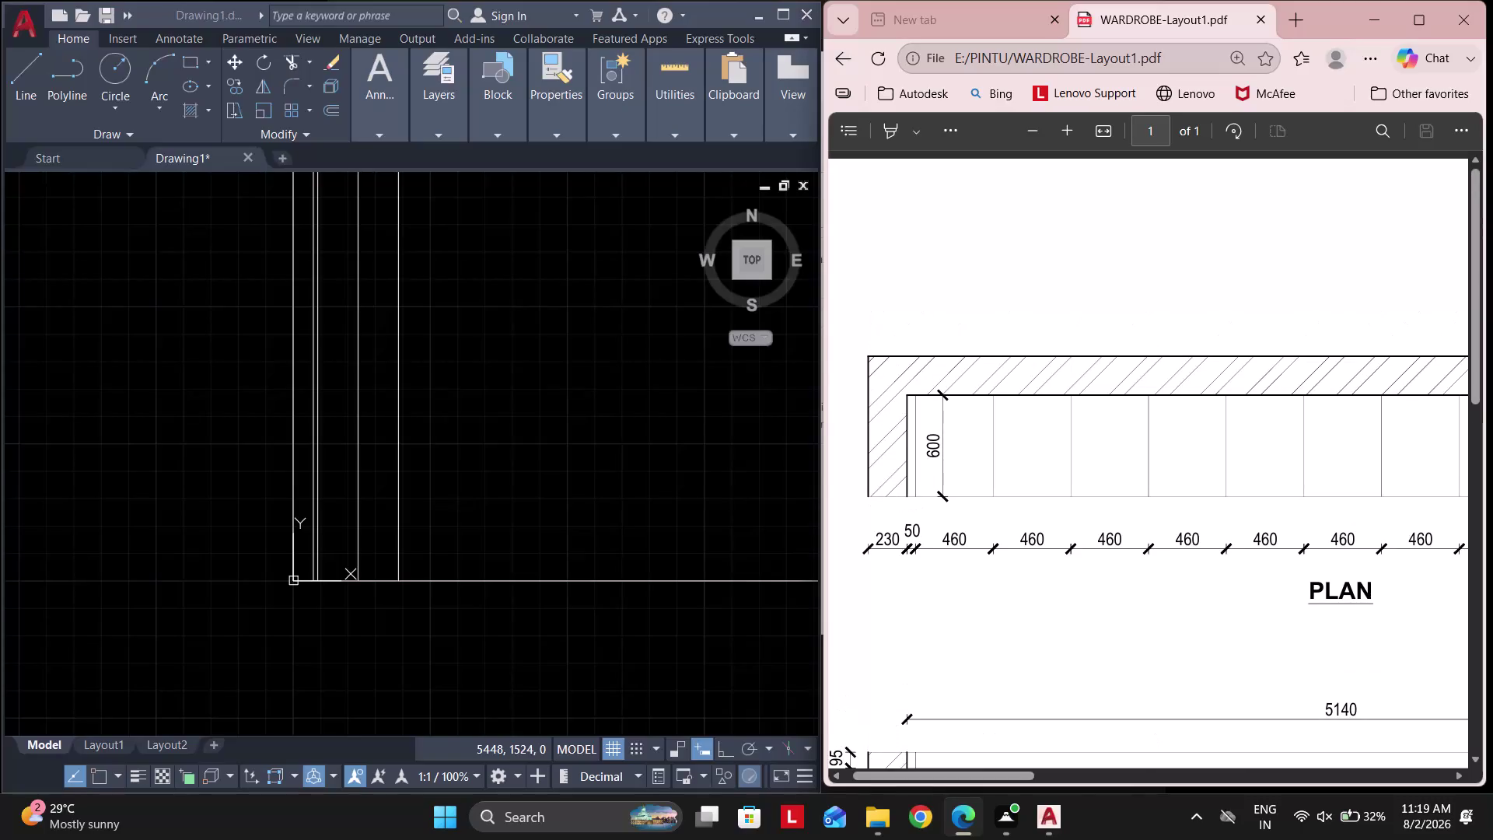
Cancel the pending offset and re-centre the division lines in view.
middle_drag(489, 518, 383, 510)
right_drag(488, 518, 437, 514)
key(Escape)
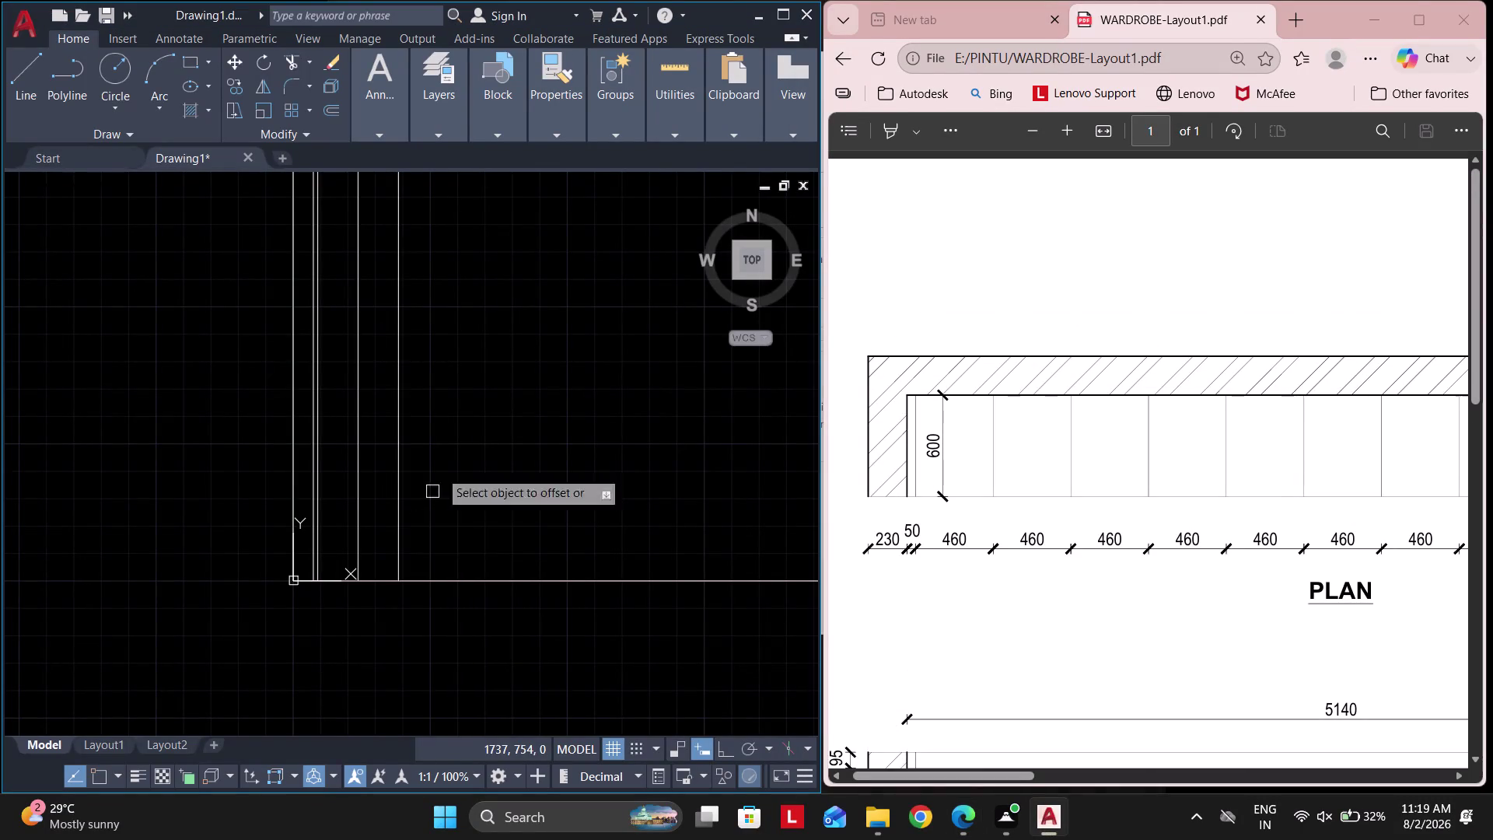
click(455, 379)
middle_drag(485, 484, 361, 470)
key(Escape)
key(Escape)
key(Escape)
key(Escape)
middle_drag(374, 485, 303, 484)
scroll(up, 3)
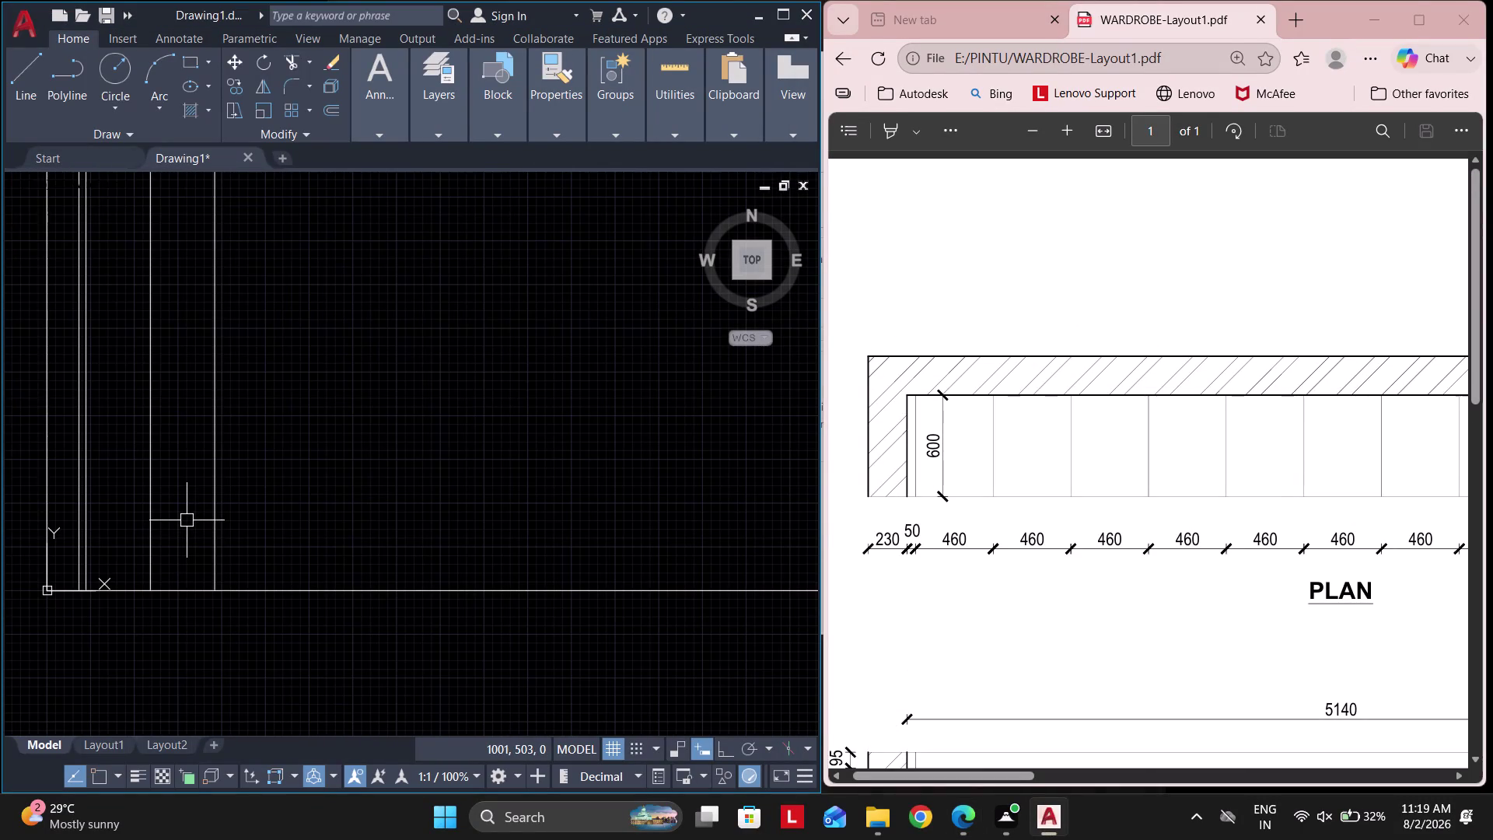
Offset the rightmost vertical line 460 units to the right.
text(o 4)
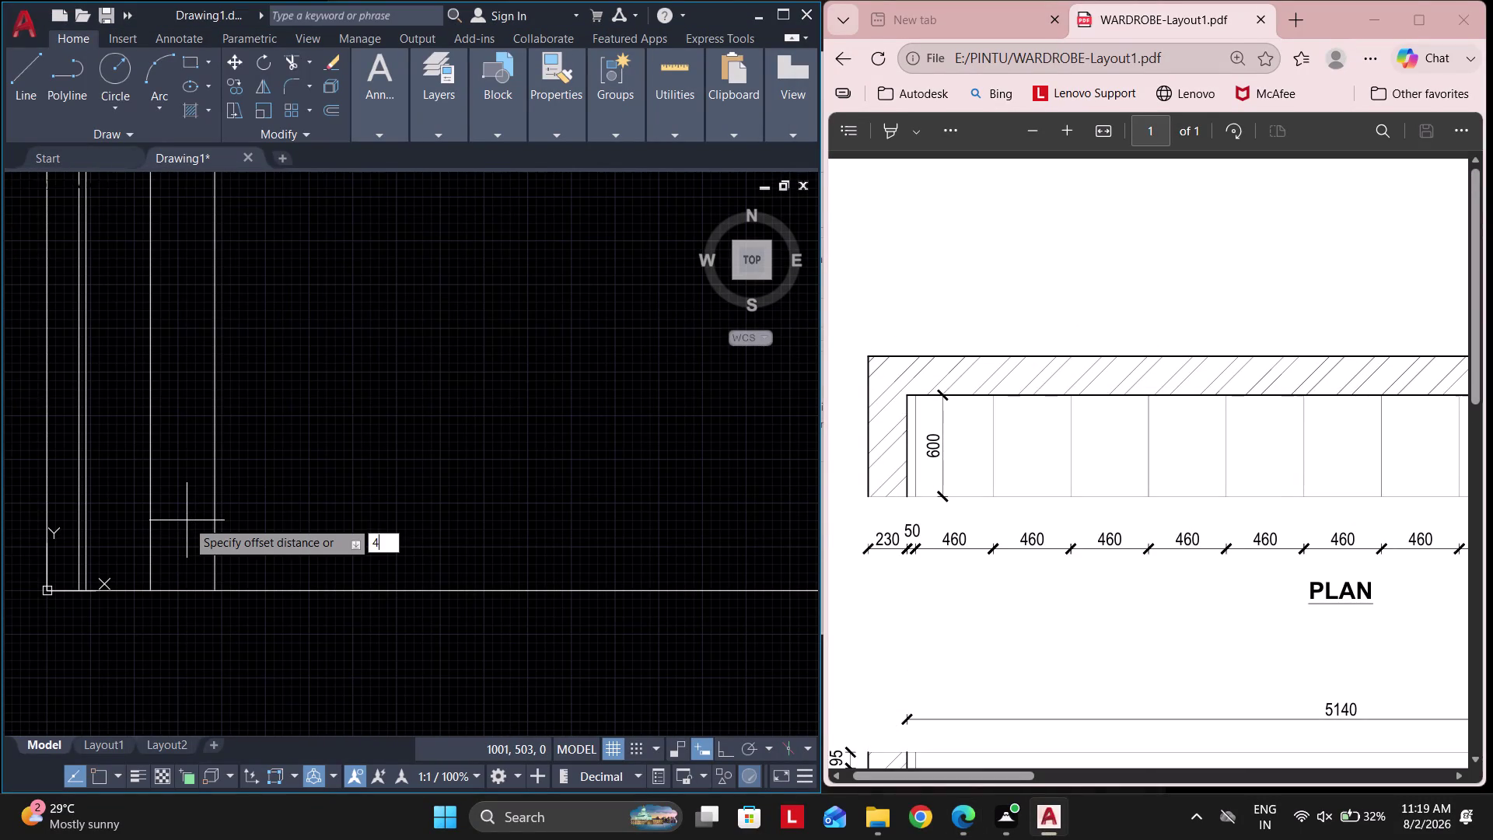
text(60)
key(Return)
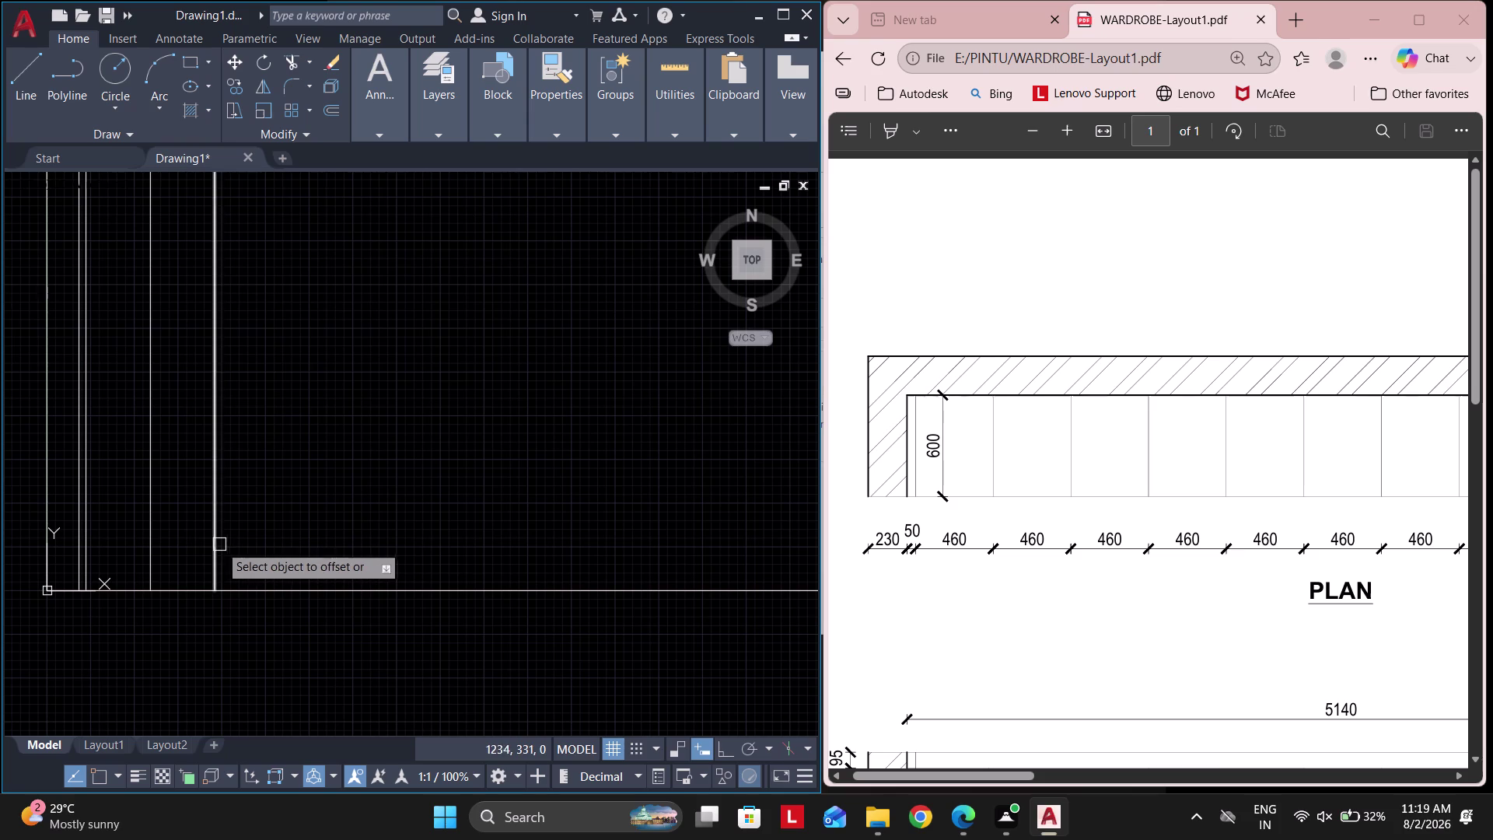
click(218, 544)
click(344, 541)
key(Escape)
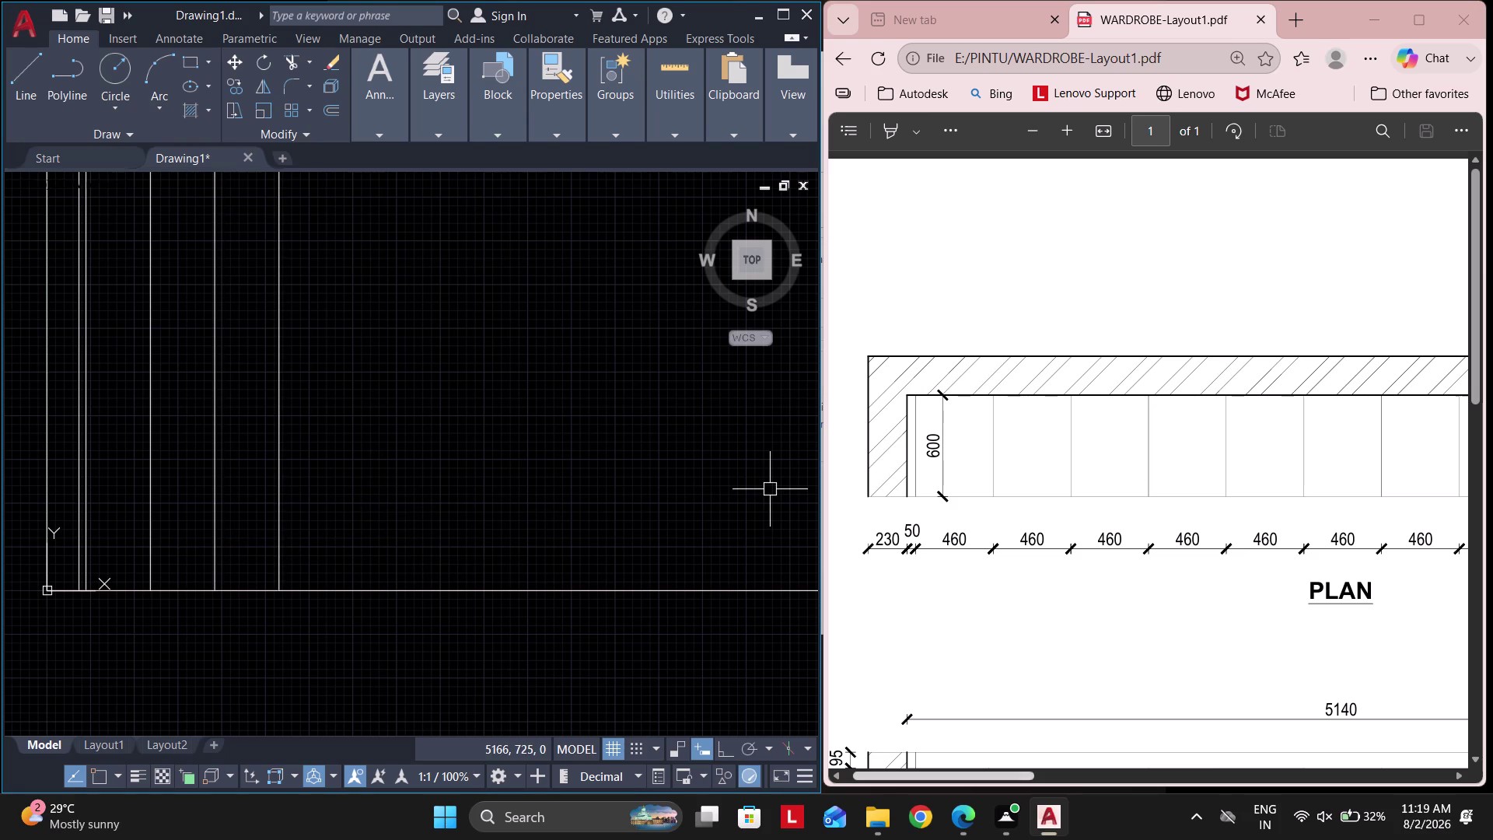
drag(1003, 778, 1038, 784)
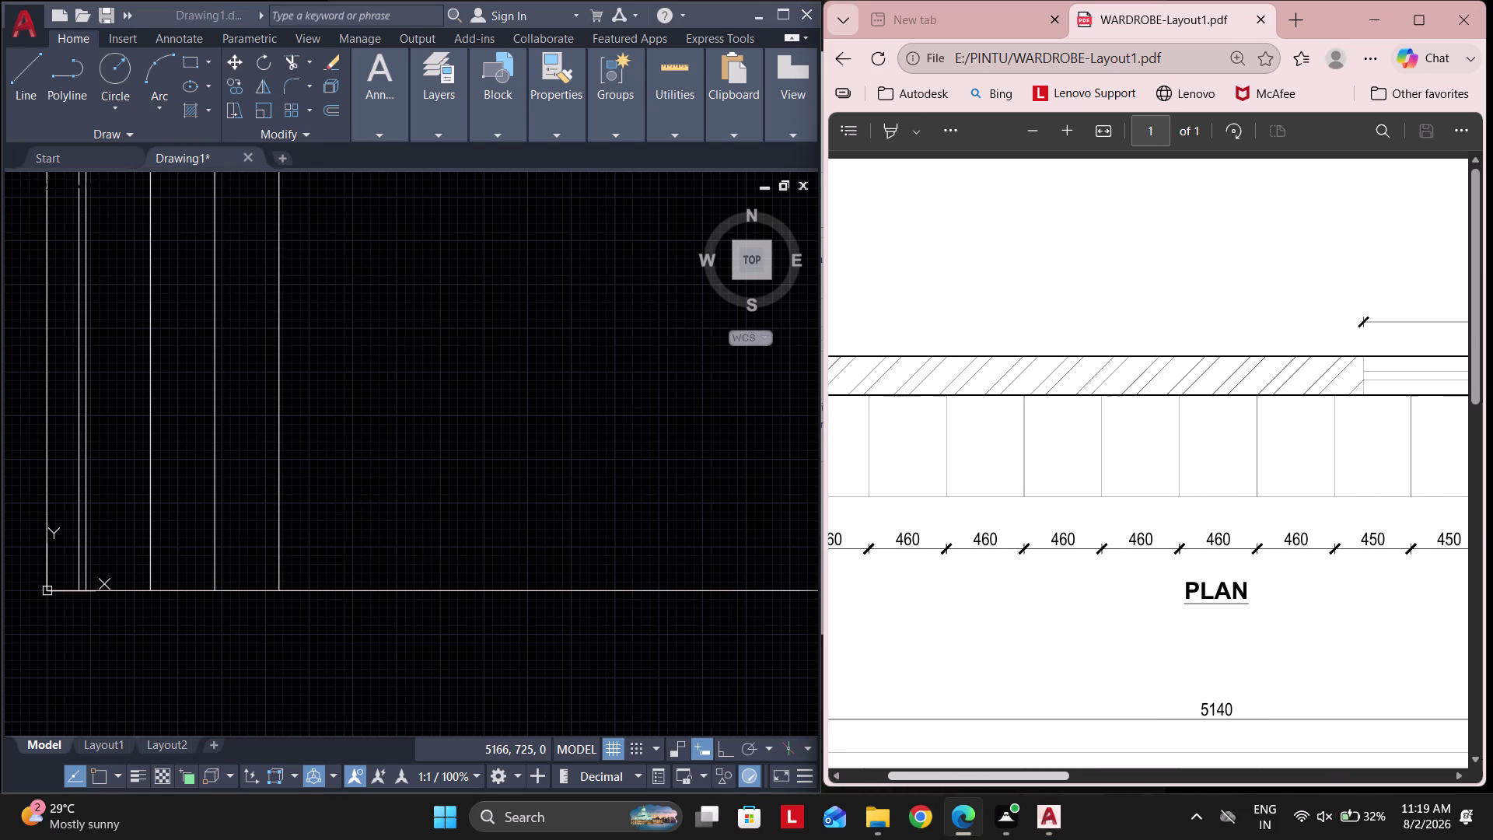
Offset the rightmost division line 460 to the right.
drag(1038, 783, 1116, 798)
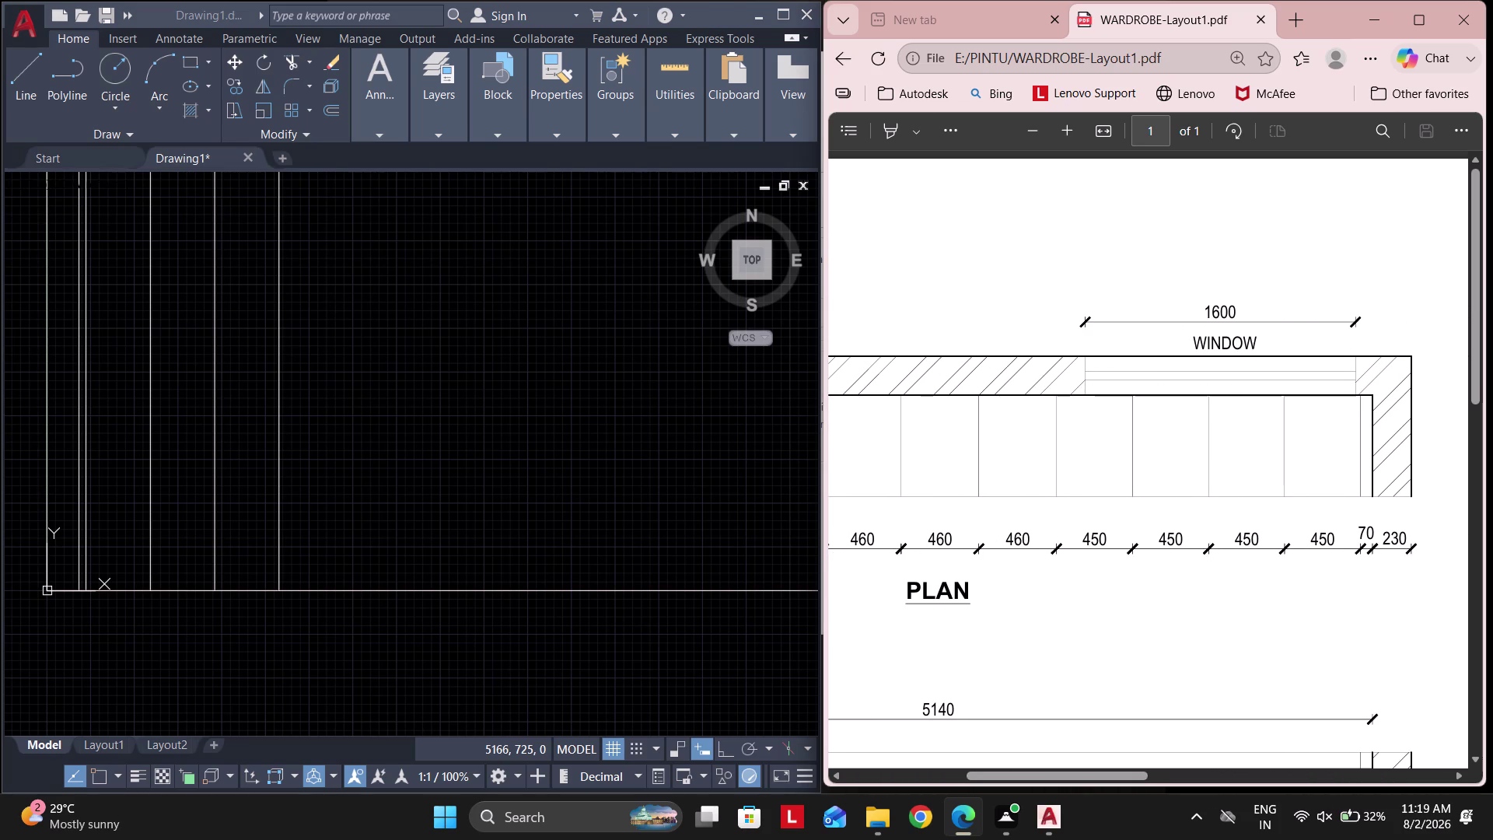
middle_drag(294, 476, 317, 480)
scroll(down, 3)
key(Escape)
key(Escape)
scroll(up, 3)
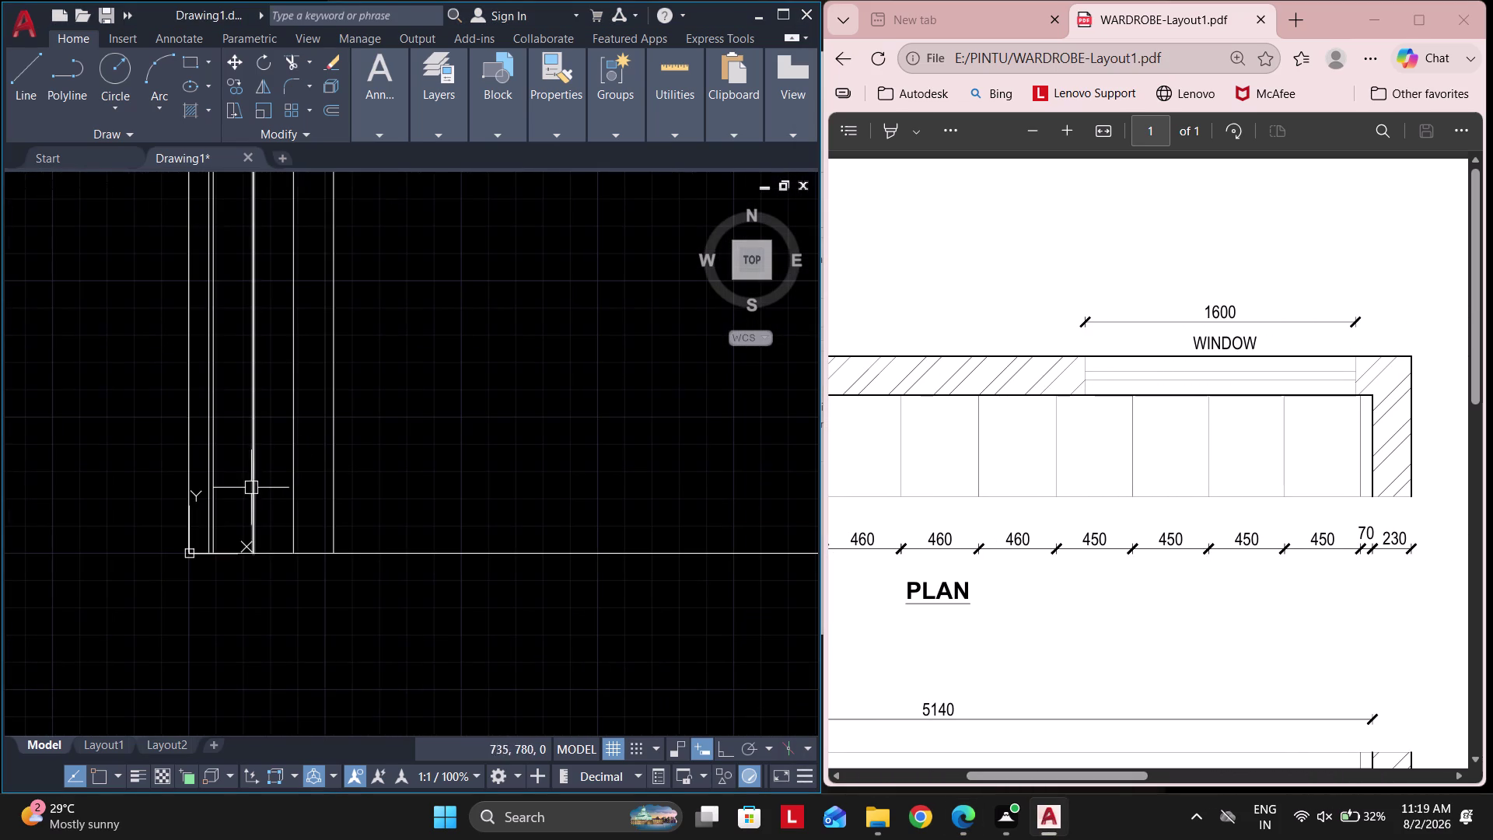
text(o)
key(space)
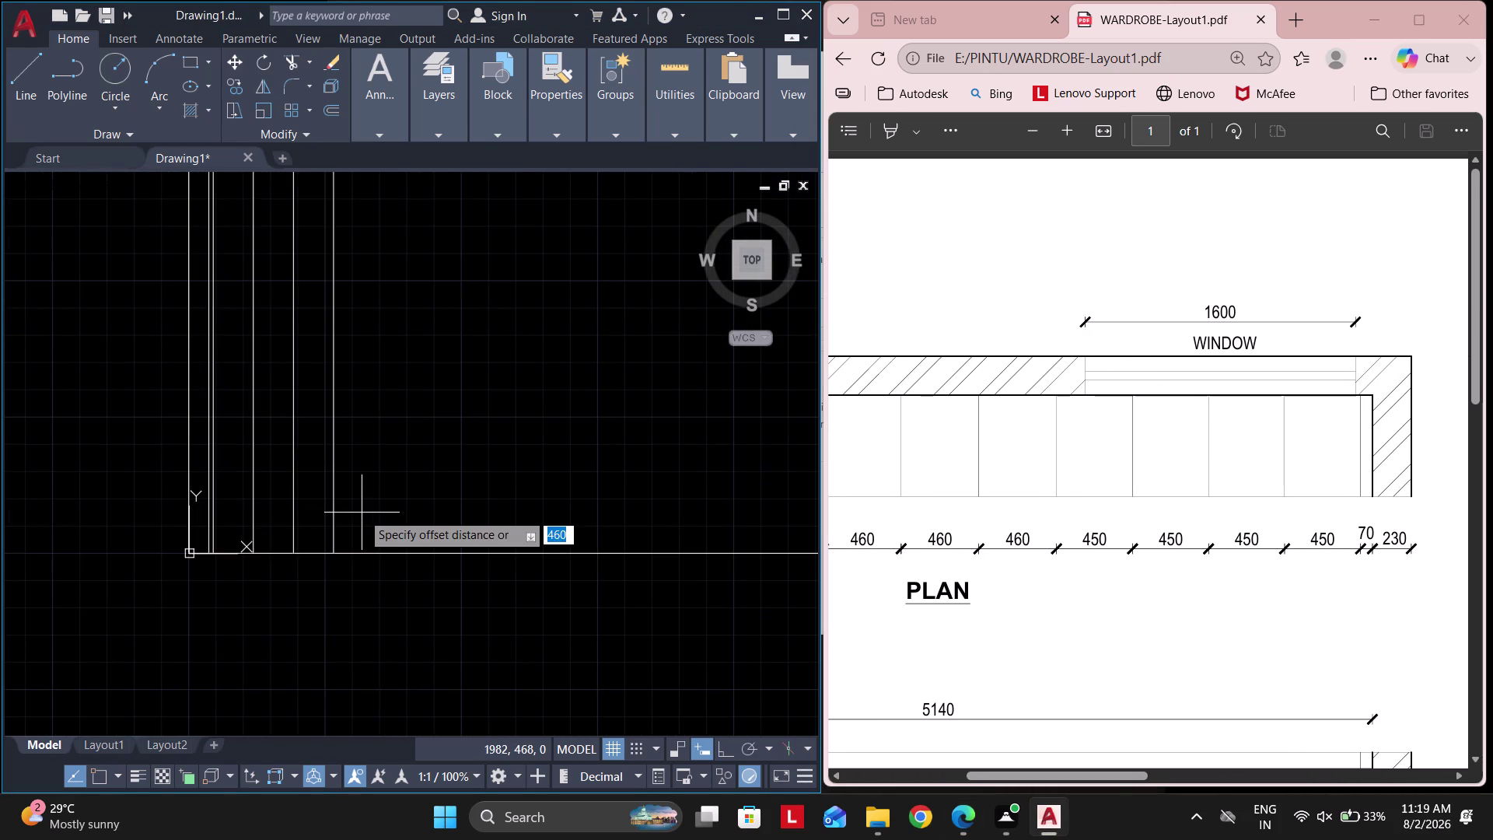
text(460)
key(Return)
click(328, 496)
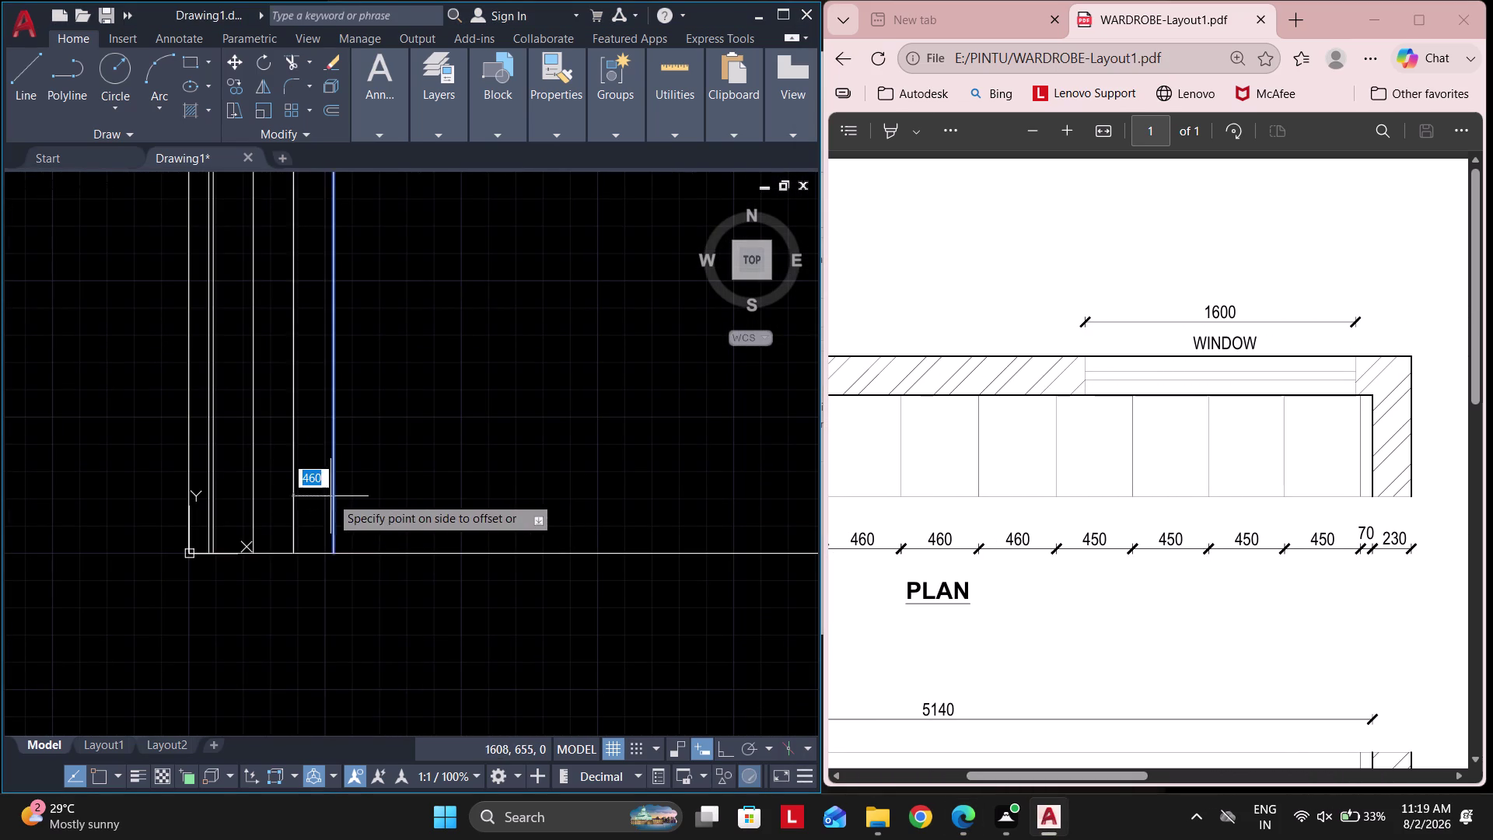
click(376, 502)
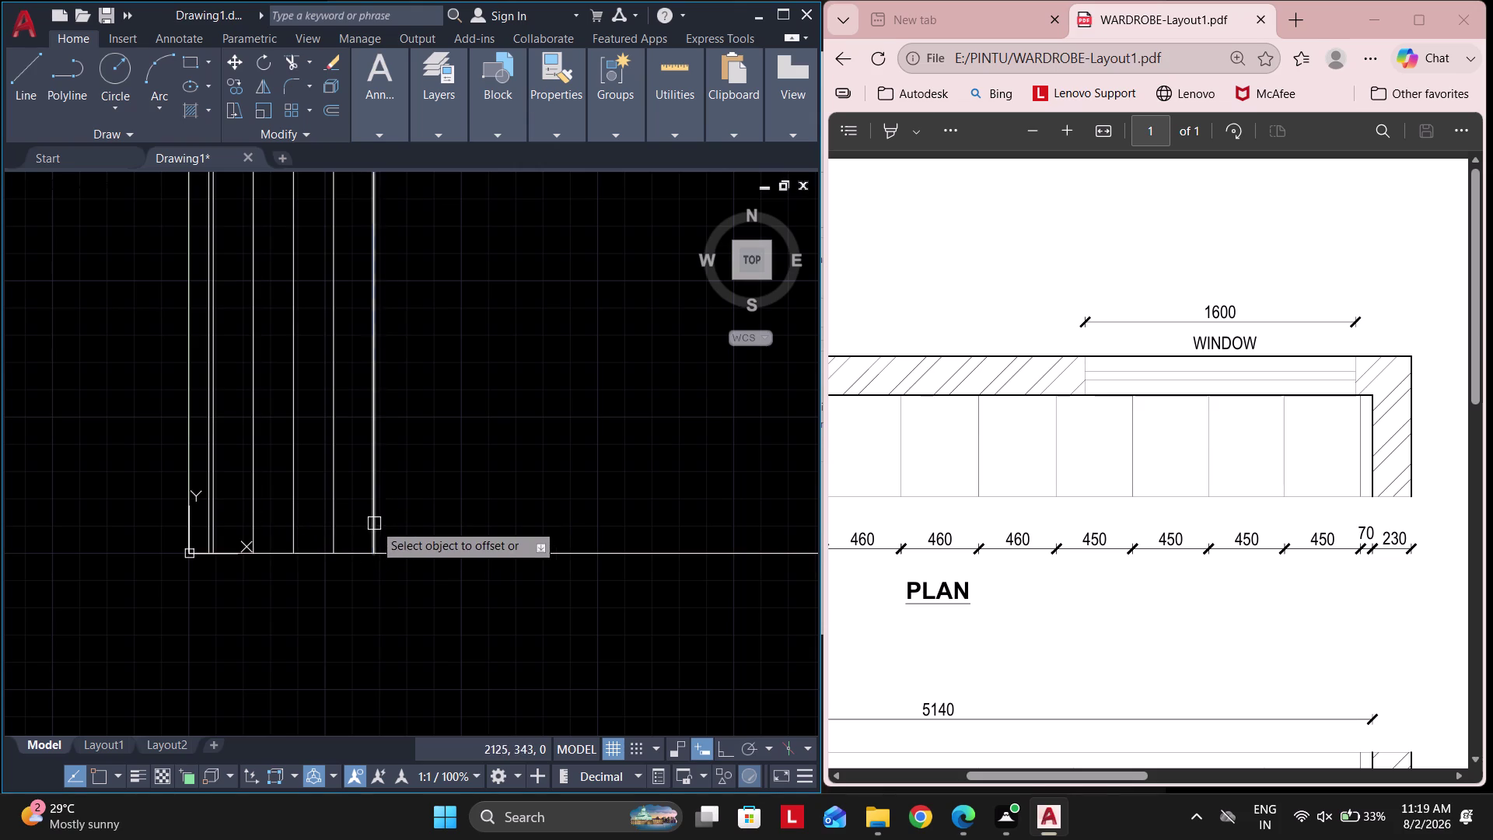
Add two more 460-spaced division lines, each from the newest line.
click(374, 523)
click(464, 516)
click(418, 511)
click(509, 516)
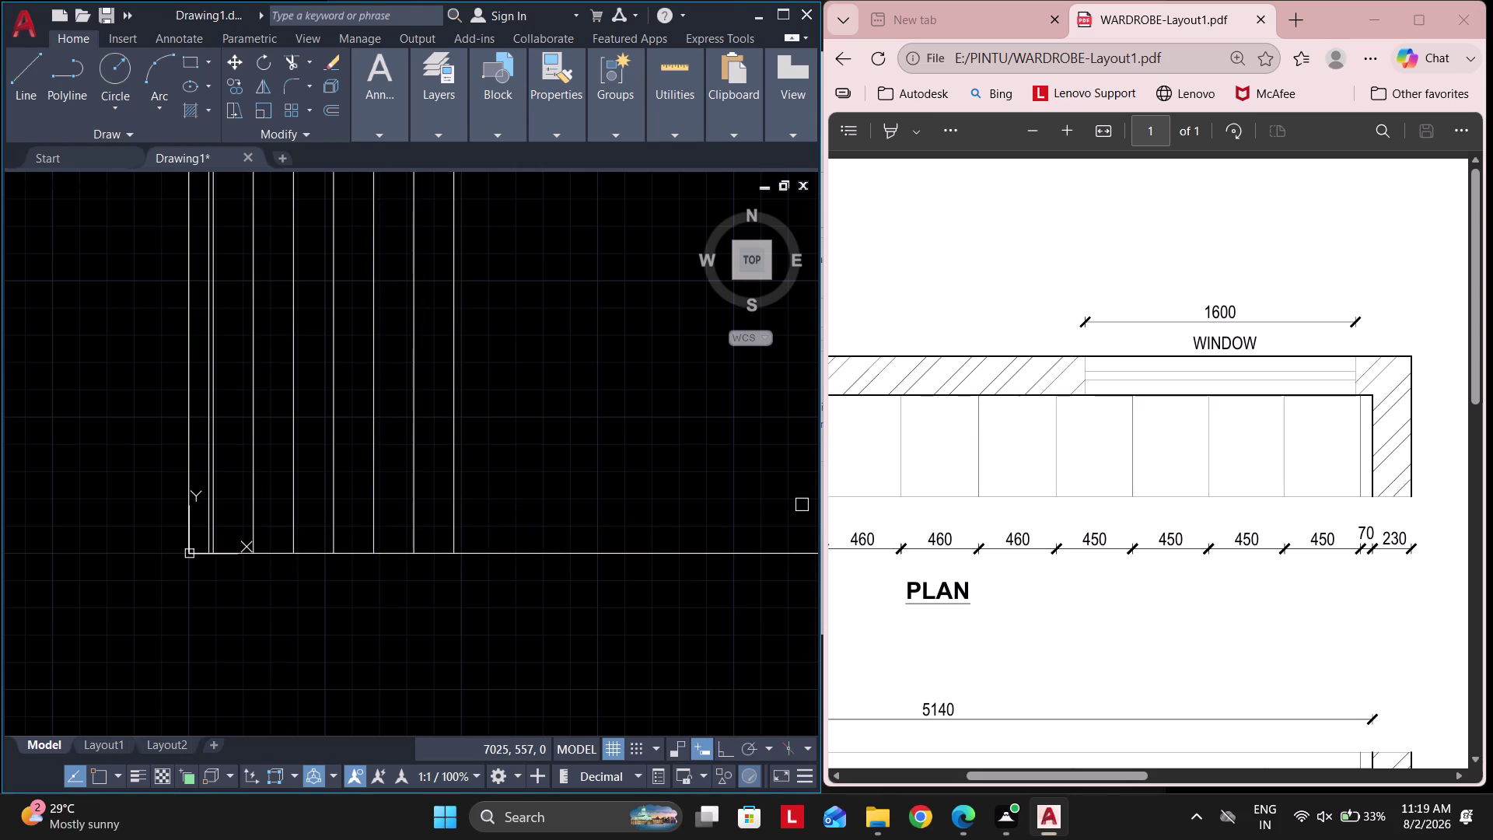
scroll(down, 3)
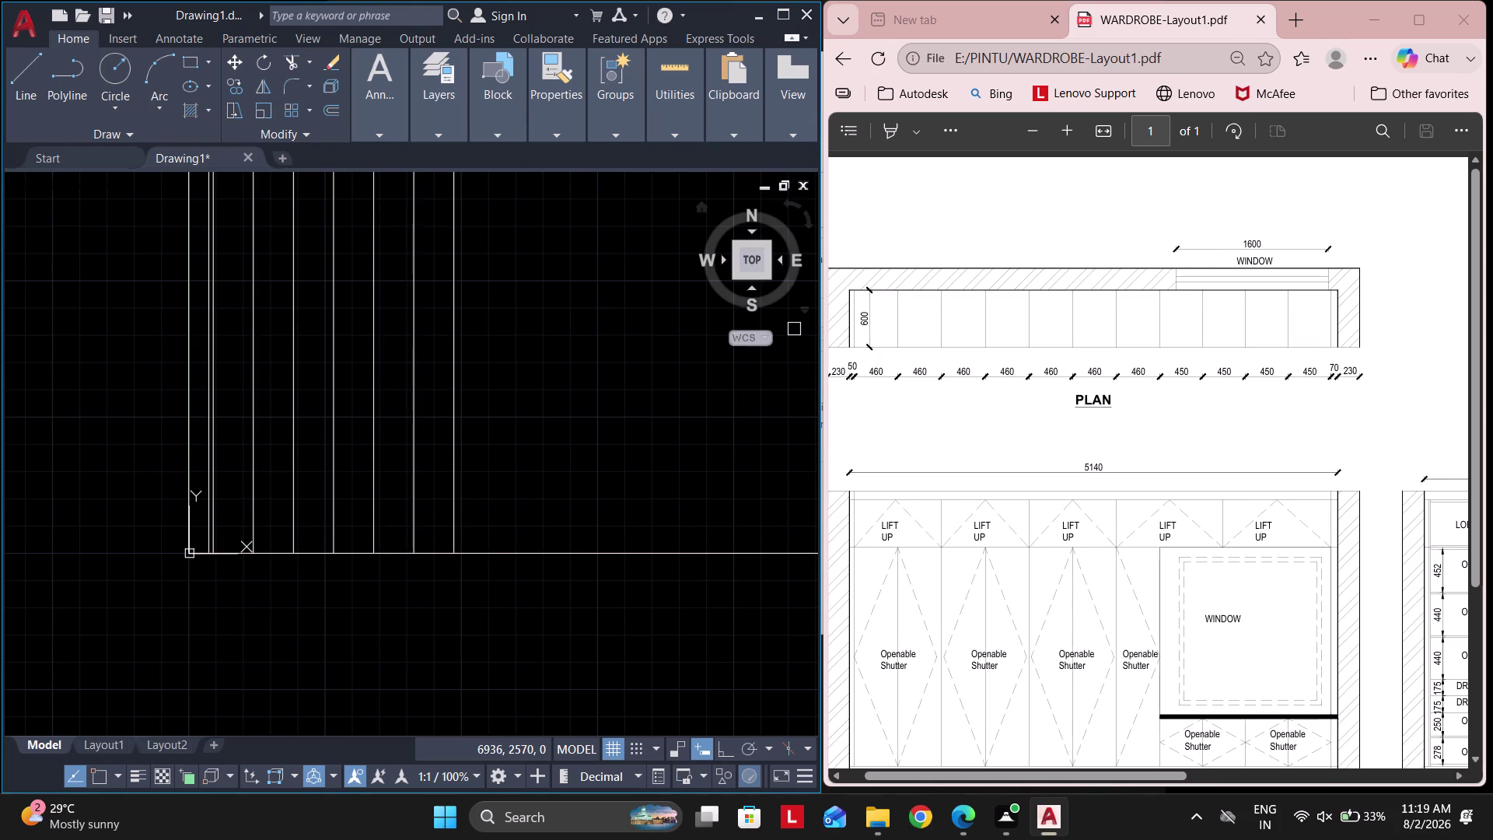
scroll(up, 3)
drag(1114, 784, 1092, 783)
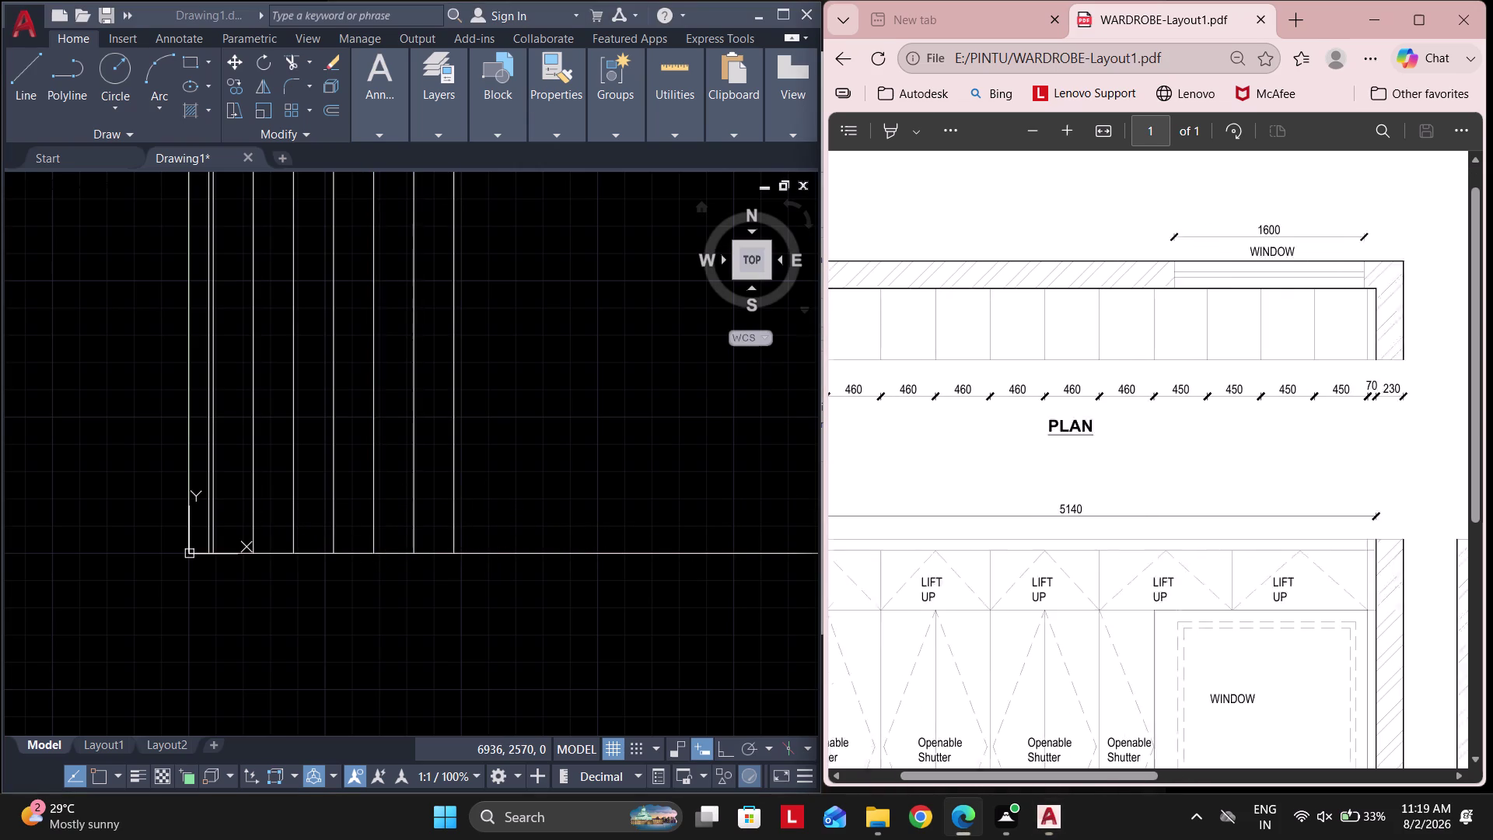
drag(1093, 783, 1067, 776)
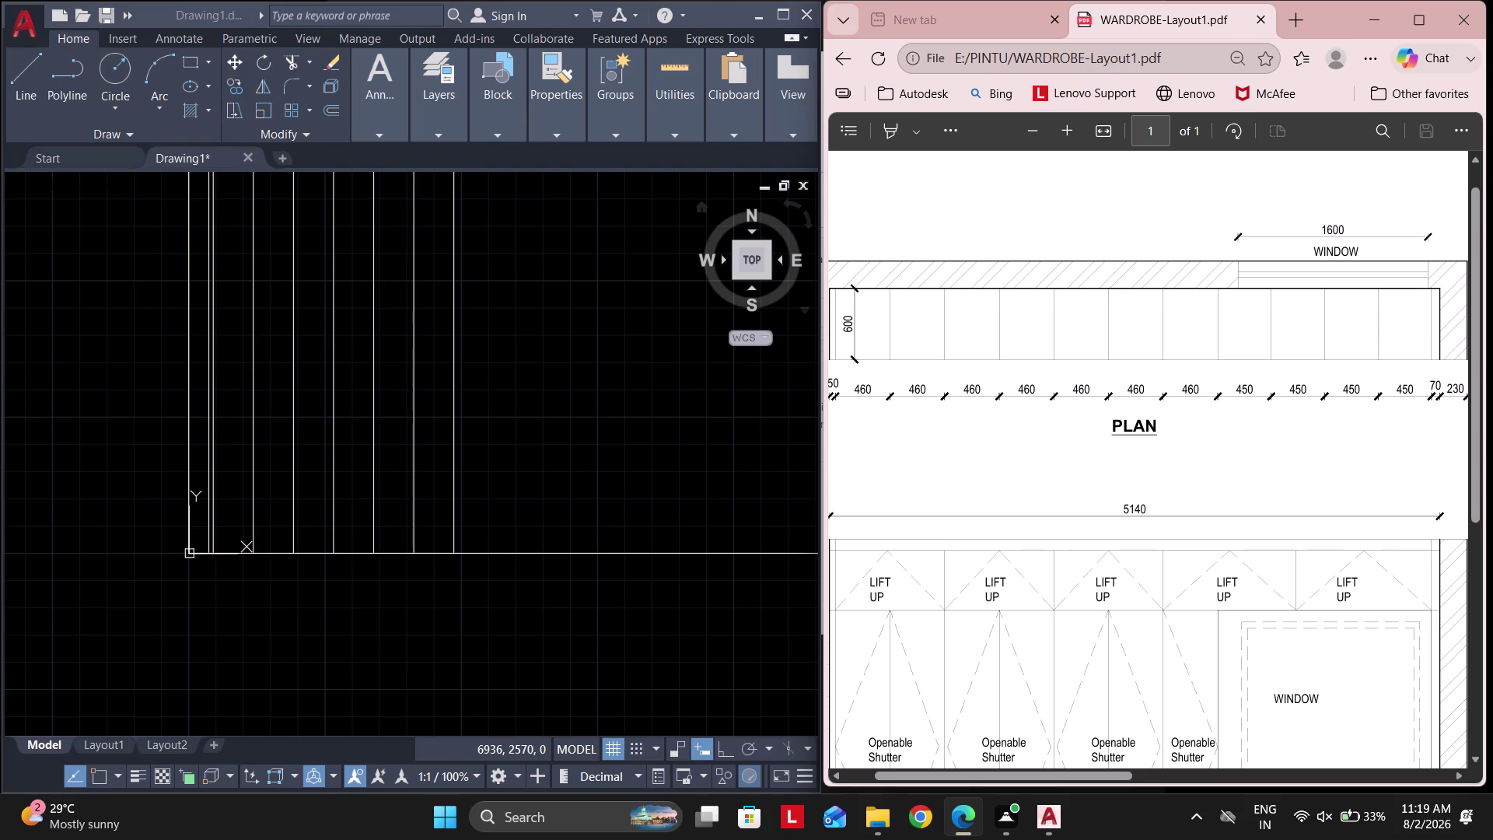
scroll(up, 3)
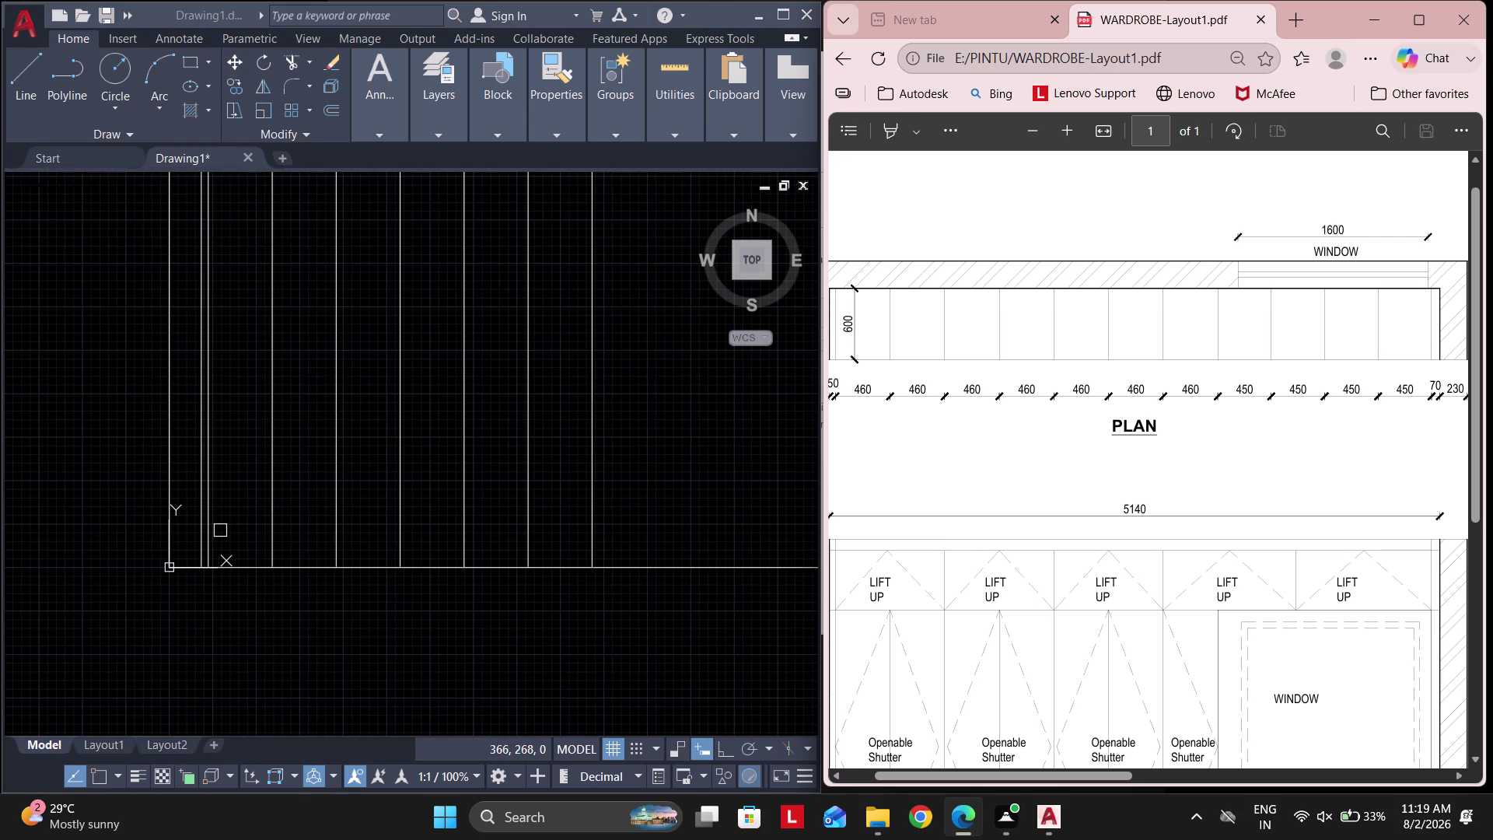
Add one more division line 460 to the right.
click(602, 534)
click(594, 525)
click(662, 527)
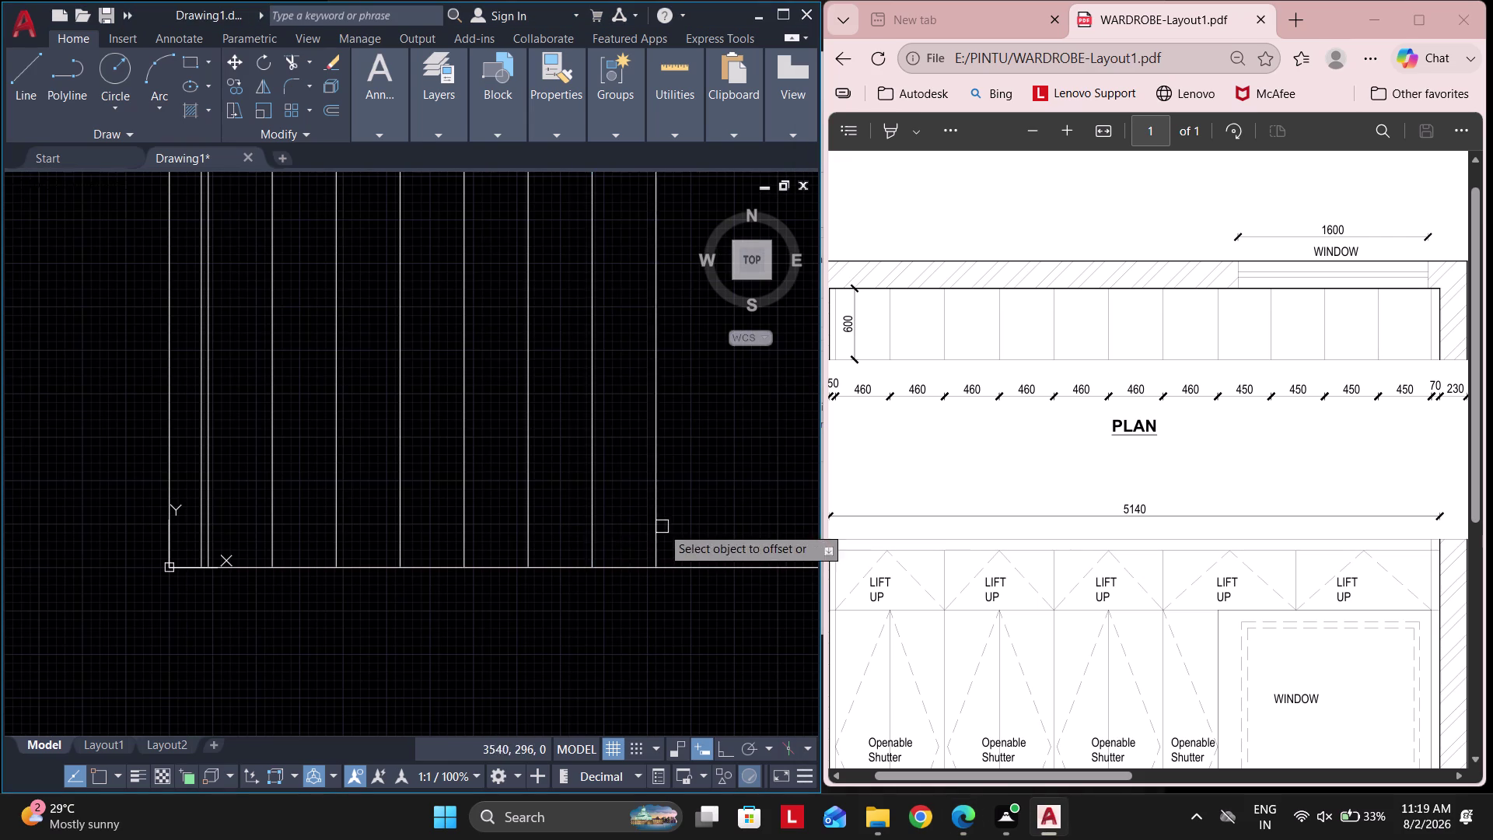
middle_drag(661, 519, 443, 515)
key(Escape)
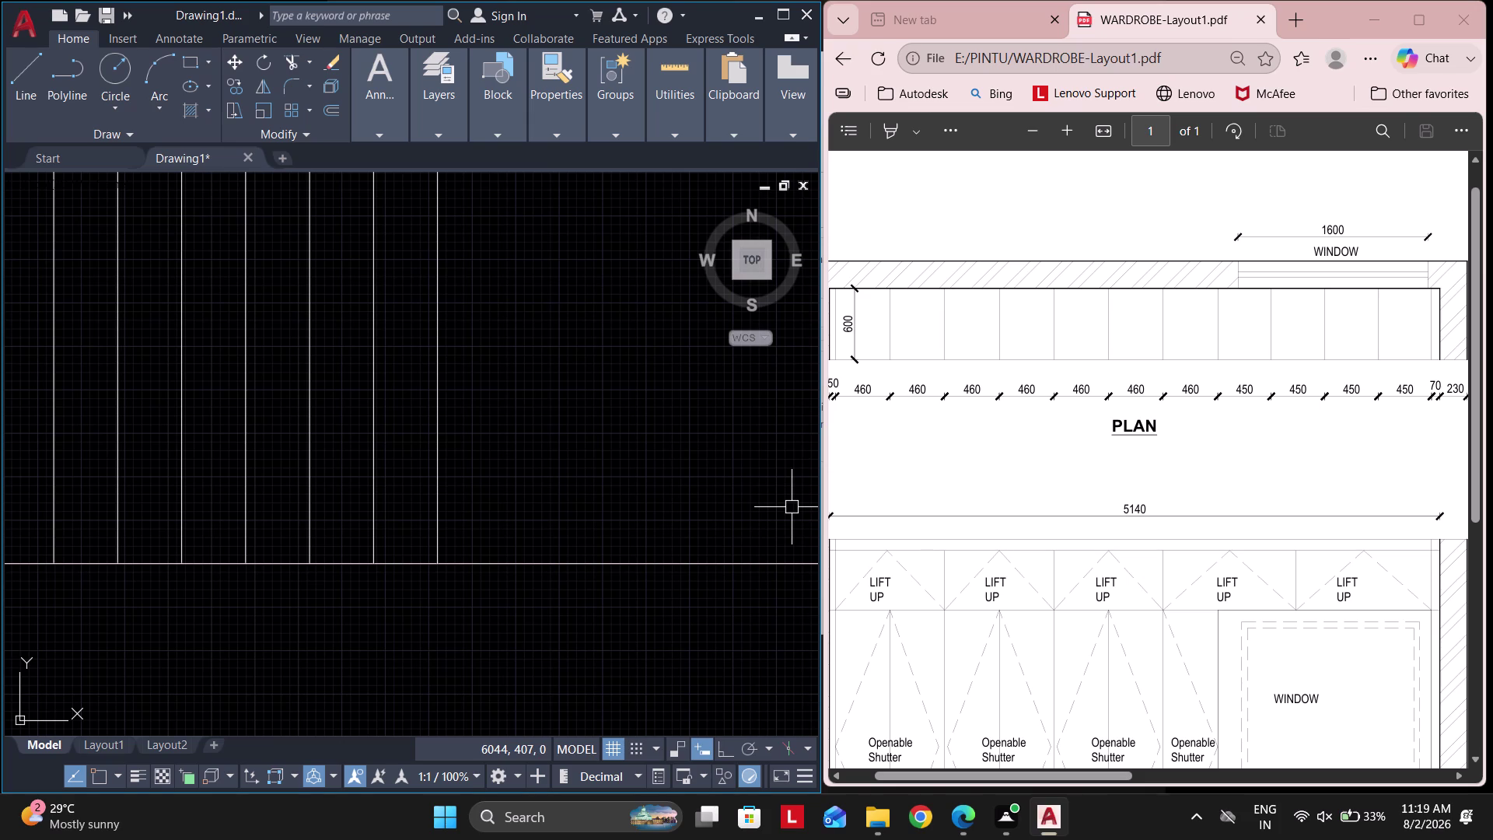
Offset the last 460 line by 450 twice to the right.
middle_drag(629, 451, 507, 458)
key(space)
text(45)
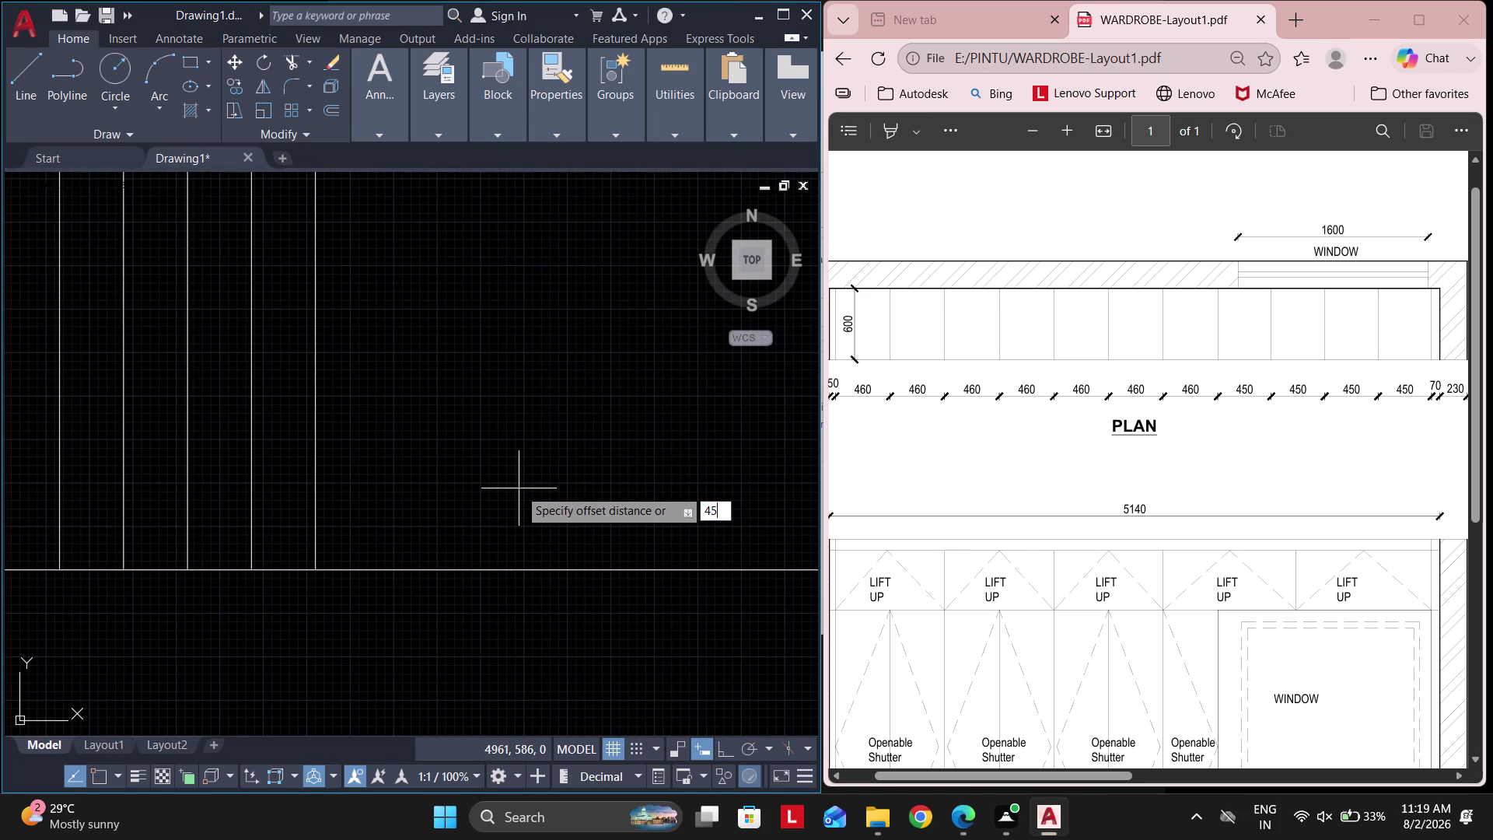
text(0)
key(space)
click(320, 507)
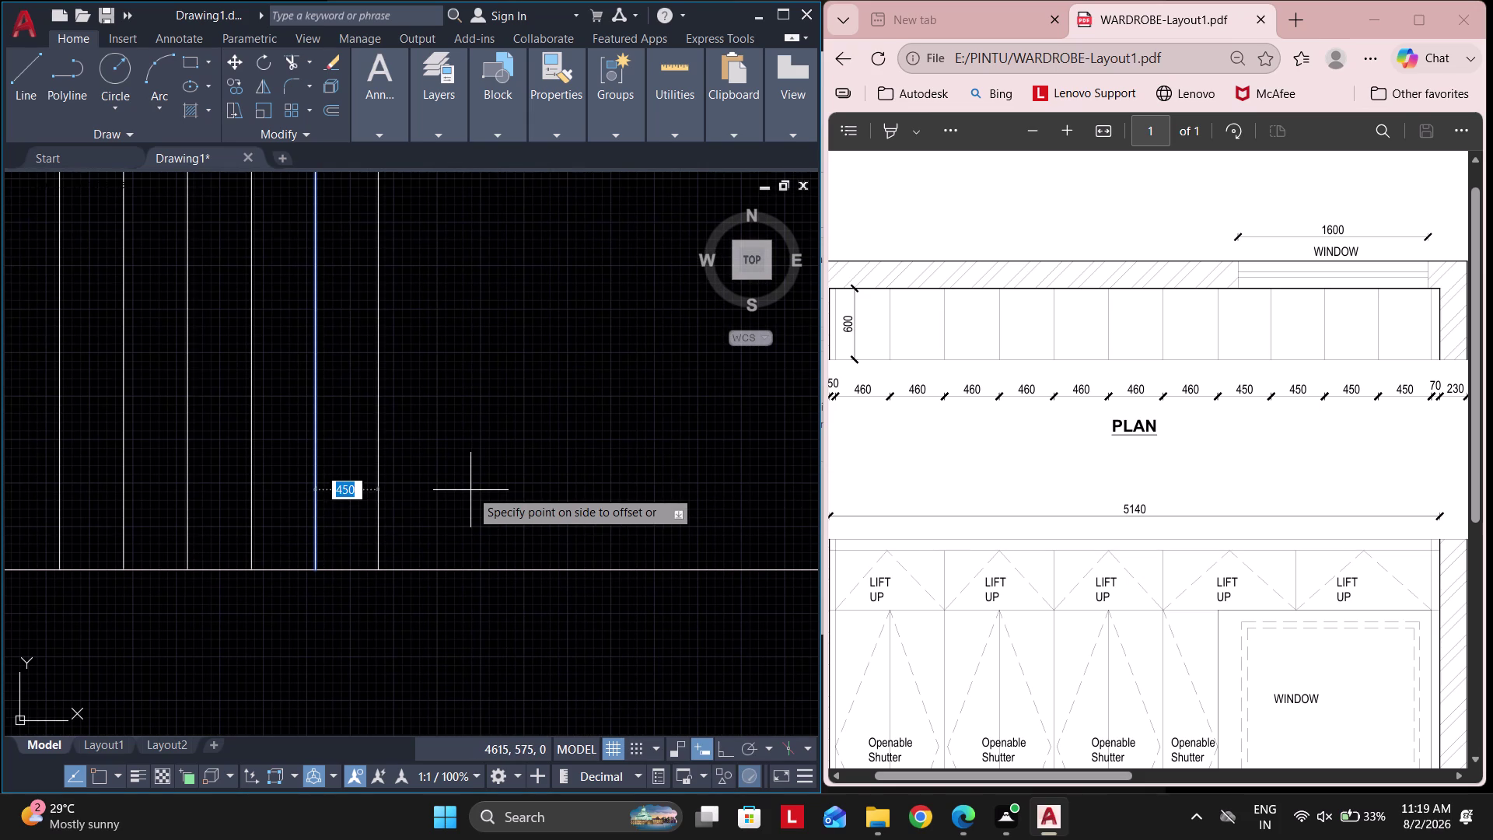
click(470, 490)
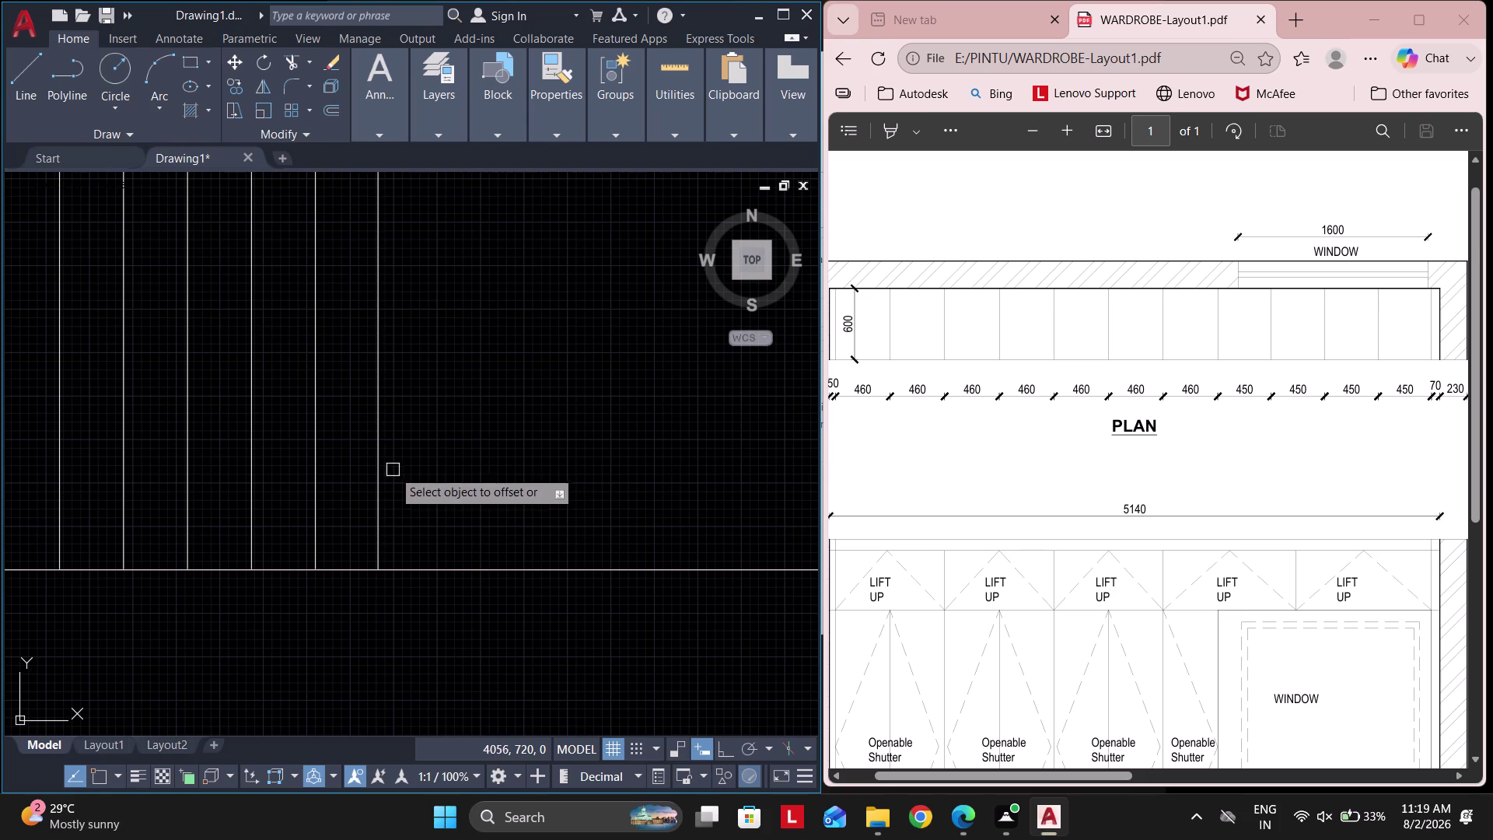
click(382, 466)
click(626, 472)
Add the third and fourth 450-spaced division lines.
click(449, 489)
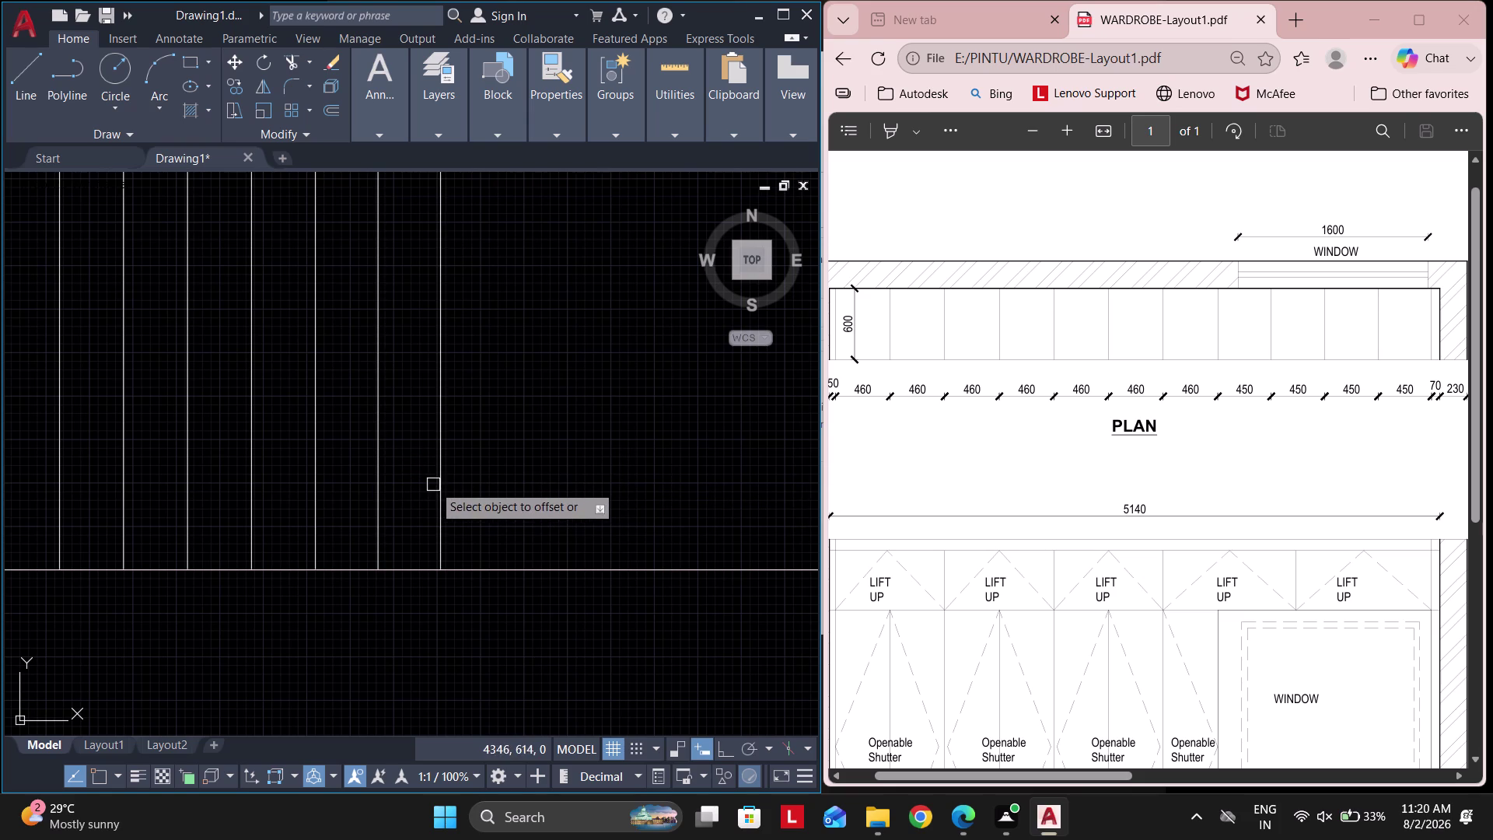
click(445, 483)
click(494, 490)
click(503, 494)
click(607, 494)
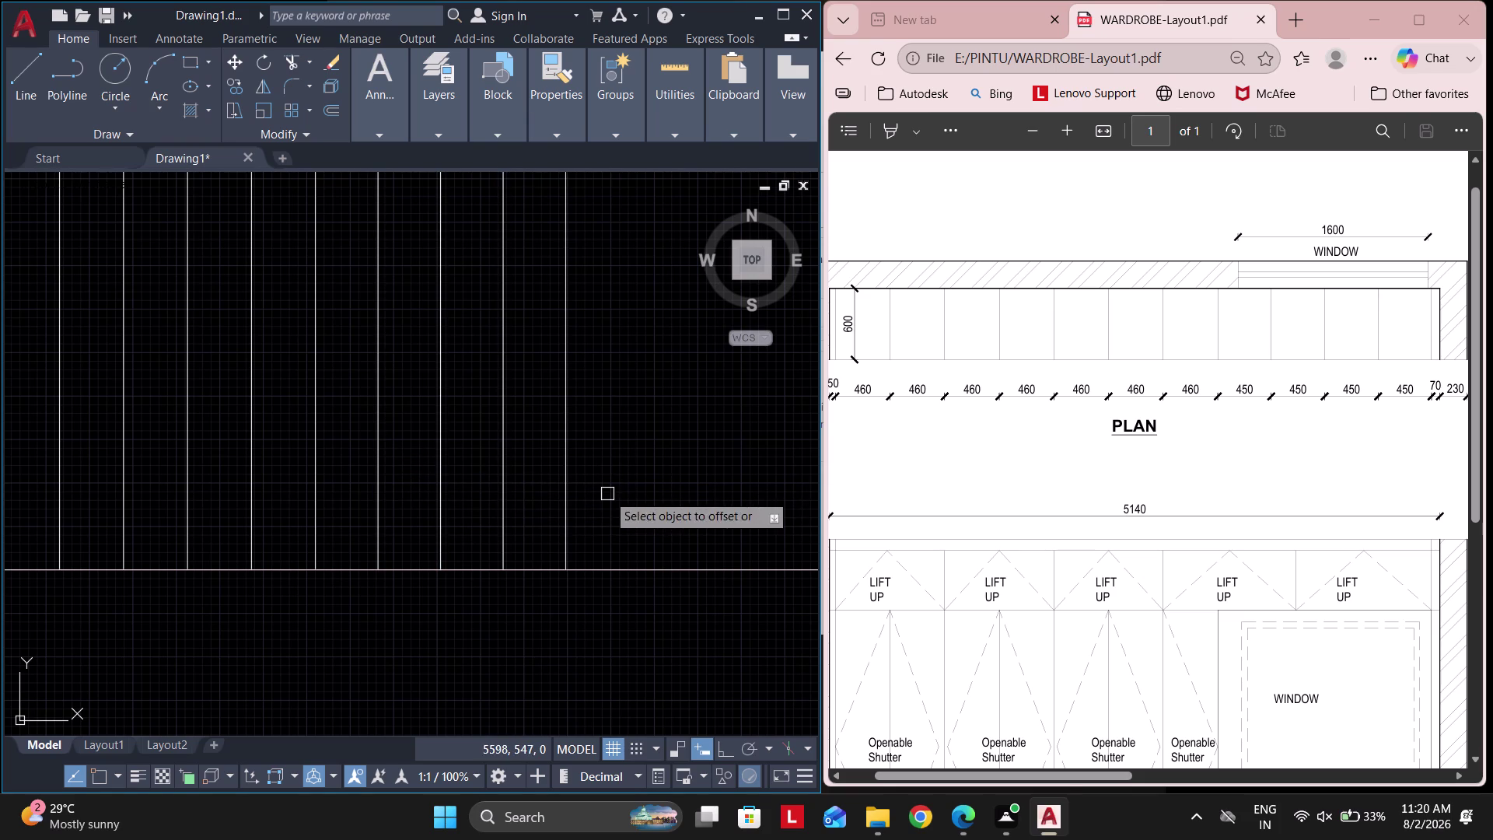
middle_drag(654, 505, 584, 494)
key(Escape)
Offset the last 450 line 70 to the right.
key(space)
text(7)
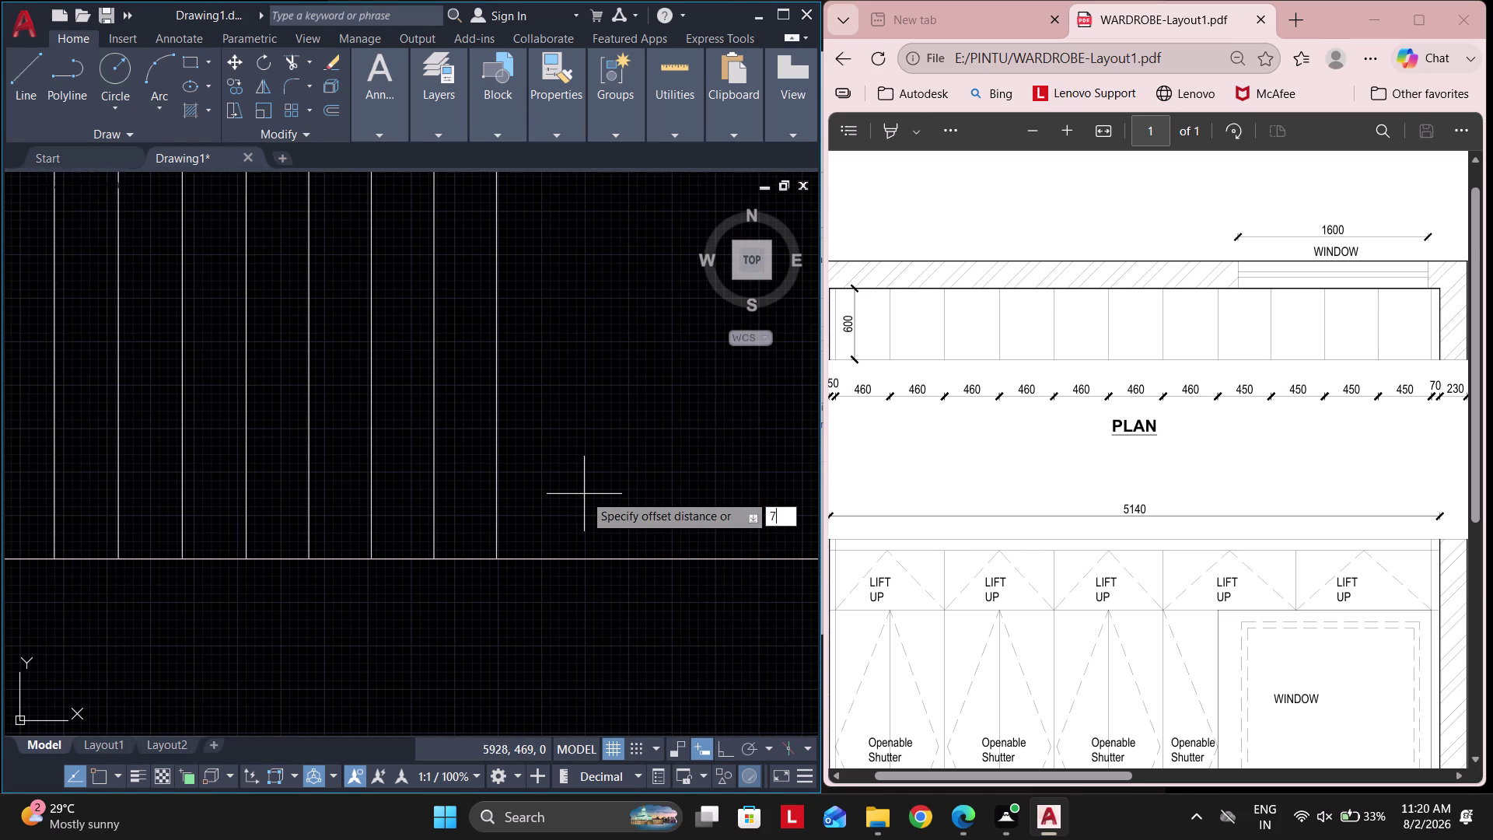
text(0)
key(space)
click(487, 480)
click(495, 478)
click(557, 484)
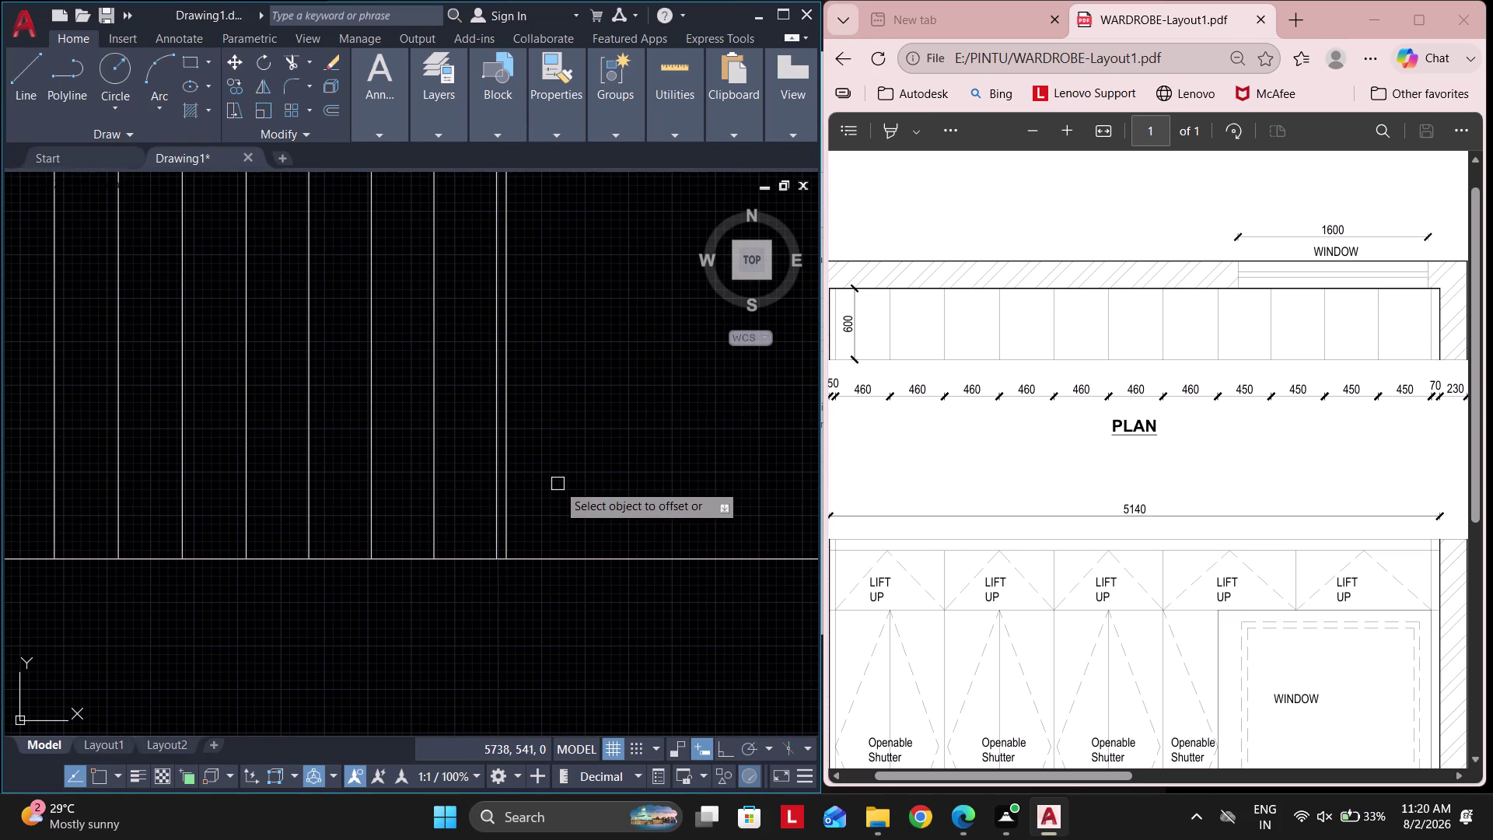
key(Escape)
Place the end line 230 to the right of the 70 line.
key(space)
text(23)
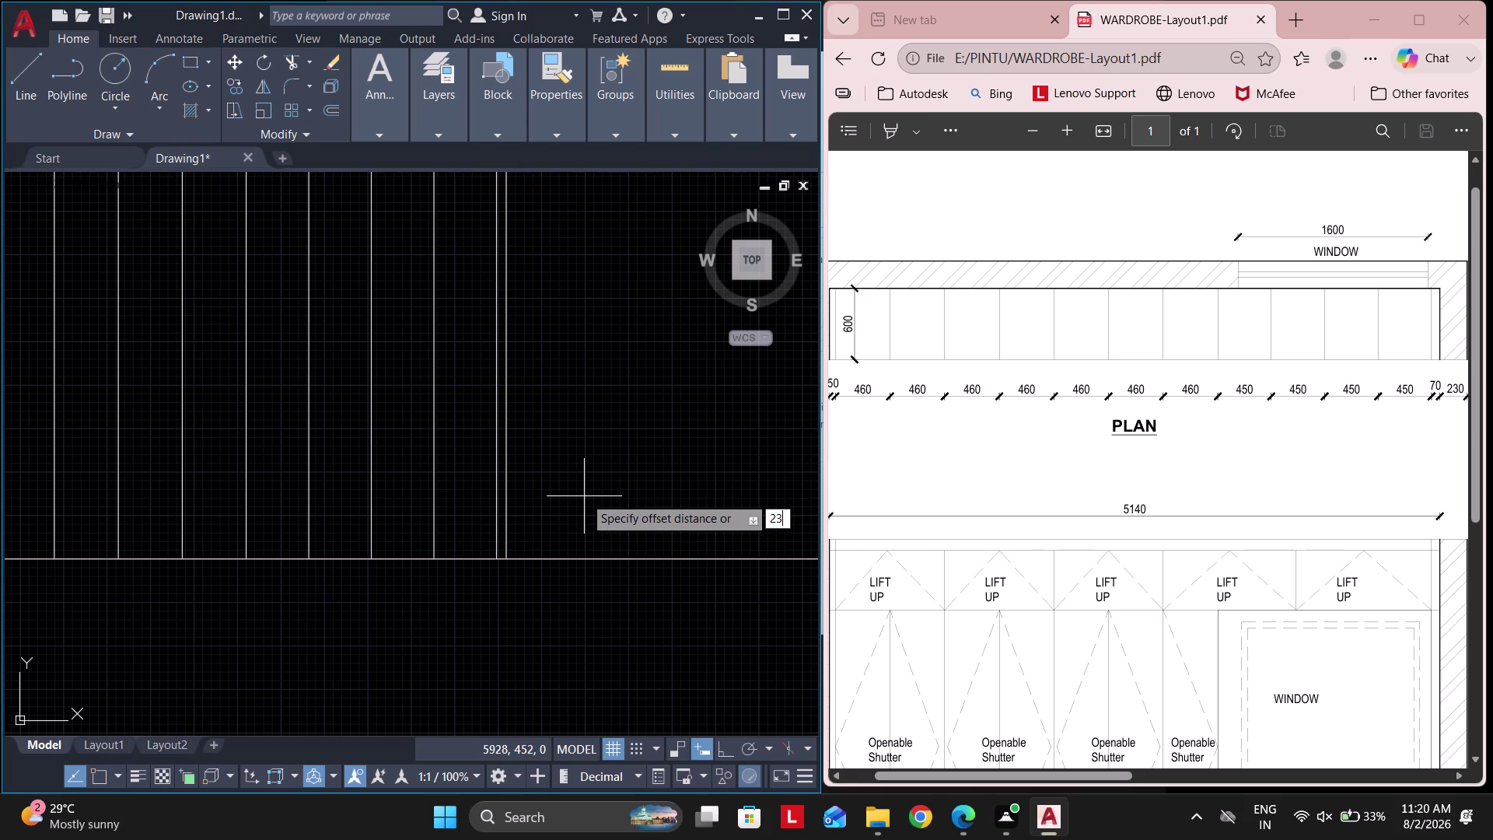
text(0)
key(space)
click(509, 500)
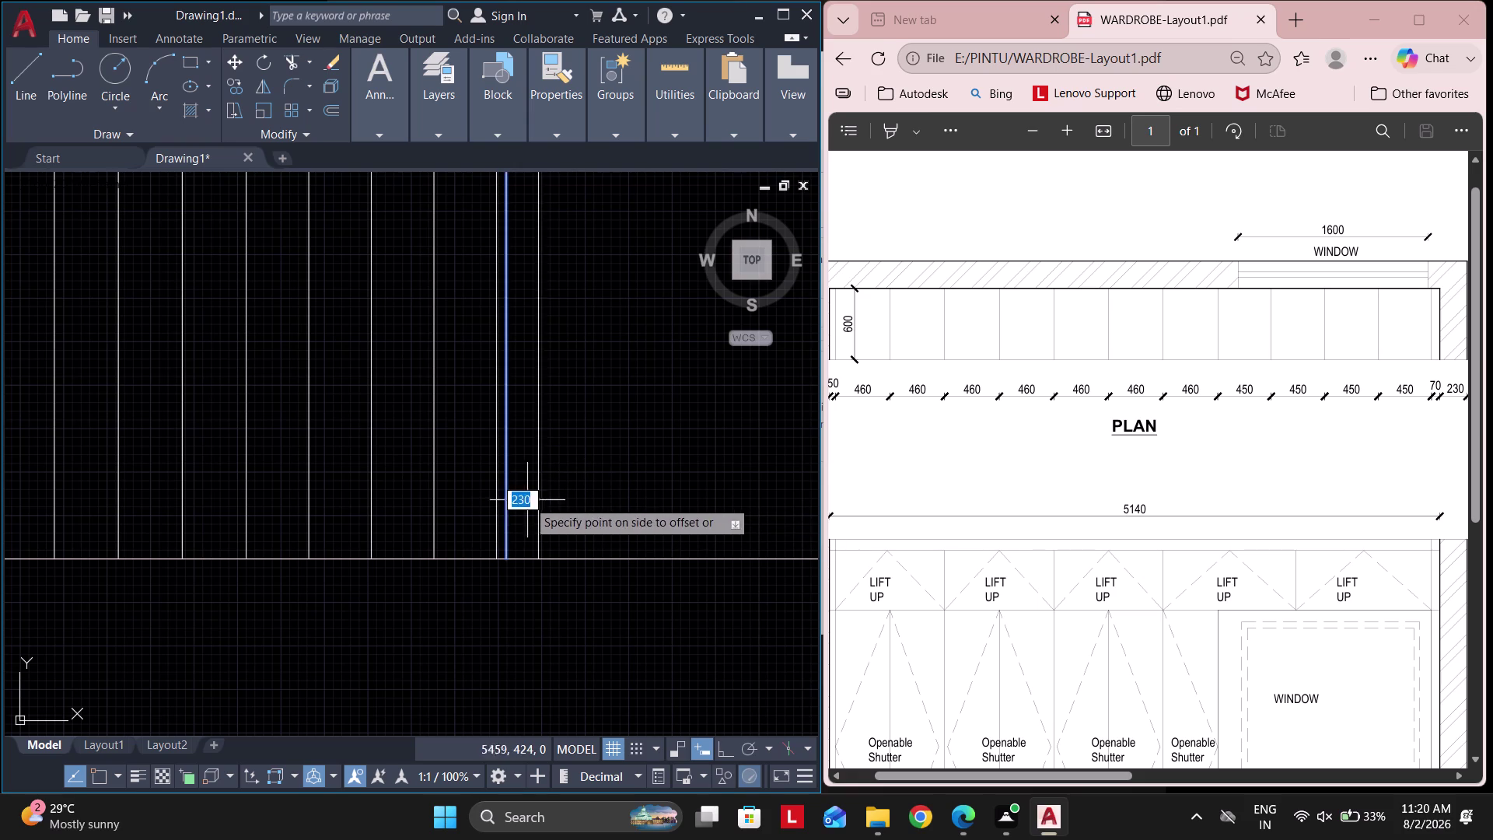
click(606, 500)
key(Escape)
key(t)
text(r)
key(space)
drag(610, 525, 623, 646)
key(Escape)
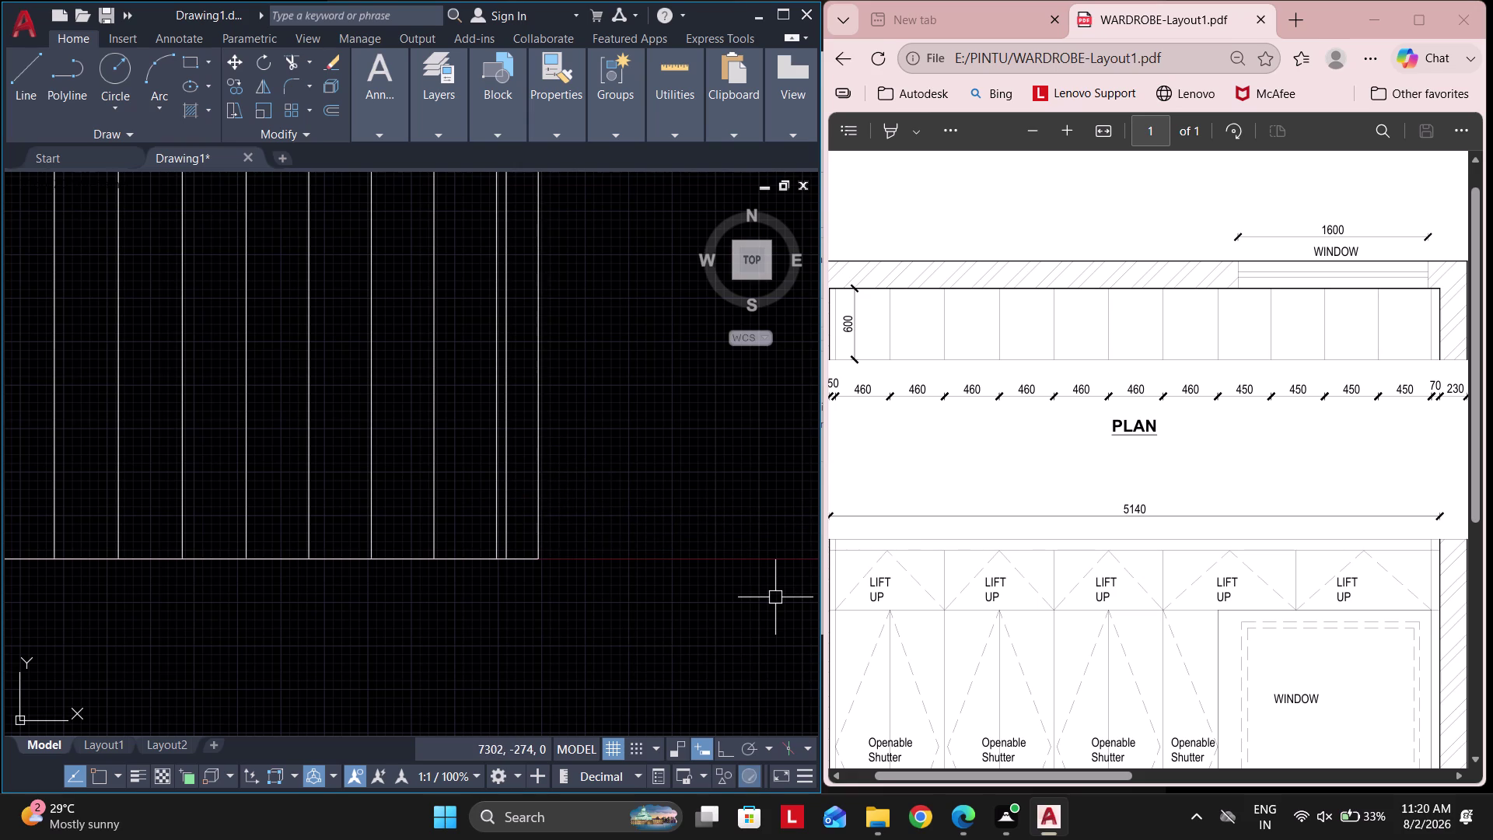
Offset the base line 600 to form the wardrobe's depth edge.
scroll(down, 3)
scroll(up, 3)
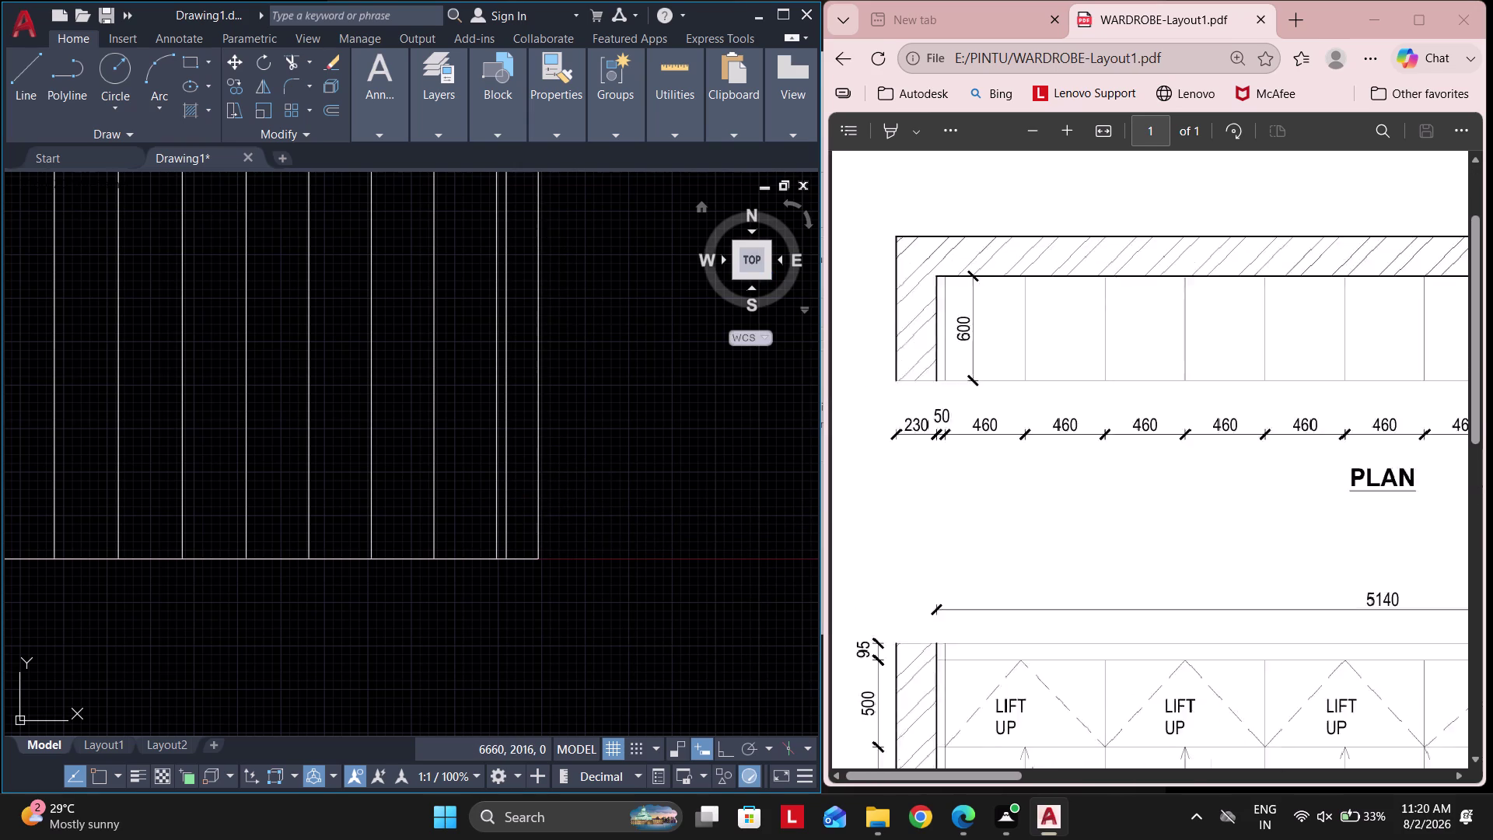
scroll(up, 3)
scroll(down, 3)
middle_drag(339, 449, 377, 456)
scroll(up, 3)
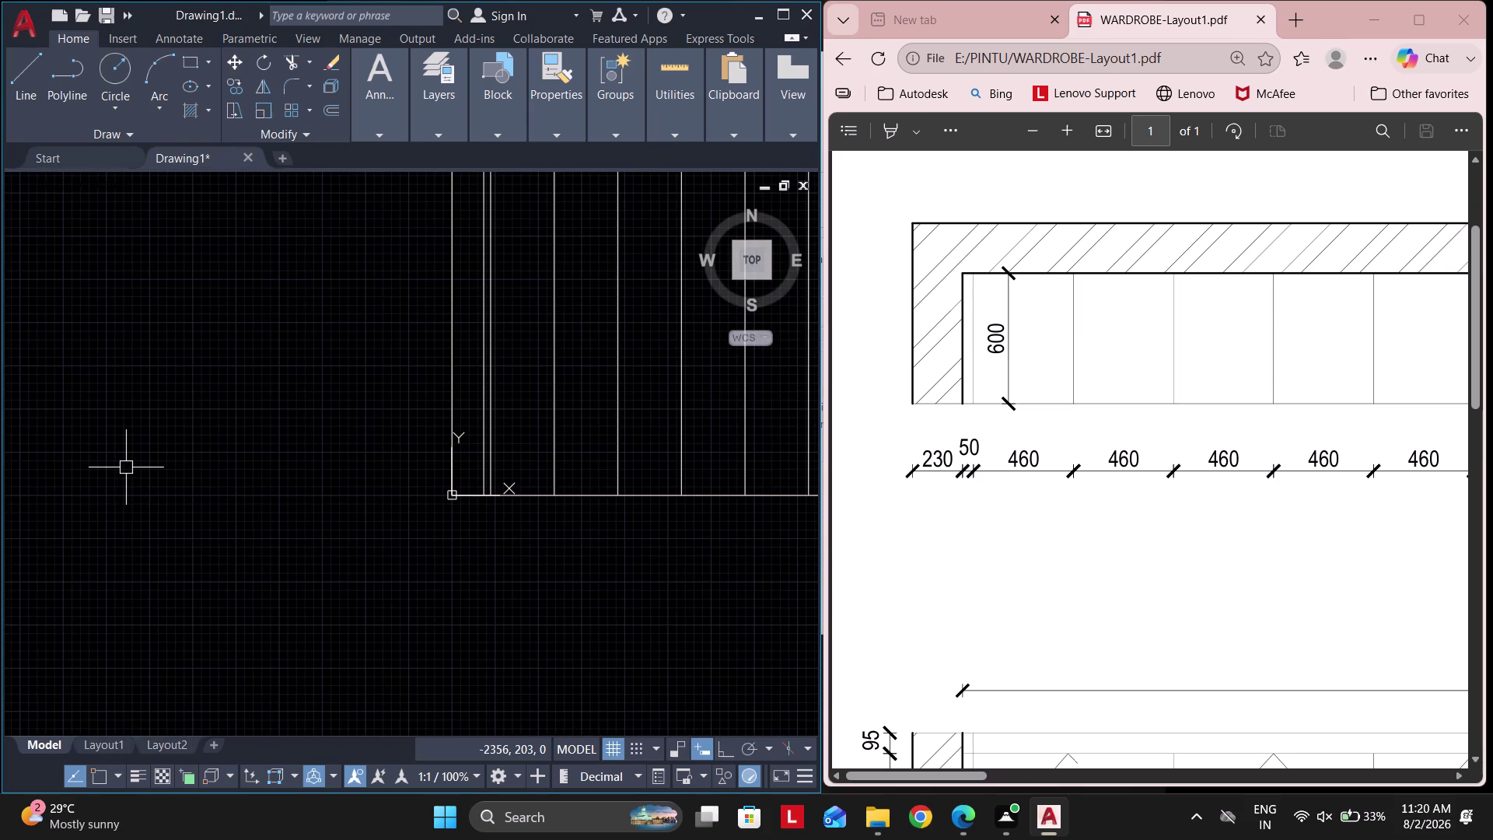
text(o 600)
key(space)
scroll(up, 3)
scroll(down, 3)
scroll(up, 3)
click(523, 565)
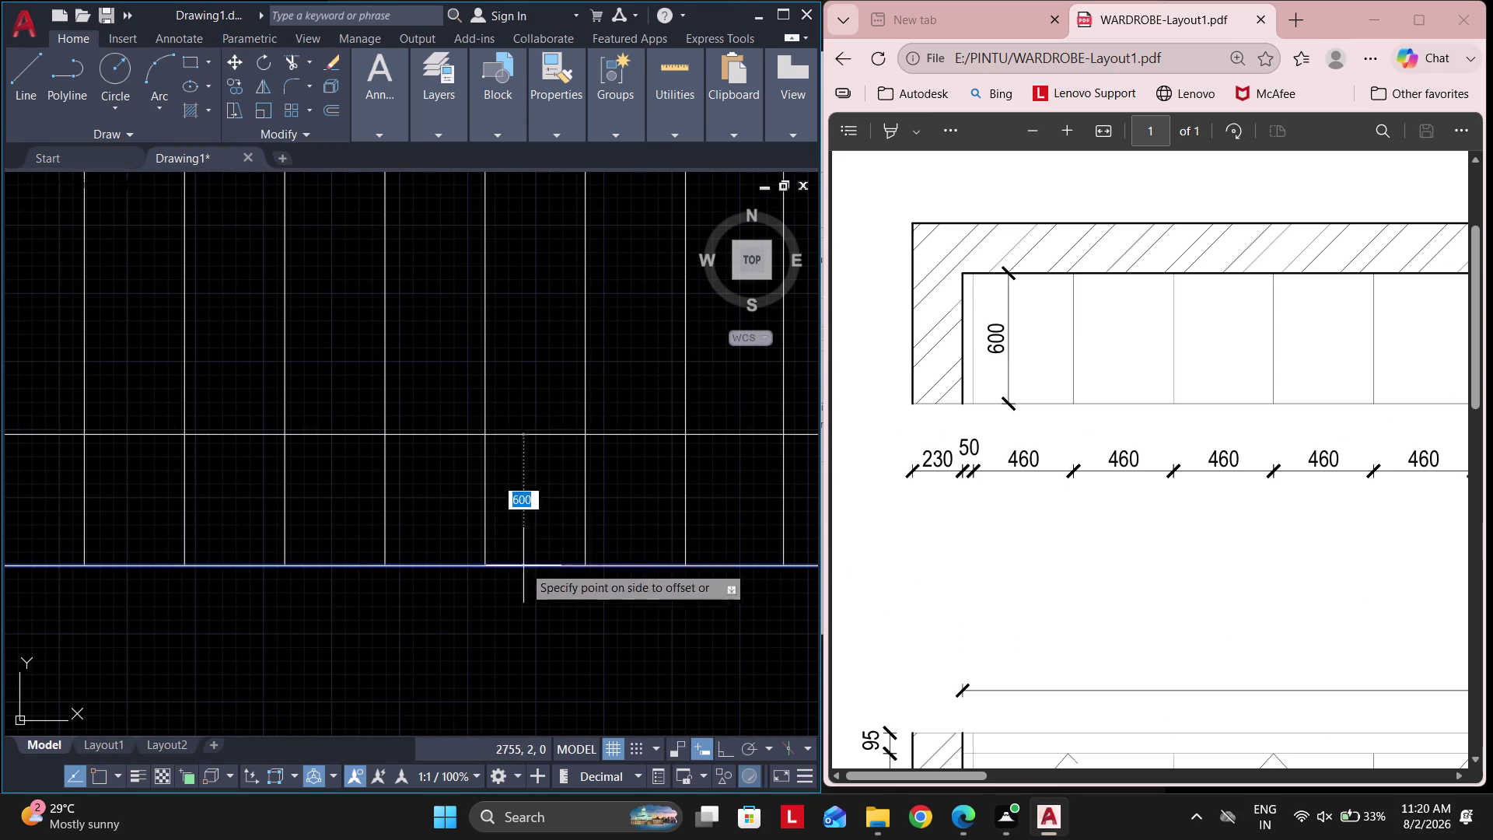
click(507, 430)
key(Escape)
Offset the horizontal line again to create a closely spaced parallel strip.
scroll(down, 3)
key(Escape)
key(space)
text(2)
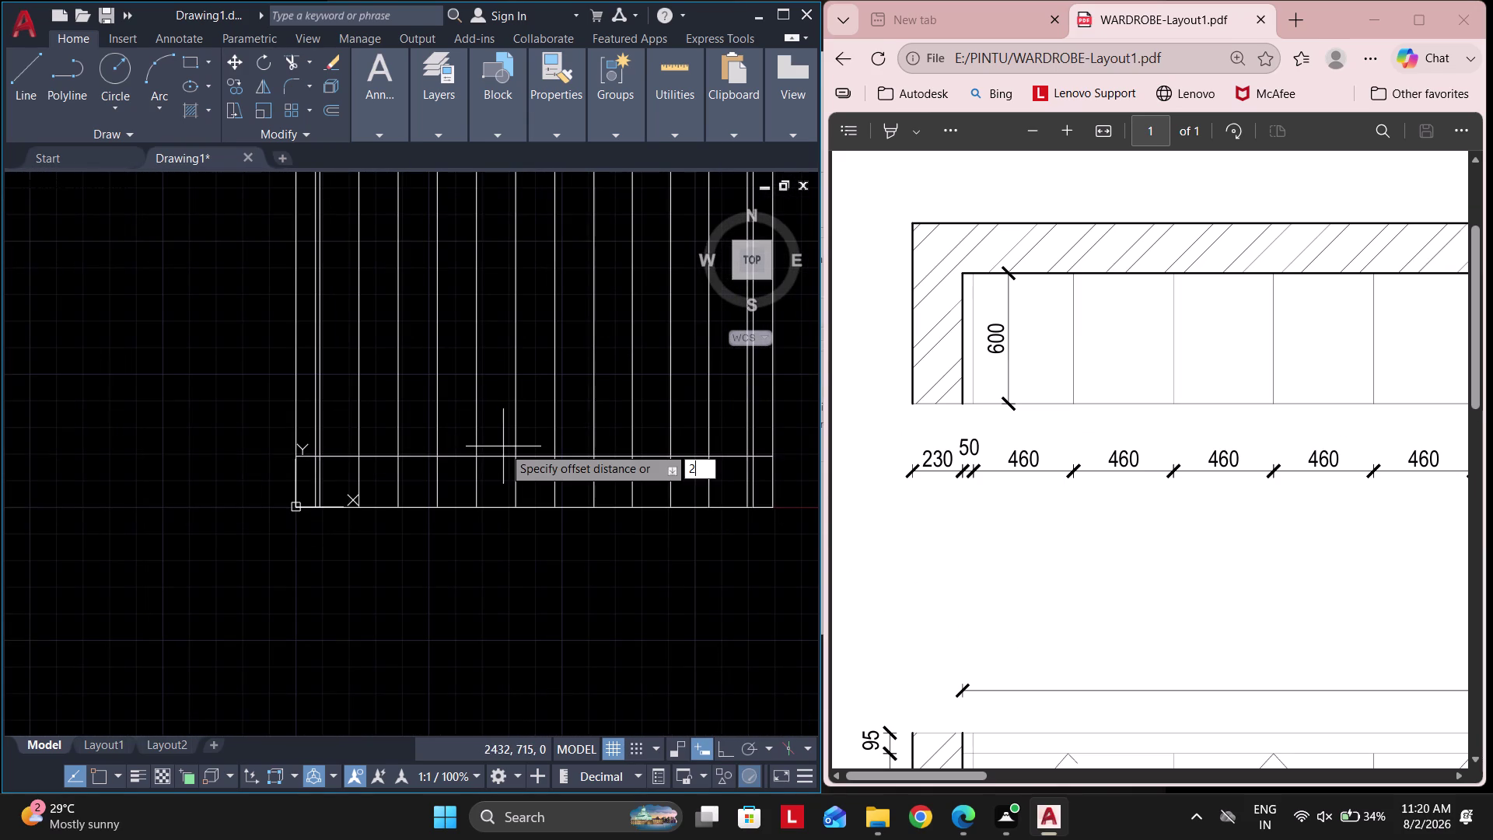
text(30)
key(space)
click(391, 457)
click(364, 370)
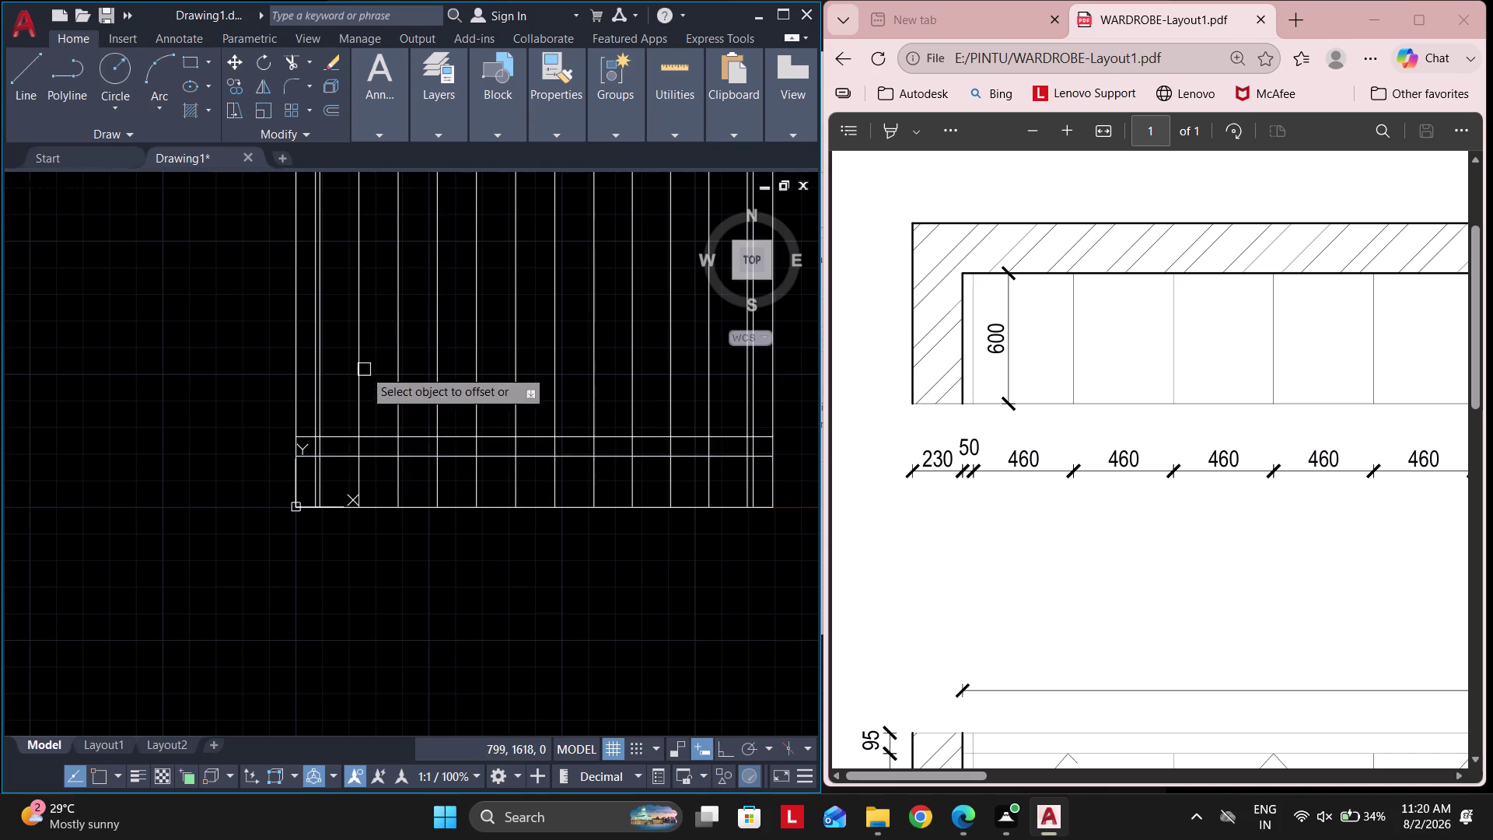
middle_drag(399, 405, 152, 488)
key(Escape)
text(tr)
key(space)
middle_drag(194, 521, 363, 508)
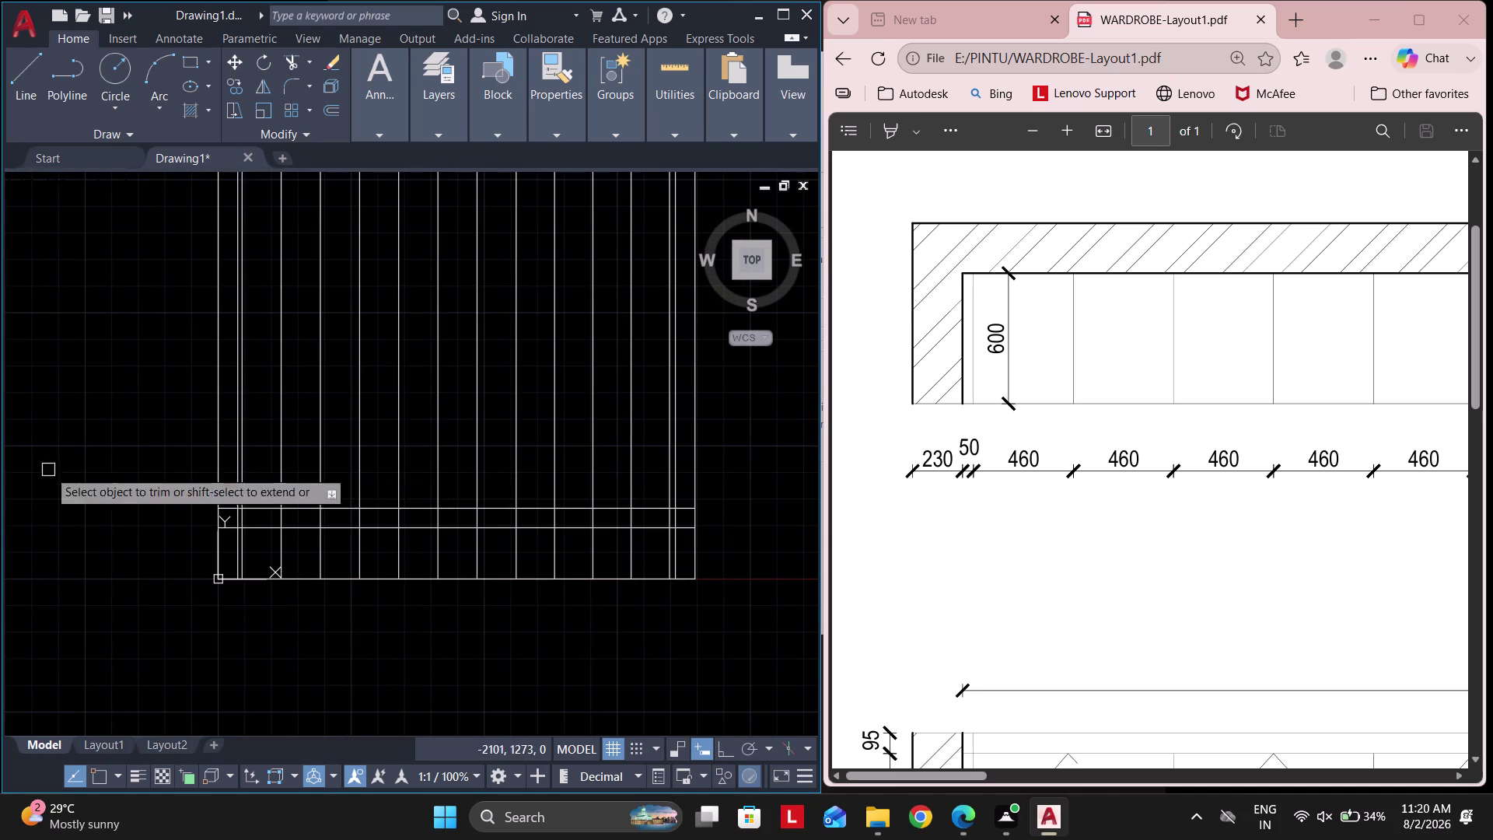
Trim every vertical divider segment crossing the bottom strip along the plan.
drag(136, 464, 795, 432)
scroll(up, 3)
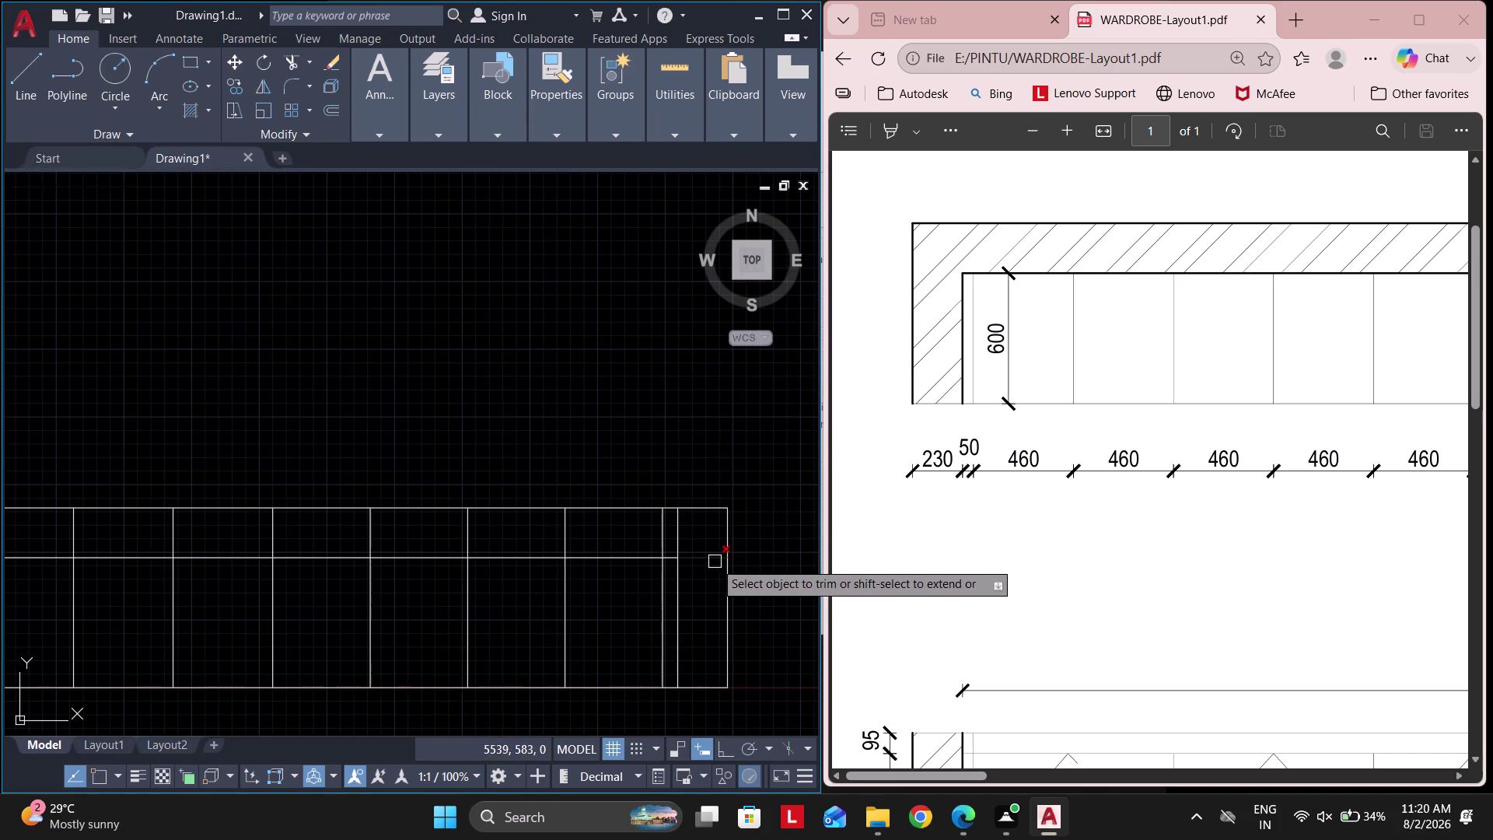
click(714, 561)
drag(701, 538, 452, 538)
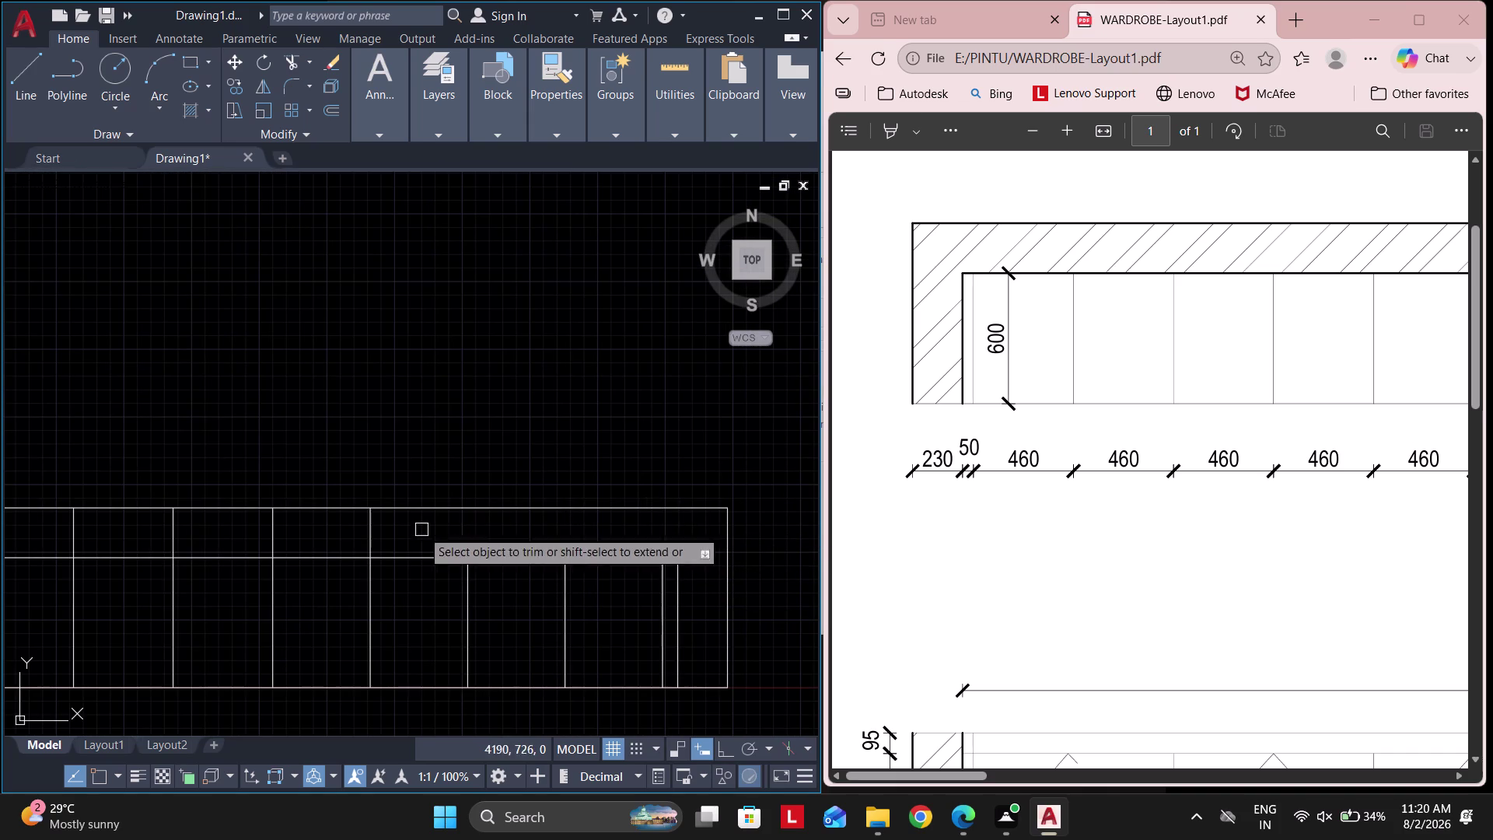
middle_drag(419, 529, 795, 508)
drag(795, 508, 121, 509)
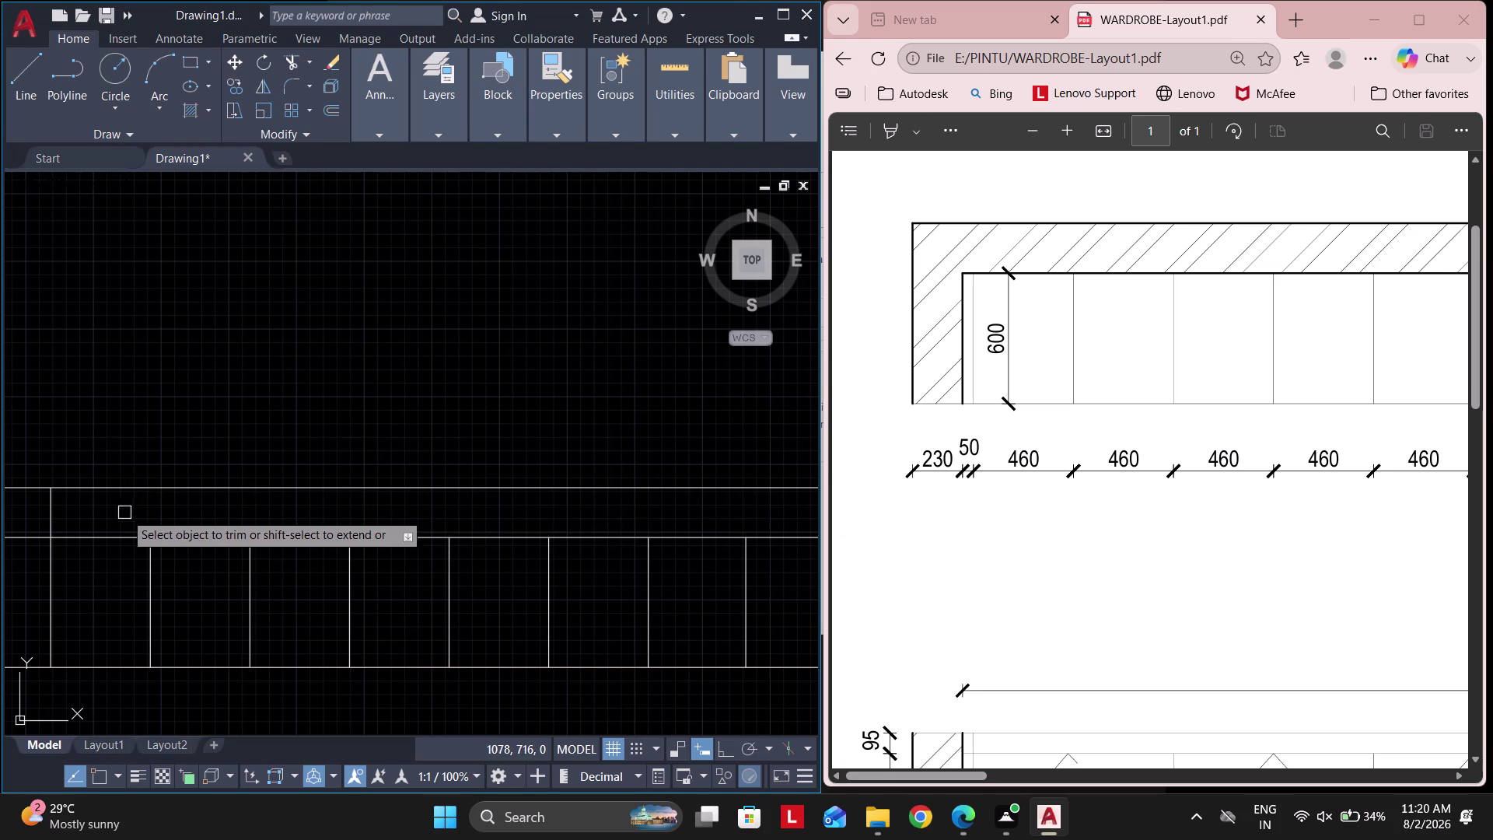
middle_drag(132, 514, 849, 453)
drag(797, 450, 626, 489)
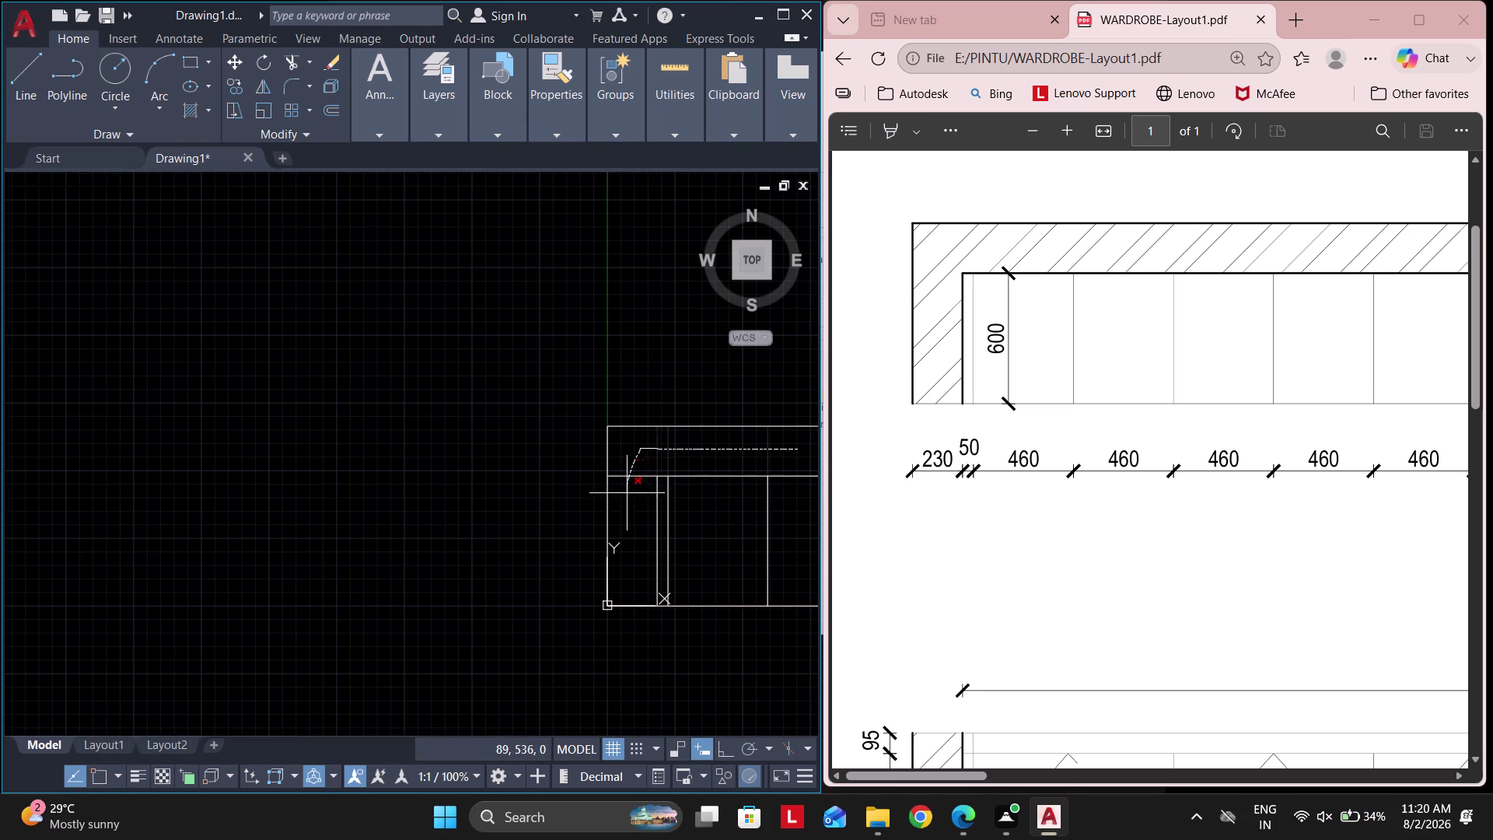
drag(626, 489, 630, 525)
scroll(down, 3)
key(Escape)
Bring the whole plan into view and start a linear dimension (DLI).
middle_drag(753, 539, 582, 530)
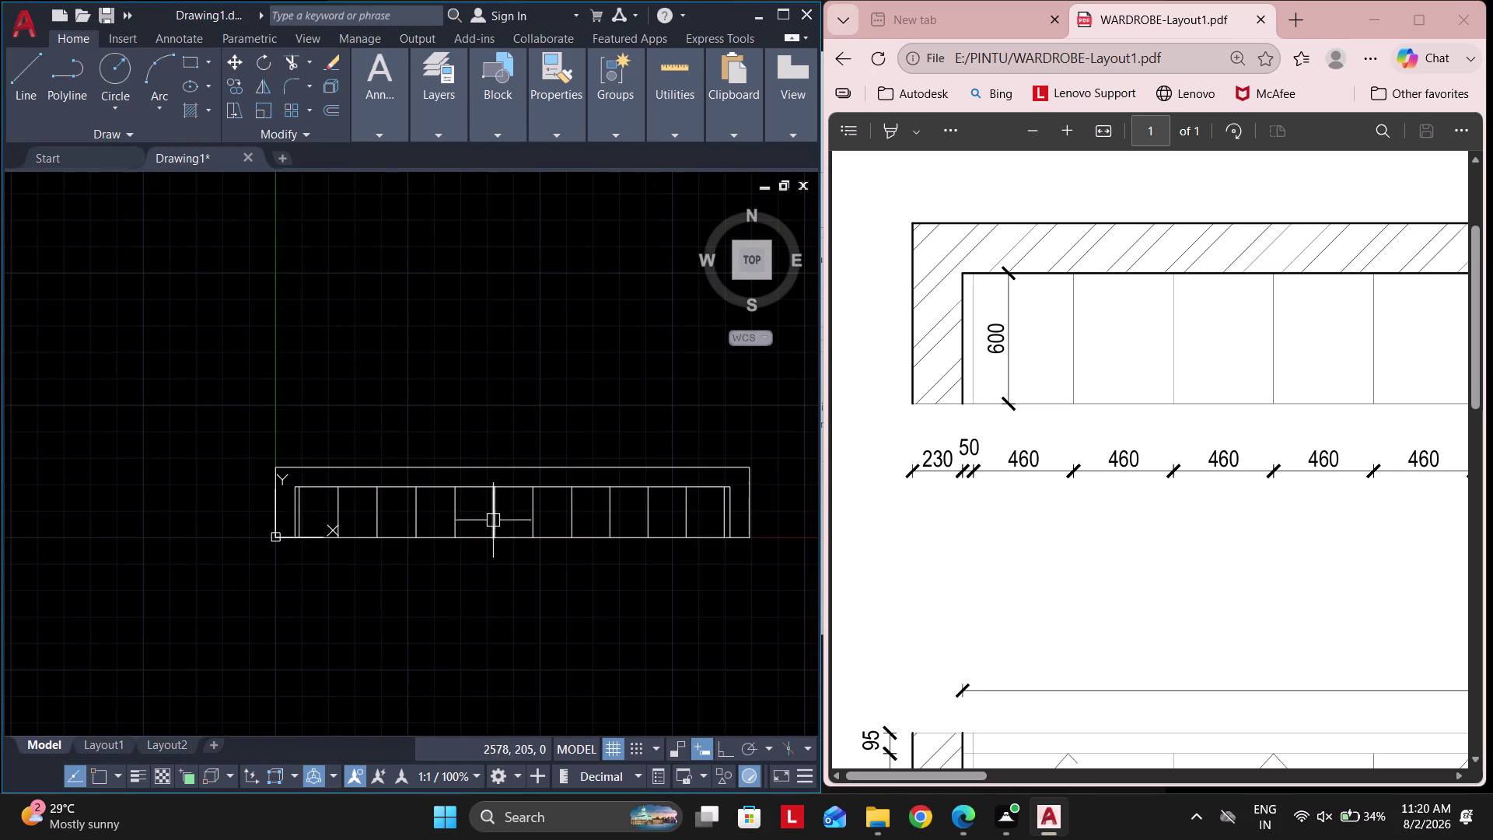
key(Escape)
text(dli)
key(space)
Dimension the plan's 600 depth along its side line.
key(space)
scroll(up, 3)
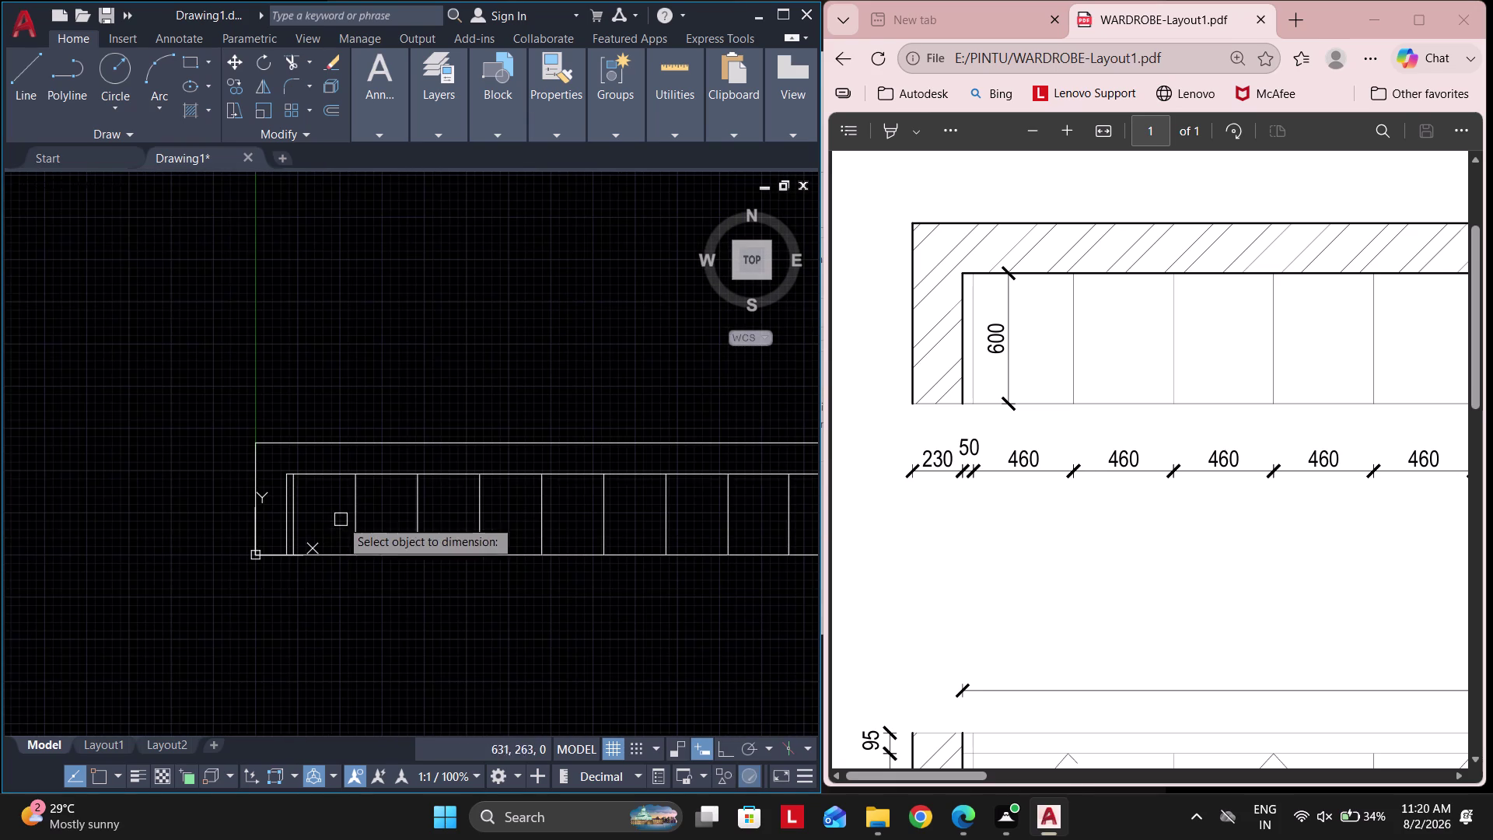
click(355, 509)
scroll(up, 3)
click(332, 513)
middle_drag(301, 615, 317, 506)
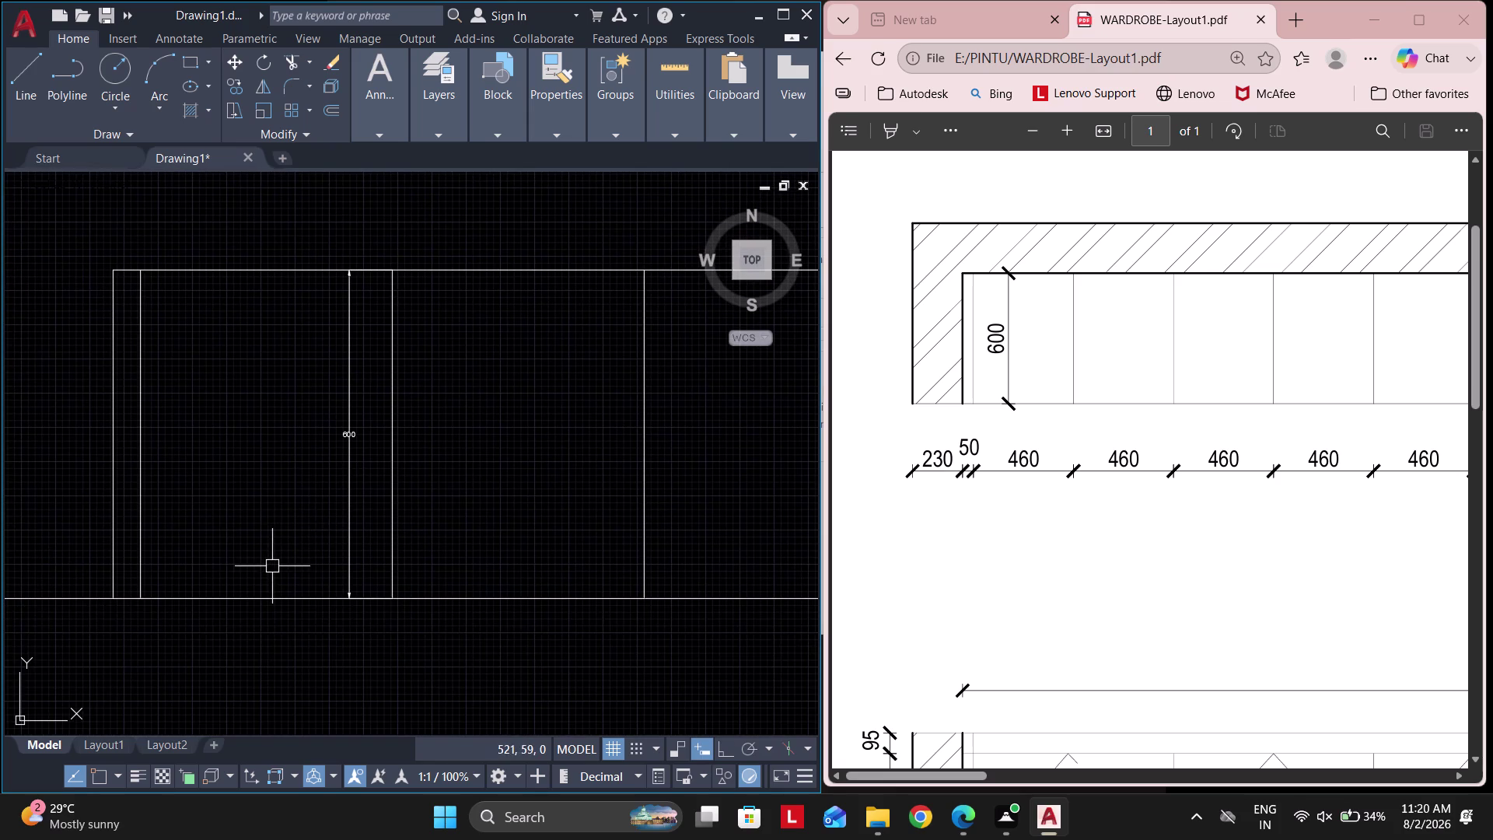
Add a 230 linear dimension from the plan's lower-left corner, below the plan.
key(space)
middle_drag(192, 618, 296, 593)
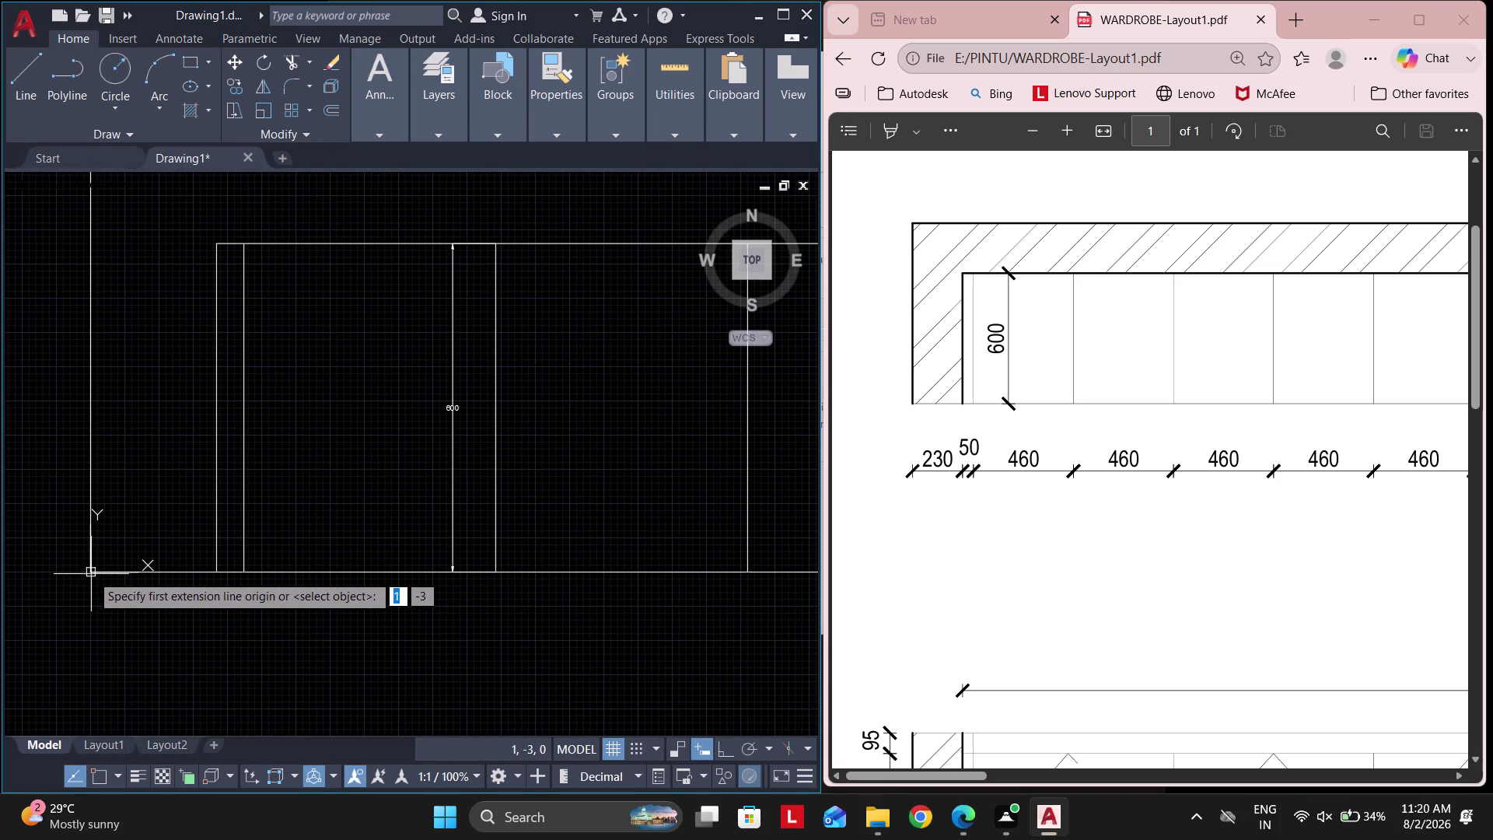
middle_drag(132, 574, 239, 555)
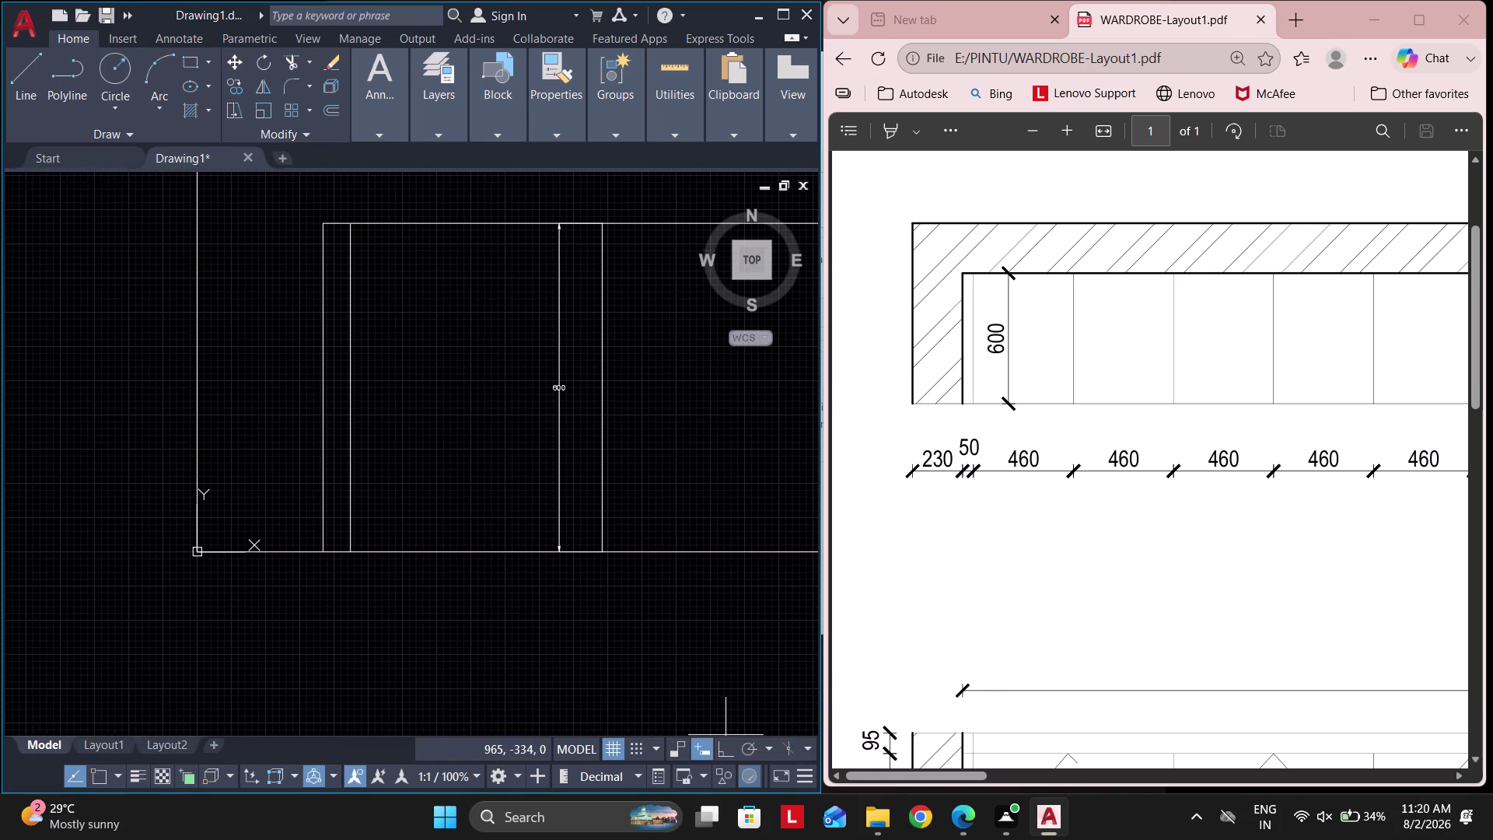
click(105, 774)
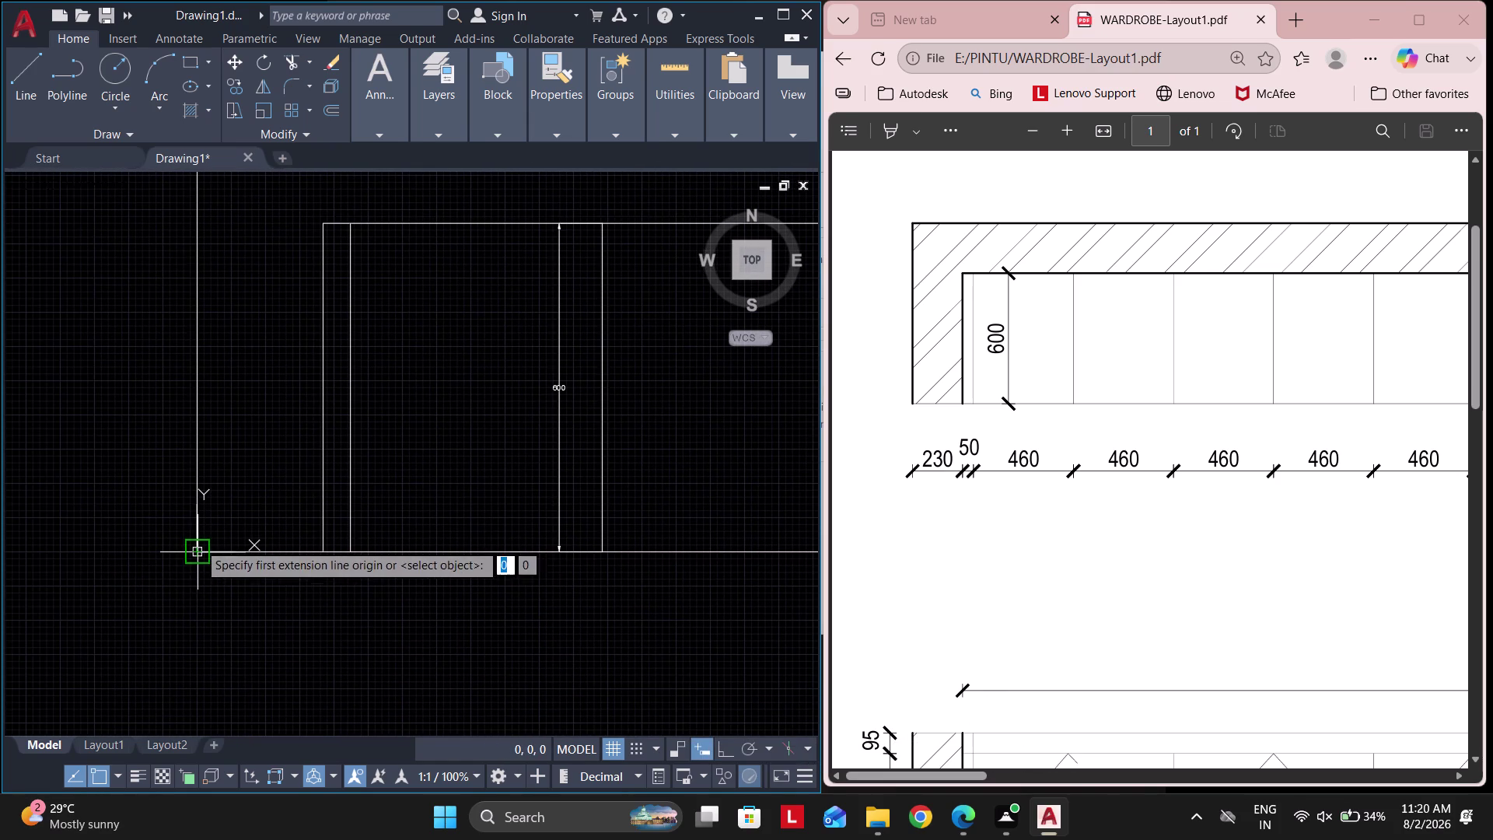
click(196, 543)
click(331, 548)
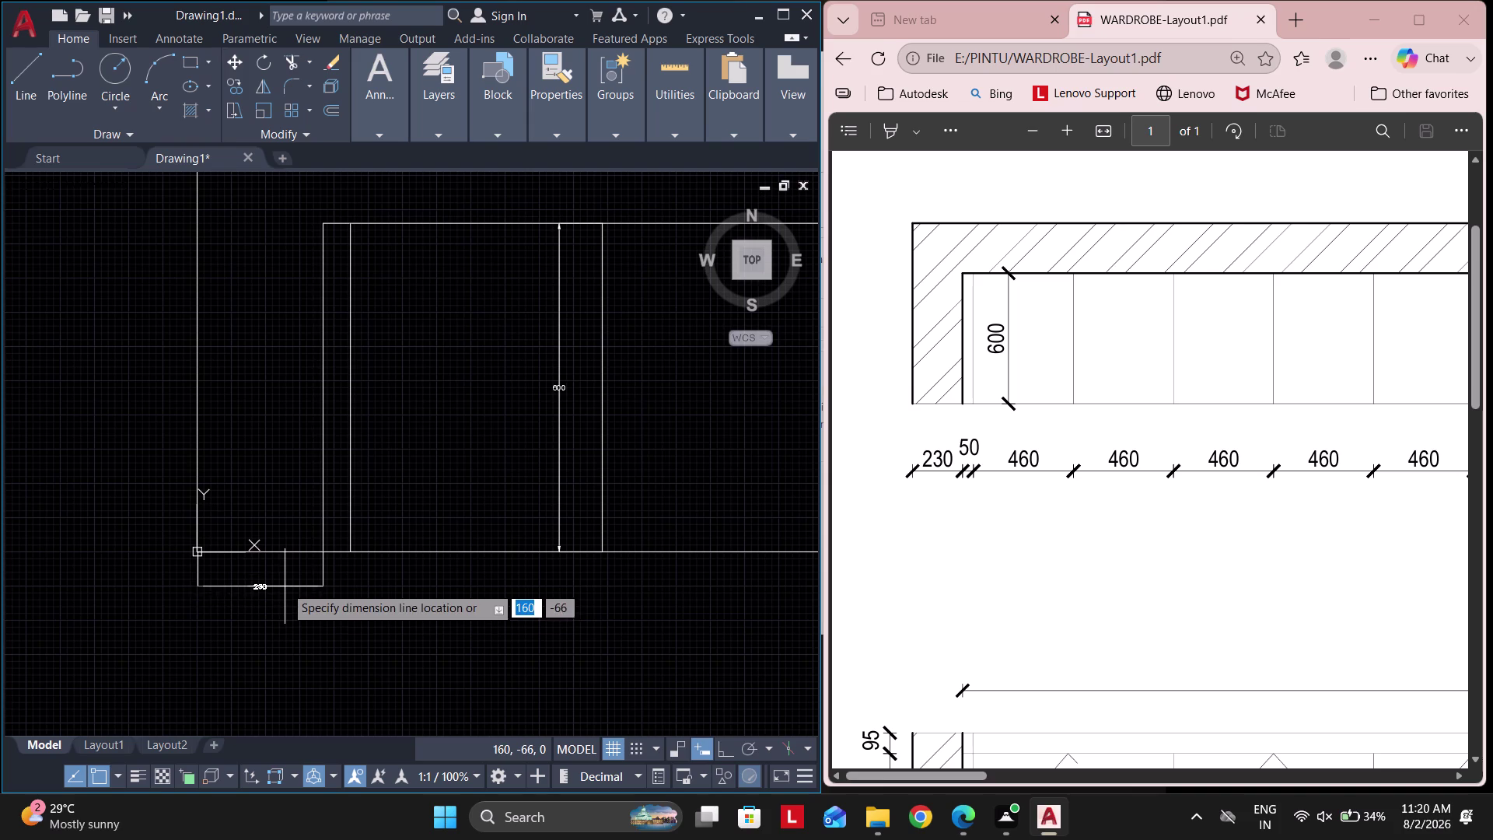
click(284, 584)
scroll(up, 3)
key(space)
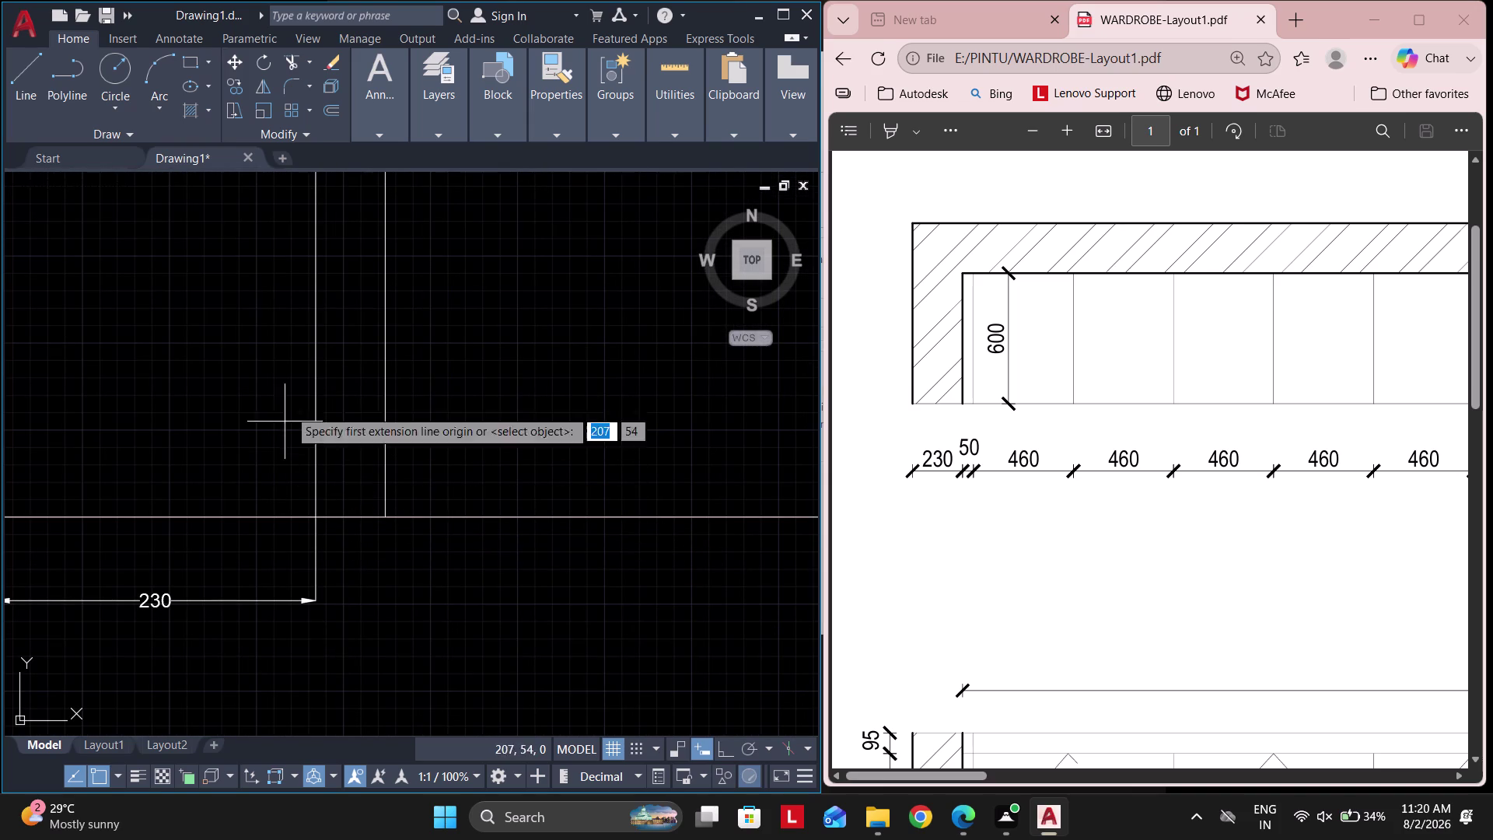
key(Escape)
Chain continued width dimensions off the 230 dimension along the bottom, starting with 50.
click(169, 35)
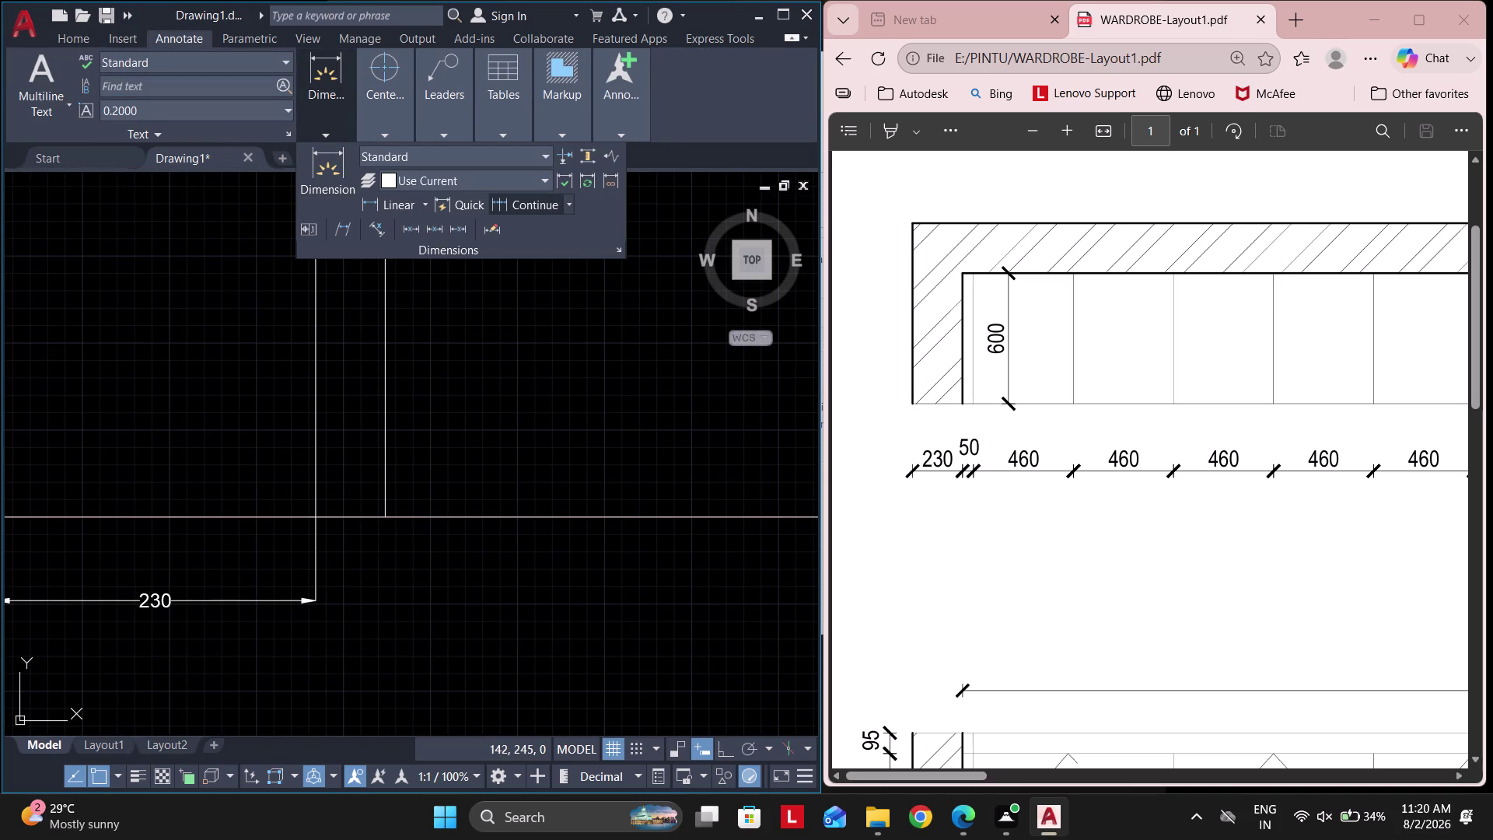
click(517, 207)
click(387, 513)
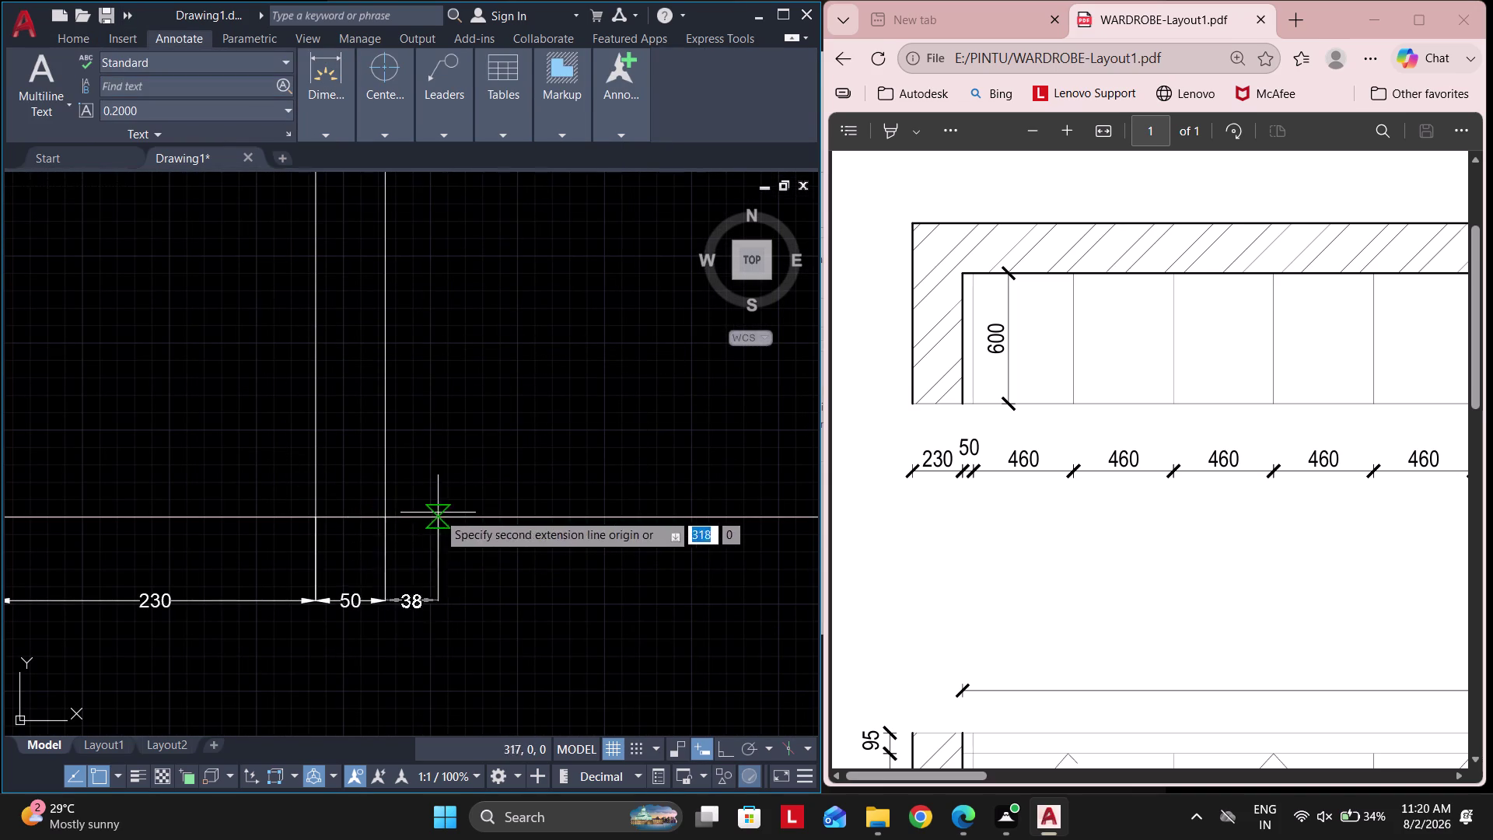
middle_drag(403, 508, 0, 495)
scroll(down, 3)
click(322, 514)
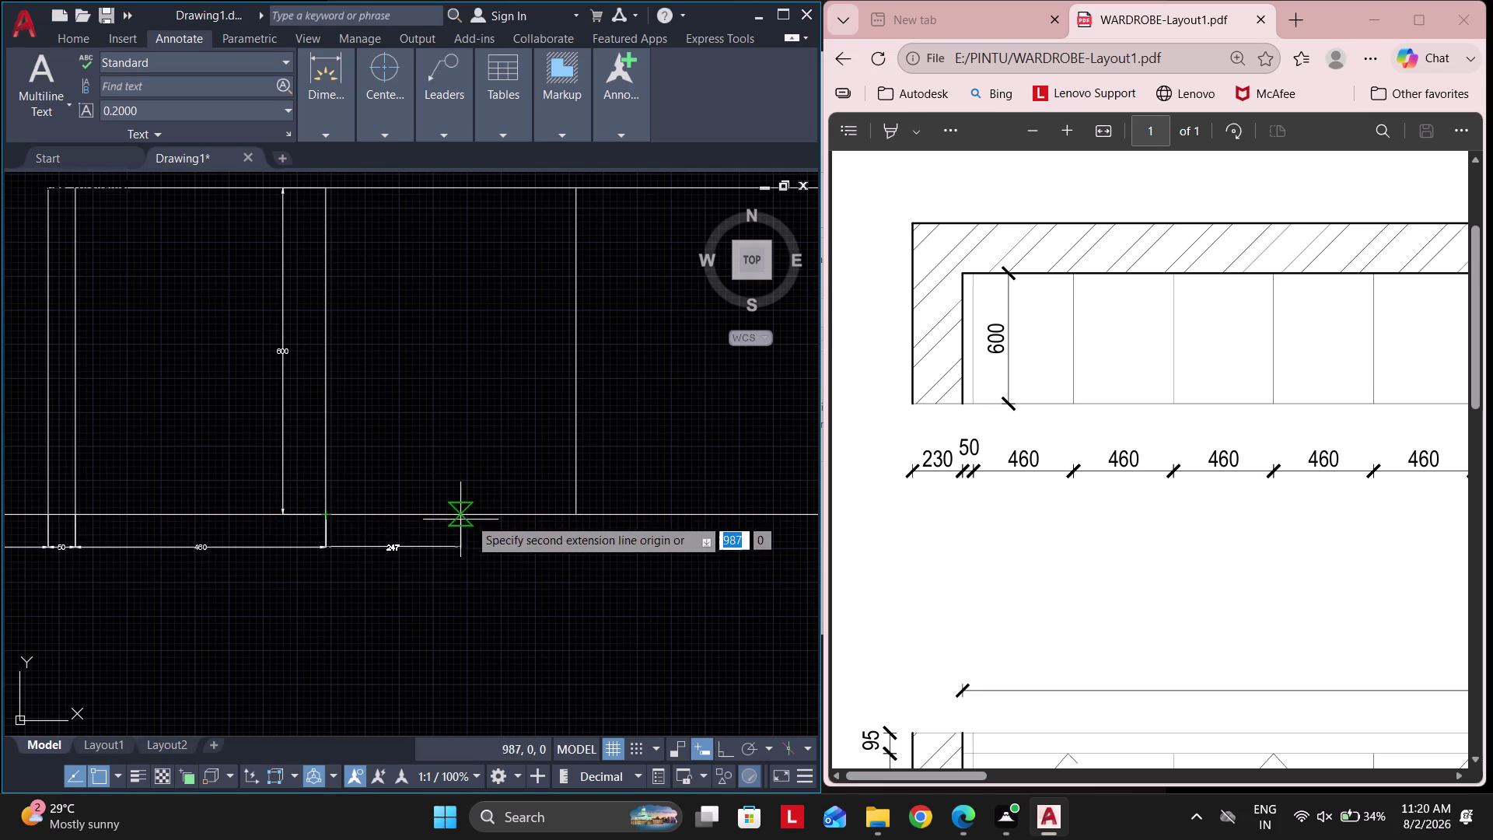
middle_drag(461, 510, 151, 515)
click(264, 518)
click(516, 520)
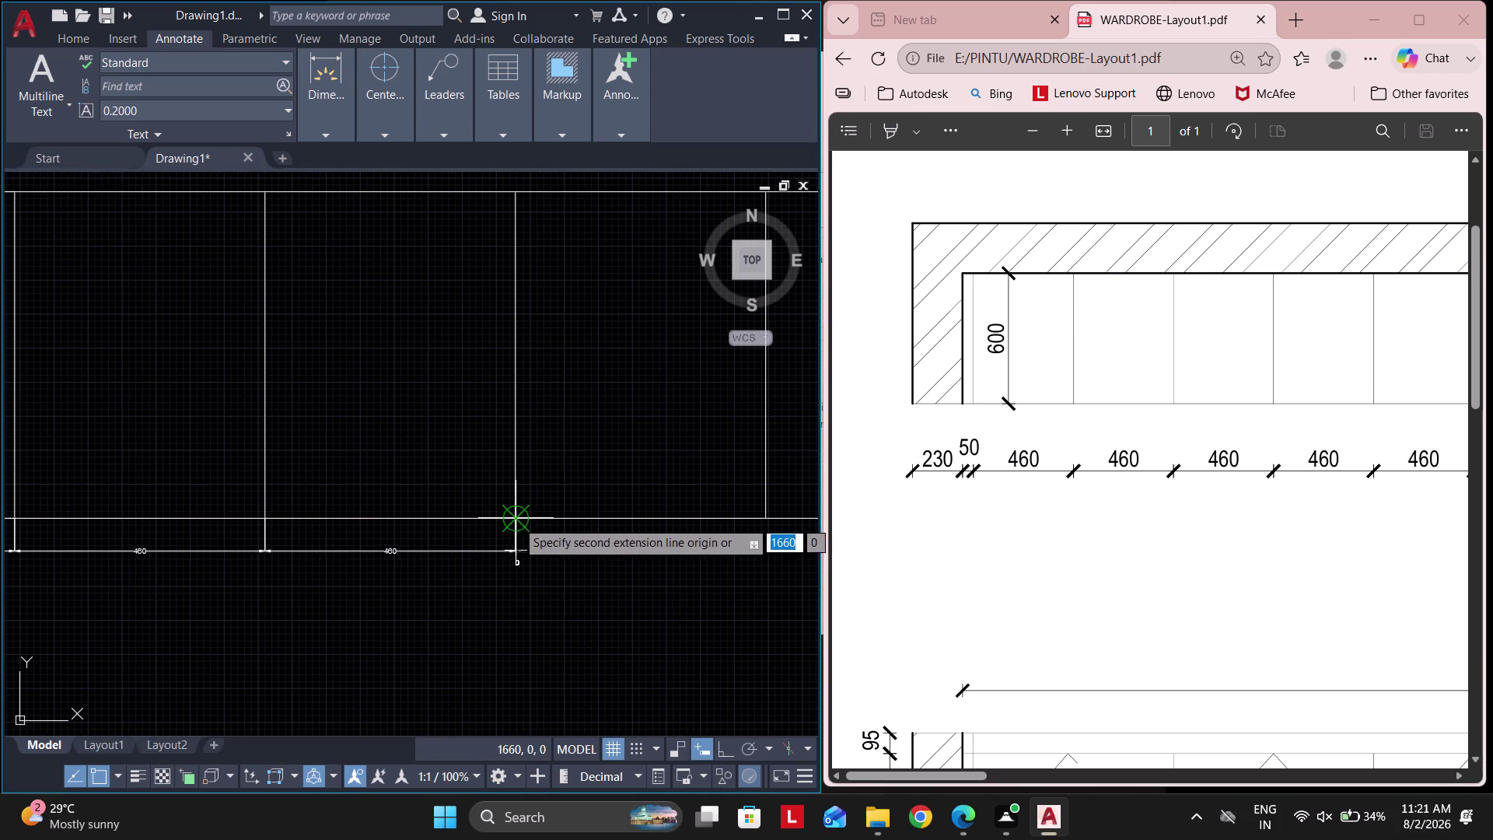
middle_drag(578, 531, 0, 526)
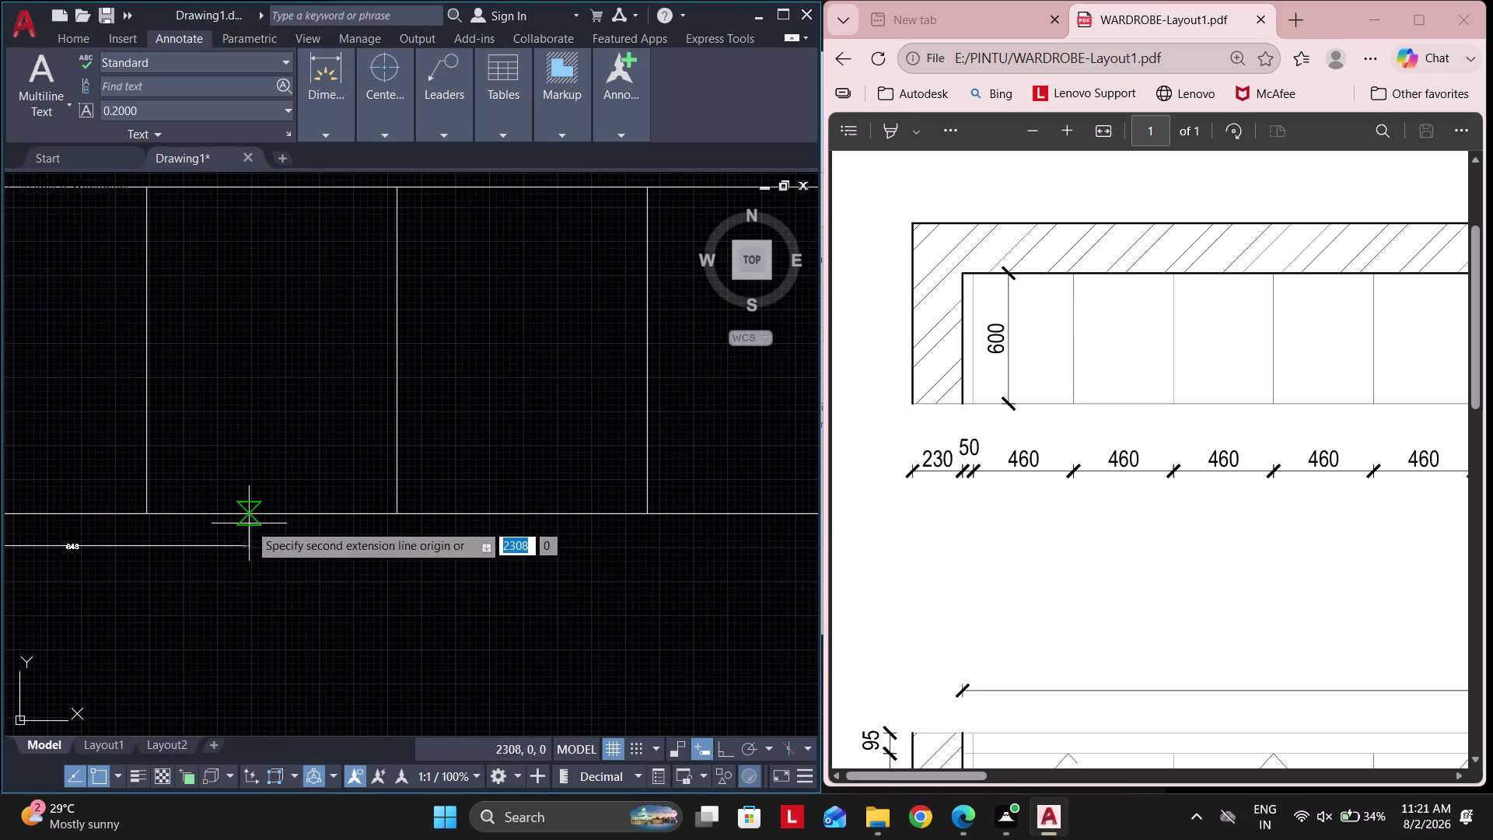
scroll(down, 3)
scroll(down, 3)
click(255, 538)
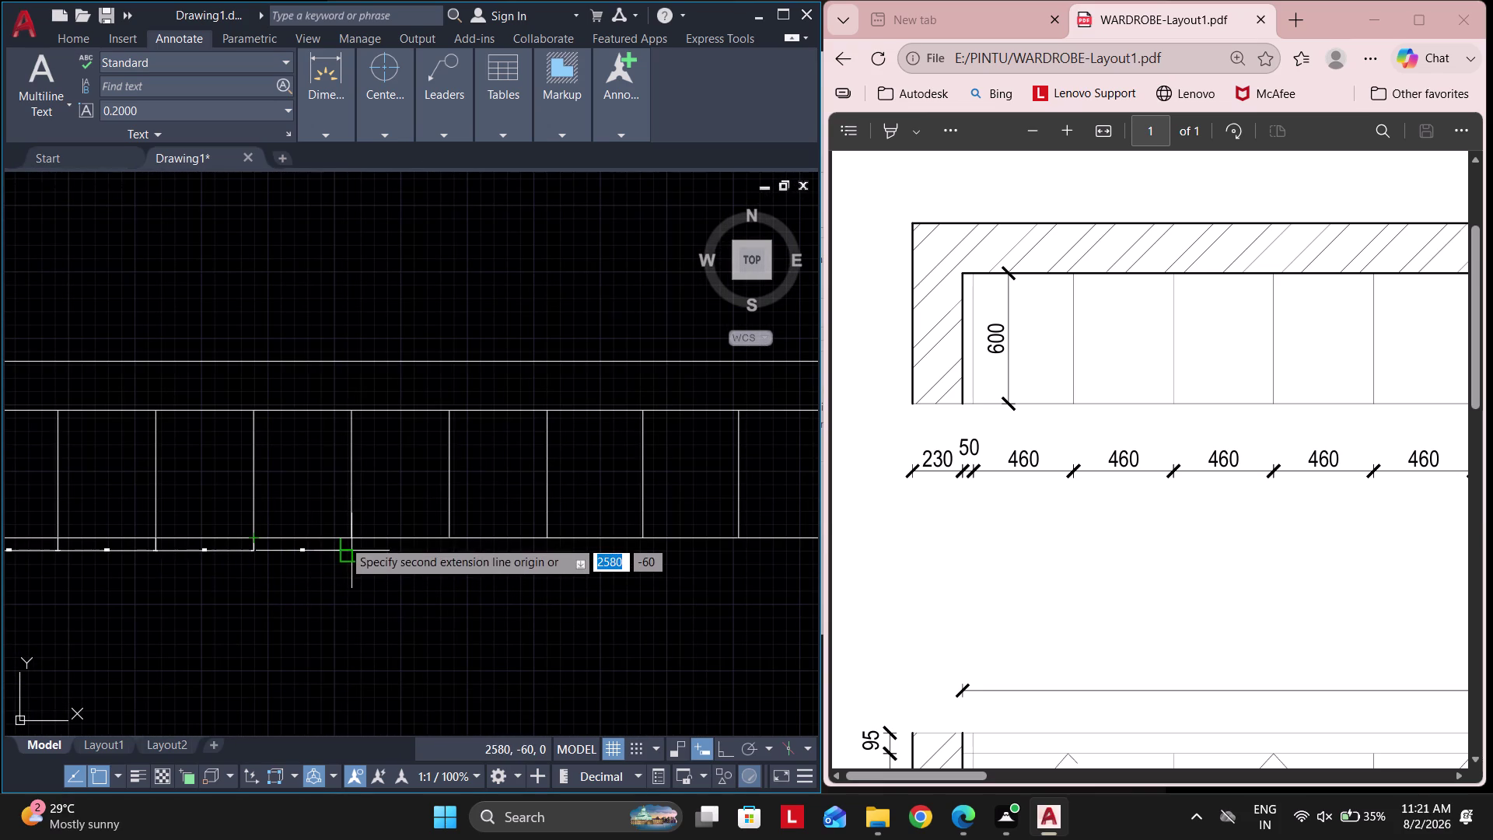
click(343, 536)
click(448, 536)
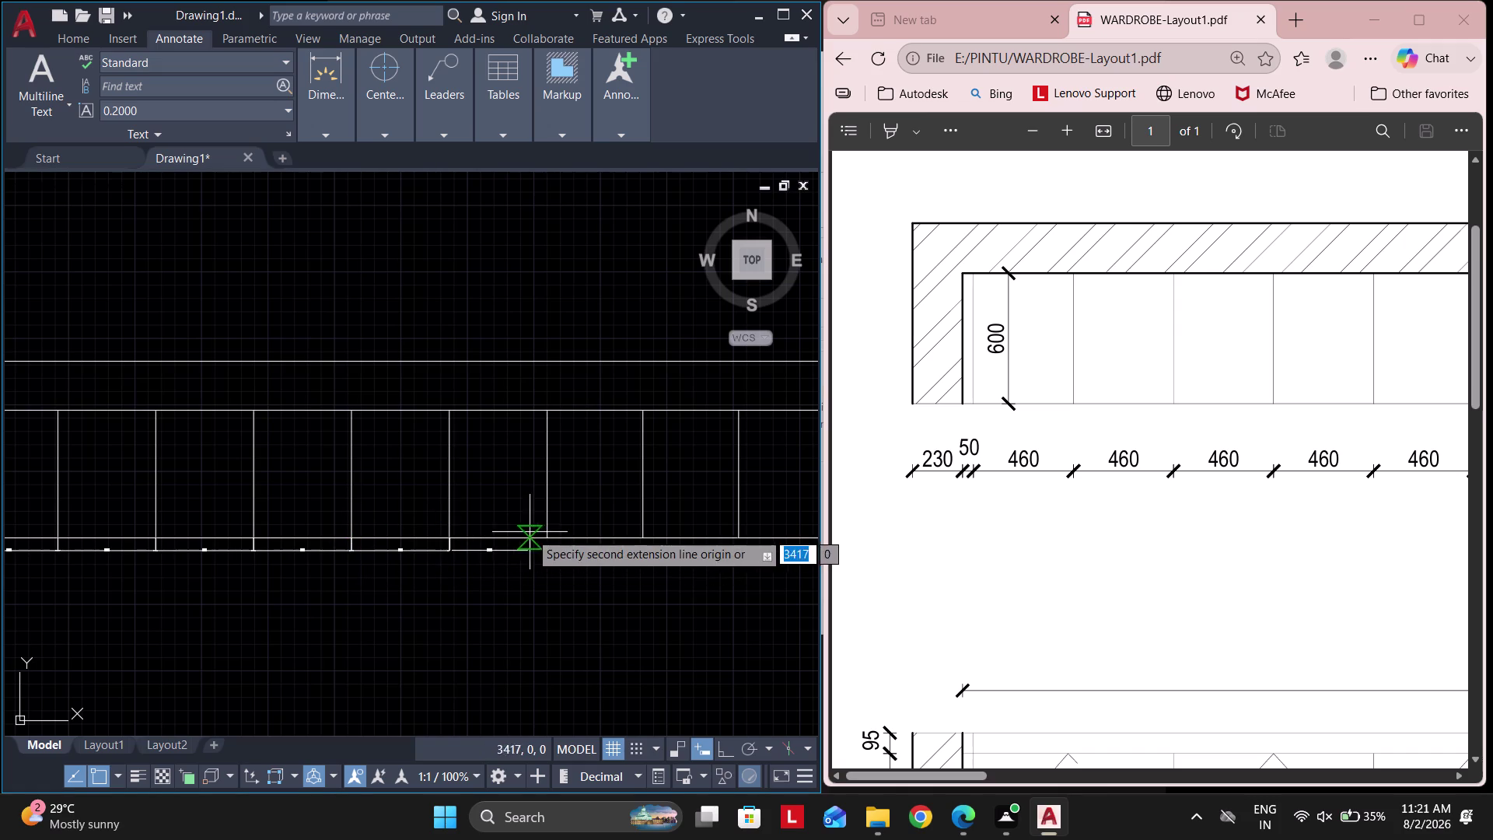
click(541, 533)
click(638, 537)
Continue the width chain through the 450 bays to the plan's right edge.
scroll(down, 3)
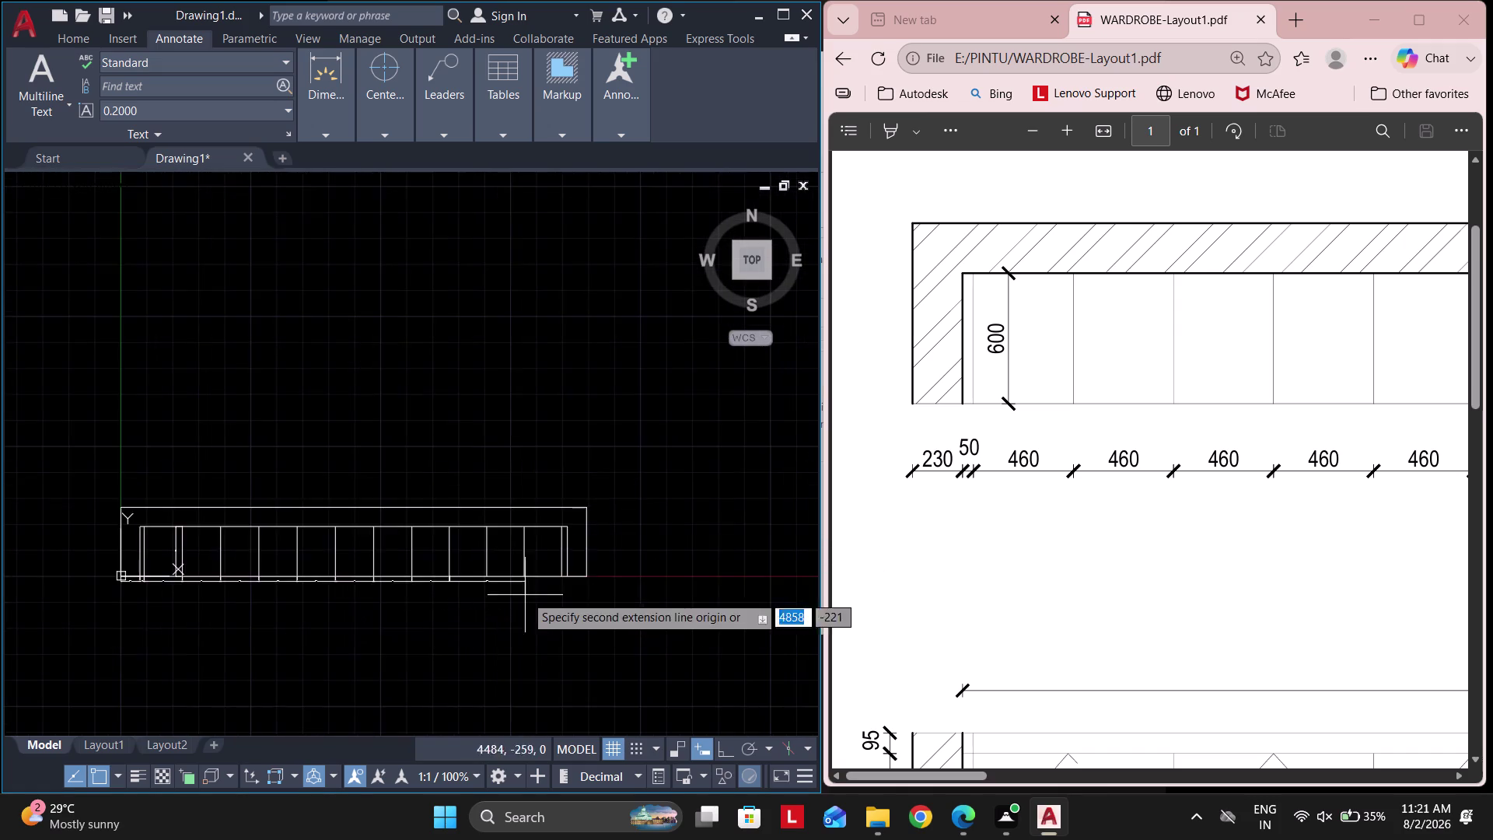
scroll(up, 3)
scroll(up, 3)
click(344, 552)
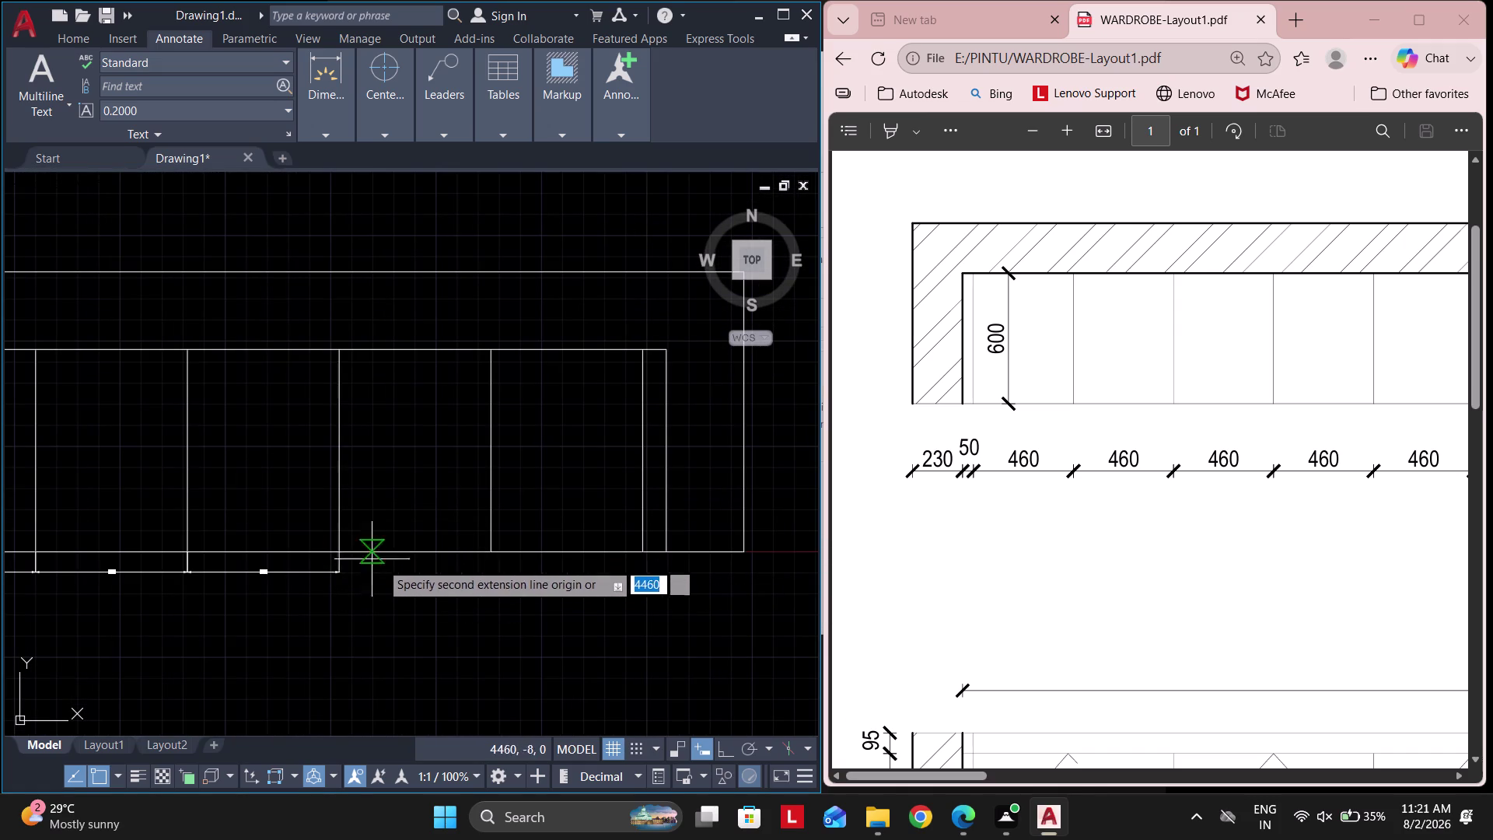
click(491, 546)
scroll(up, 3)
click(675, 540)
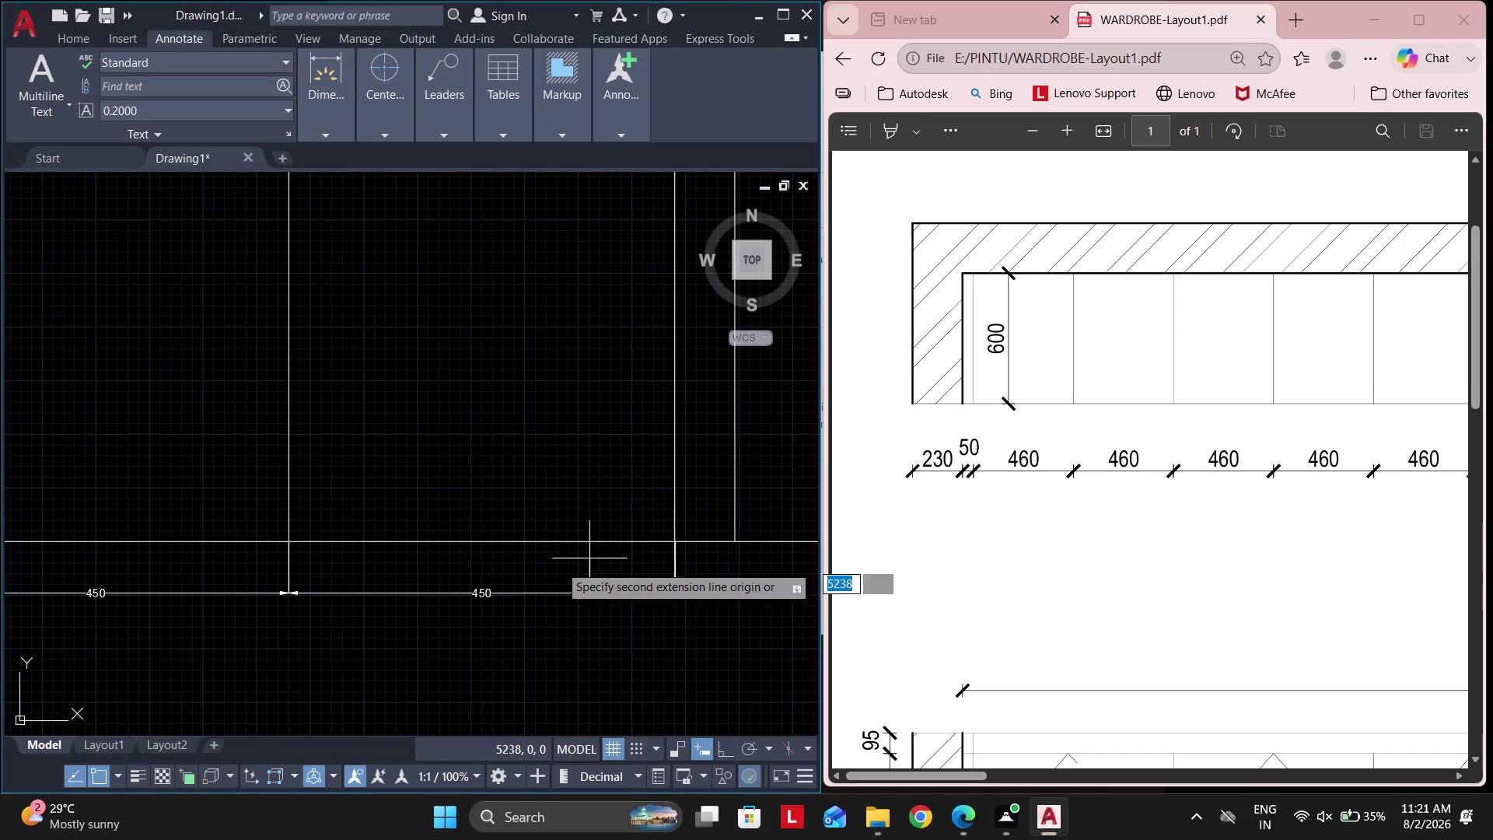
scroll(down, 3)
scroll(up, 3)
click(636, 550)
scroll(down, 3)
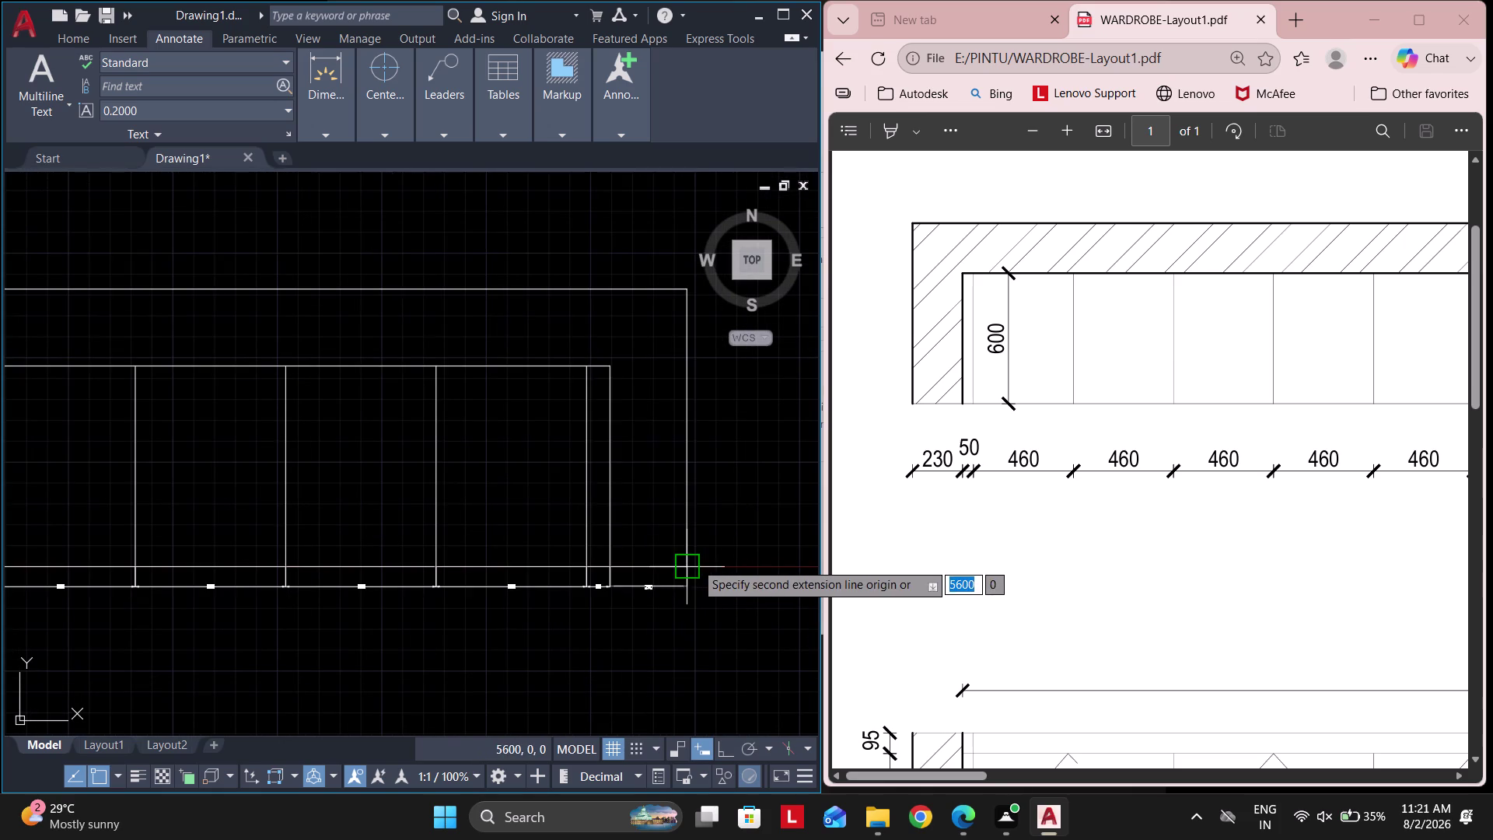
click(691, 562)
key(Escape)
key(Escape)
key(Escape)
Clear leftover commands and view the whole dimensioned plan.
scroll(up, 3)
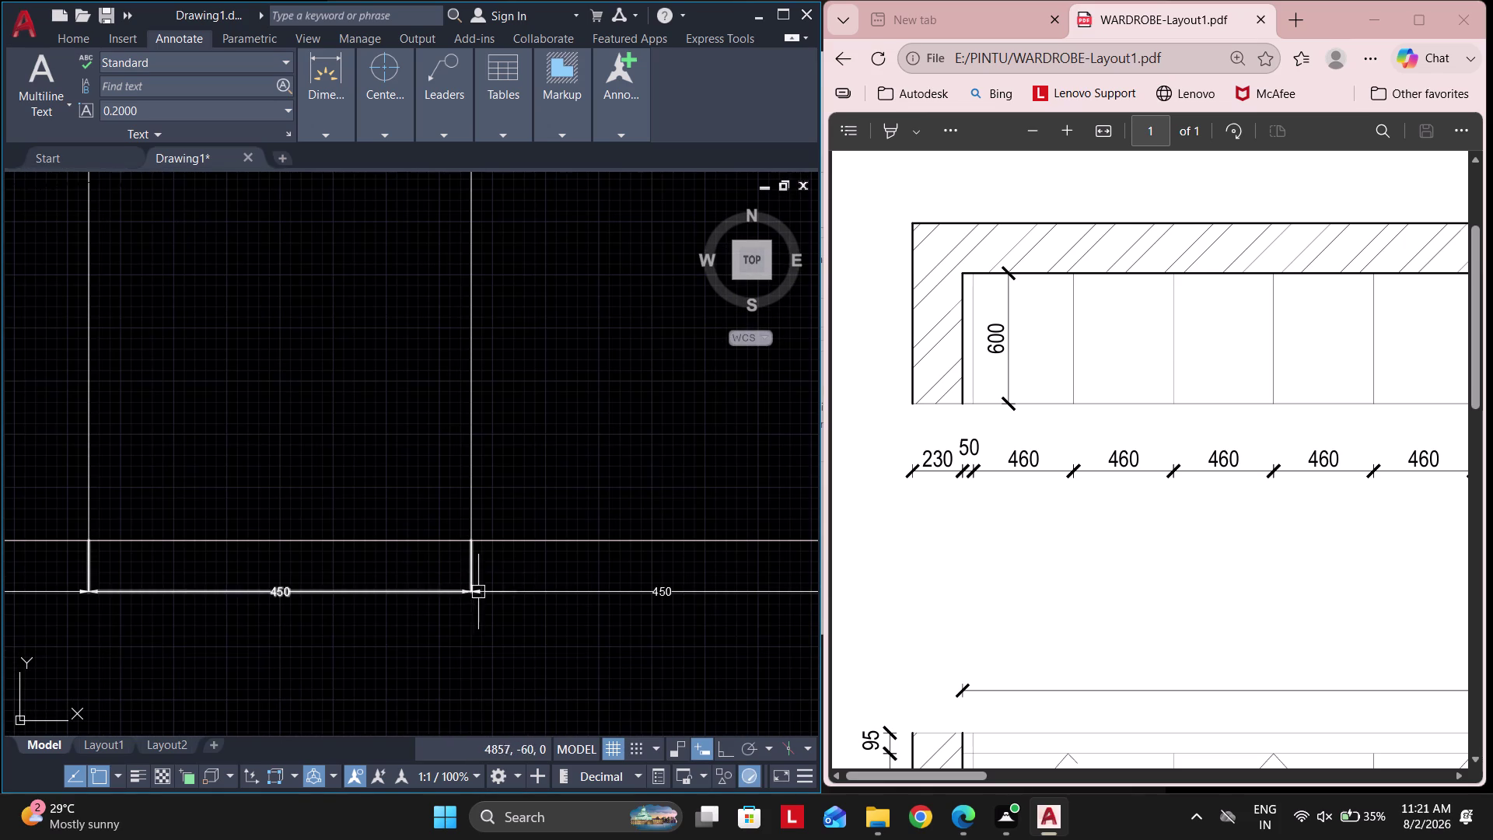
click(489, 573)
key(Escape)
key(Escape)
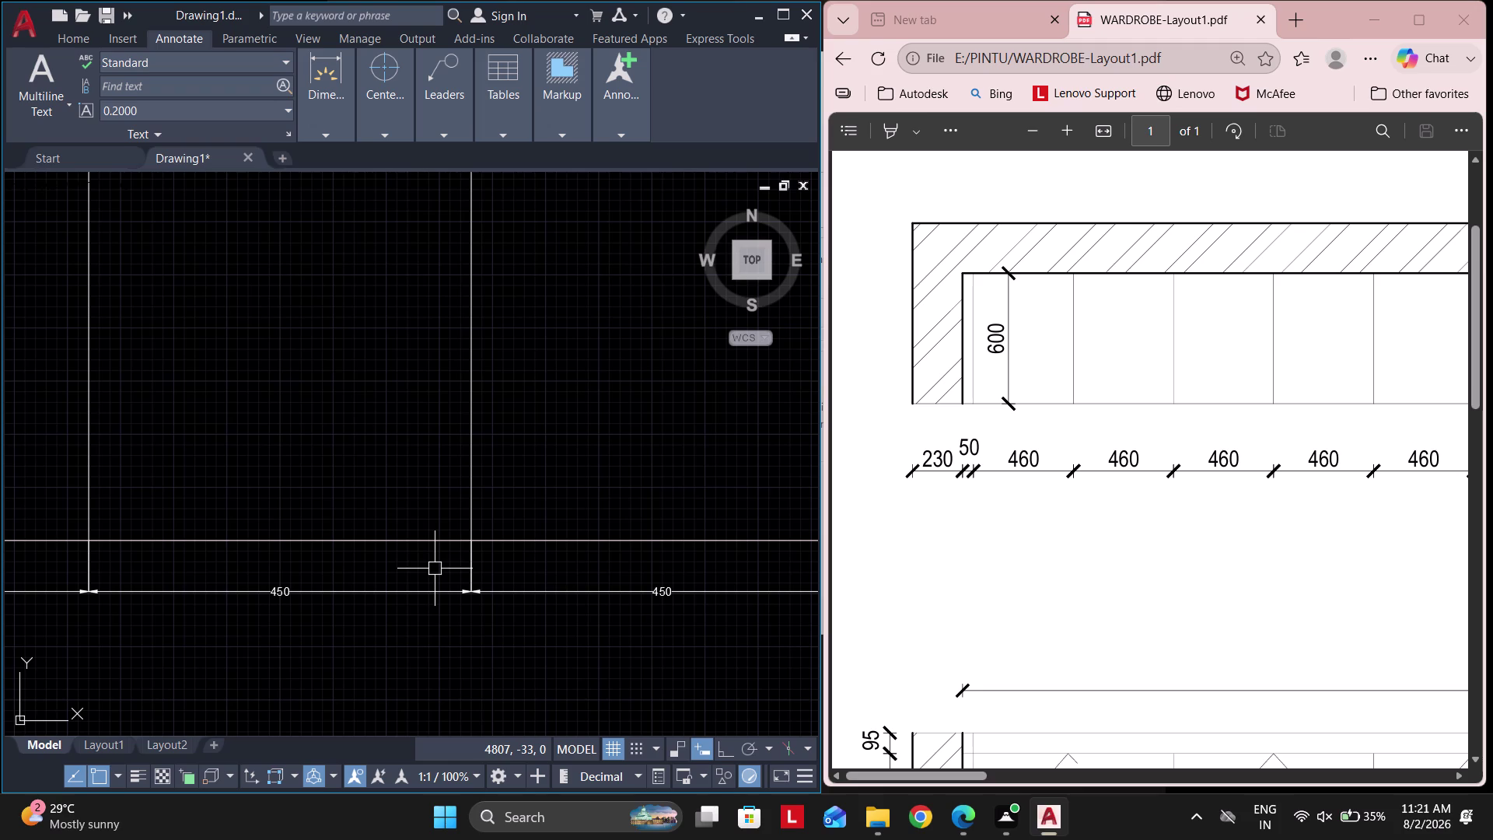
scroll(down, 3)
middle_drag(413, 475, 646, 483)
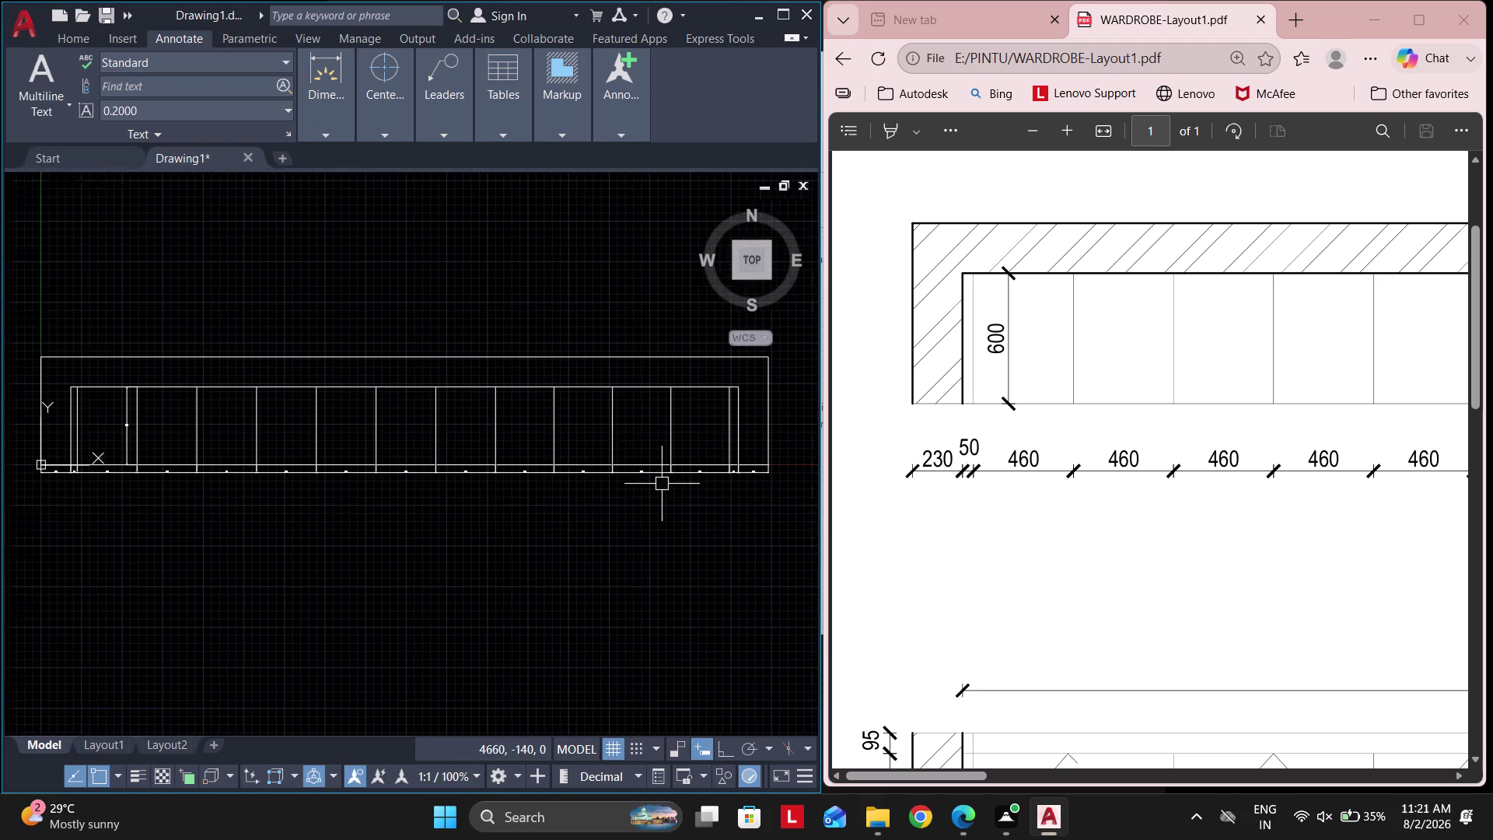
middle_drag(455, 526, 568, 568)
key(Escape)
Start a hatch with H and pick the plan's wall area.
key(h)
key(space)
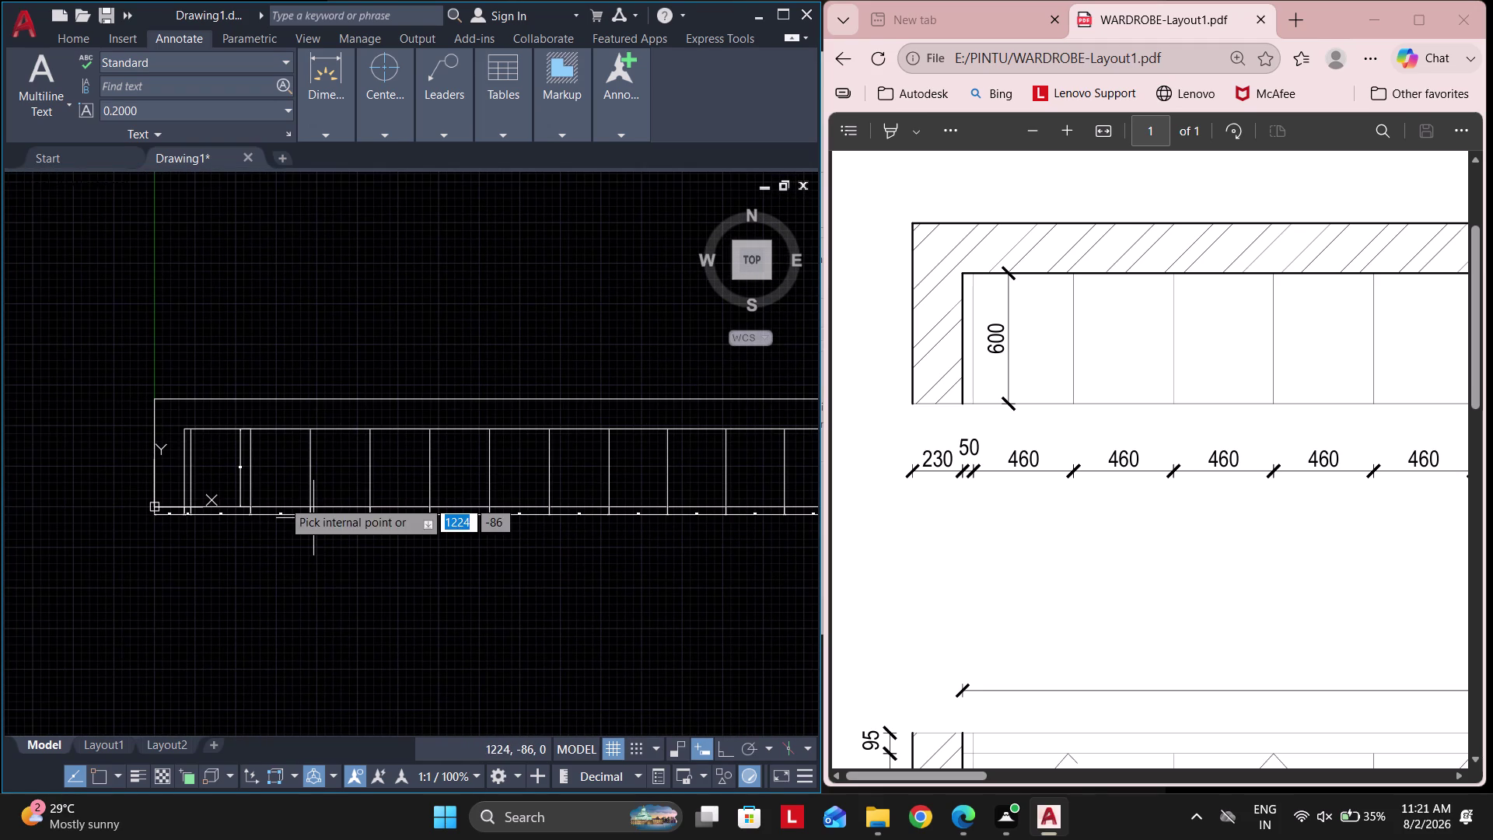
scroll(down, 3)
click(237, 399)
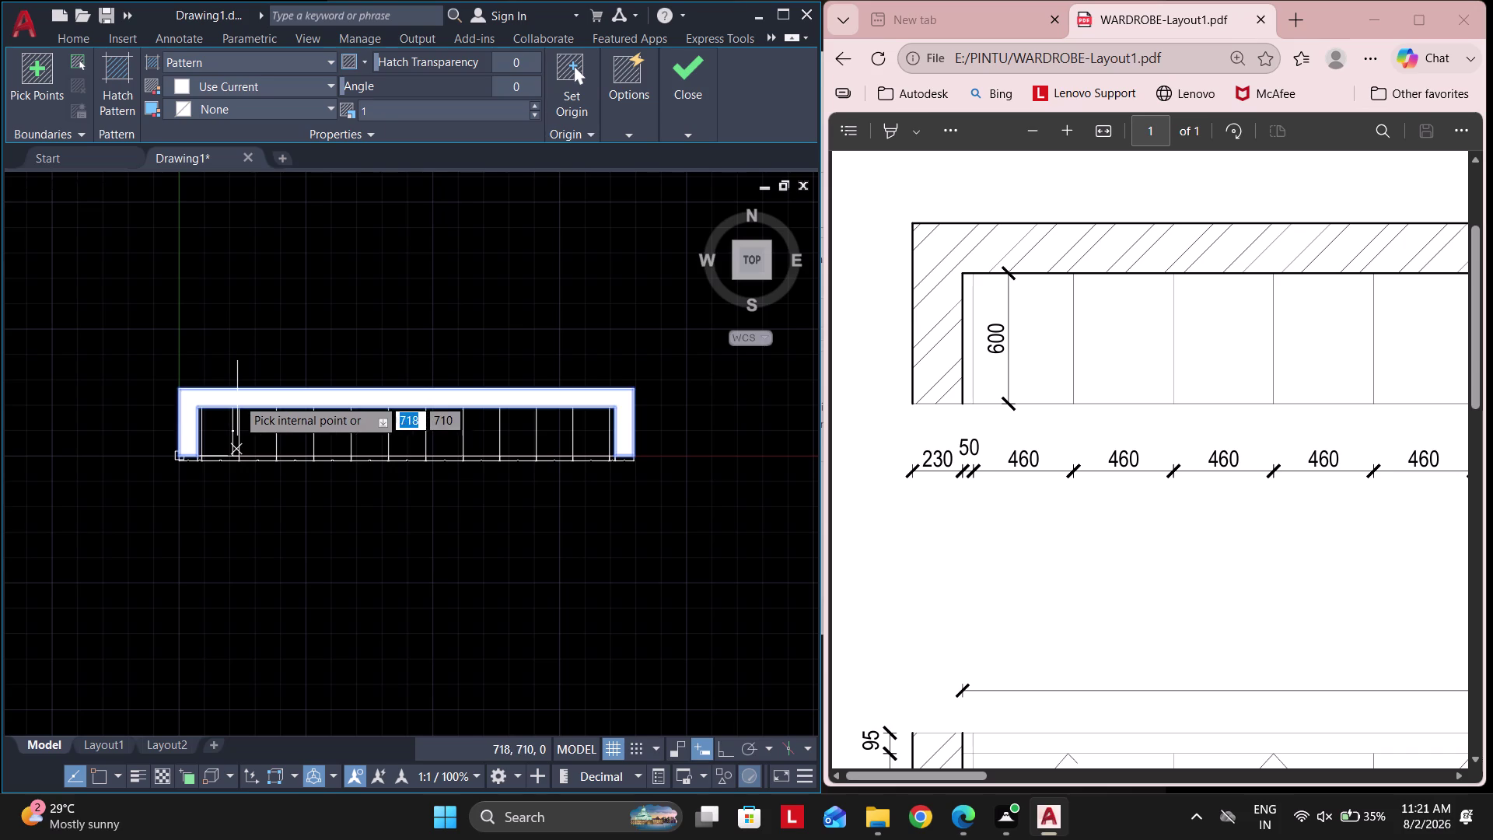
click(230, 64)
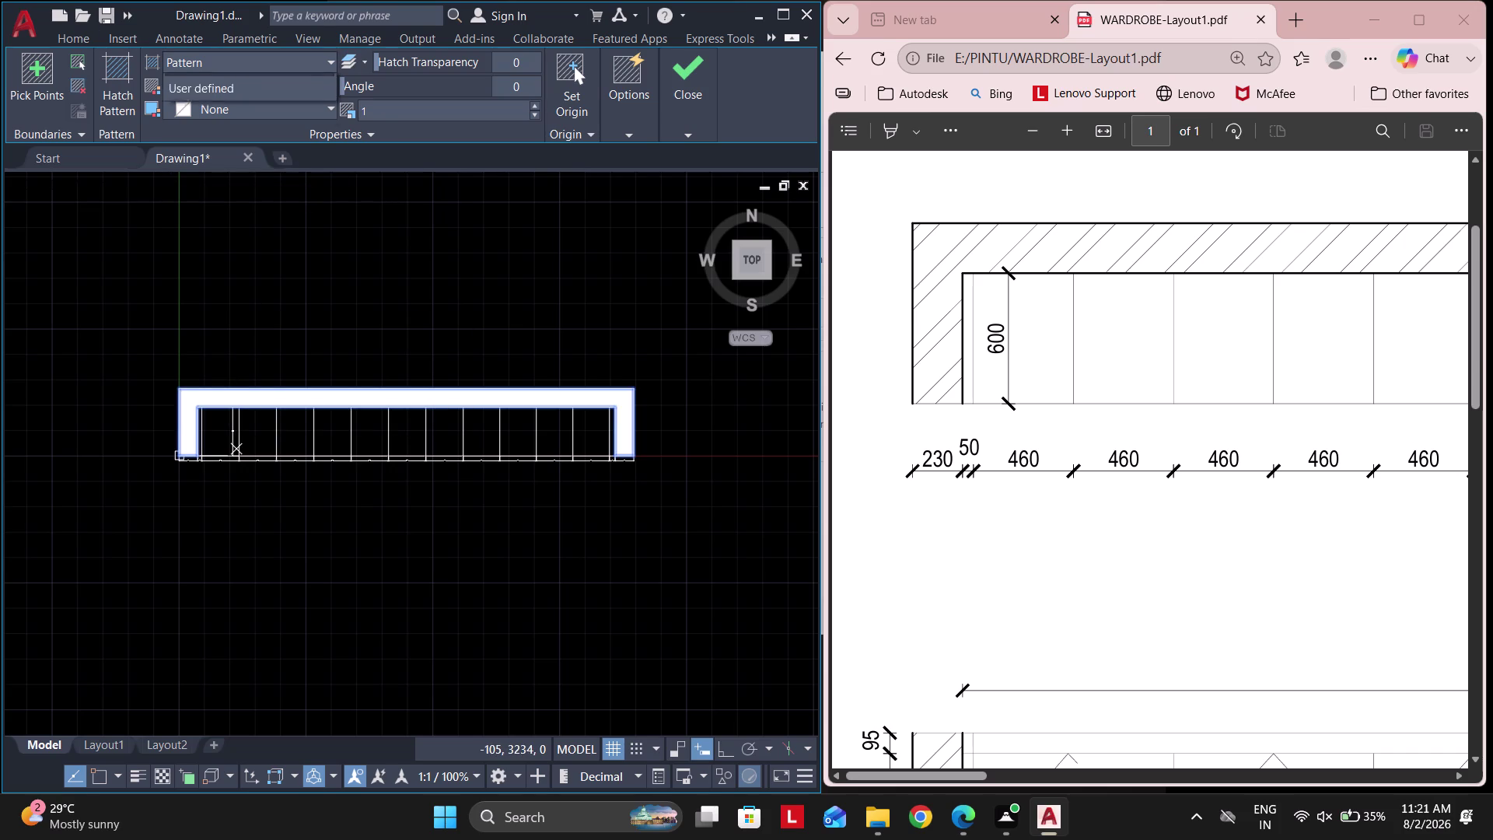
key(Escape)
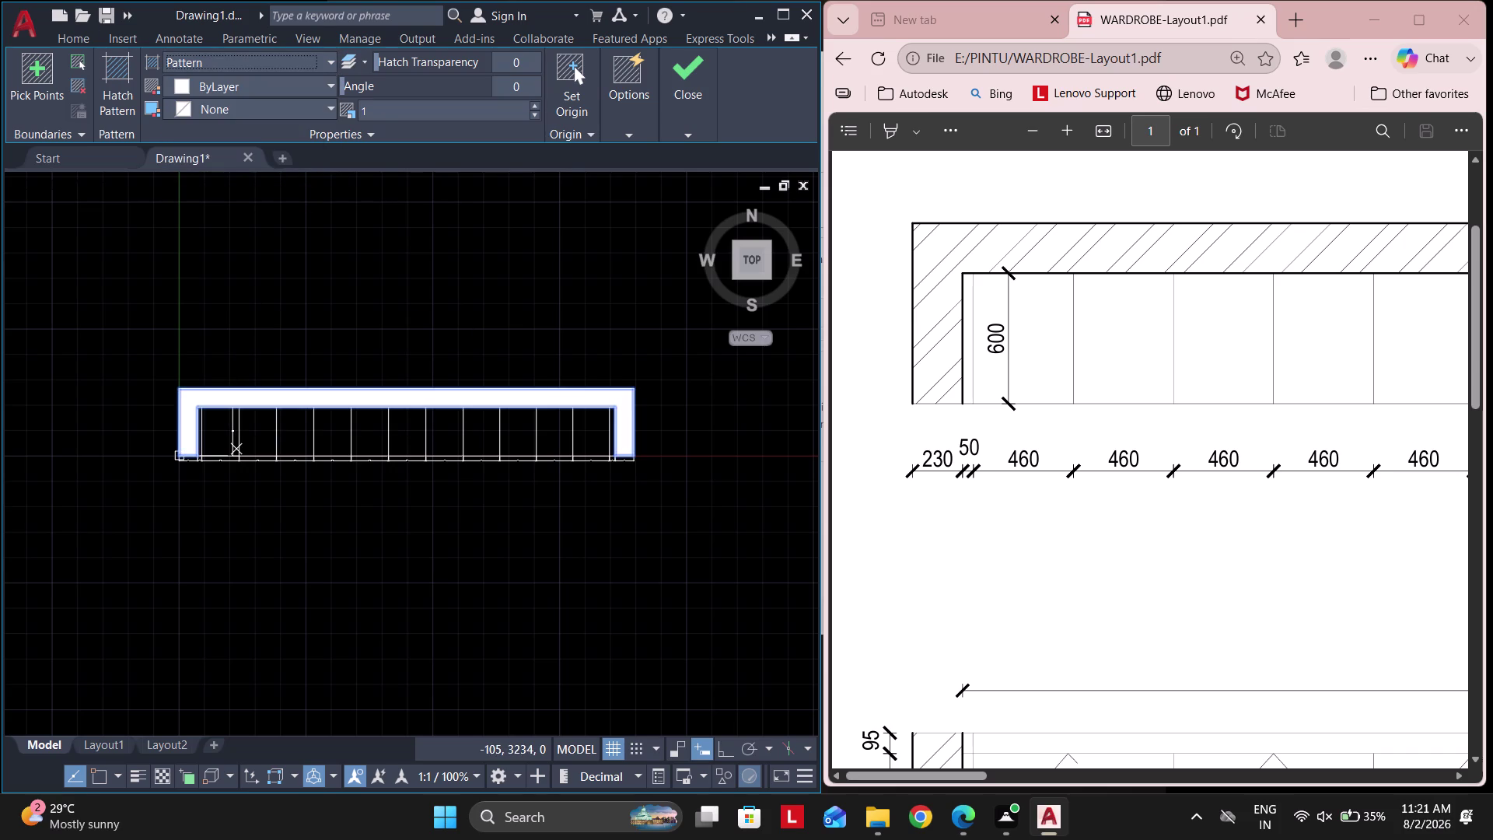
Switch the hatch pattern to ANSI31 diagonal lines.
click(124, 106)
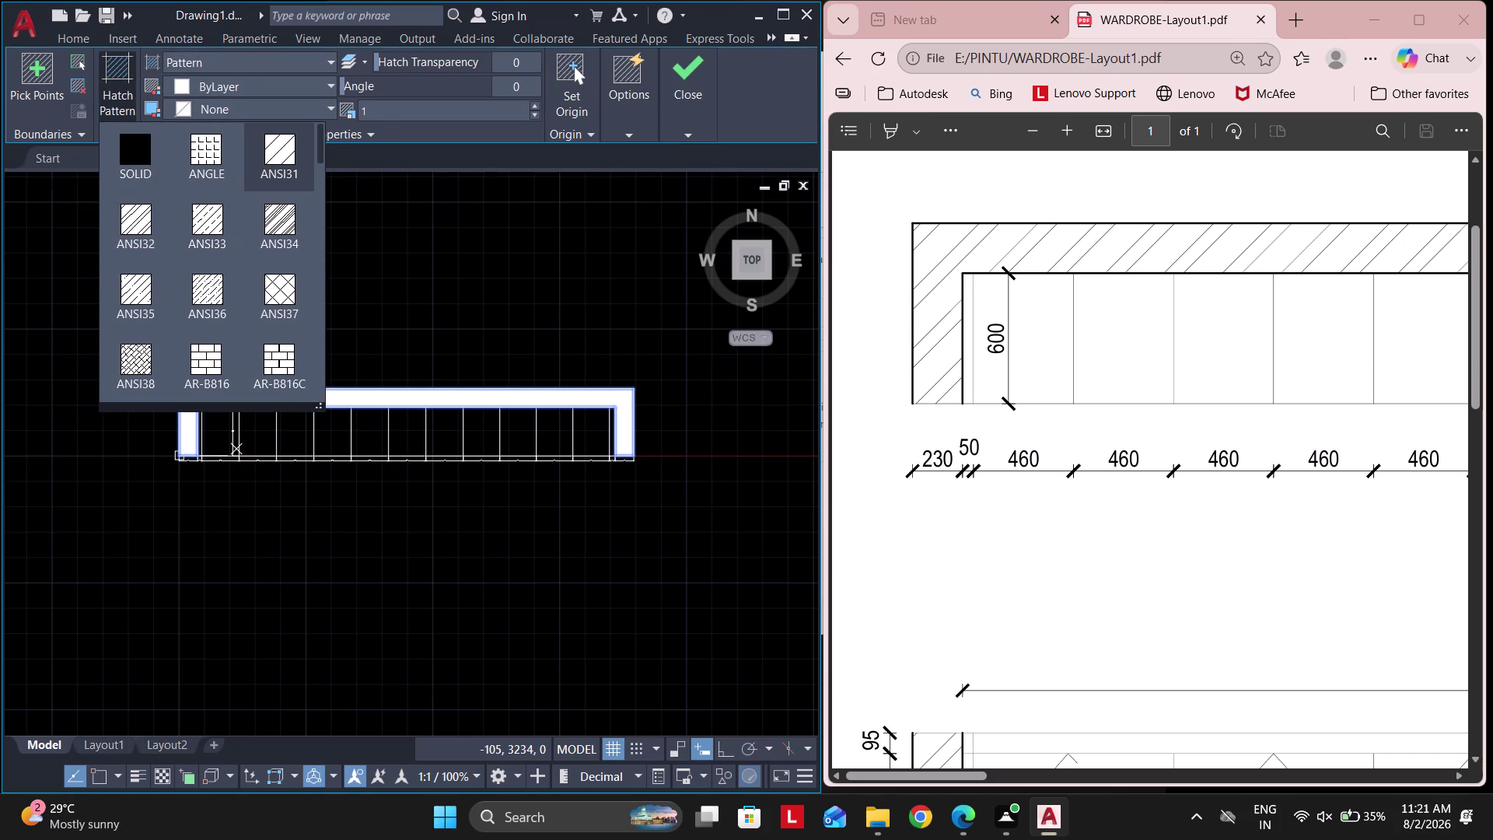
click(123, 218)
key(Escape)
key(Escape)
key(Escape)
scroll(up, 3)
key(Escape)
Set the wall hatch scale to 30.
click(222, 406)
click(404, 117)
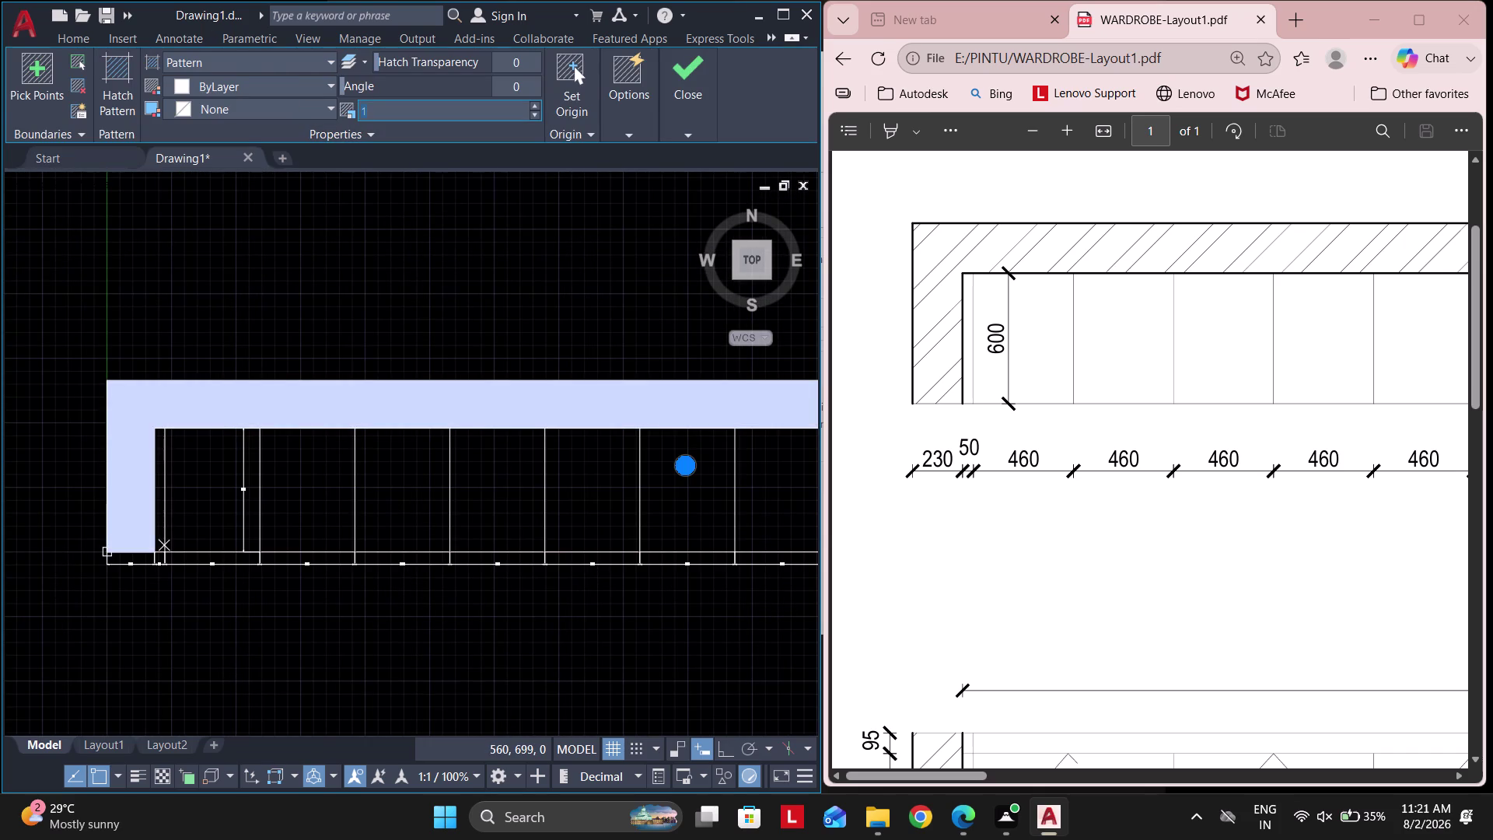
text(30)
key(Return)
key(Escape)
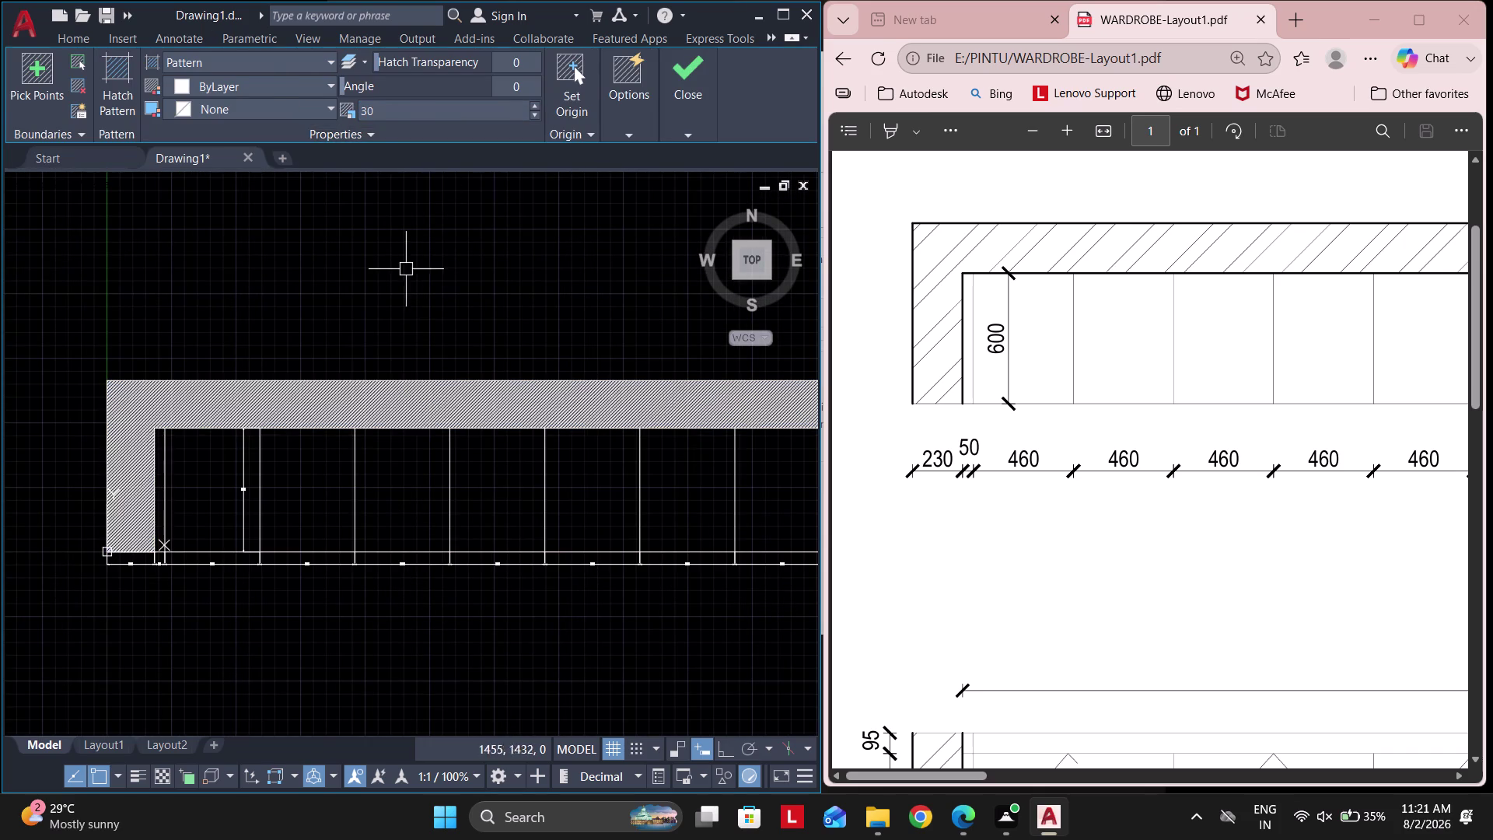
key(Escape)
key(Escape)
Raise the hatch scale to 150 and finish the hatch.
scroll(up, 3)
click(343, 370)
click(407, 95)
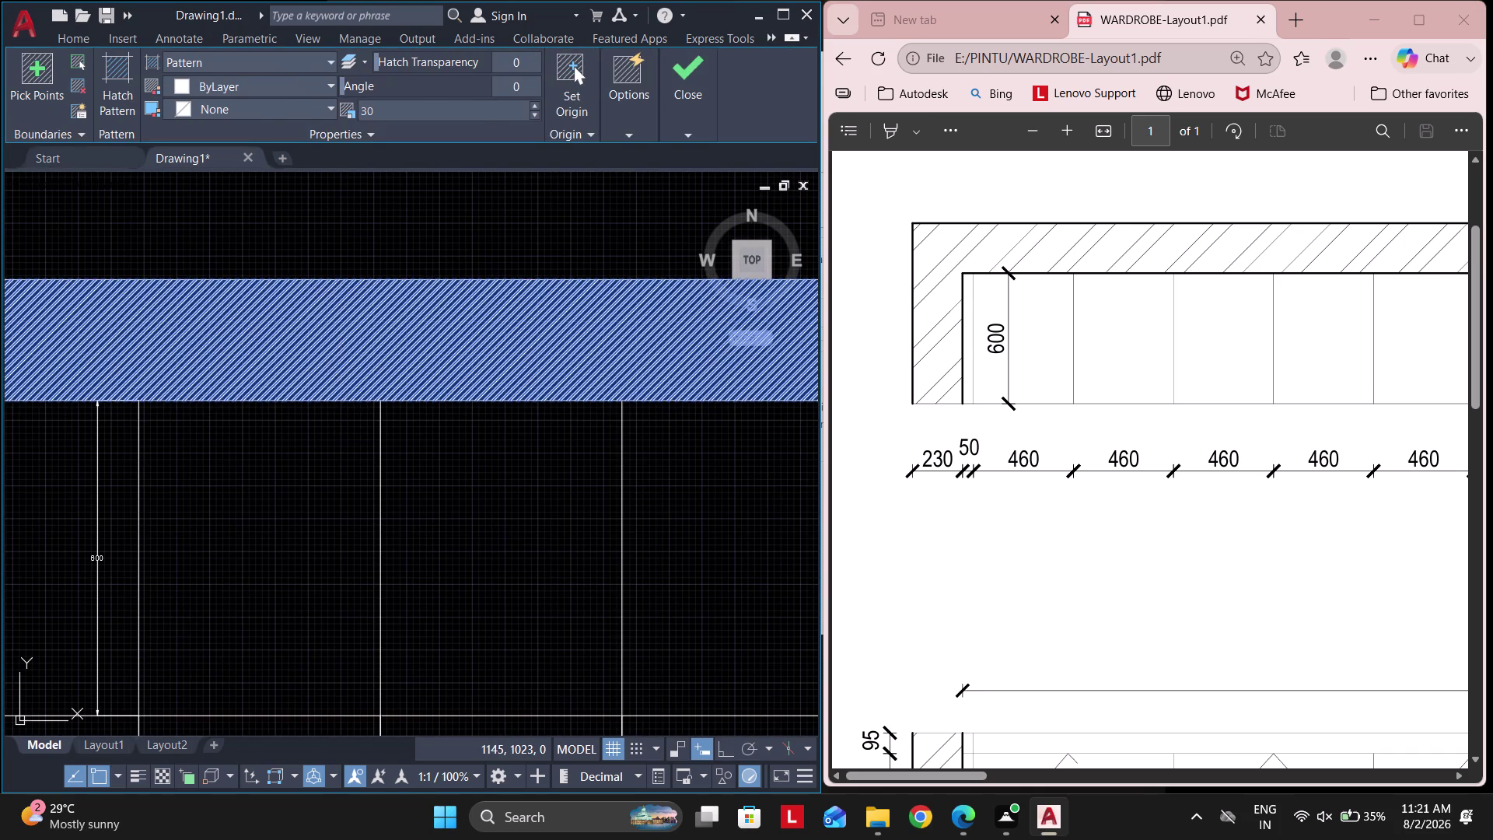
click(413, 116)
text(150)
key(Return)
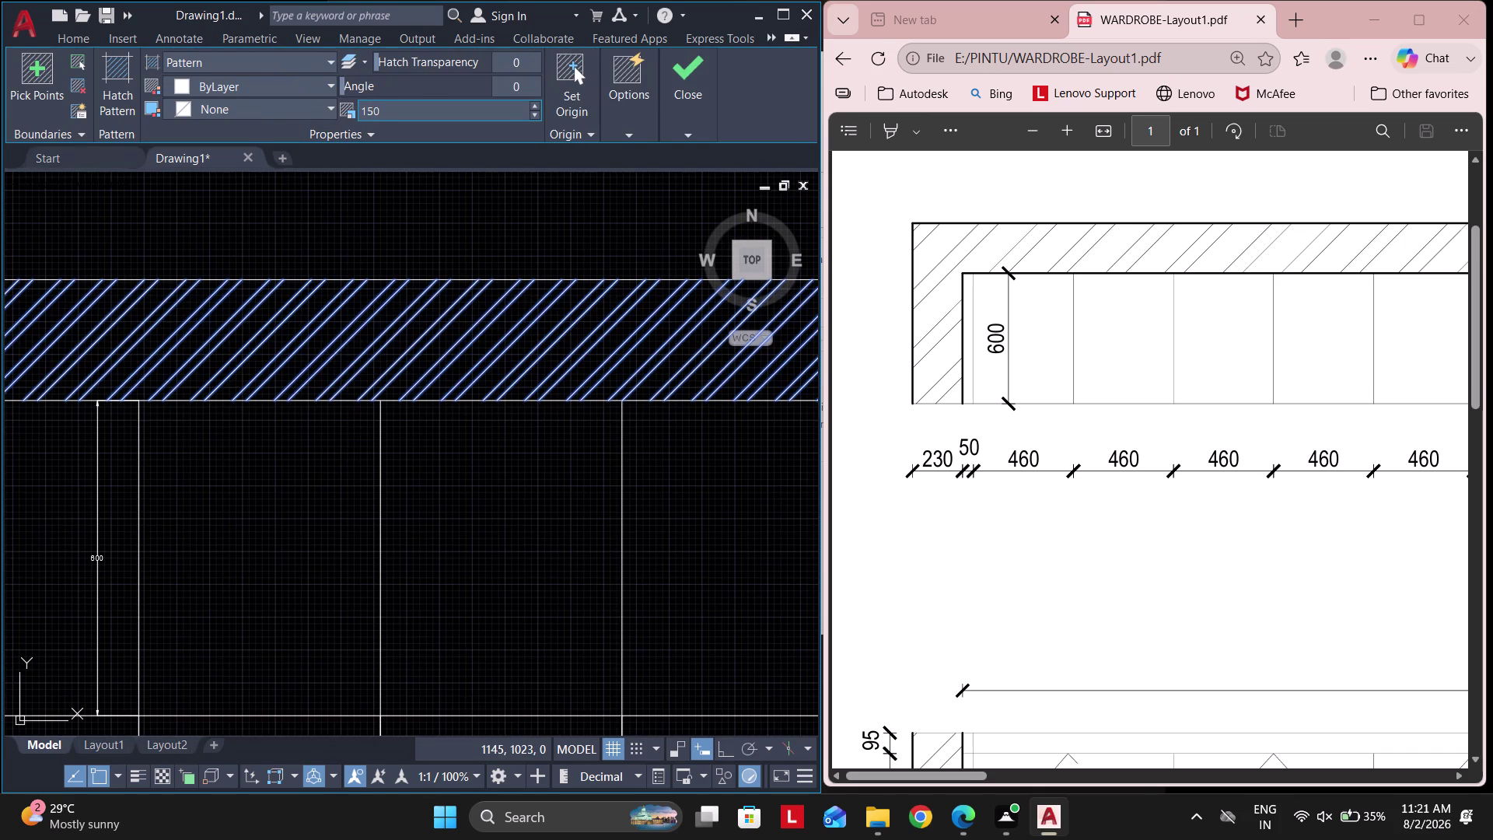
key(Escape)
key(Escape)
scroll(down, 3)
key(Escape)
key(Escape)
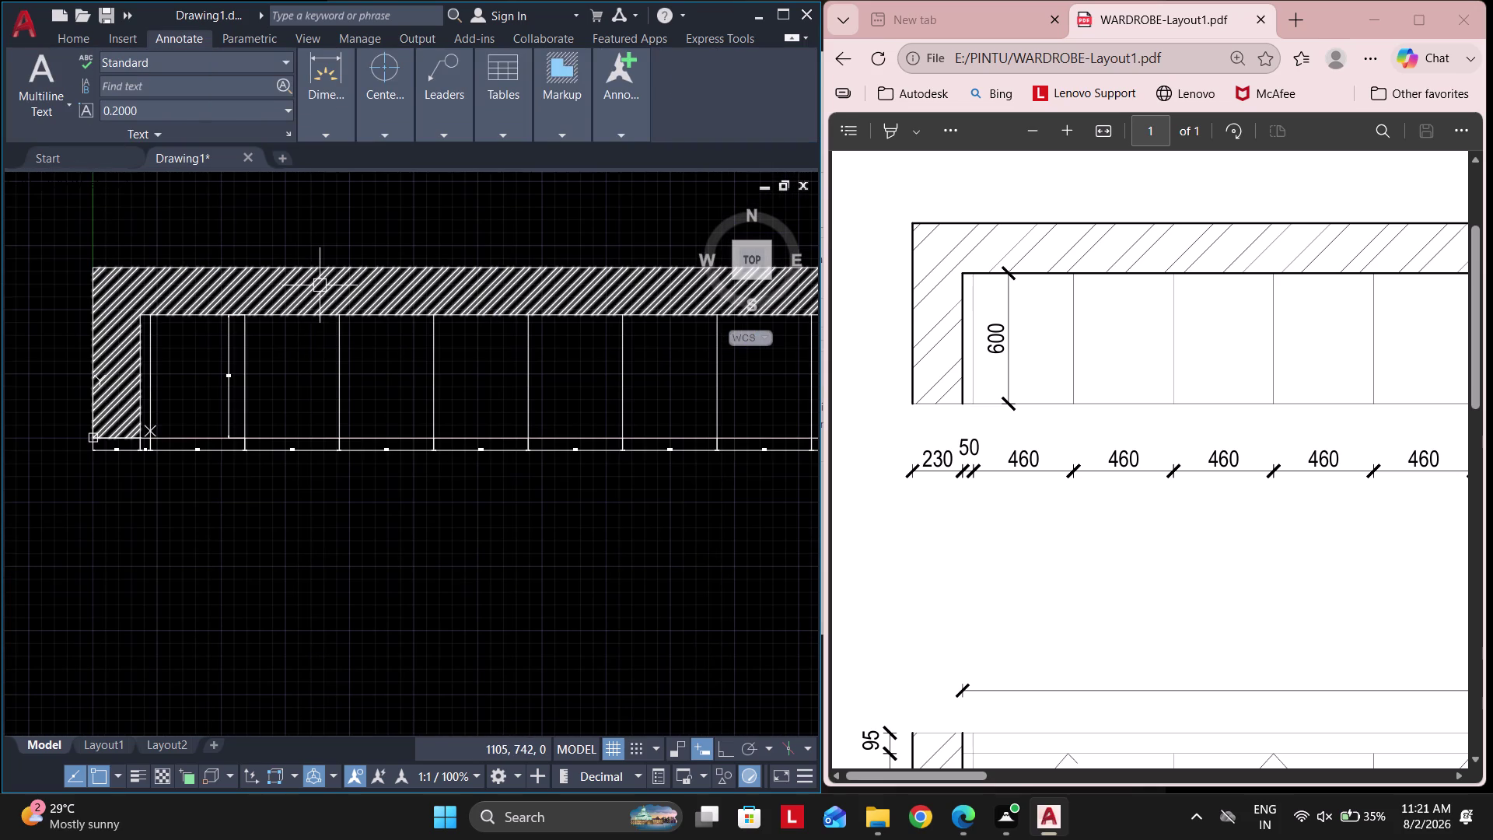
scroll(down, 3)
middle_drag(444, 334, 399, 334)
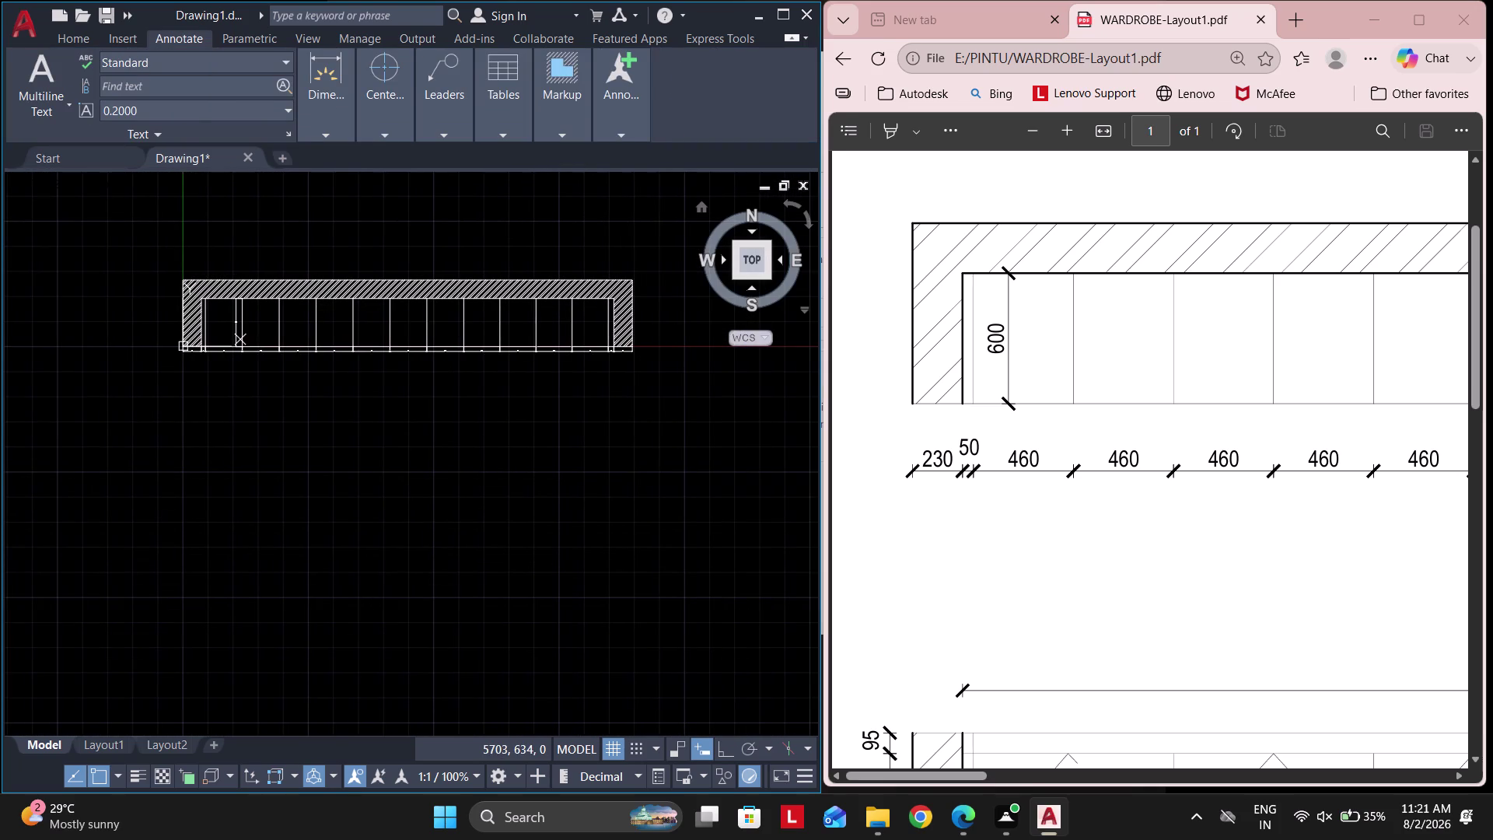
scroll(down, 3)
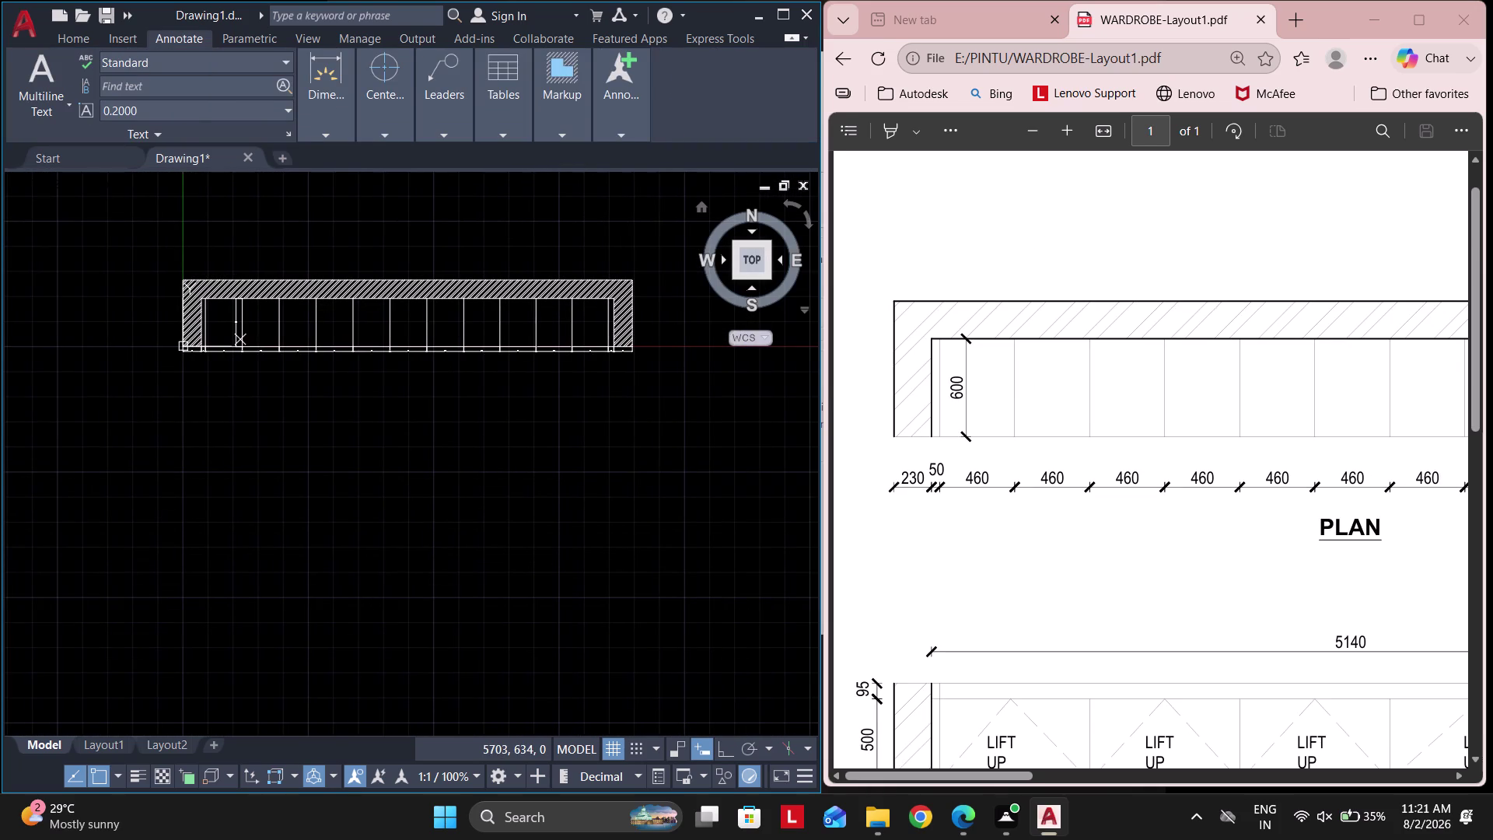
Draw a vertical construction line (XLINE) through the plan's left end.
key(Escape)
scroll(down, 3)
scroll(down, 3)
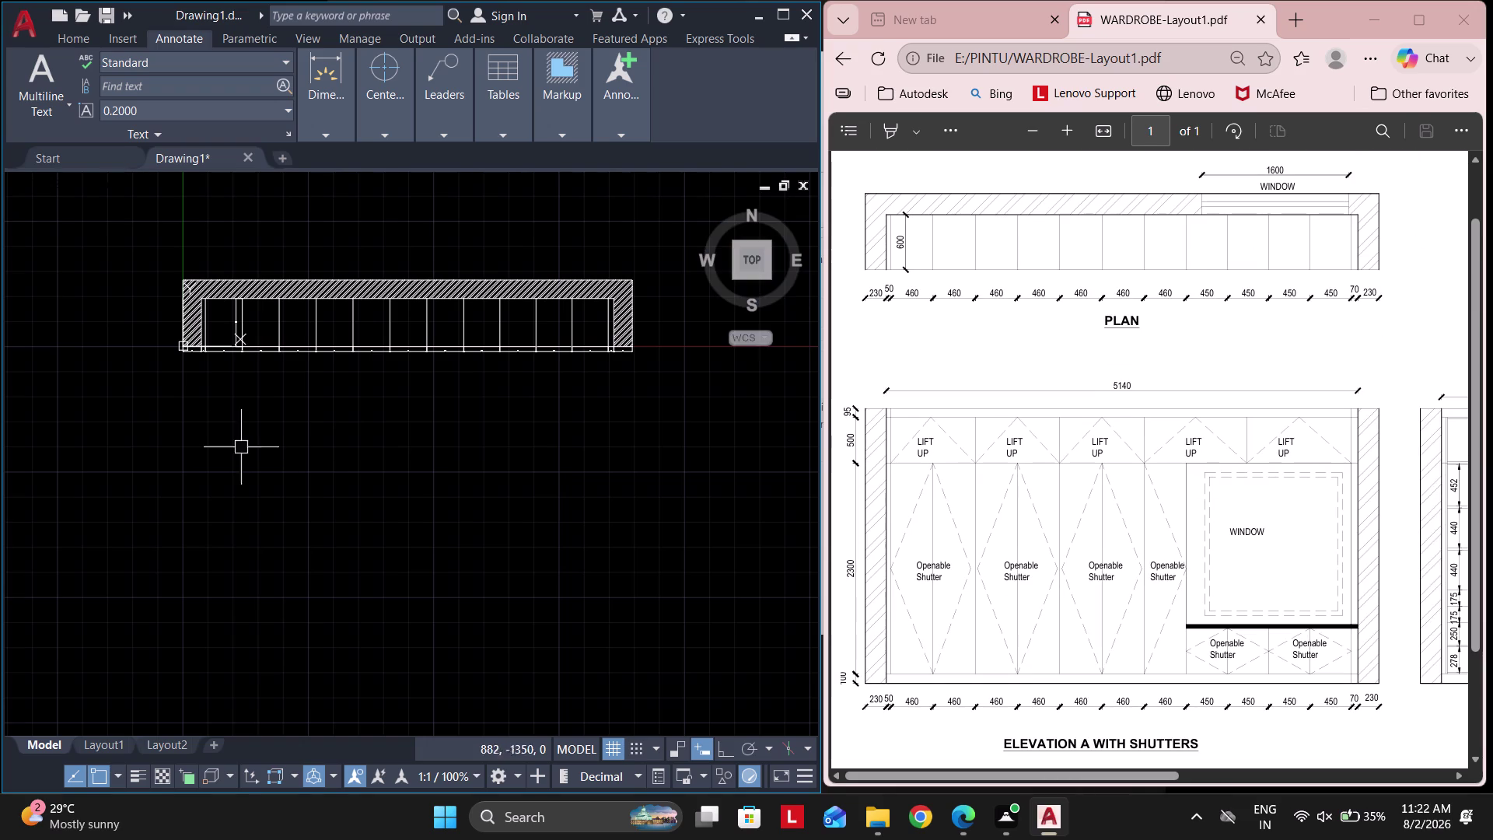
middle_drag(314, 399, 294, 452)
text(xl)
key(space)
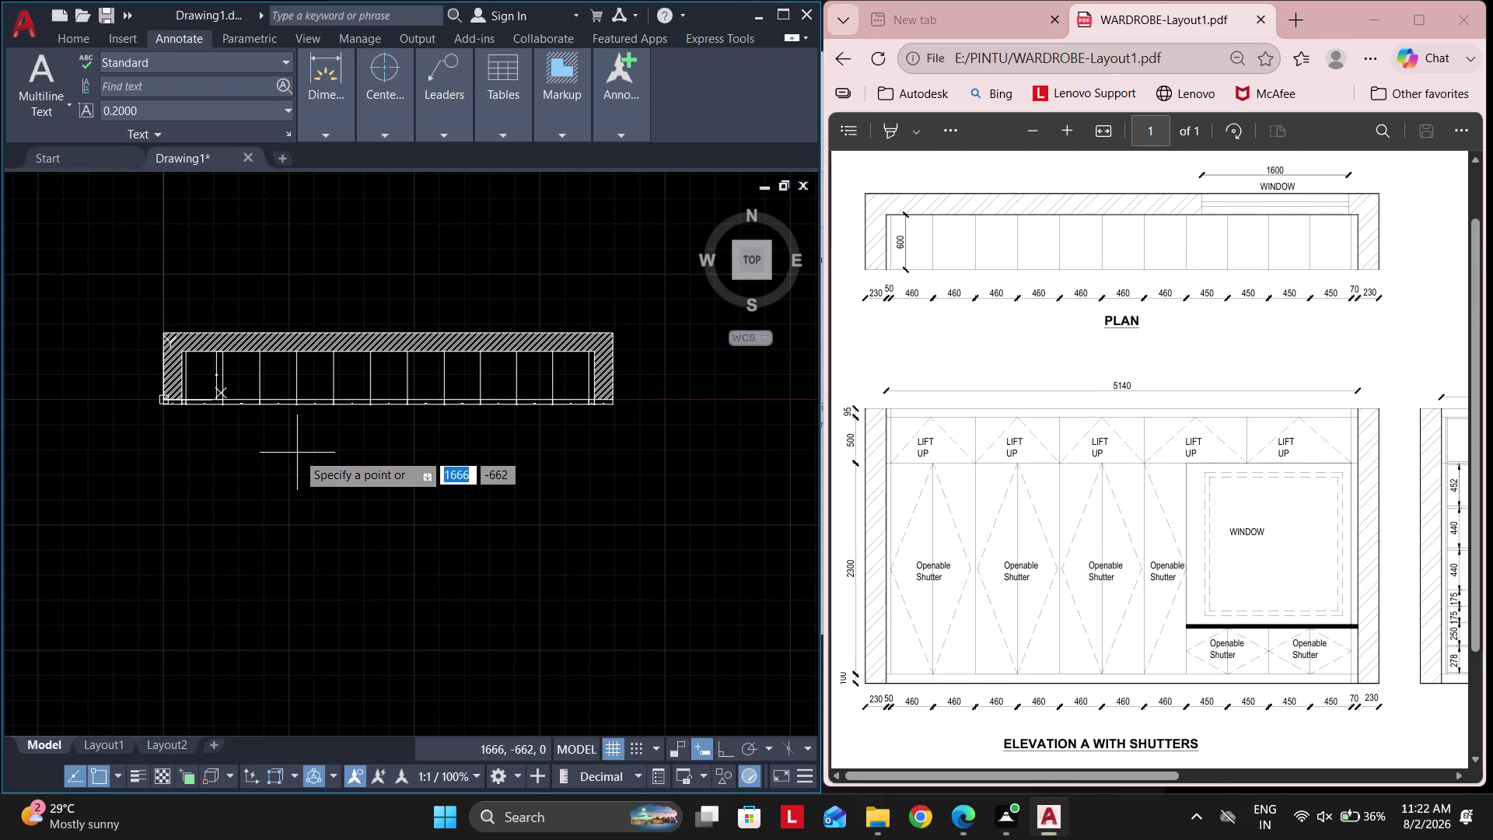
text(v)
key(space)
scroll(up, 3)
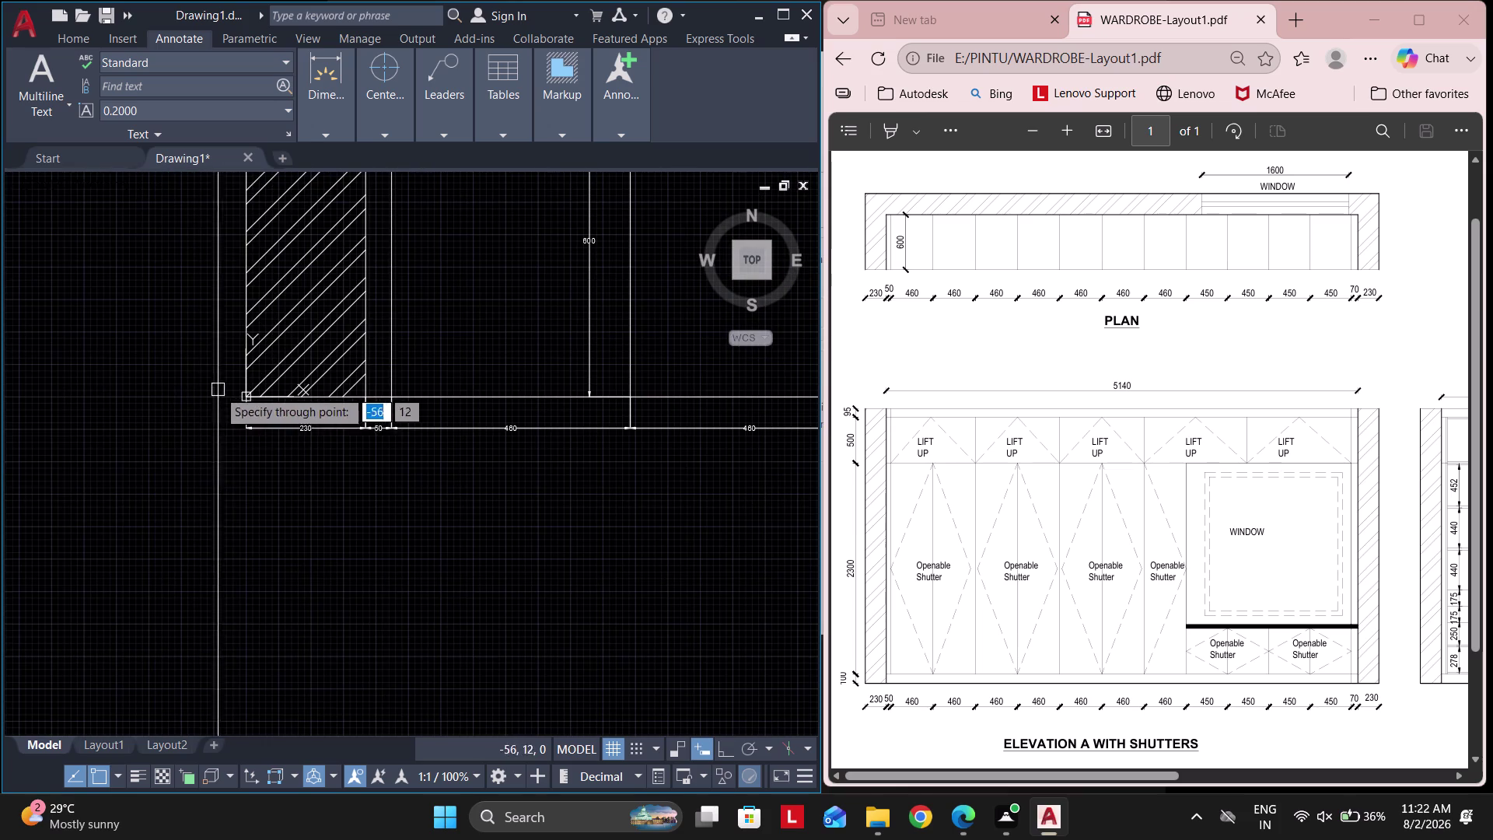
click(253, 394)
click(365, 396)
Add a vertical construction line through the plan's right end.
scroll(down, 3)
middle_drag(608, 430, 0, 447)
scroll(up, 3)
click(229, 419)
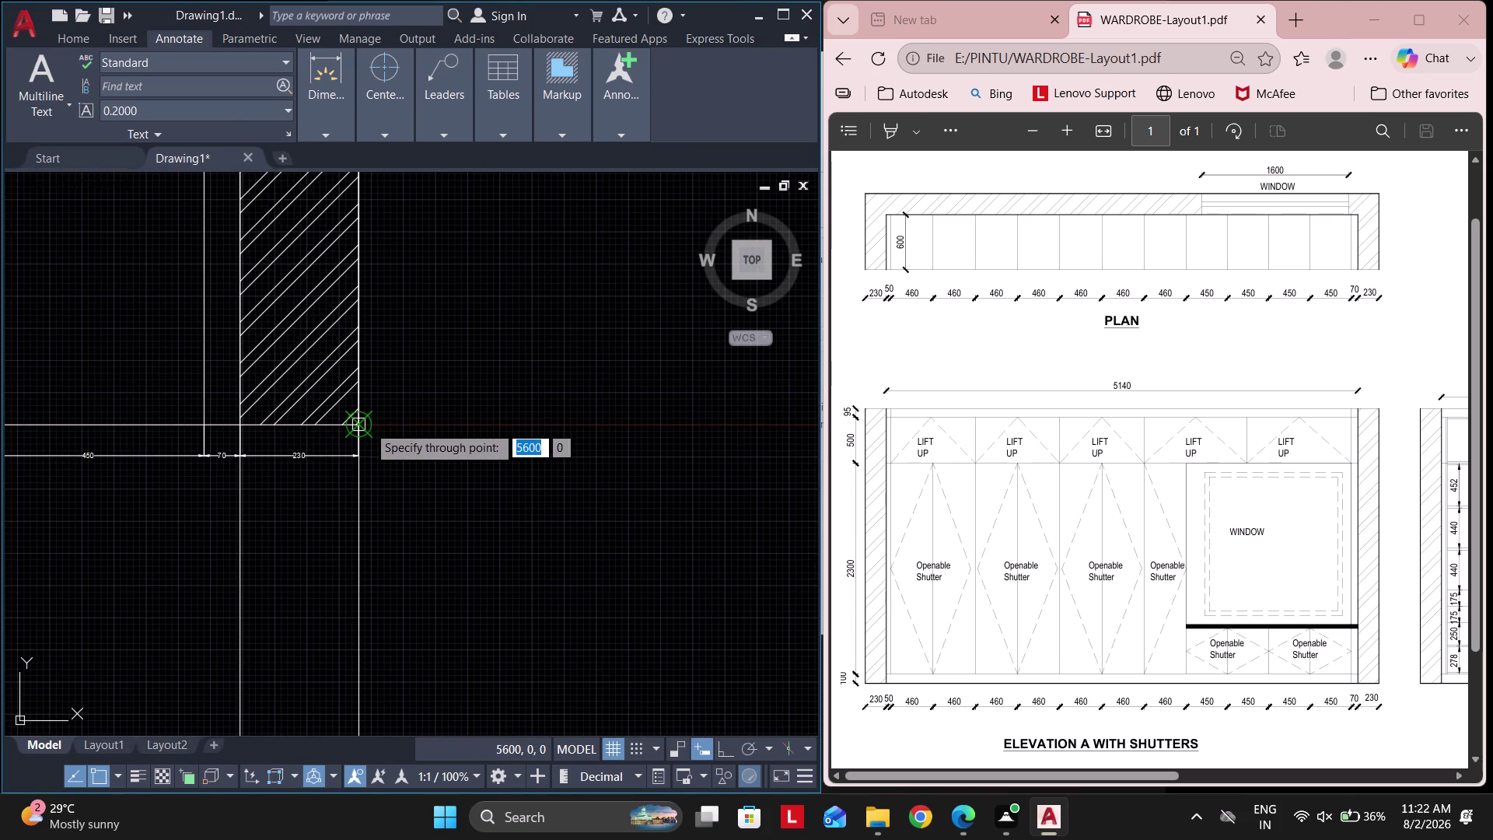
click(366, 424)
key(Escape)
Place a horizontal construction line below the plan.
scroll(down, 3)
middle_drag(382, 502, 575, 440)
key(space)
text(h)
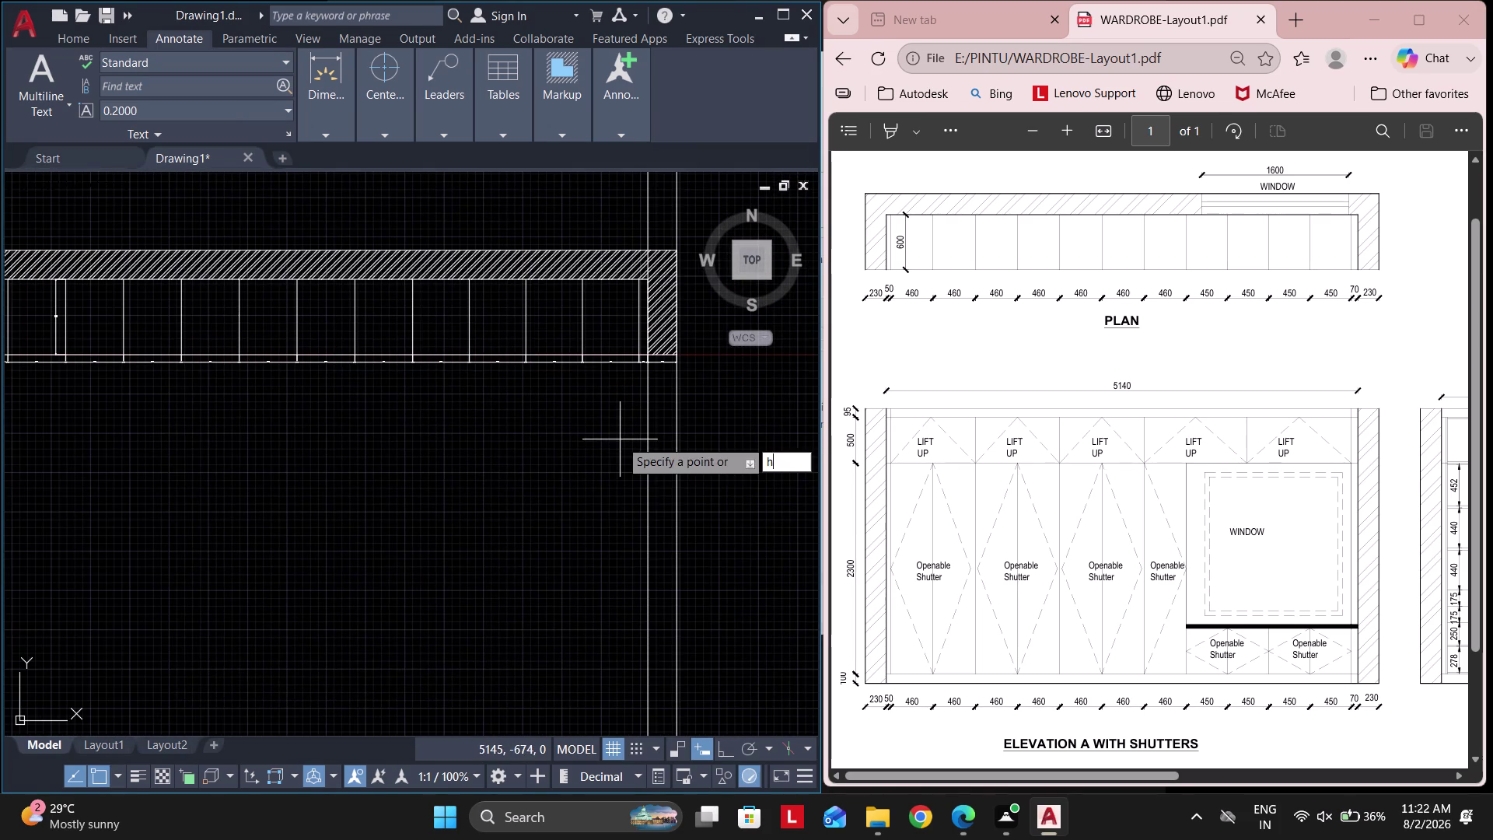
key(space)
scroll(down, 3)
middle_drag(515, 589, 540, 533)
click(545, 533)
key(Escape)
Trim the vertical lines' extra lengths below the horizontal line with a fence.
text(tr)
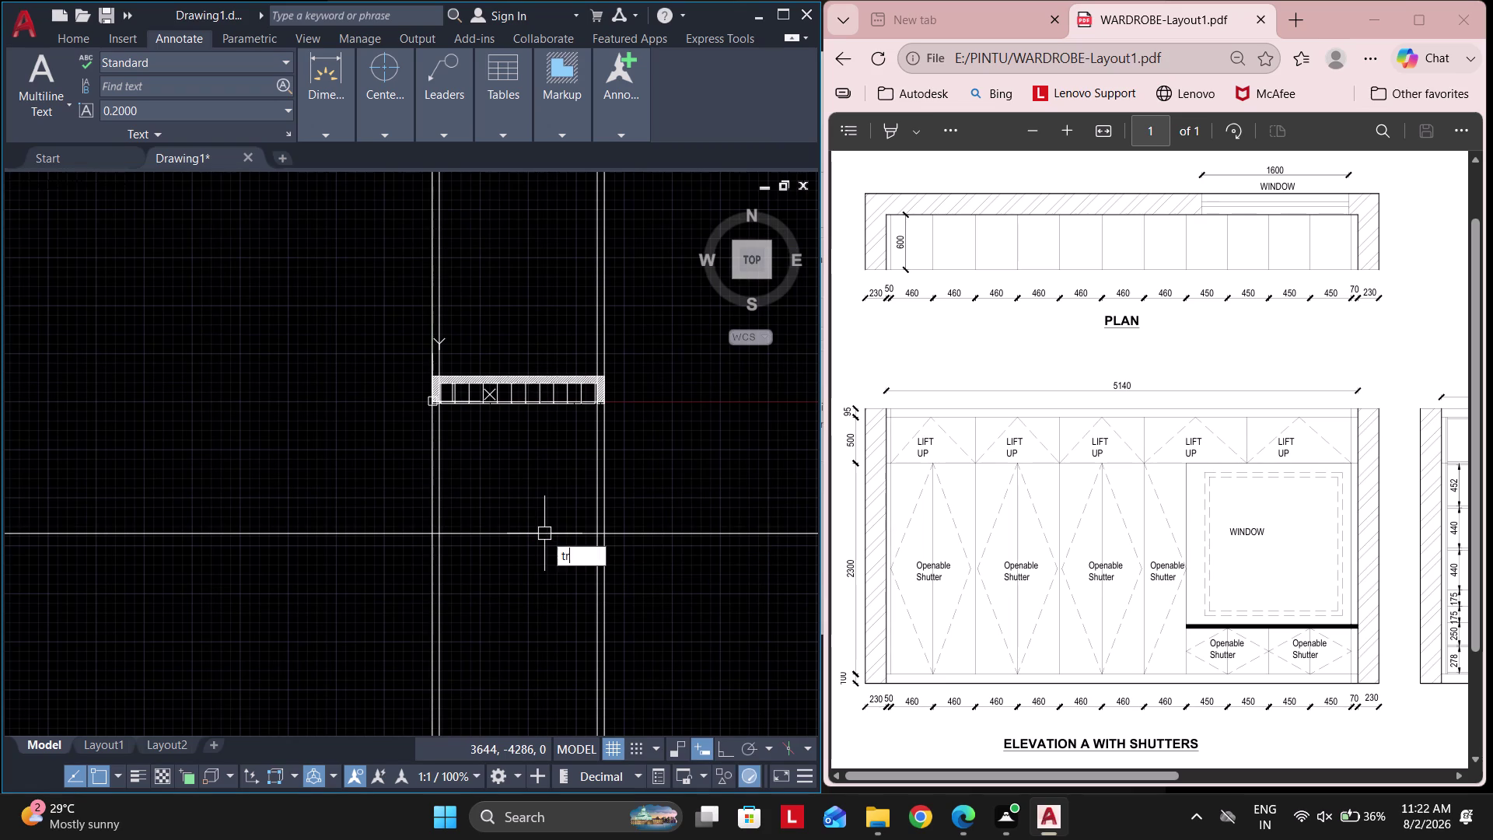
key(space)
drag(353, 441, 815, 401)
click(713, 472)
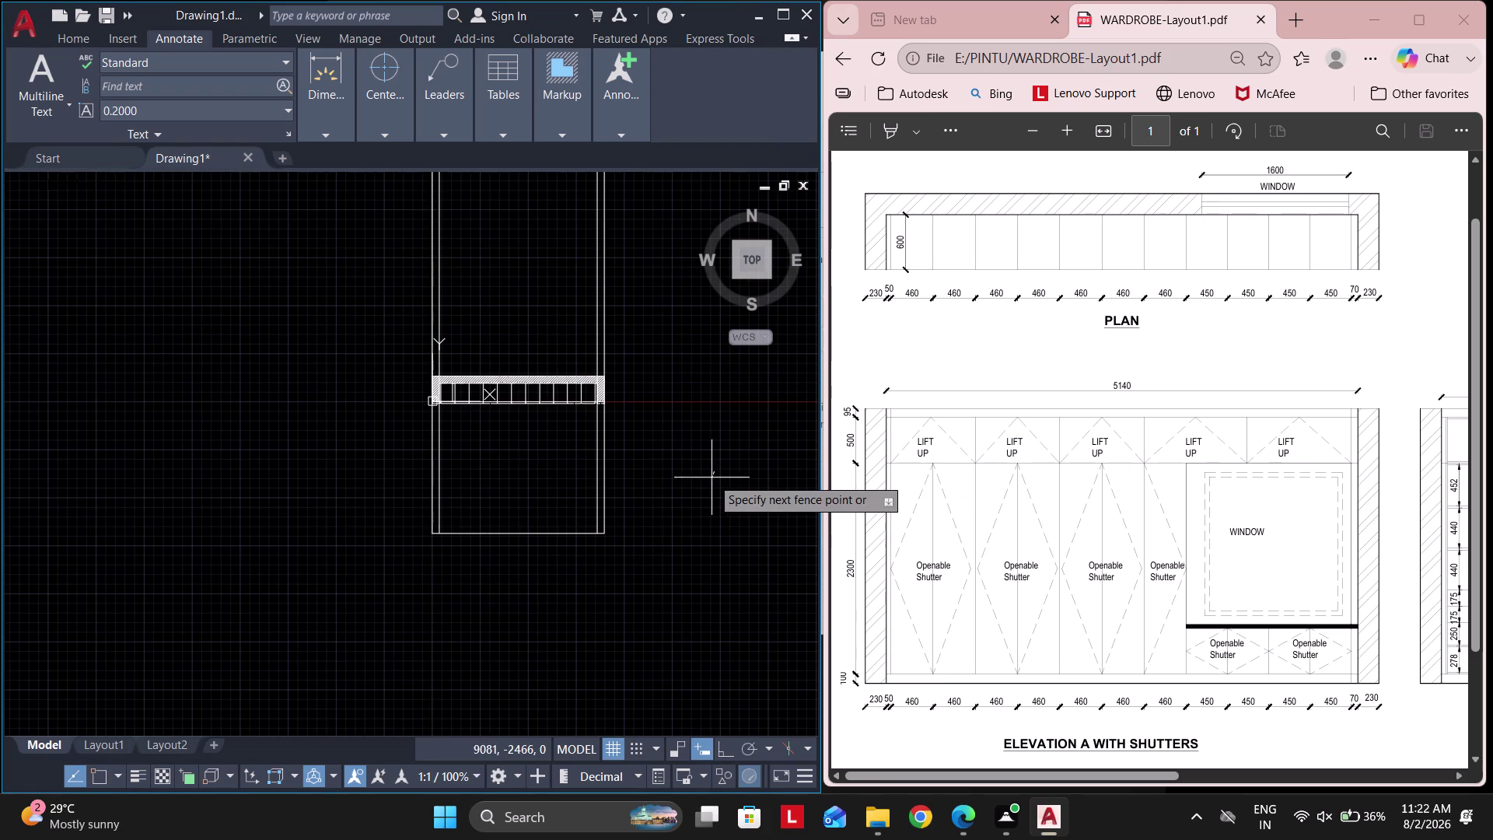
key(Escape)
key(Escape)
scroll(up, 3)
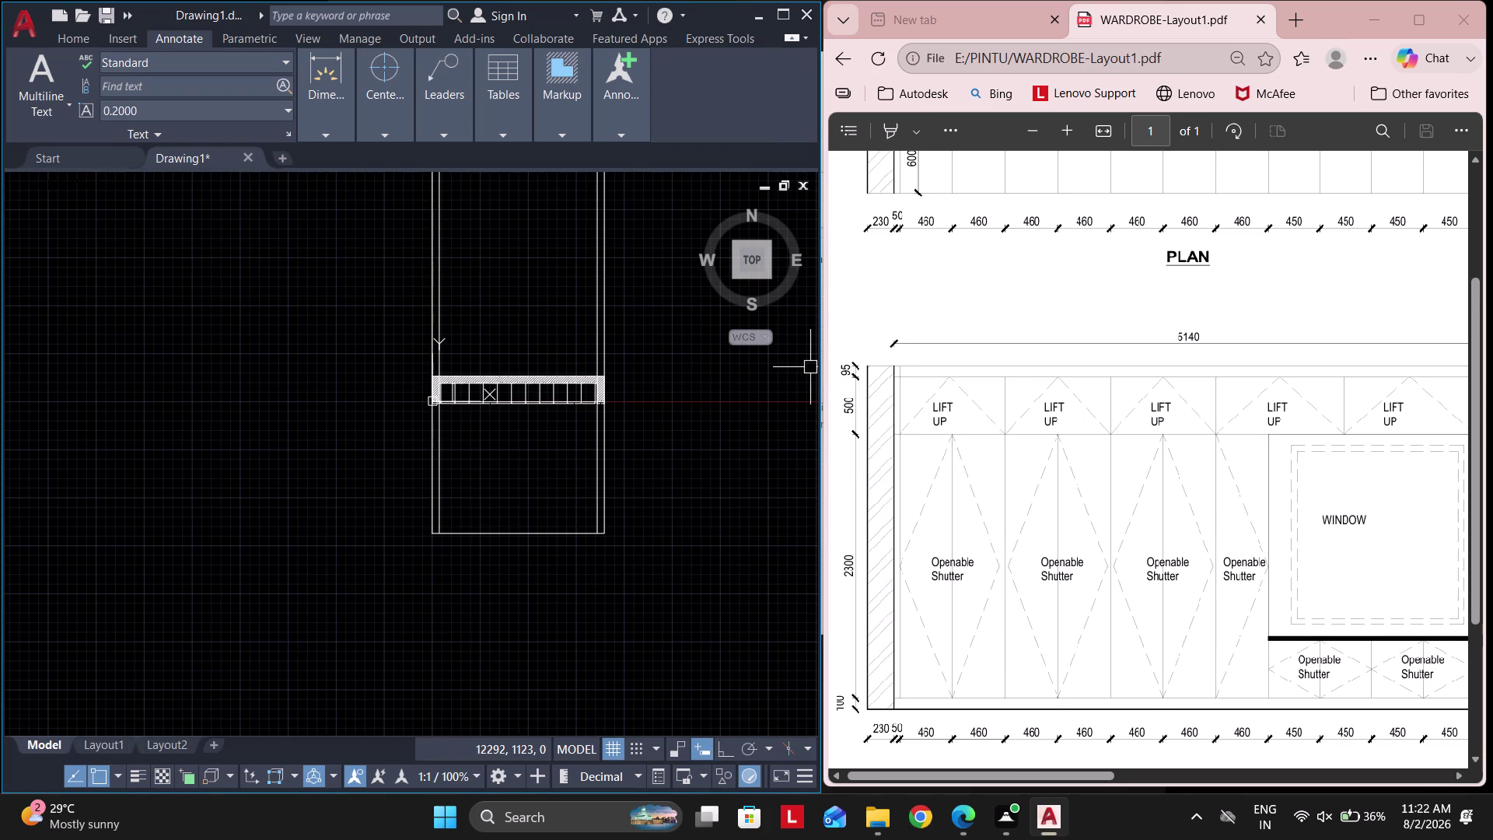
scroll(up, 3)
scroll(down, 3)
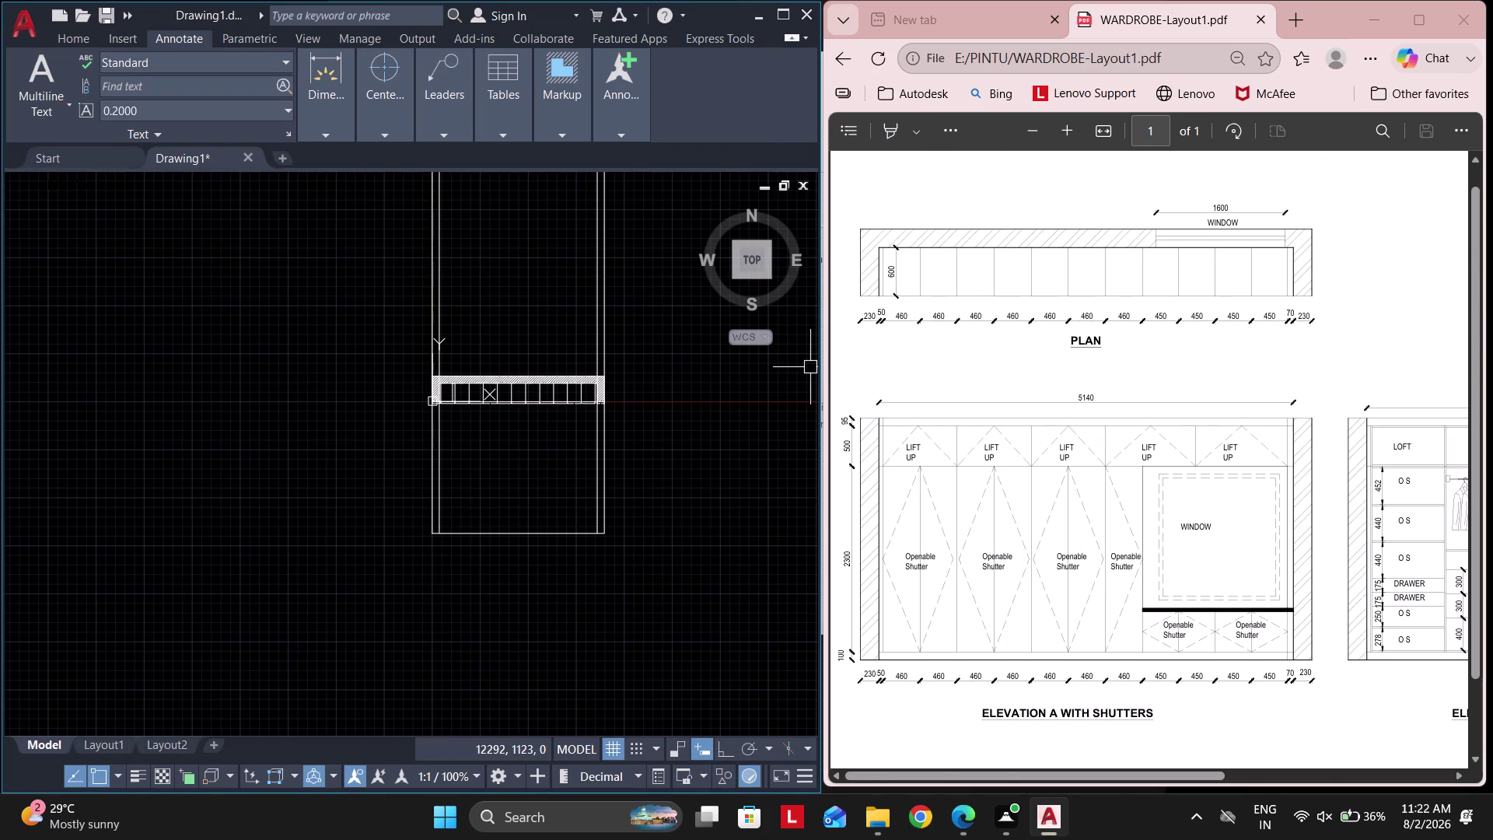
scroll(up, 3)
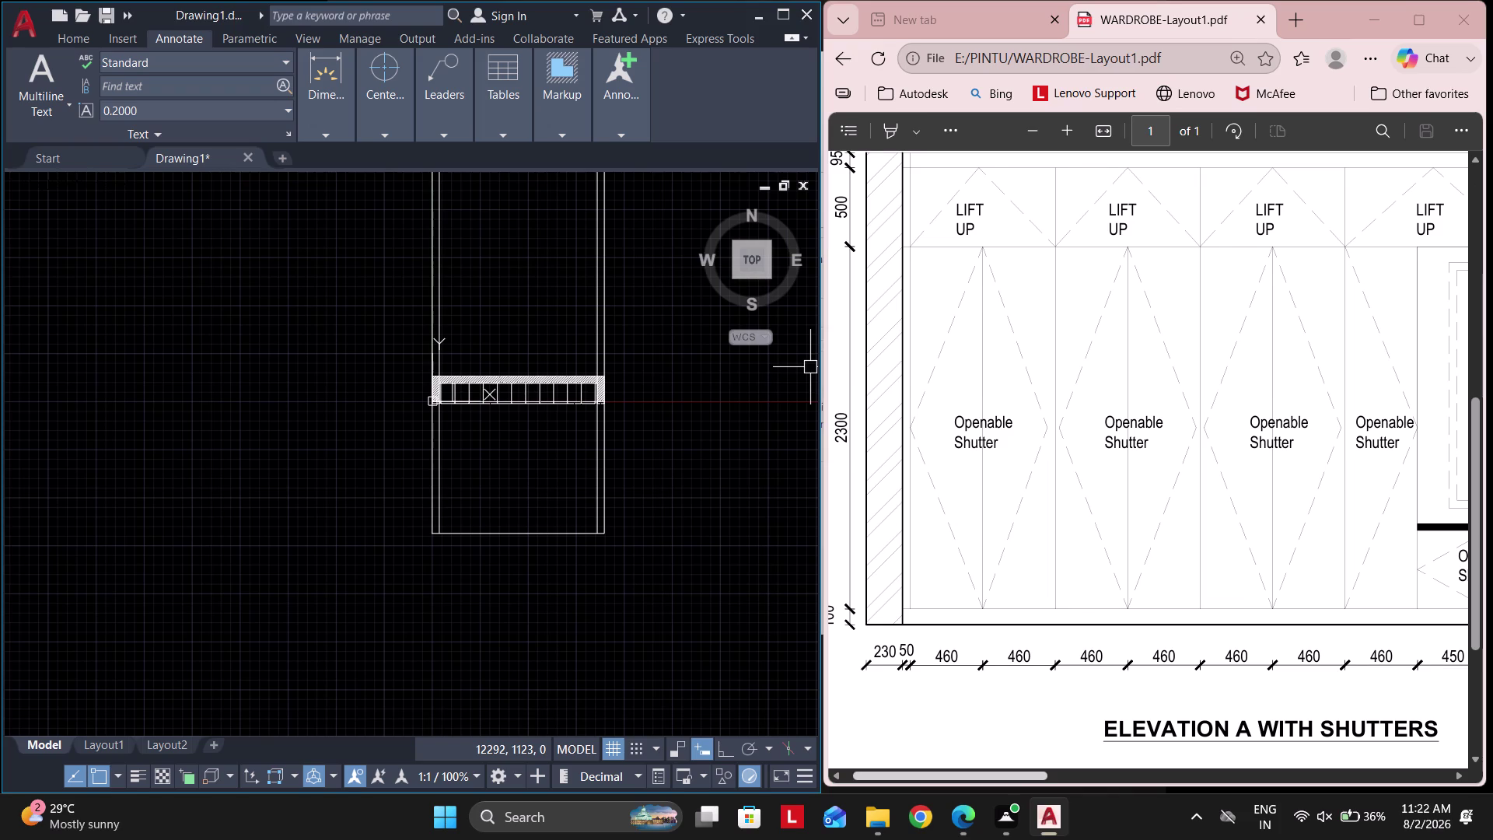
drag(961, 774, 905, 771)
scroll(up, 3)
scroll(up, 3)
scroll(up, 3)
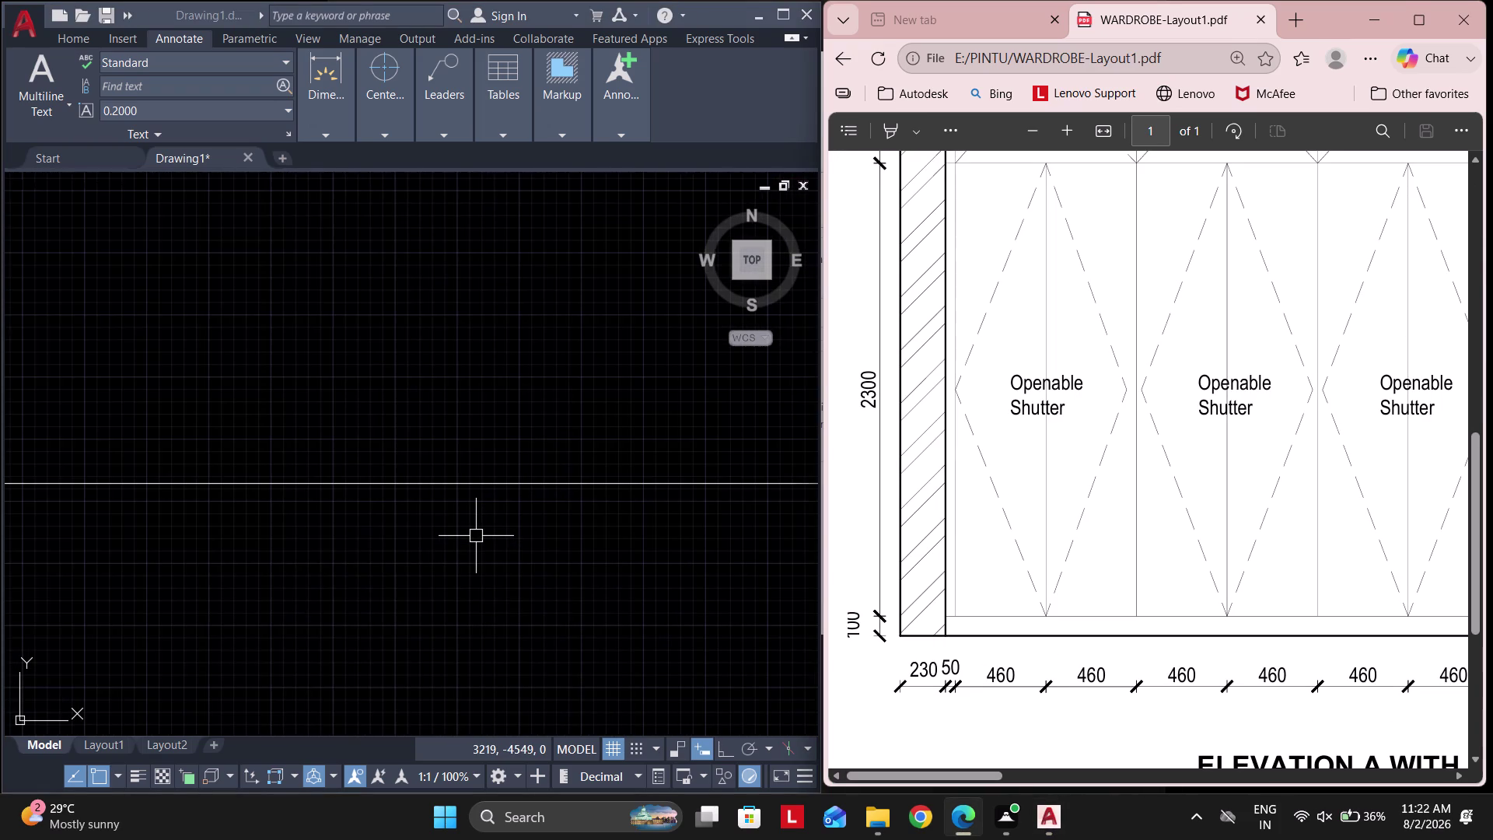
Start an offset with O, pick near the horizontal line, then cancel.
text(o)
key(space)
middle_drag(503, 537, 533, 551)
scroll(up, 3)
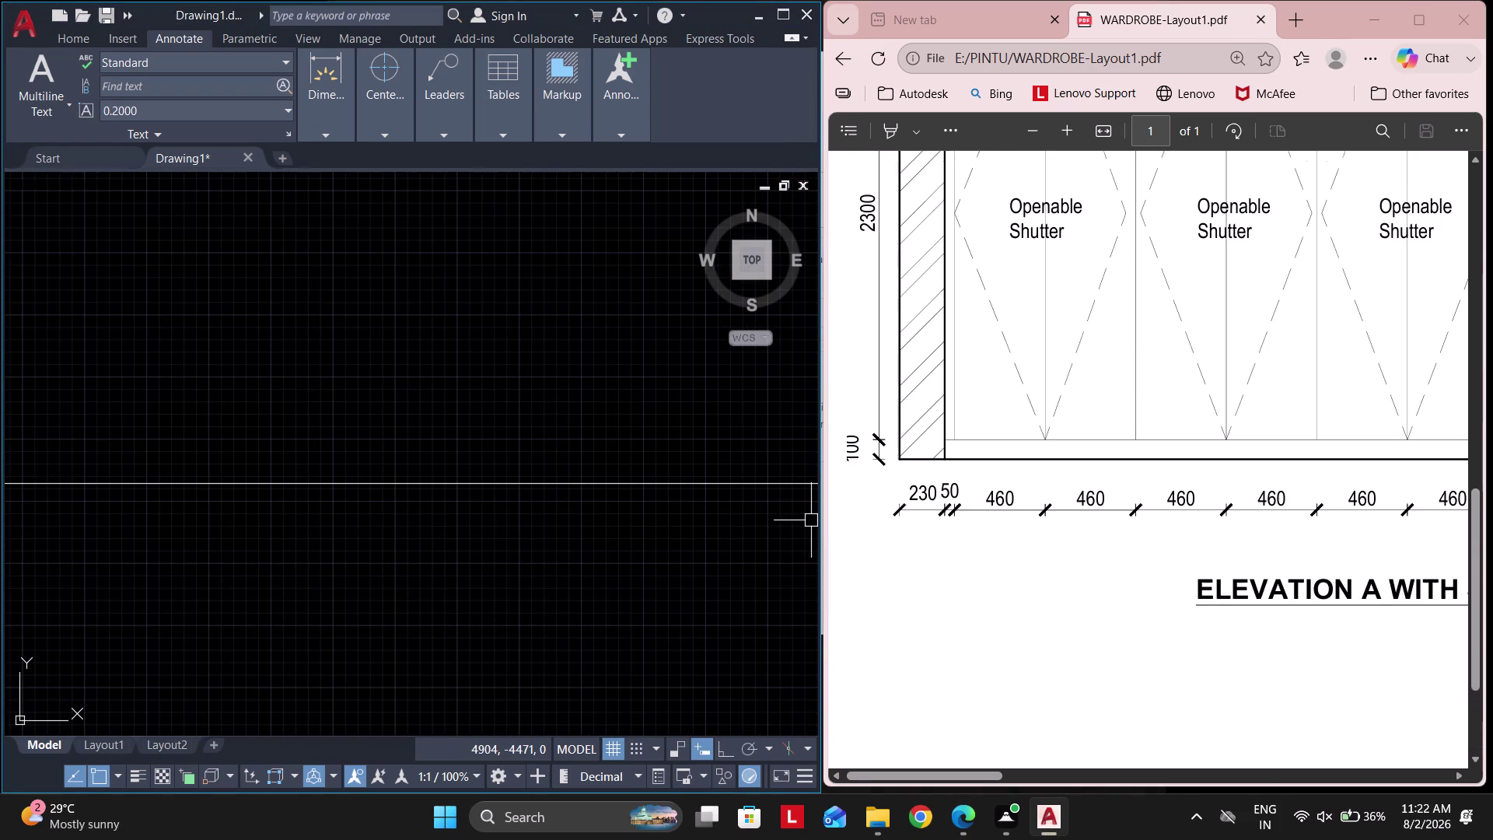
scroll(down, 3)
scroll(up, 3)
click(564, 527)
click(615, 583)
key(Escape)
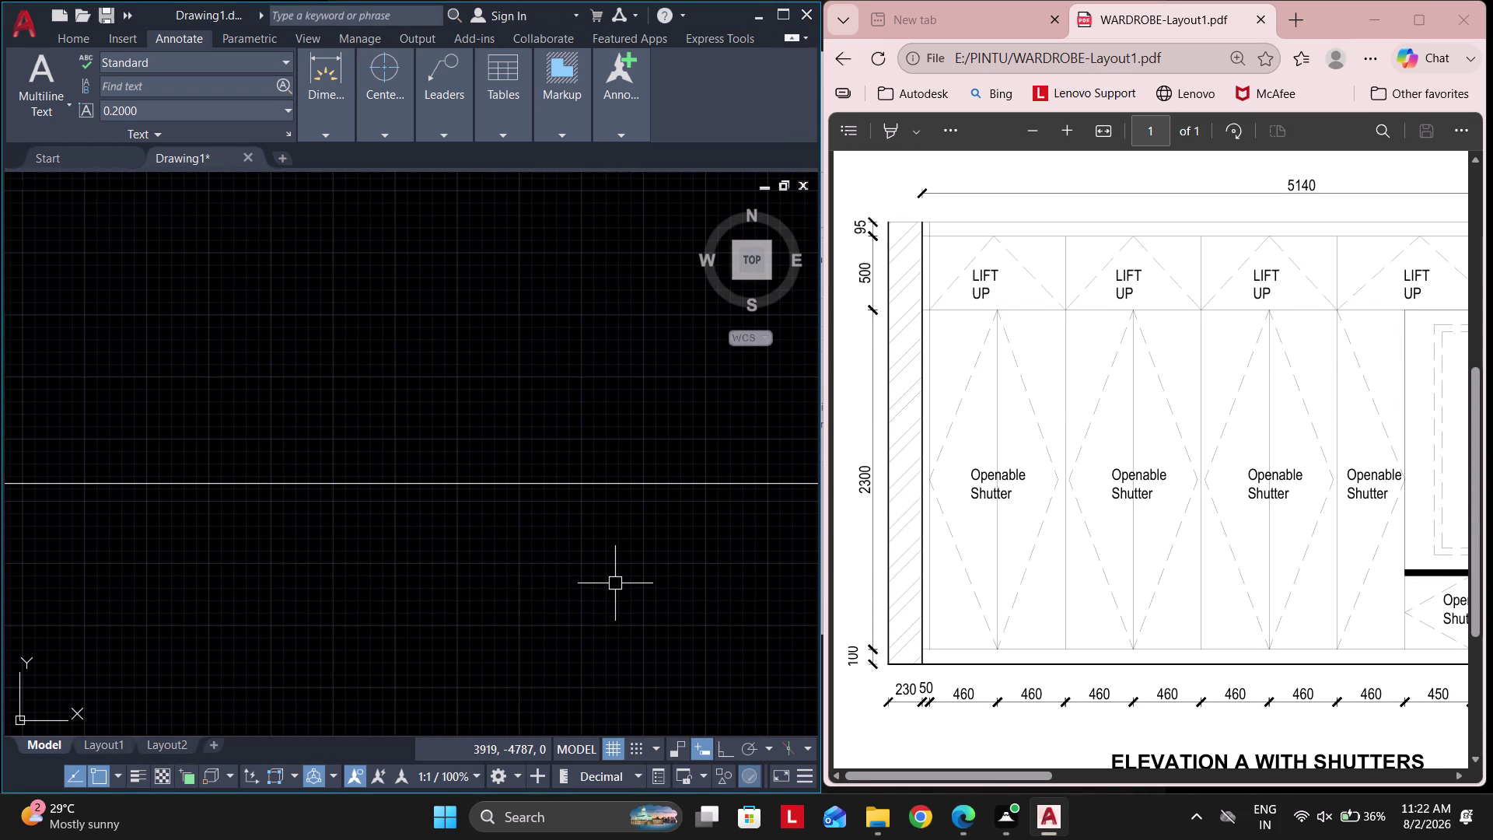
Offset the horizontal base line upward by 100.
text(o 1)
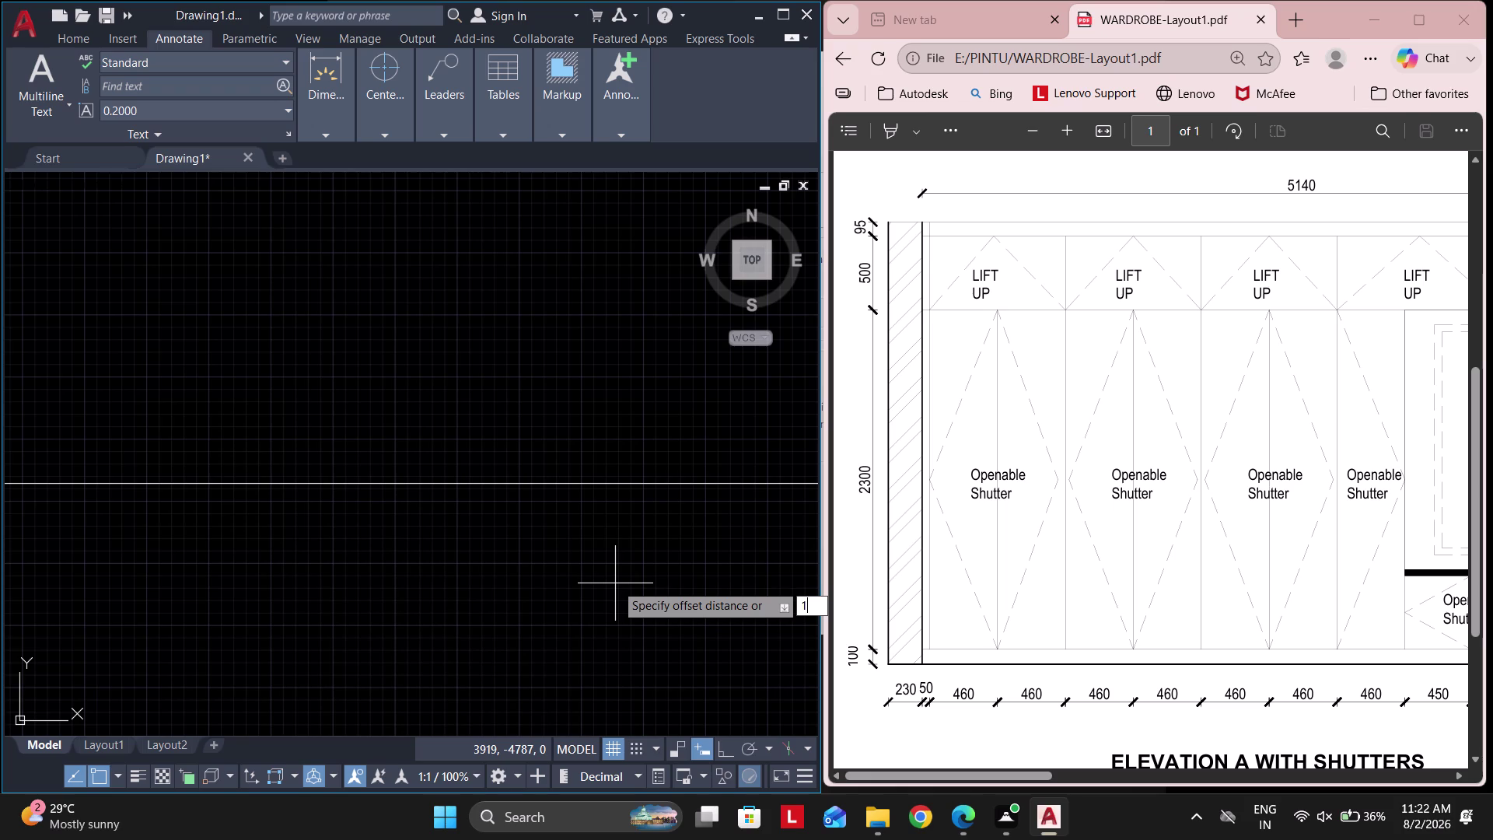
text(00)
key(space)
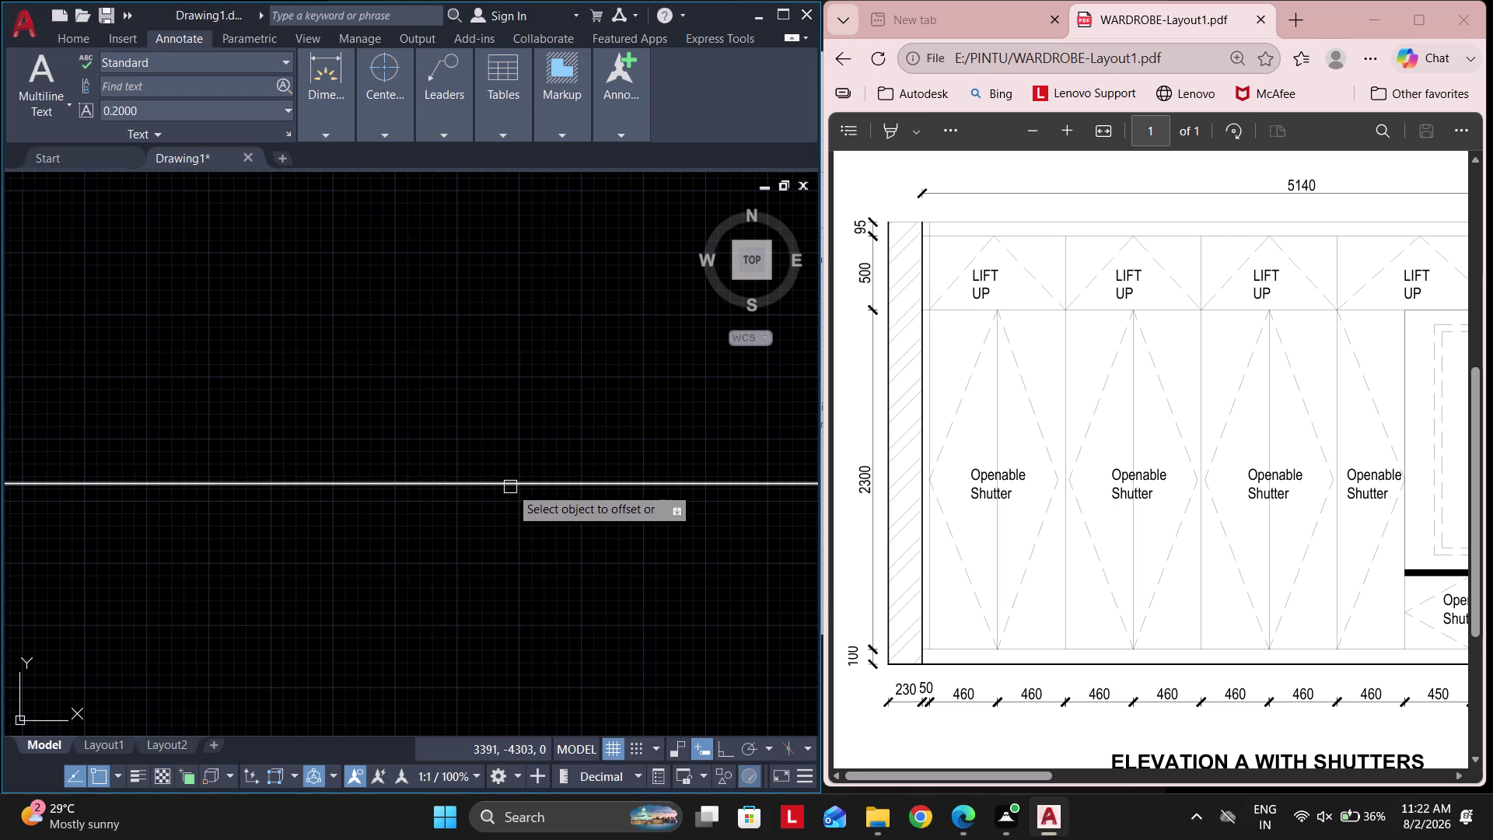
click(509, 487)
click(484, 371)
key(Escape)
scroll(down, 3)
middle_drag(432, 472, 530, 558)
scroll(up, 3)
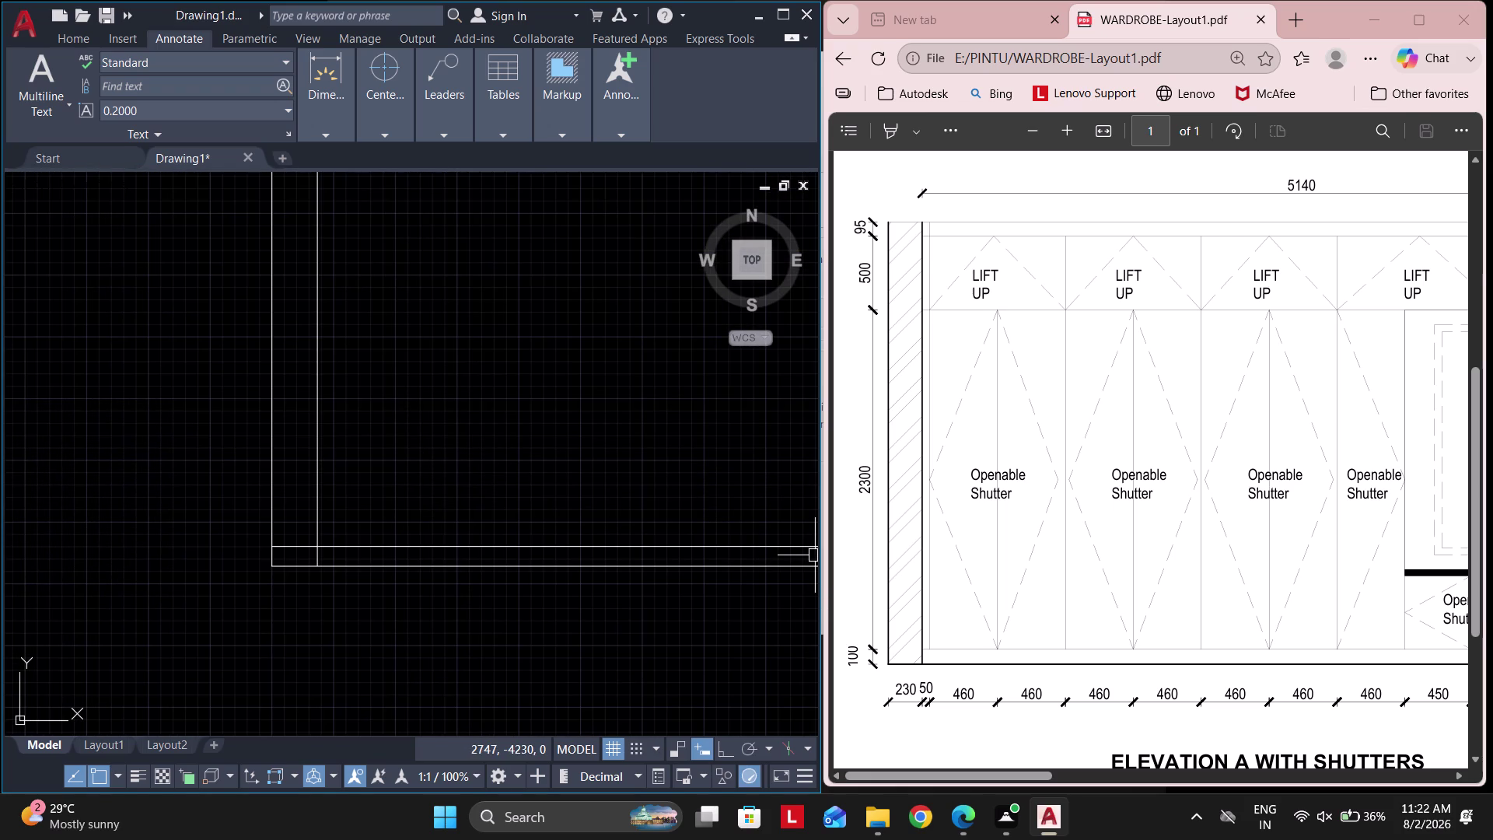
Offset the horizontal line 2300 upward to form the elevation height.
key(space)
text(23)
text(00)
key(space)
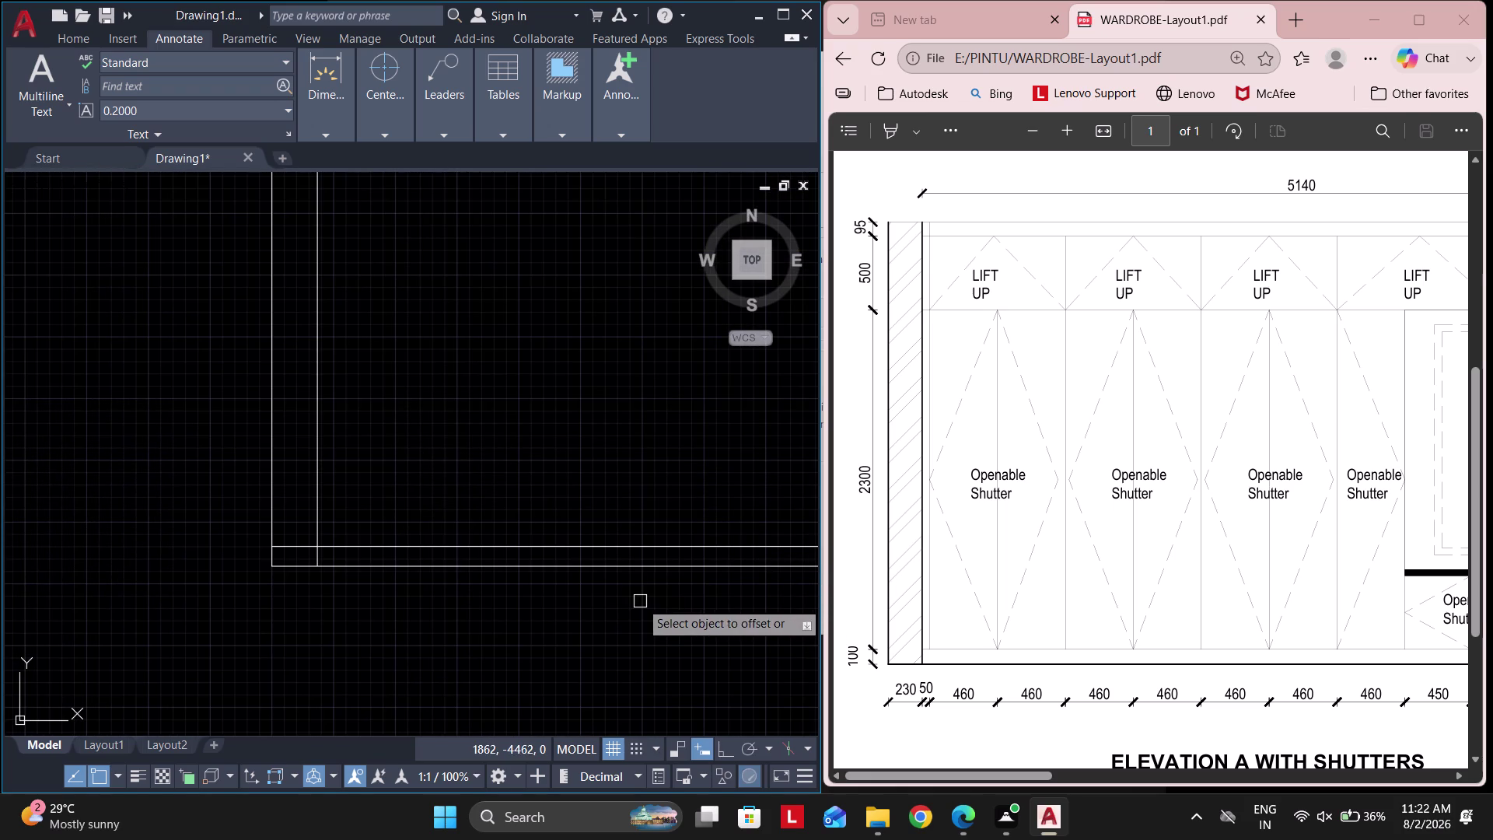
click(582, 545)
click(503, 424)
scroll(down, 3)
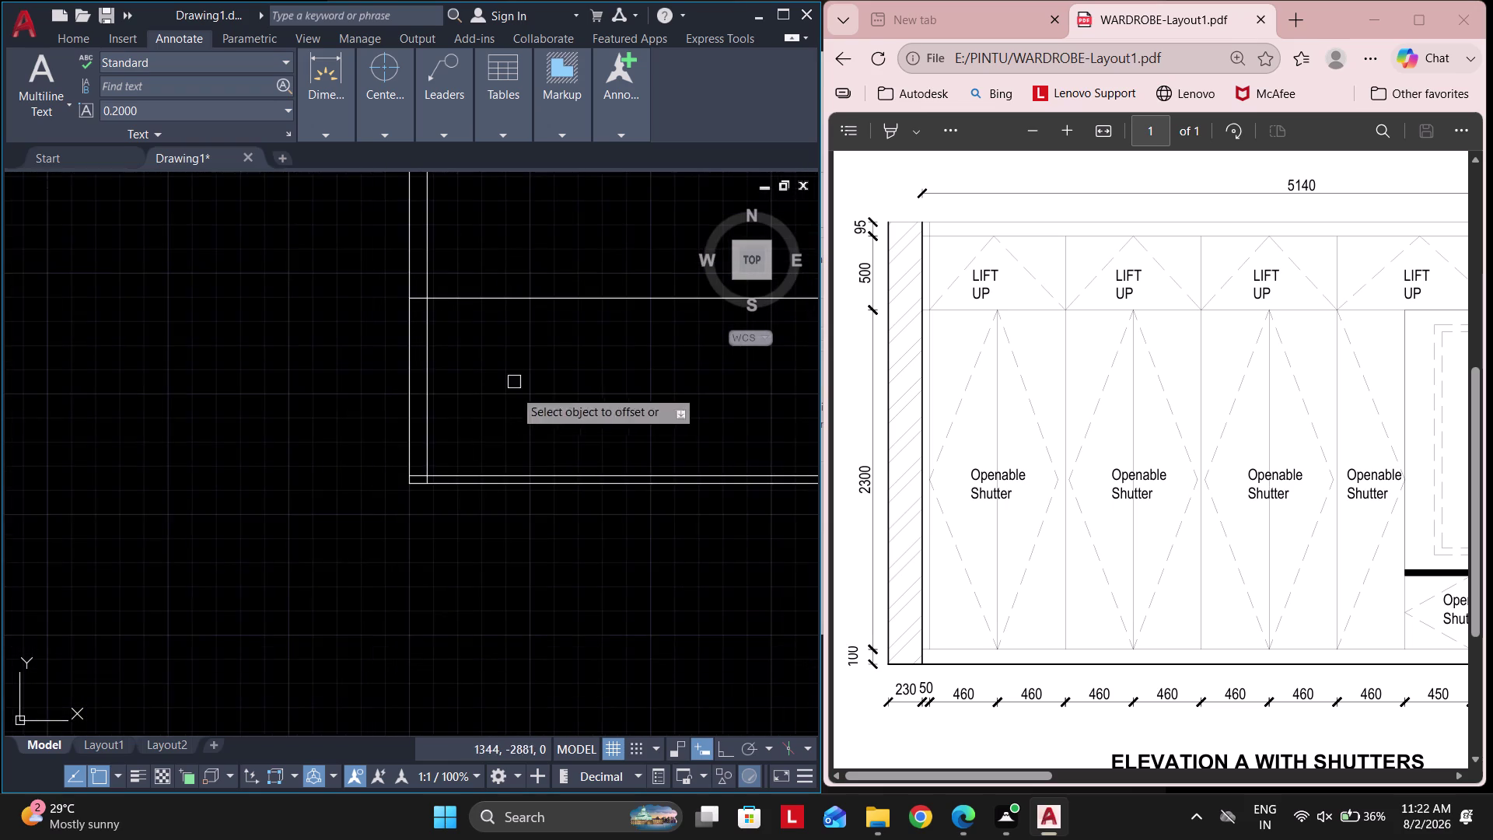
middle_drag(514, 440, 475, 578)
Offset the upper horizontal line 500 upward.
key(Escape)
key(space)
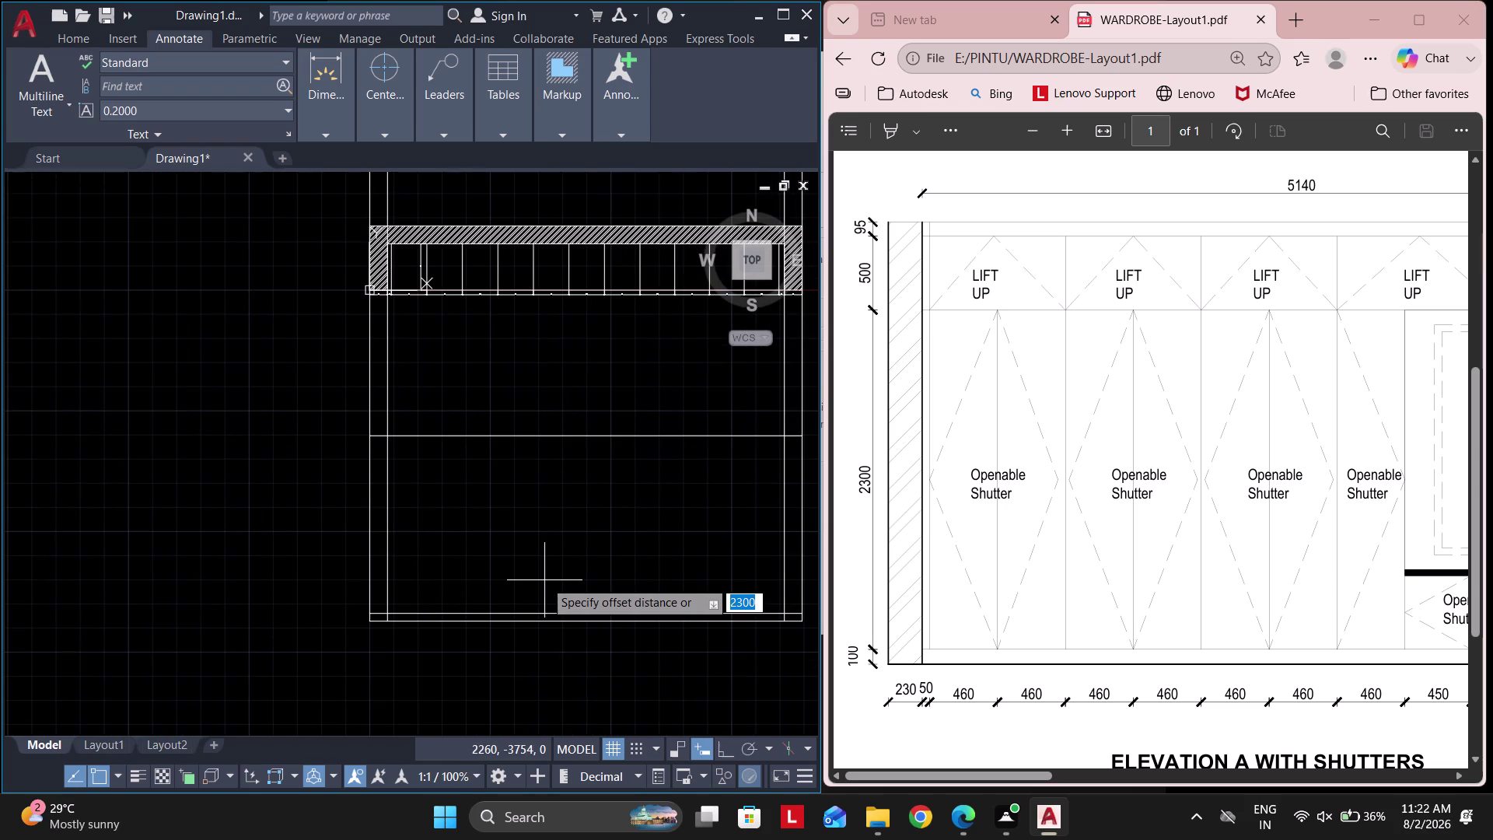
text(500)
key(Return)
click(607, 437)
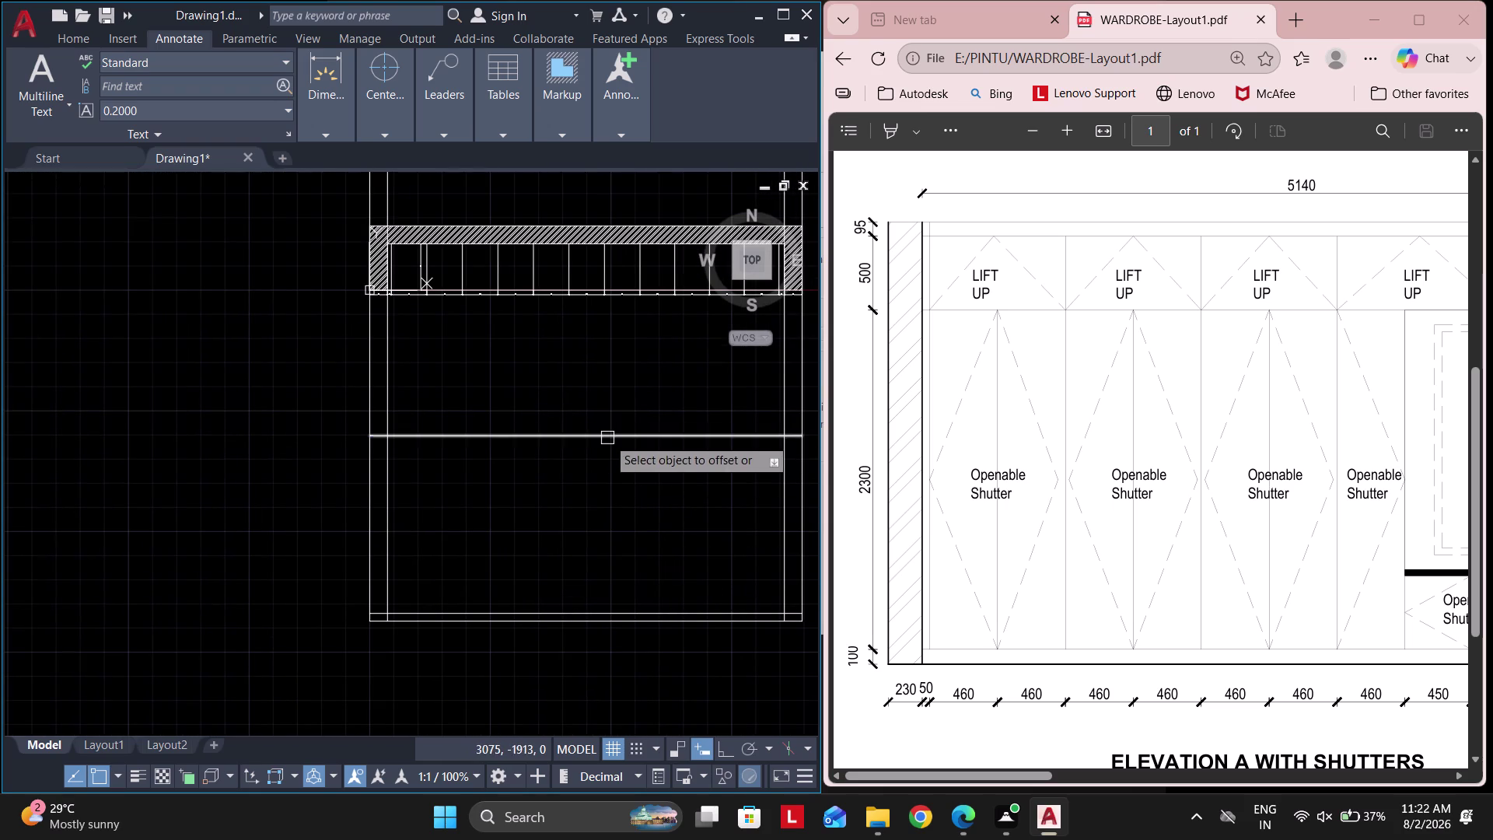
click(597, 384)
key(Escape)
scroll(up, 3)
Offset the elevation's top line 95 downward to create the top band.
key(space)
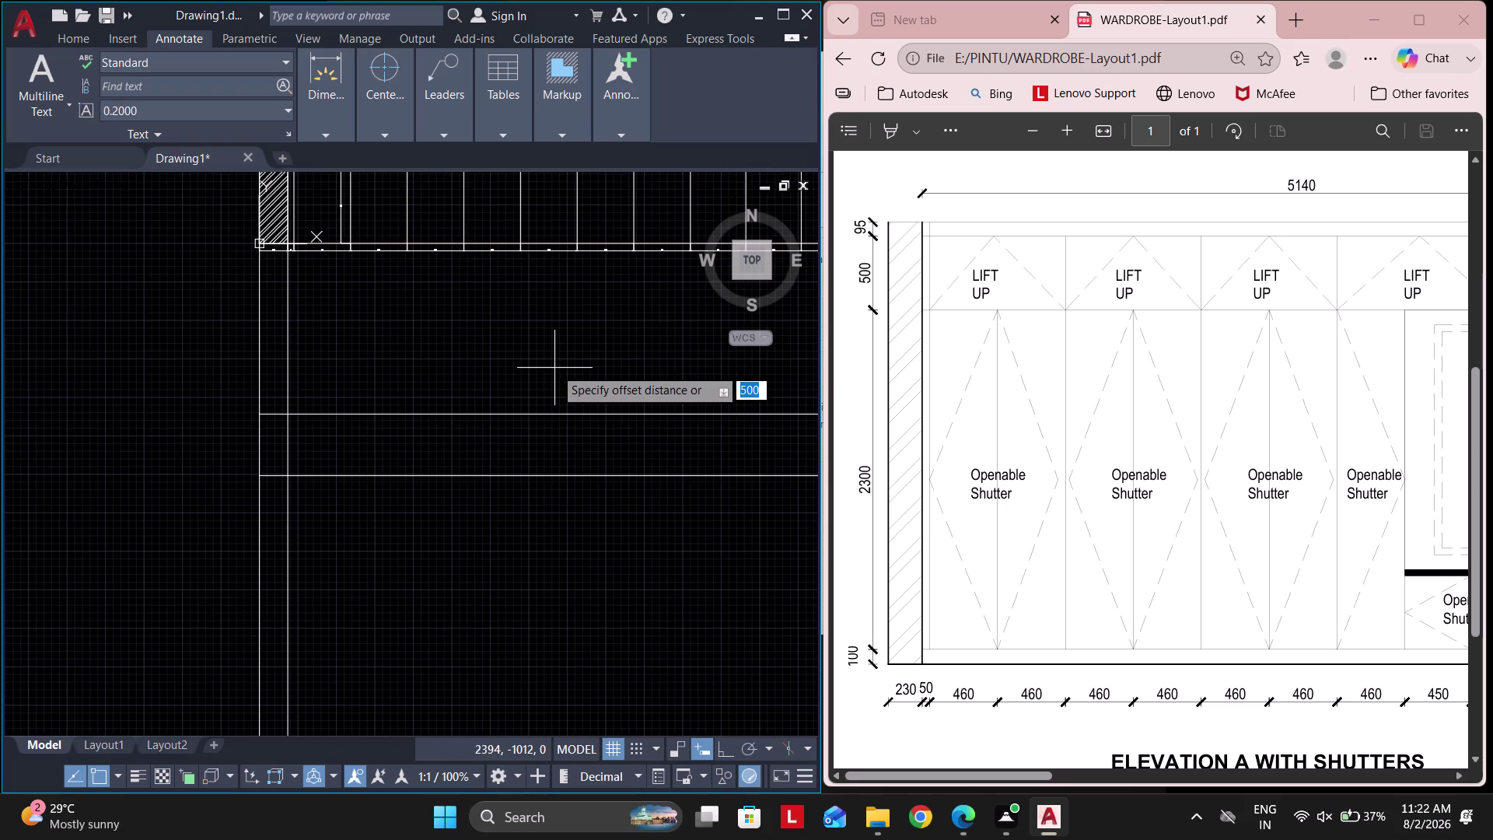
text(95)
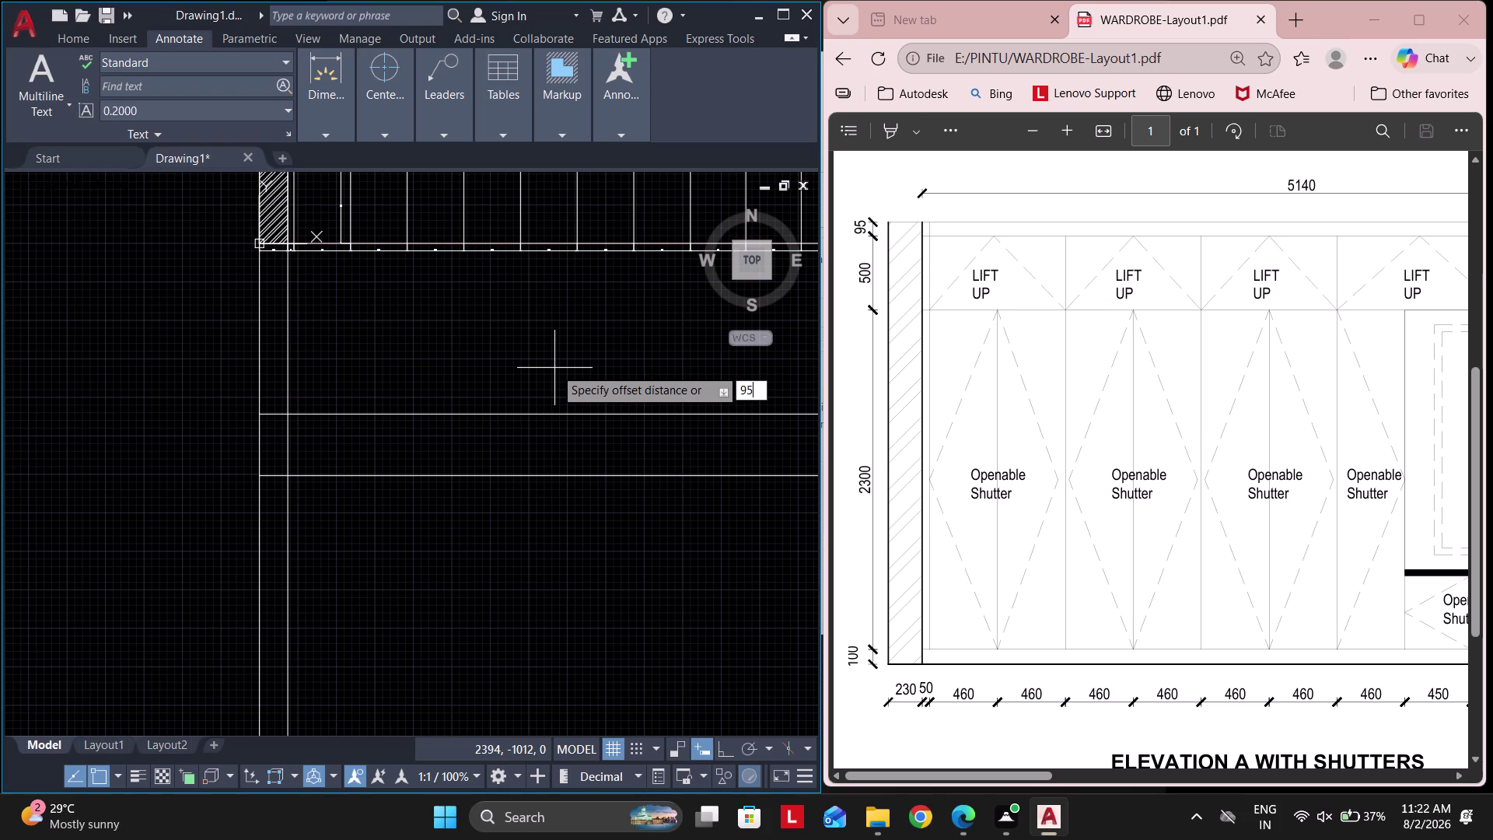
key(space)
click(516, 413)
click(483, 345)
key(Escape)
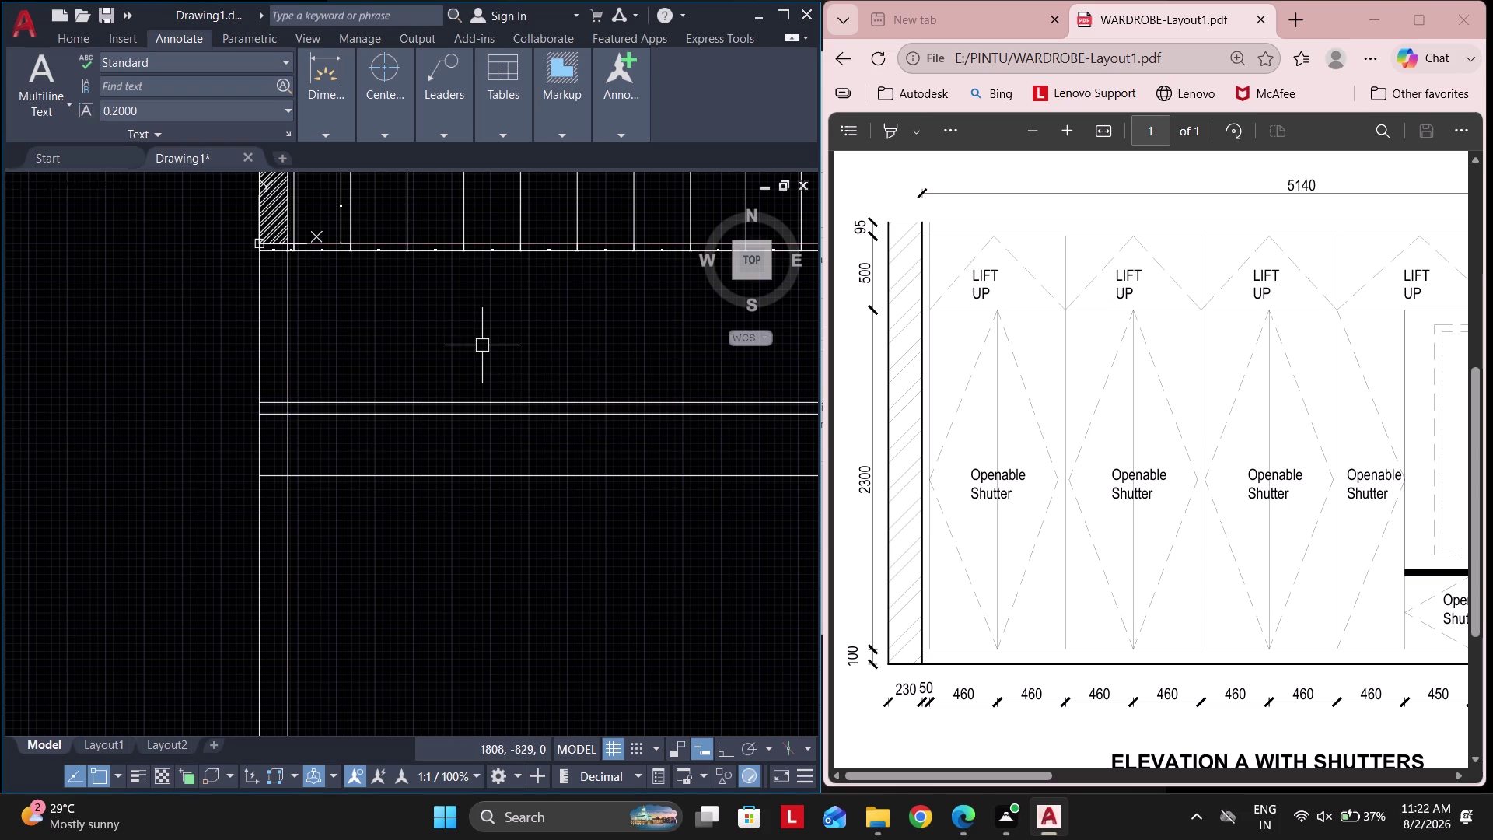
Start TRIM and drag fences across lines near the plan and elevation.
text(tr)
key(space)
drag(161, 366, 386, 356)
scroll(down, 3)
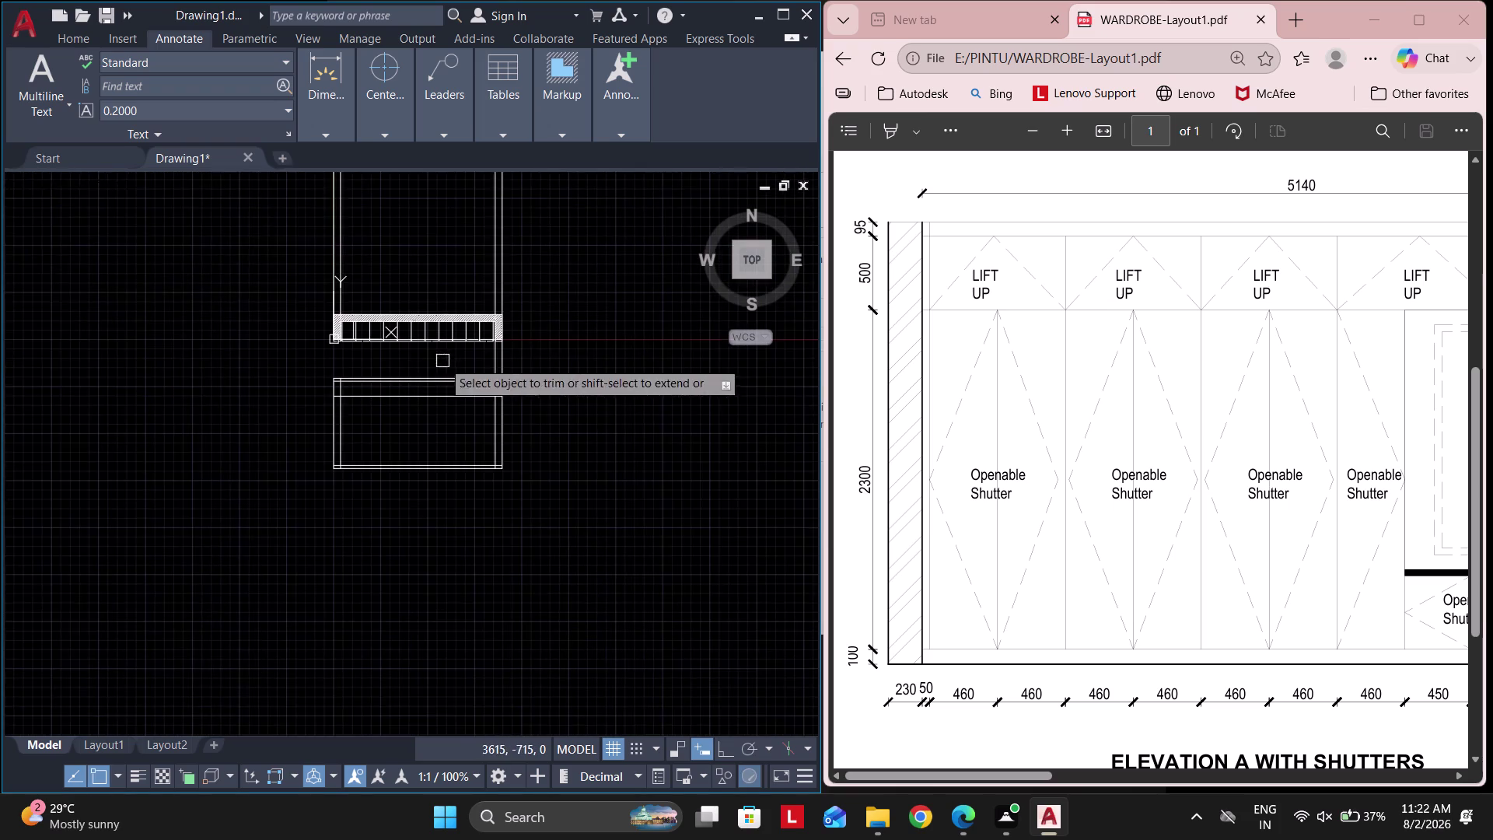
middle_drag(442, 361, 372, 367)
scroll(up, 3)
drag(386, 367, 568, 377)
scroll(down, 3)
middle_drag(551, 355, 549, 466)
Delete the unwanted objects to the left of the plan using a selection window.
key(Escape)
click(568, 364)
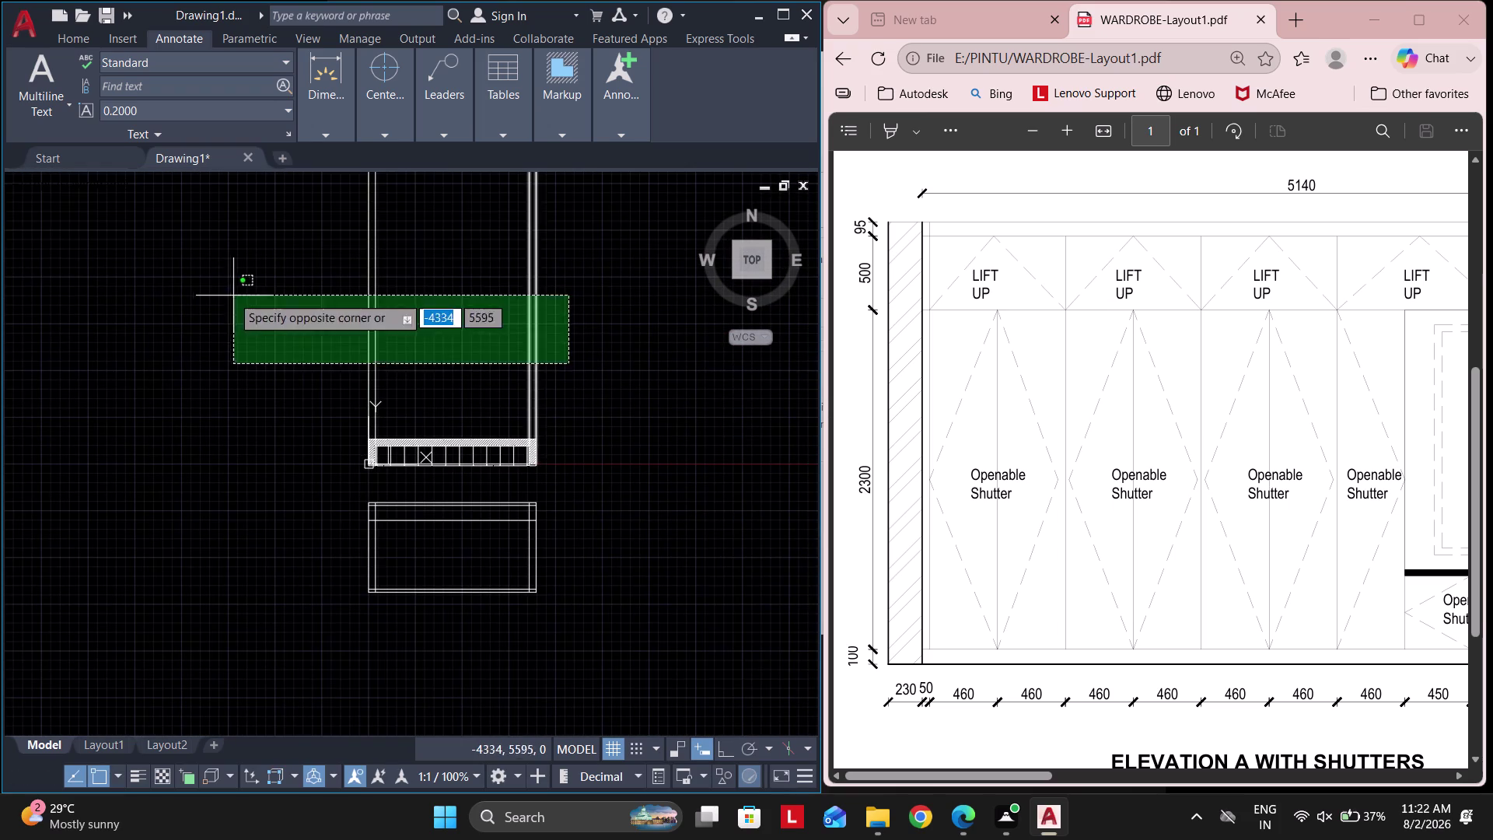
click(231, 296)
key(Delete)
scroll(up, 3)
middle_drag(364, 427, 347, 426)
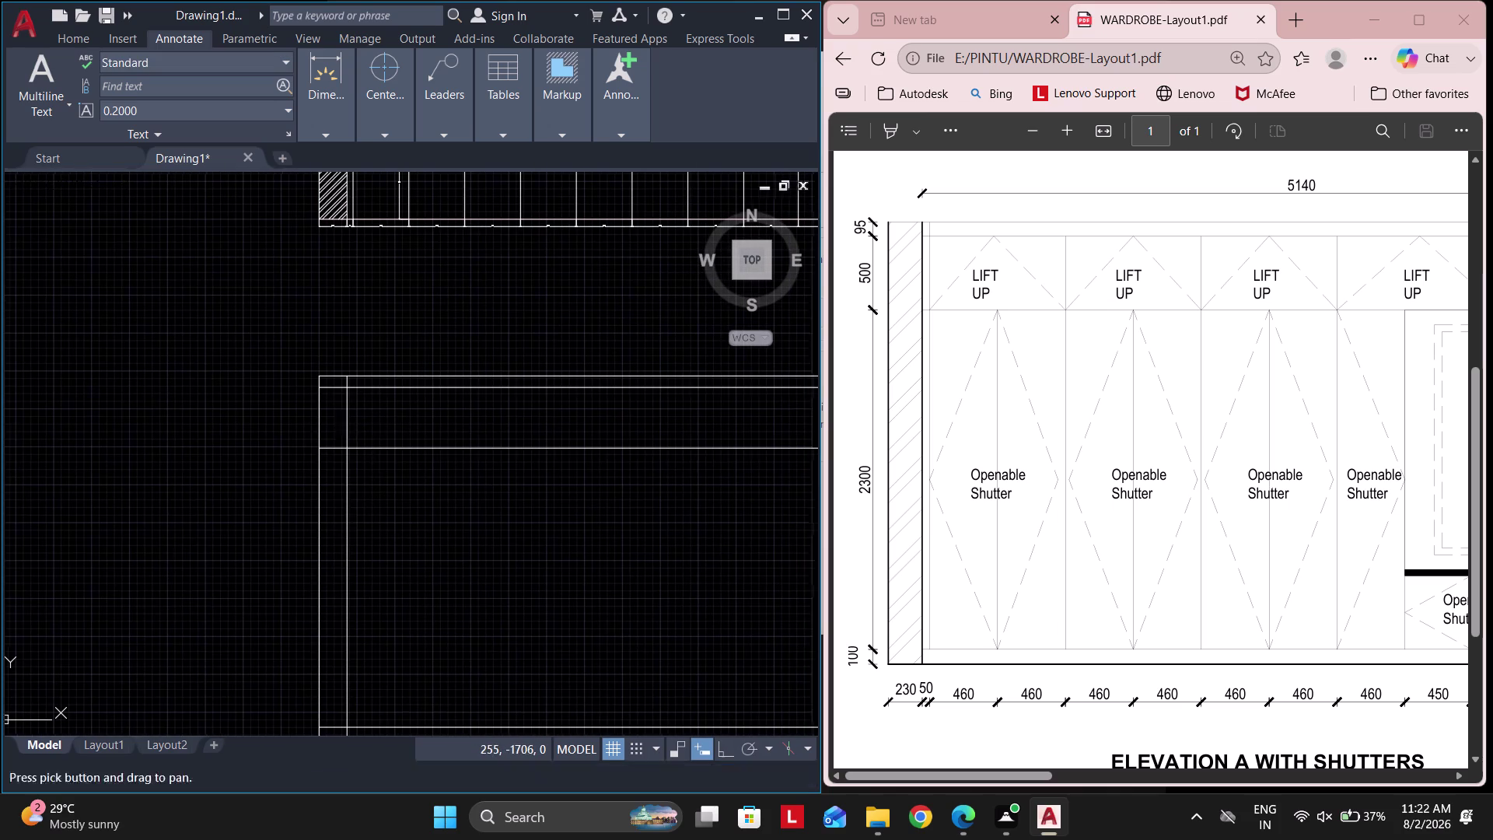
Trim the overhanging line ends at the elevation's top-left corner.
key(Escape)
text(tr)
key(space)
scroll(up, 3)
click(324, 362)
click(334, 545)
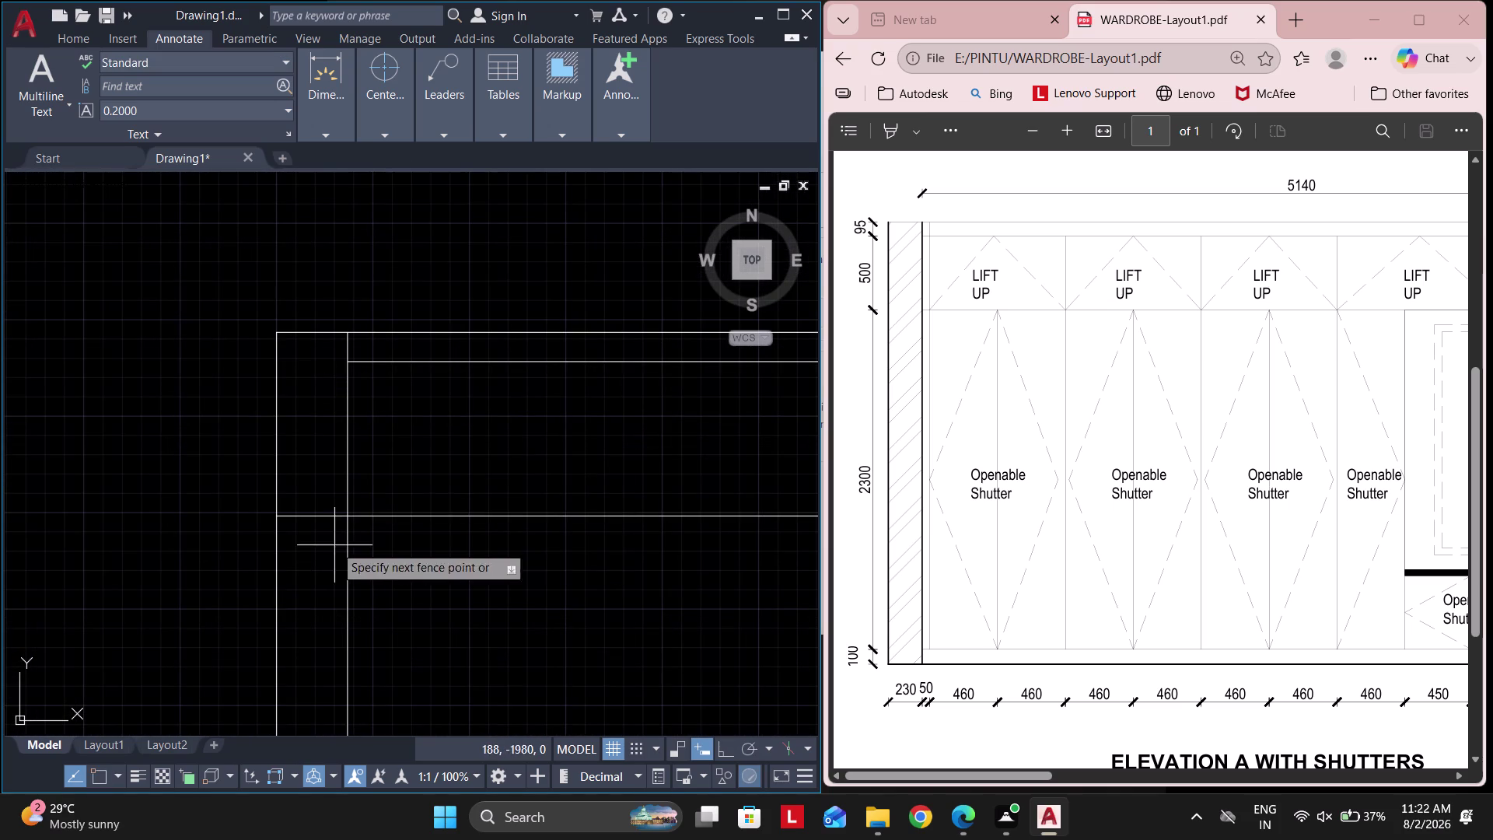
click(319, 469)
Trim the overhanging line ends at the bottom-left corner.
scroll(down, 3)
middle_drag(440, 522, 373, 388)
scroll(up, 3)
click(250, 428)
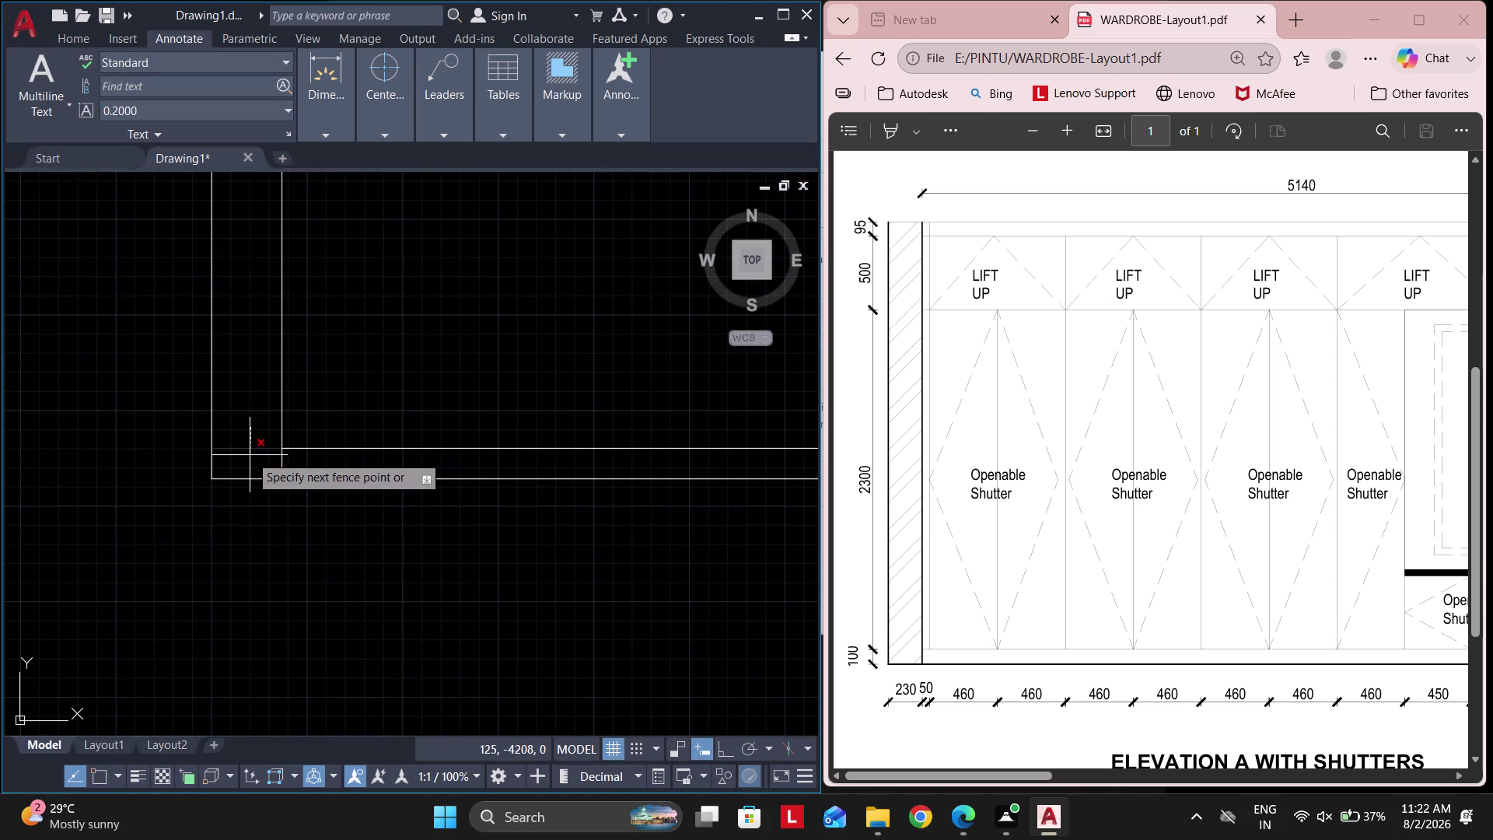
click(249, 455)
Trim the overhanging line ends at the bottom-right corner.
scroll(down, 3)
scroll(down, 3)
middle_drag(650, 593, 522, 588)
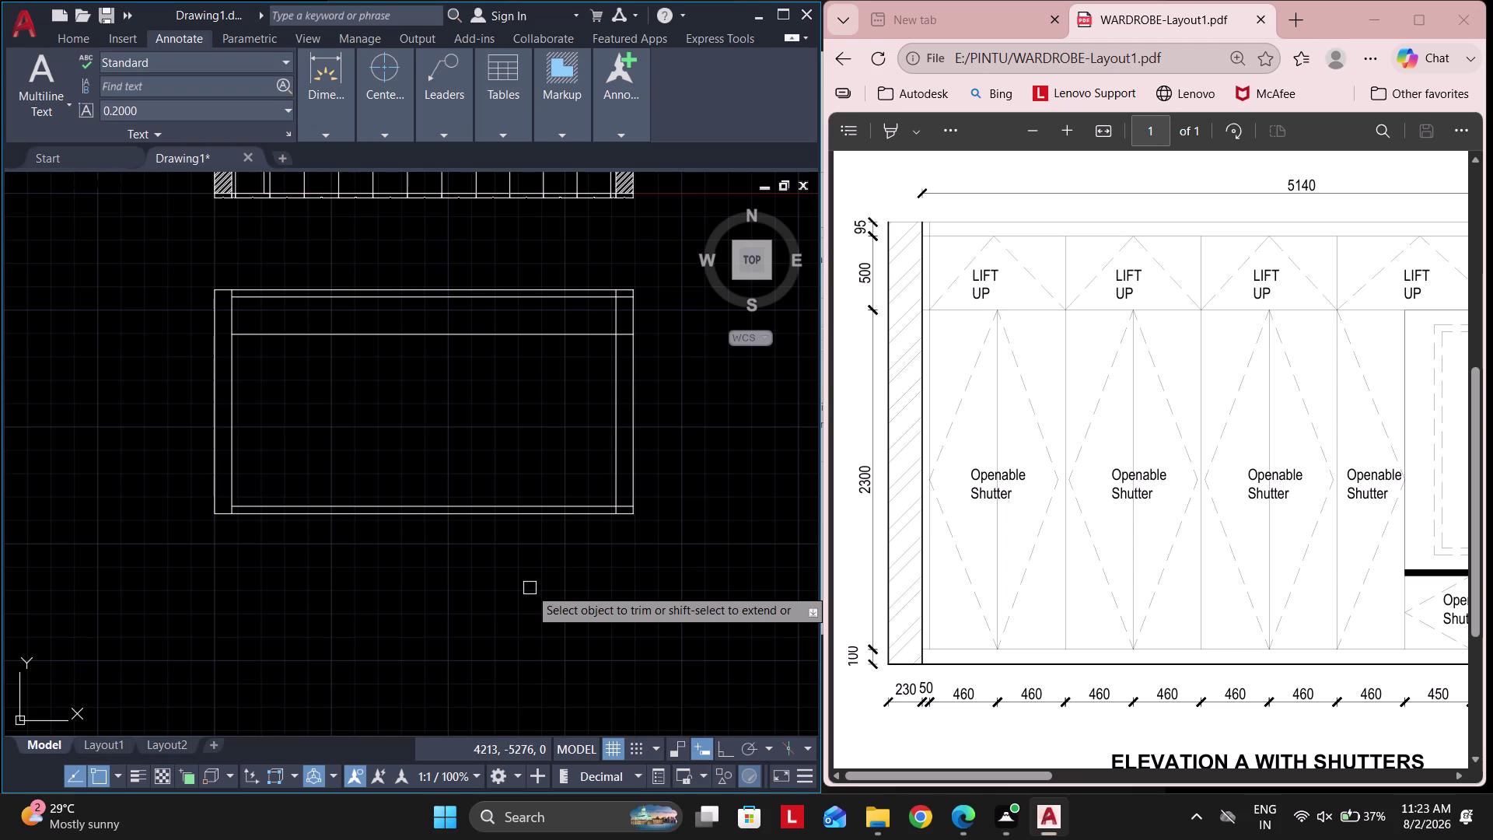
scroll(up, 3)
click(620, 537)
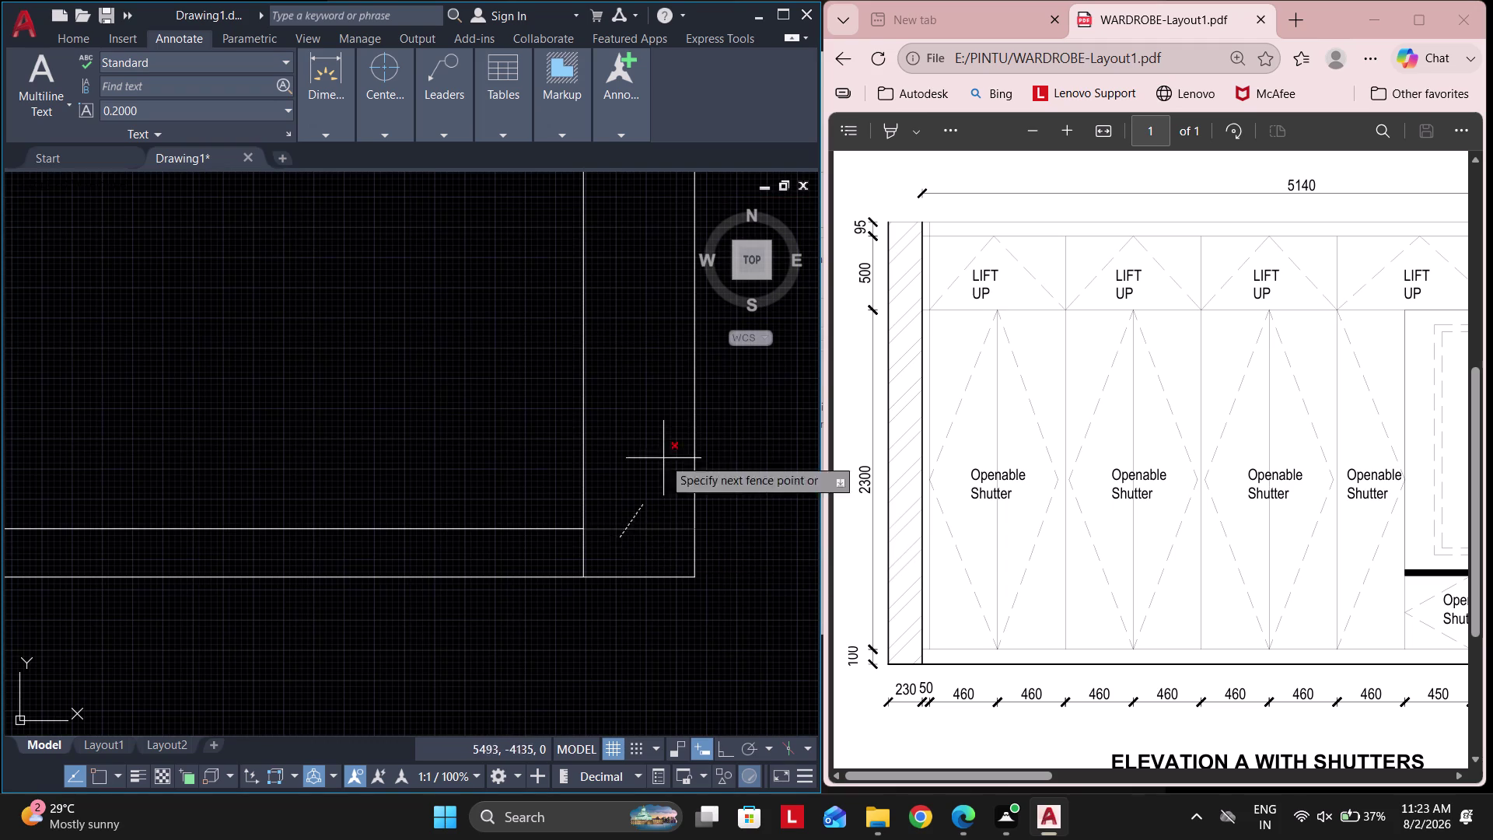
click(643, 335)
Trim the overhanging line ends at the top-right corner and end TRIM.
middle_drag(632, 256, 548, 839)
scroll(down, 3)
scroll(up, 3)
drag(562, 415, 564, 469)
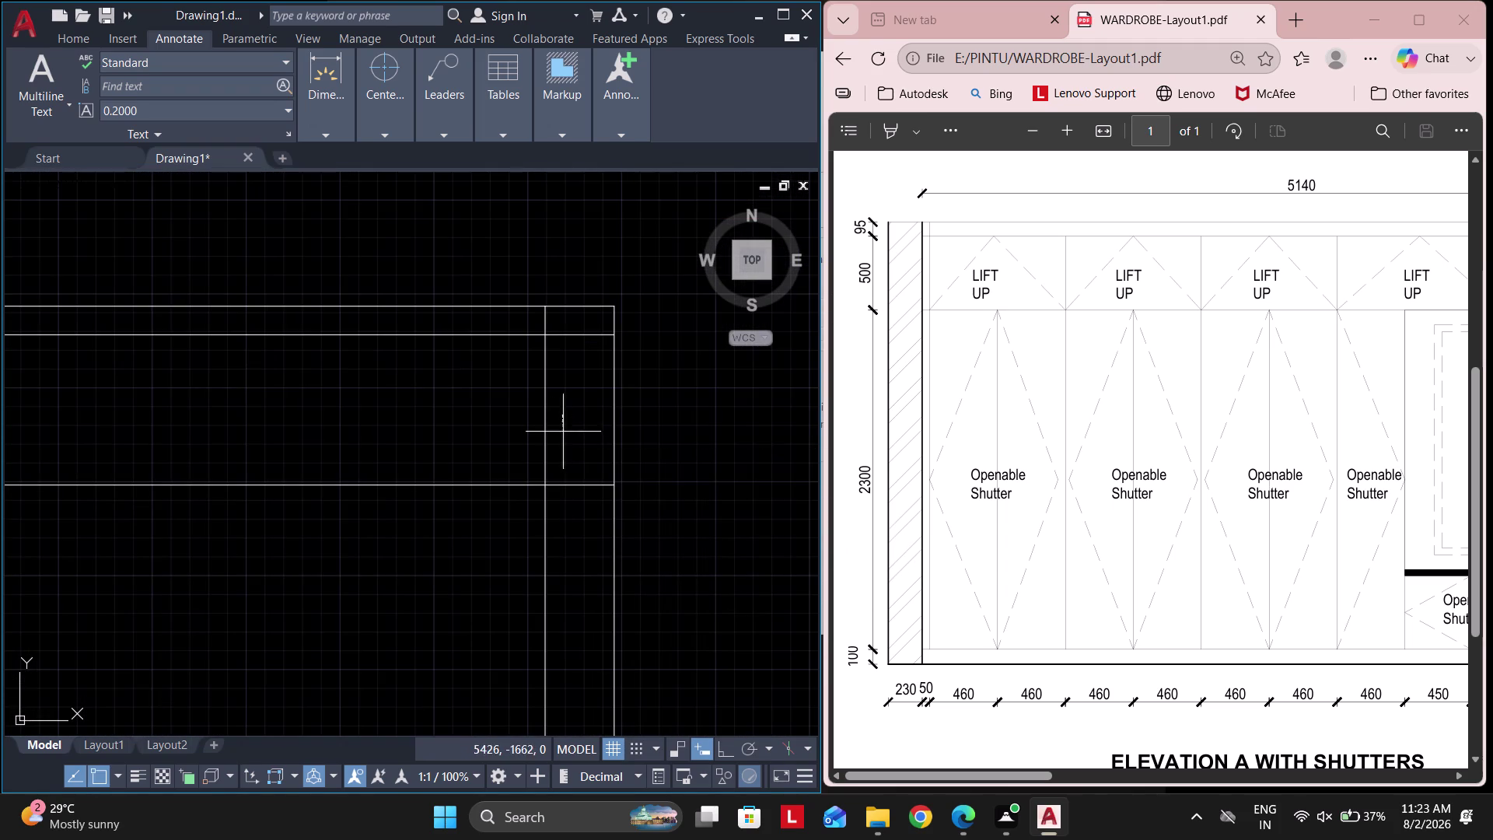
drag(564, 469, 565, 588)
drag(585, 338, 576, 338)
key(Escape)
key(Escape)
key(Escape)
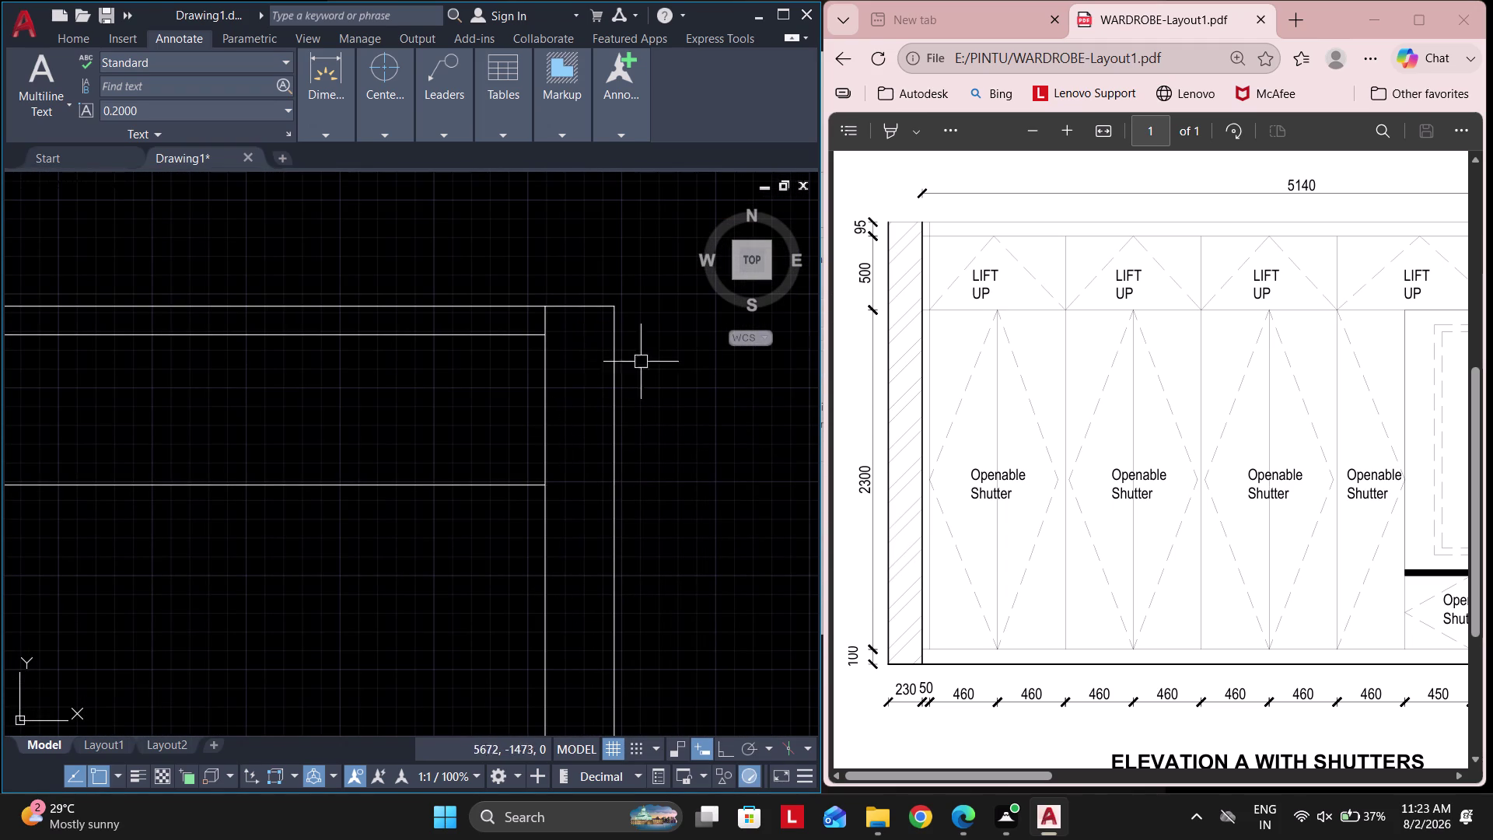
Center the plan and elevation, then start and cancel a BREAK command.
scroll(down, 3)
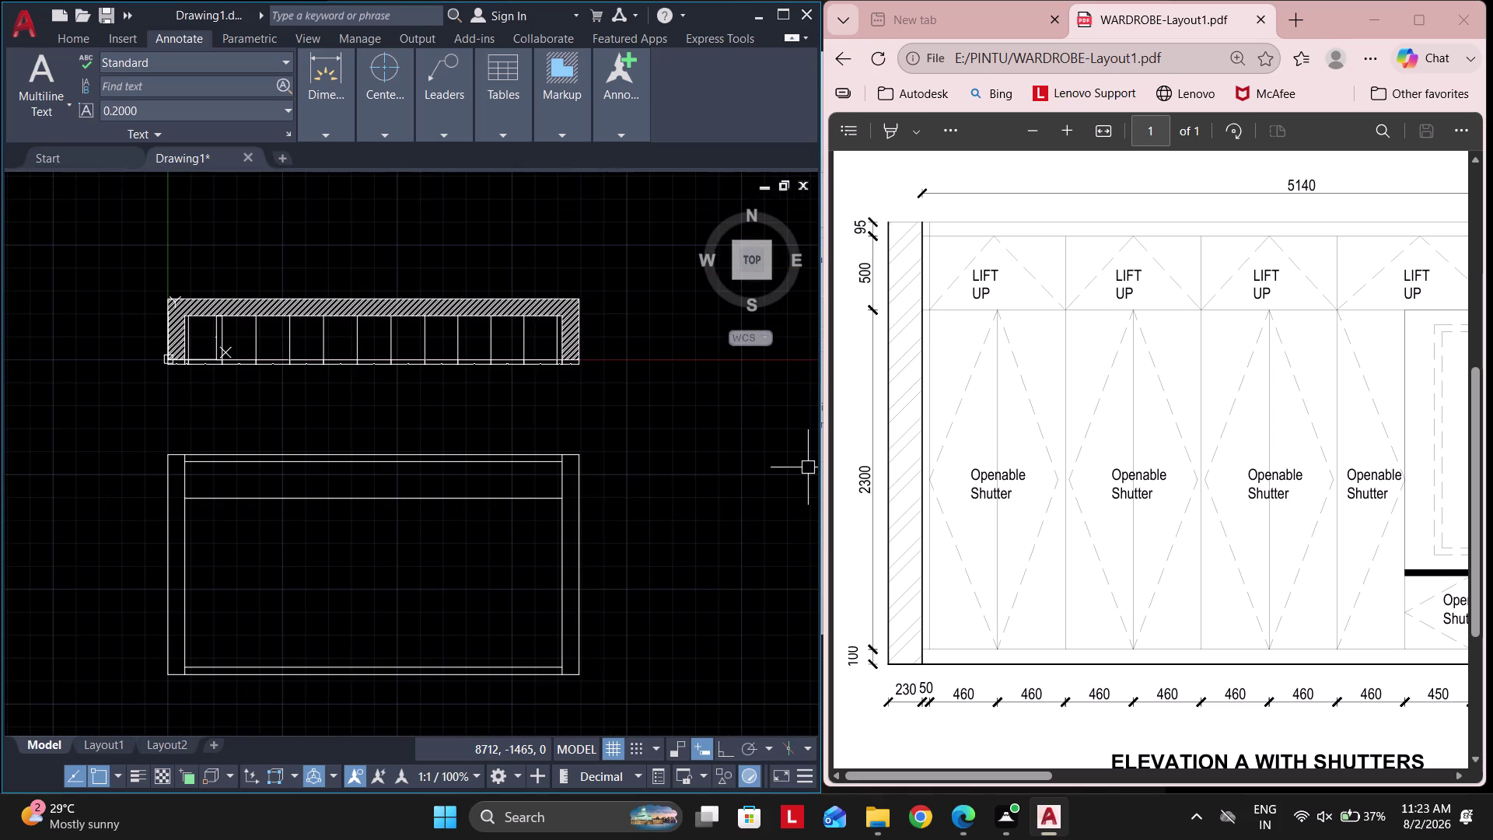
middle_drag(335, 606, 392, 539)
key(Escape)
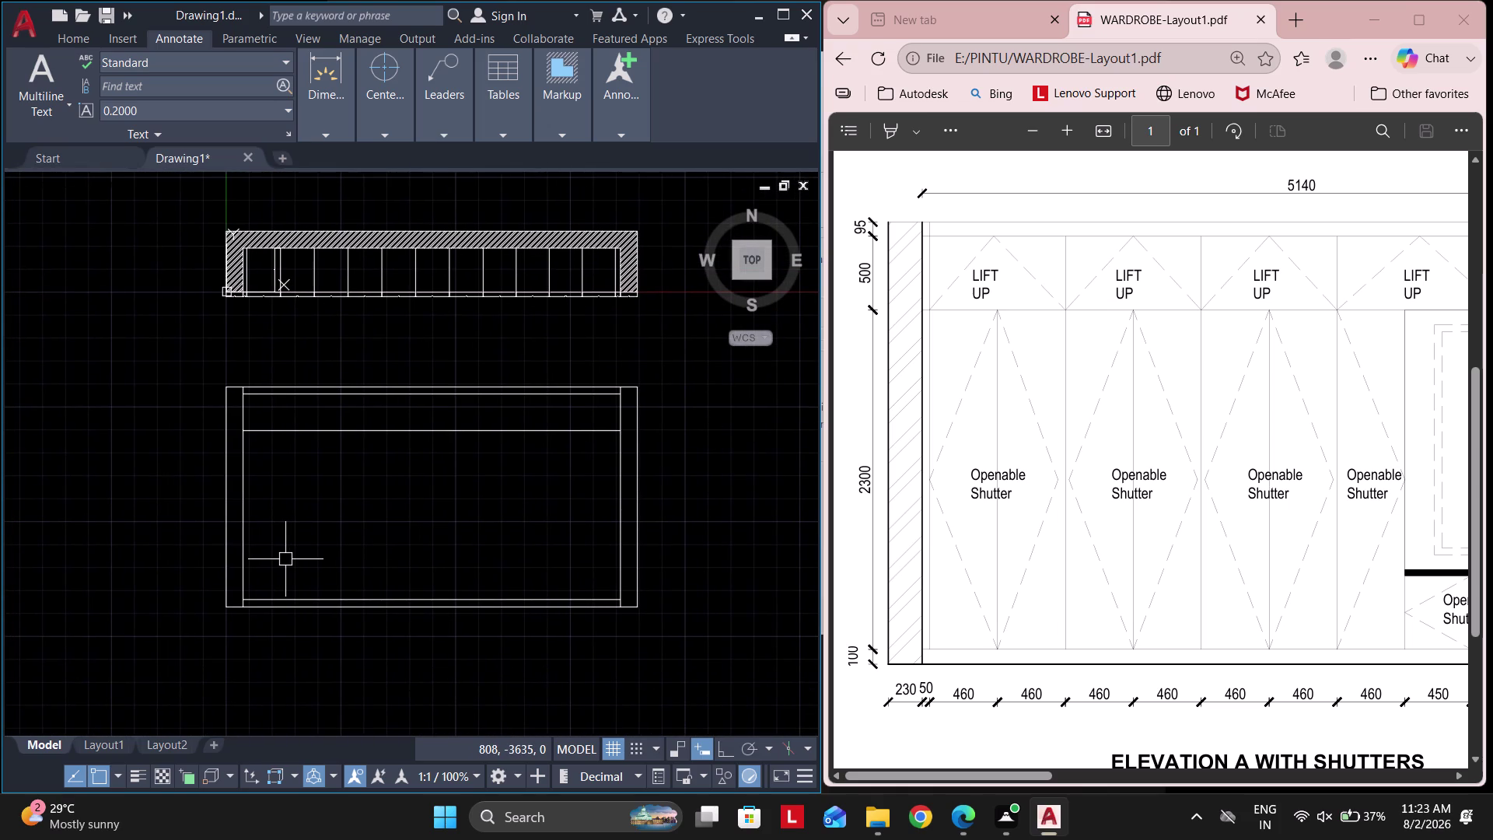
text(brea)
click(373, 604)
key(Escape)
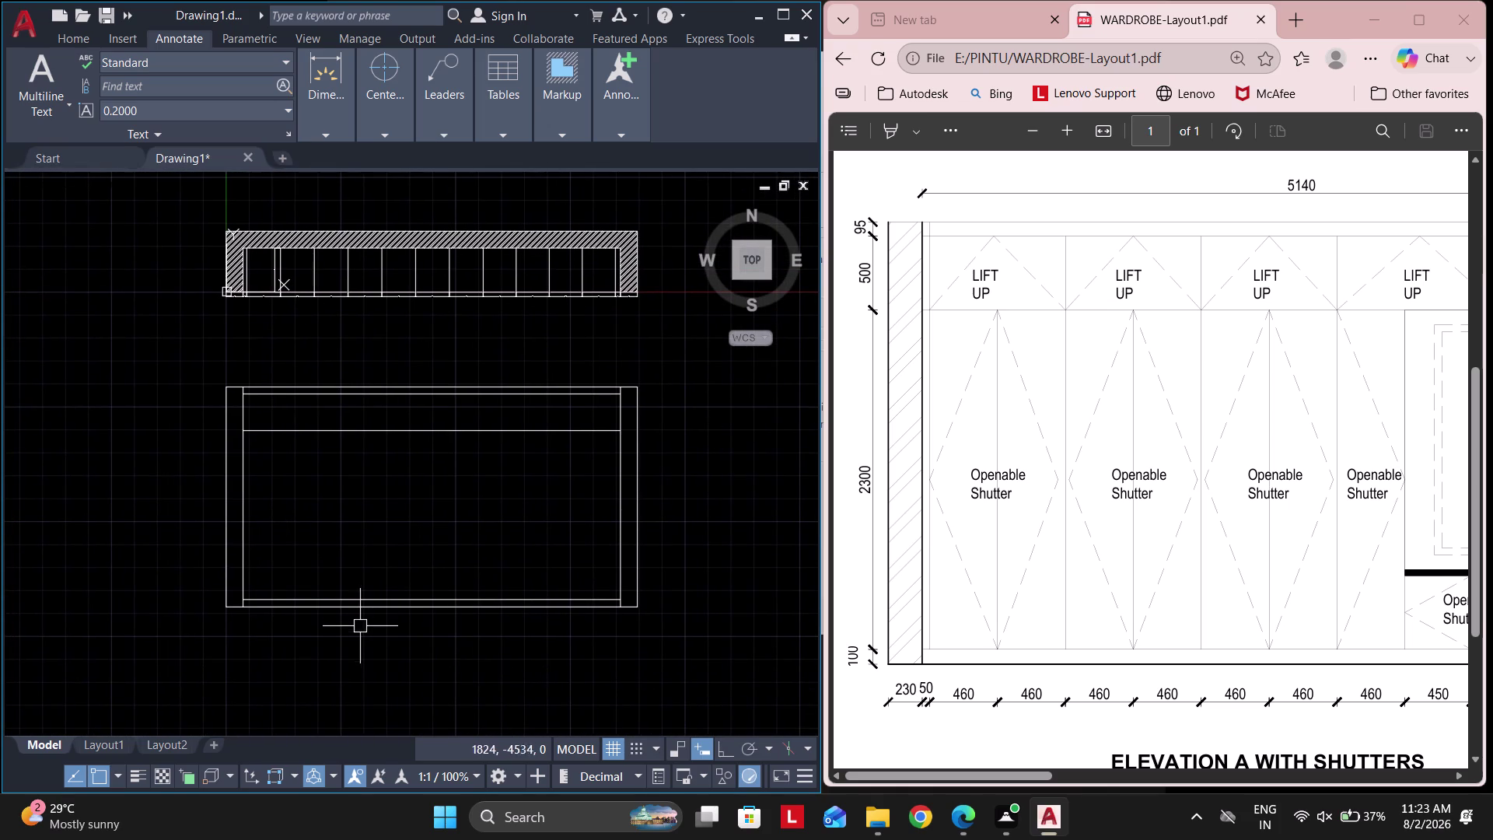
Explode the elevation outline into separate lines.
key(b)
text(re)
key(a)
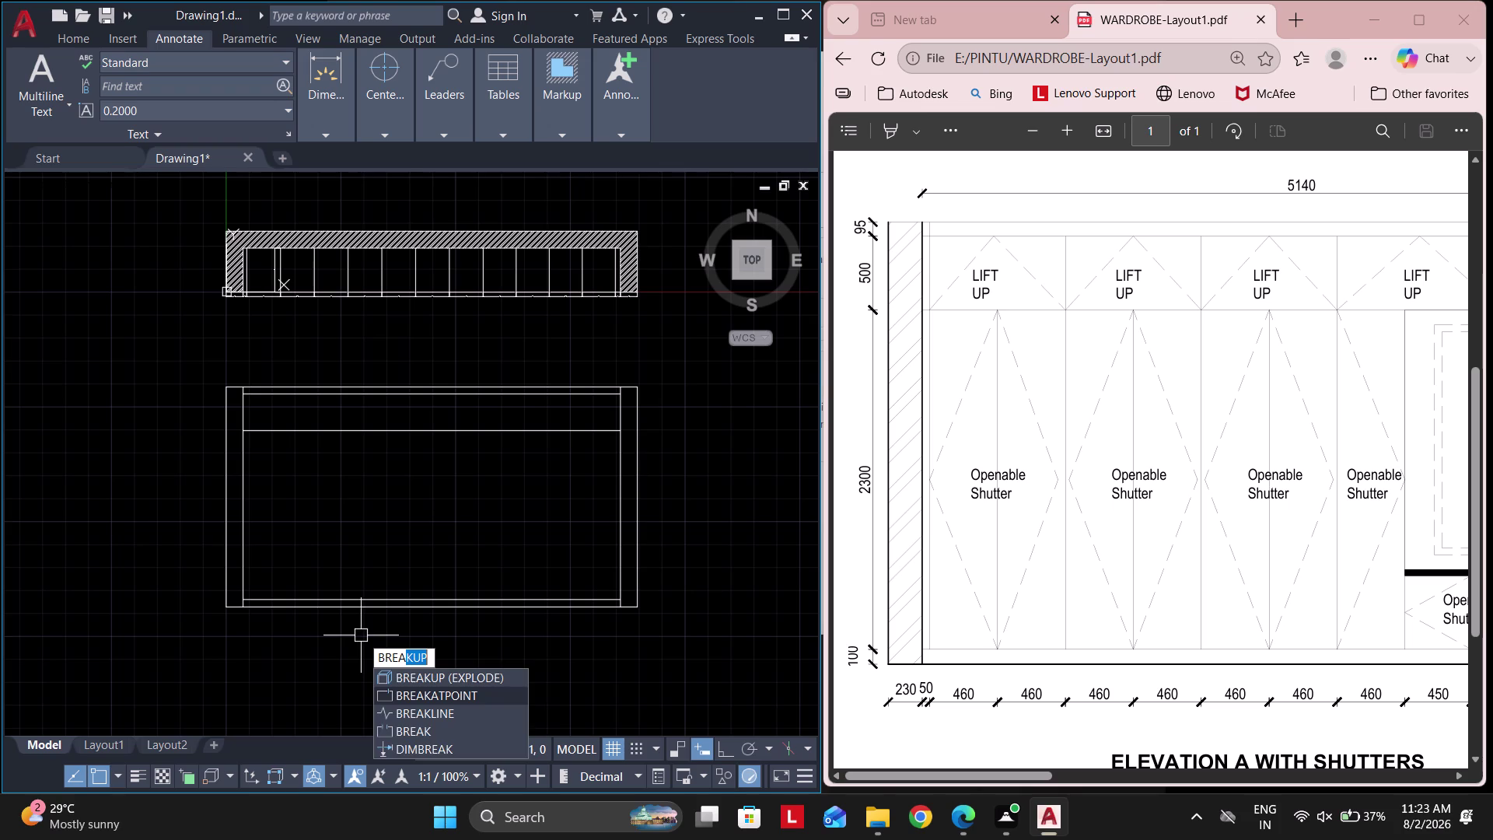
click(453, 687)
scroll(up, 3)
scroll(up, 3)
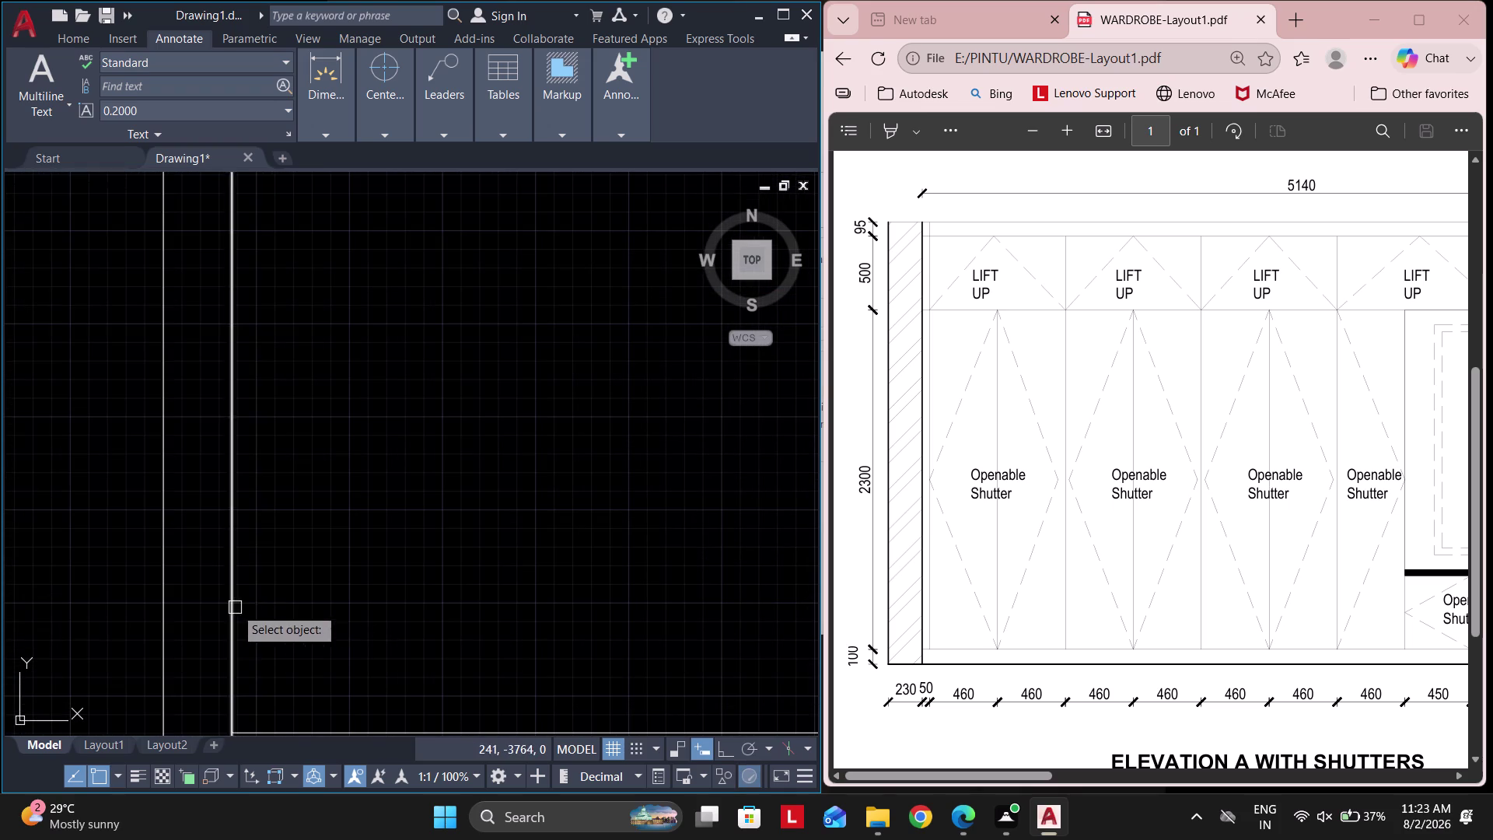
click(235, 607)
middle_drag(232, 622, 249, 552)
click(249, 665)
scroll(down, 3)
middle_drag(276, 435, 285, 591)
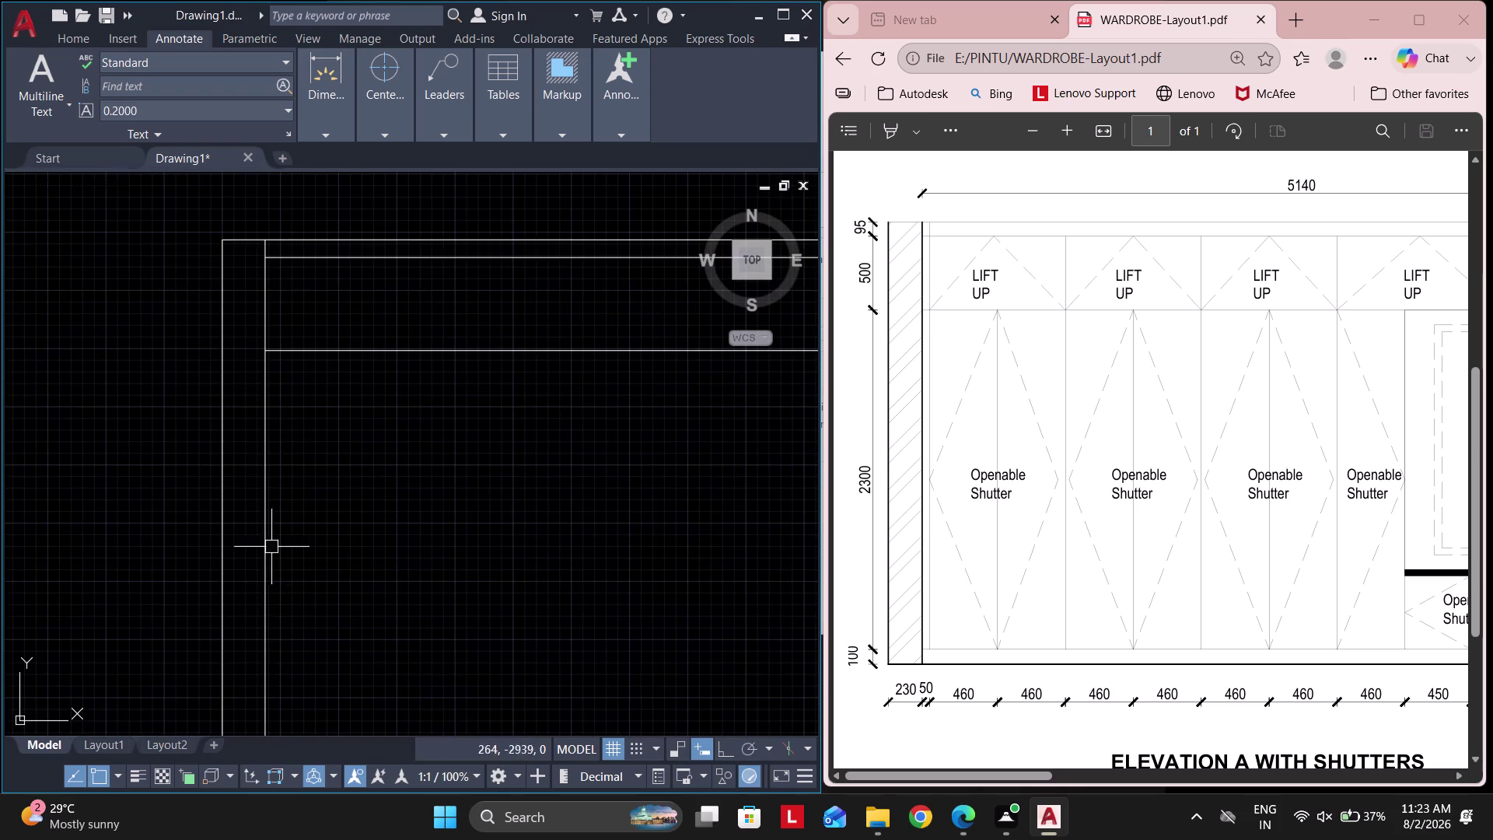
key(space)
click(260, 421)
click(262, 358)
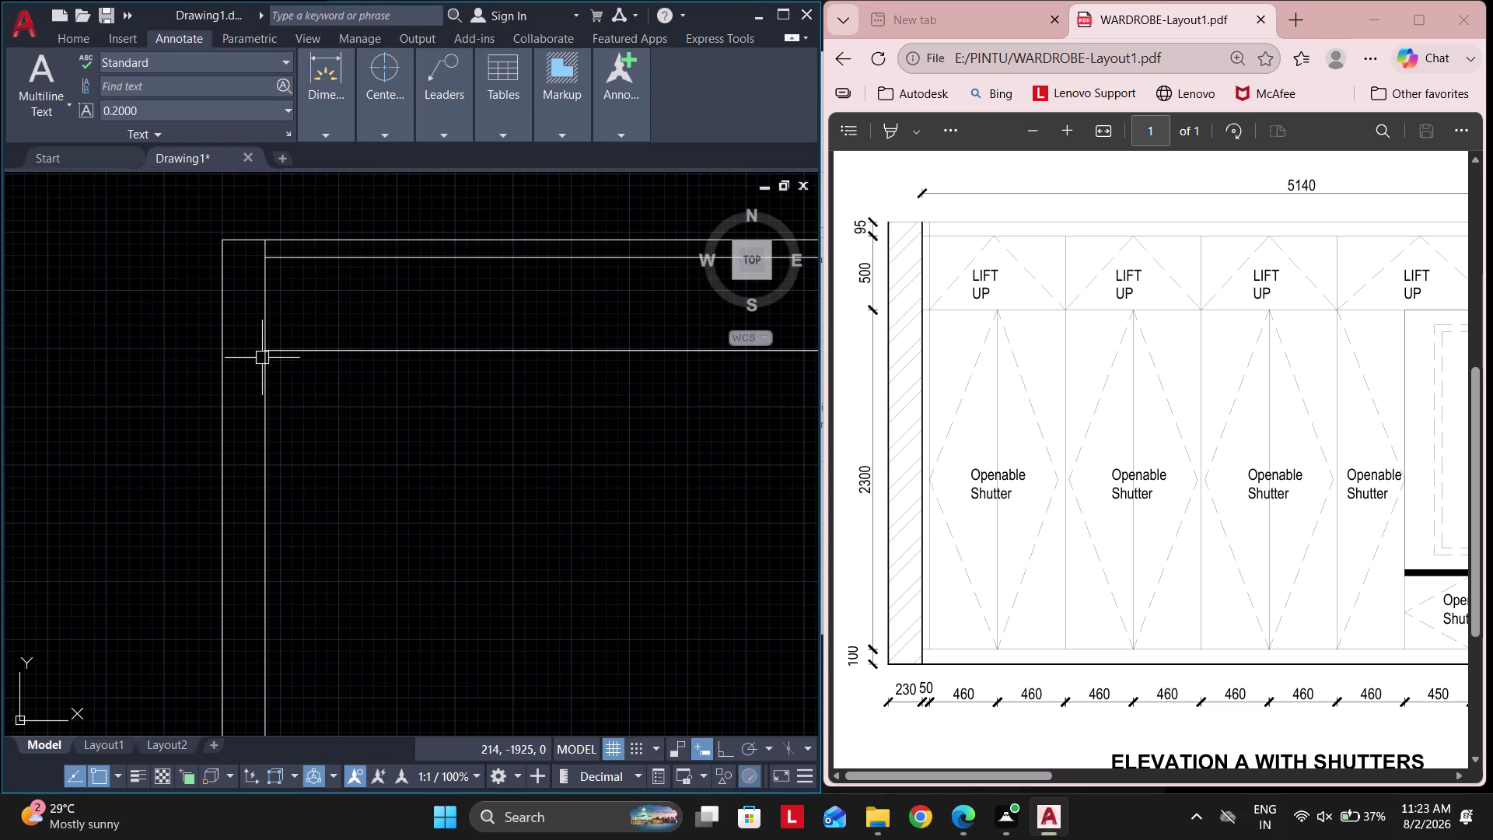
key(Escape)
click(259, 403)
key(Escape)
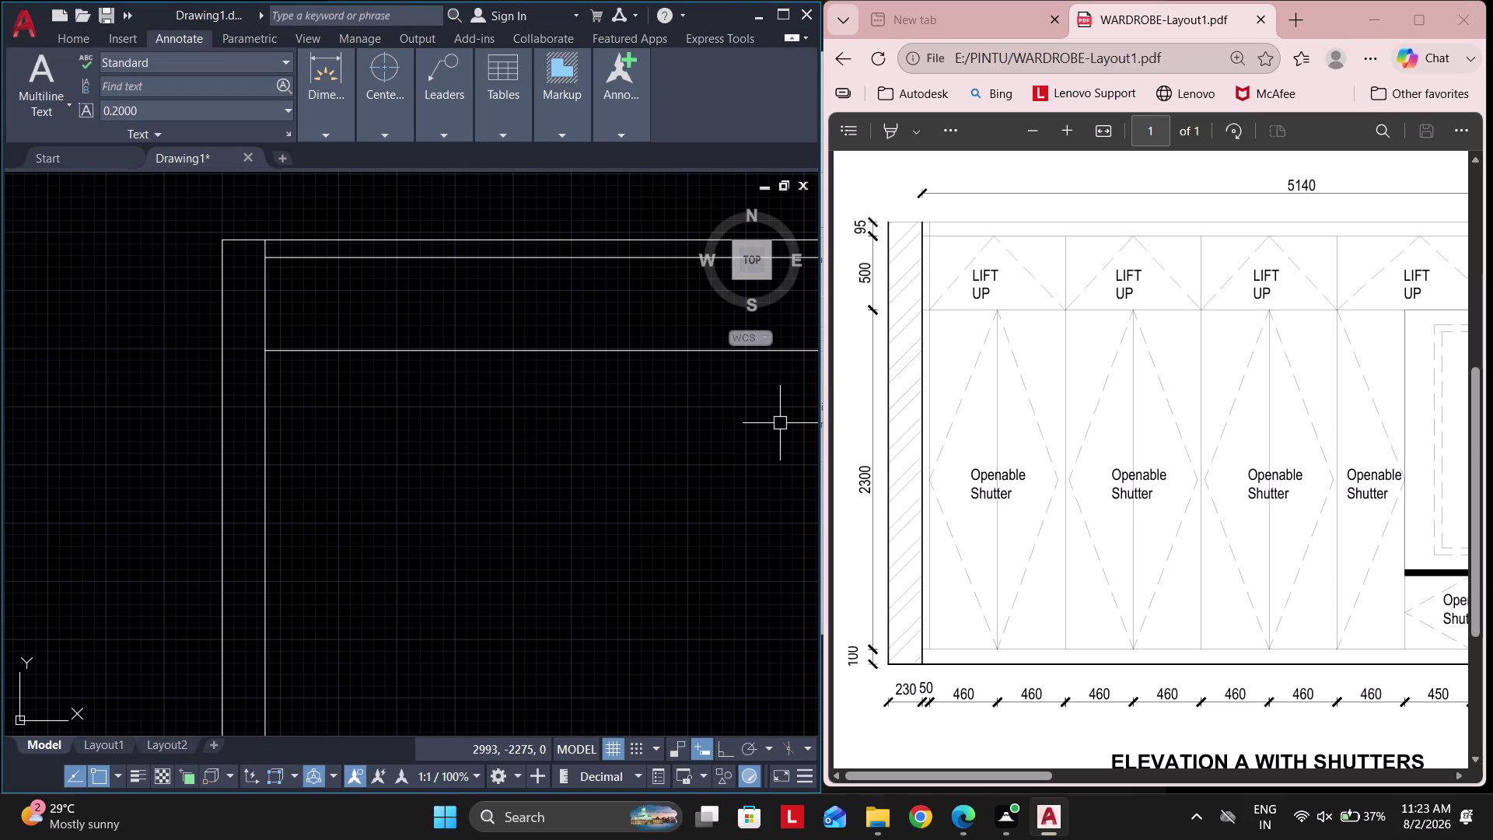
Offset the elevation's left inner line 50 inward.
scroll(down, 3)
middle_drag(480, 602, 429, 528)
scroll(up, 3)
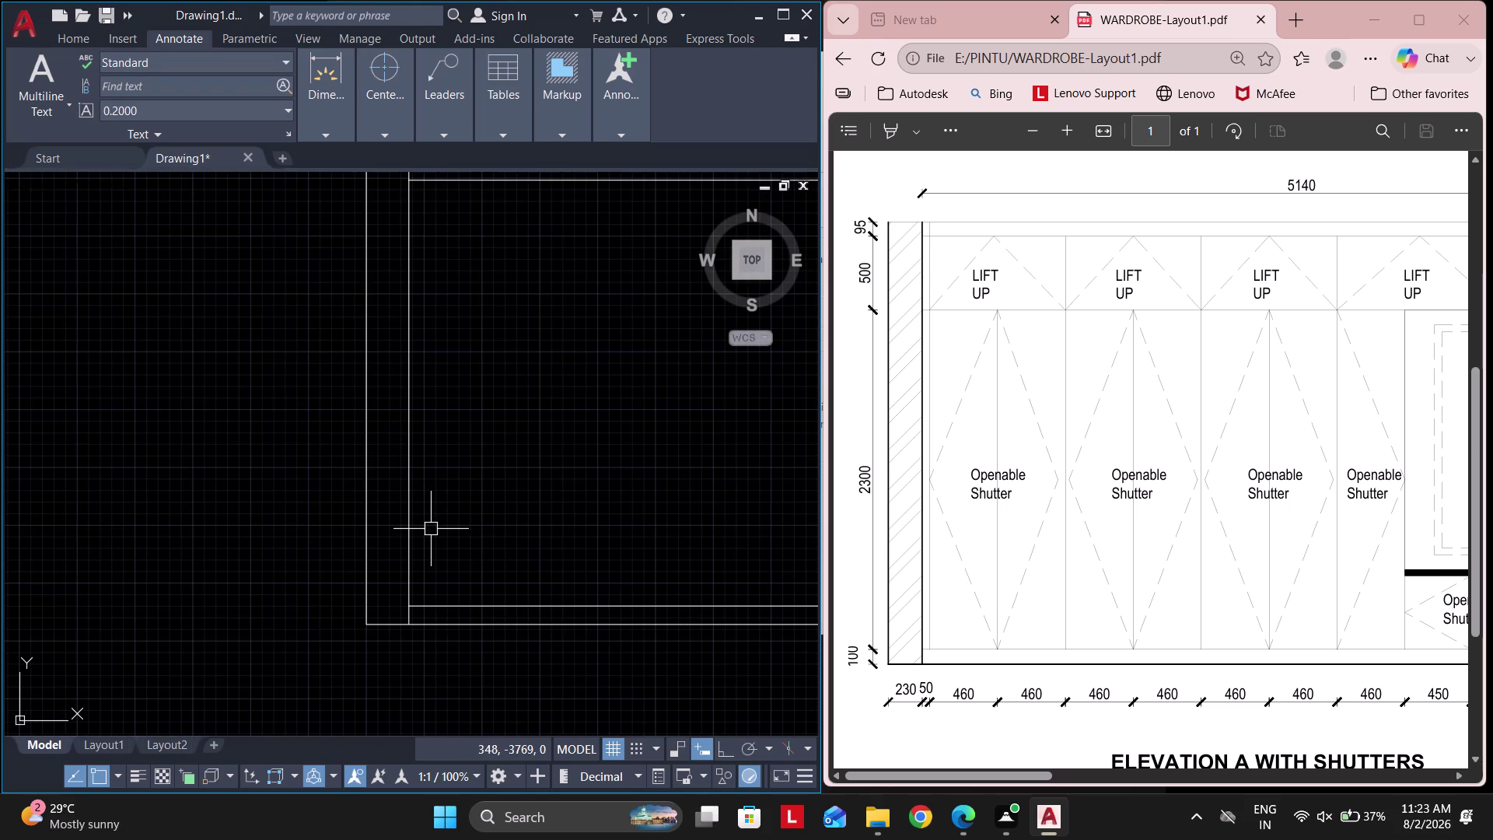
text(o 50)
key(space)
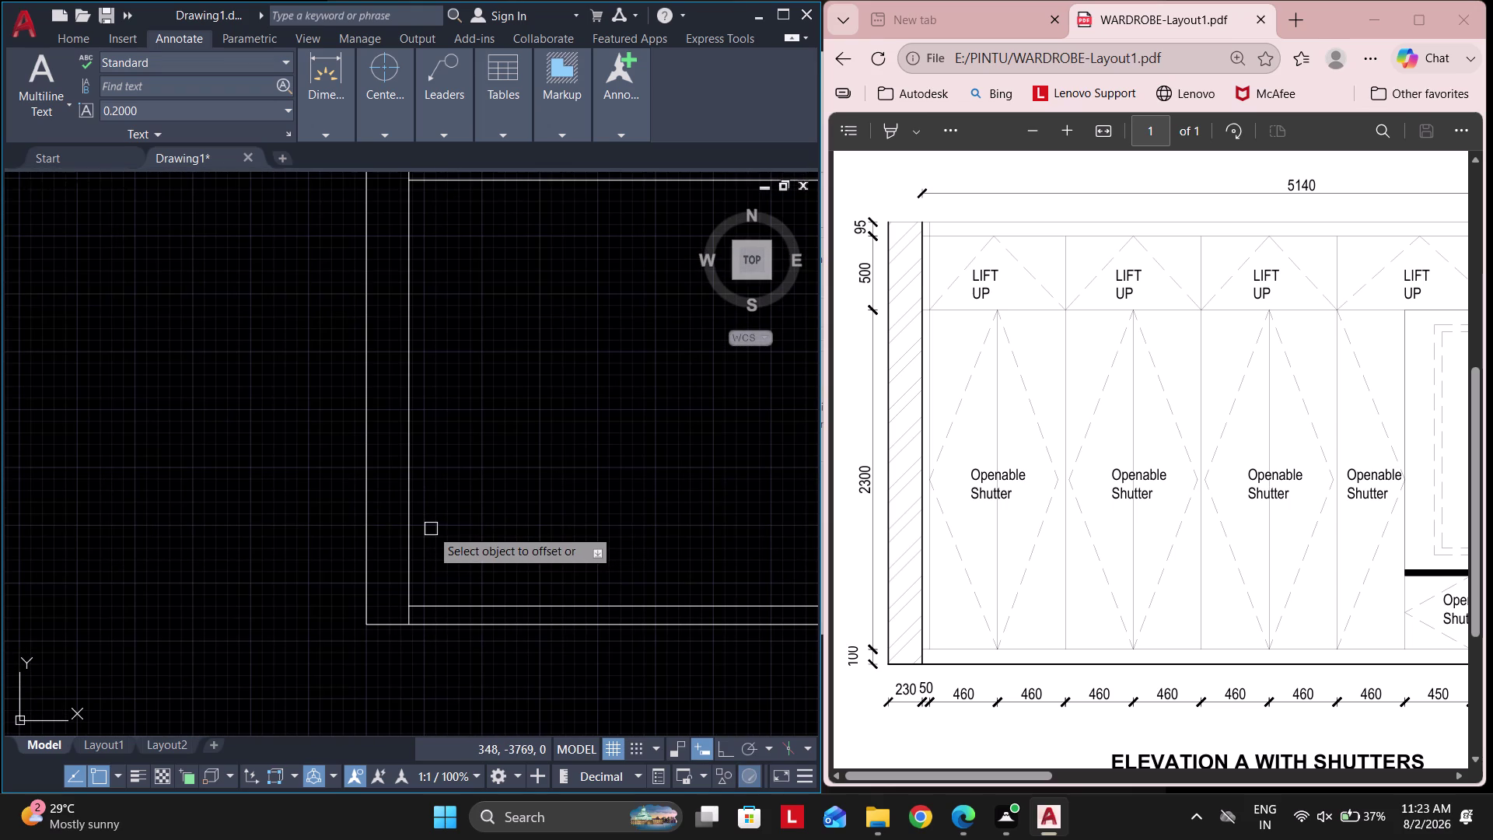
click(409, 517)
click(454, 525)
key(Escape)
right_drag(467, 394, 471, 541)
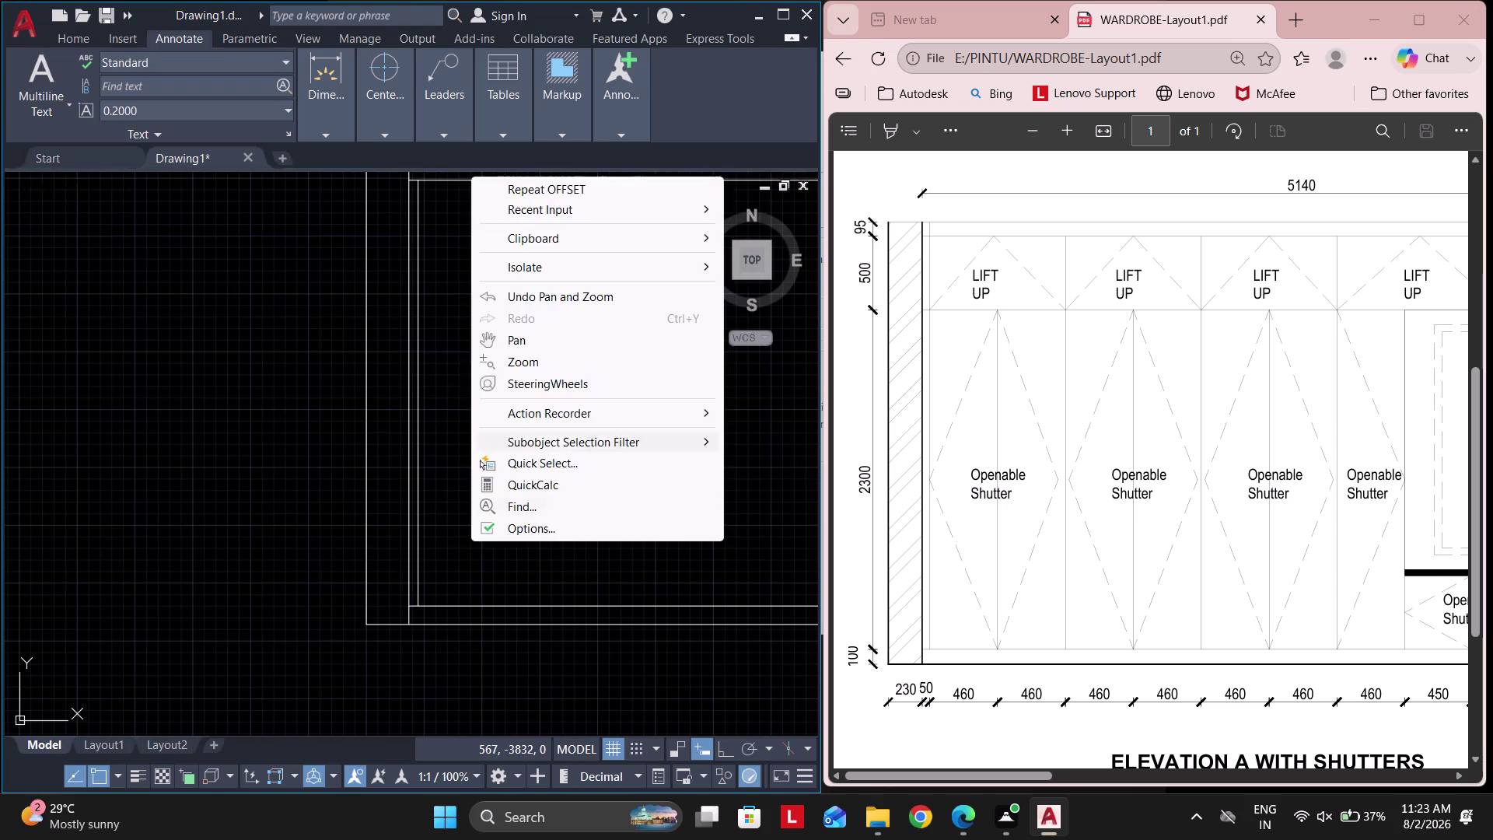
key(Escape)
middle_drag(452, 323, 473, 601)
key(Escape)
scroll(up, 3)
Extend the lines to meet at the elevation's top-left corner.
text(ex)
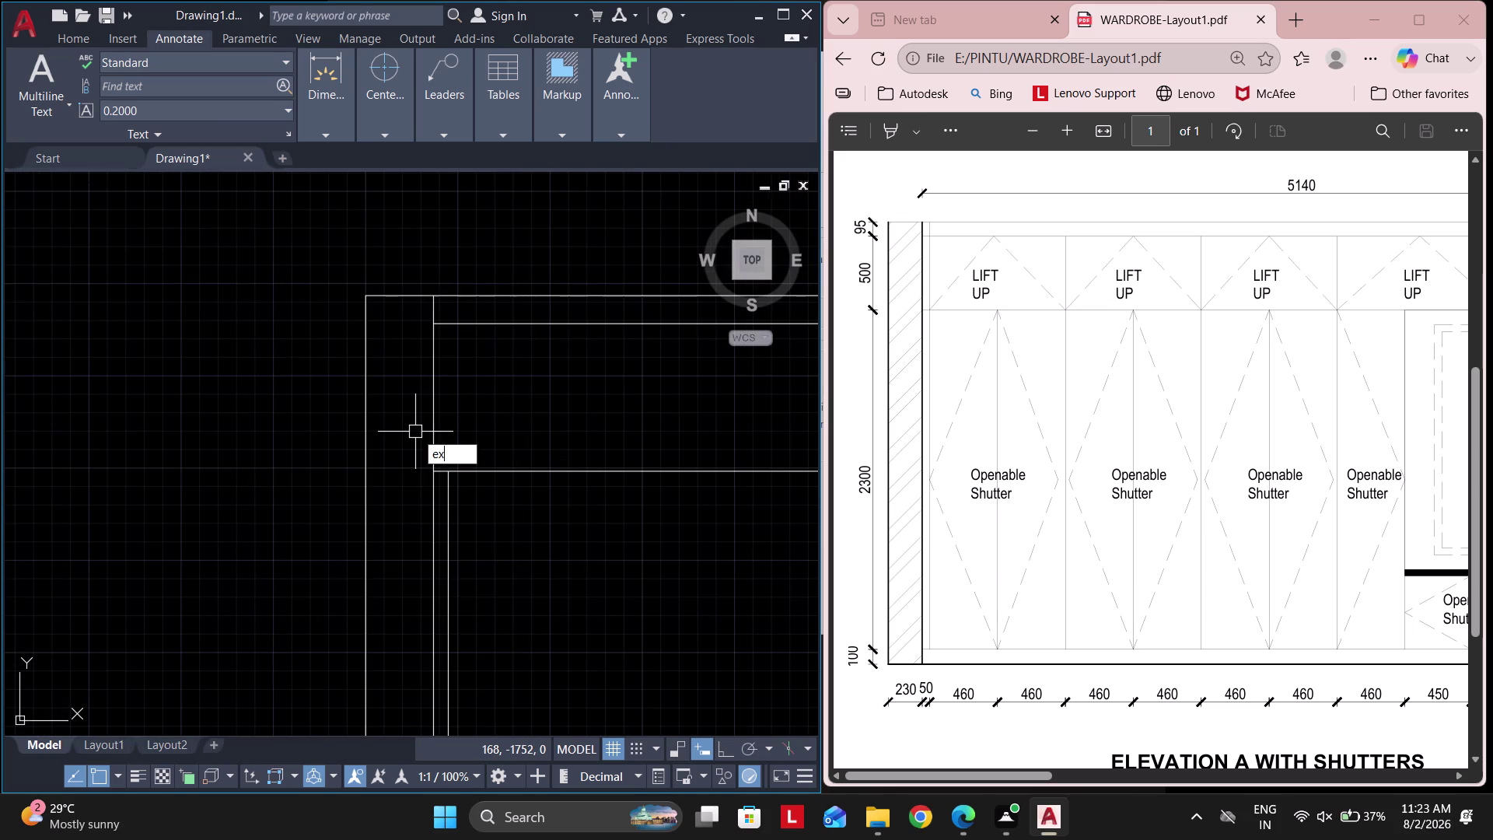
key(space)
click(449, 518)
click(452, 381)
key(Escape)
scroll(down, 3)
key(Escape)
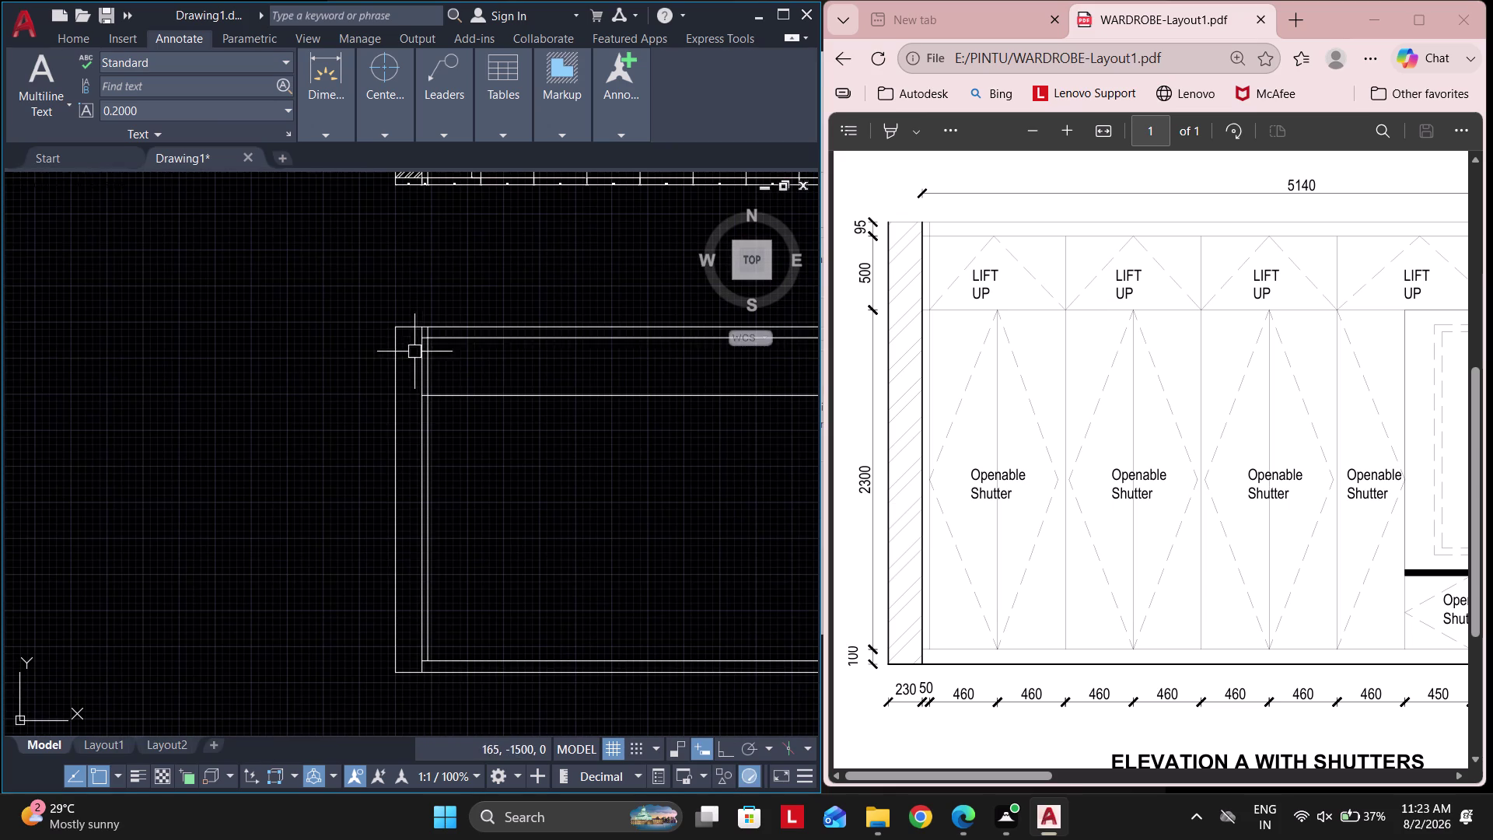
key(Escape)
key(Escape)
key(Escape)
scroll(up, 3)
middle_drag(509, 424, 477, 419)
scroll(down, 3)
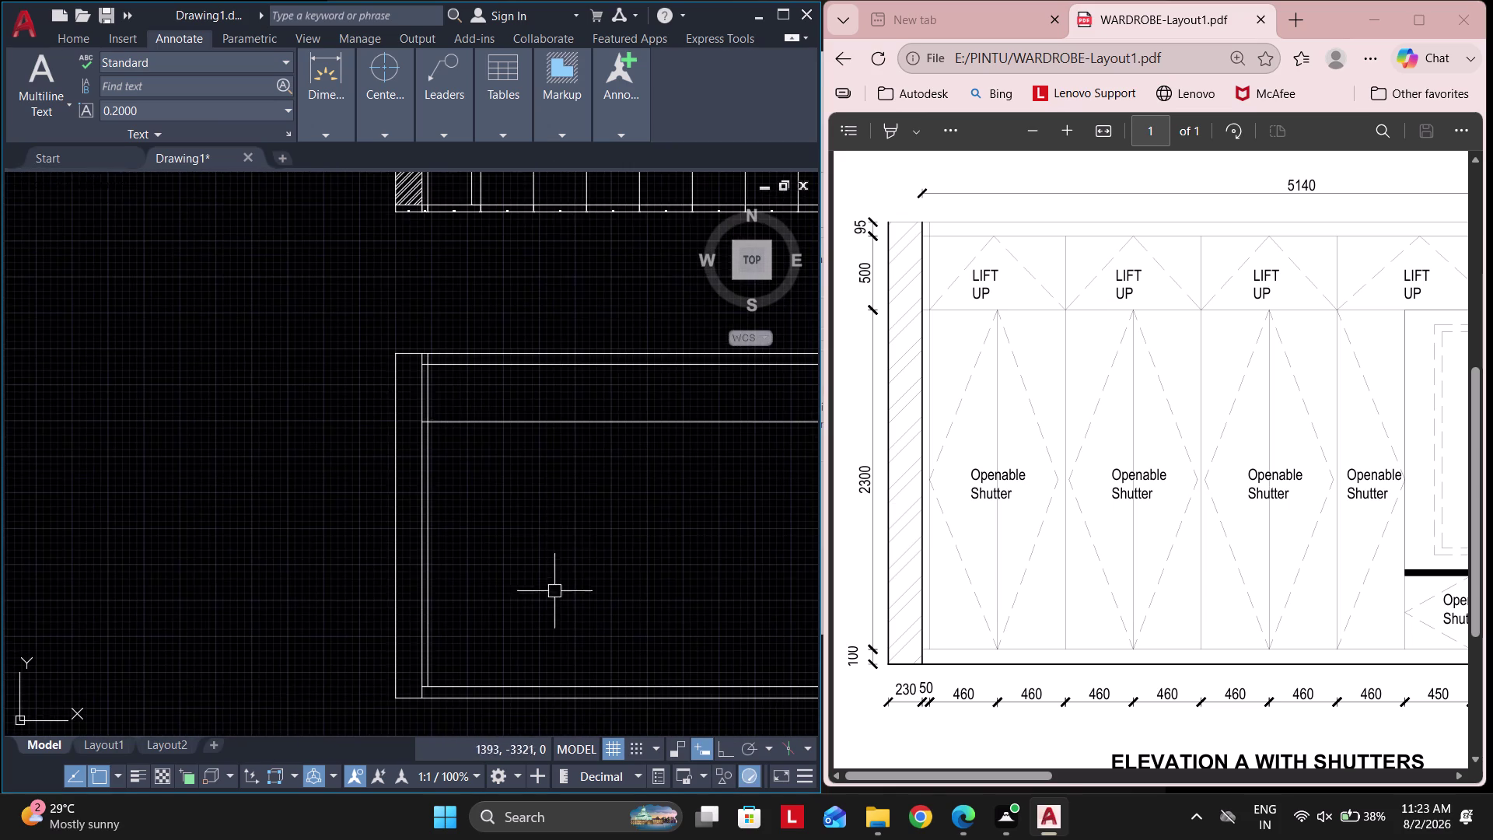
middle_drag(529, 595, 494, 534)
key(Escape)
Offset the left inner line 469 to the right as the first division.
text(o)
key(space)
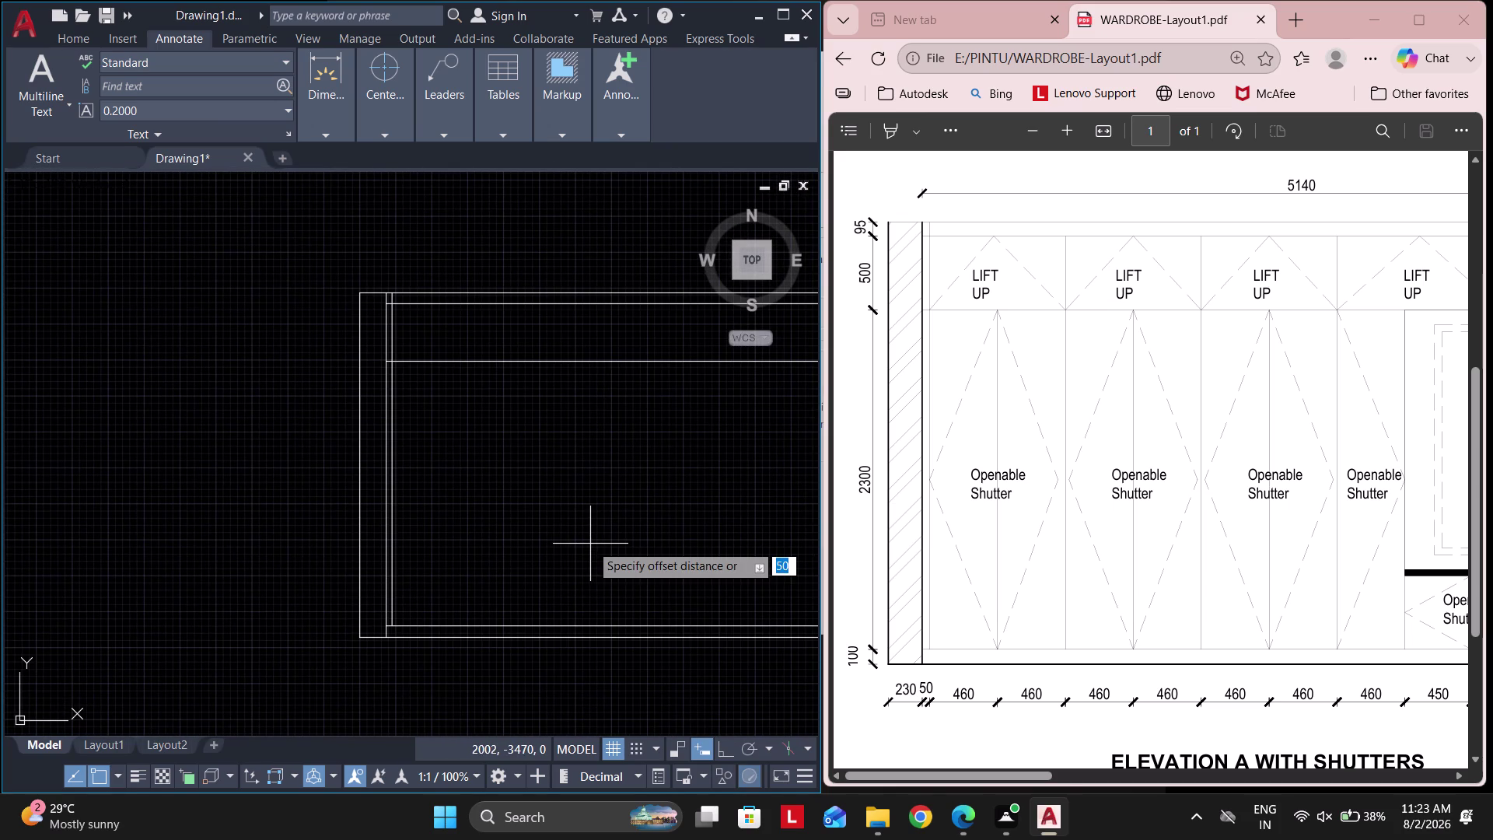
text(46)
text(9)
key(space)
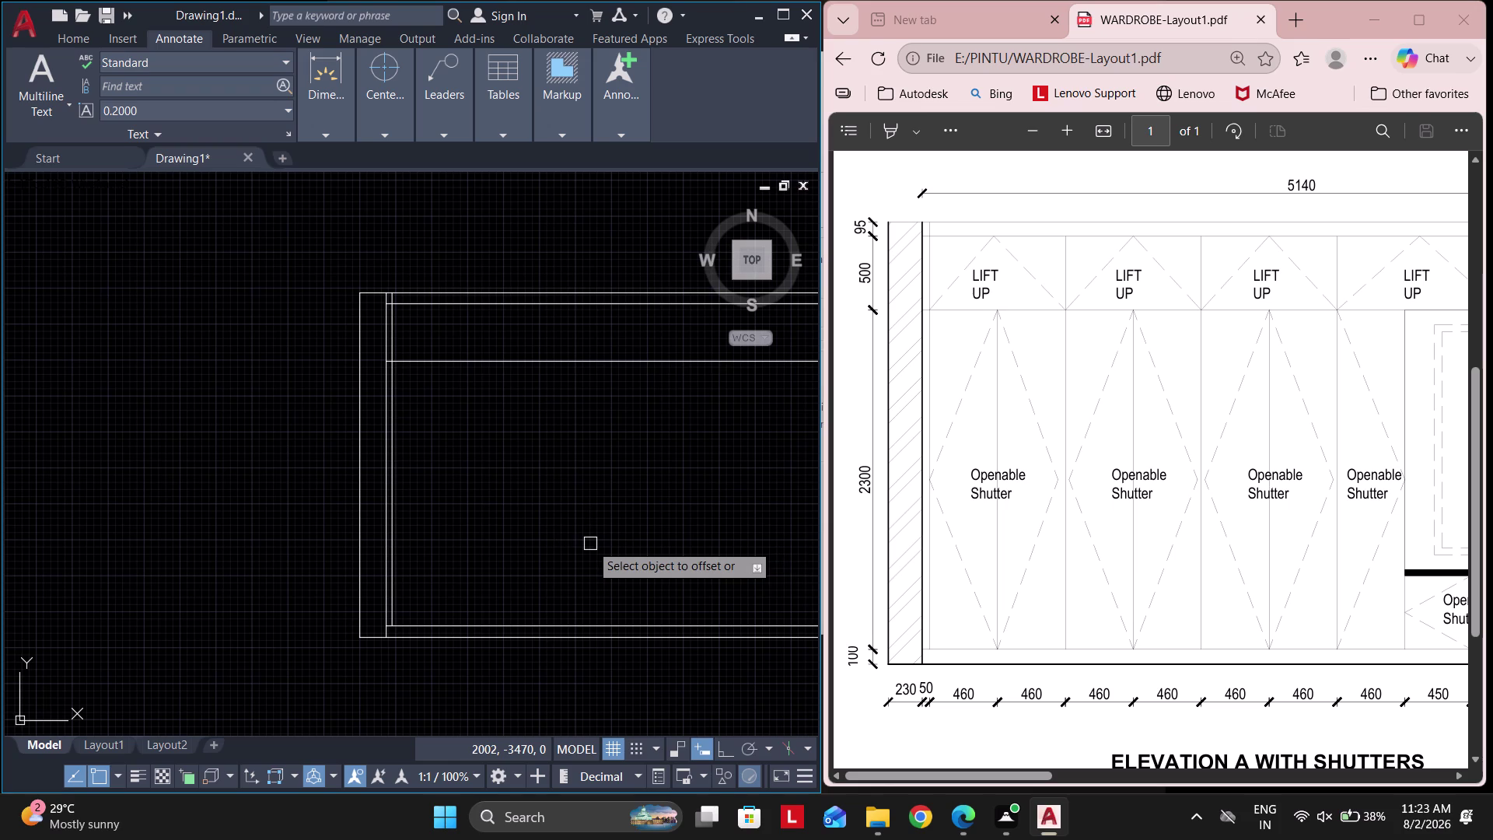
click(395, 499)
click(443, 508)
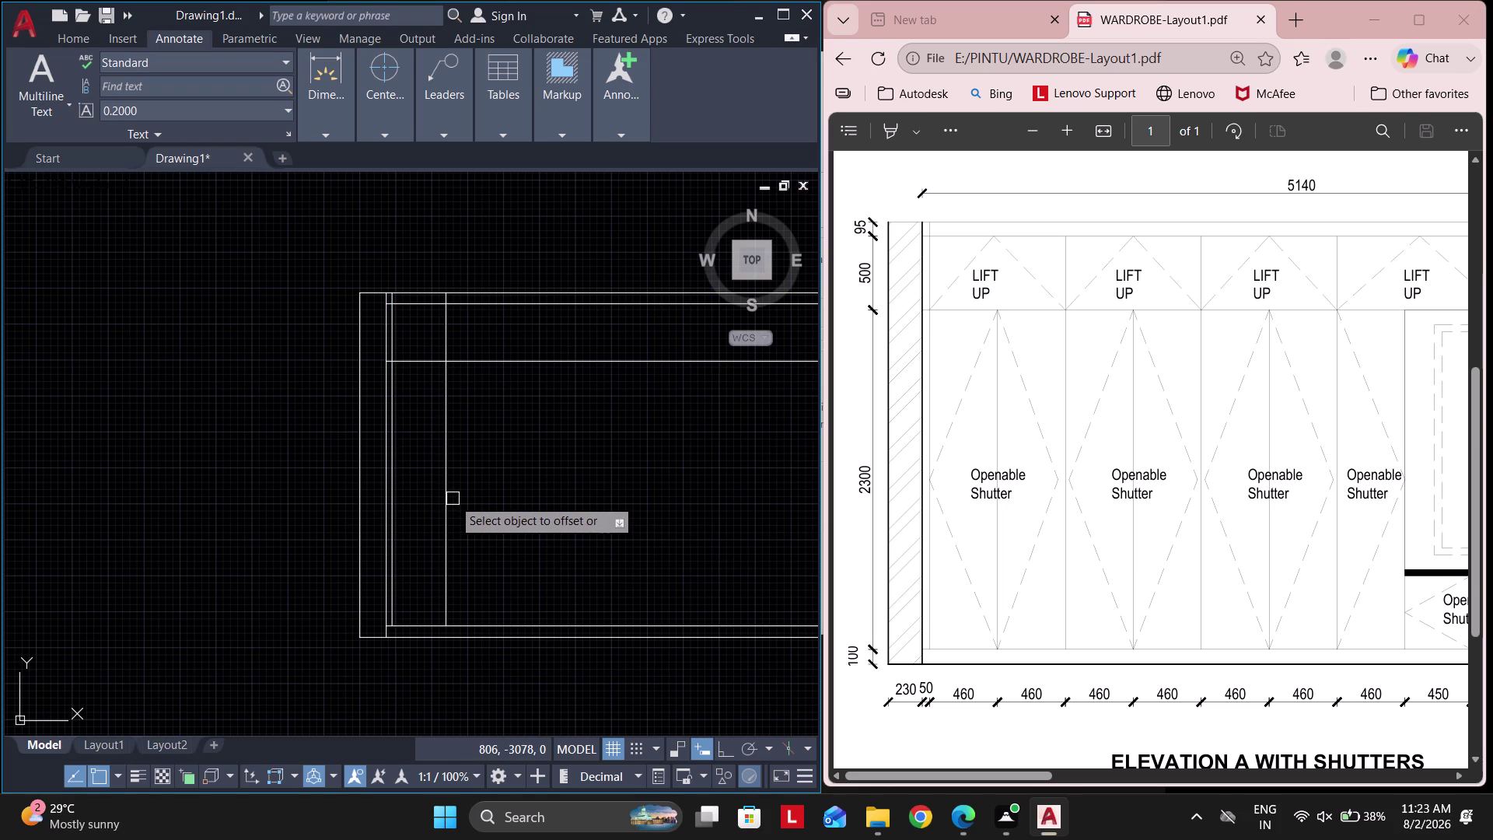
key(Escape)
key(Escape)
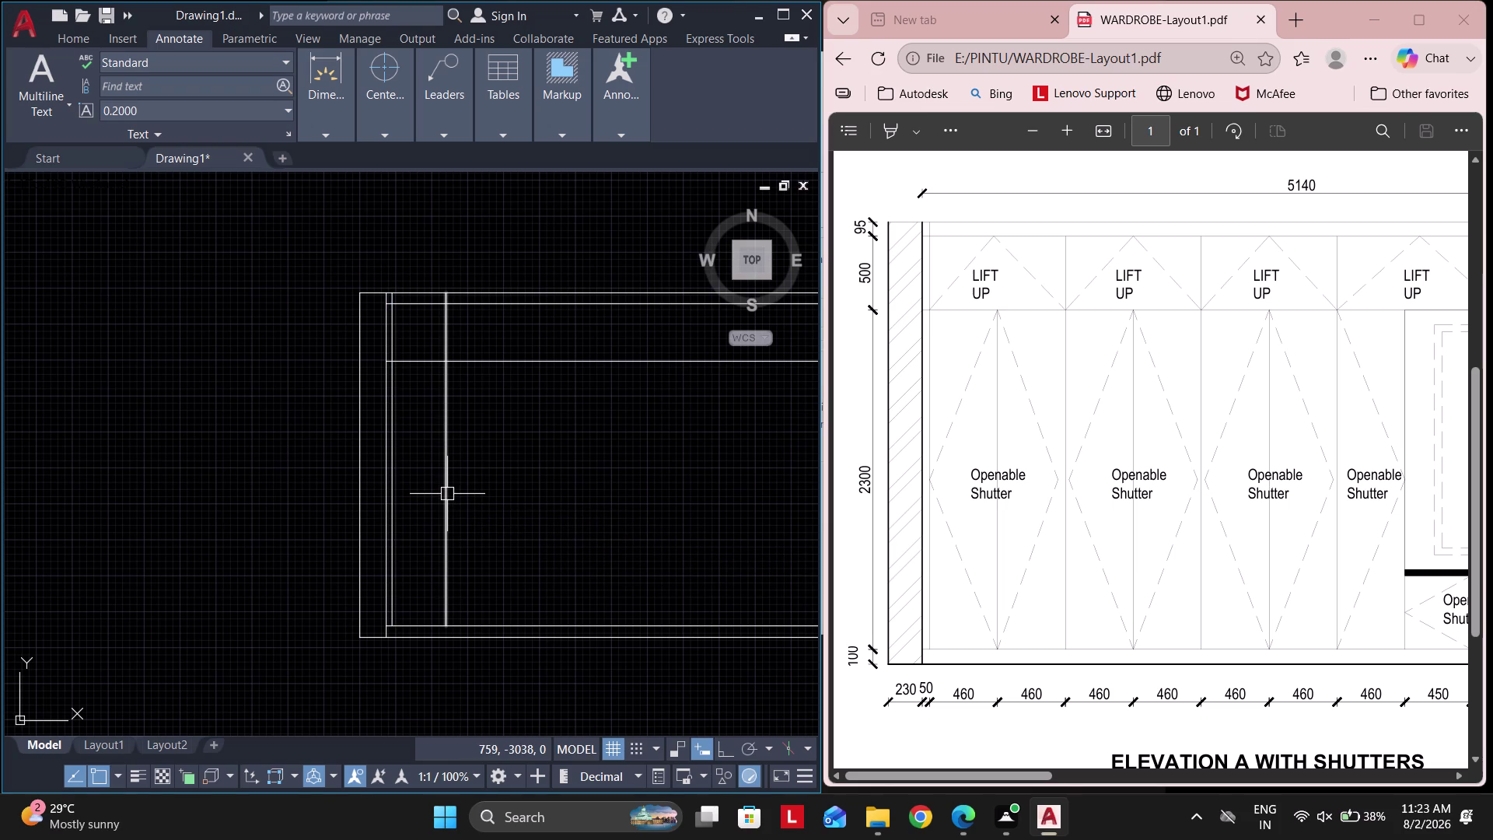
Trim the division line's ends between the top band and bottom strip.
text(tr)
key(space)
click(445, 338)
scroll(up, 3)
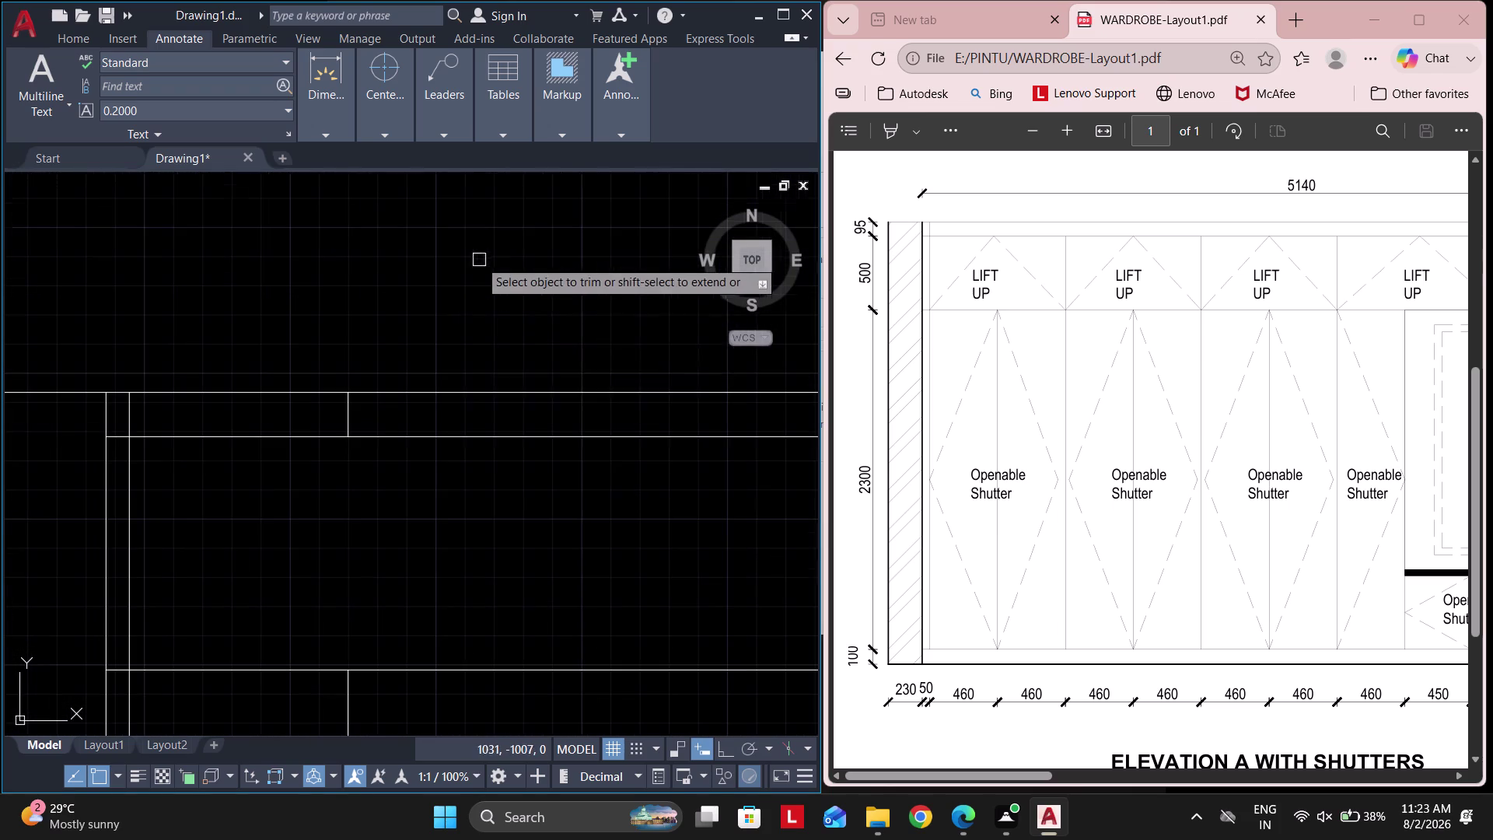
click(355, 416)
click(311, 412)
key(Escape)
scroll(down, 3)
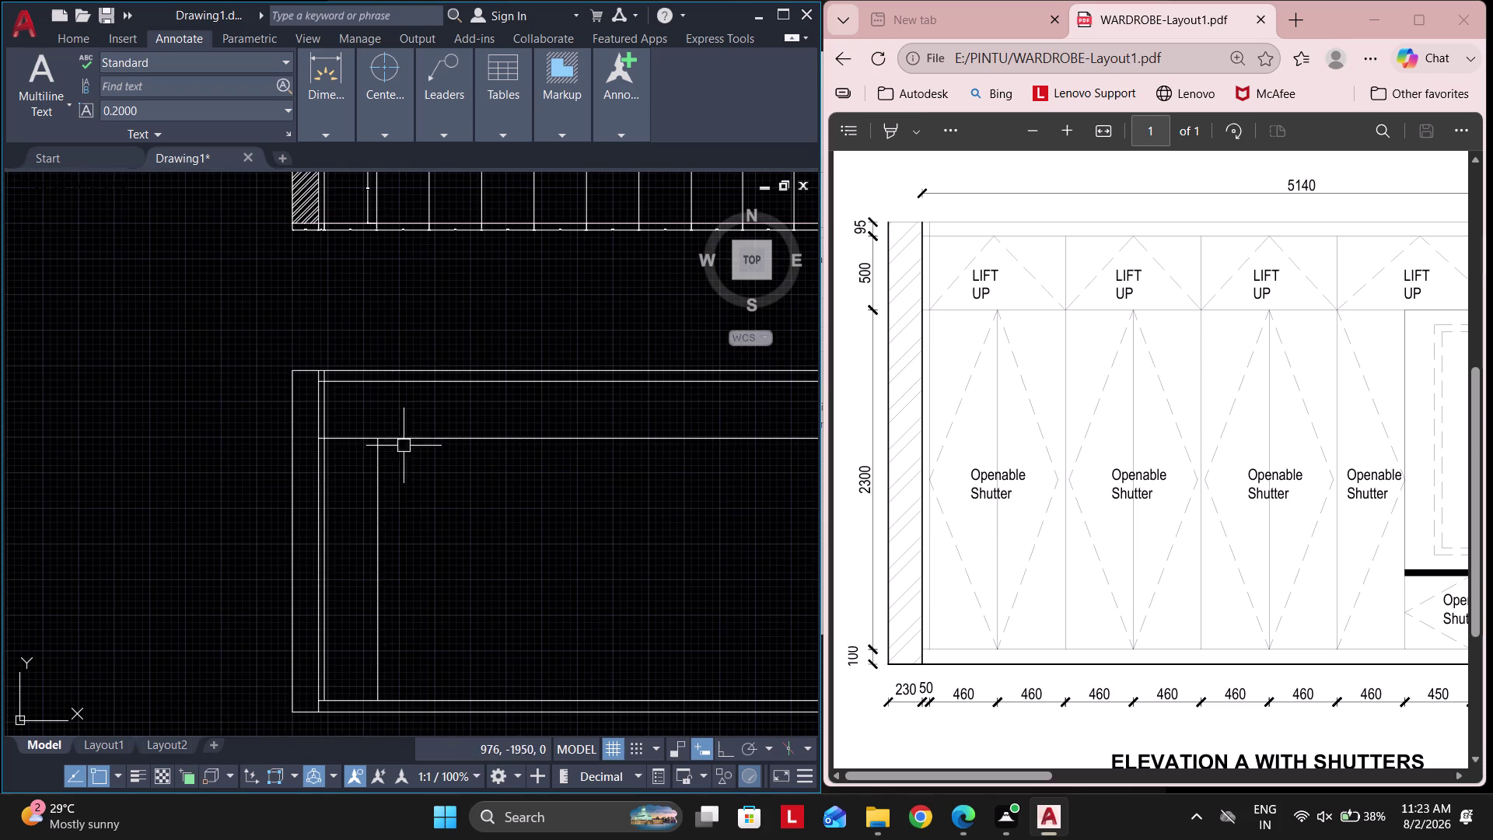
middle_drag(375, 549, 404, 413)
right_drag(549, 471, 398, 522)
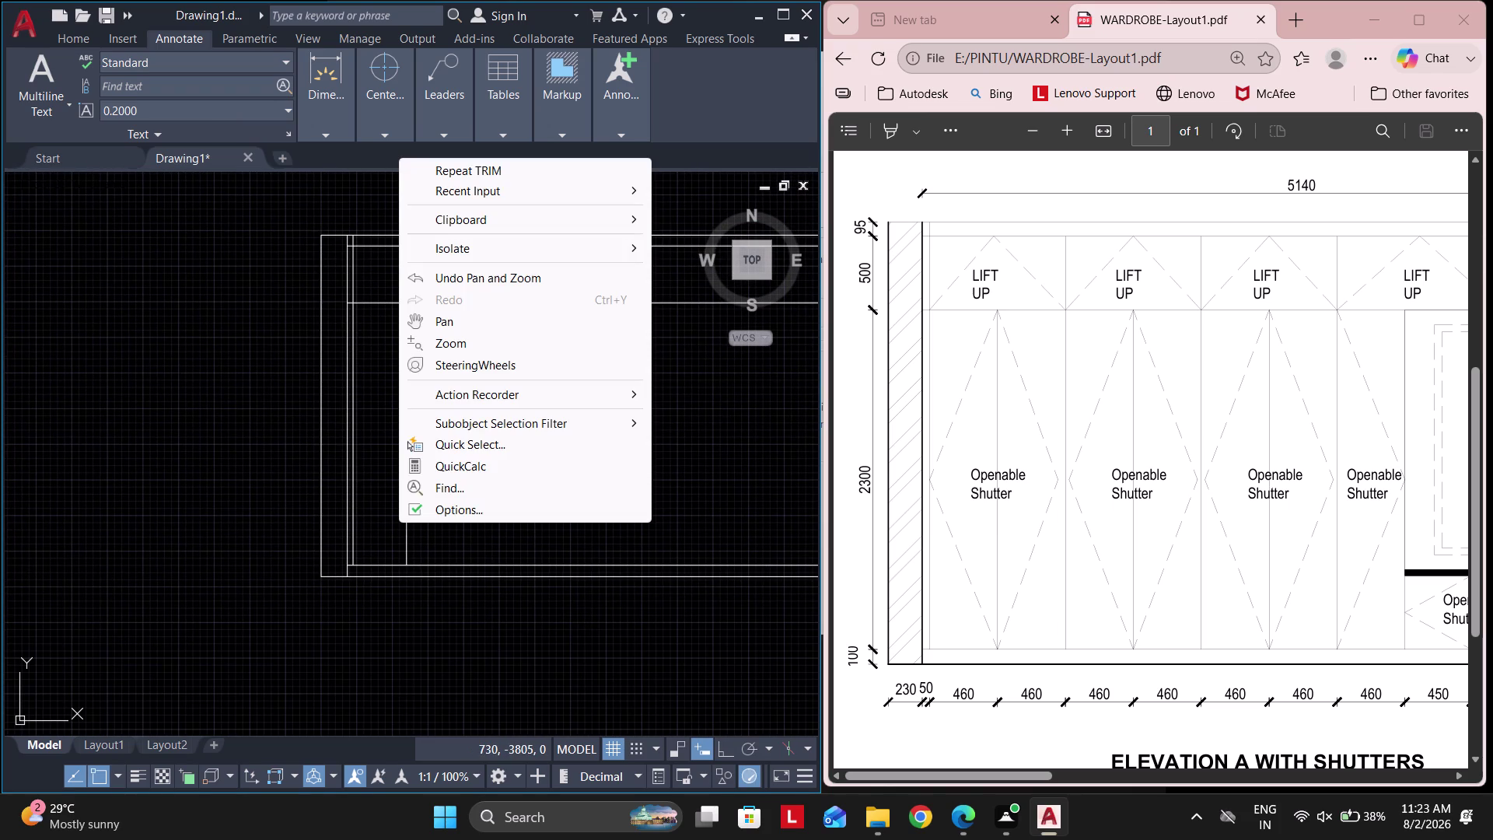
key(Escape)
middle_click(549, 562)
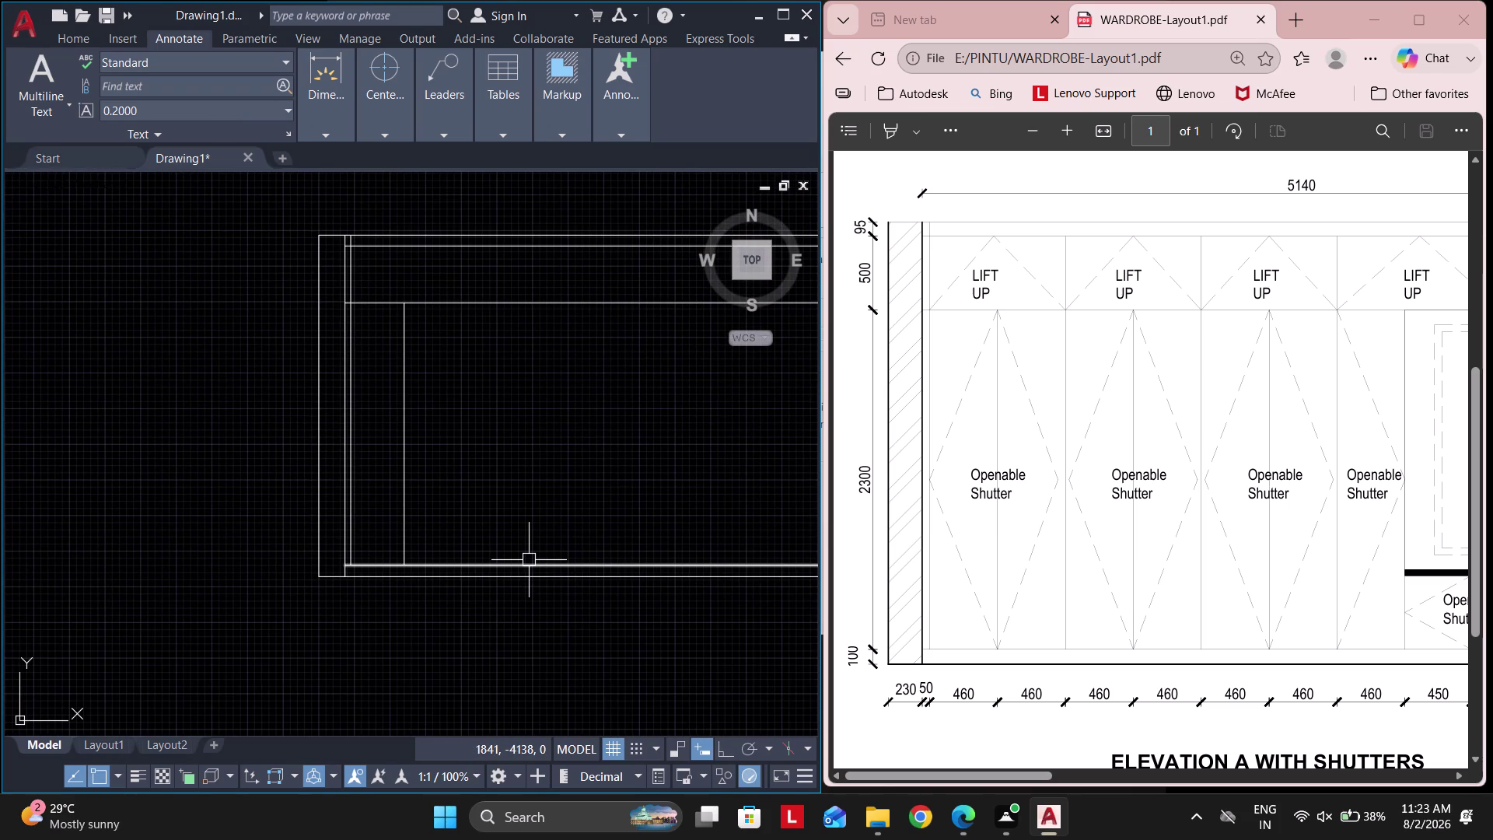
text(o 460)
key(space)
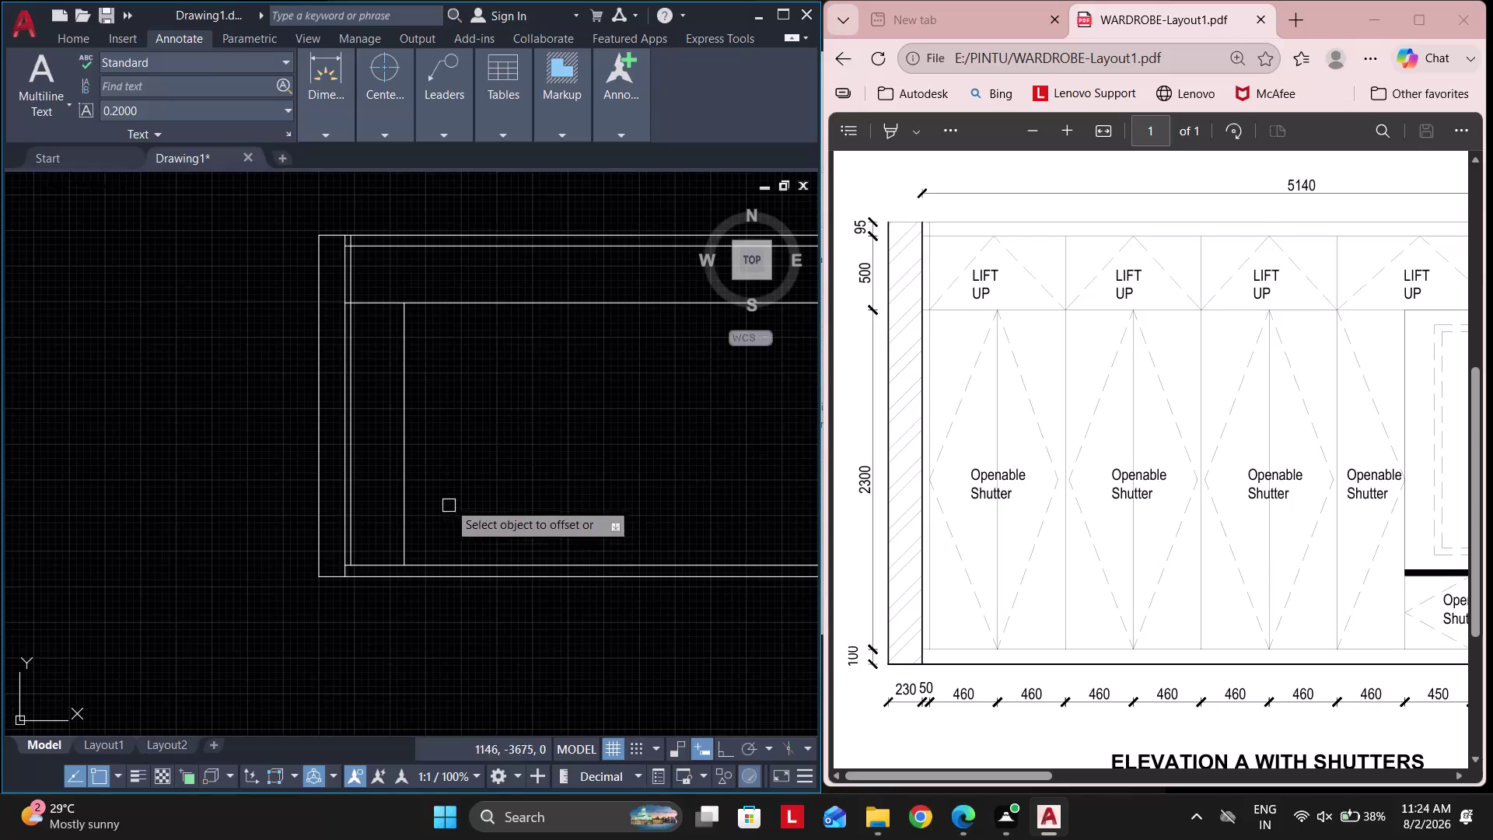
Offset six successive vertical divisions, each 460 to the right of the last.
click(408, 488)
click(499, 488)
middle_drag(590, 489, 422, 531)
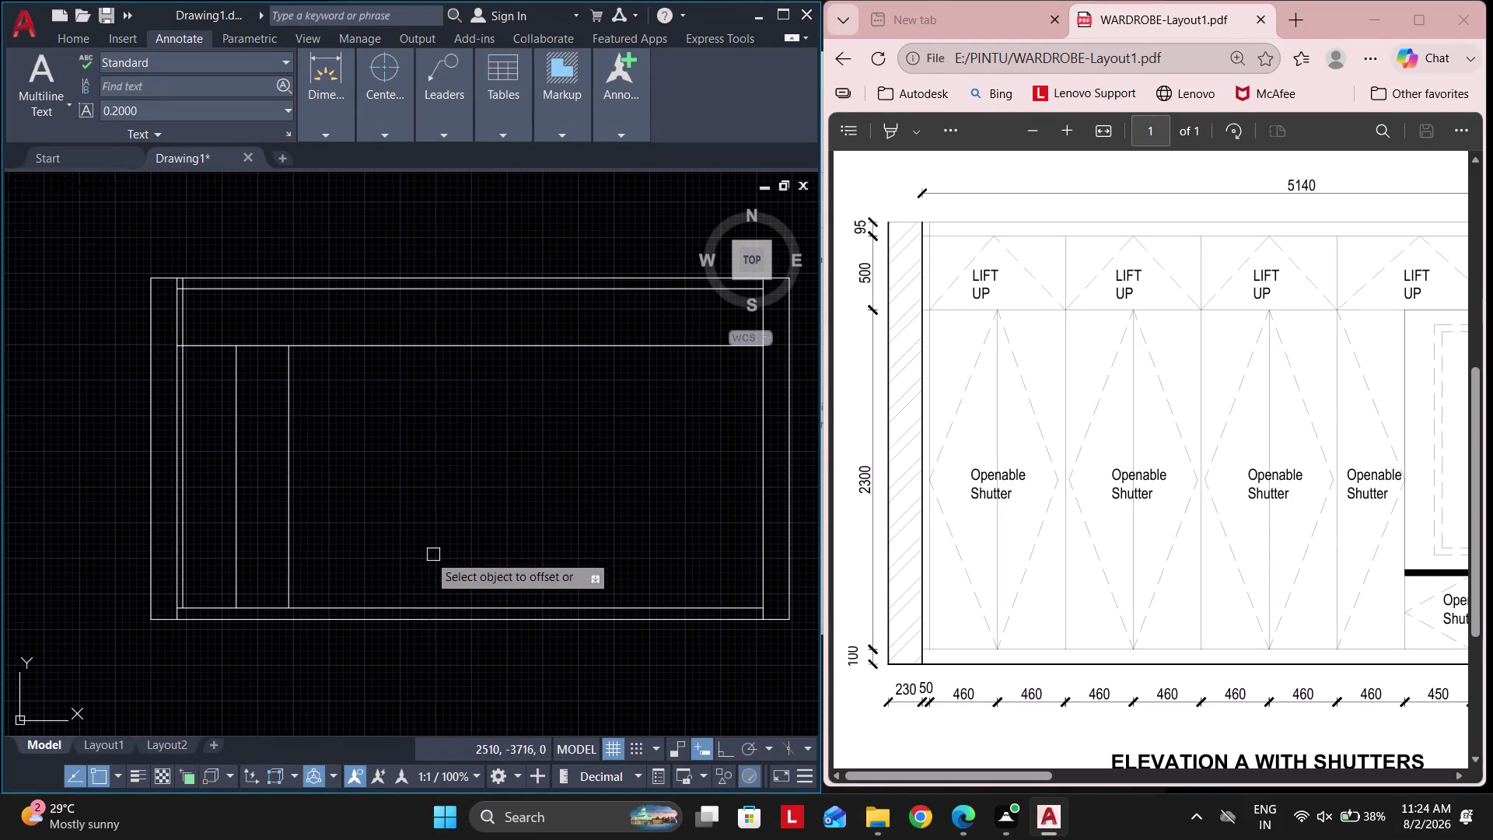
click(292, 532)
click(414, 524)
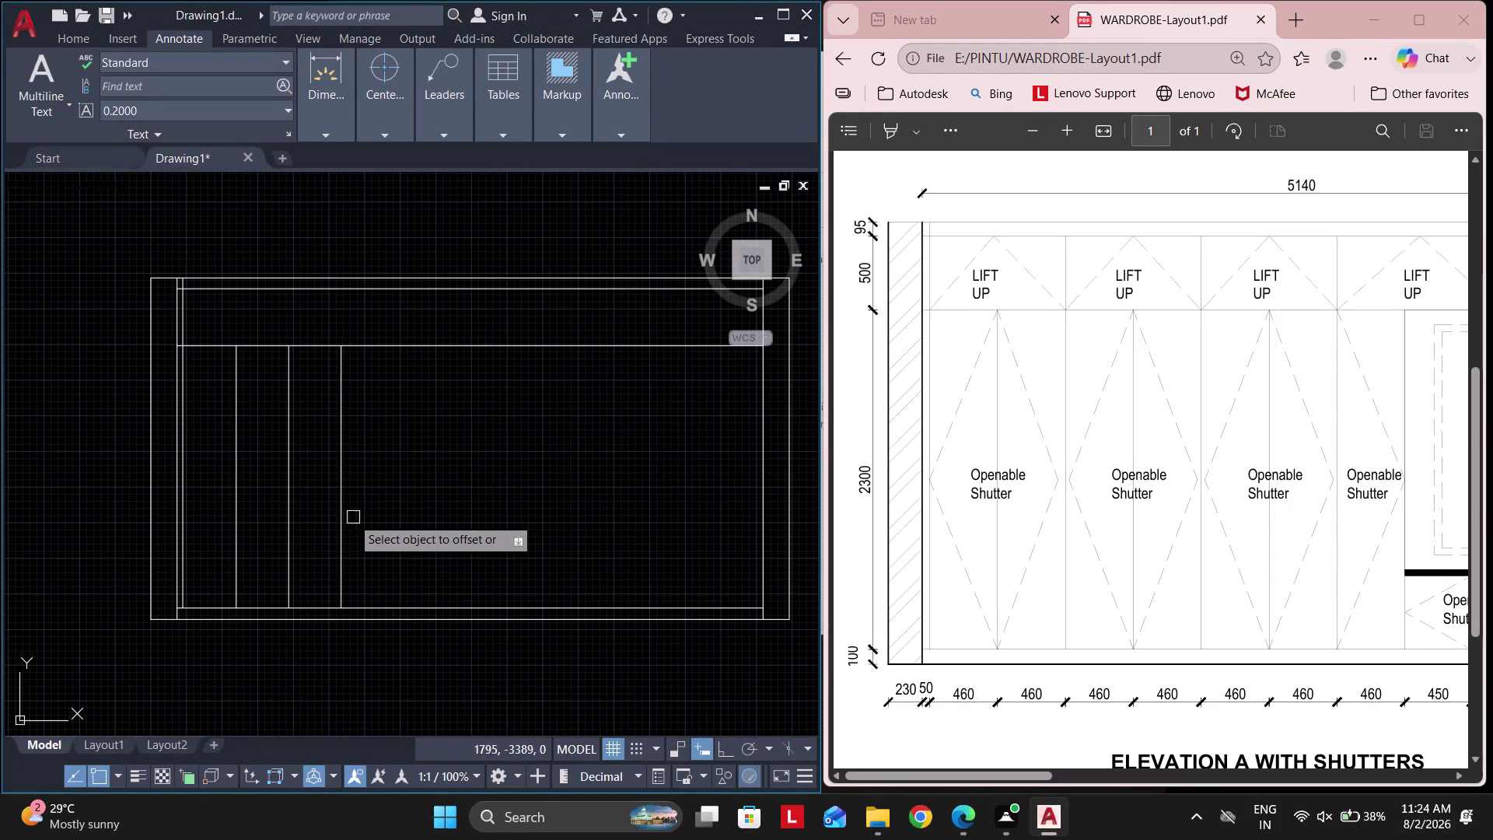
click(343, 515)
click(458, 525)
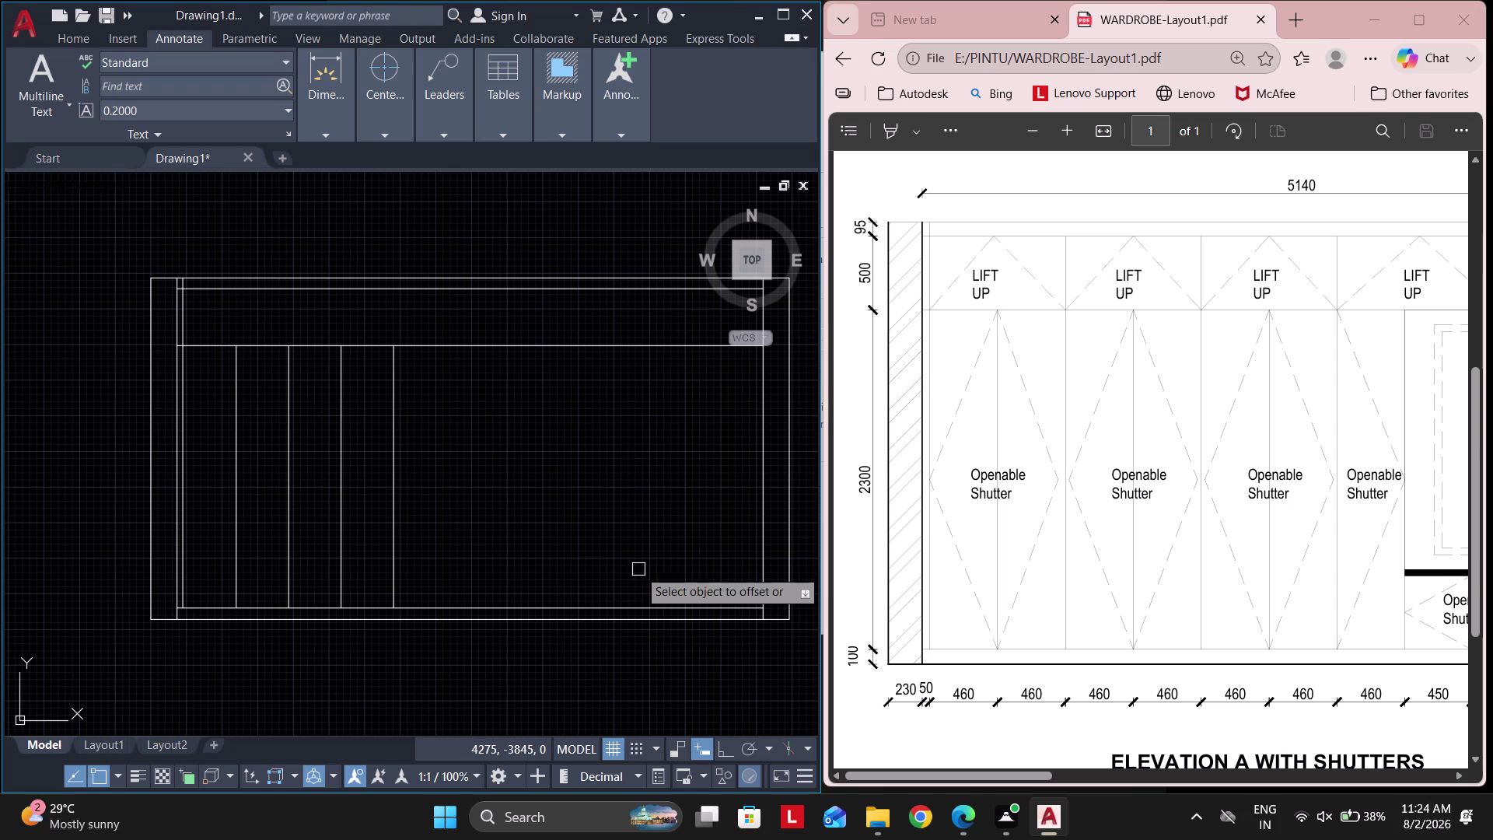
click(395, 539)
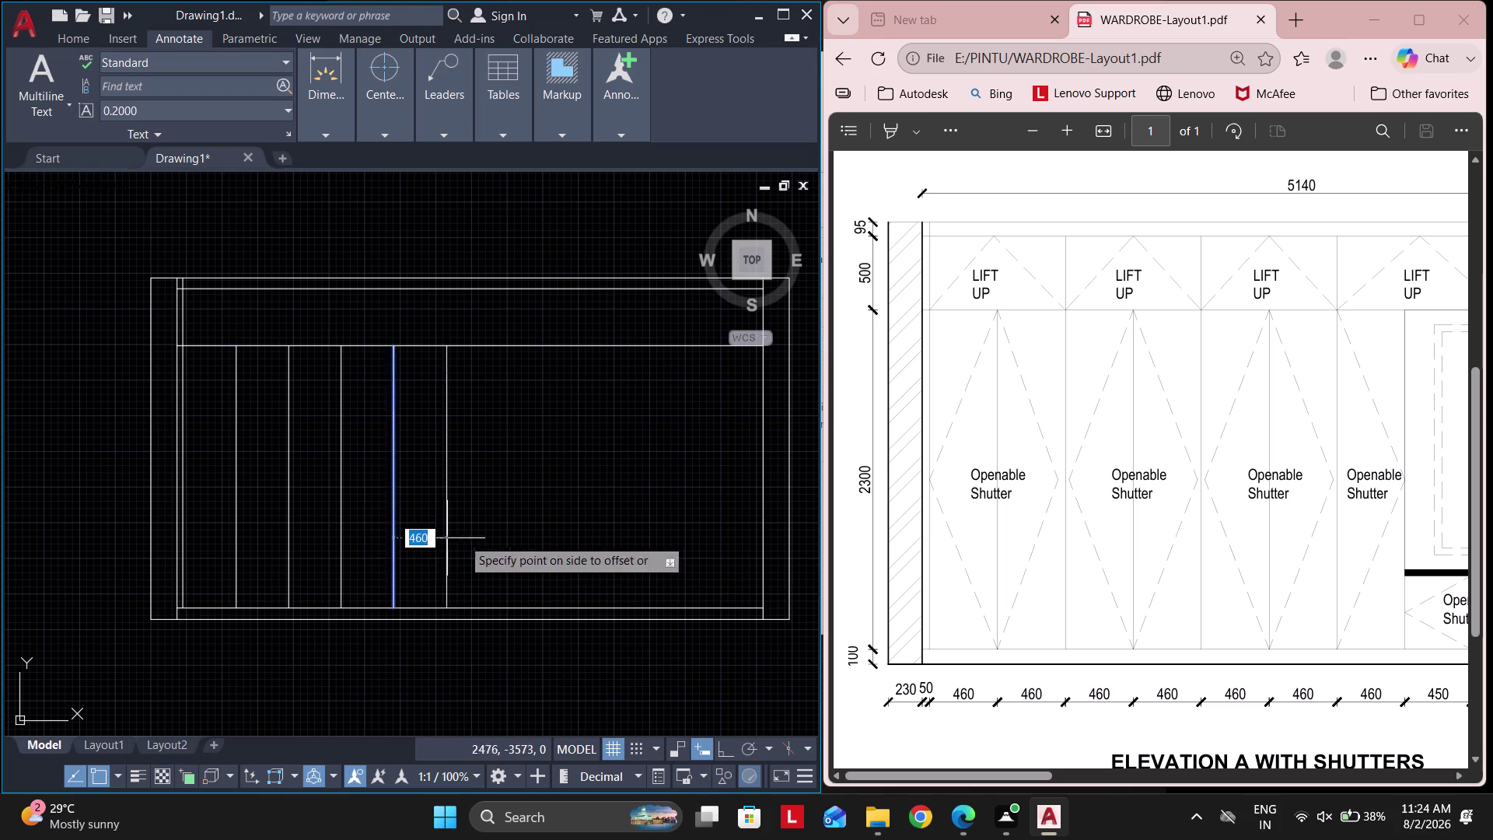
click(494, 539)
click(444, 528)
click(508, 529)
click(495, 518)
click(588, 563)
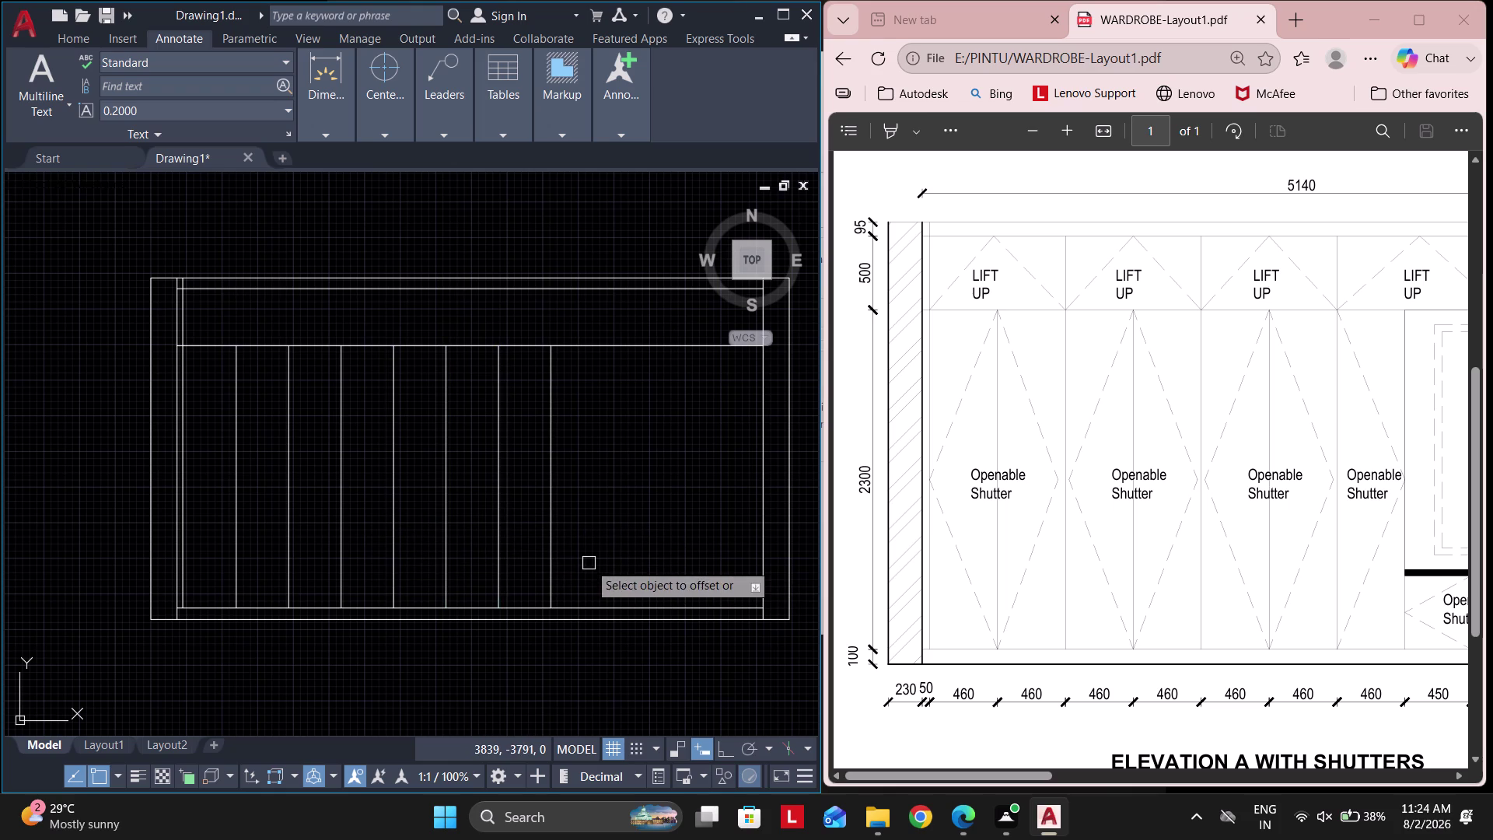
key(Escape)
key(Escape)
scroll(down, 3)
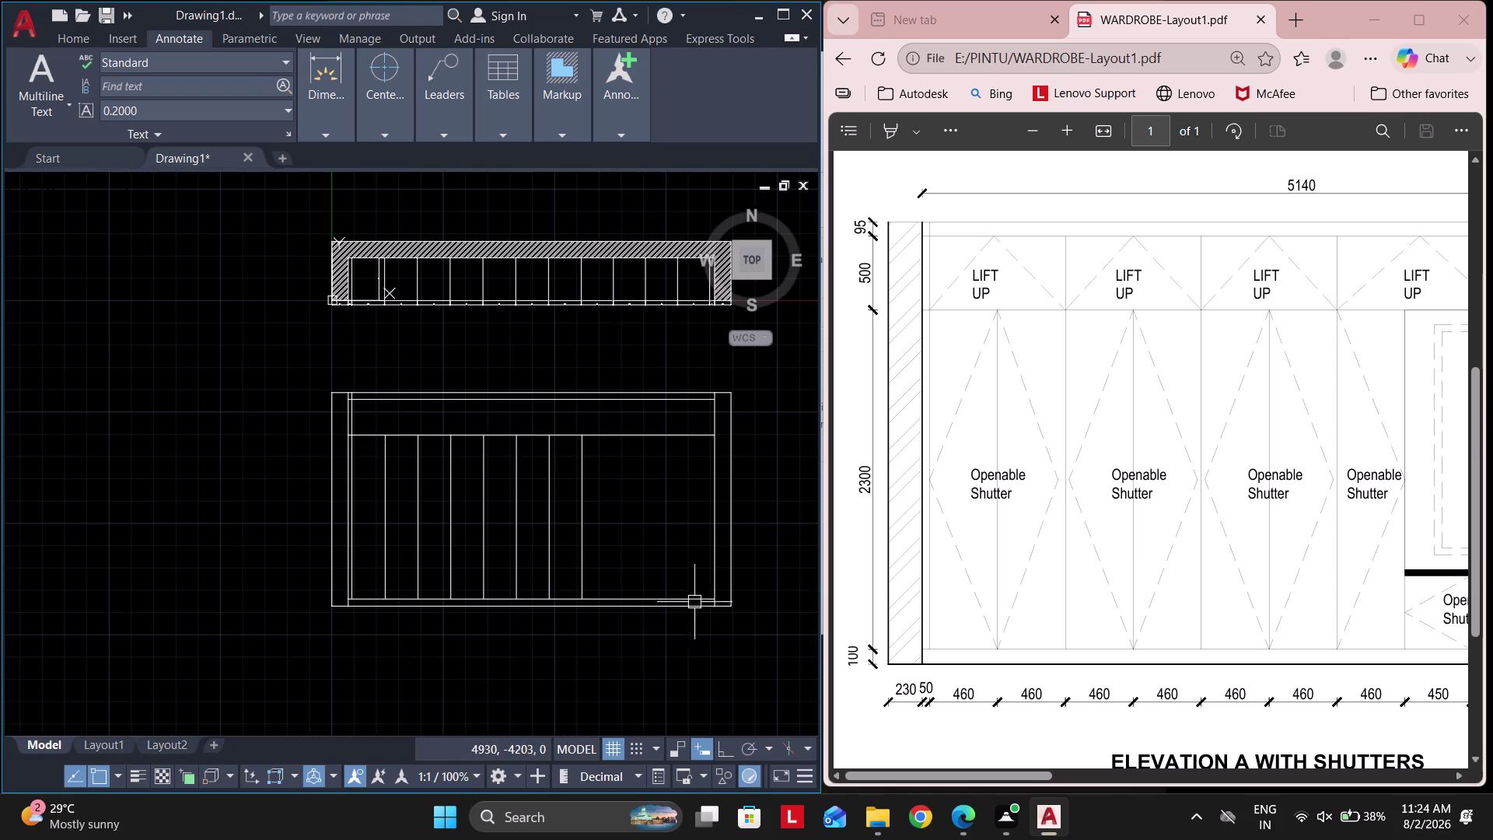
scroll(up, 3)
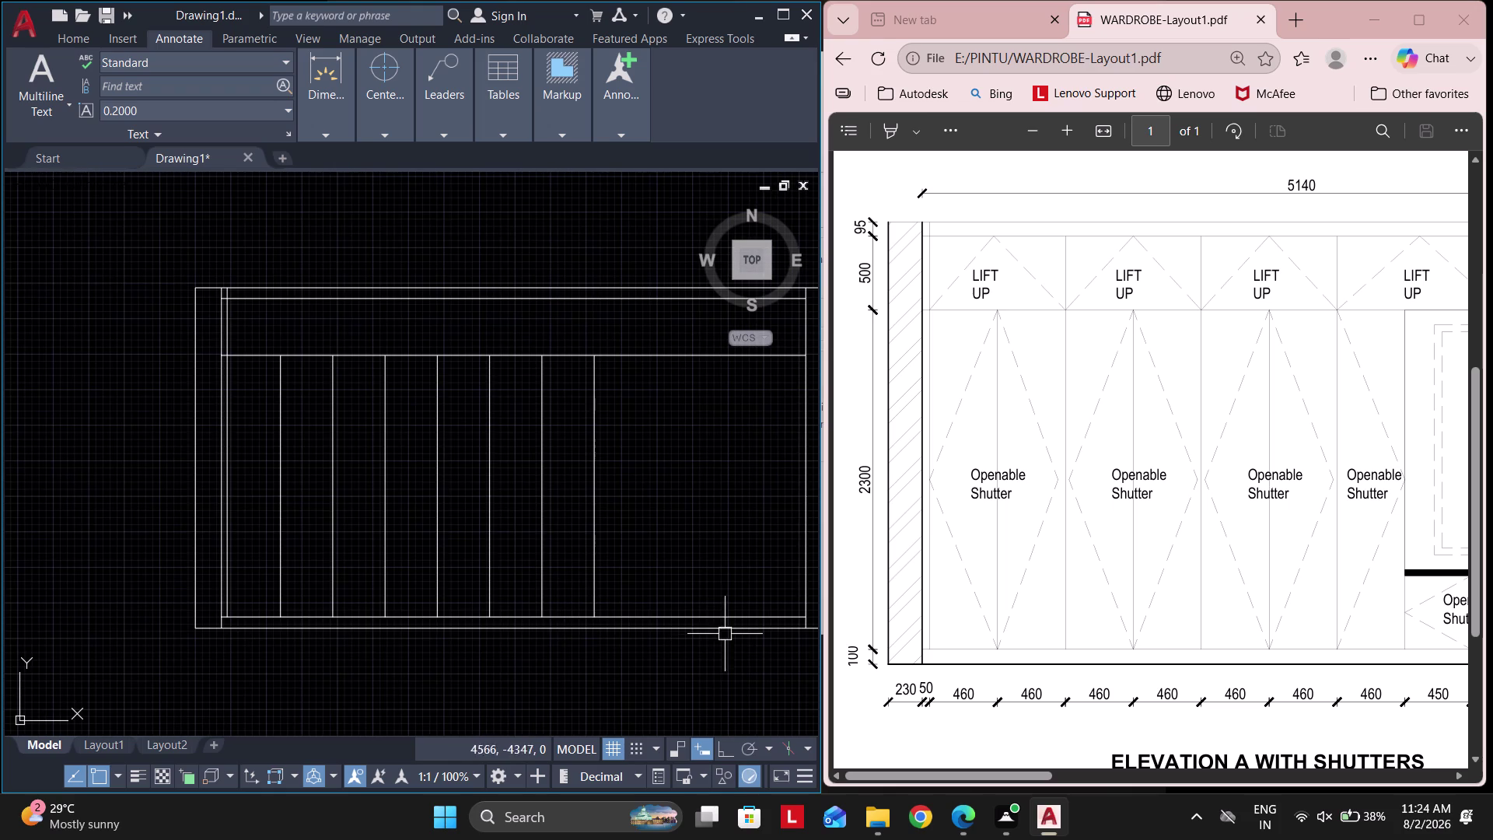
middle_drag(238, 399, 250, 401)
Draw a closed four-line diamond through the first shutter's top, side and bottom midpoints.
key(k)
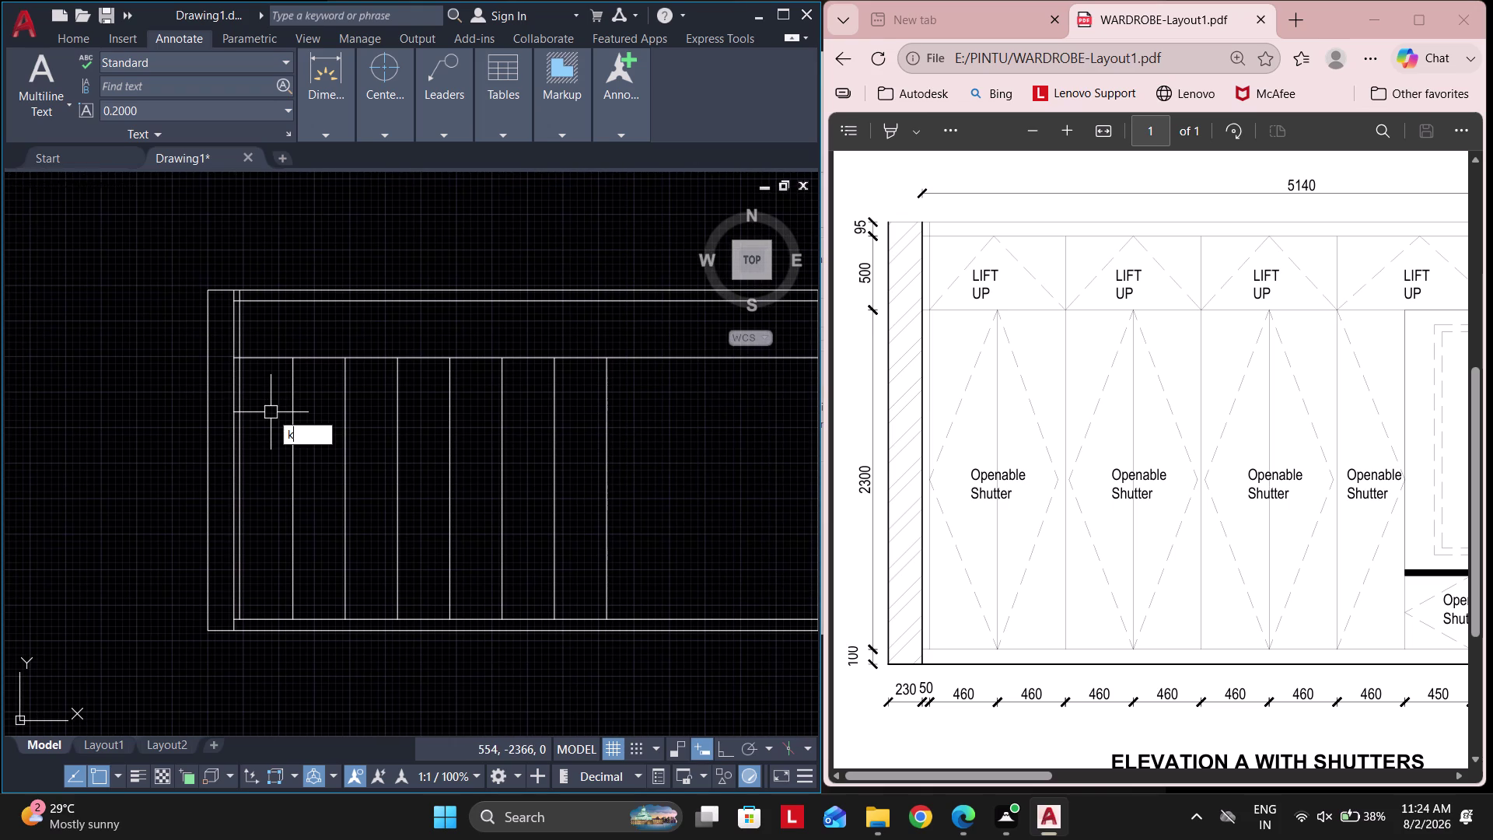
key(Escape)
text(l)
key(space)
click(285, 358)
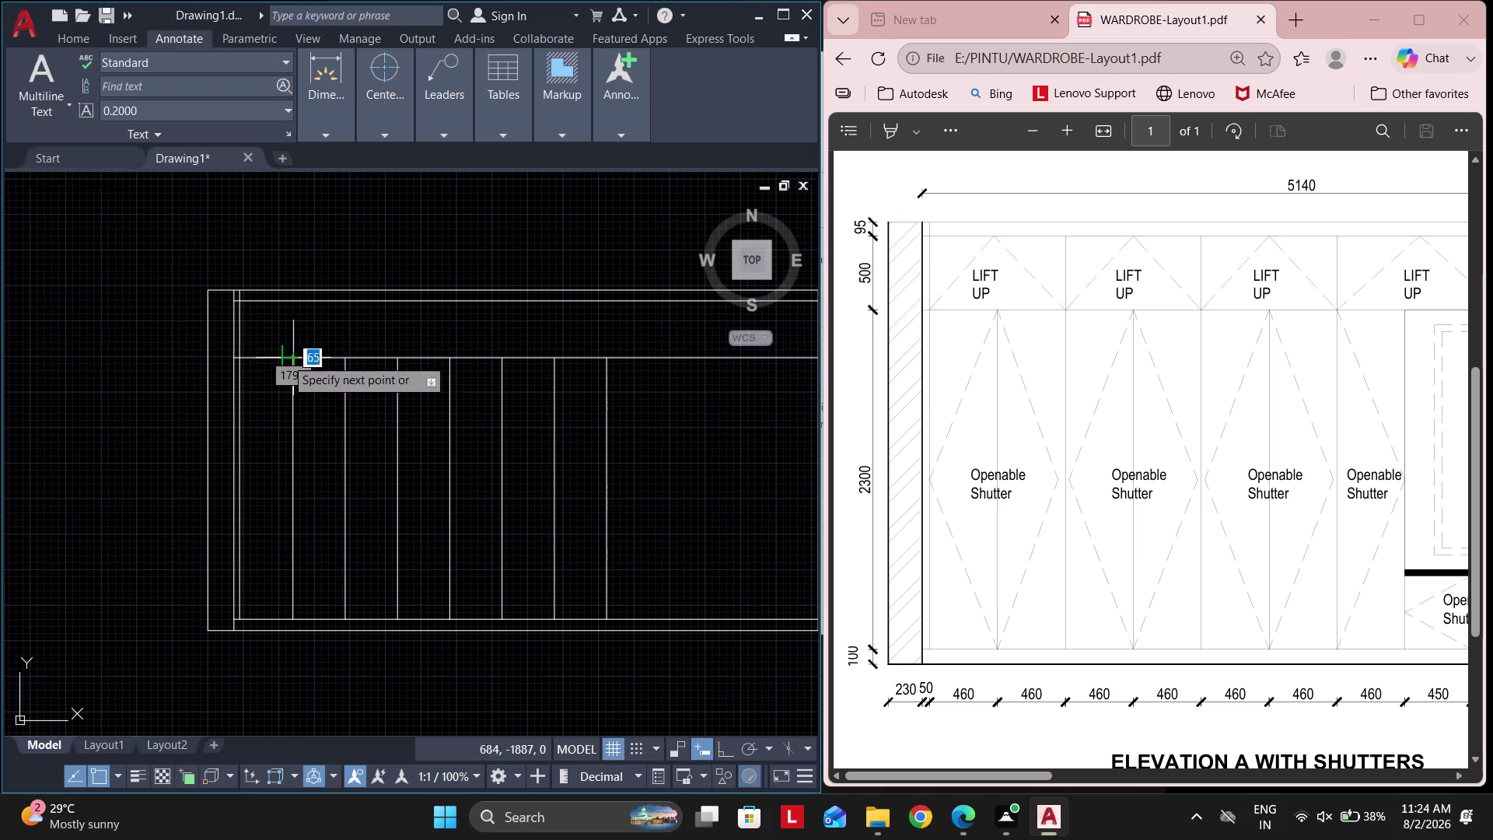
click(339, 479)
click(295, 615)
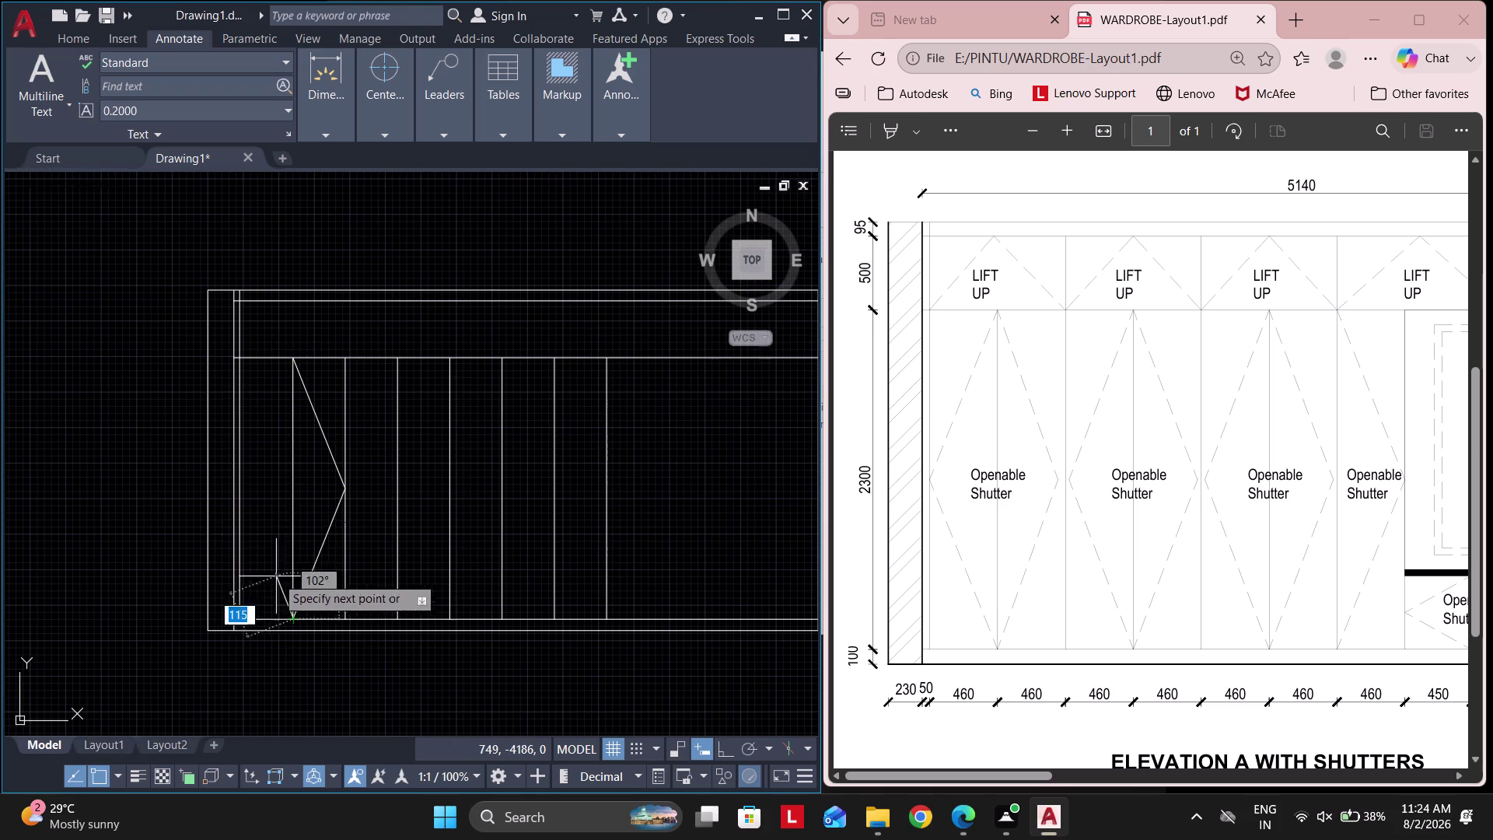
click(237, 495)
click(287, 363)
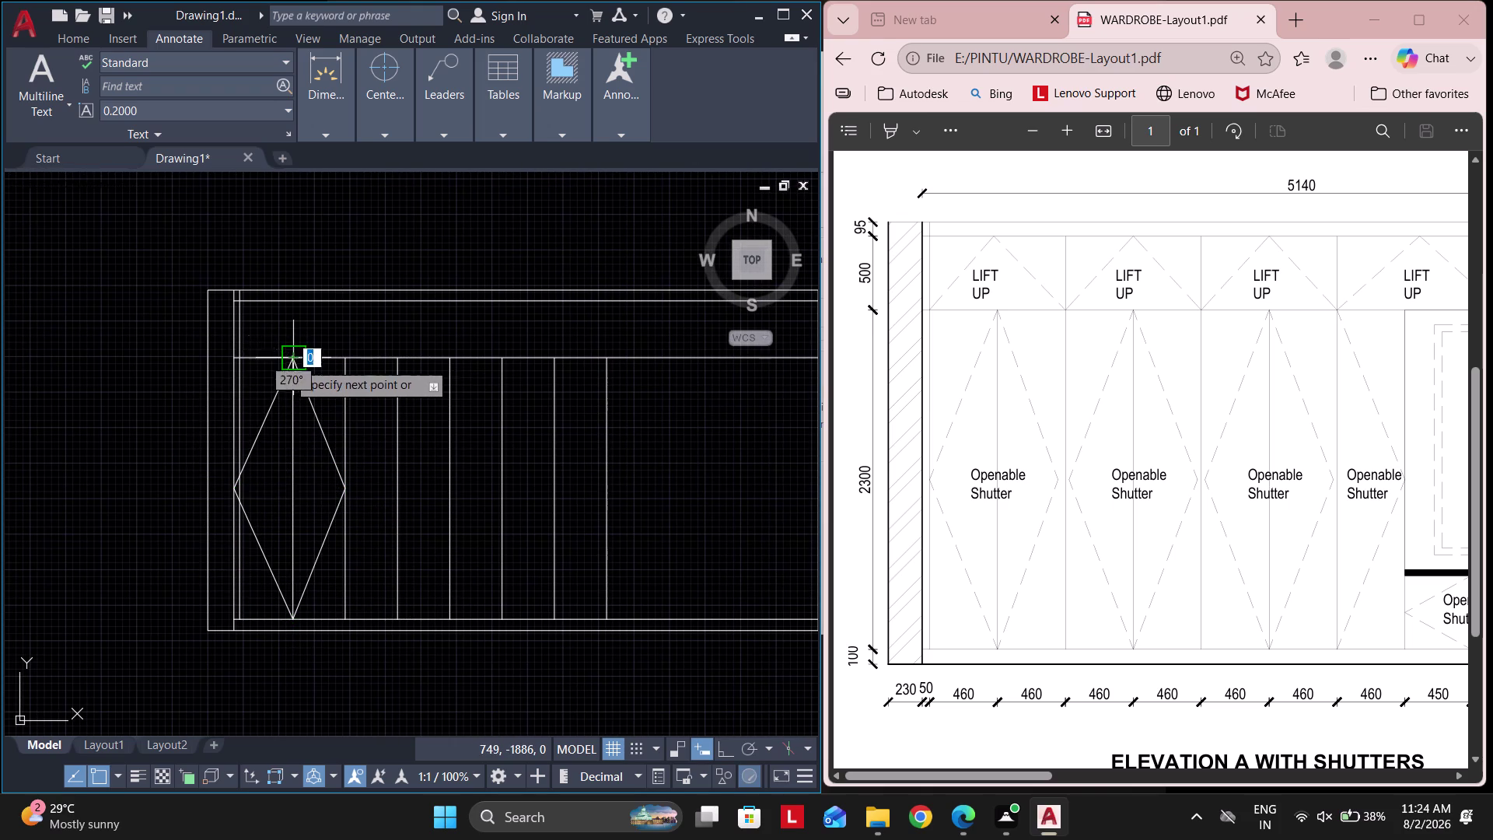
key(Escape)
Move the diamond's side vertex onto the shutter edge using its grip.
scroll(up, 3)
click(399, 587)
click(305, 214)
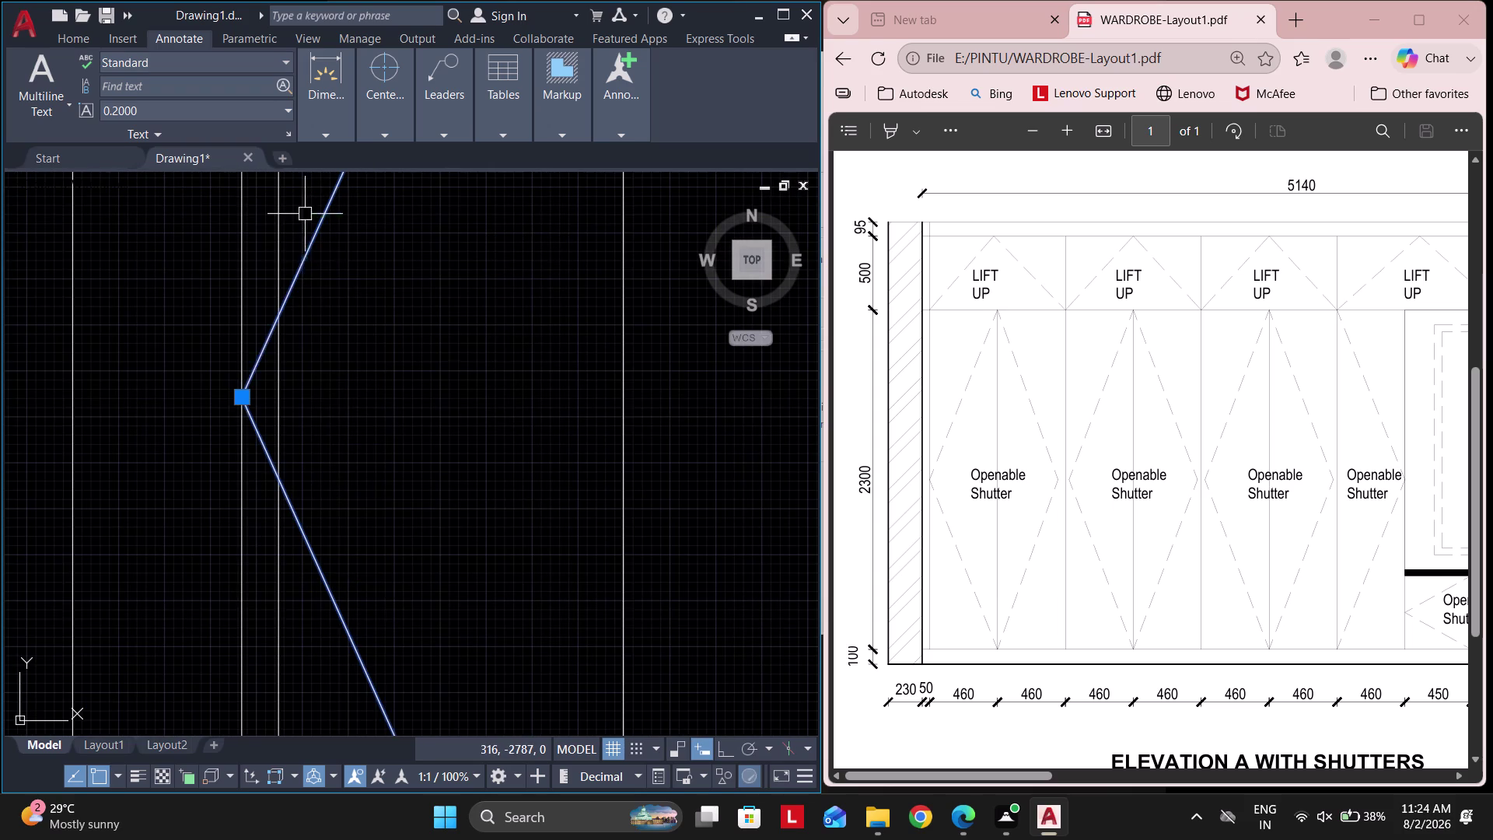
click(245, 398)
click(283, 402)
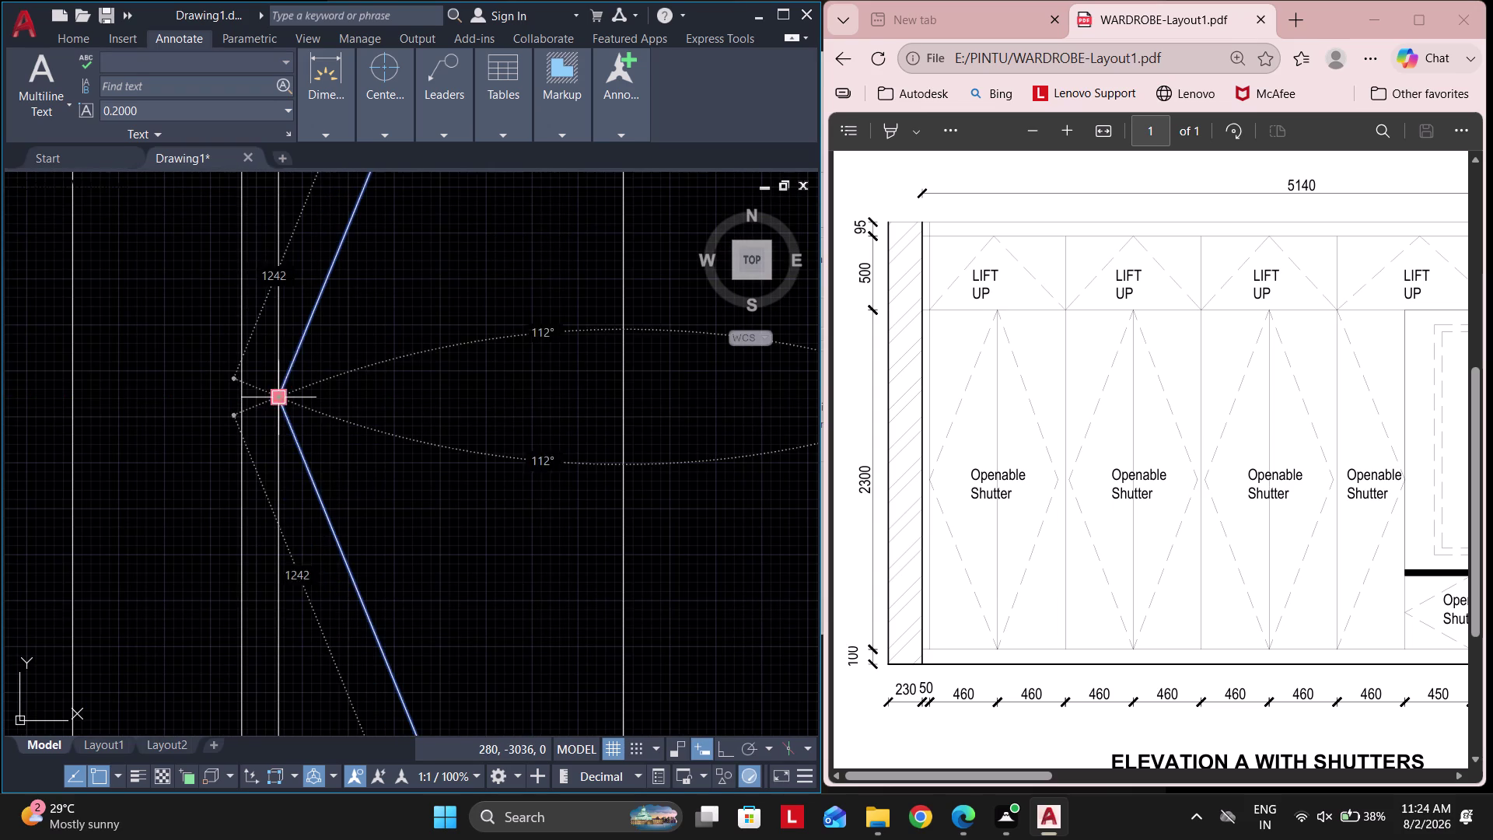
key(Escape)
Load the DASHED linetype from the LT Linetype Manager's Load list.
scroll(down, 3)
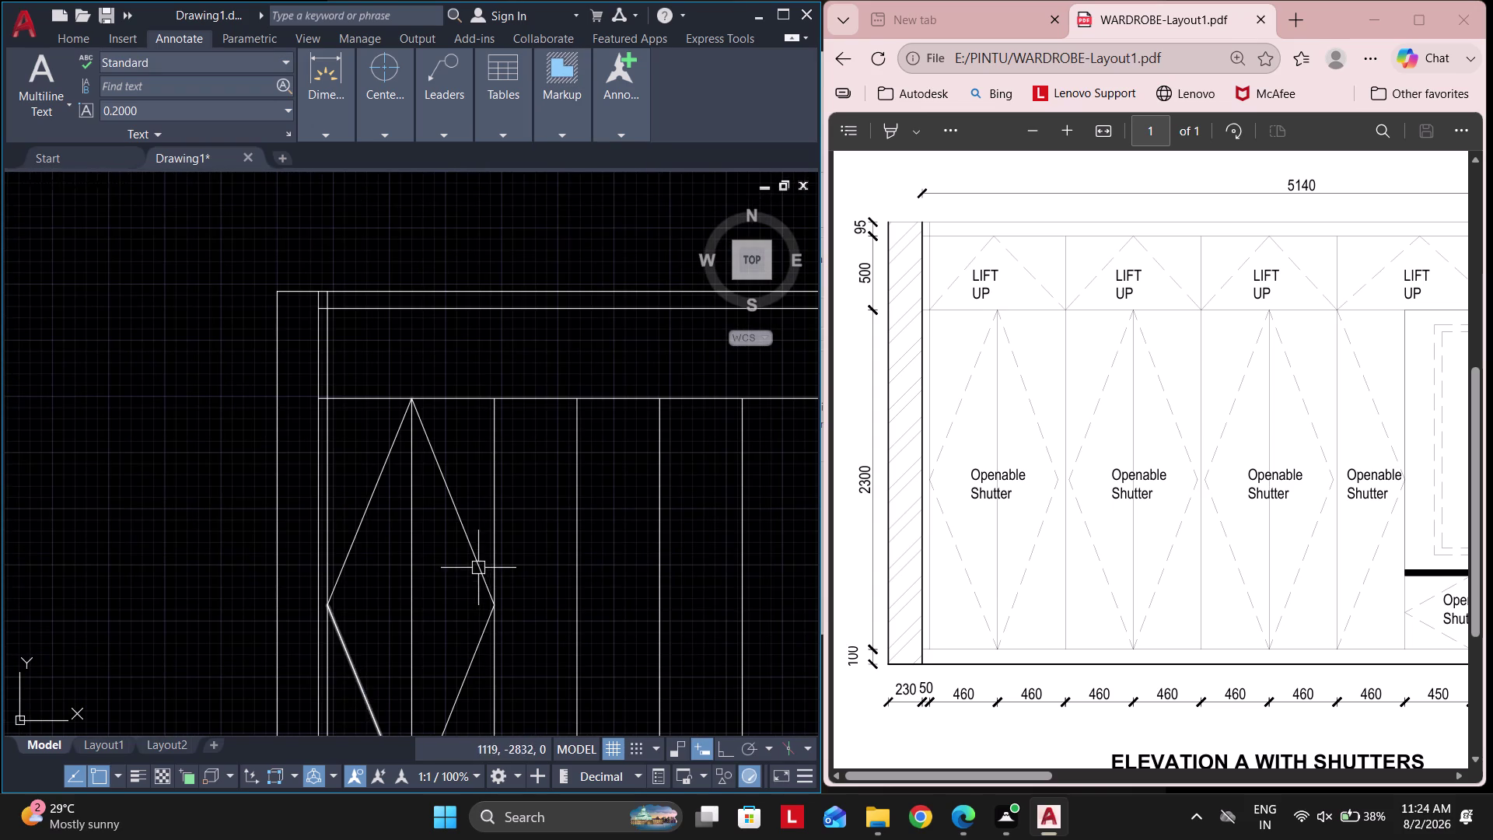
middle_drag(474, 622, 470, 579)
key(Escape)
text(lt)
key(space)
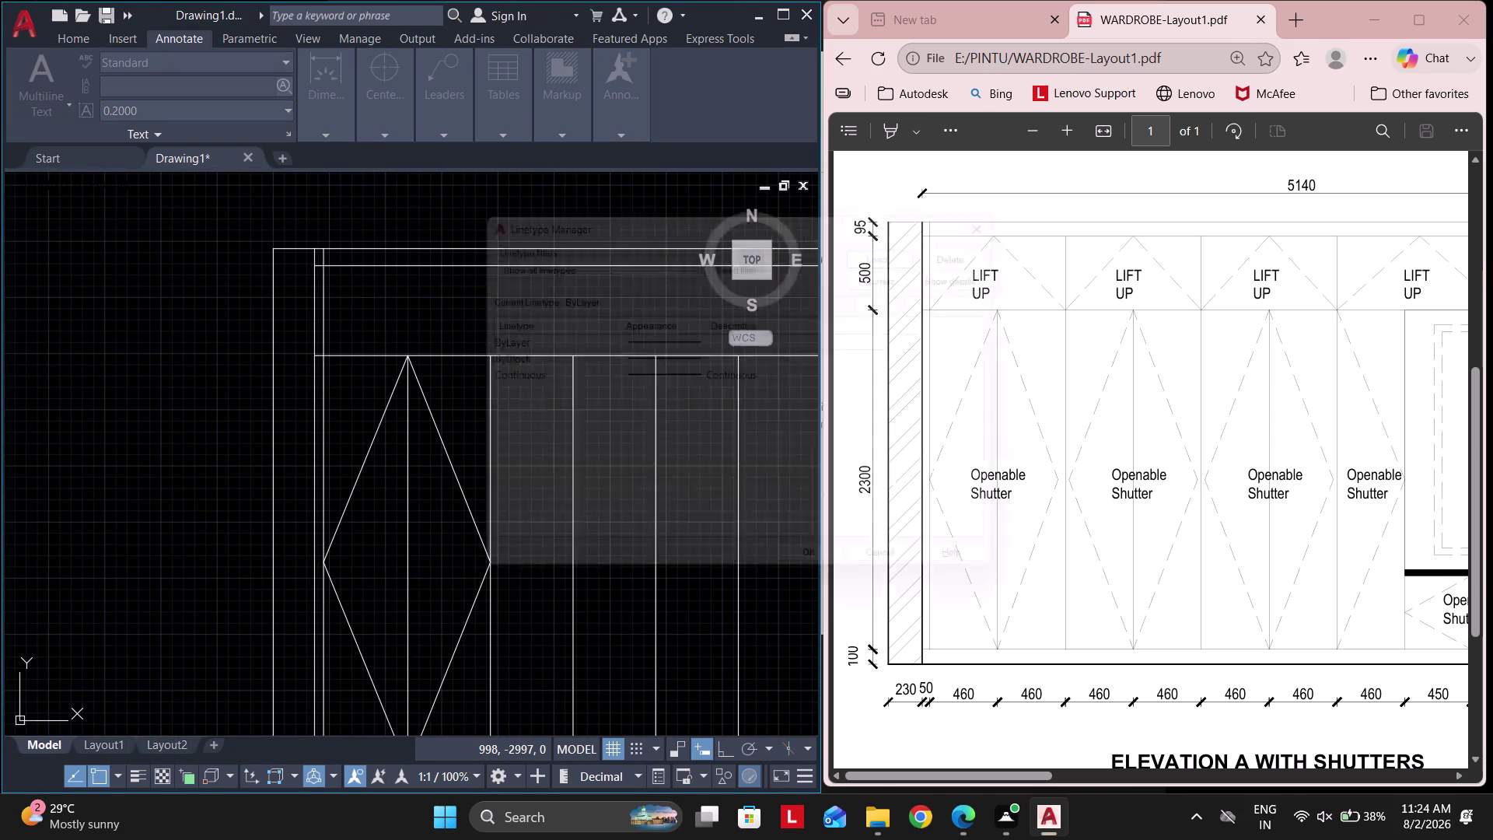
click(896, 240)
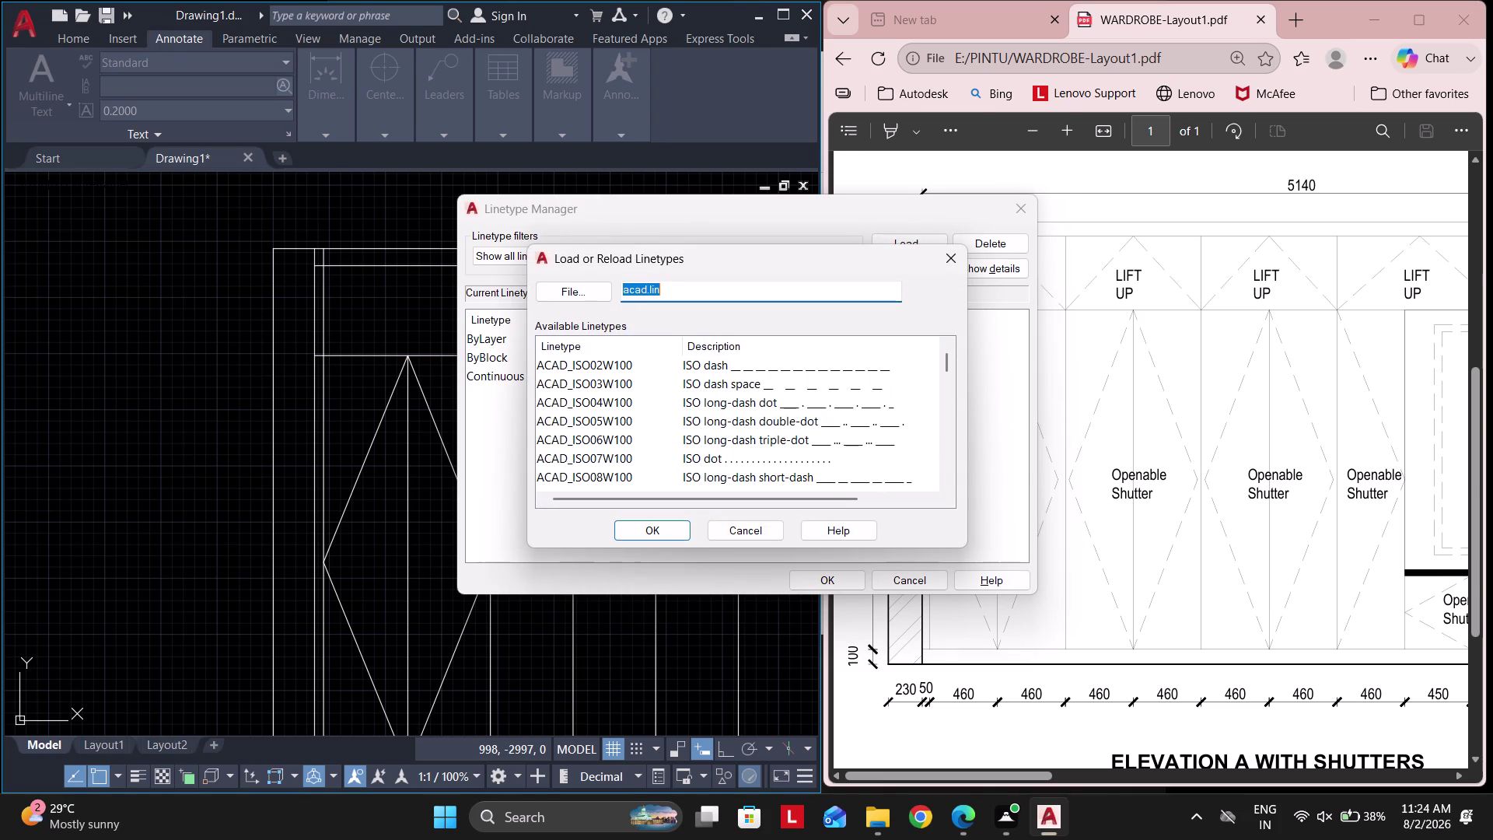
scroll(down, 3)
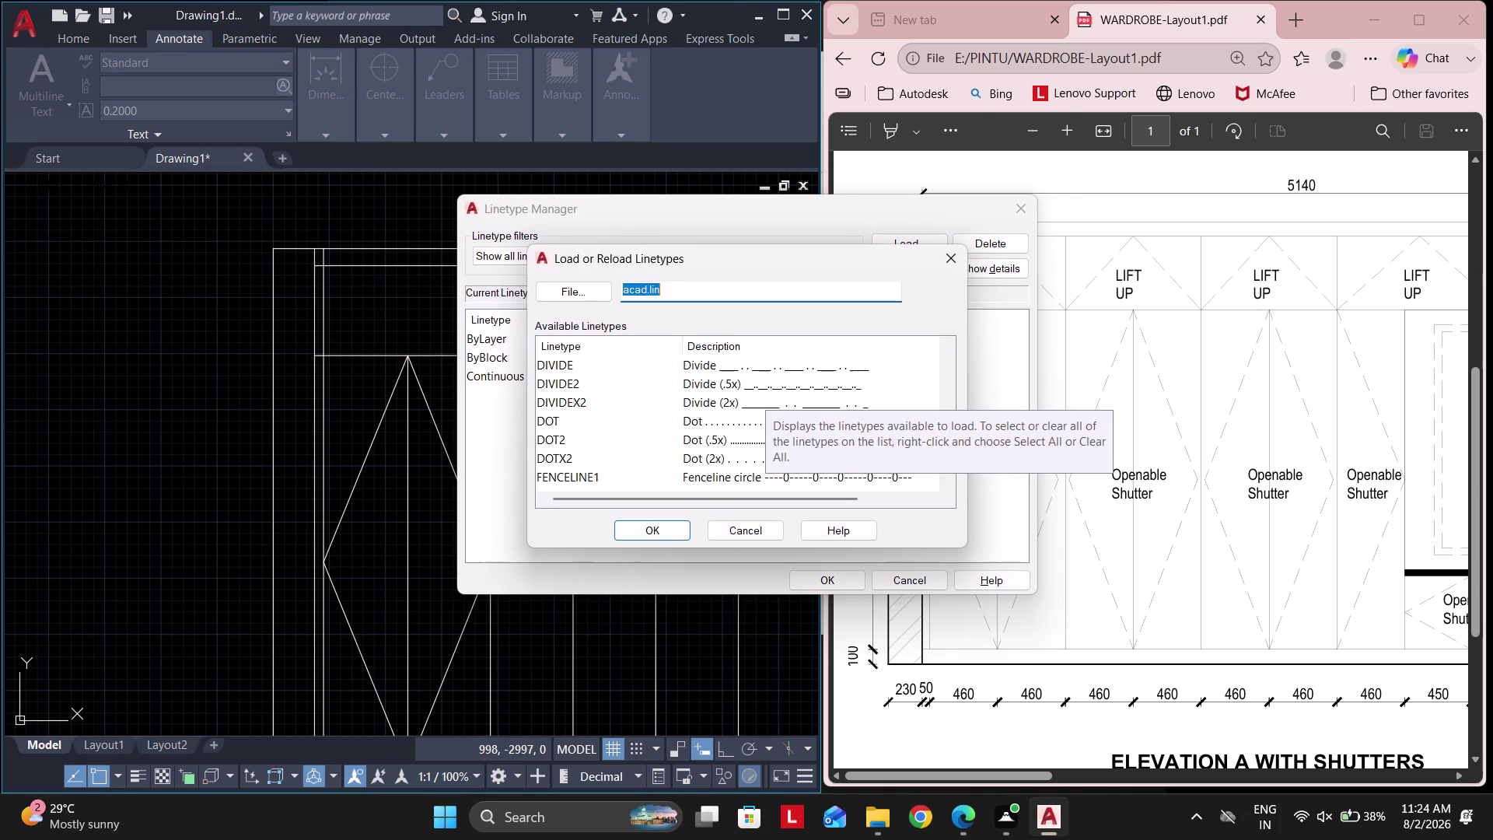
scroll(up, 3)
scroll(up, 3)
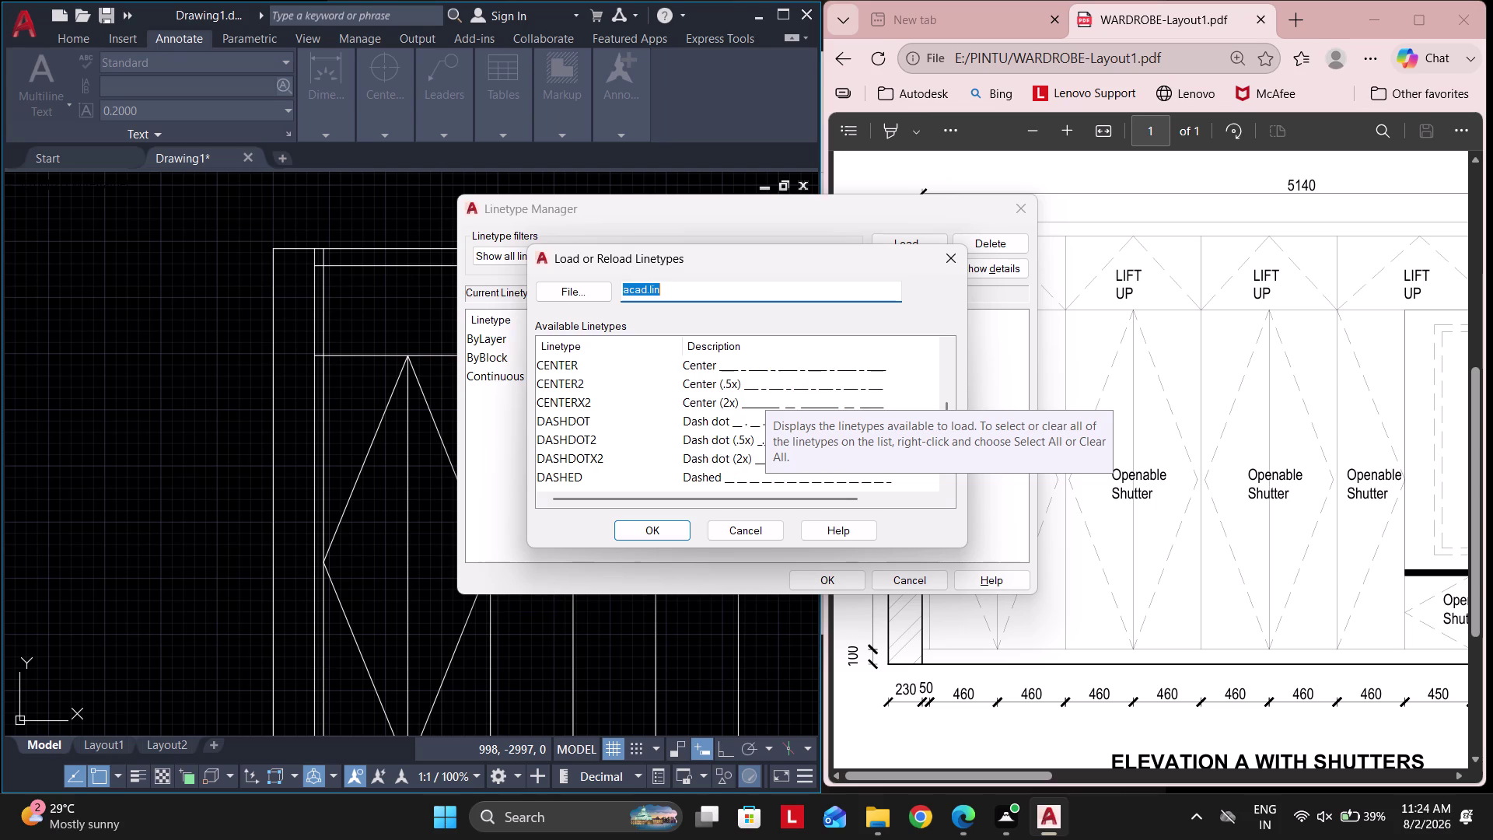
scroll(down, 3)
click(707, 421)
click(653, 530)
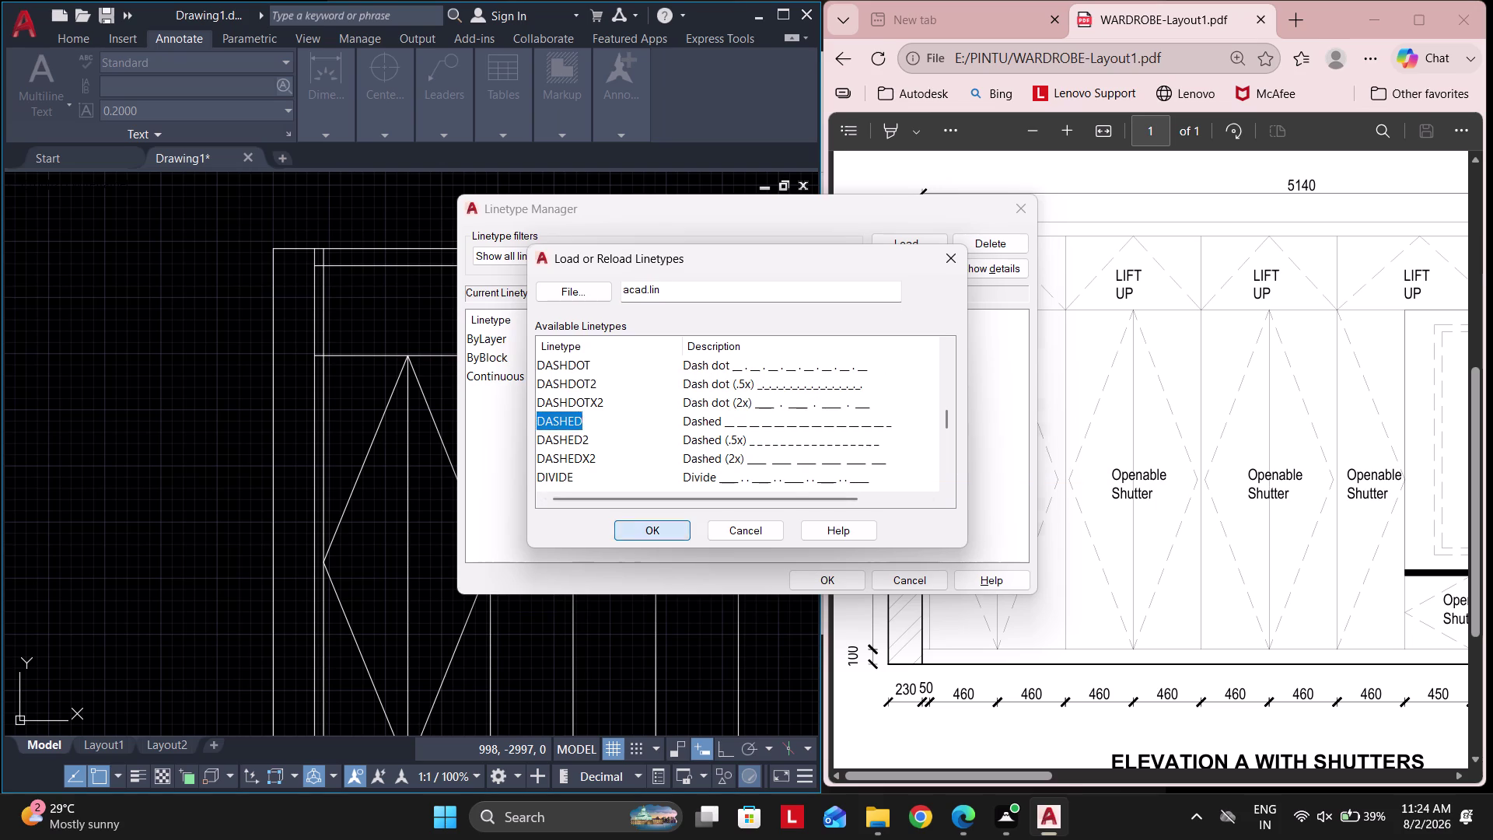
click(805, 571)
drag(464, 676, 463, 675)
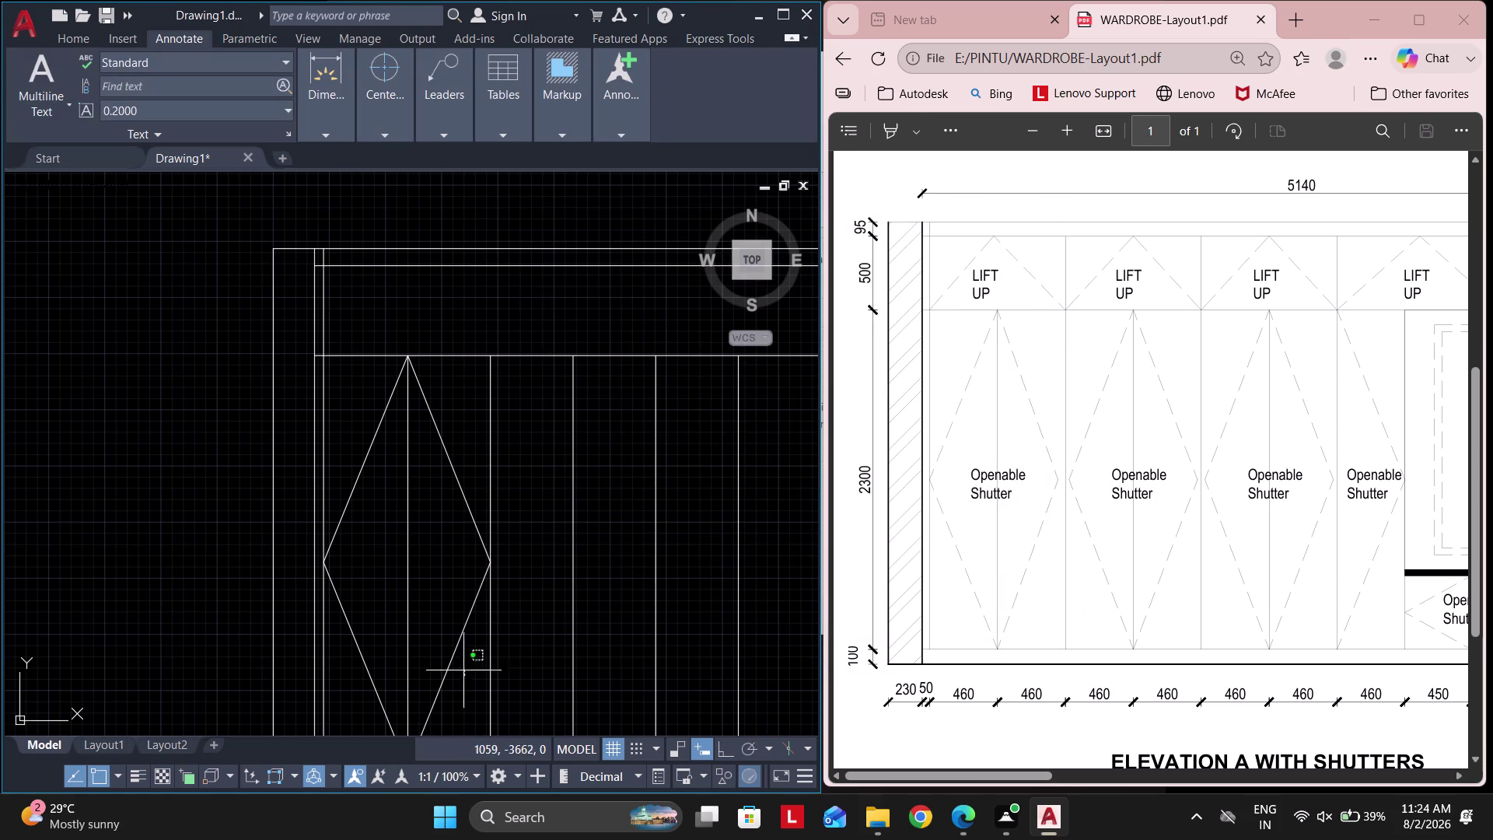
Select the four diamond edges and set their linetype to DASHED.
drag(464, 675, 461, 657)
click(453, 394)
click(377, 630)
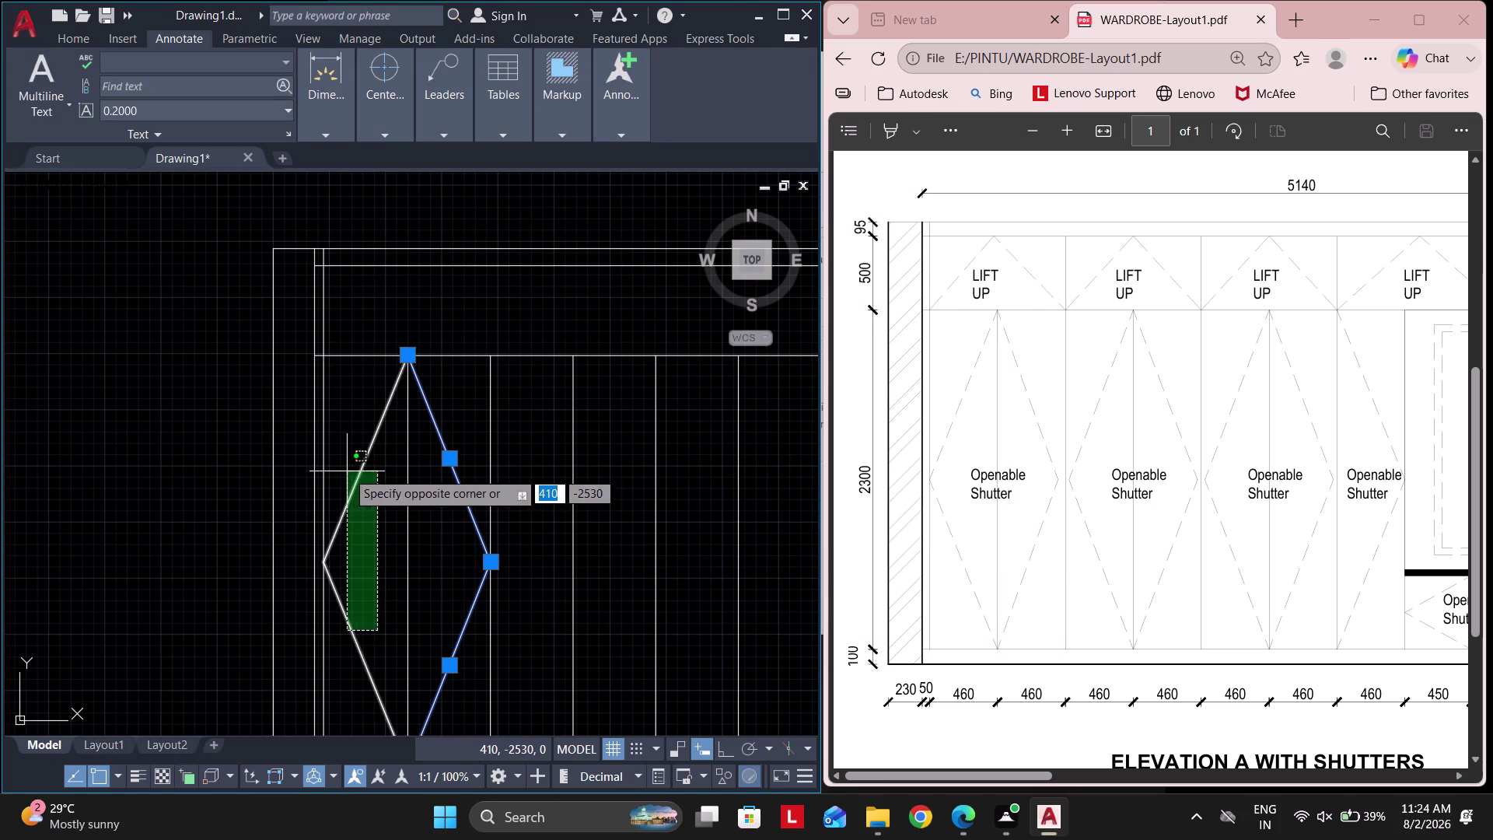
click(347, 471)
key(ctrl+1)
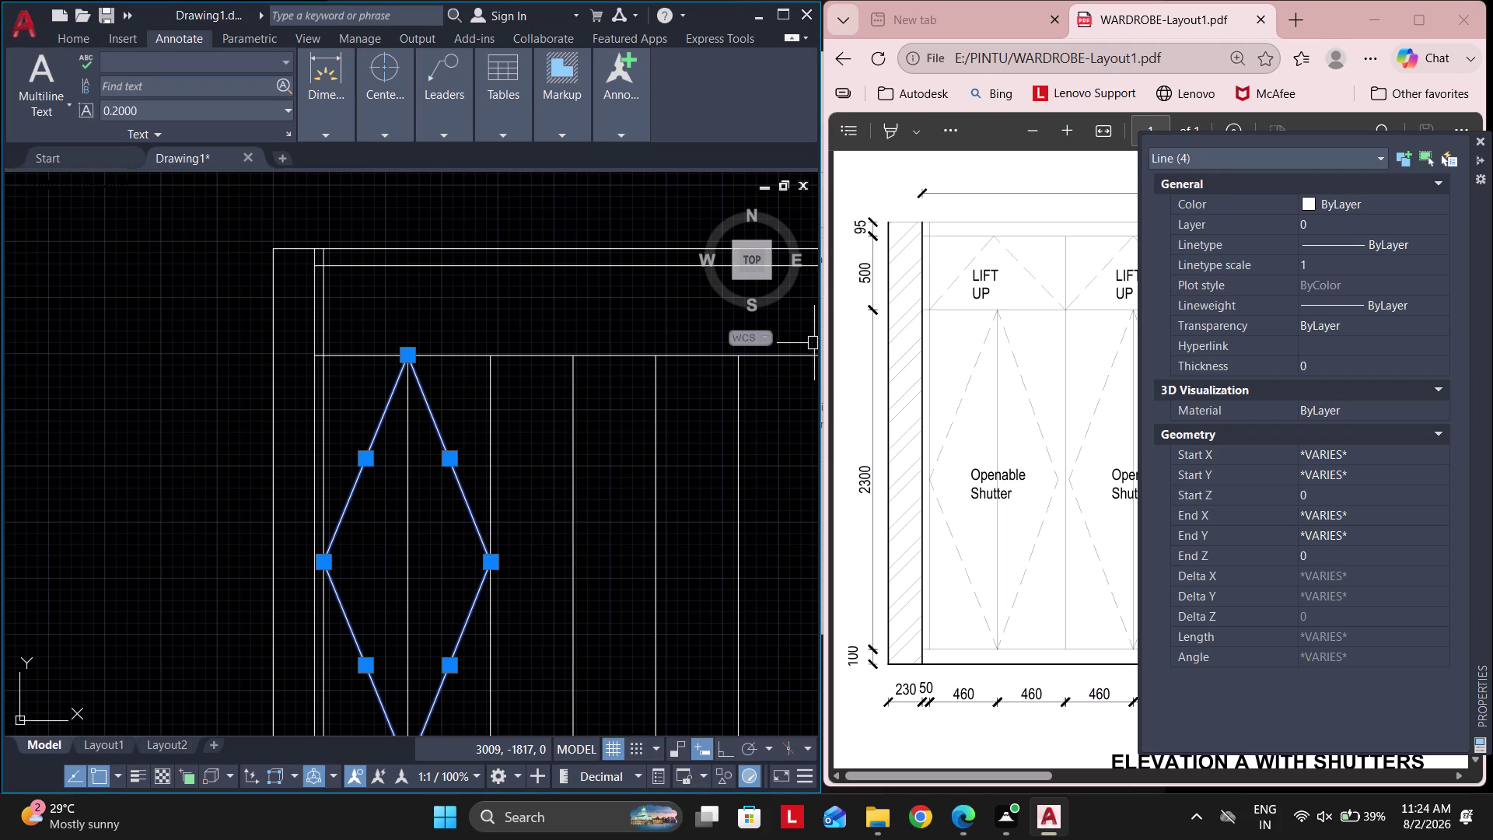
double_click(1332, 251)
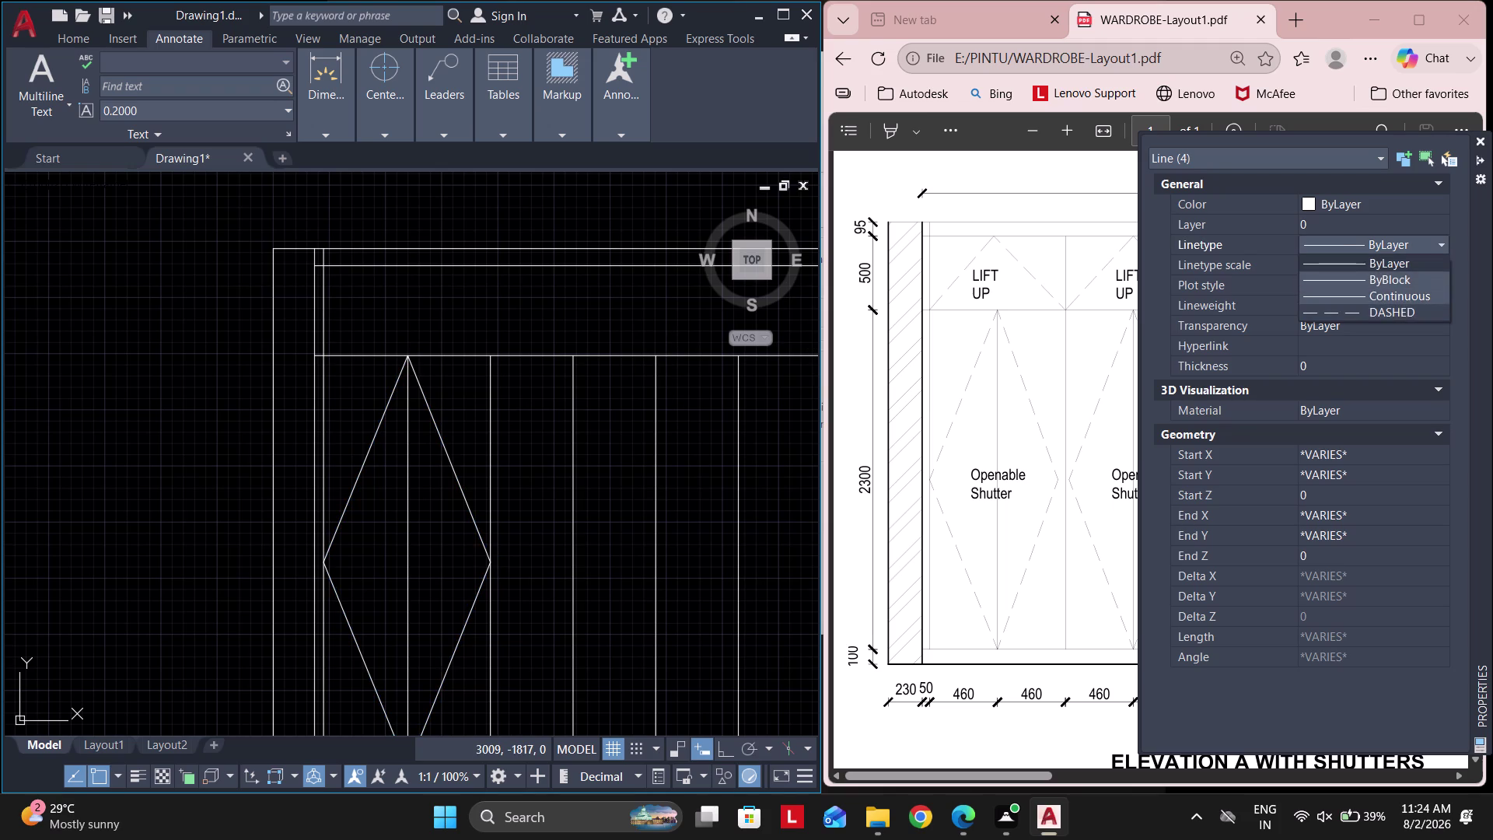
click(1346, 313)
Raise the diamond lines' linetype scale from 20 to 100 and then 200.
click(1328, 264)
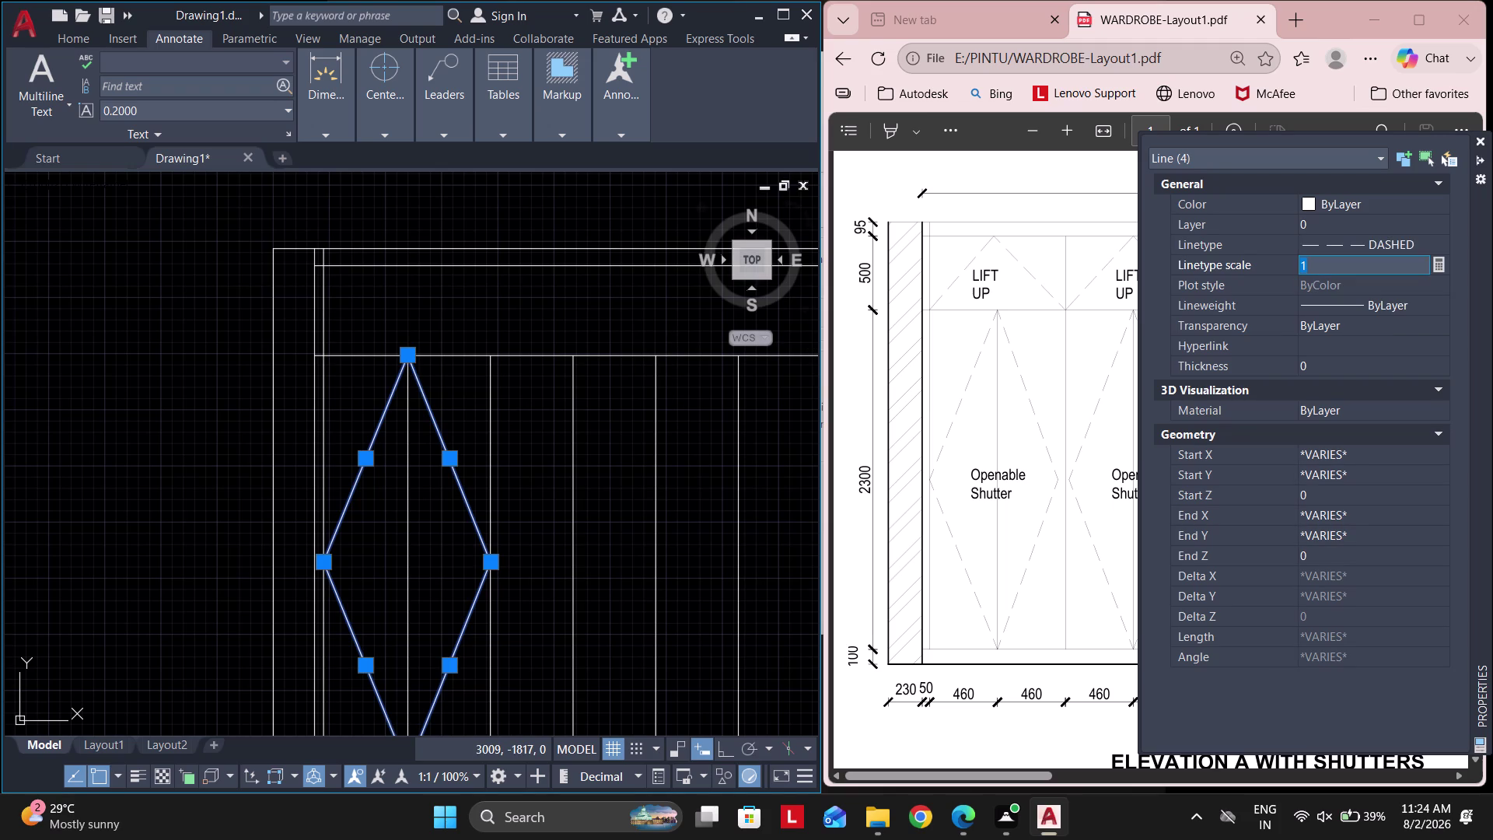
text(20)
key(Return)
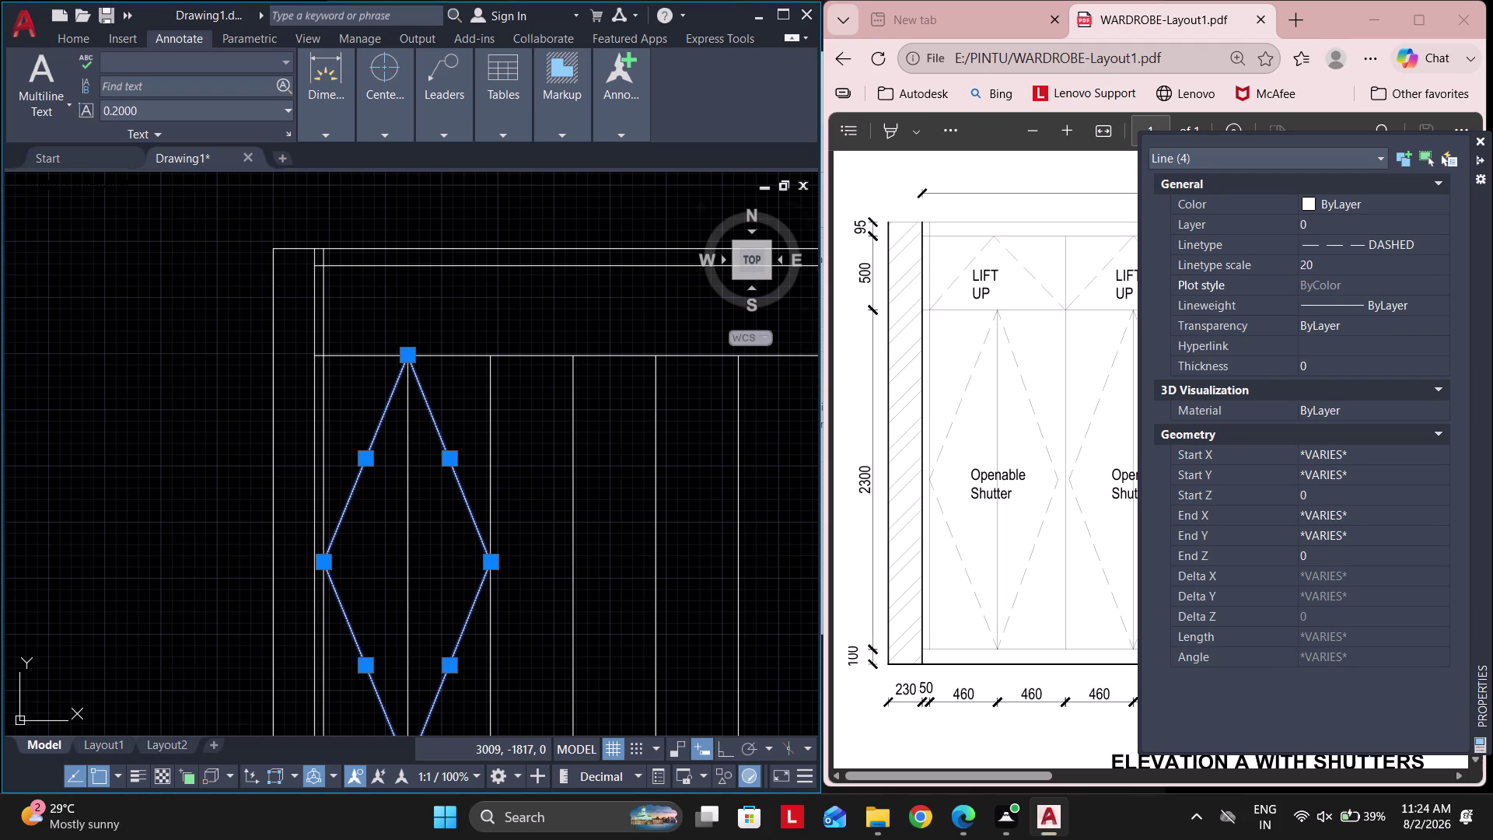
click(1343, 265)
text(100)
key(Return)
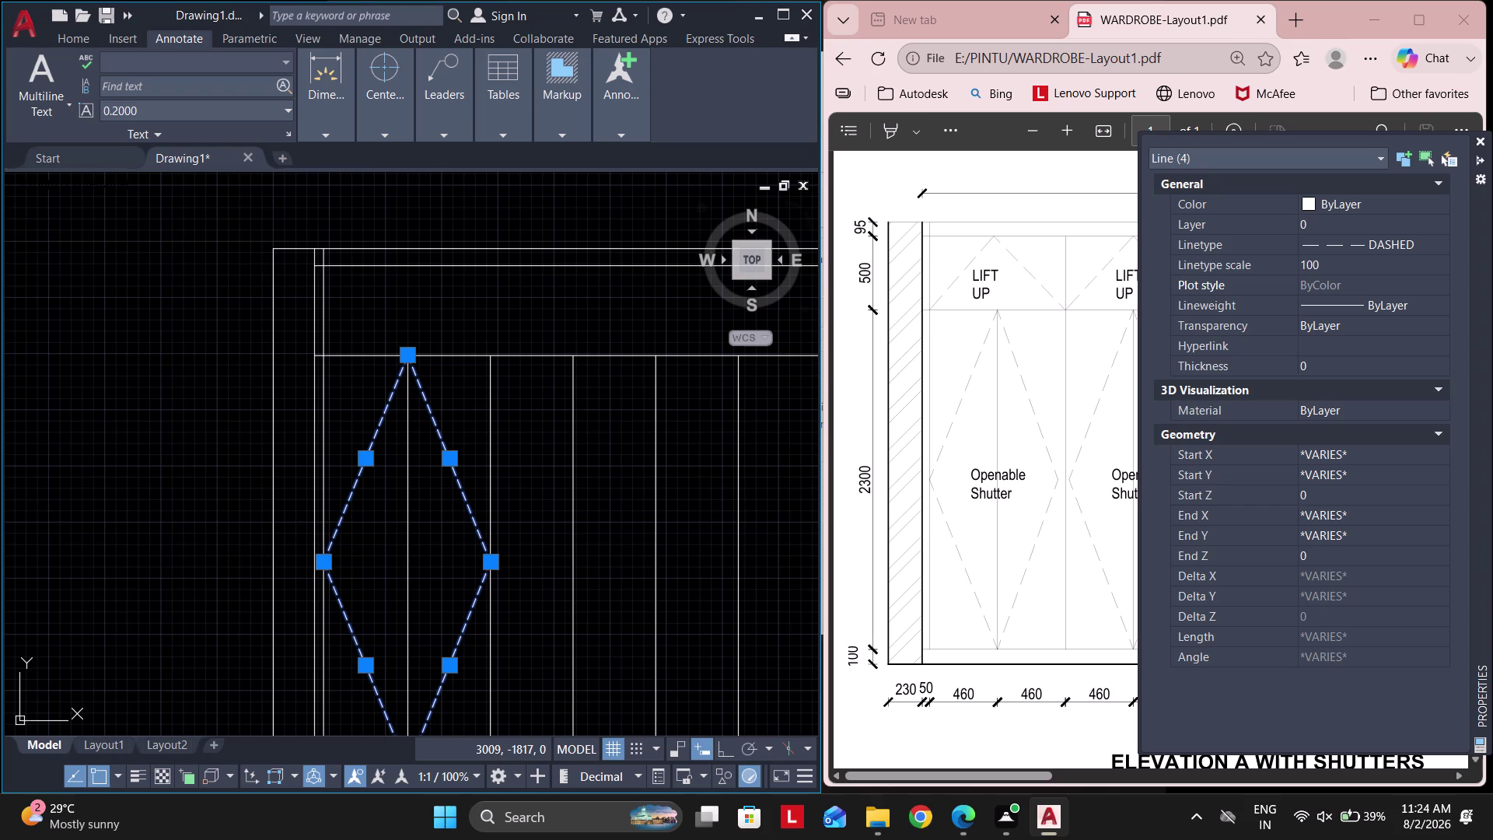
click(1344, 264)
text(200)
key(Return)
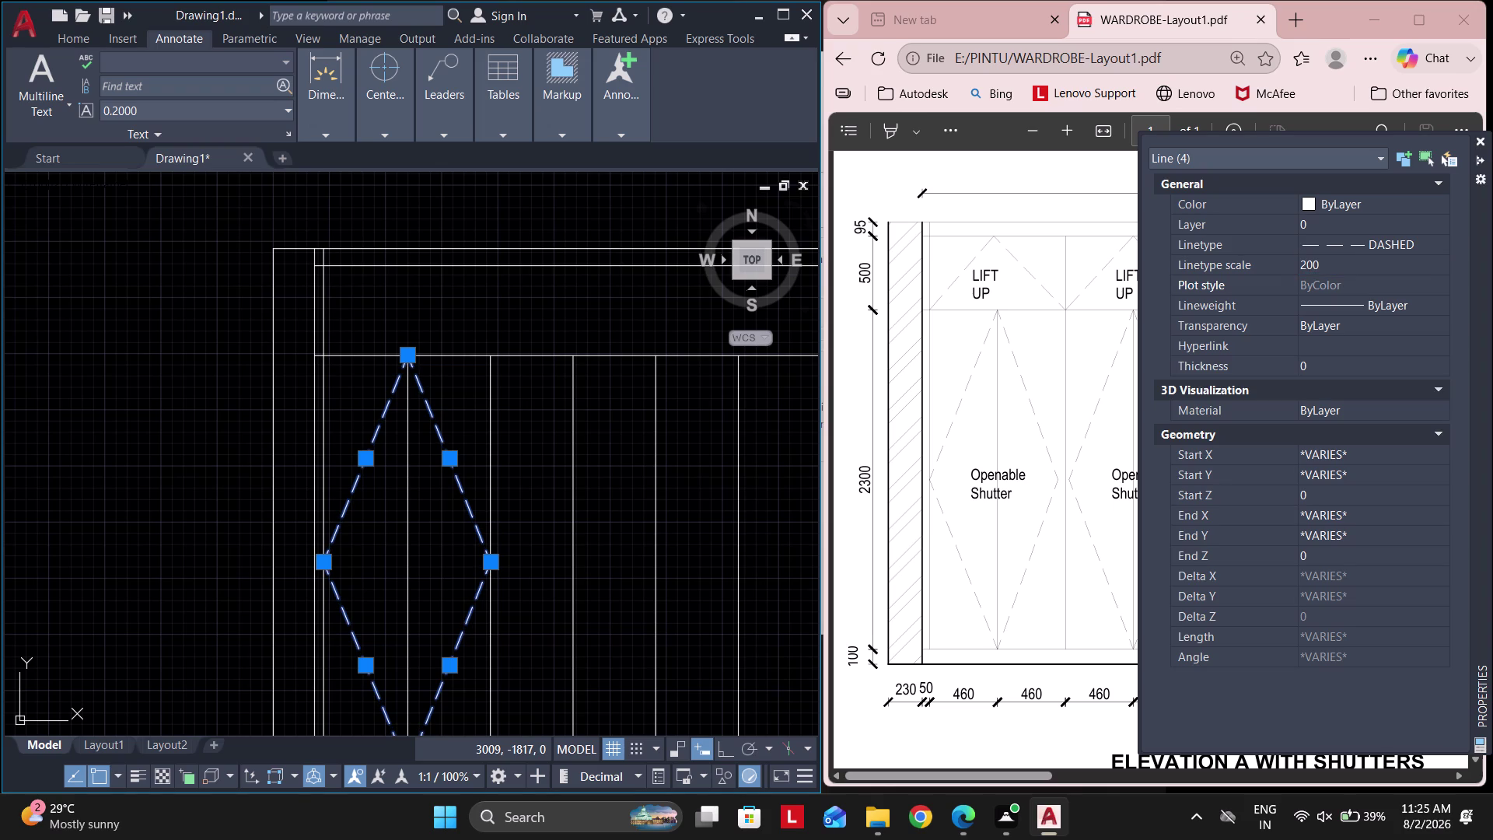
click(1476, 142)
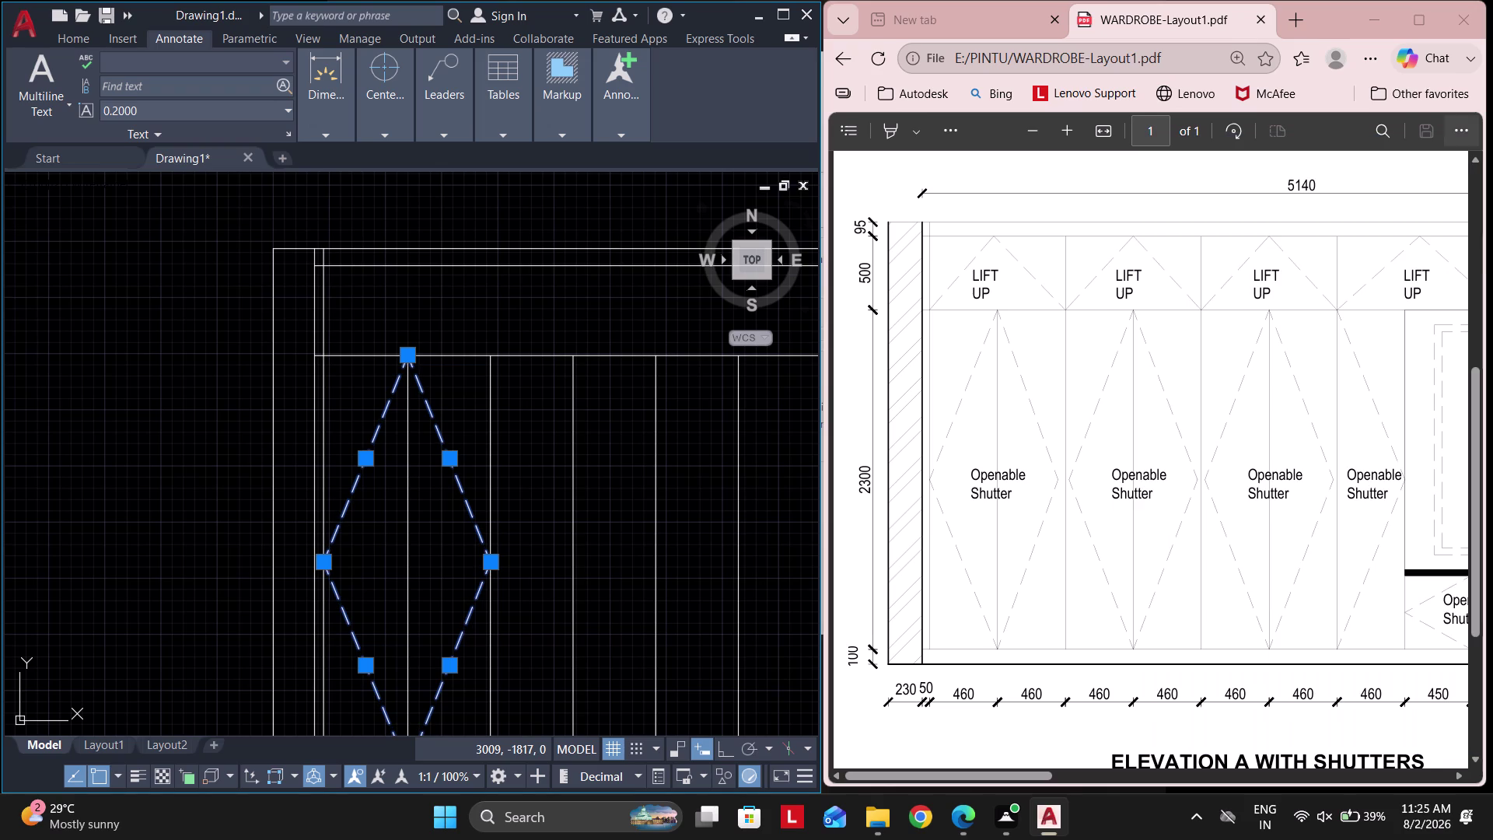
key(Escape)
key(Escape)
Select both halves of the dashed diamond in the first shutter panel.
middle_drag(503, 582, 489, 468)
drag(459, 584, 456, 560)
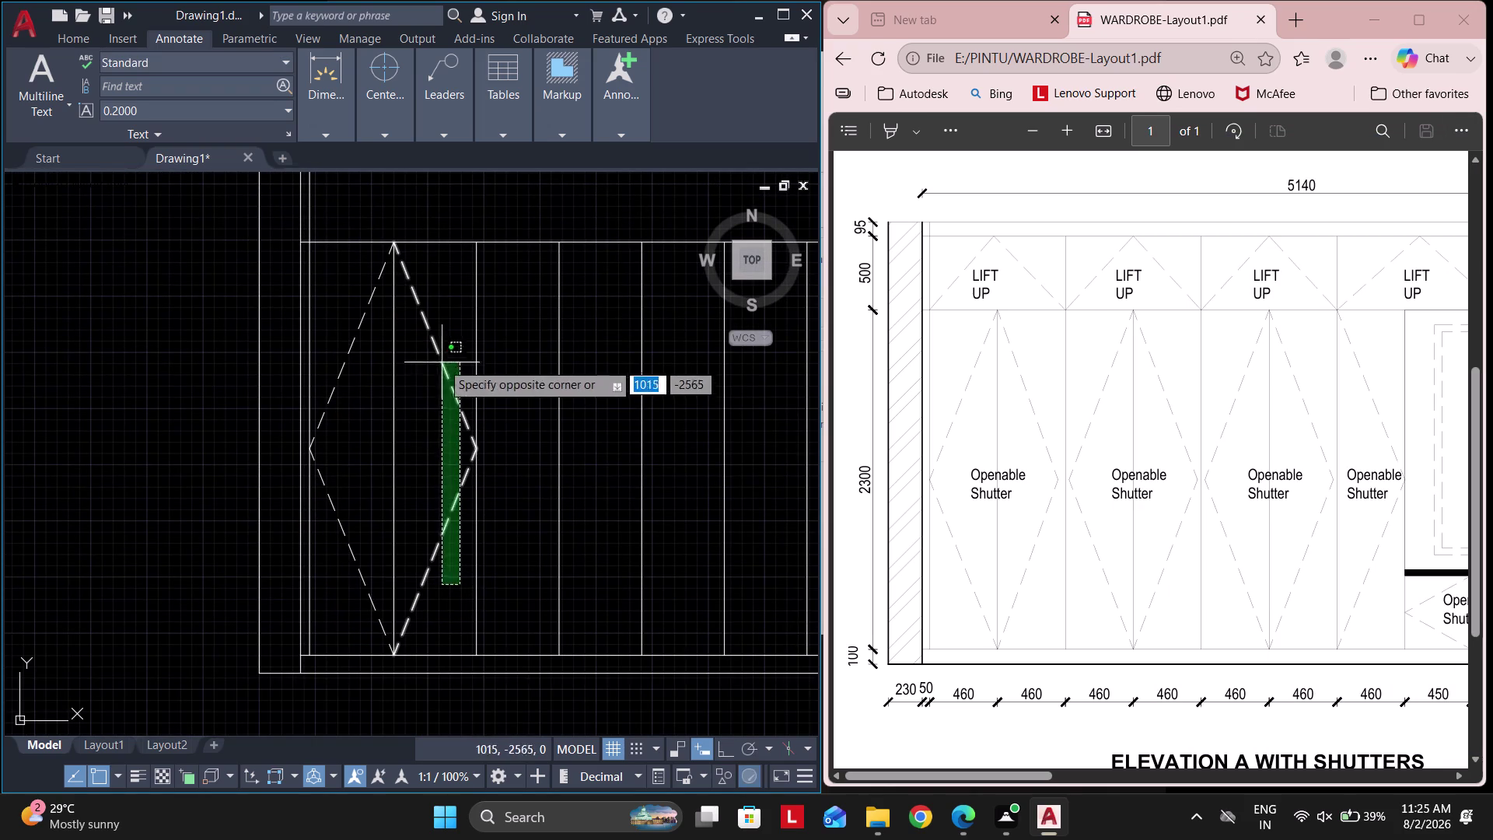
click(439, 357)
click(373, 579)
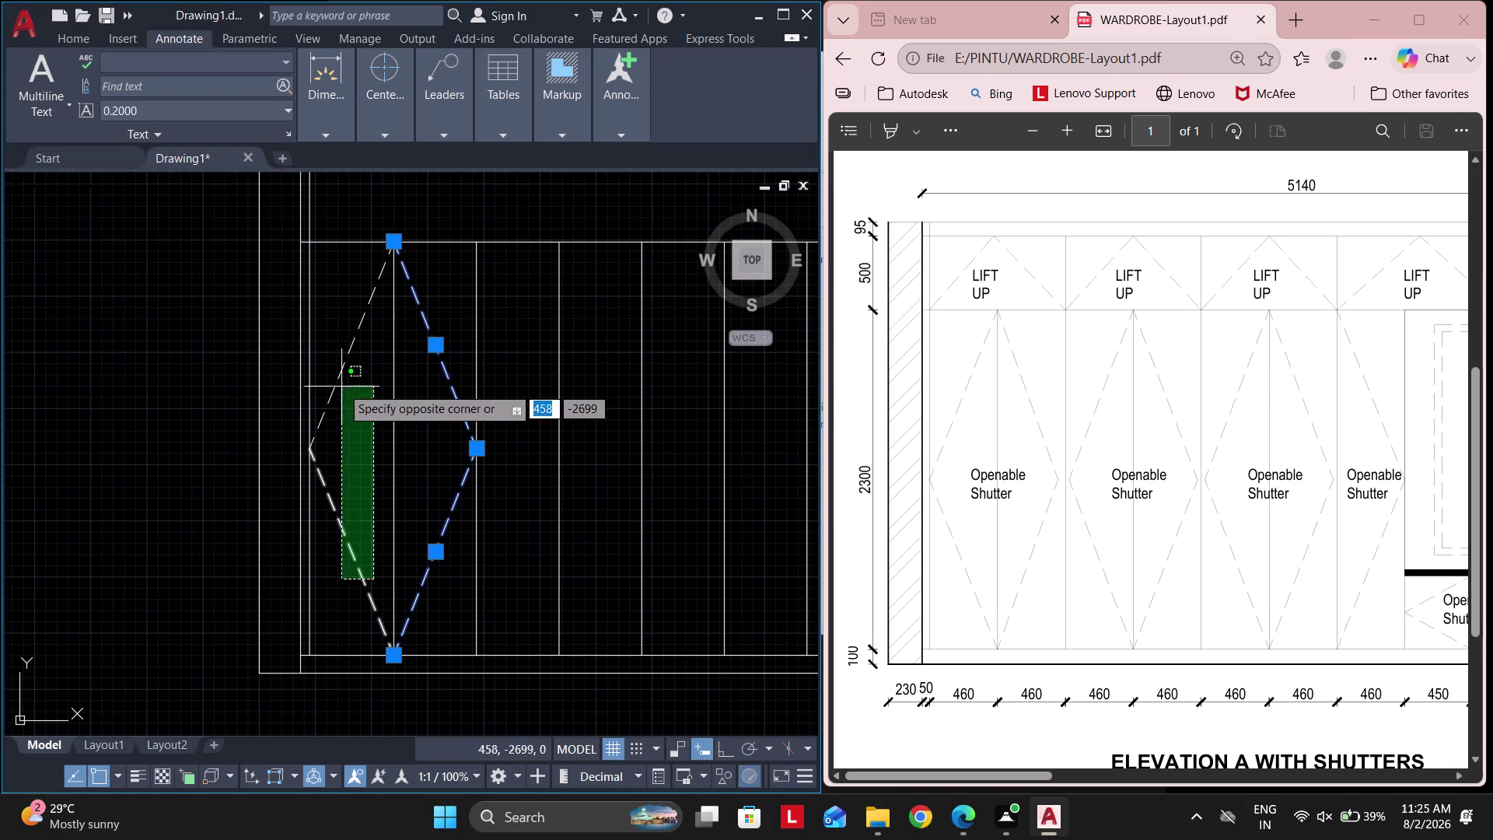
click(338, 371)
Copy the diamond from its bottom tip into the neighbouring shutter panels.
text(co)
key(space)
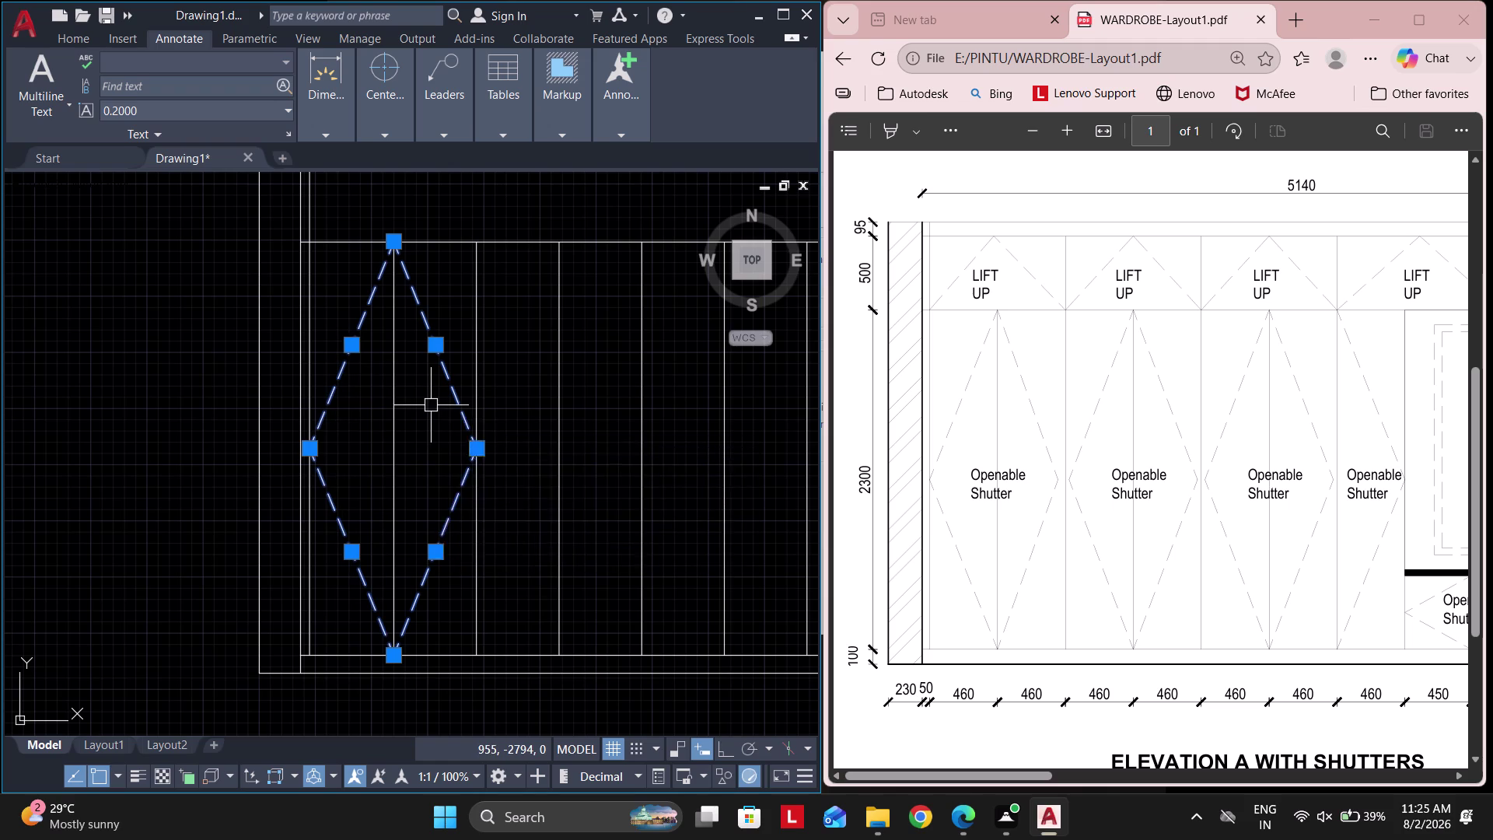
middle_drag(367, 671, 262, 583)
click(284, 571)
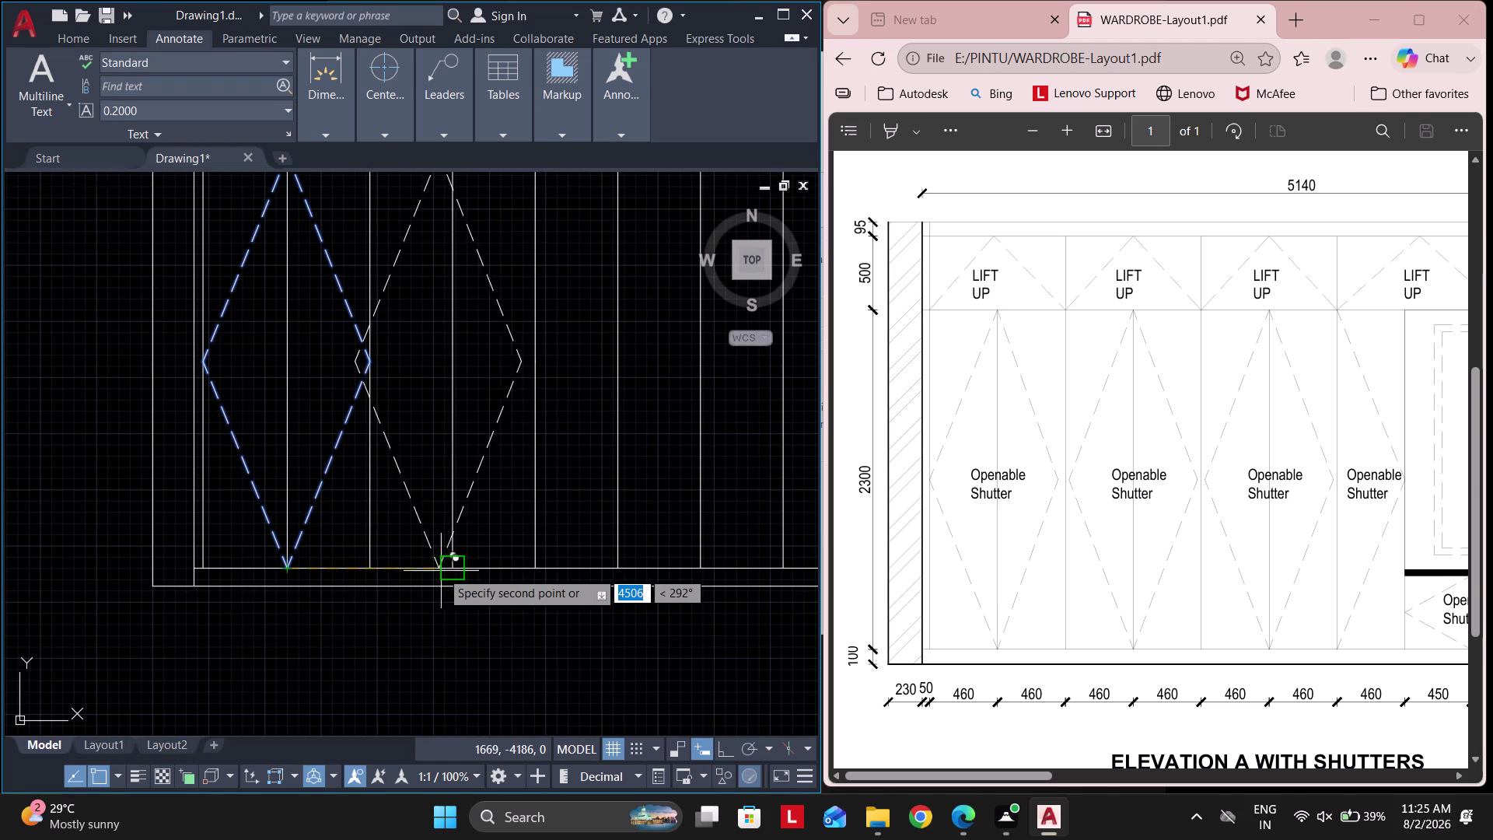
click(444, 571)
middle_drag(518, 550, 361, 551)
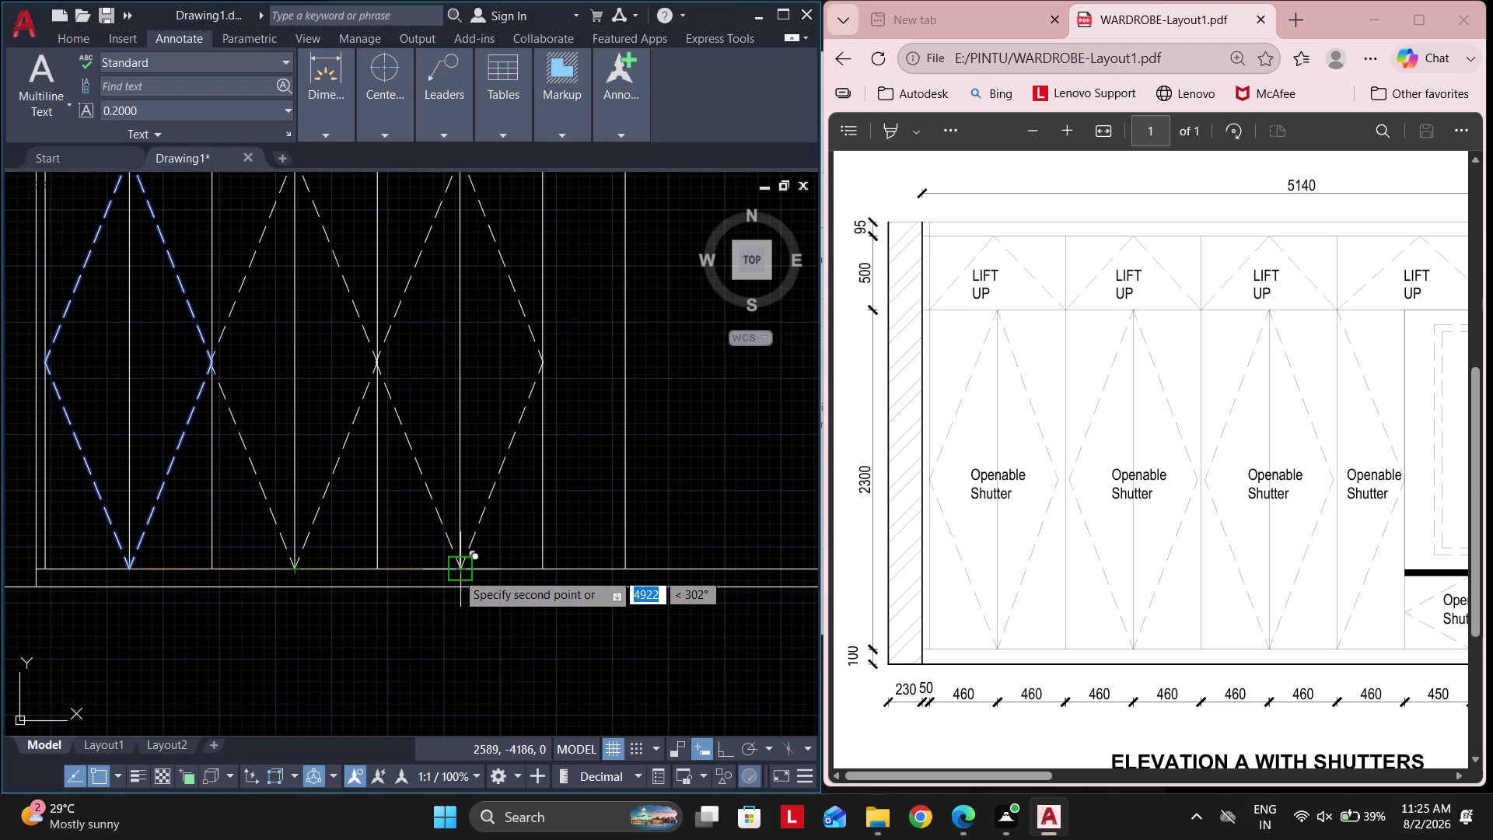
click(456, 572)
click(547, 563)
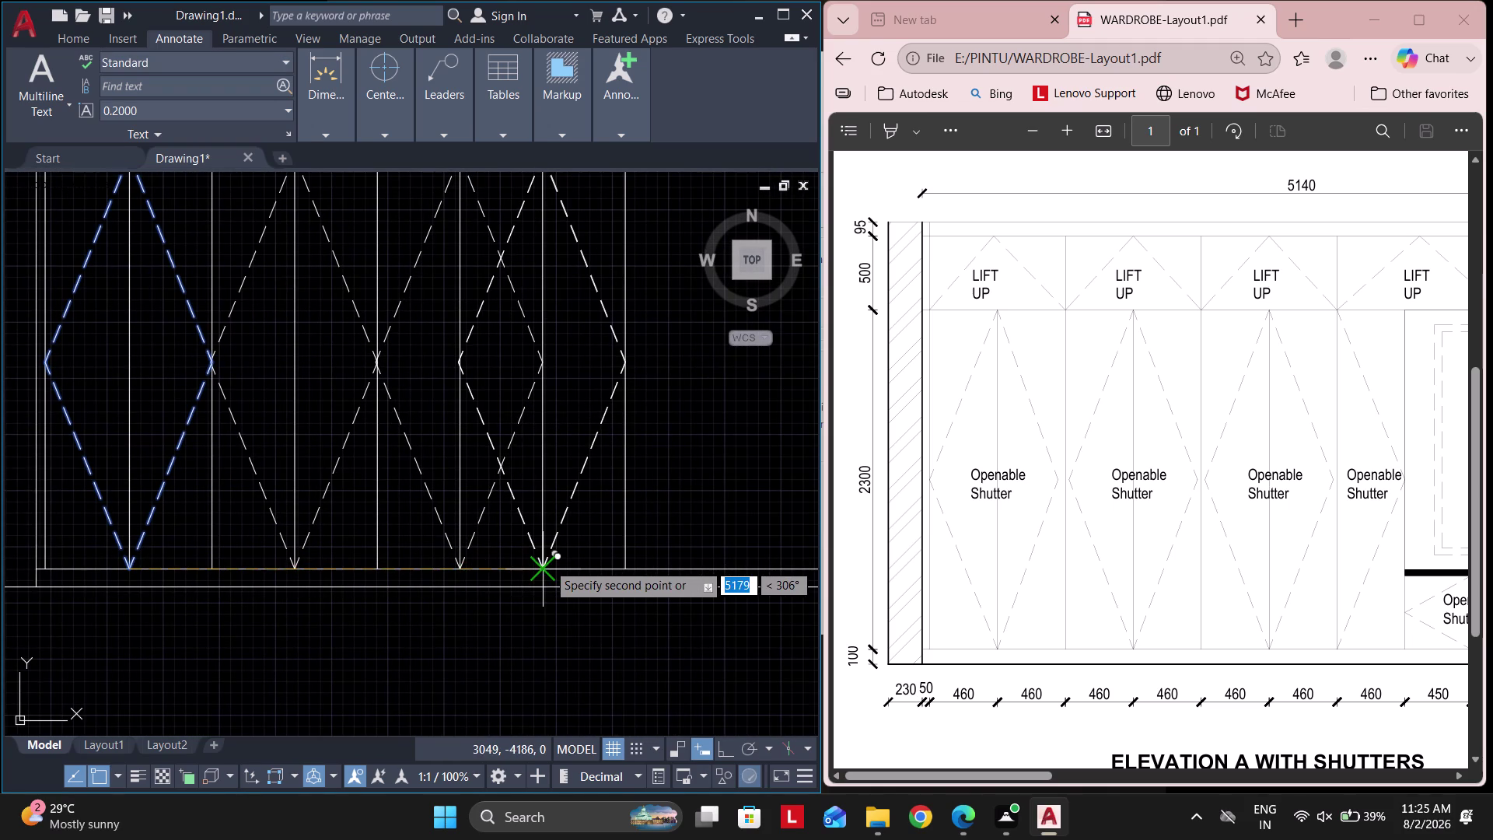
Delete the stray extra diamond copies.
key(Escape)
click(520, 516)
key(Delete)
middle_drag(513, 508, 513, 517)
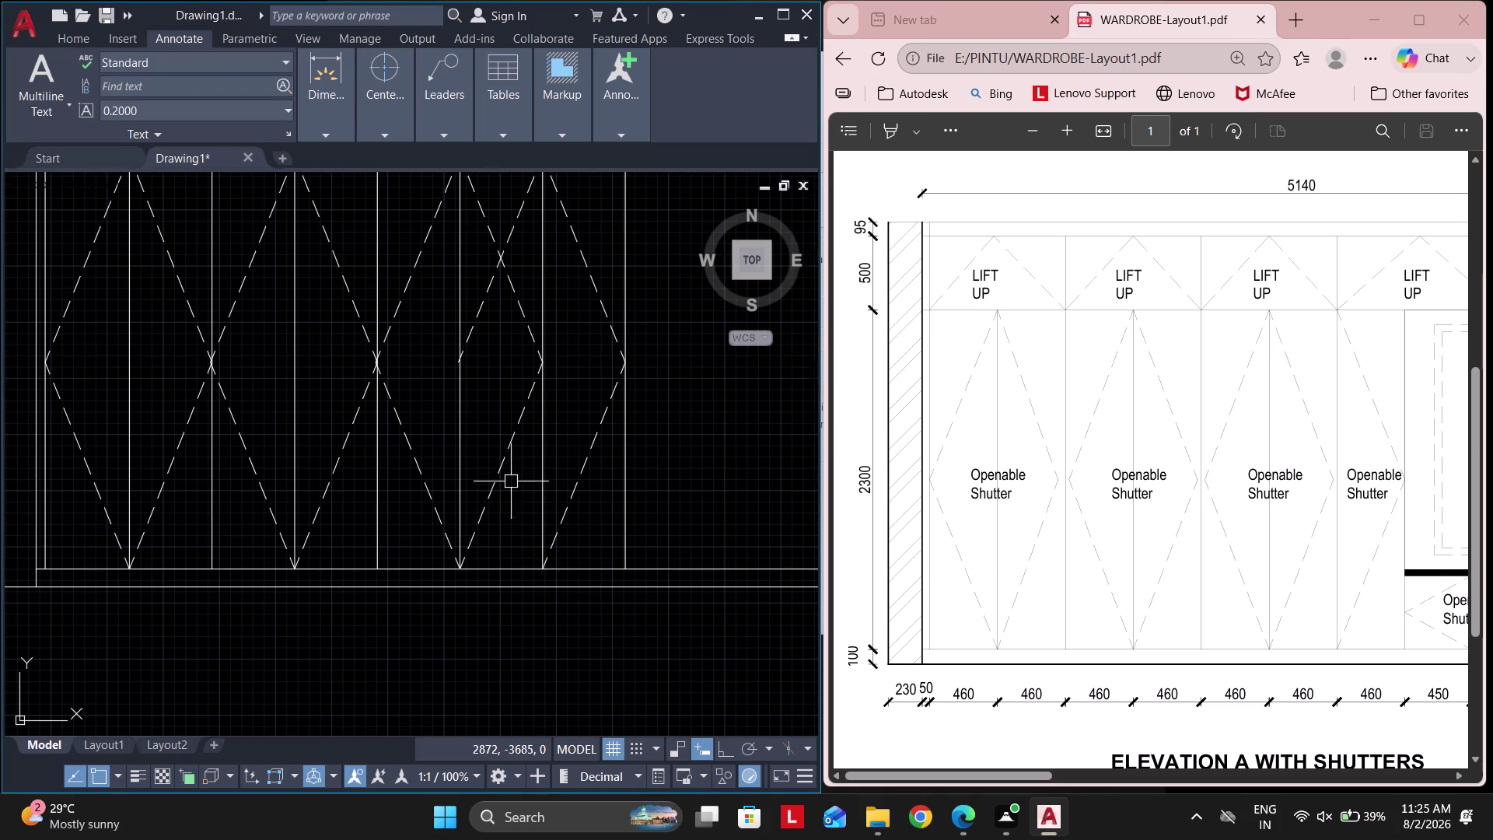
middle_drag(513, 517, 516, 602)
click(522, 312)
key(Delete)
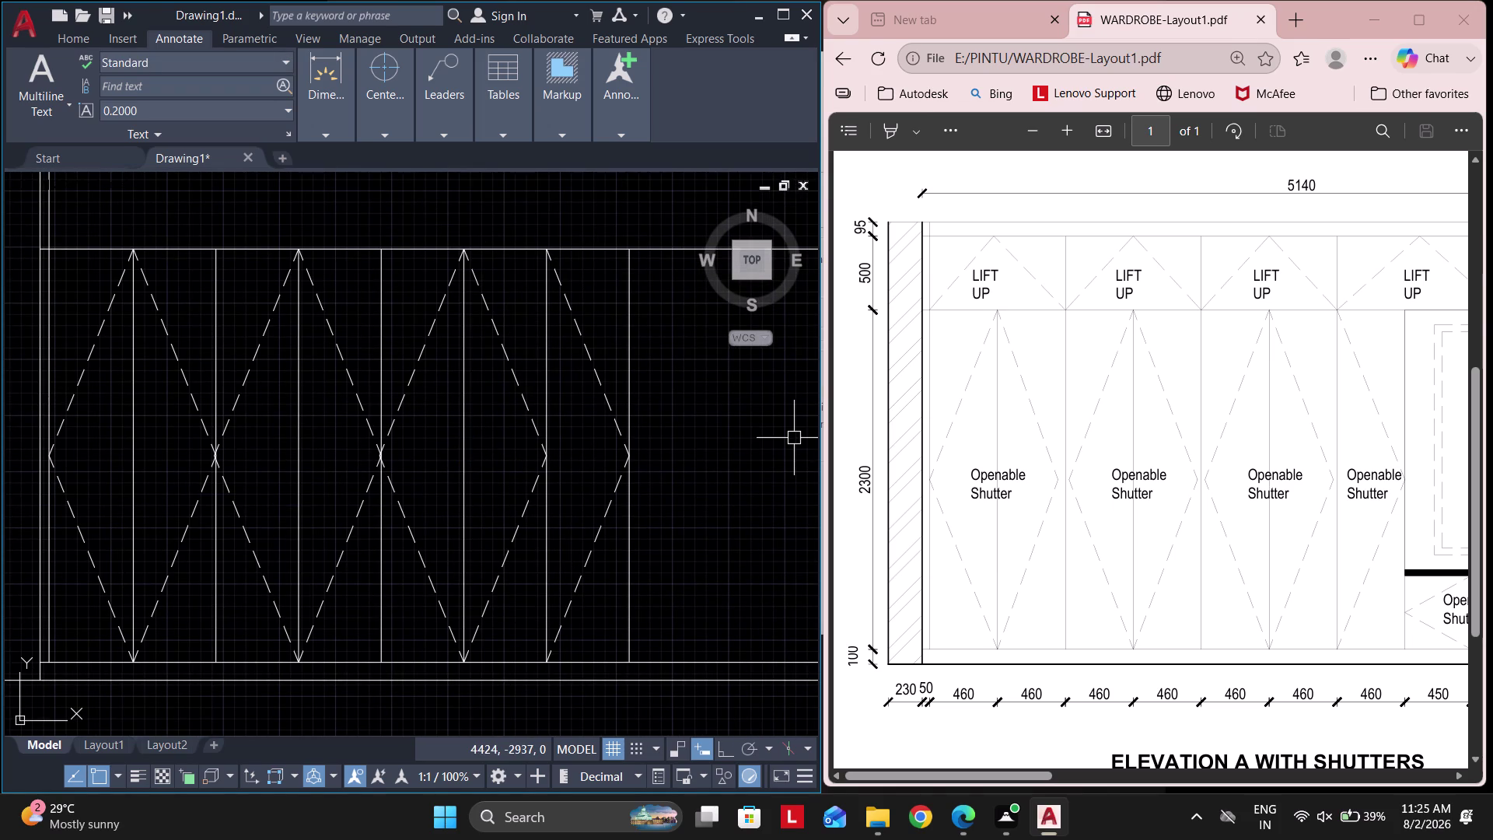
Check the PDF layout and pan to the top of the elevation.
scroll(down, 3)
scroll(up, 3)
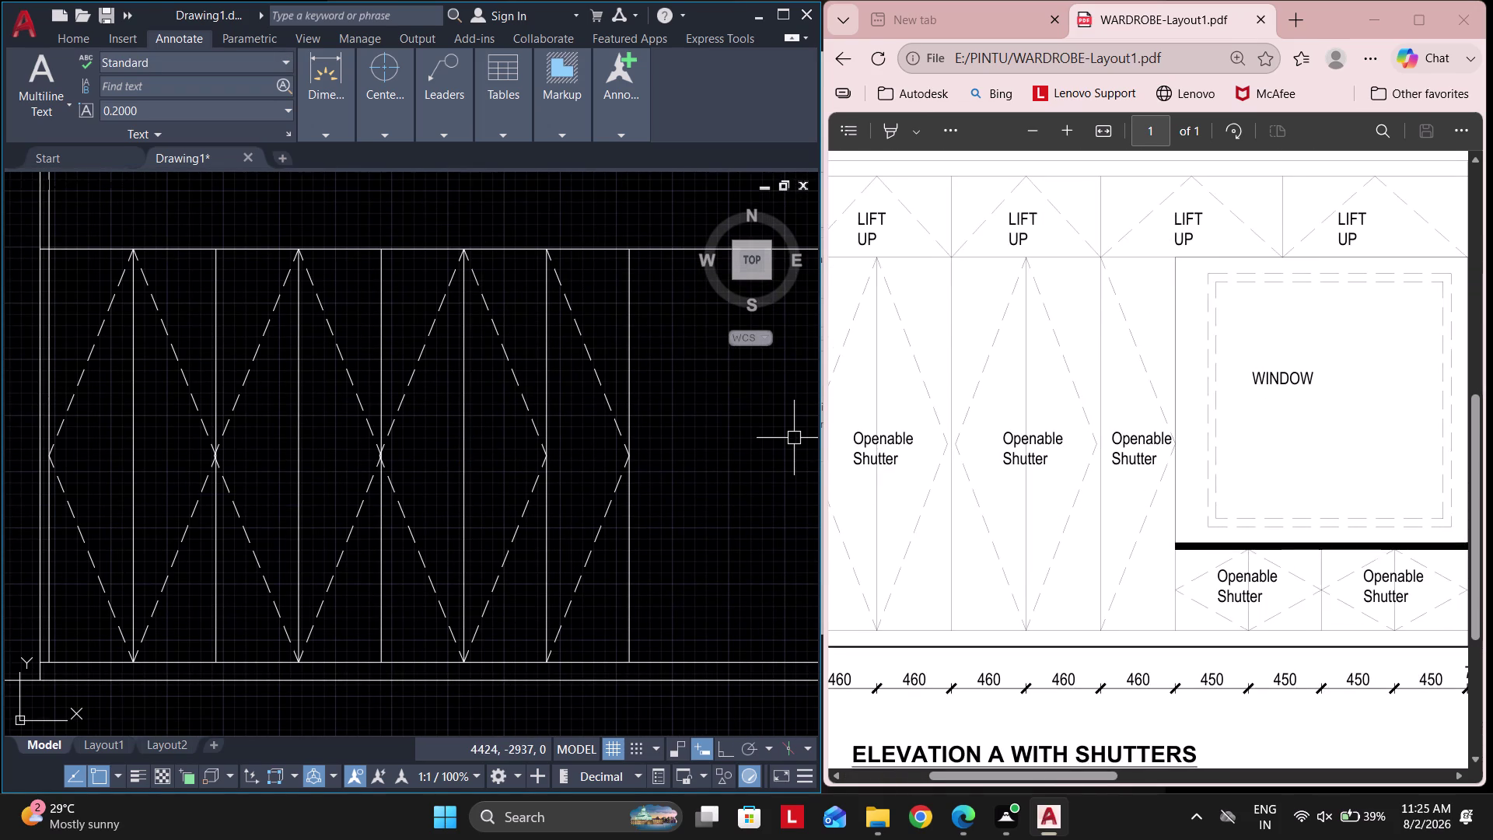
scroll(down, 3)
scroll(up, 3)
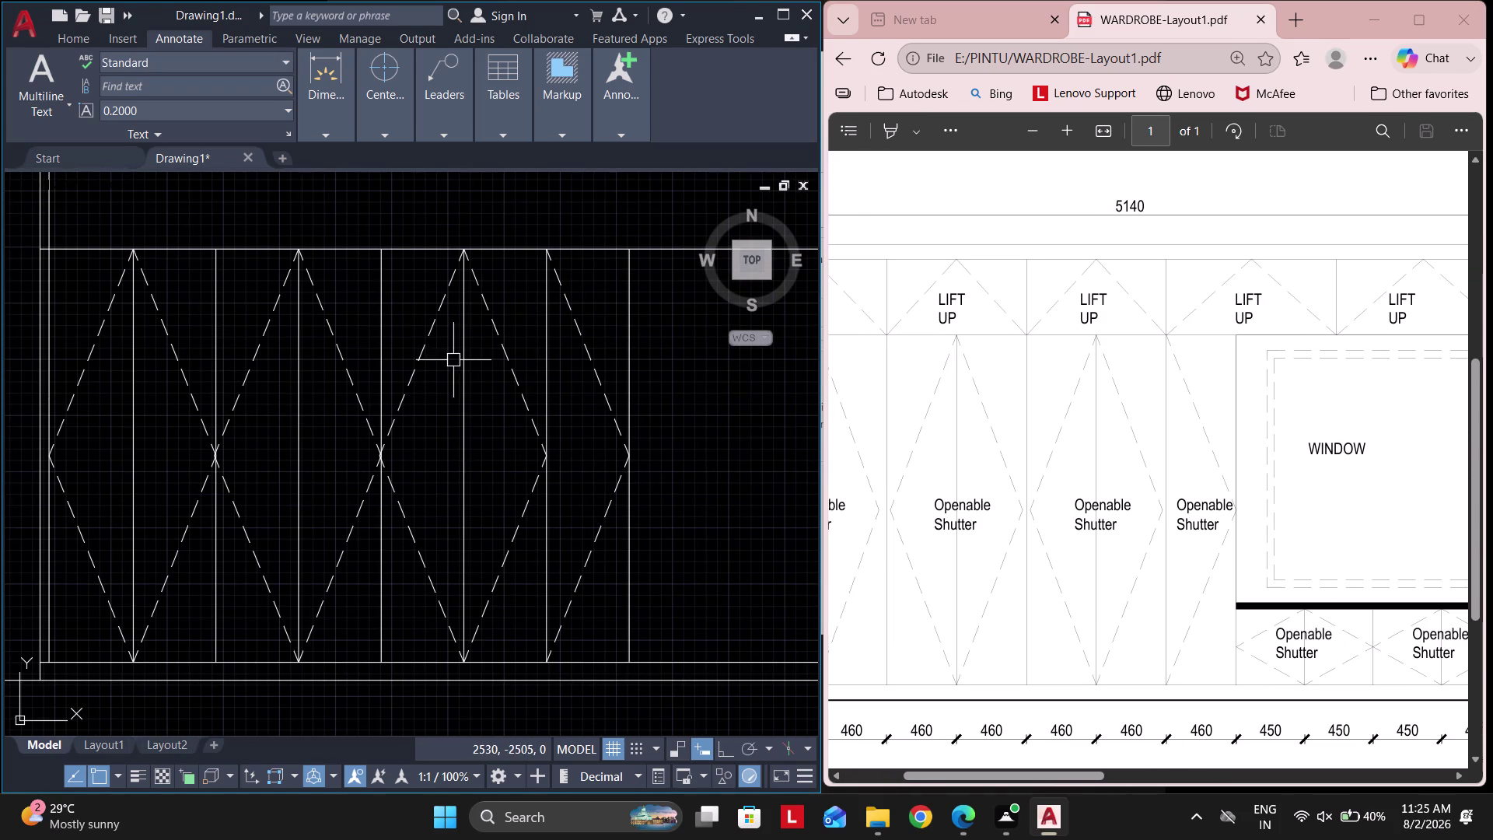
middle_drag(454, 383, 544, 554)
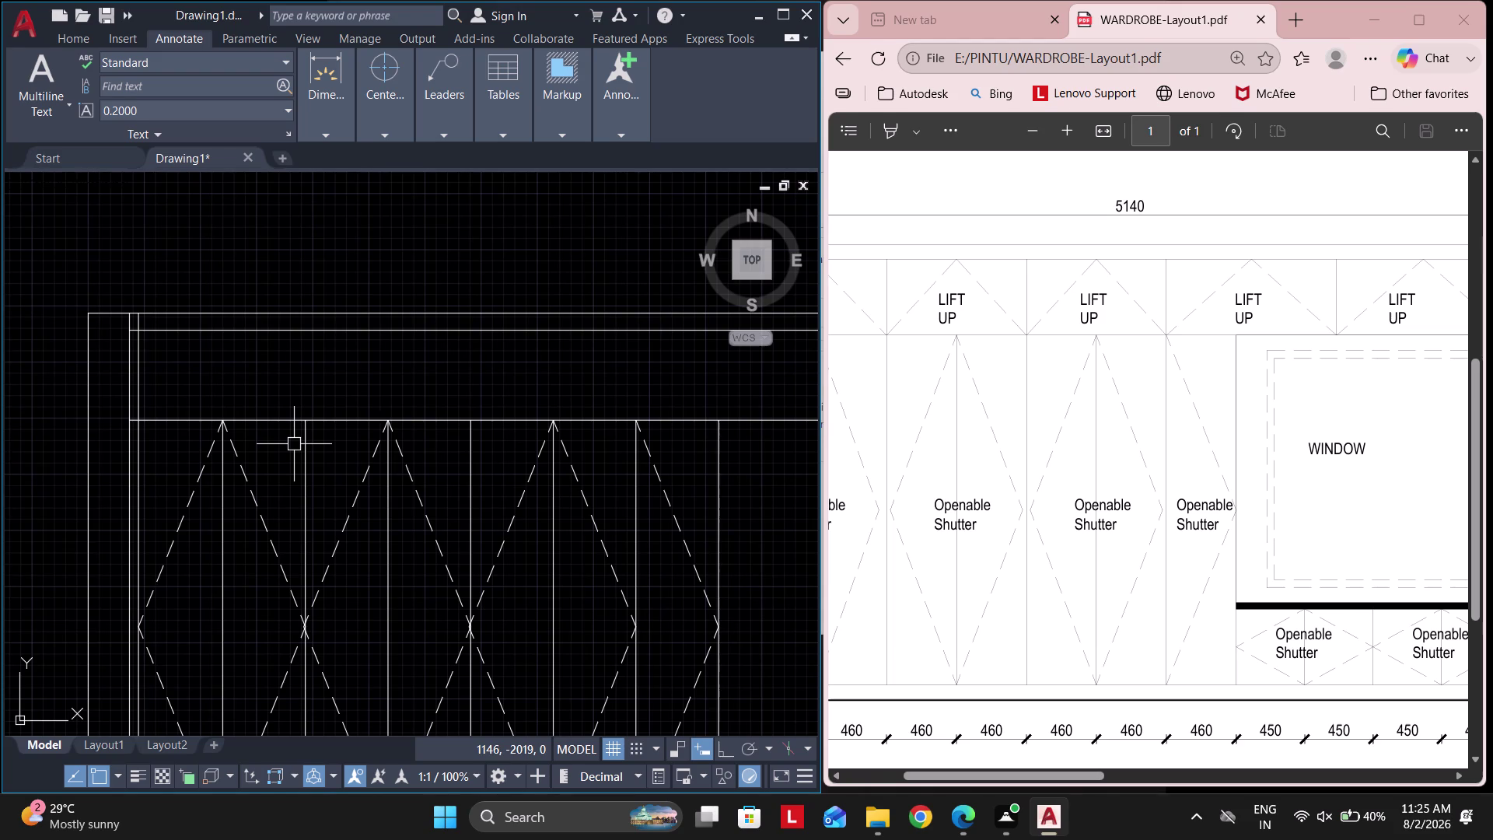
Extend the six vertical shutter dividers up through the top lift-up band.
text(ex)
key(space)
click(294, 471)
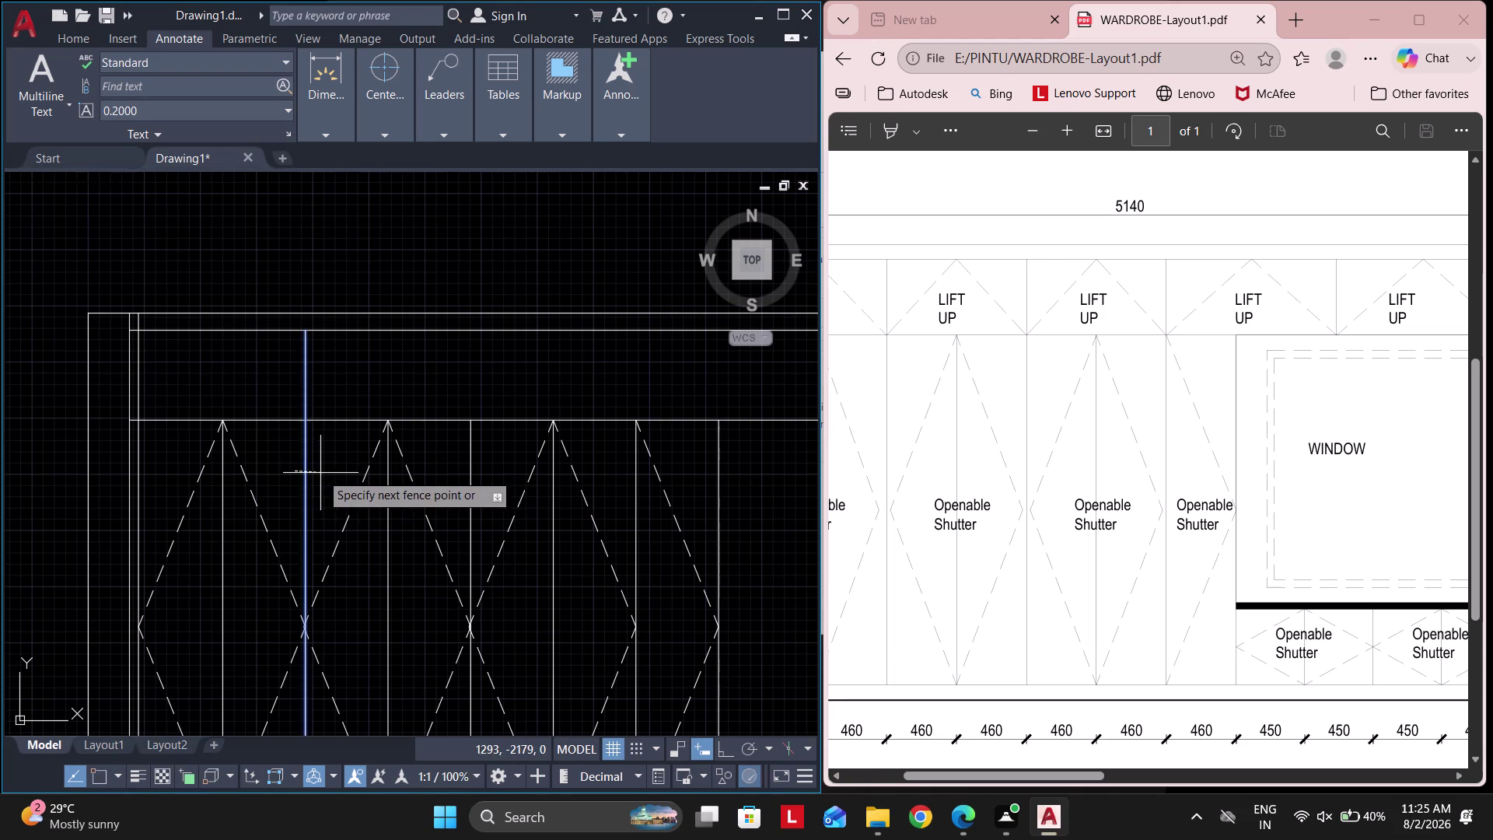
click(320, 472)
click(462, 461)
click(527, 461)
click(616, 466)
click(639, 485)
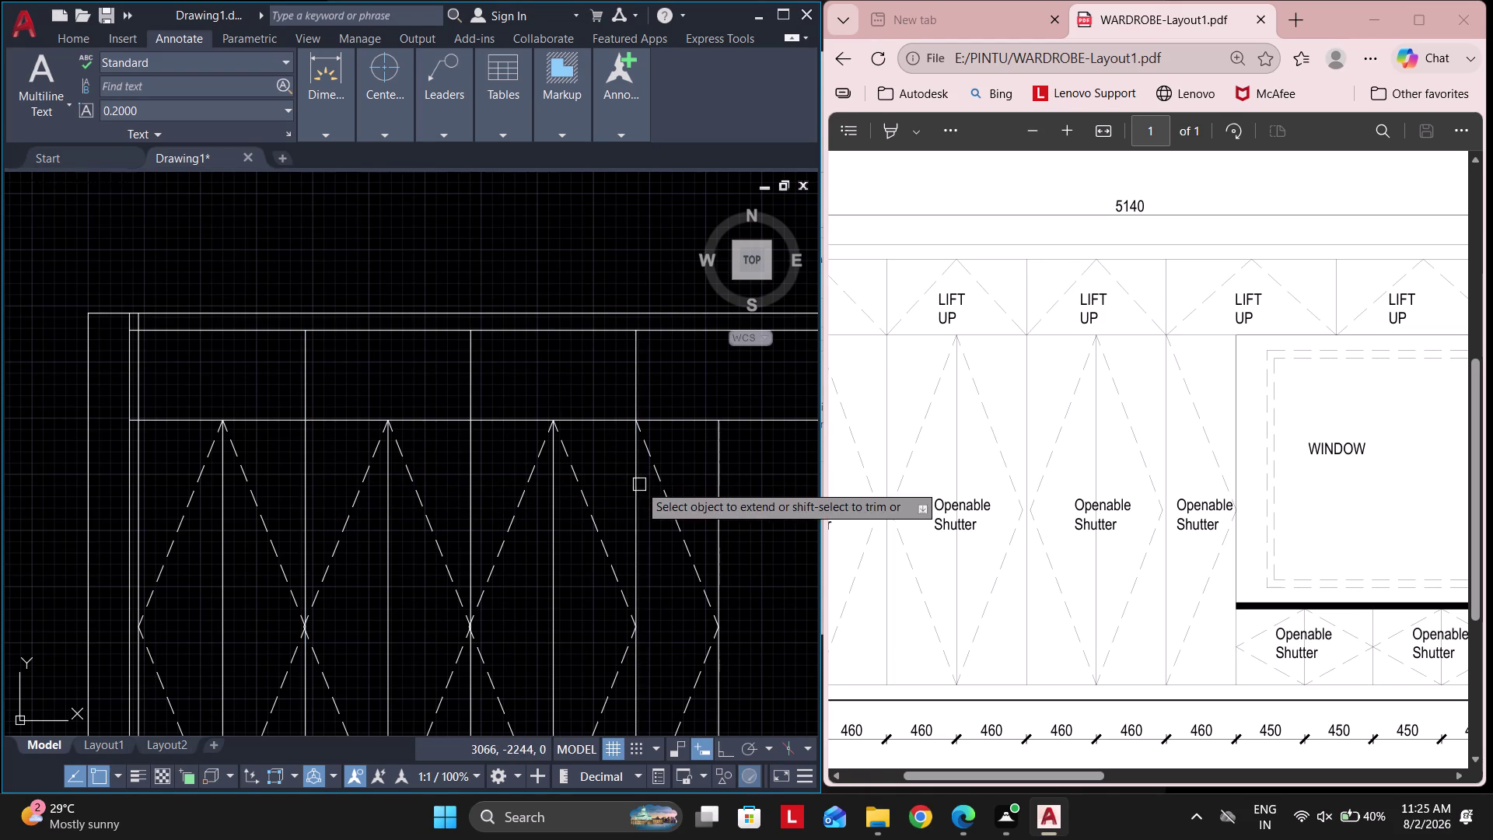
key(Escape)
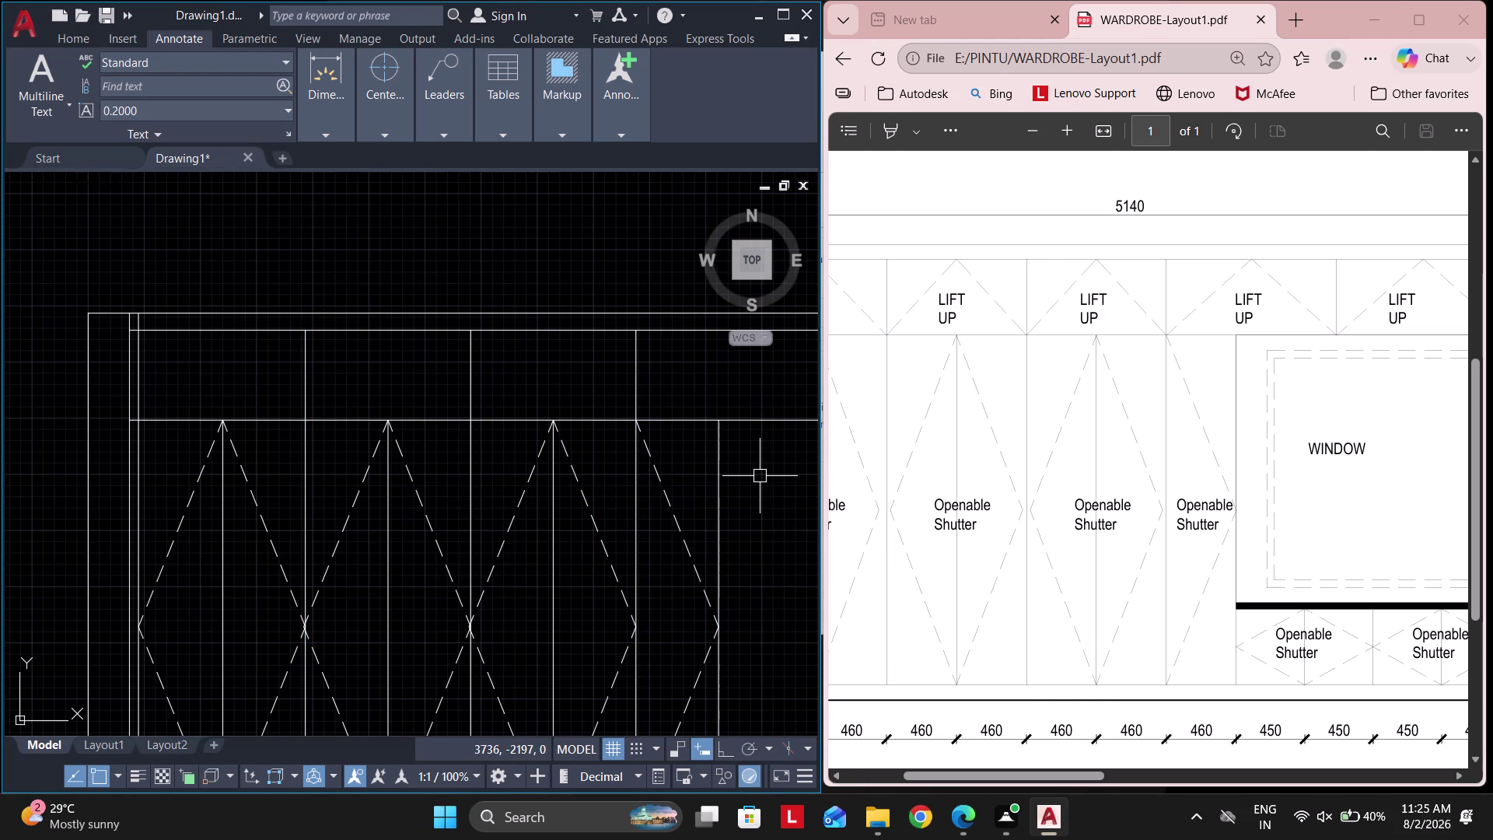
scroll(down, 3)
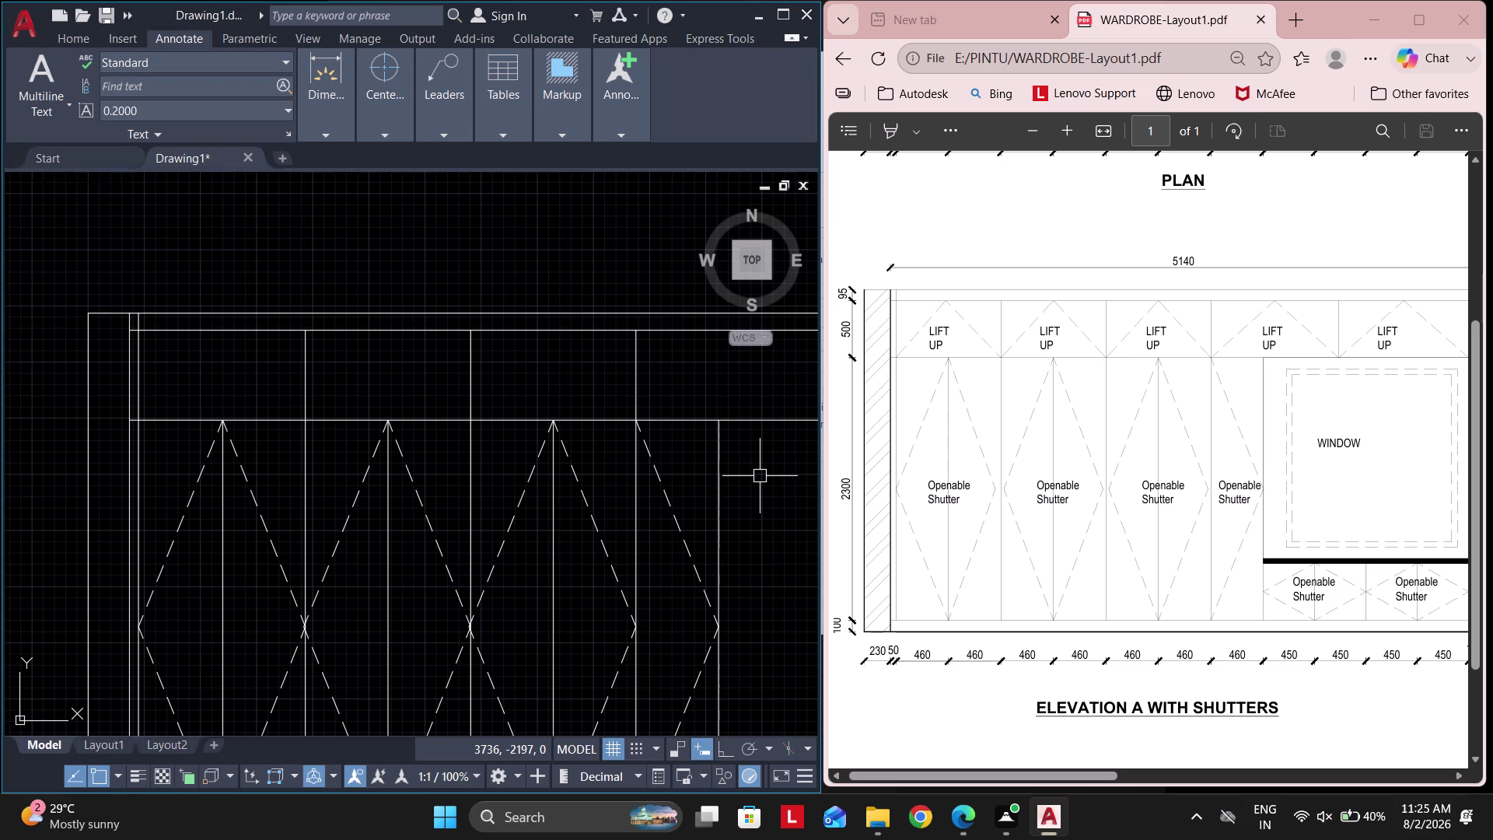
middle_drag(307, 396, 330, 413)
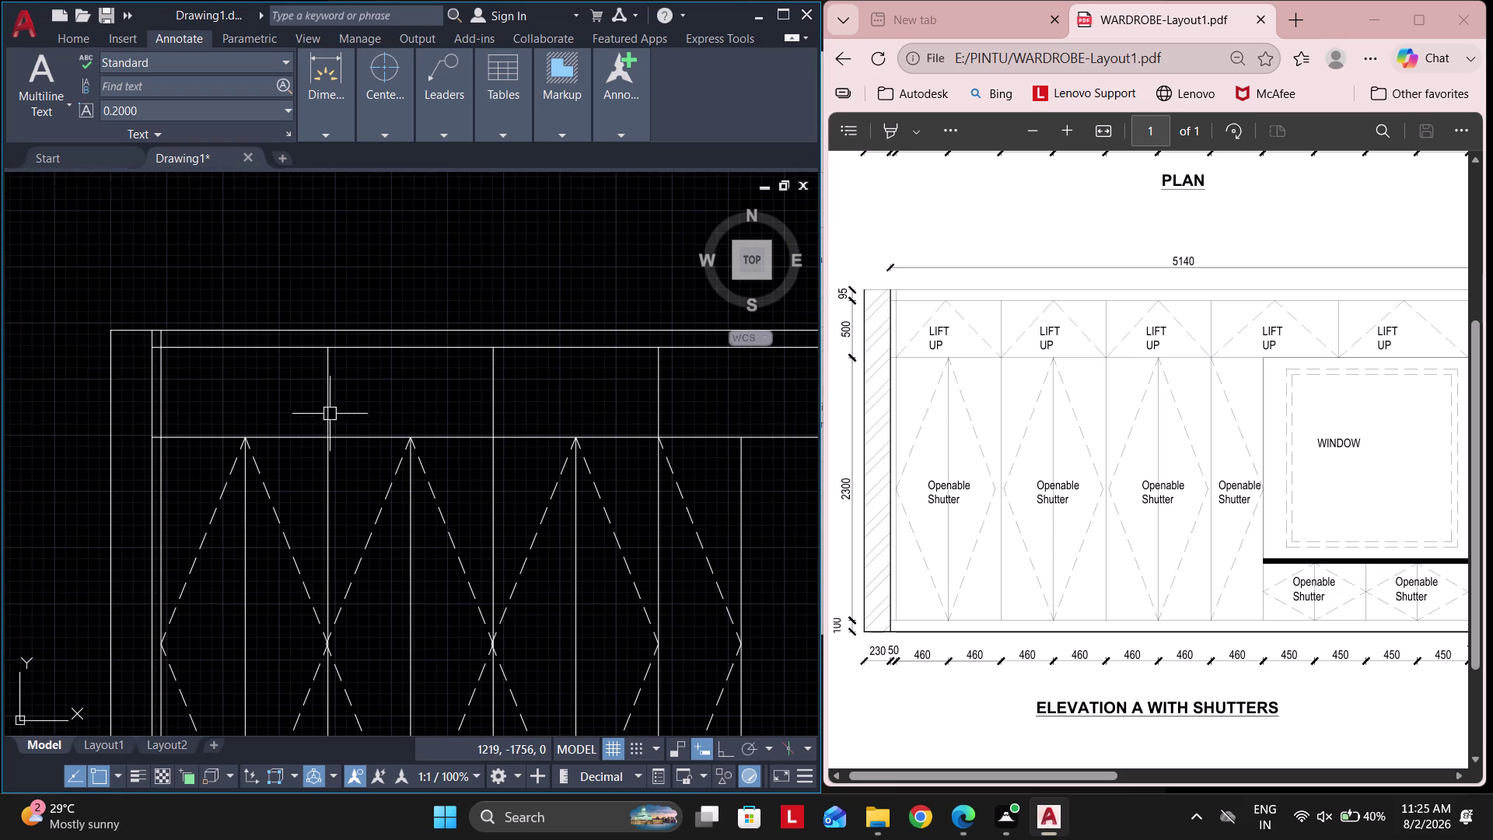
Draw a vertical helper line up to the first top panel's centre.
key(l)
key(space)
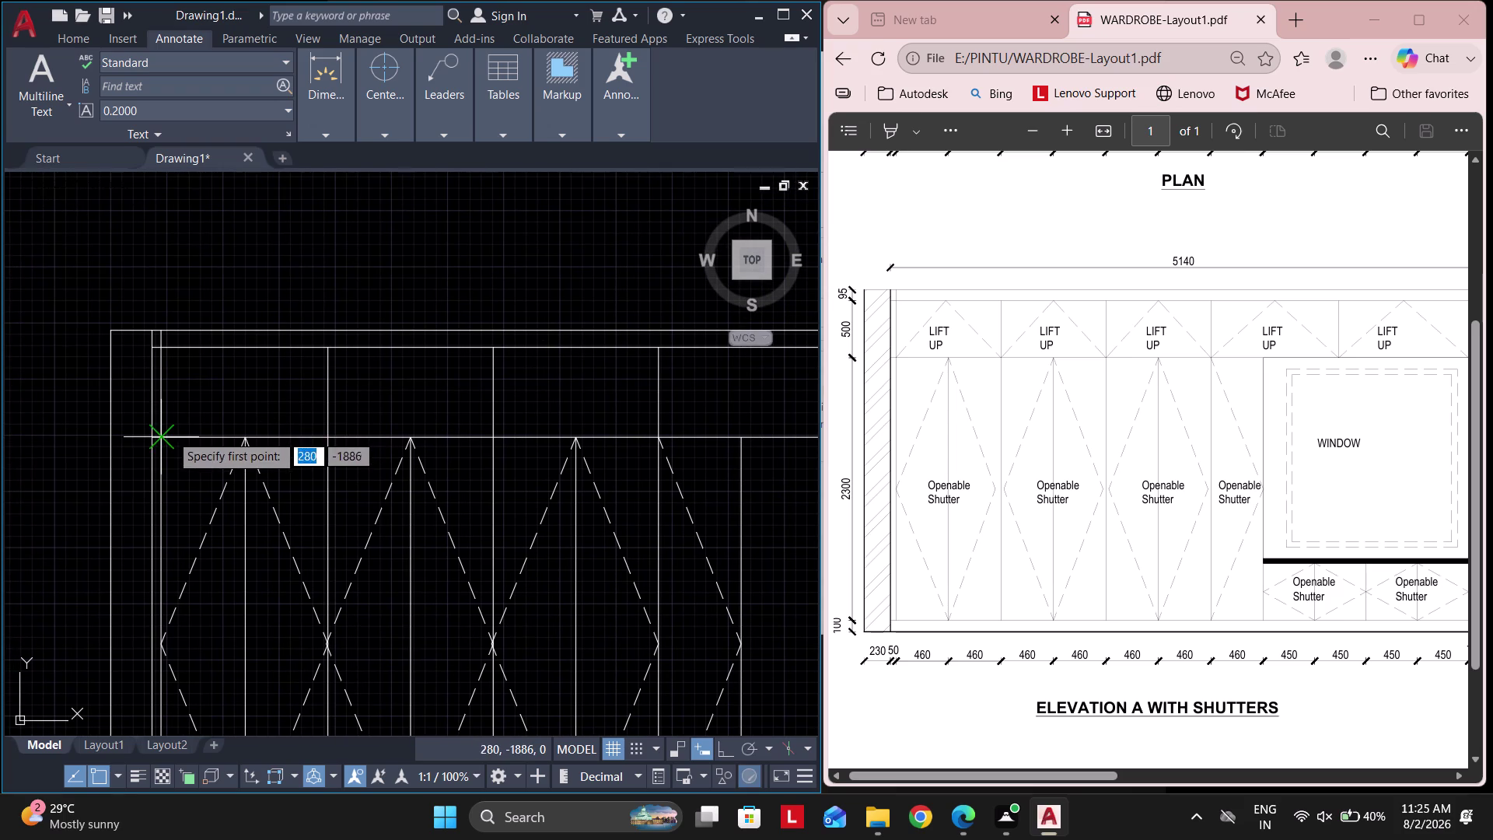
click(170, 434)
scroll(up, 3)
key(Escape)
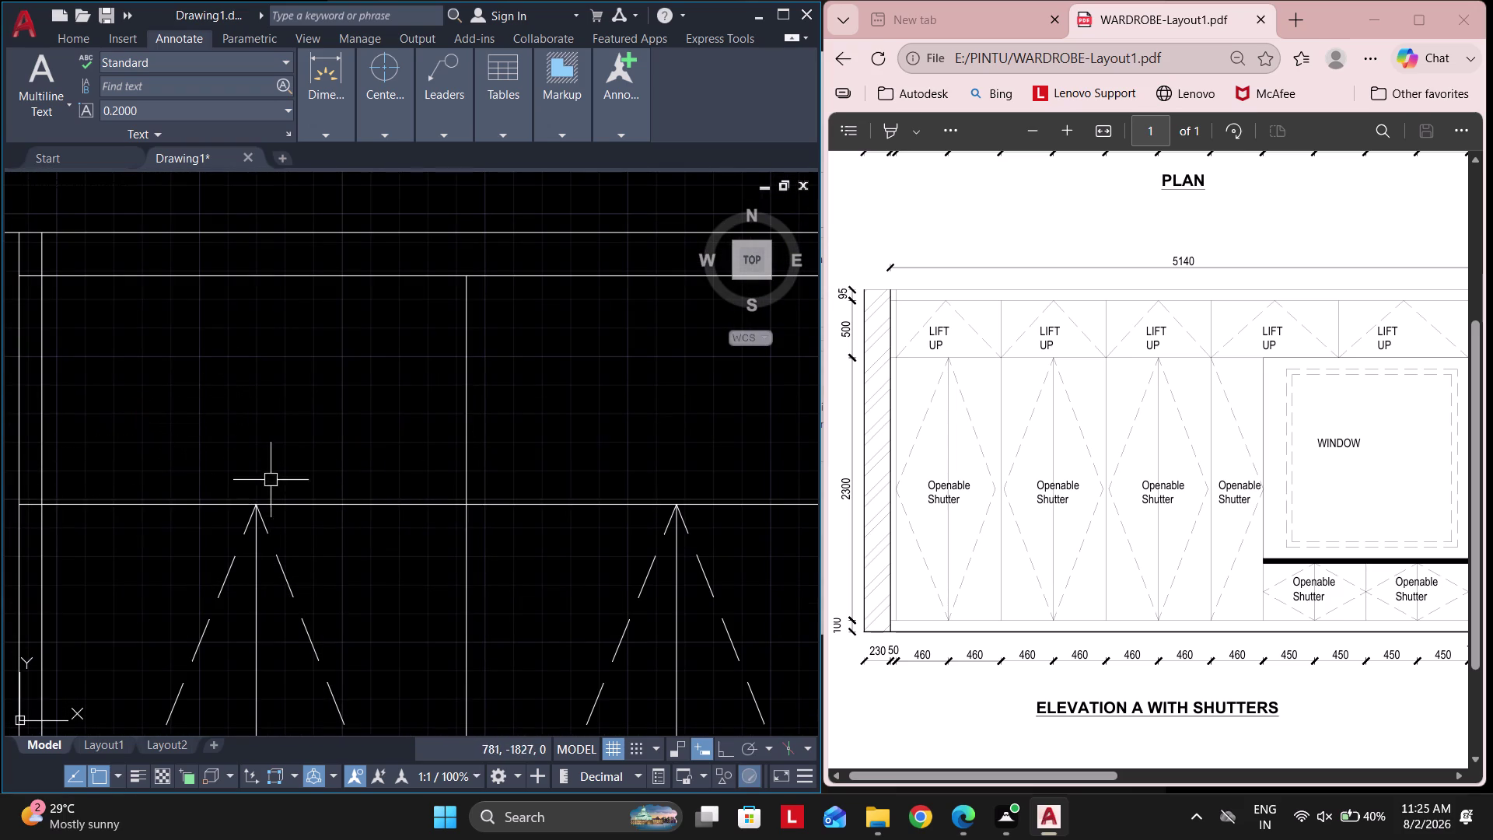
key(space)
click(258, 507)
click(262, 282)
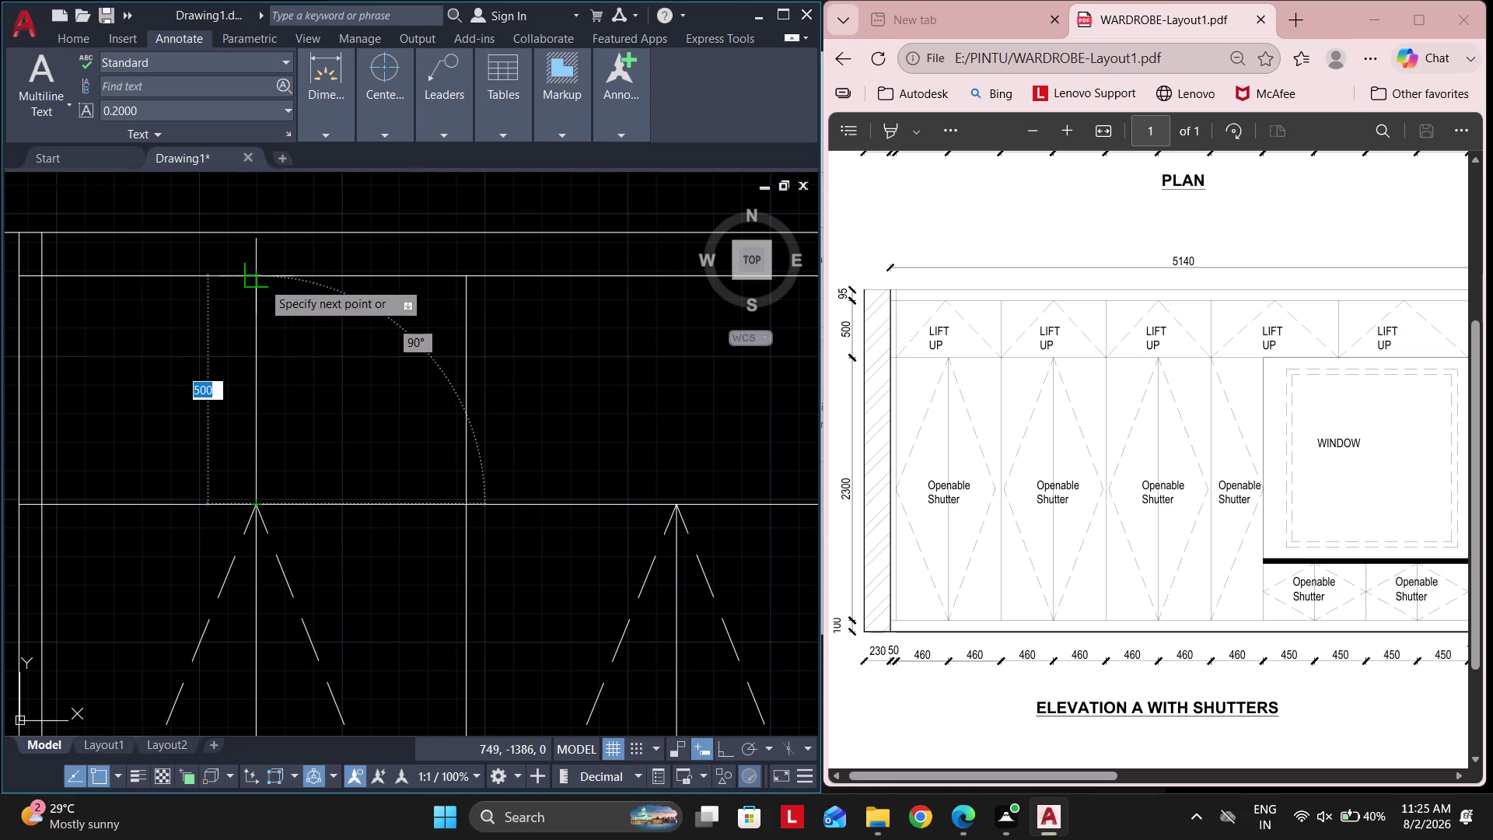
key(Escape)
Draw diagonal lines from the bottom-left corner to the top centre and down to bottom-right.
key(space)
click(51, 506)
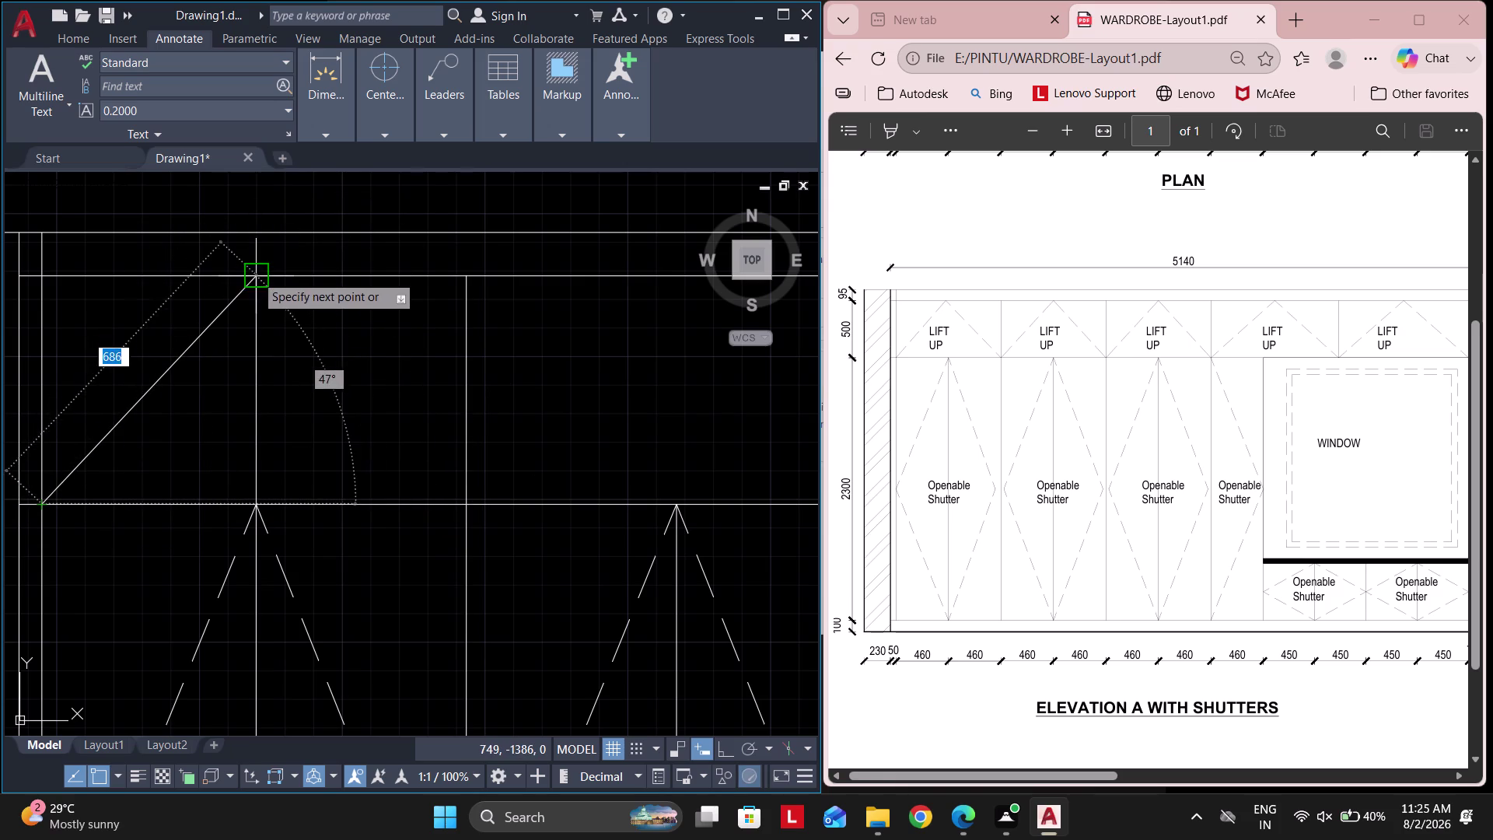
click(255, 277)
click(458, 510)
key(Escape)
Delete the vertical helper line inside the triangle.
click(275, 468)
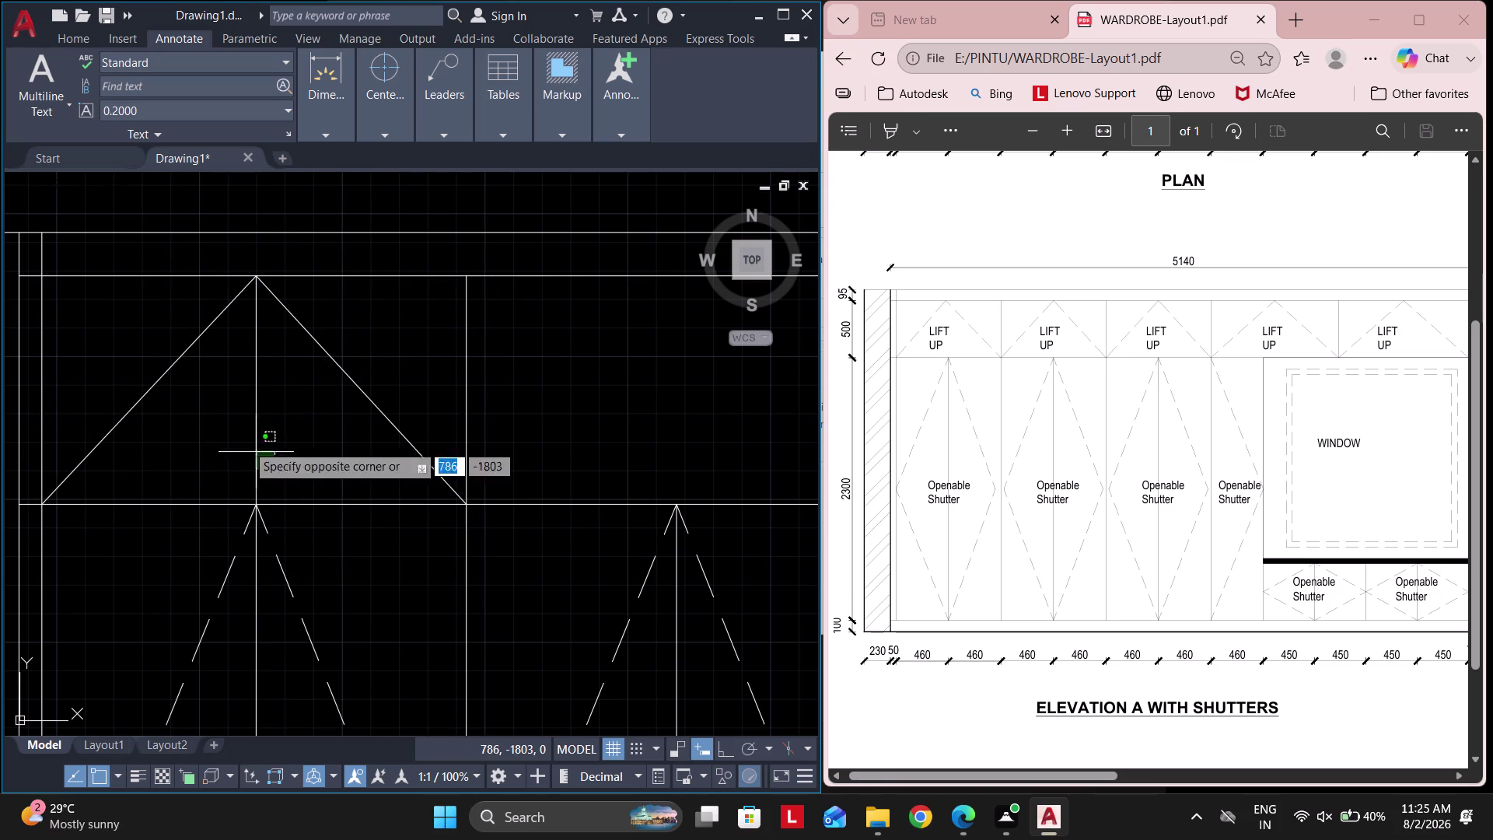
click(206, 417)
key(Delete)
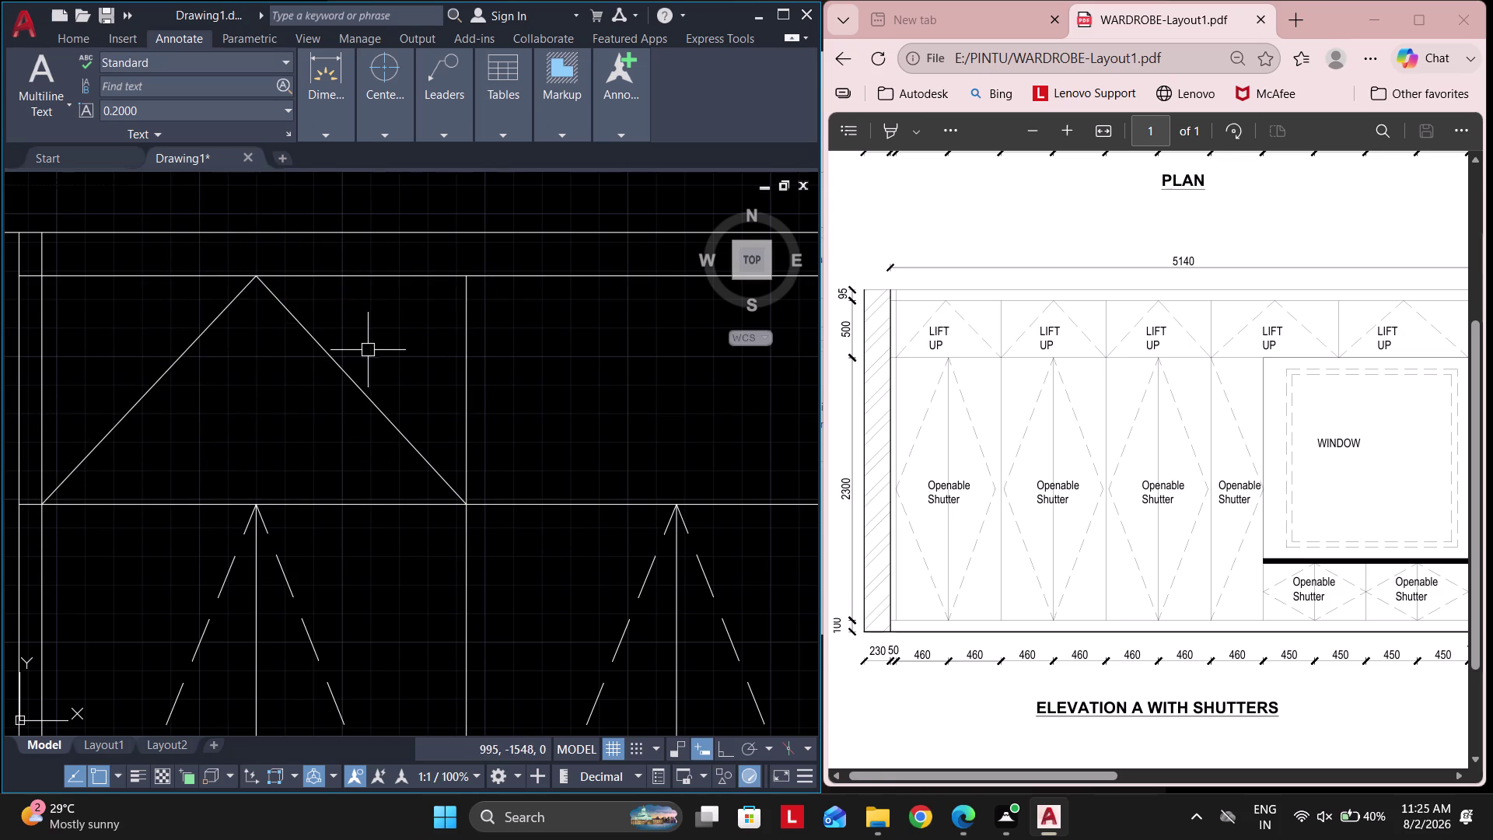
click(74, 46)
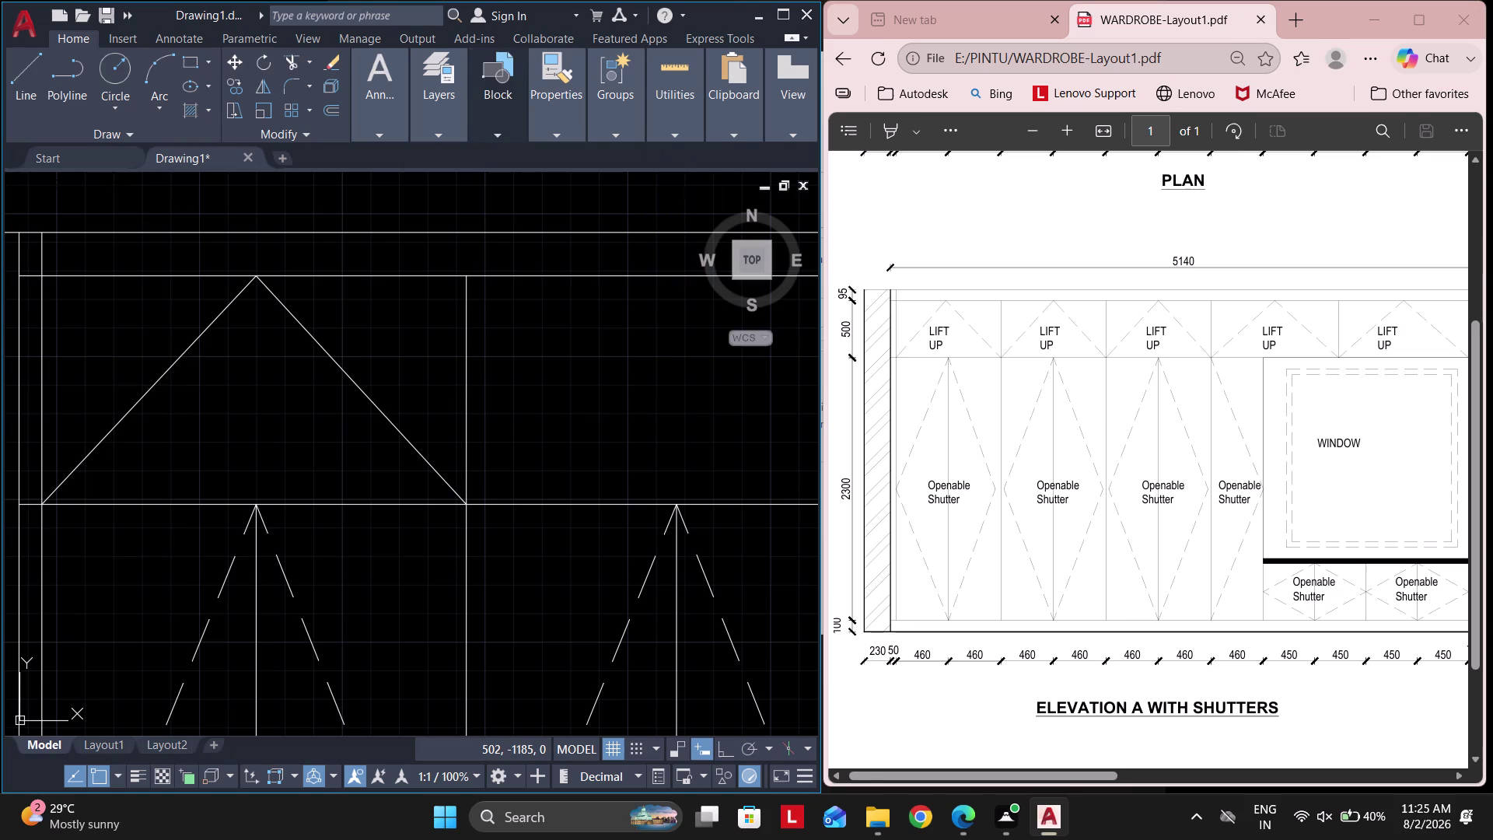
click(567, 134)
click(550, 174)
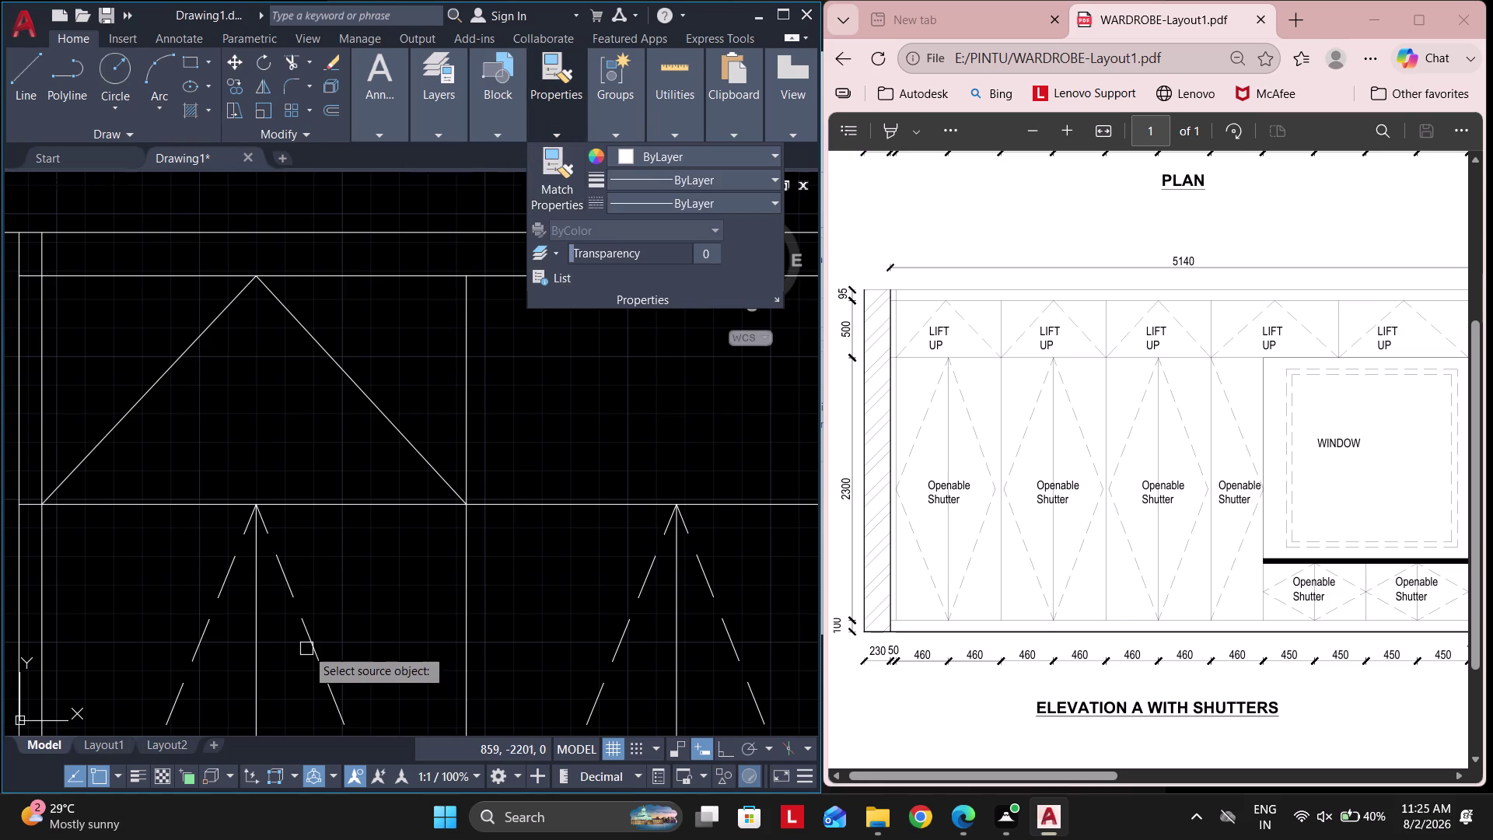
click(306, 647)
click(391, 386)
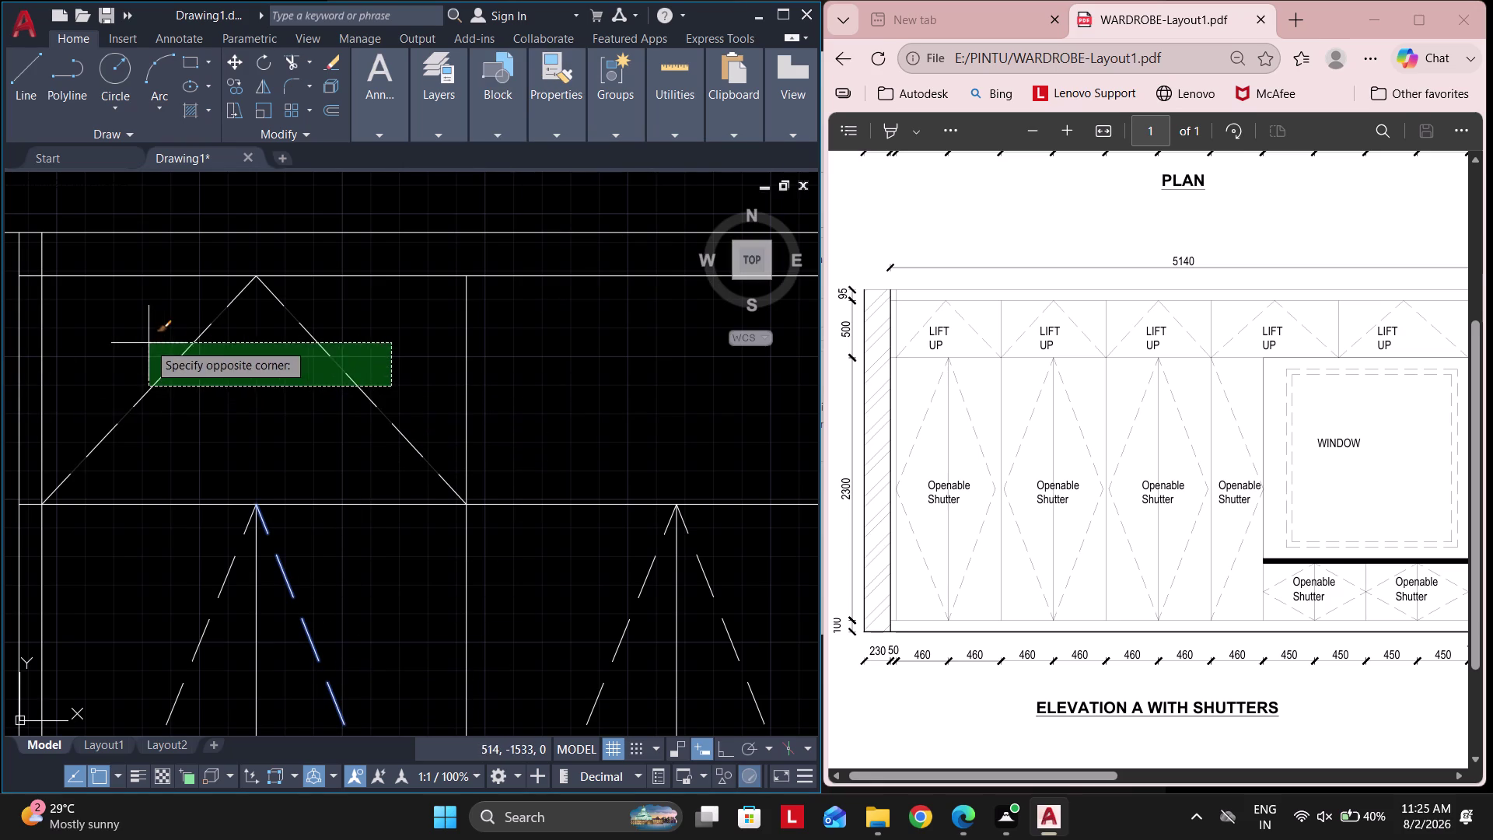
click(149, 343)
key(Escape)
key(Escape)
click(408, 339)
click(160, 340)
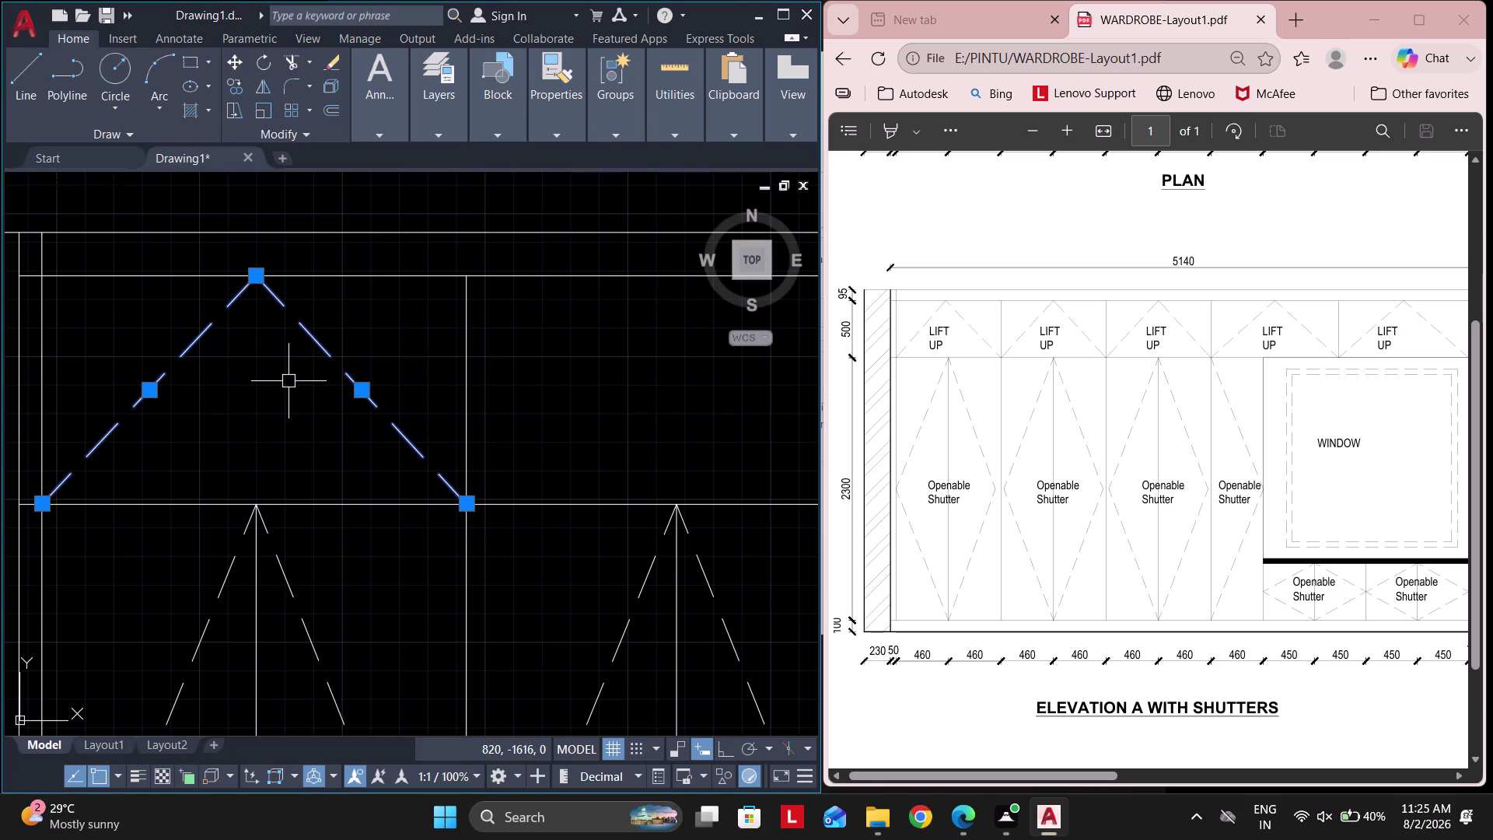
text(co)
key(space)
click(42, 500)
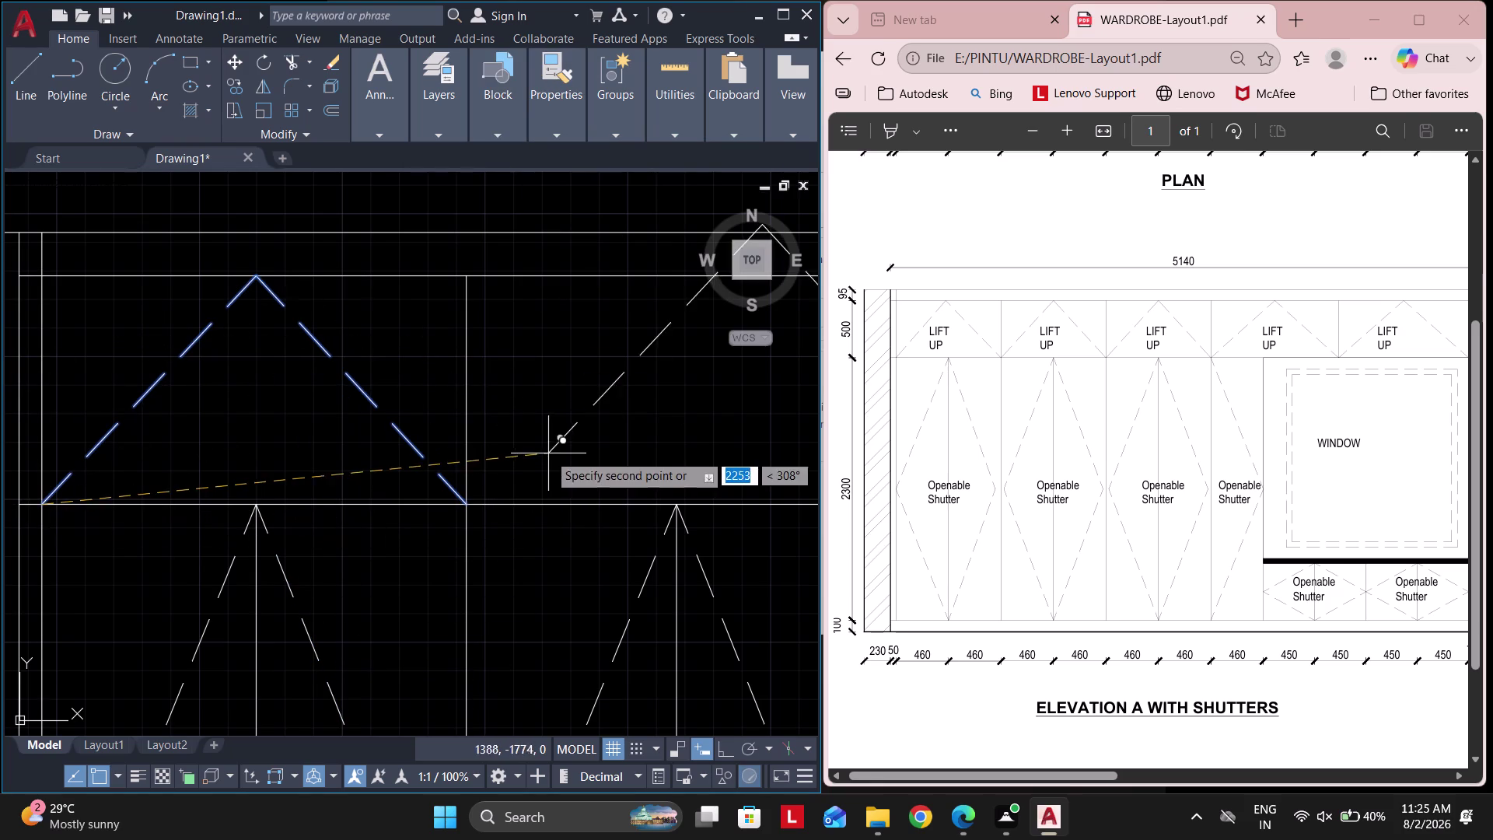
click(467, 504)
scroll(down, 3)
scroll(up, 3)
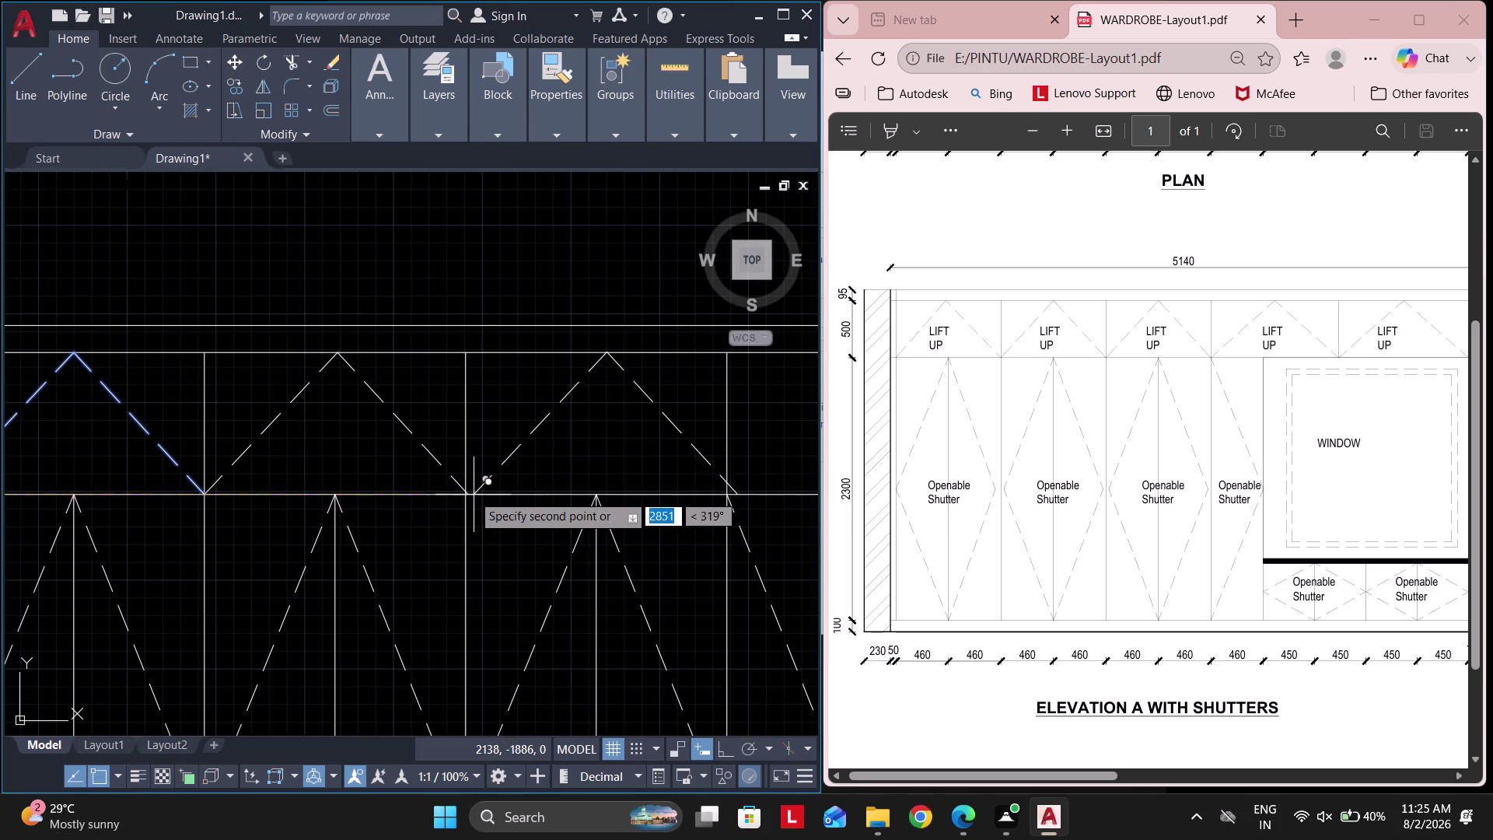
click(470, 492)
key(Escape)
scroll(up, 3)
scroll(up, 3)
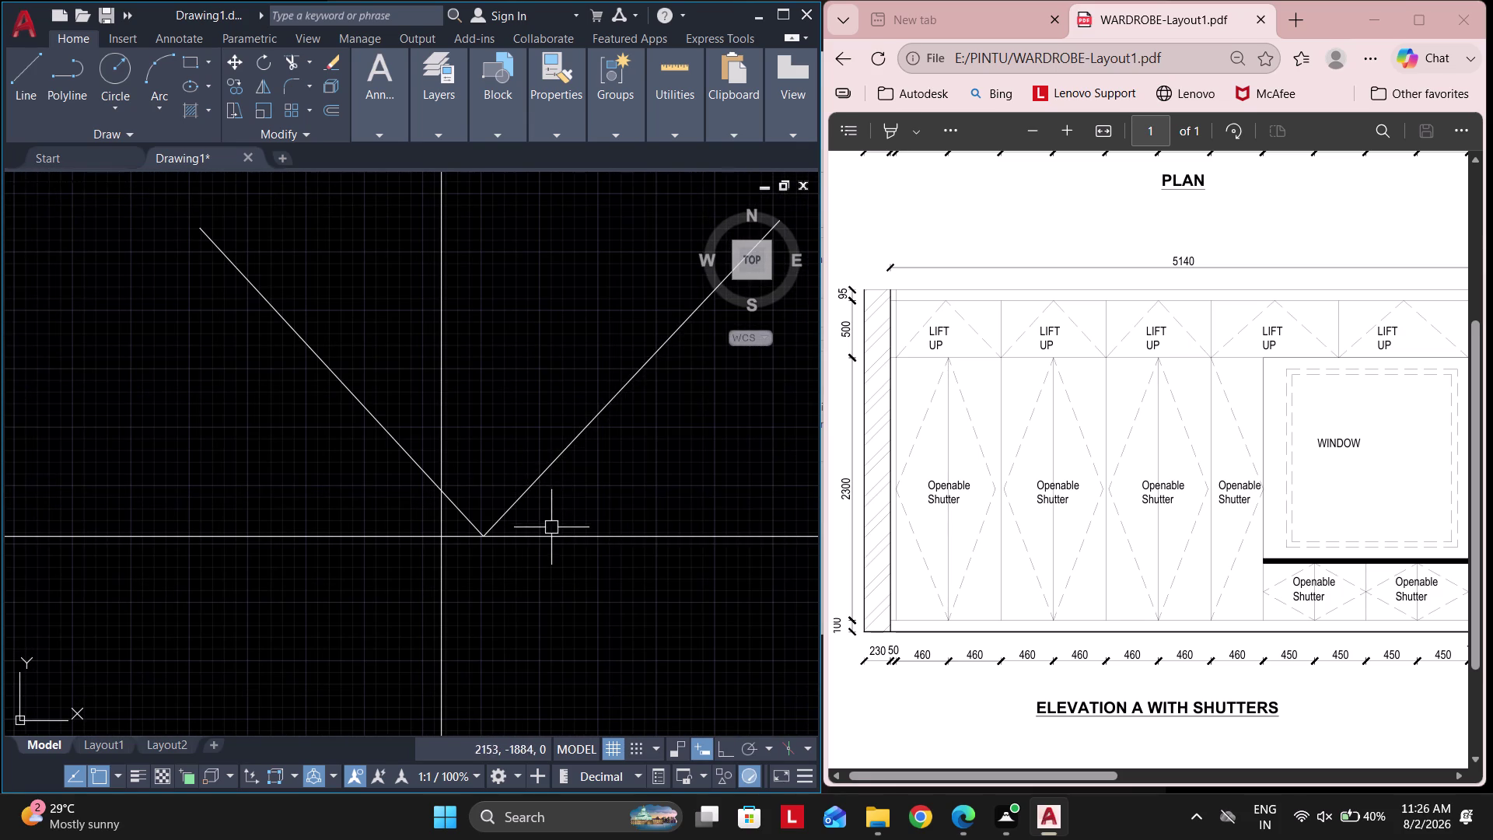
click(551, 527)
click(462, 475)
click(486, 544)
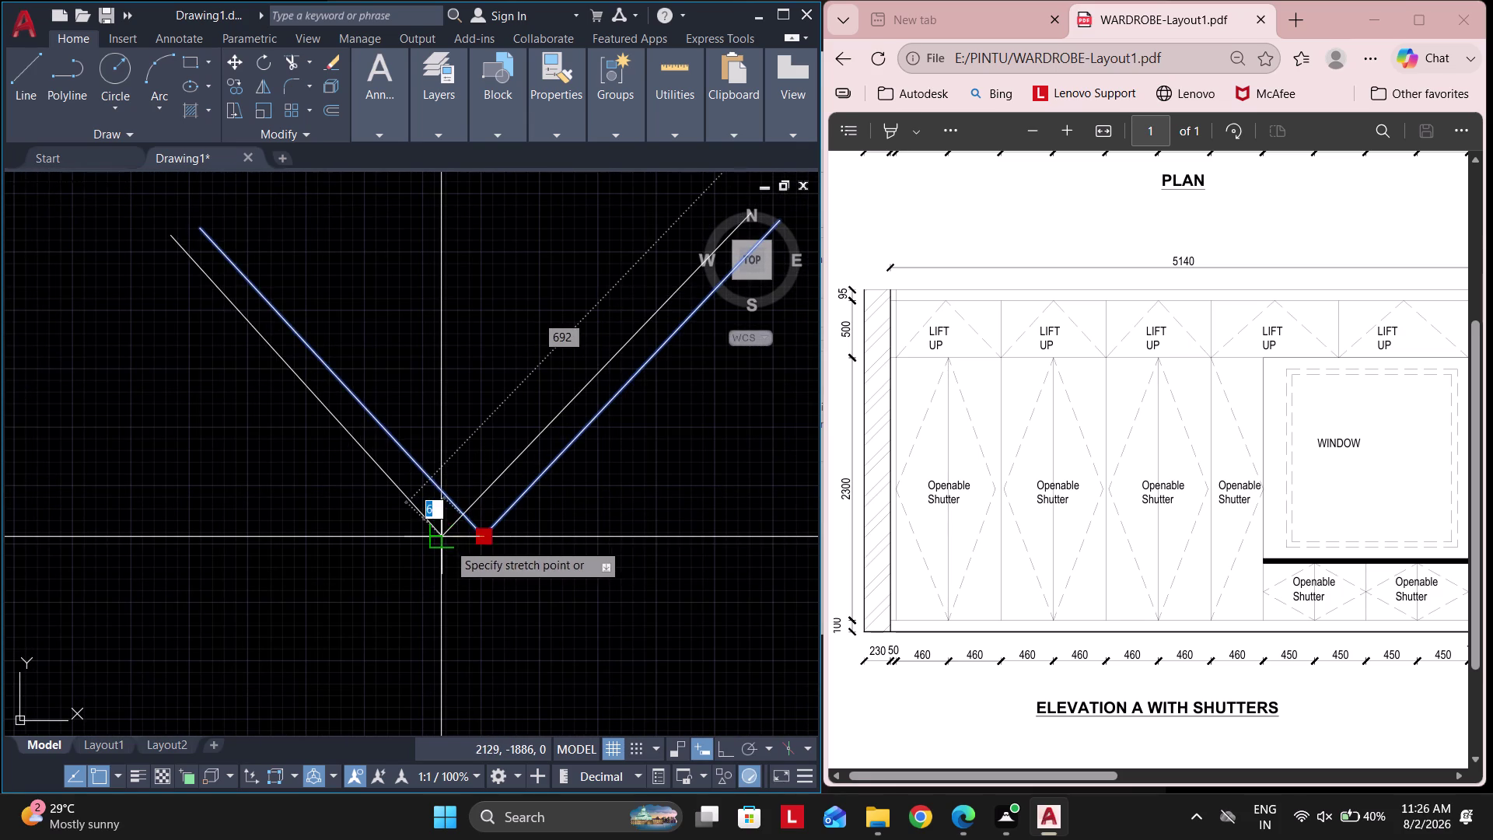
click(443, 539)
key(Escape)
scroll(down, 3)
scroll(down, 3)
scroll(up, 3)
scroll(up, 3)
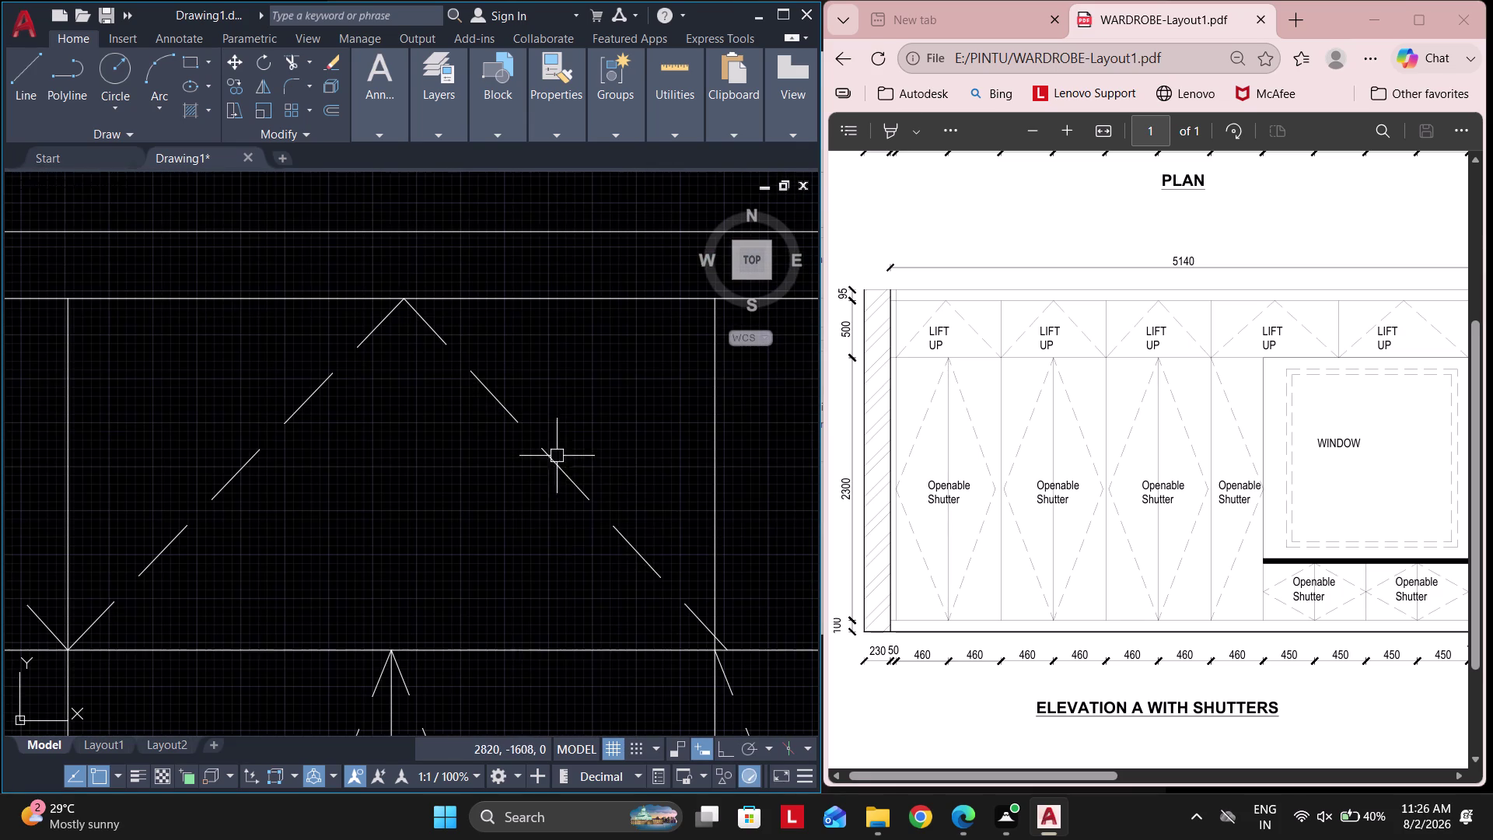
click(570, 457)
click(538, 514)
middle_drag(644, 520, 234, 400)
scroll(up, 3)
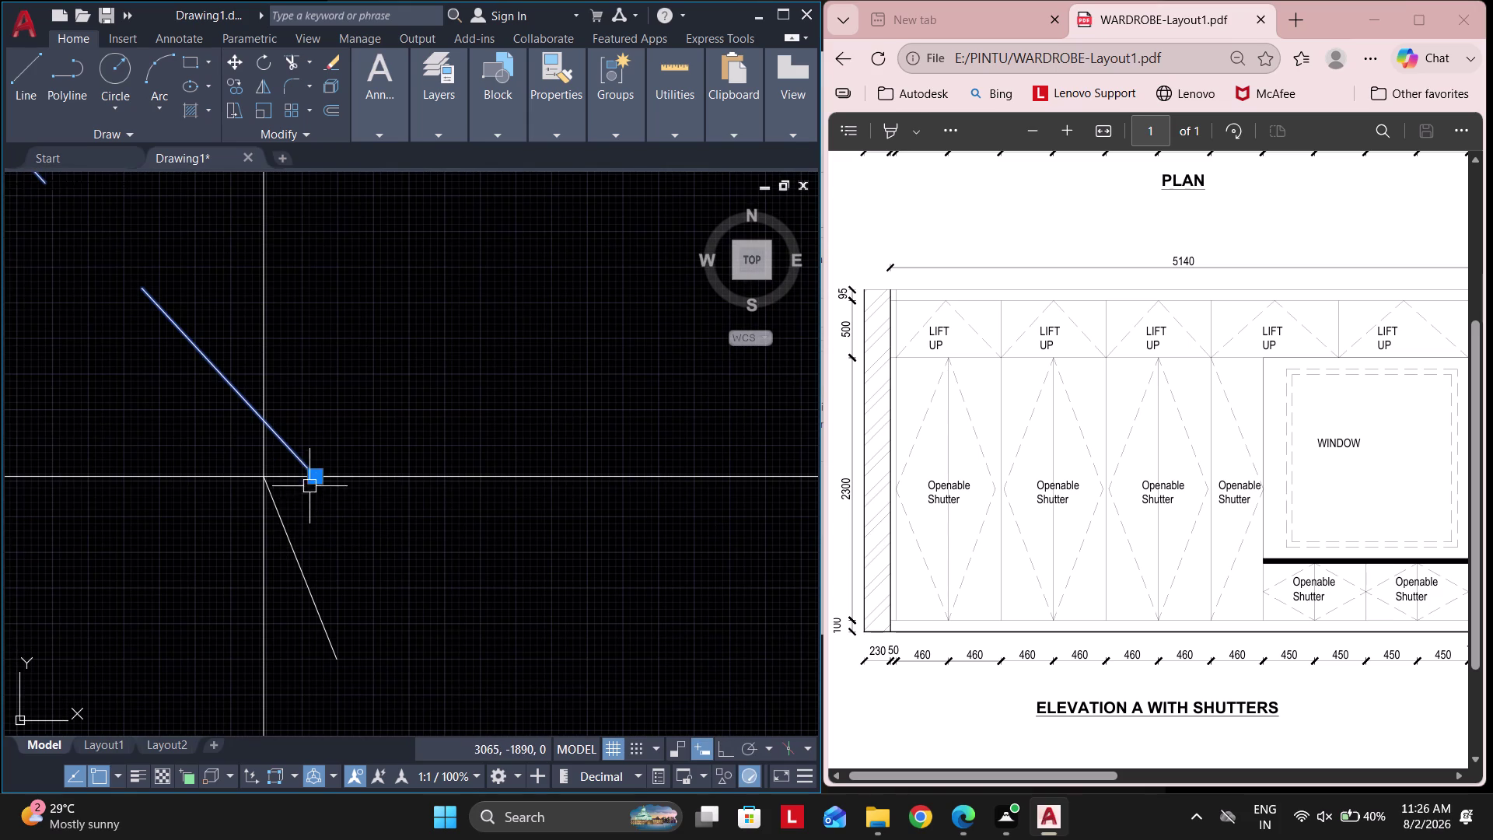
click(310, 478)
click(261, 478)
key(Escape)
scroll(down, 3)
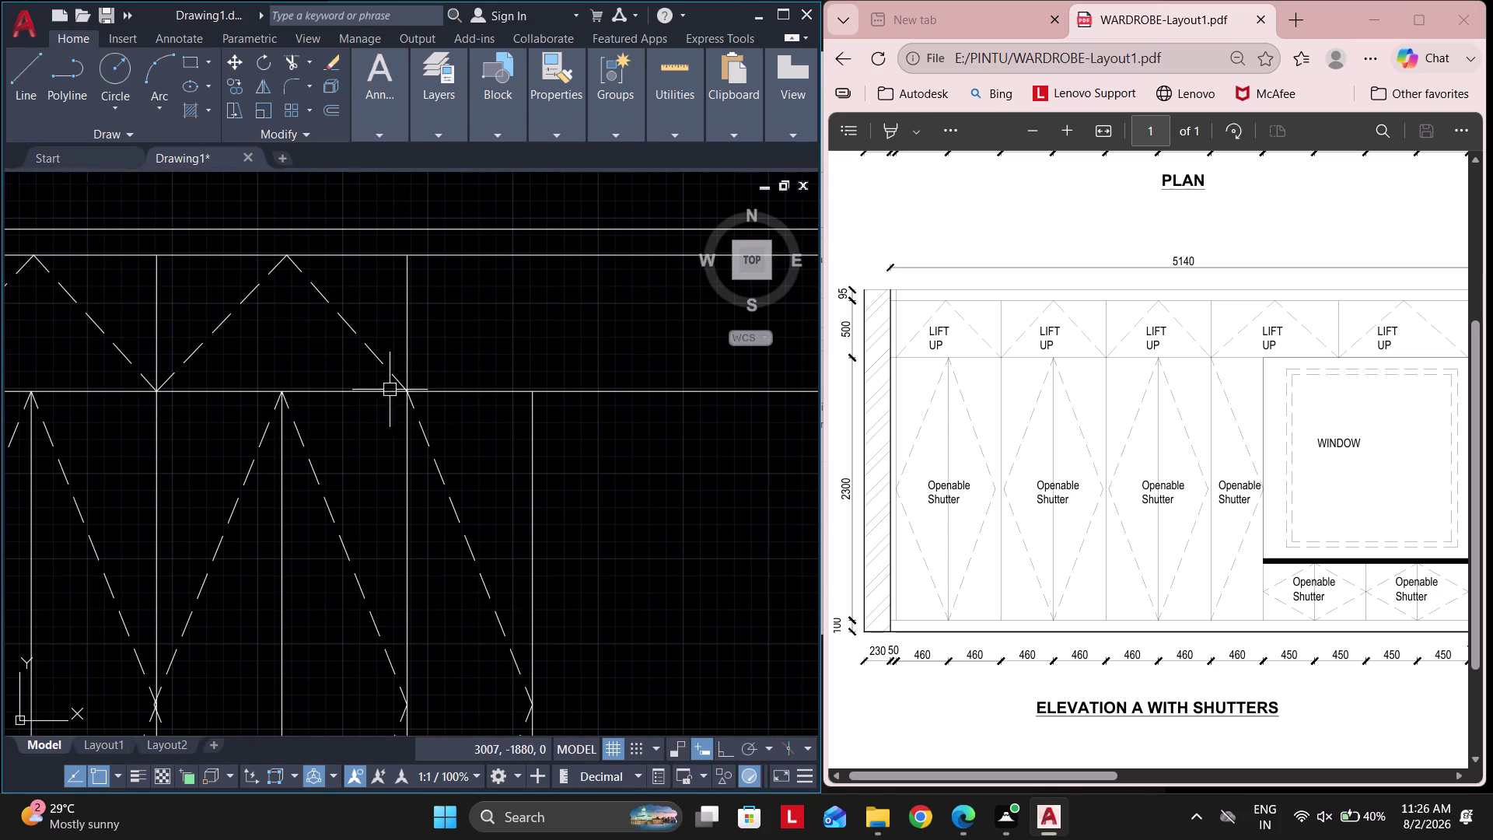
scroll(down, 3)
scroll(up, 3)
scroll(up, 3)
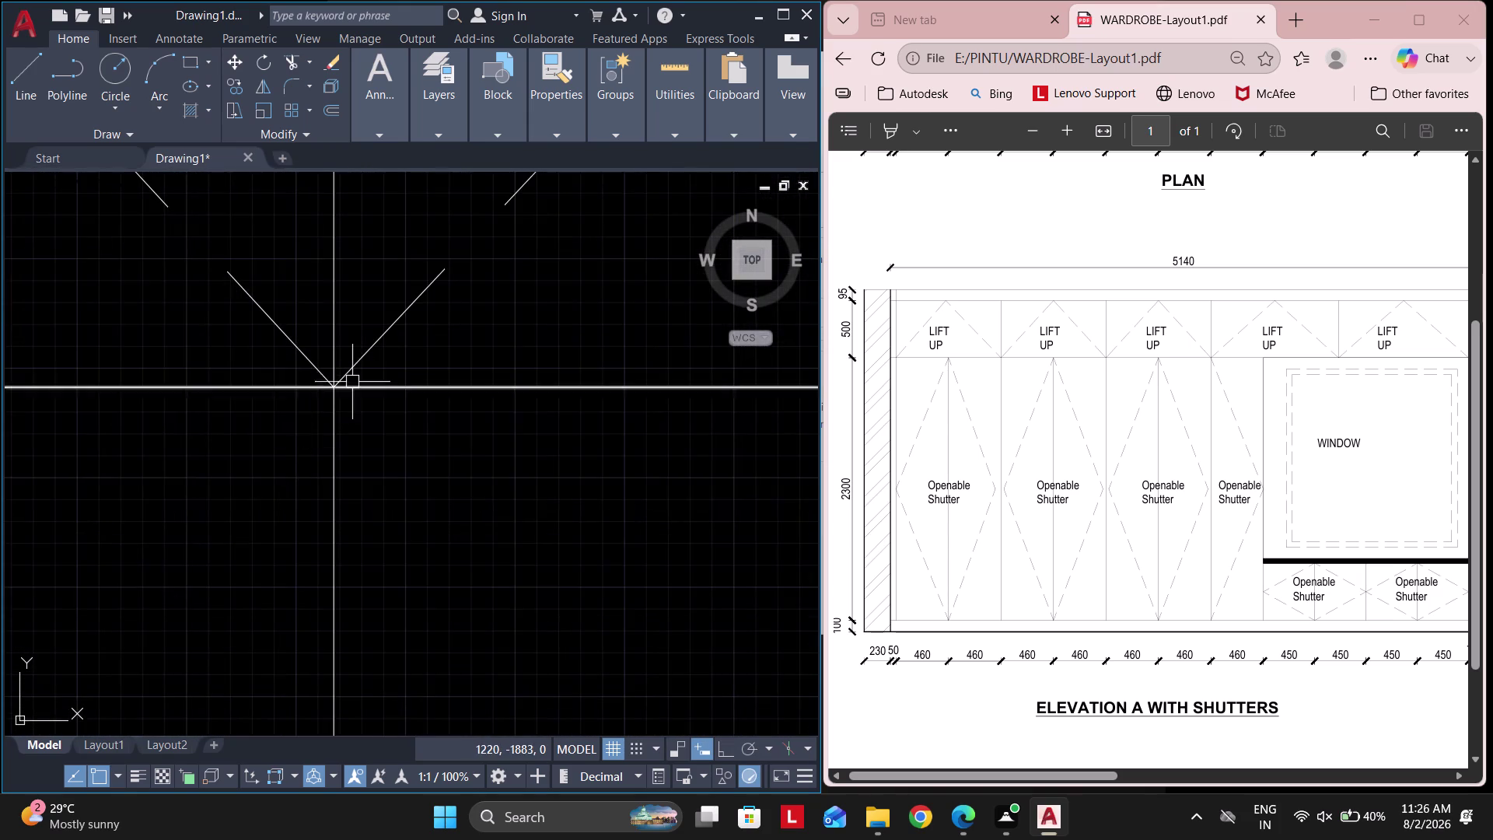
scroll(up, 3)
scroll(down, 3)
scroll(up, 3)
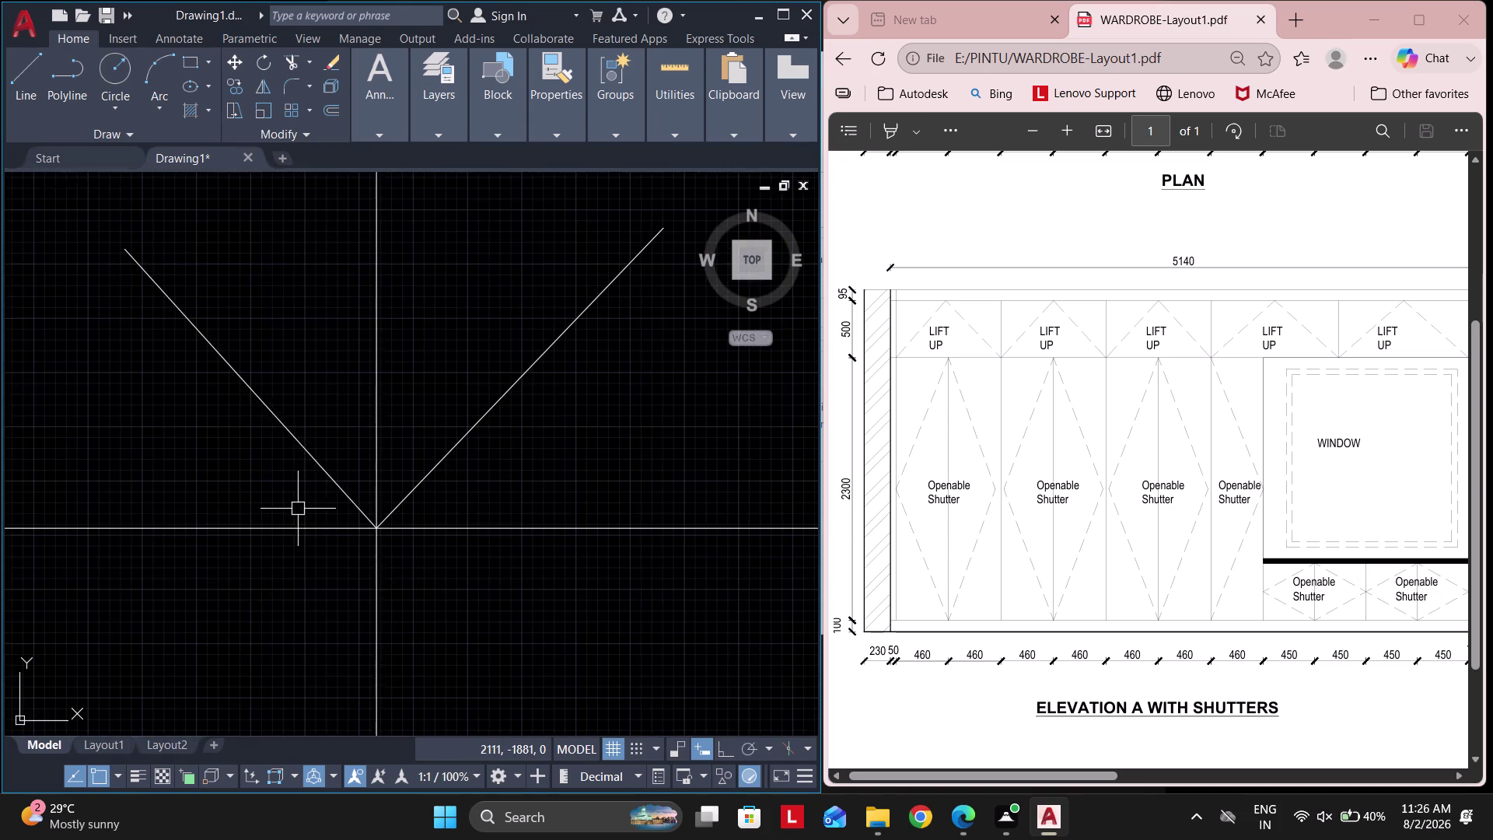
scroll(down, 3)
scroll(down, 3)
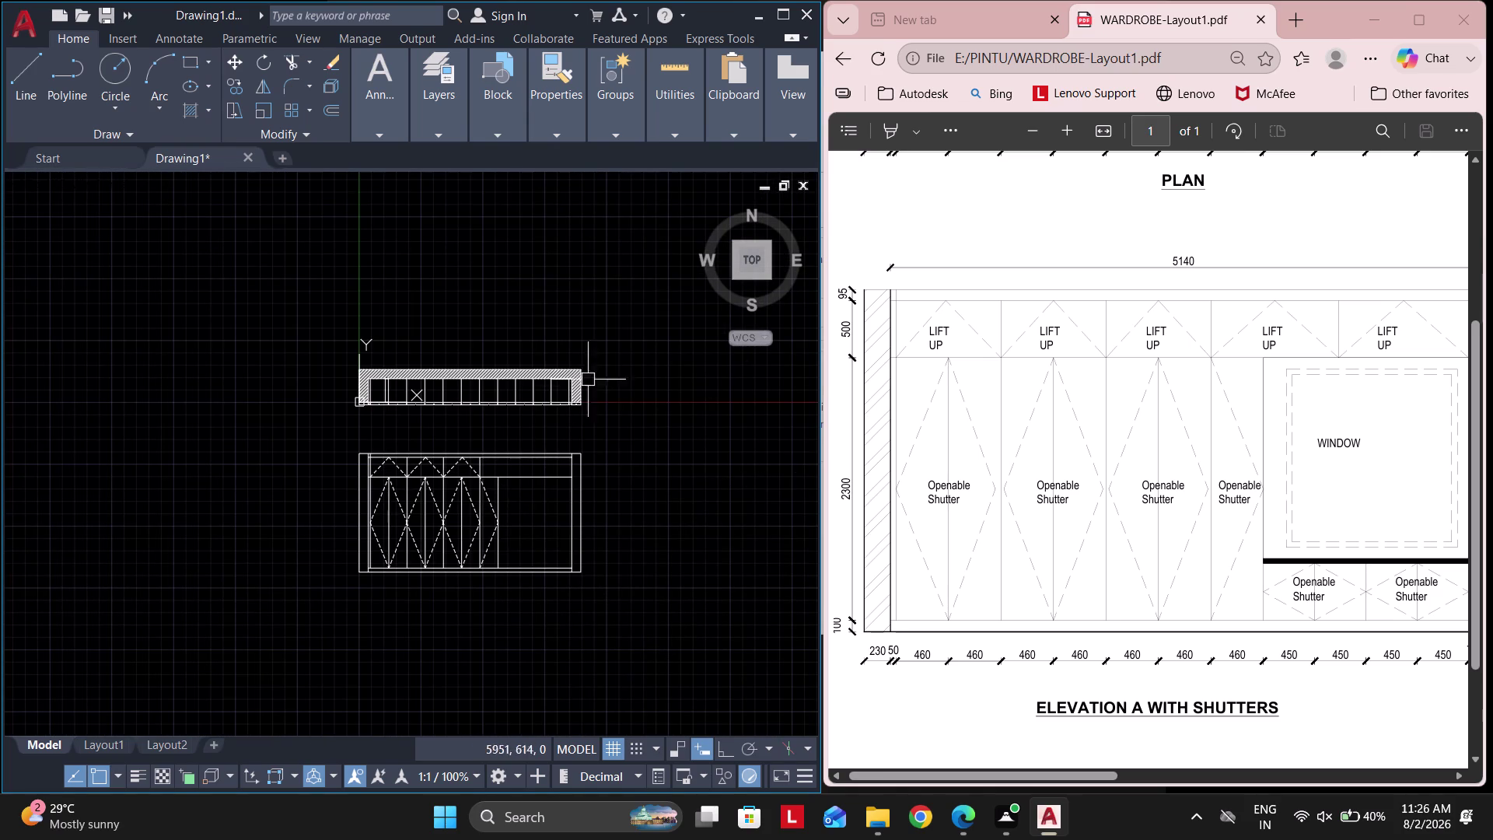
Zoom and pan the PDF to the 450, 70 and 230 widths under the window bay.
scroll(up, 3)
scroll(up, 3)
scroll(up, 3)
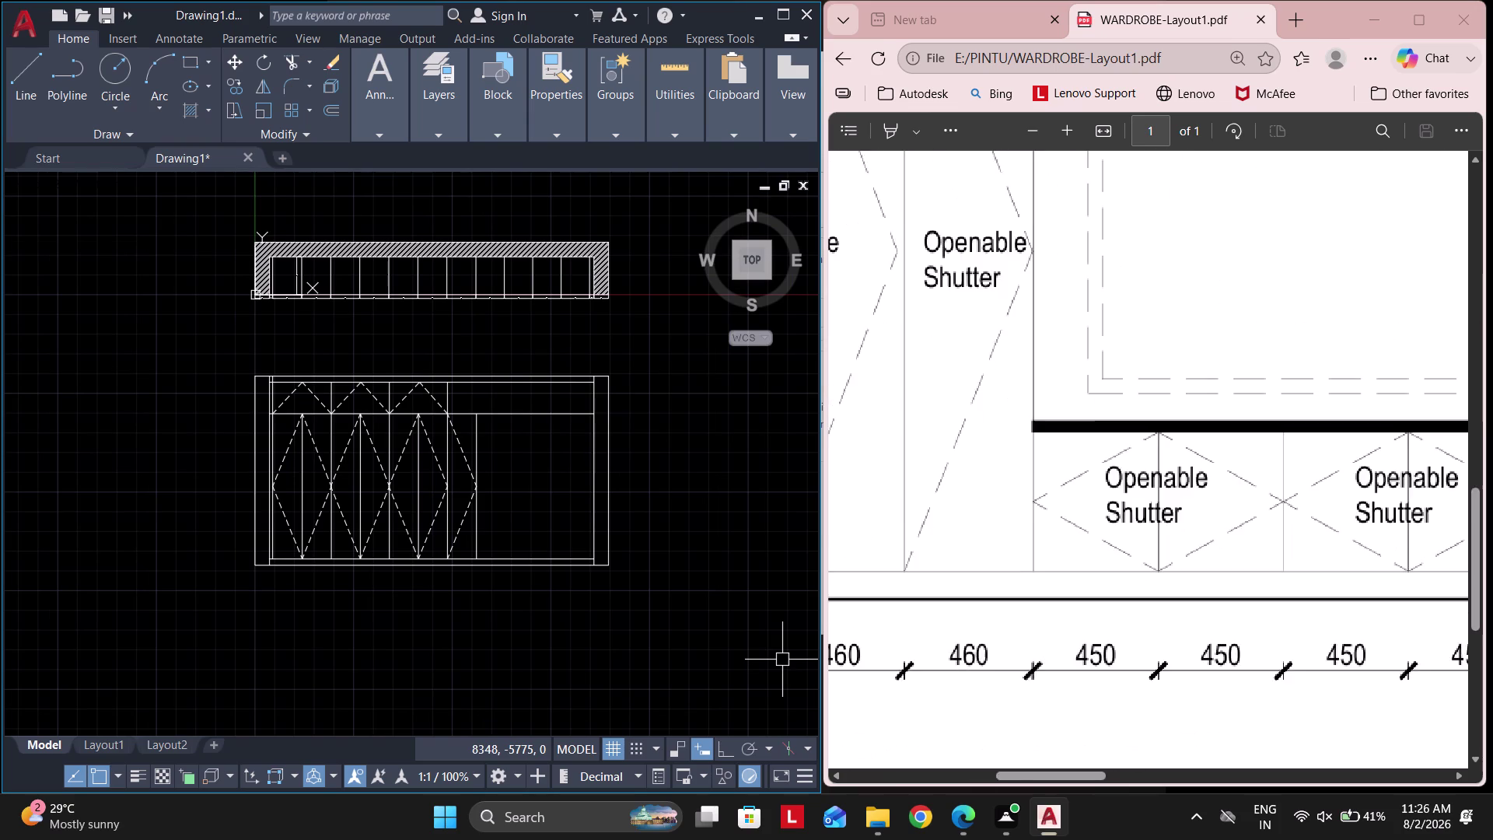
scroll(up, 3)
drag(1071, 776, 1102, 784)
scroll(down, 3)
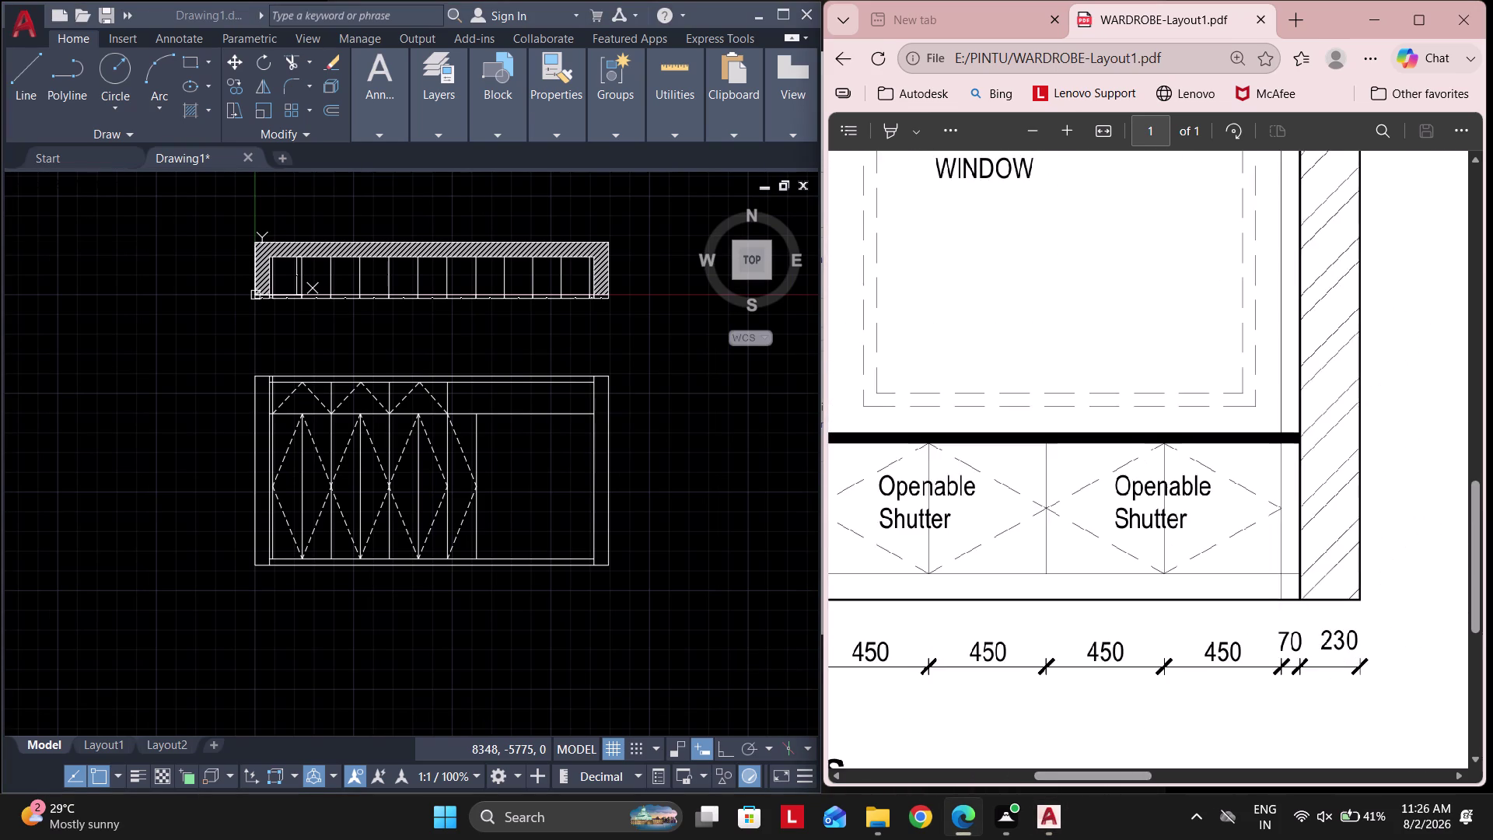
scroll(down, 3)
scroll(down, 3)
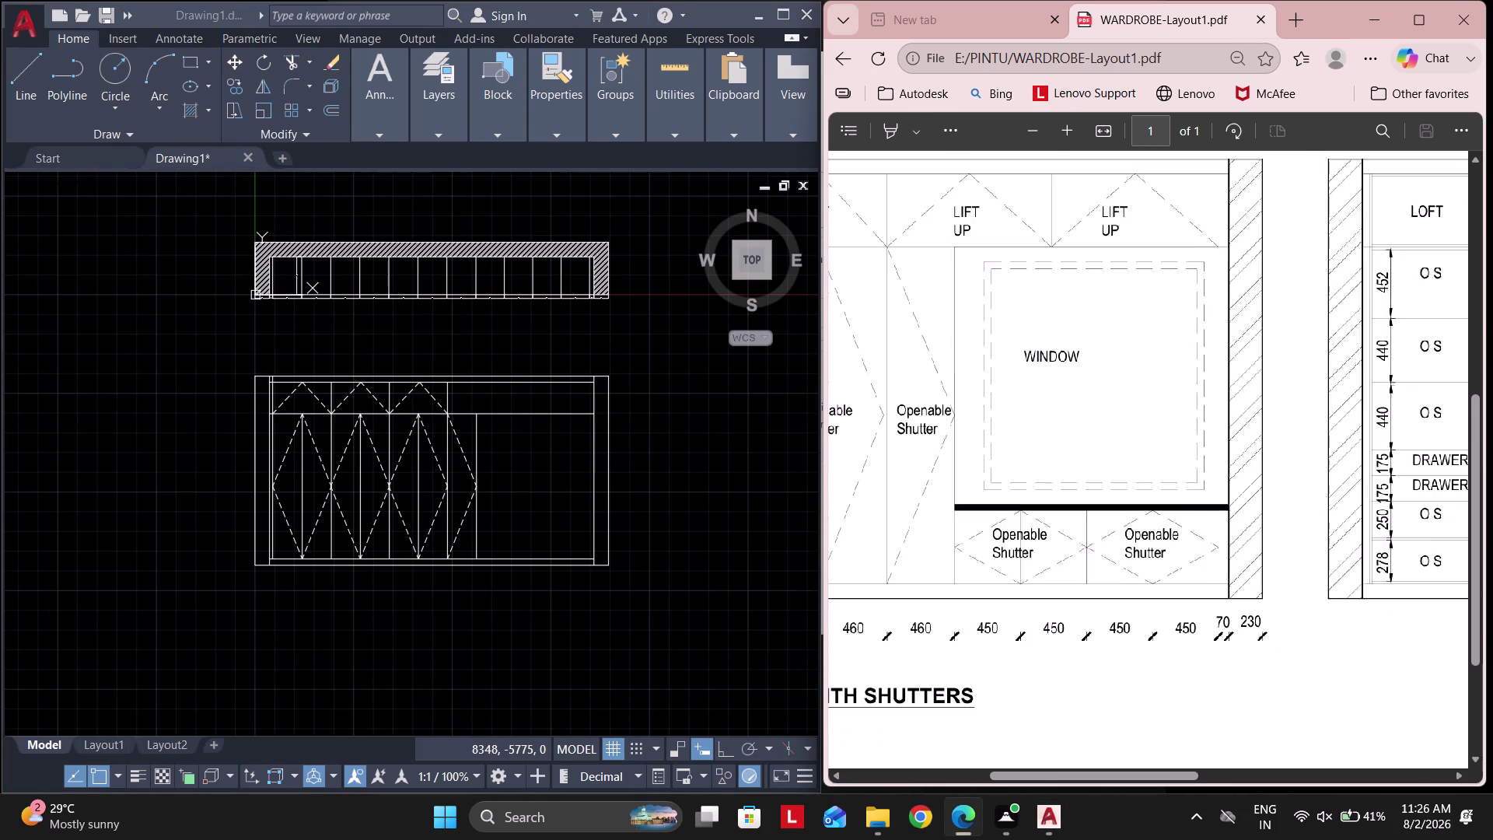
scroll(up, 3)
scroll(down, 3)
scroll(down, 3)
scroll(down, 3)
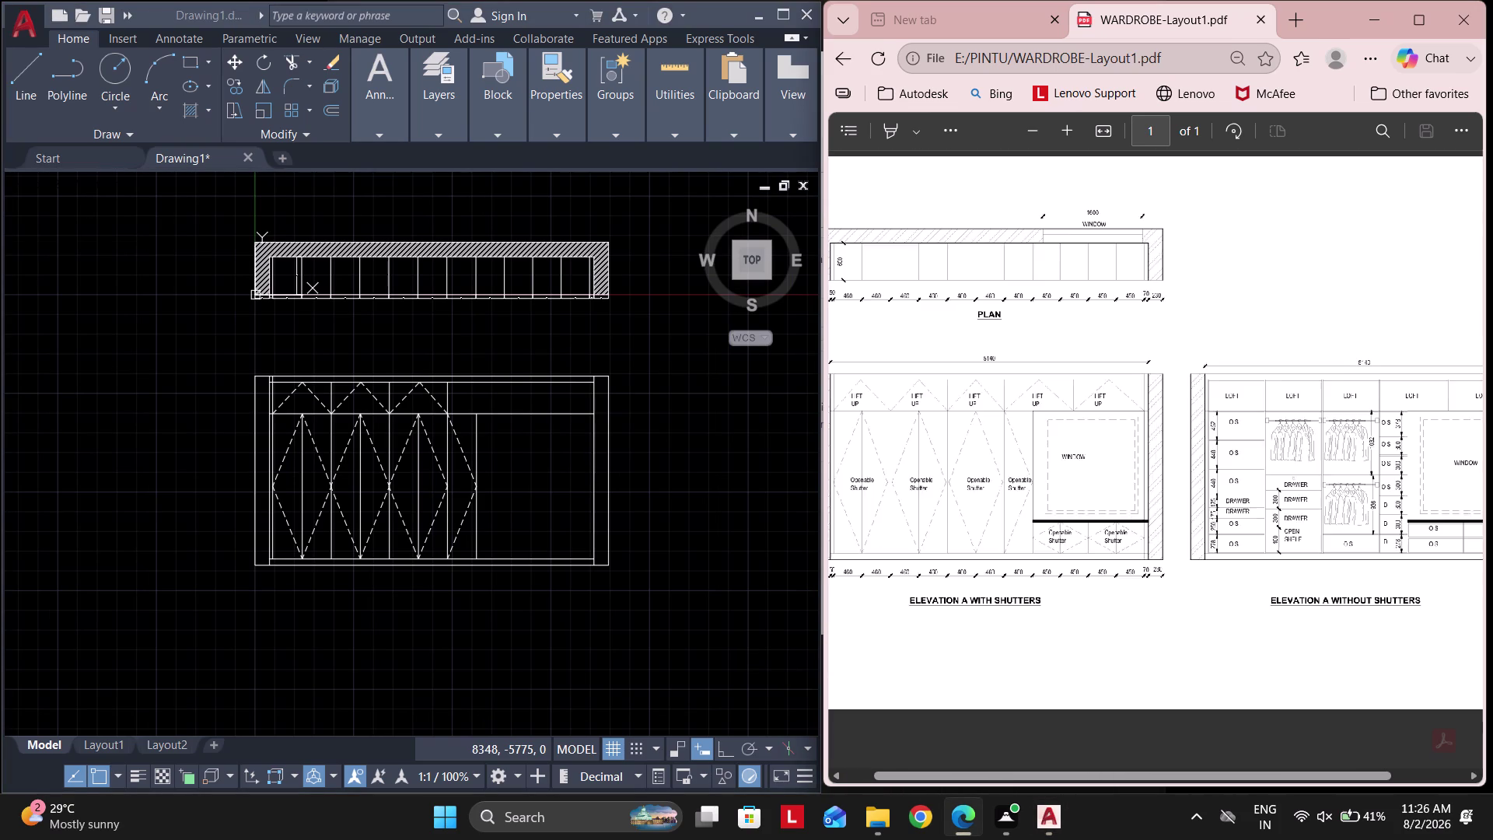
scroll(up, 3)
scroll(up, 3)
scroll(up, 3)
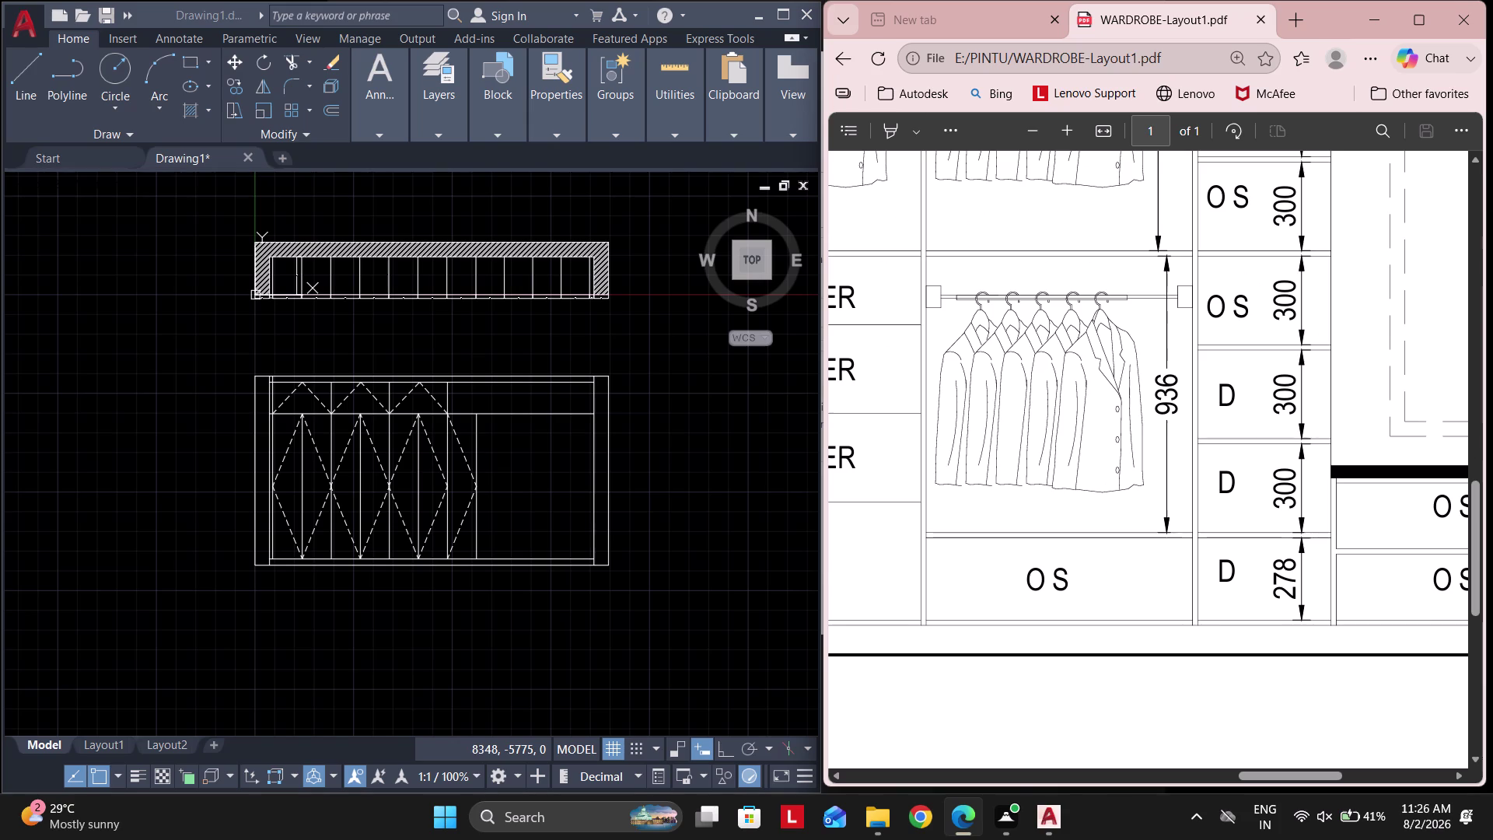
scroll(down, 3)
scroll(up, 3)
scroll(up, 3)
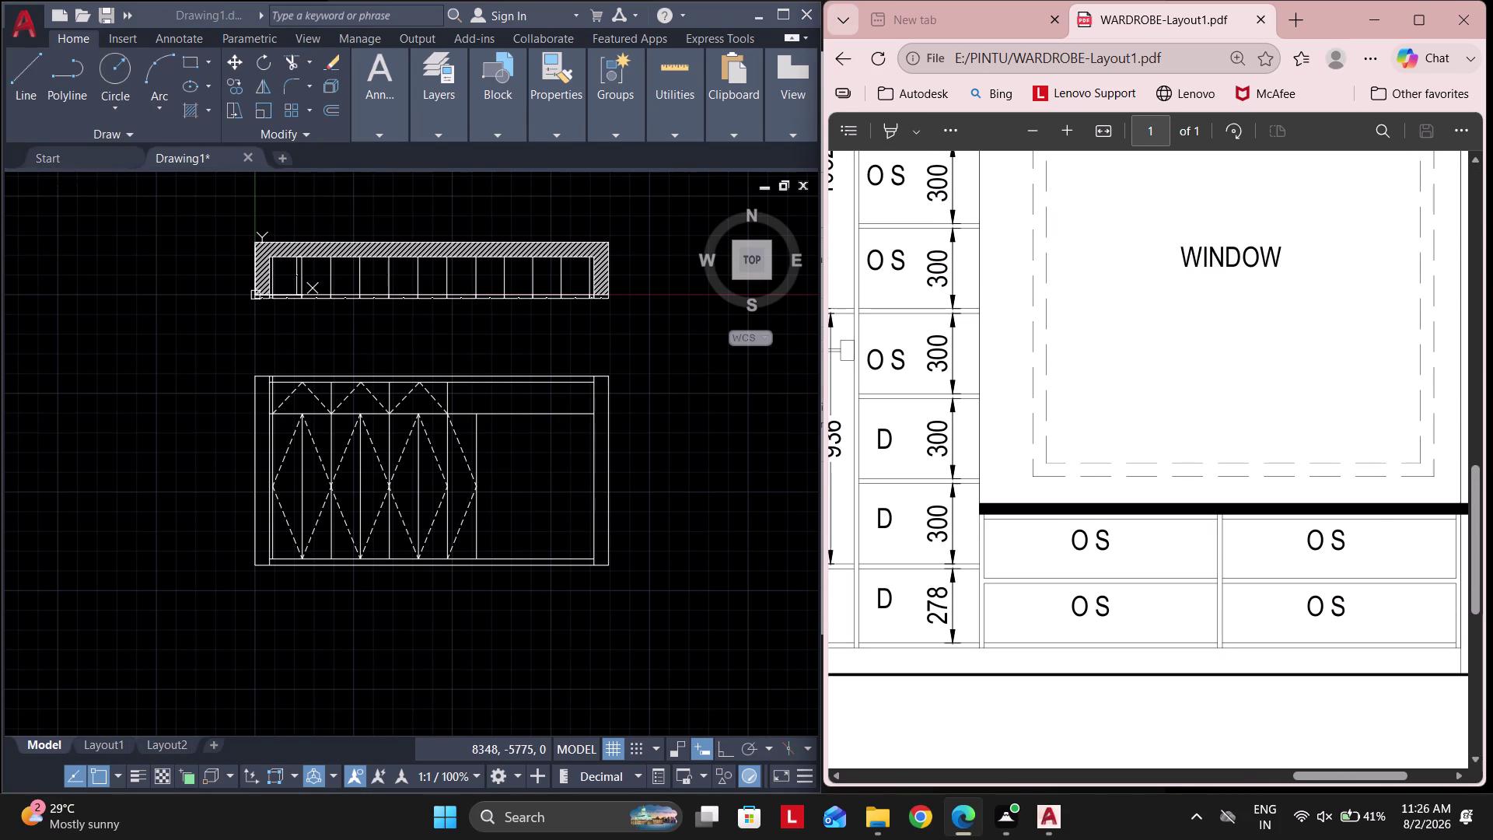
scroll(down, 3)
scroll(up, 3)
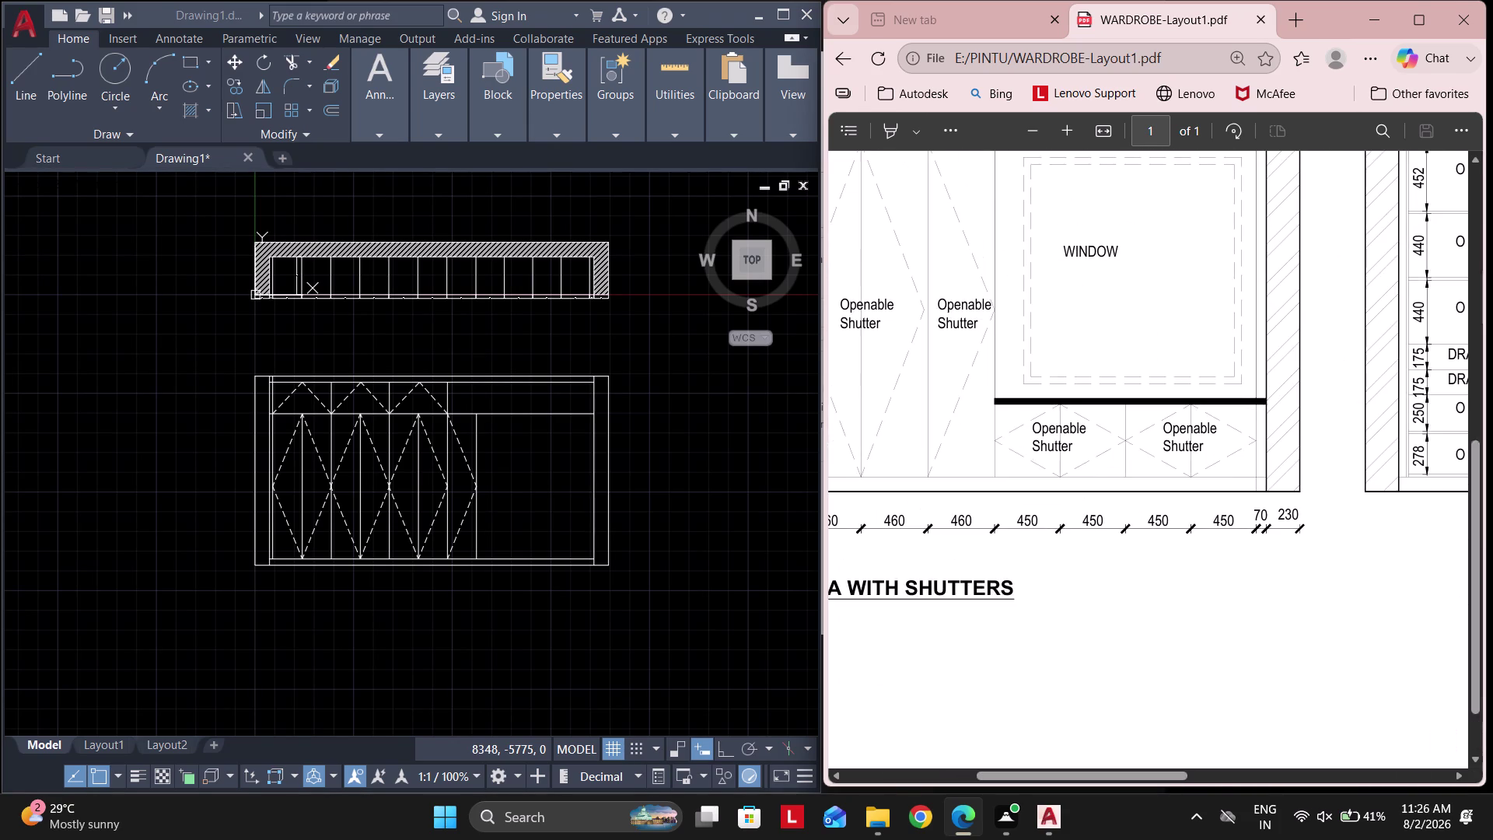
scroll(up, 3)
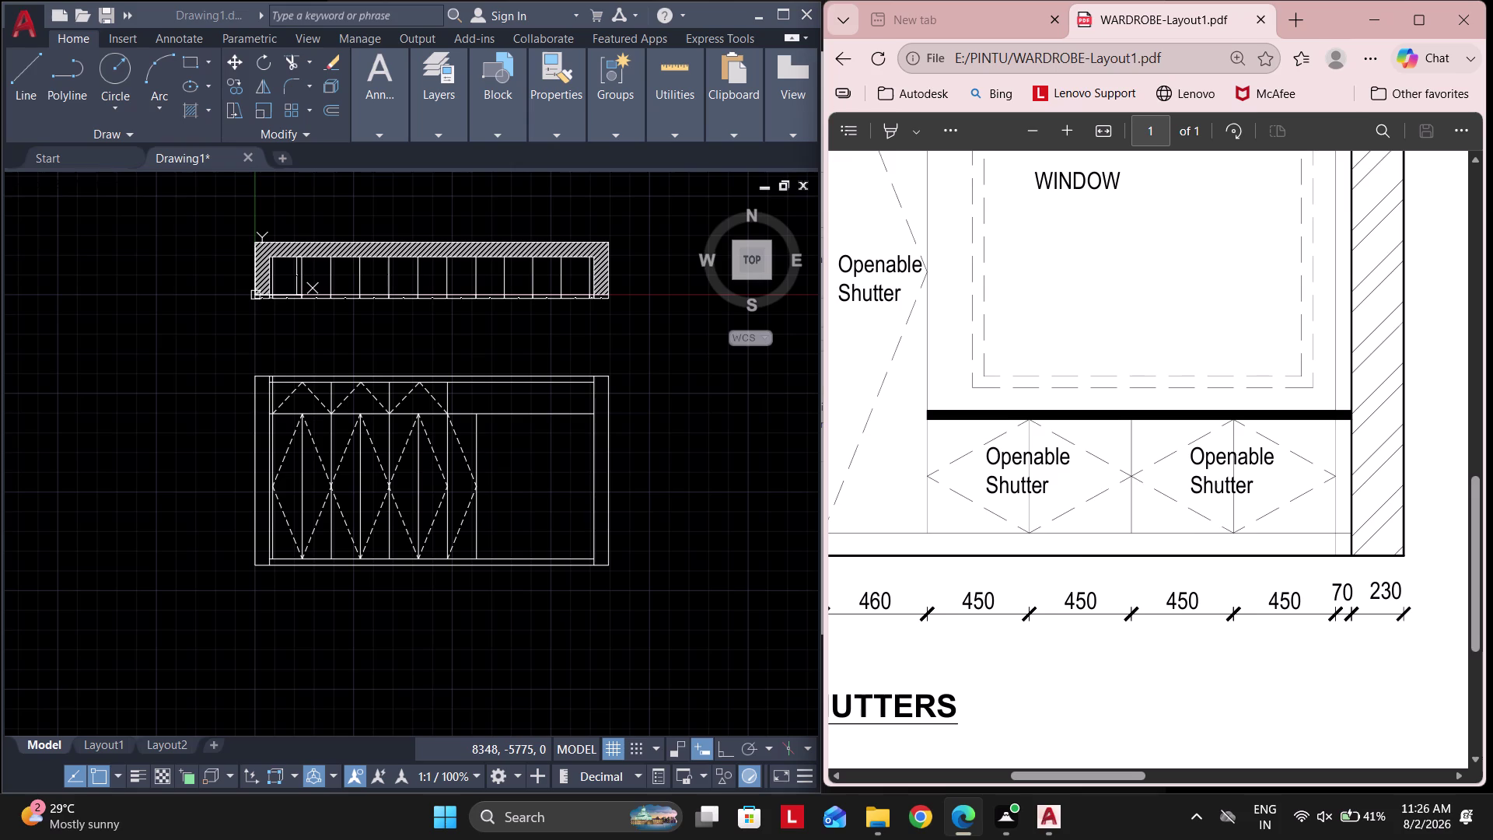
middle_drag(1074, 532, 1087, 560)
key(Escape)
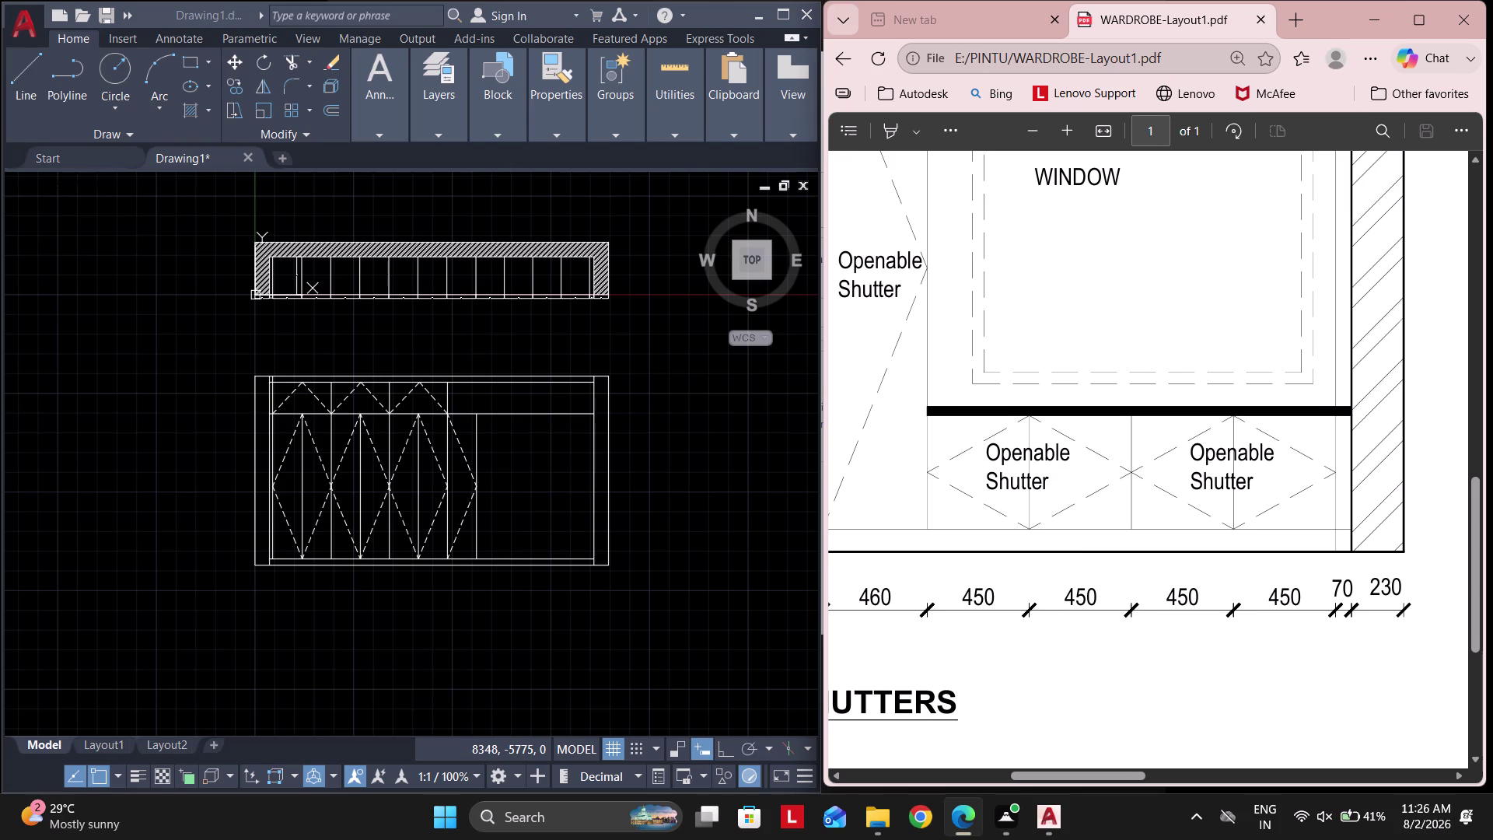
scroll(up, 3)
middle_drag(547, 470, 504, 506)
key(Escape)
key(Escape)
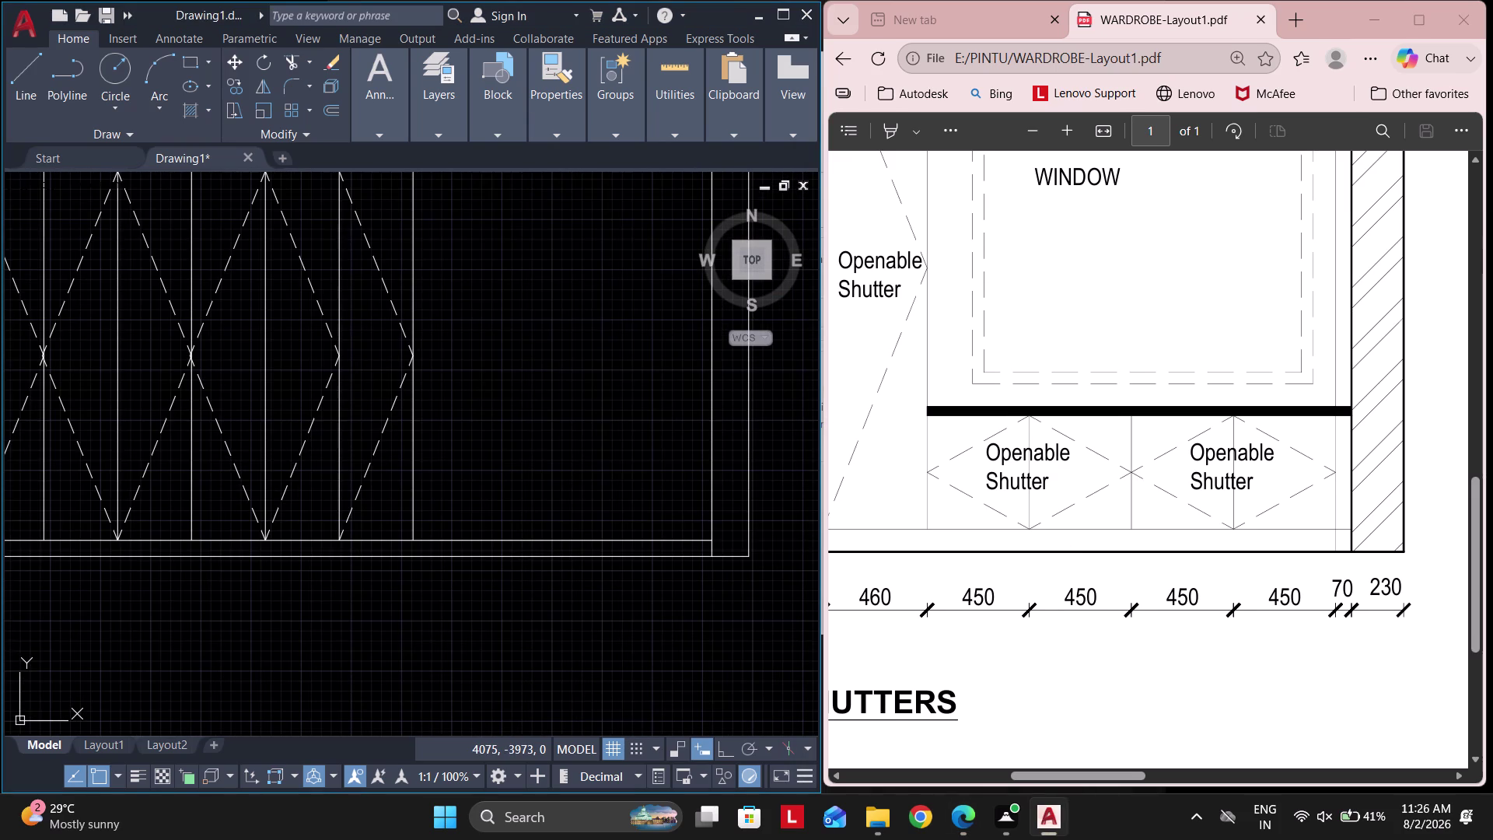
Break the elevation's inner bottom line at the window bay's left edge.
text(brea)
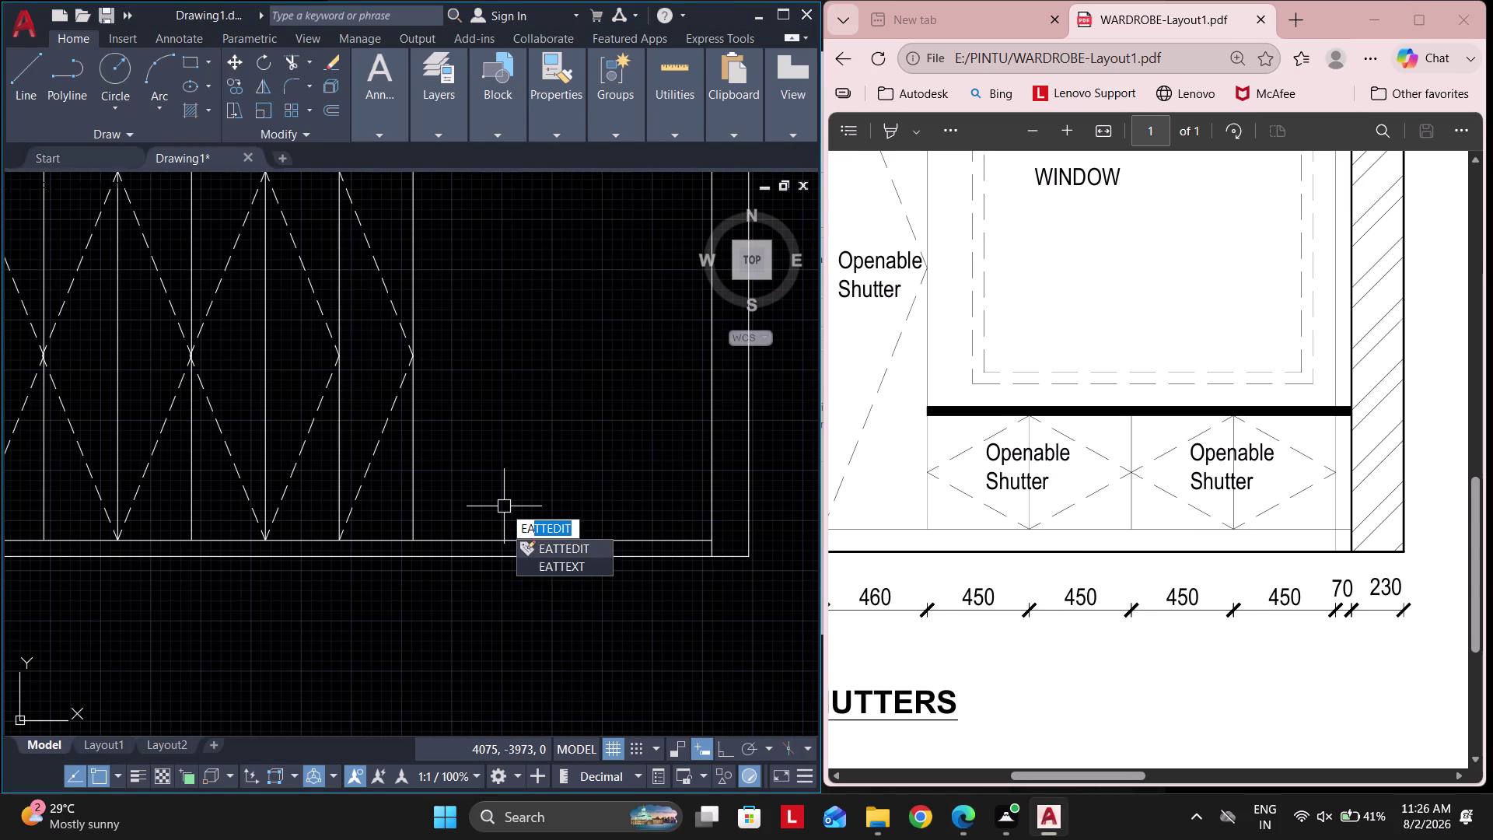
key(Escape)
key(Escape)
text(brea)
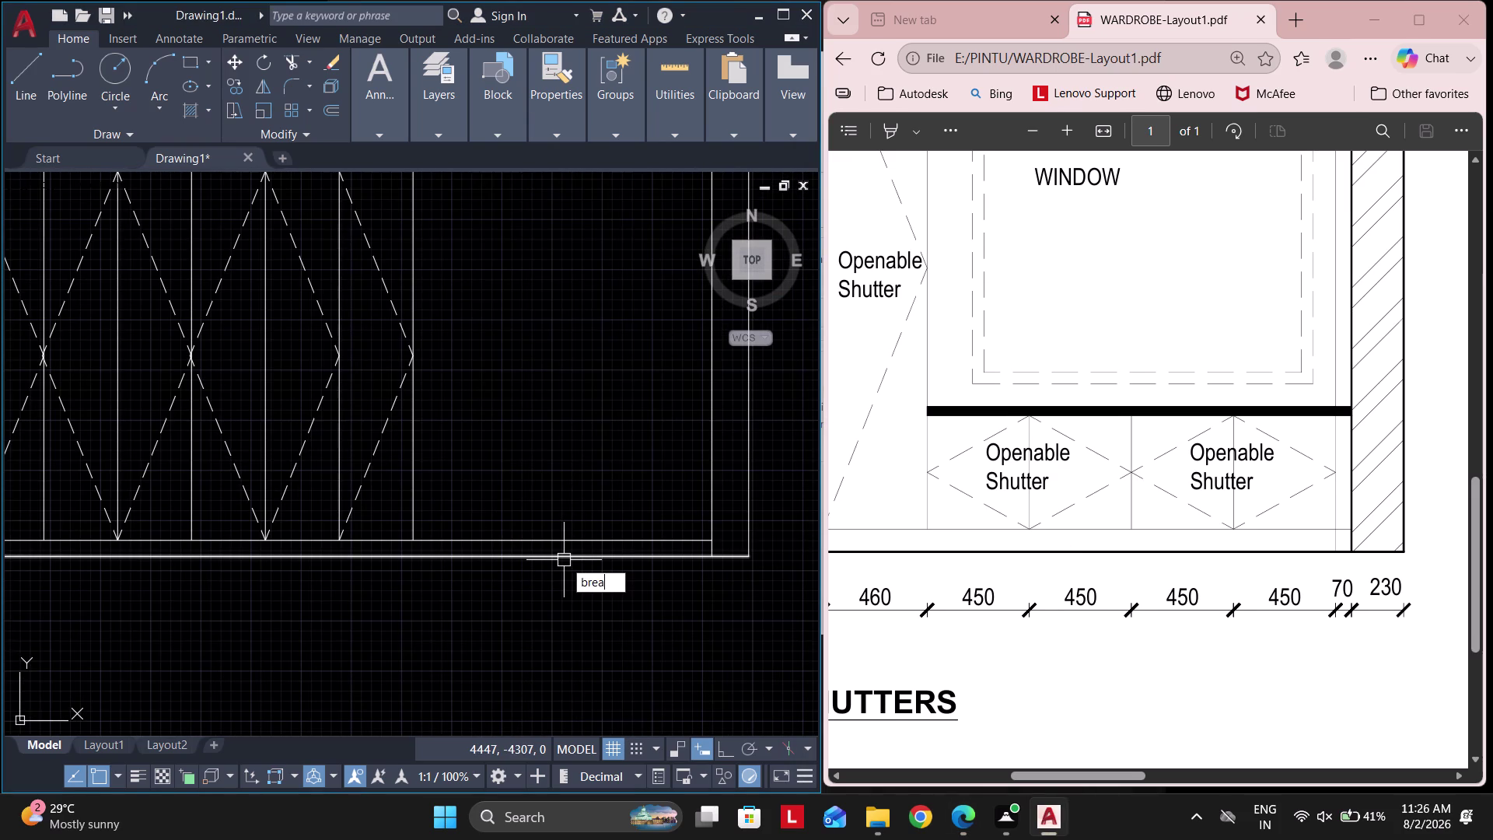
click(623, 613)
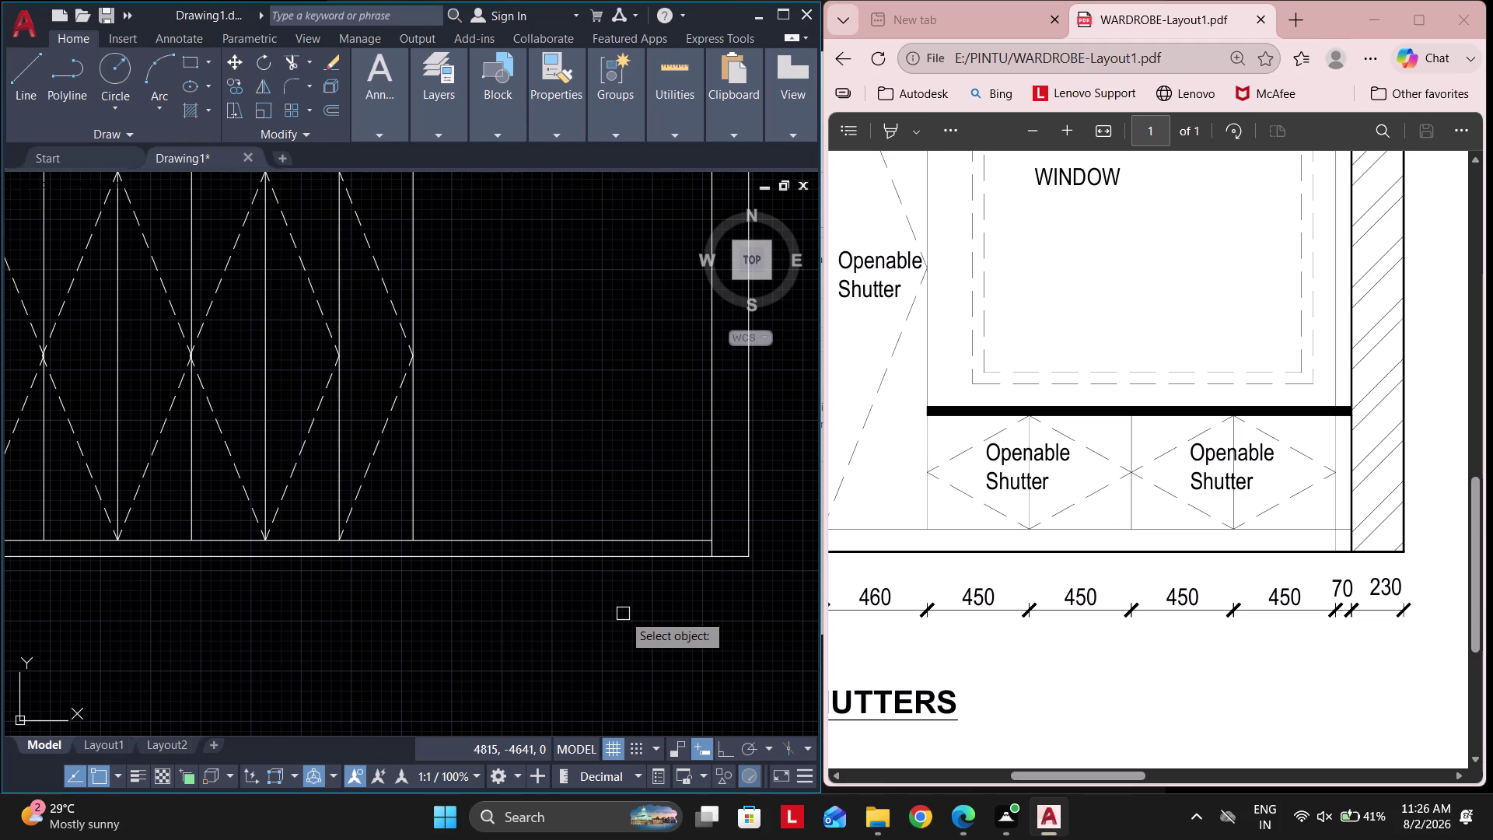
click(494, 541)
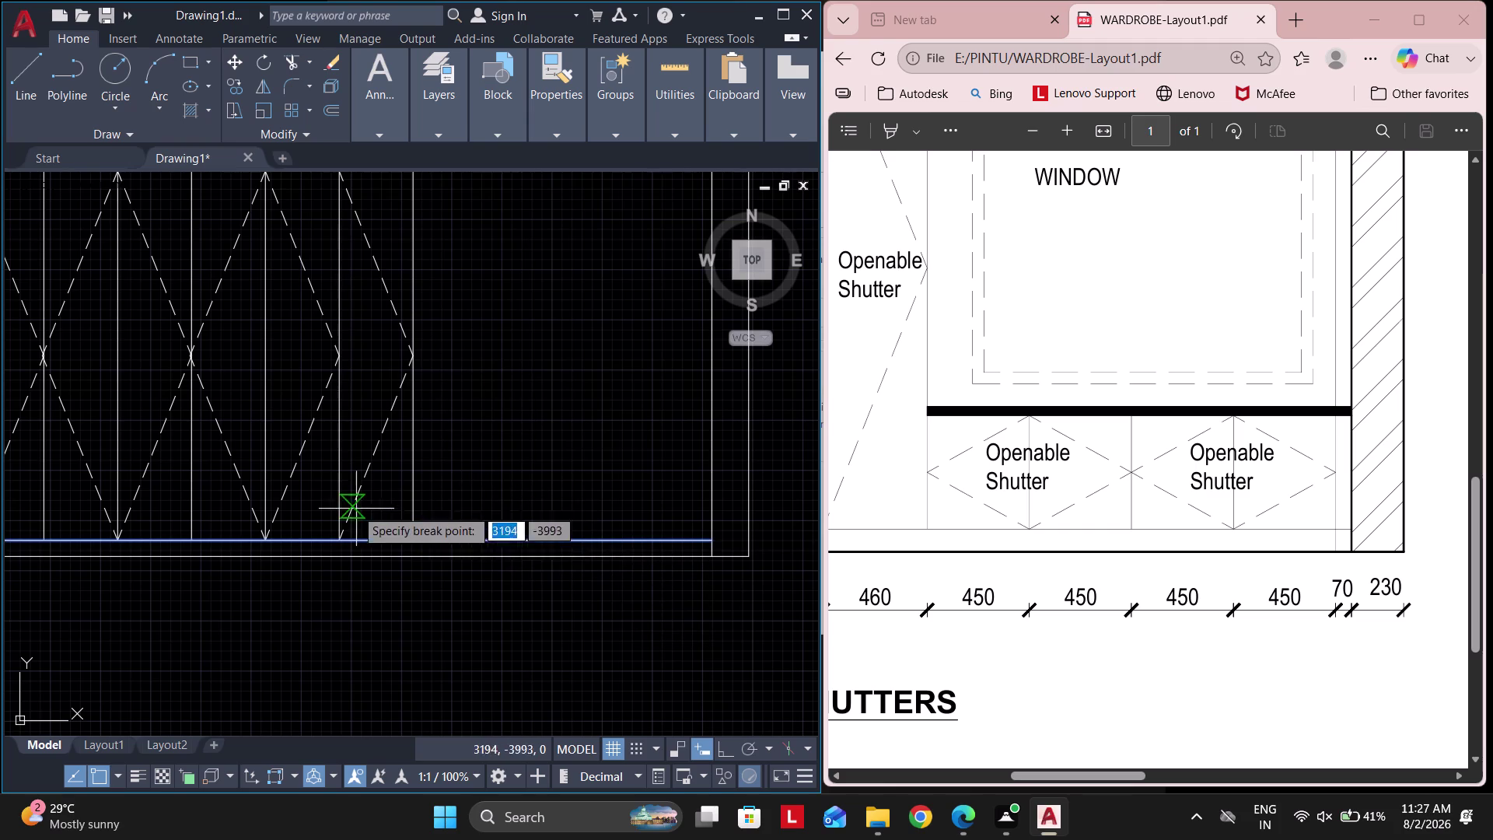
click(418, 535)
middle_drag(505, 498, 480, 495)
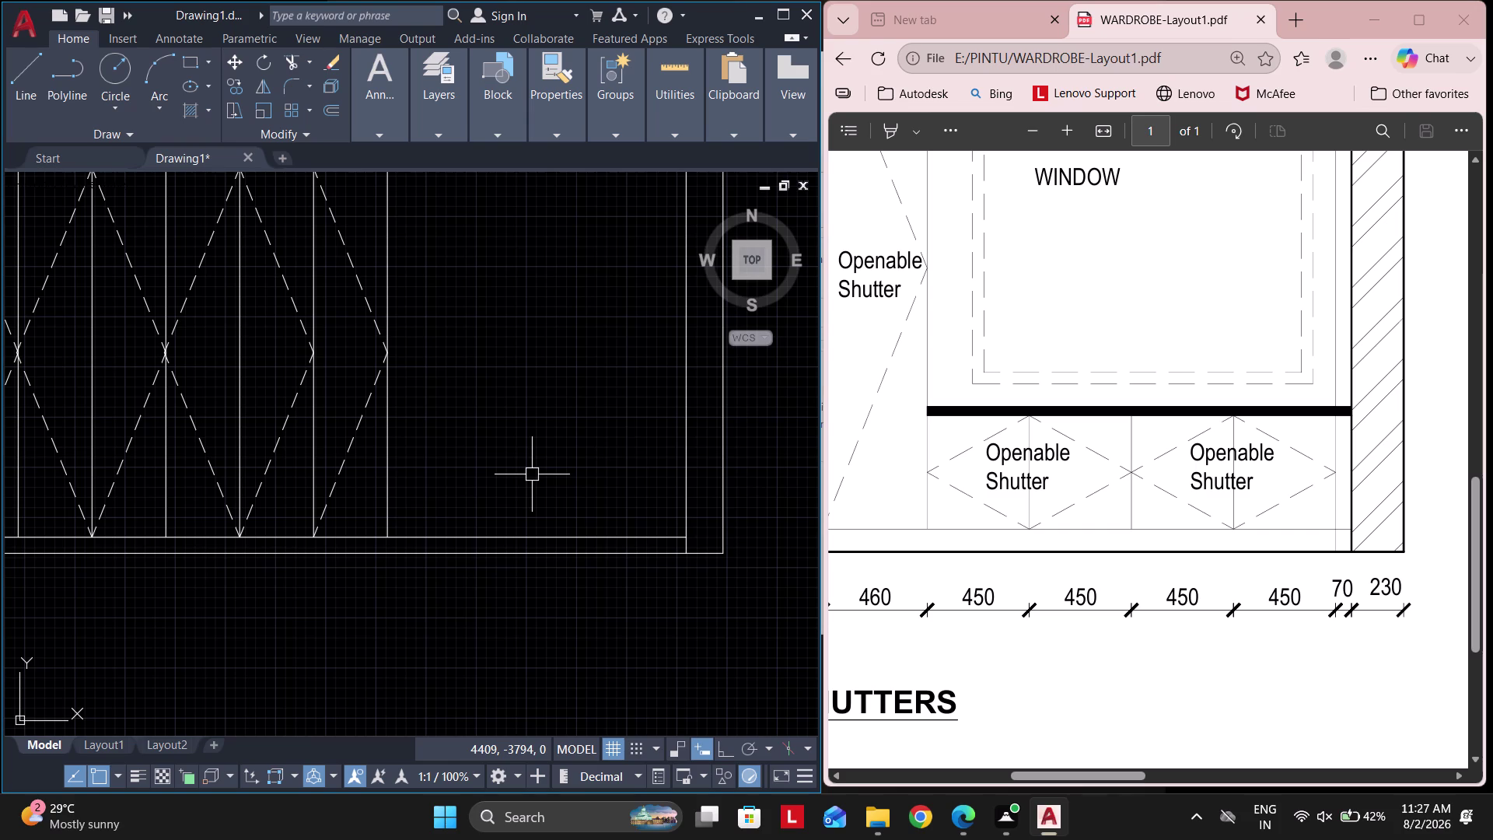
Start a 450 offset of the bottom segment, then cancel it.
text(o 450)
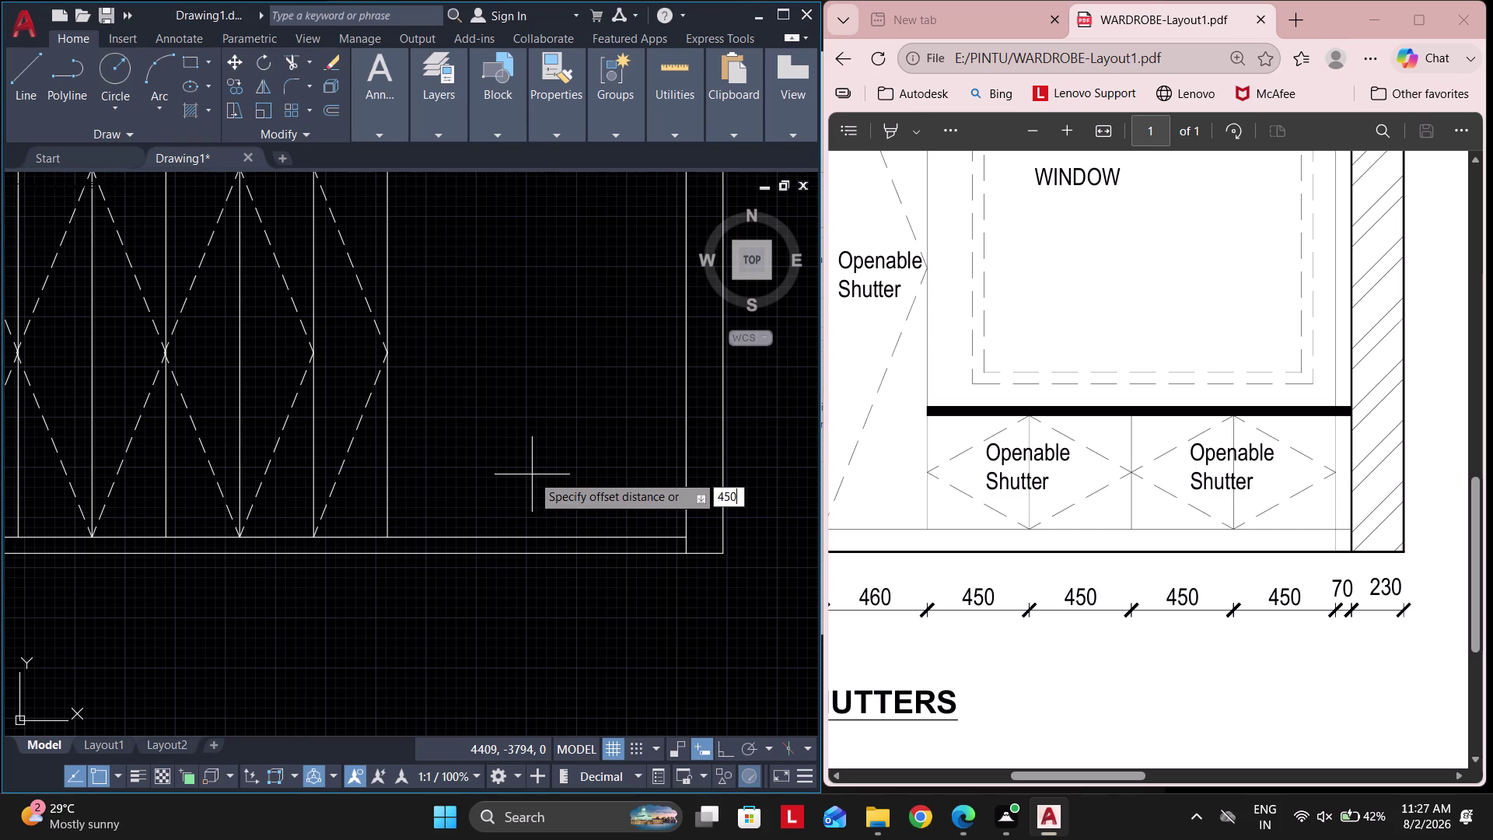
key(Return)
click(536, 540)
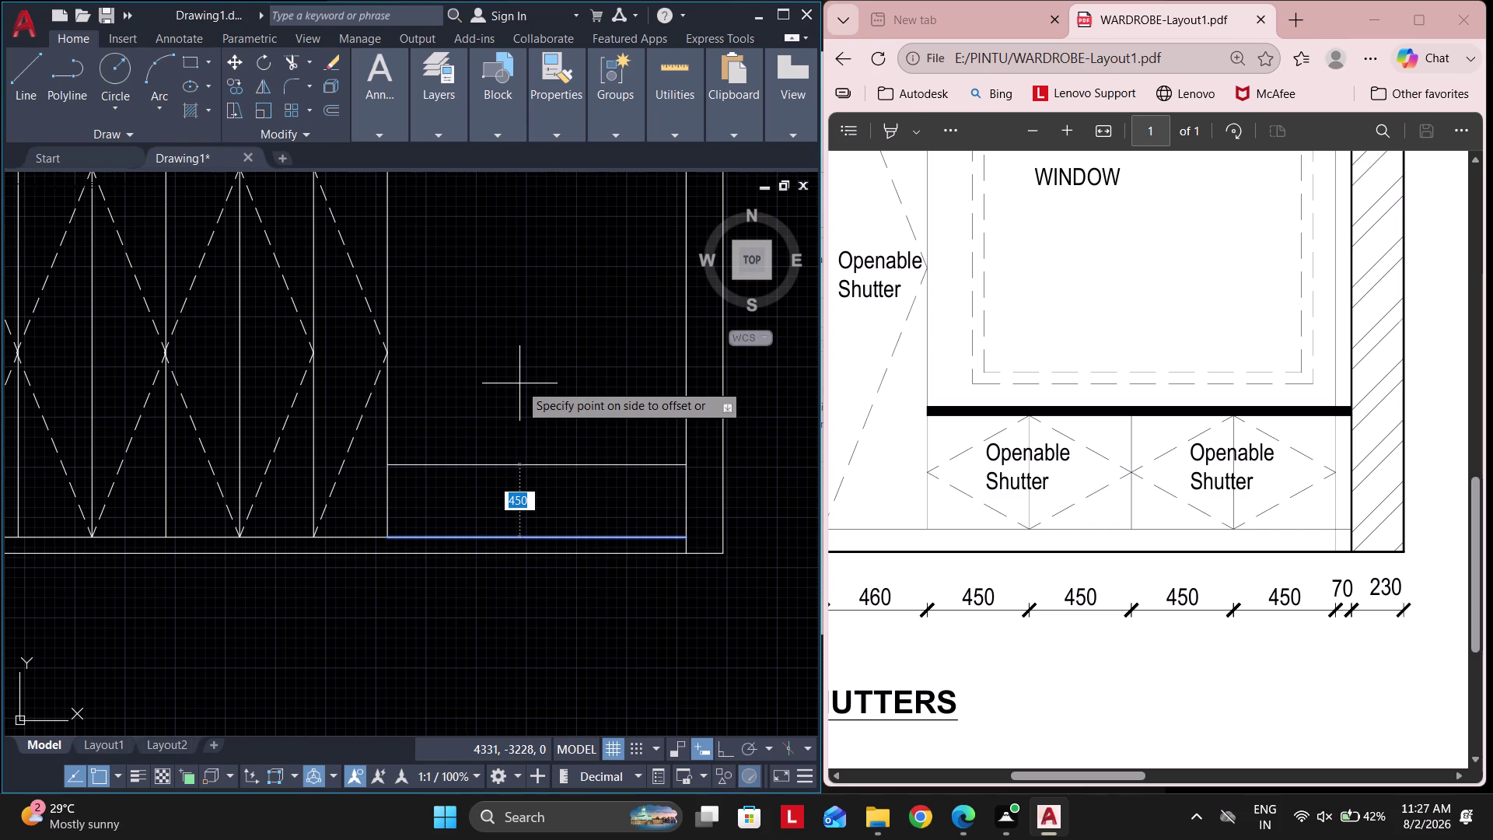
key(Escape)
key(Escape)
scroll(down, 3)
scroll(down, 3)
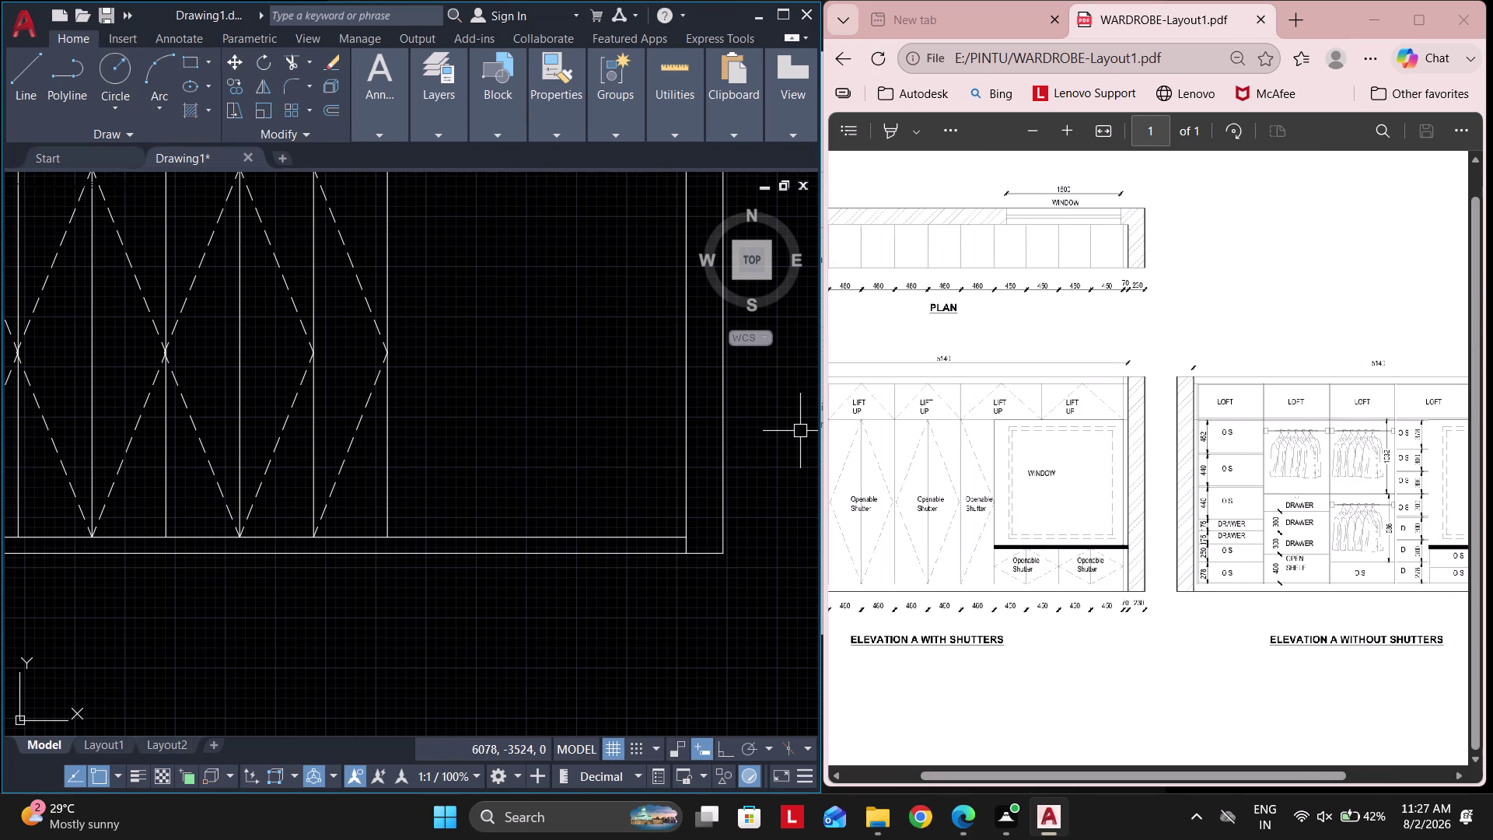
Zoom around the unshuttered elevation's drawer and shelf dimensions, then return to AutoCAD.
scroll(up, 3)
scroll(down, 3)
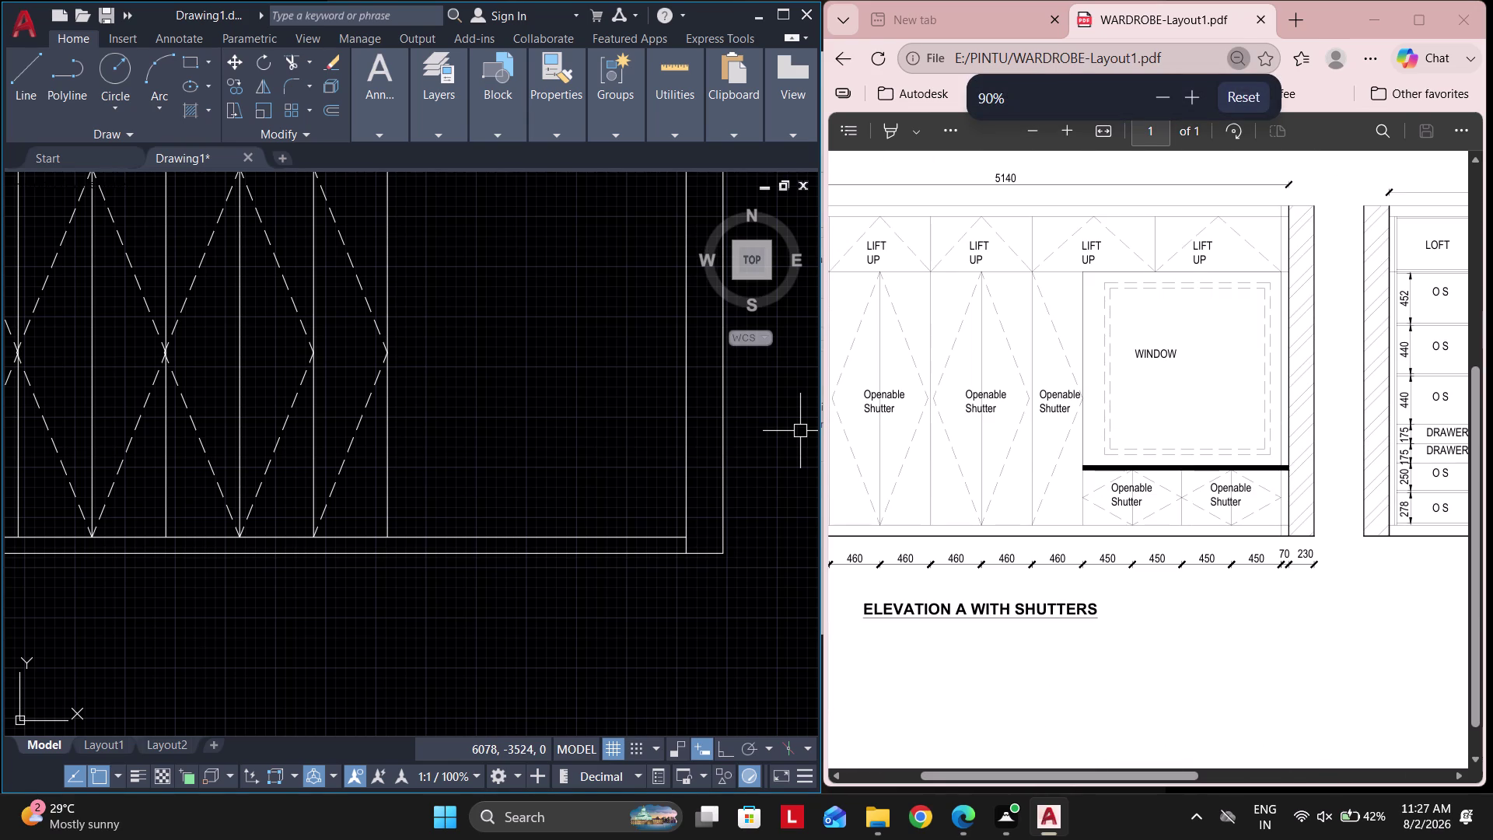
click(1408, 26)
scroll(up, 3)
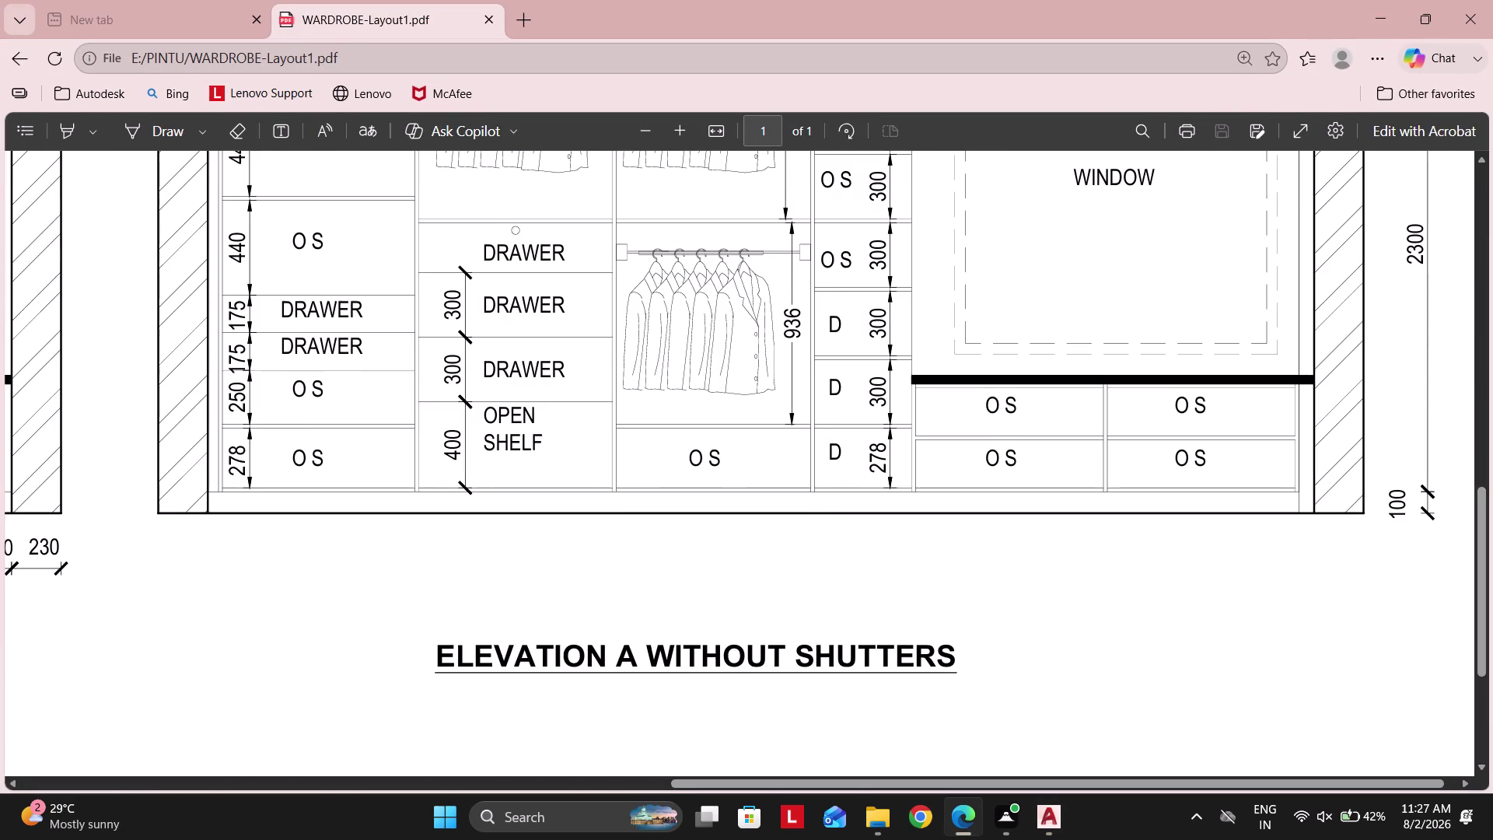
scroll(up, 3)
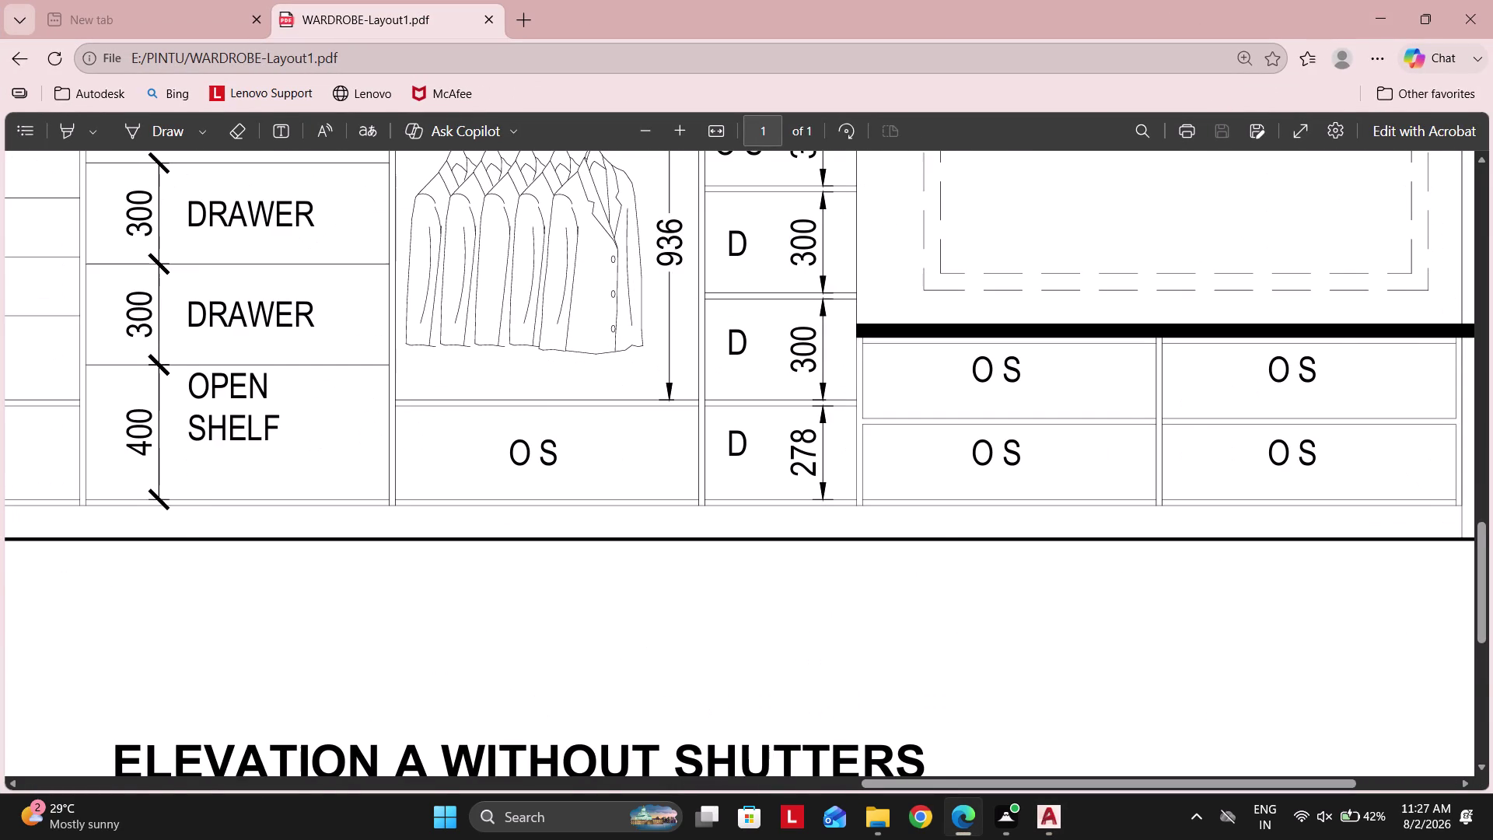
scroll(down, 3)
scroll(down, 3)
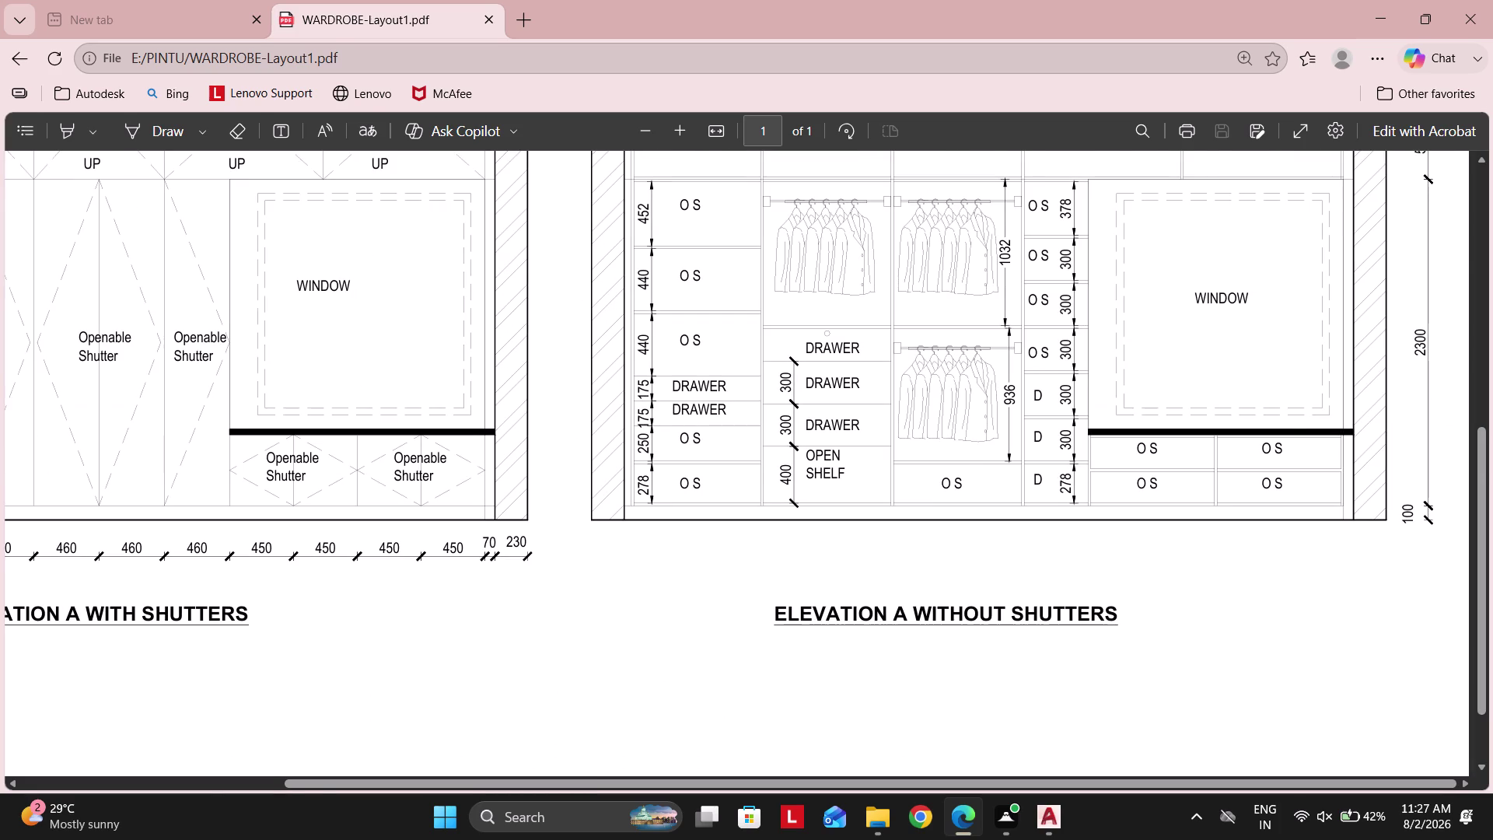
scroll(up, 3)
scroll(down, 3)
scroll(down, 3)
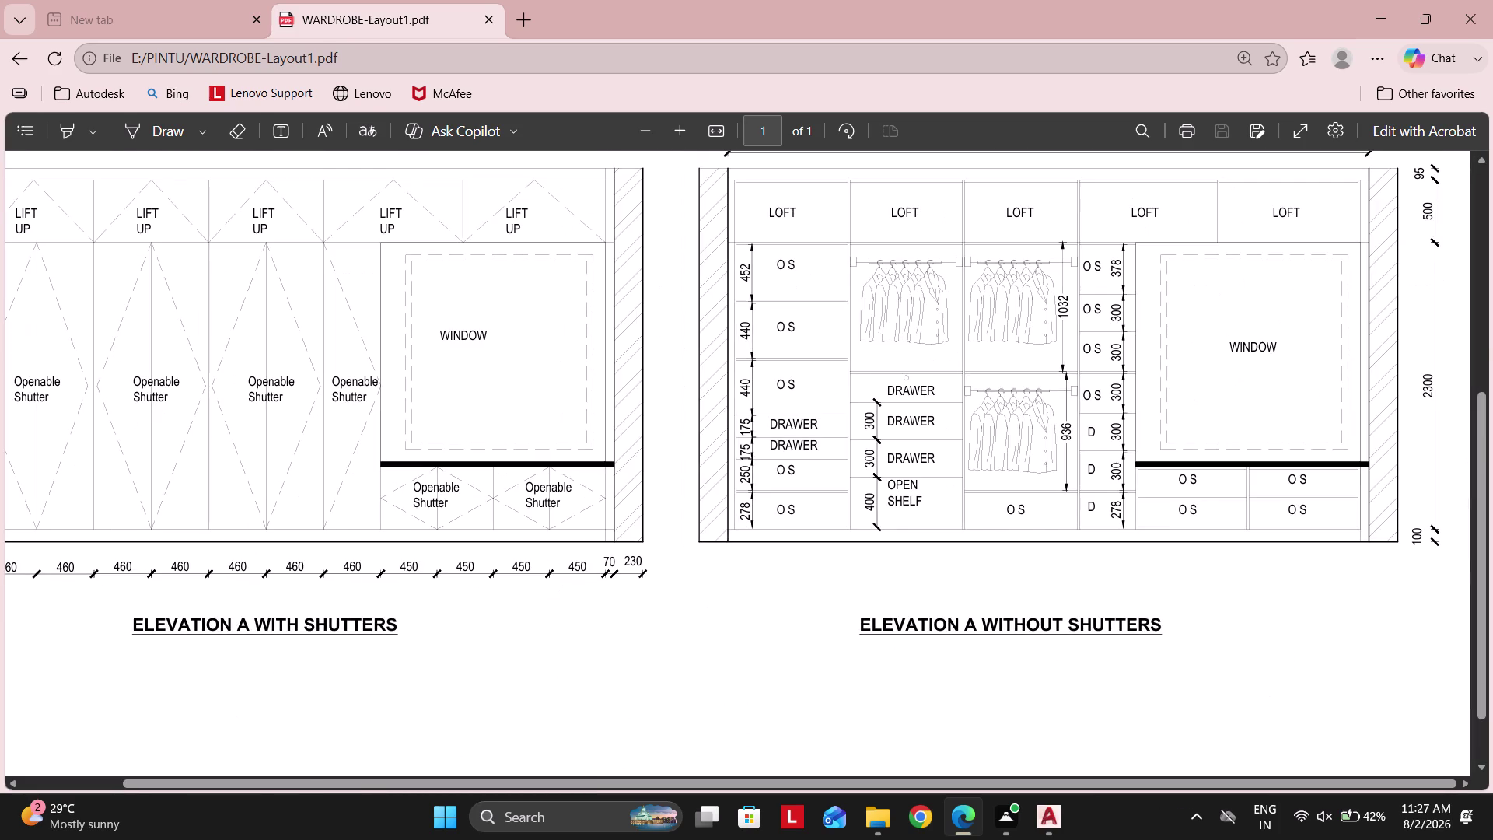
scroll(down, 3)
scroll(up, 3)
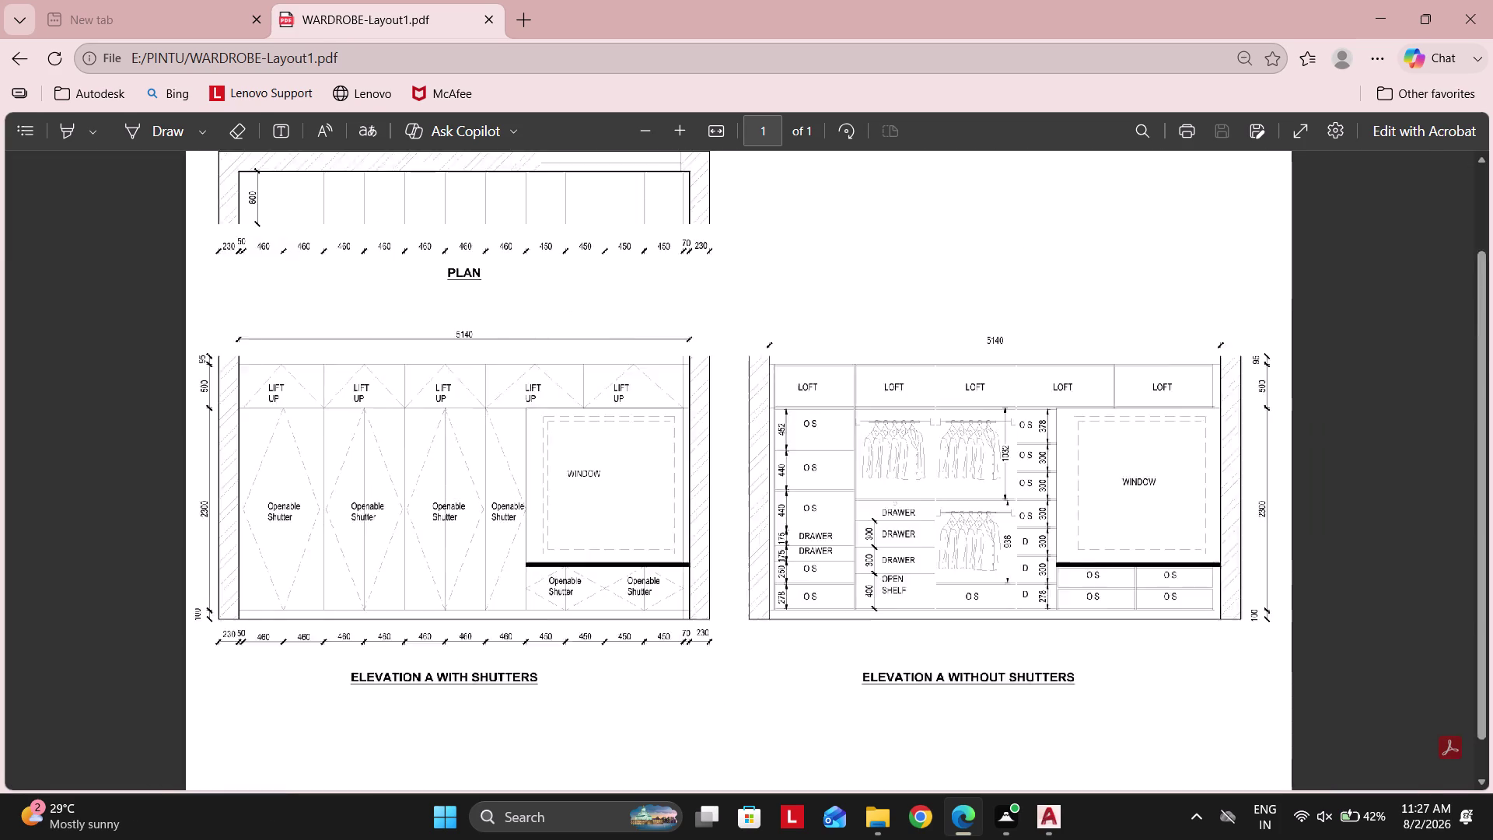
scroll(up, 3)
scroll(down, 3)
scroll(down, 3)
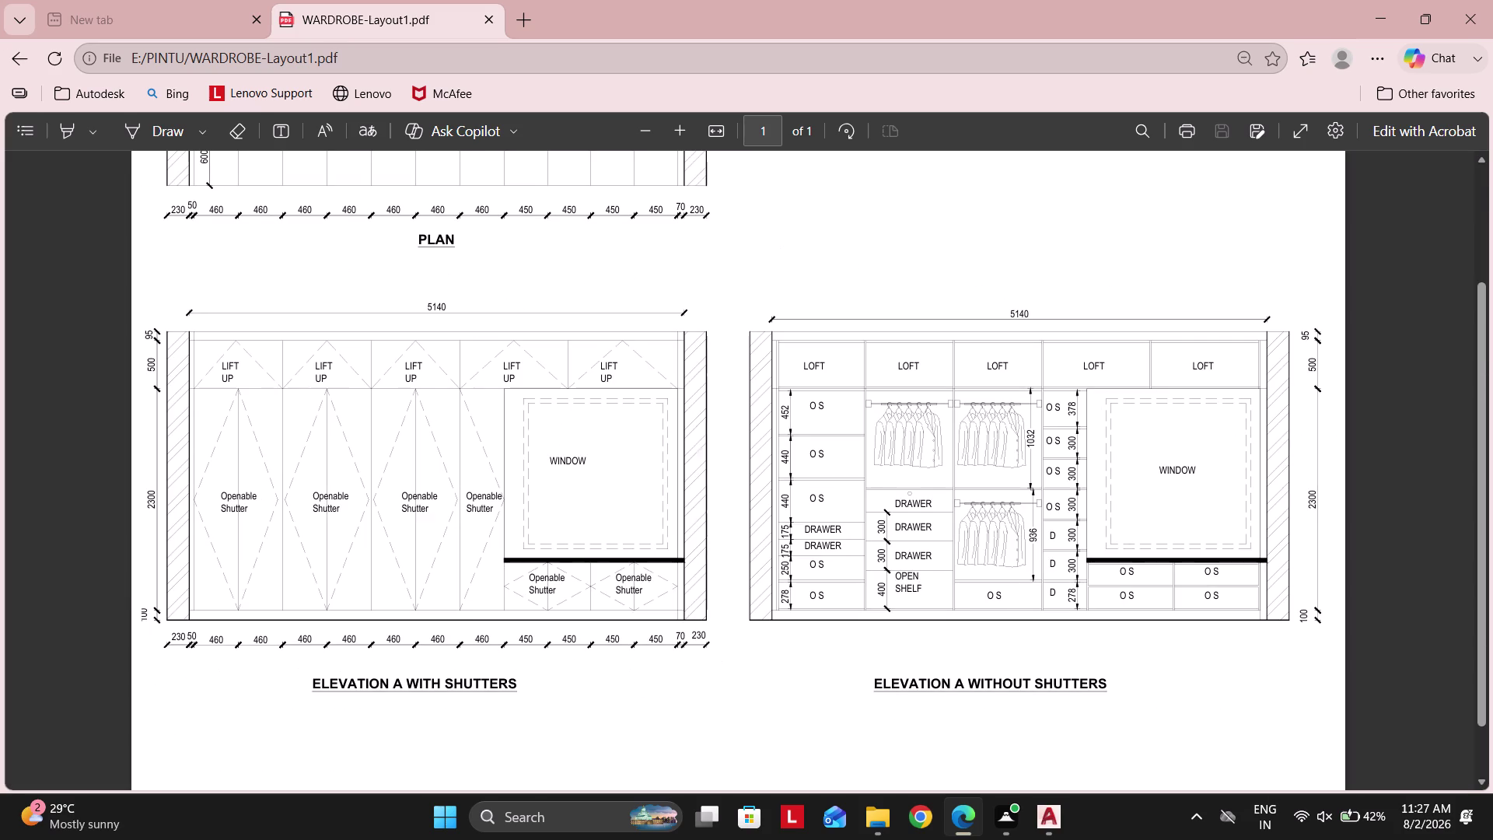
scroll(up, 3)
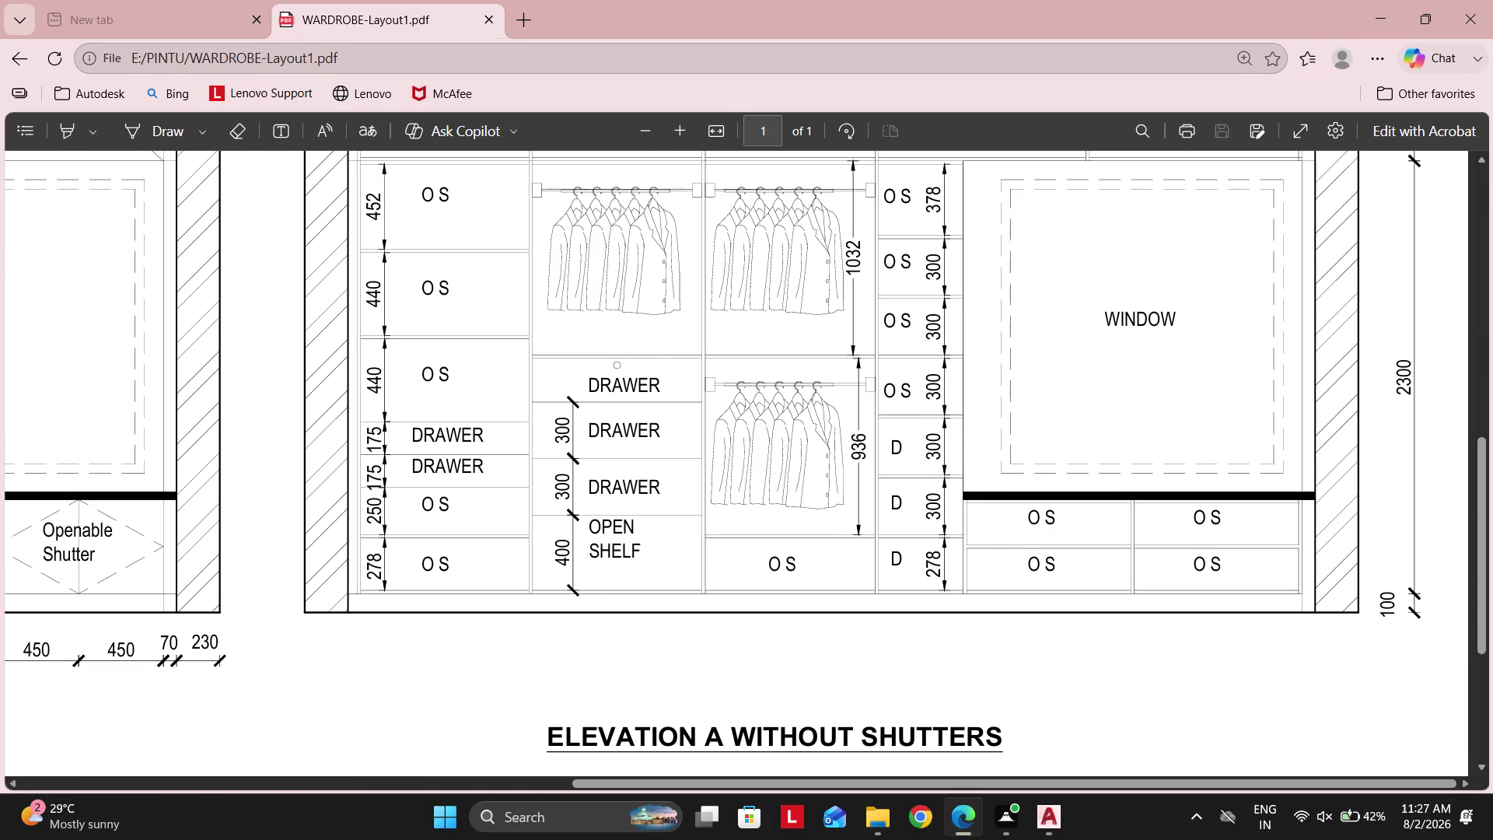
scroll(up, 3)
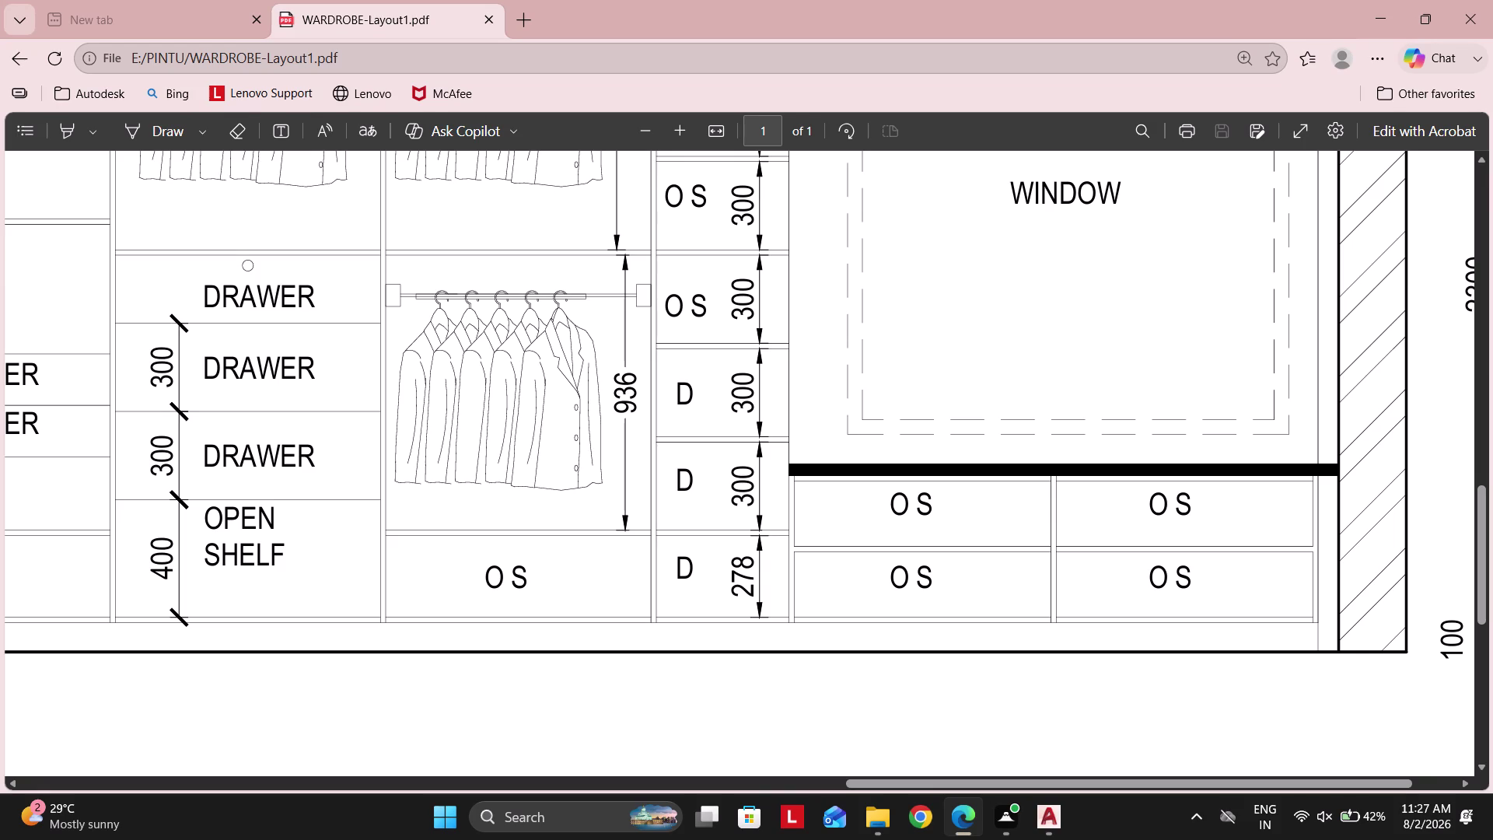
scroll(down, 3)
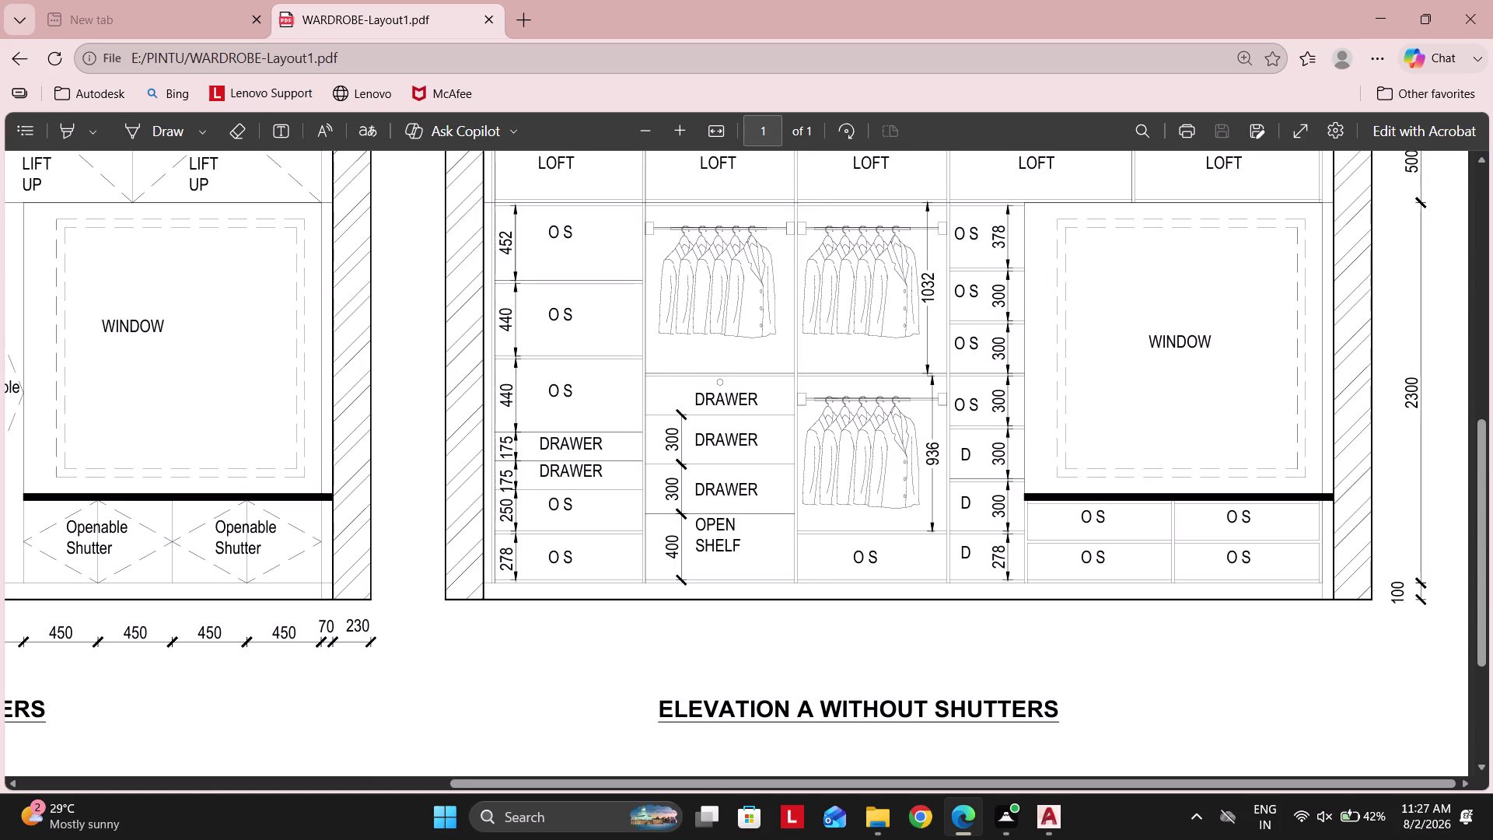
click(1032, 833)
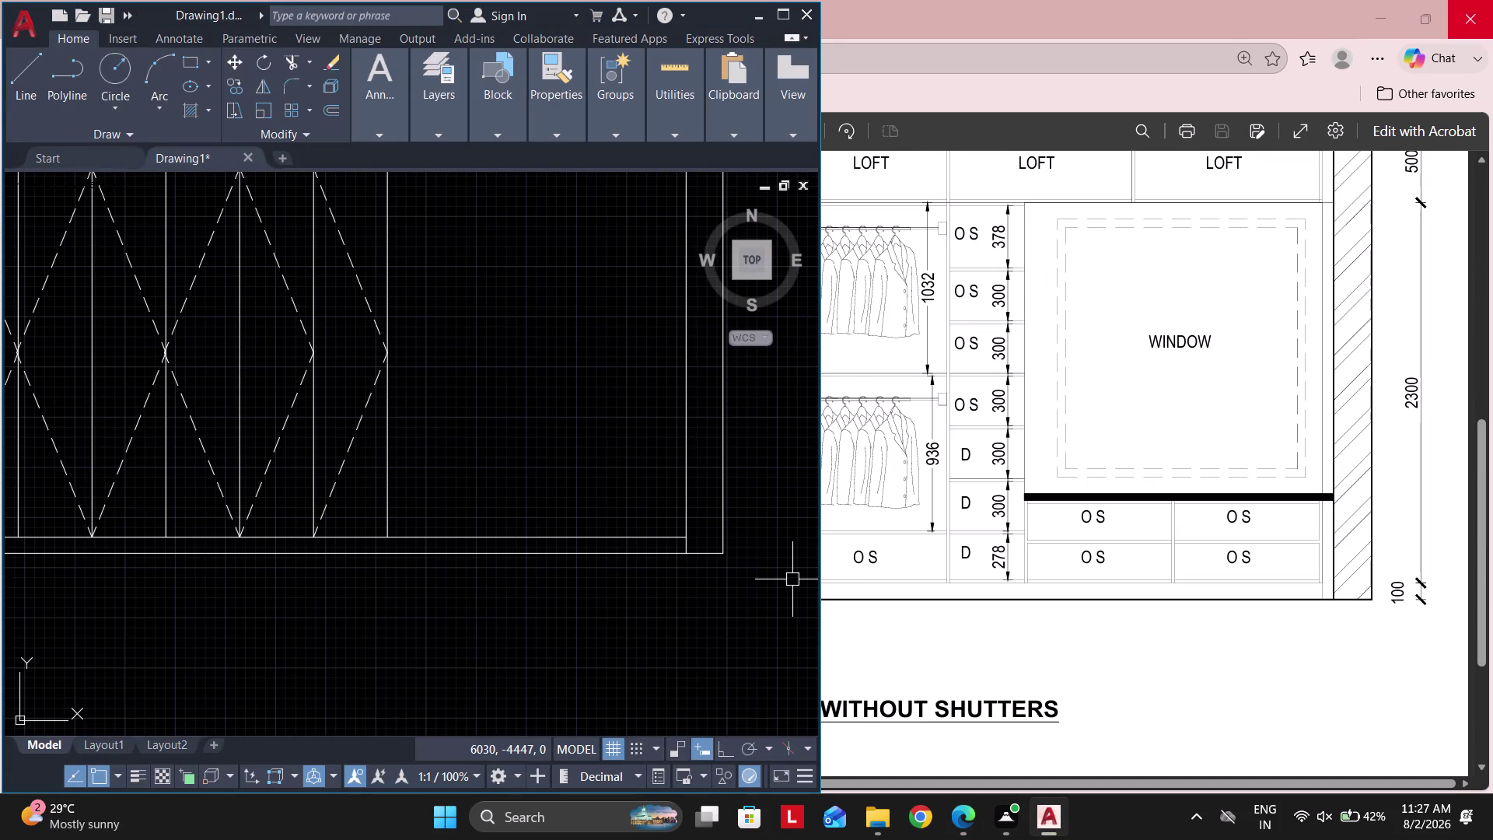
Offset the window bay's bottom line 500 upward with O.
click(1414, 6)
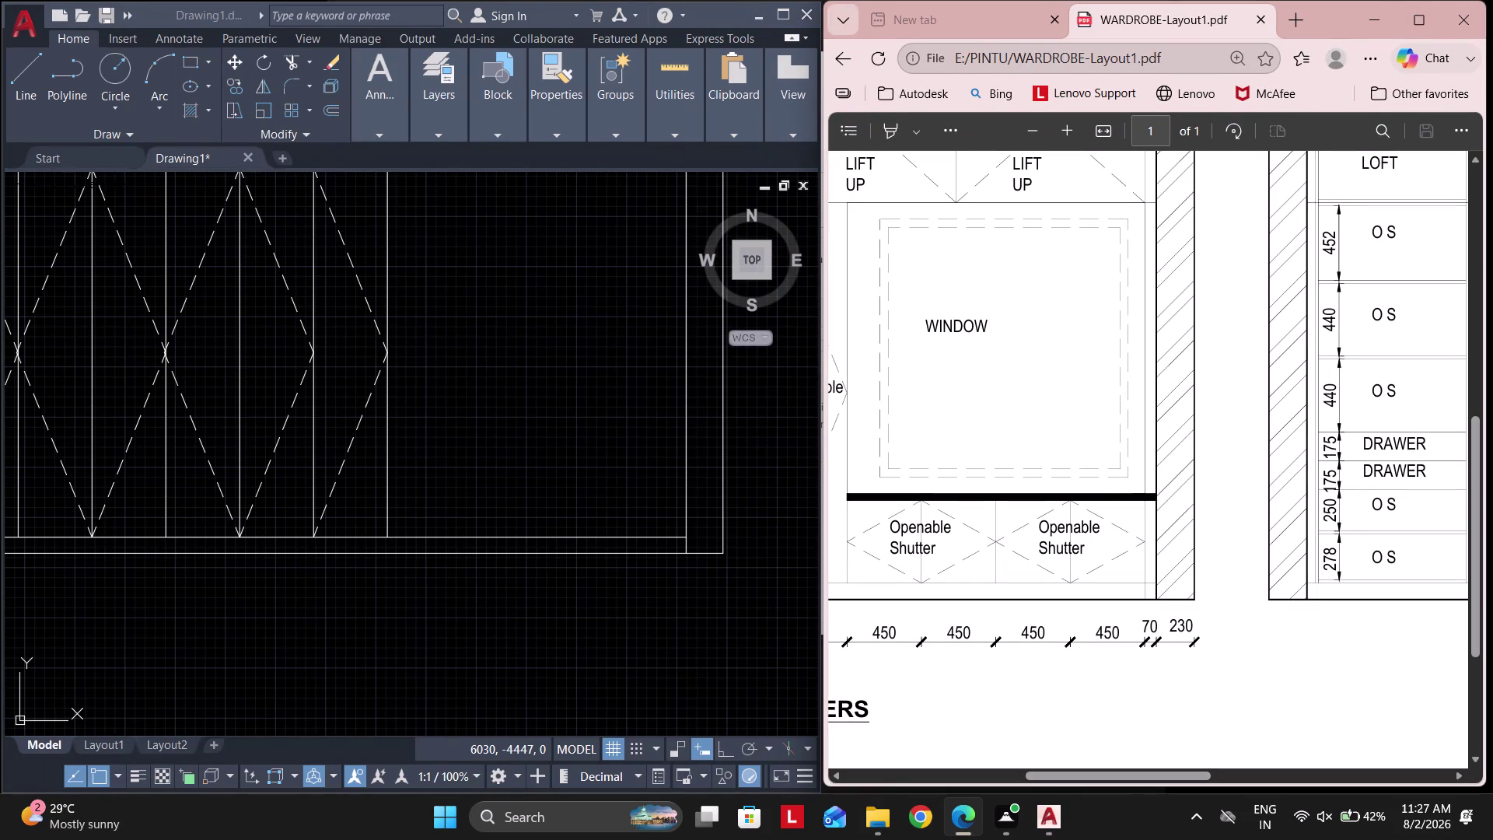
middle_drag(436, 472, 349, 508)
middle_drag(565, 480, 469, 493)
key(Escape)
text(o 5)
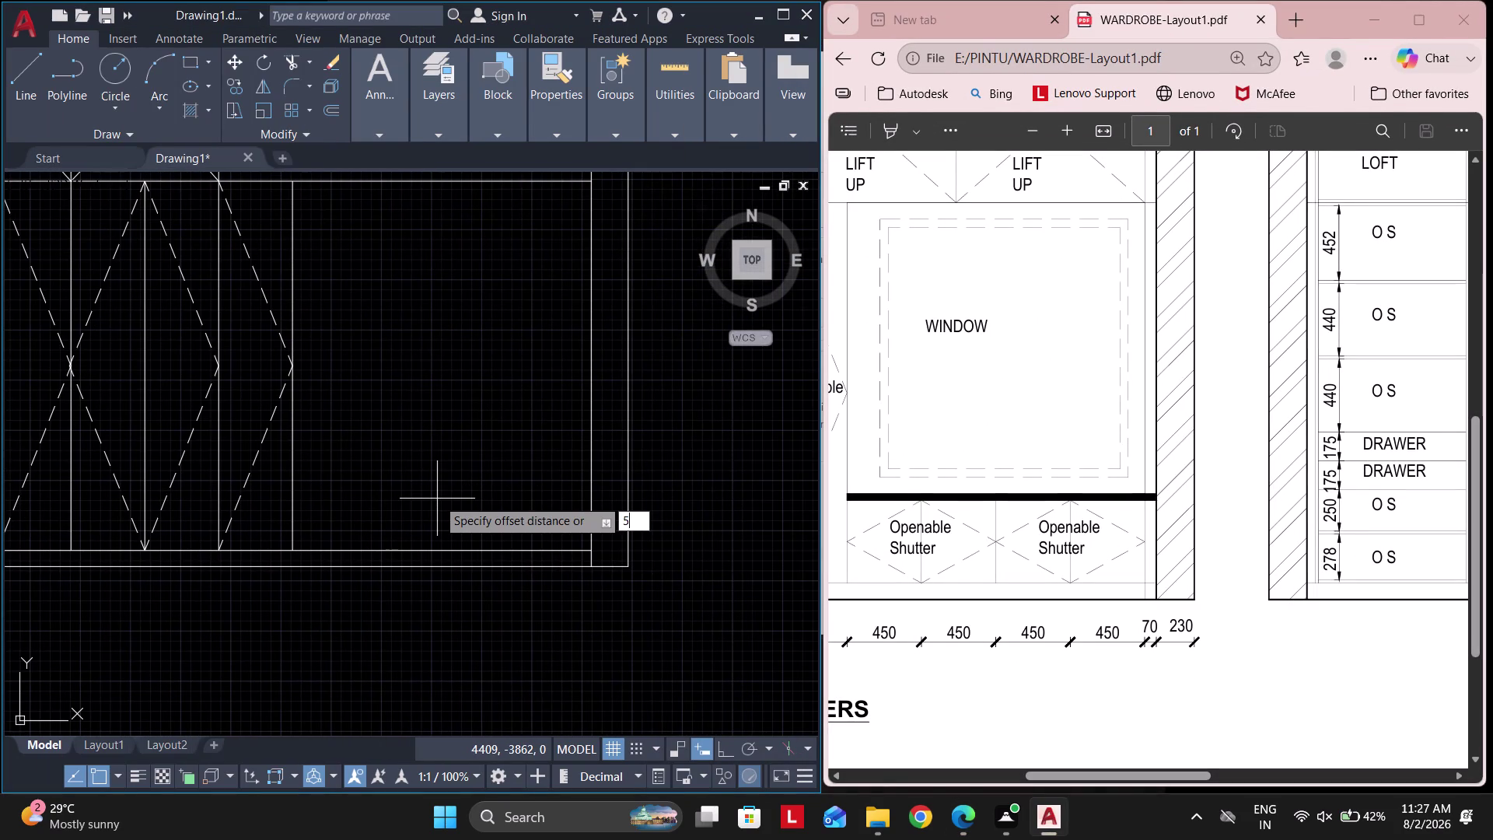
text(00)
key(space)
click(458, 555)
click(448, 465)
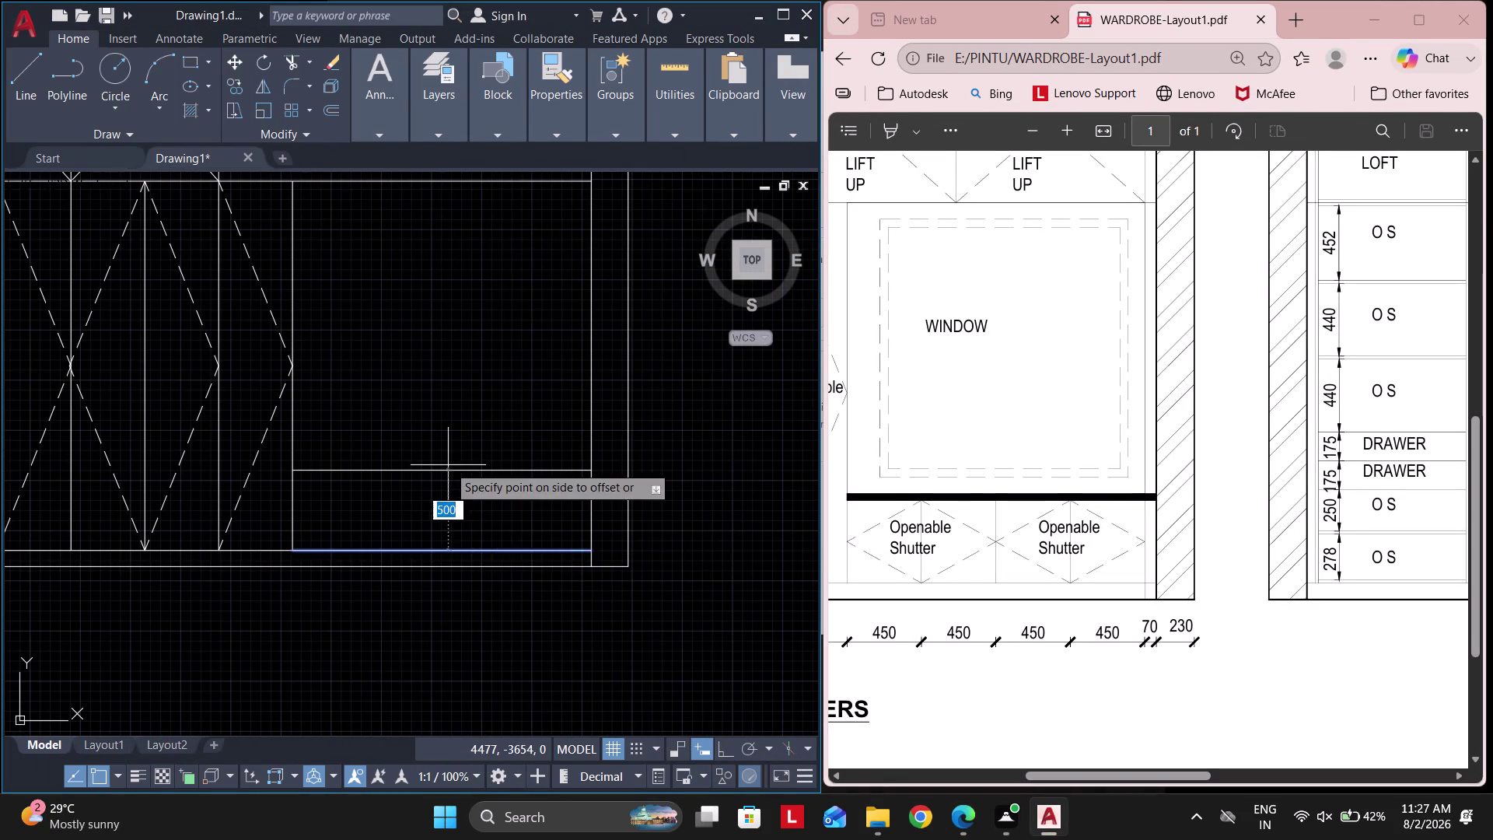
middle_drag(382, 458, 406, 467)
key(Escape)
Switch to the reference PDF and scroll through it.
click(1492, 310)
scroll(down, 3)
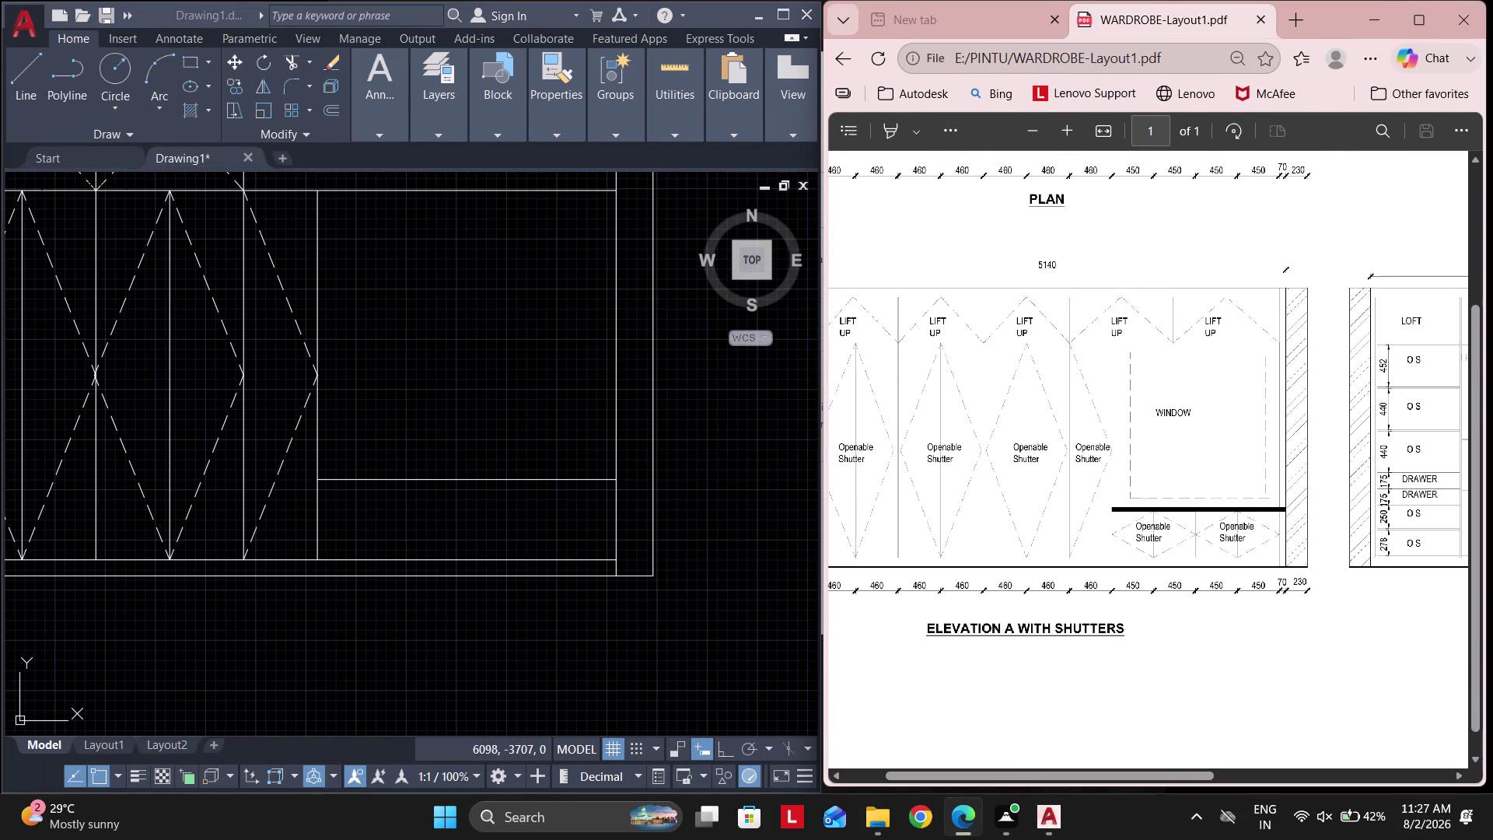
scroll(up, 3)
scroll(up, 3)
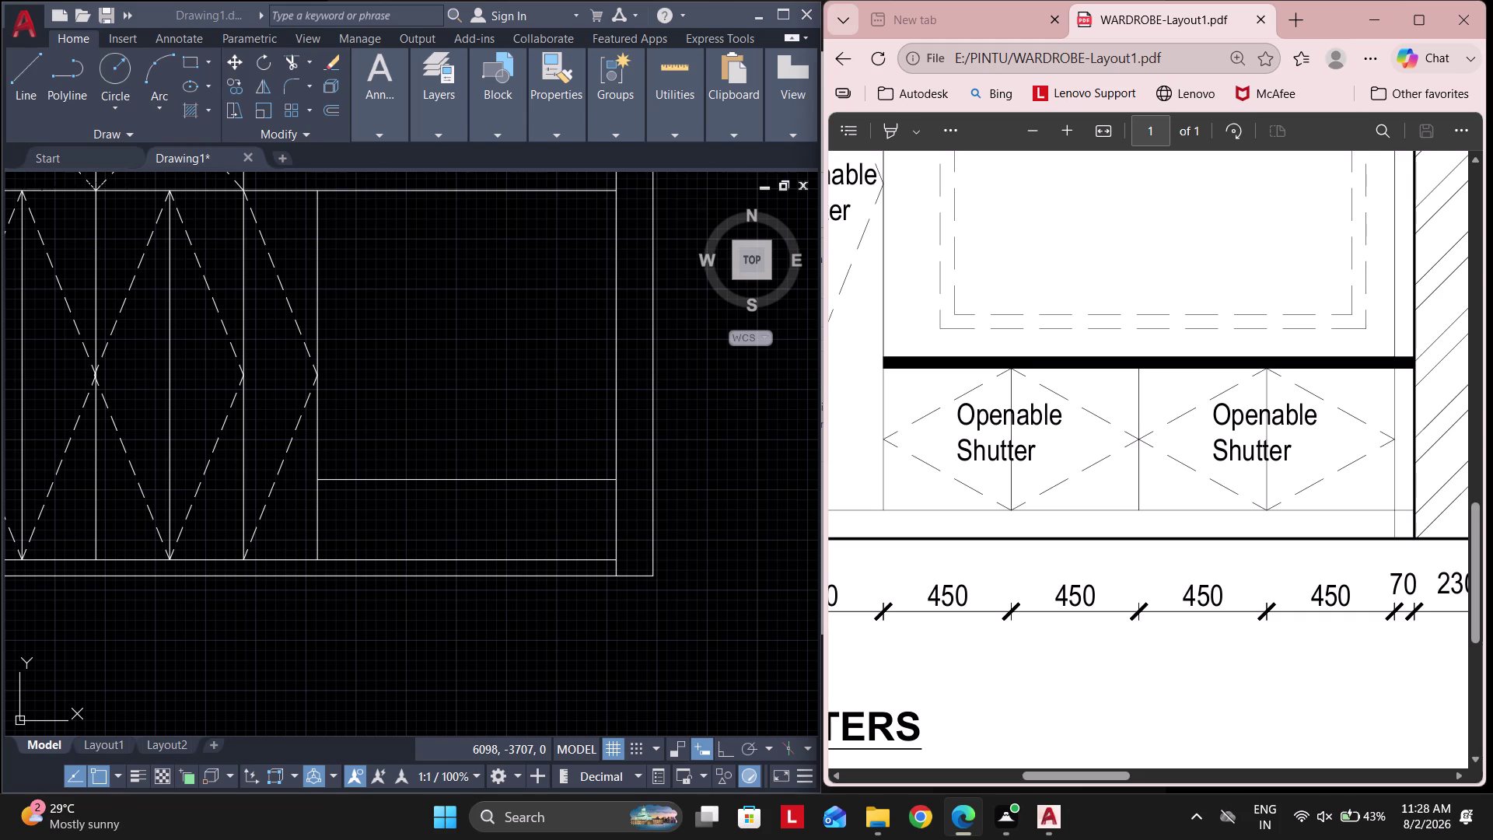
Break the window bay's left edge line at a point with BREAKATPOINT.
text(bre)
click(438, 460)
key(Escape)
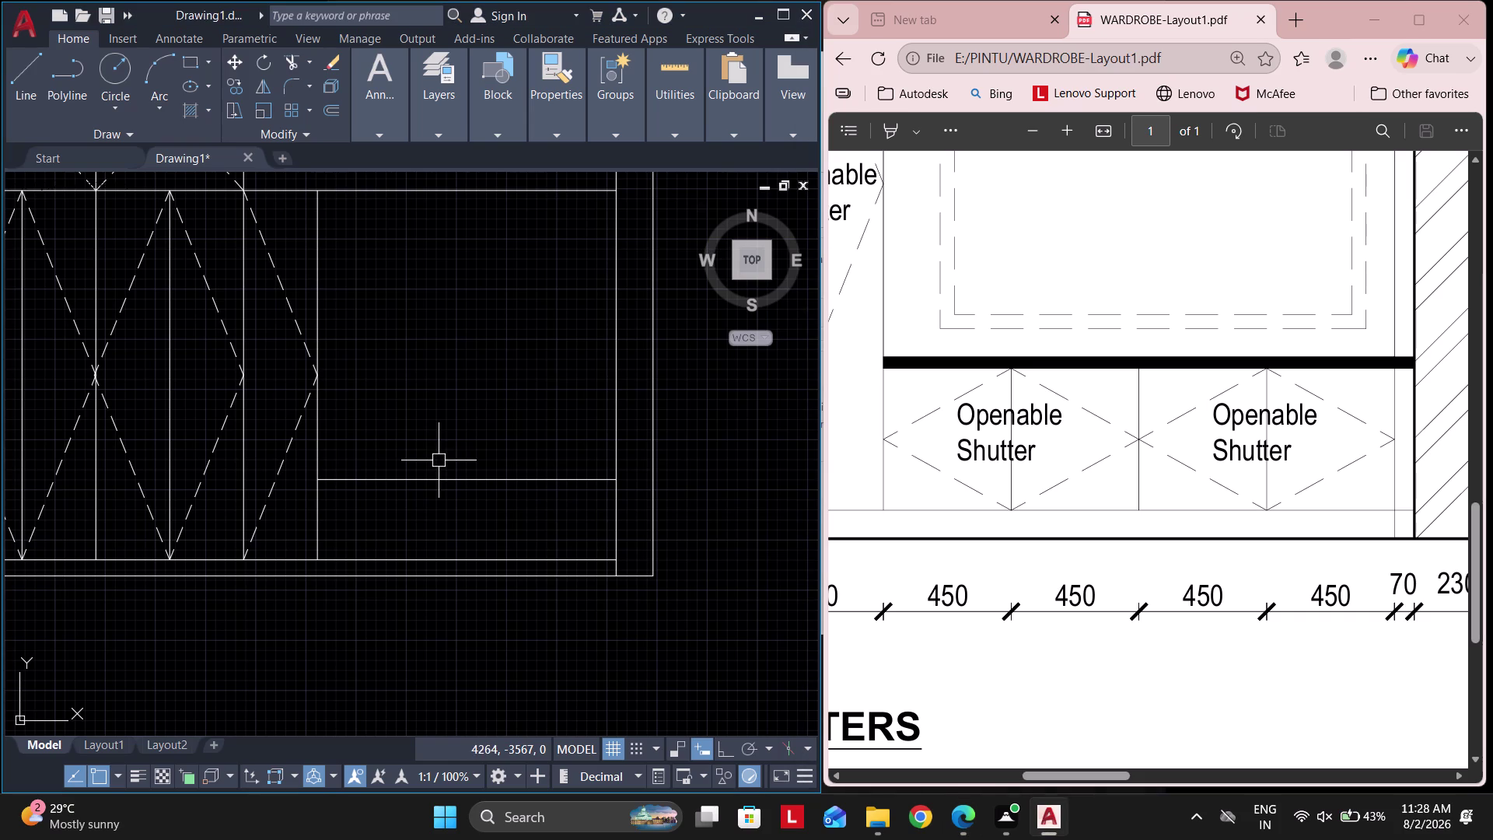
text(brea)
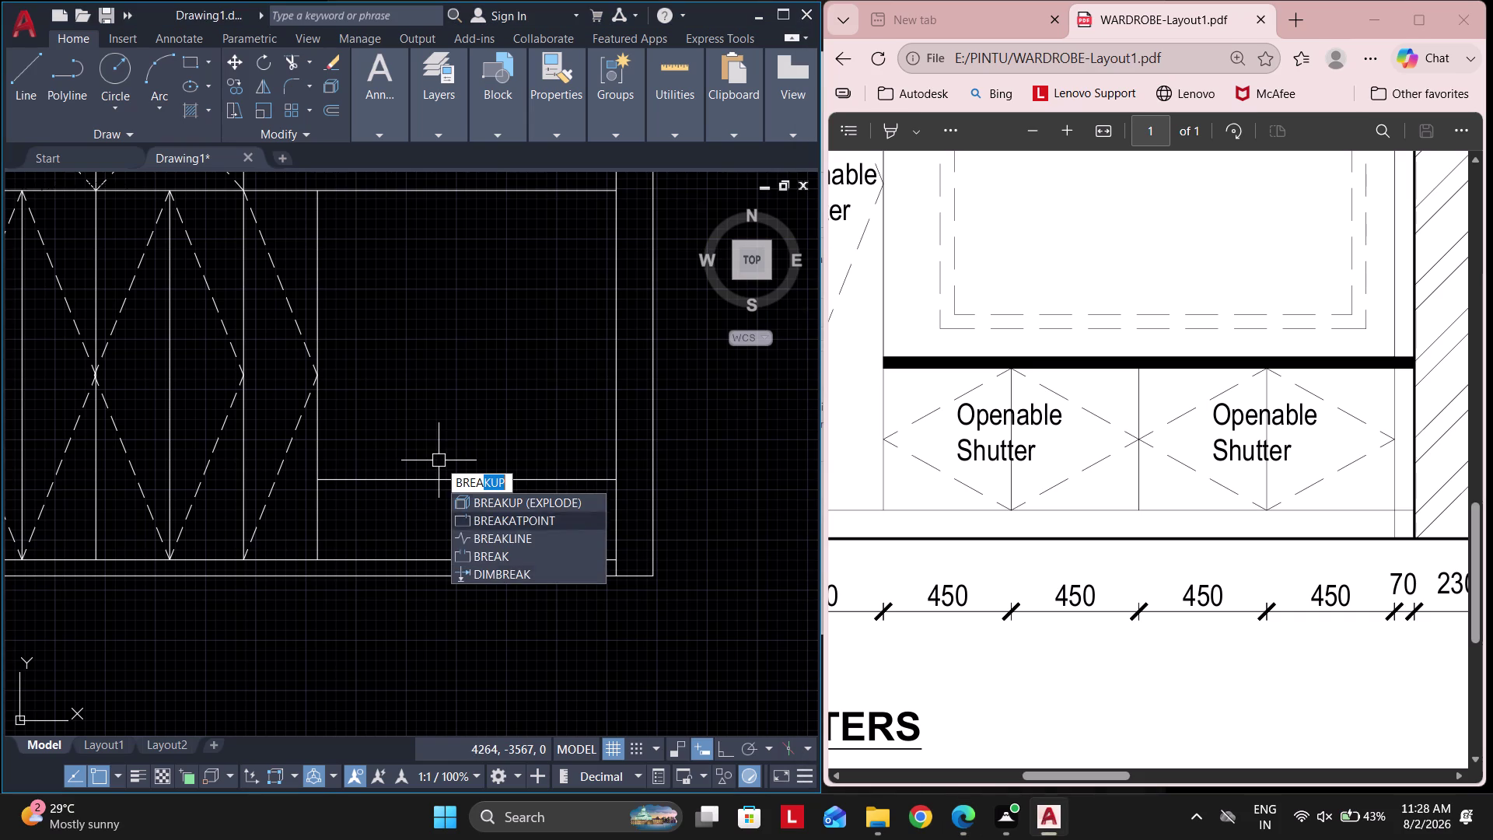
click(517, 526)
click(324, 517)
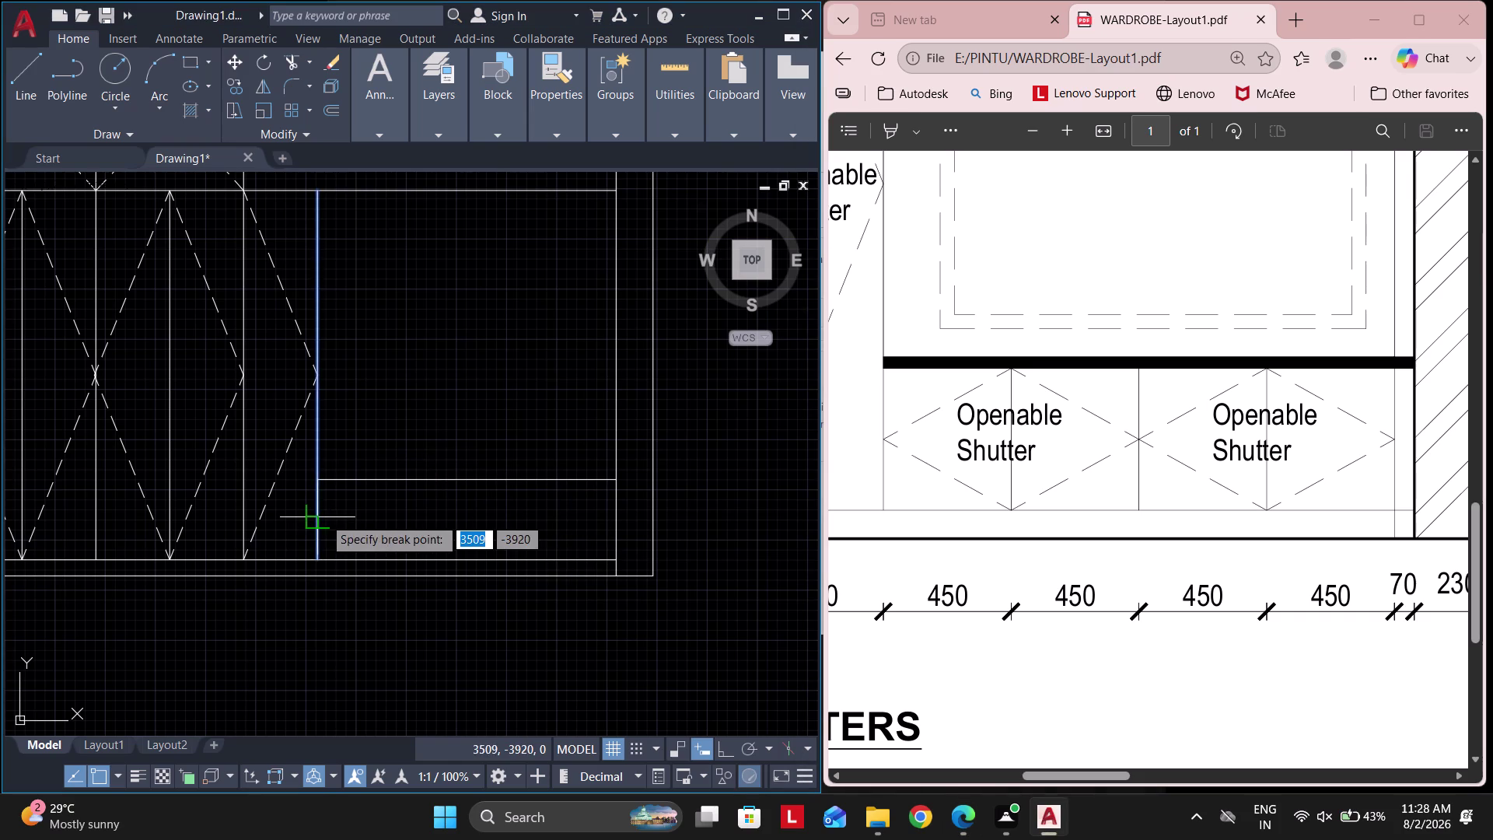
scroll(up, 3)
click(308, 438)
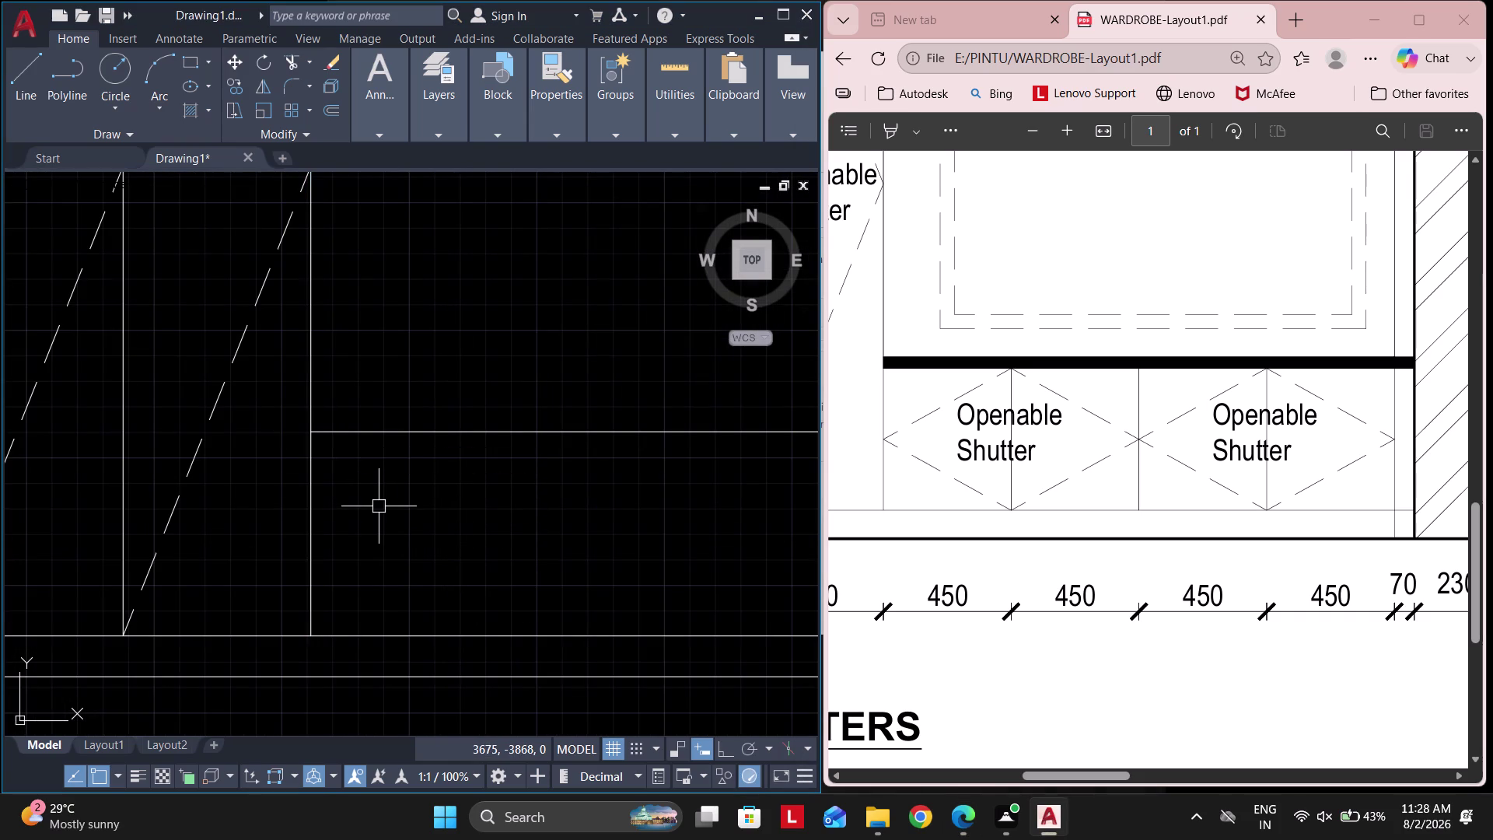
Offset vertical dividers 450 apart repeatedly across the lower window cabinet.
text(o)
key(space)
text(45)
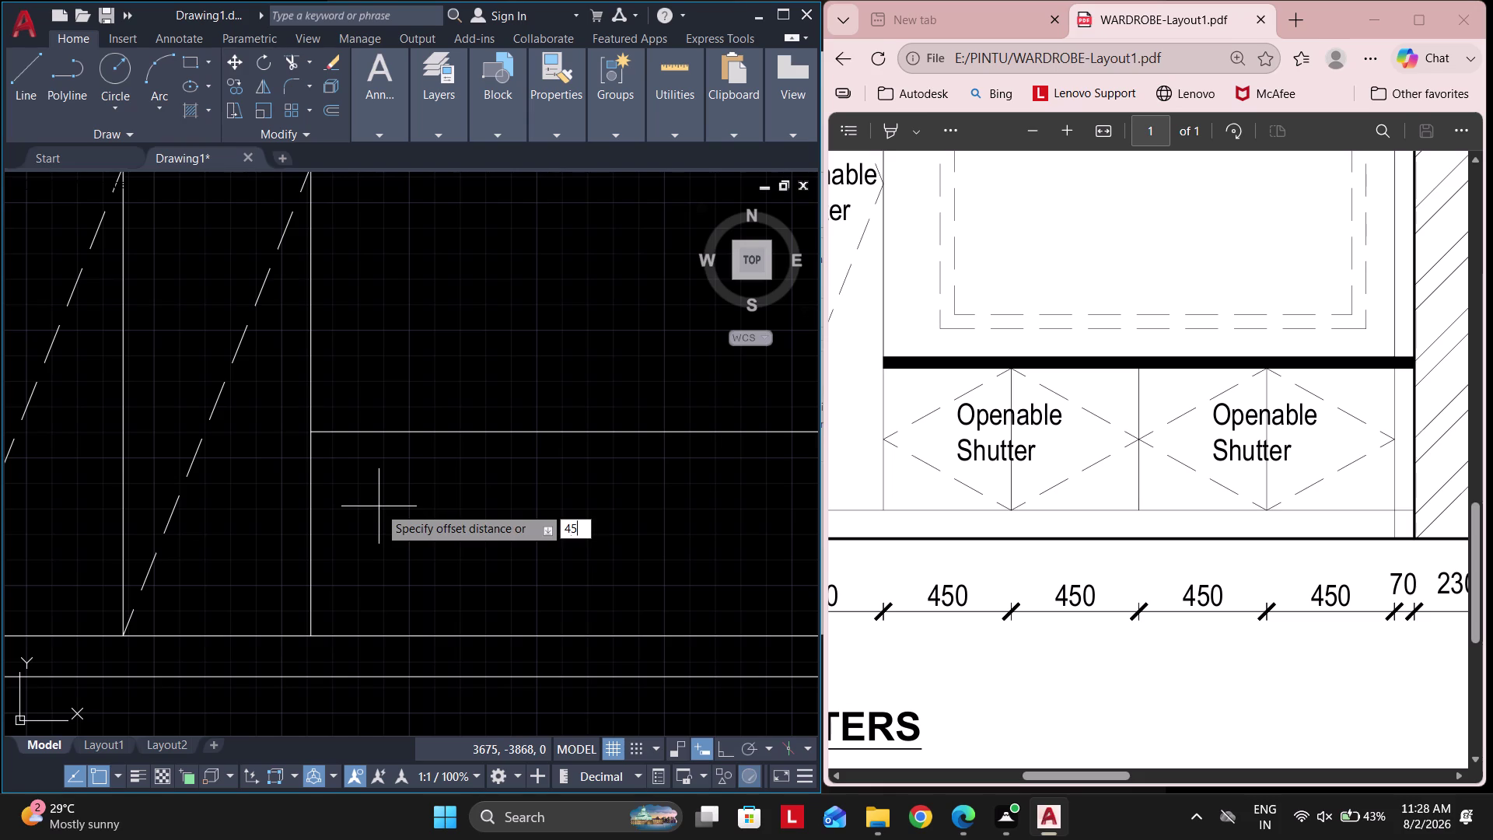
text(0)
key(space)
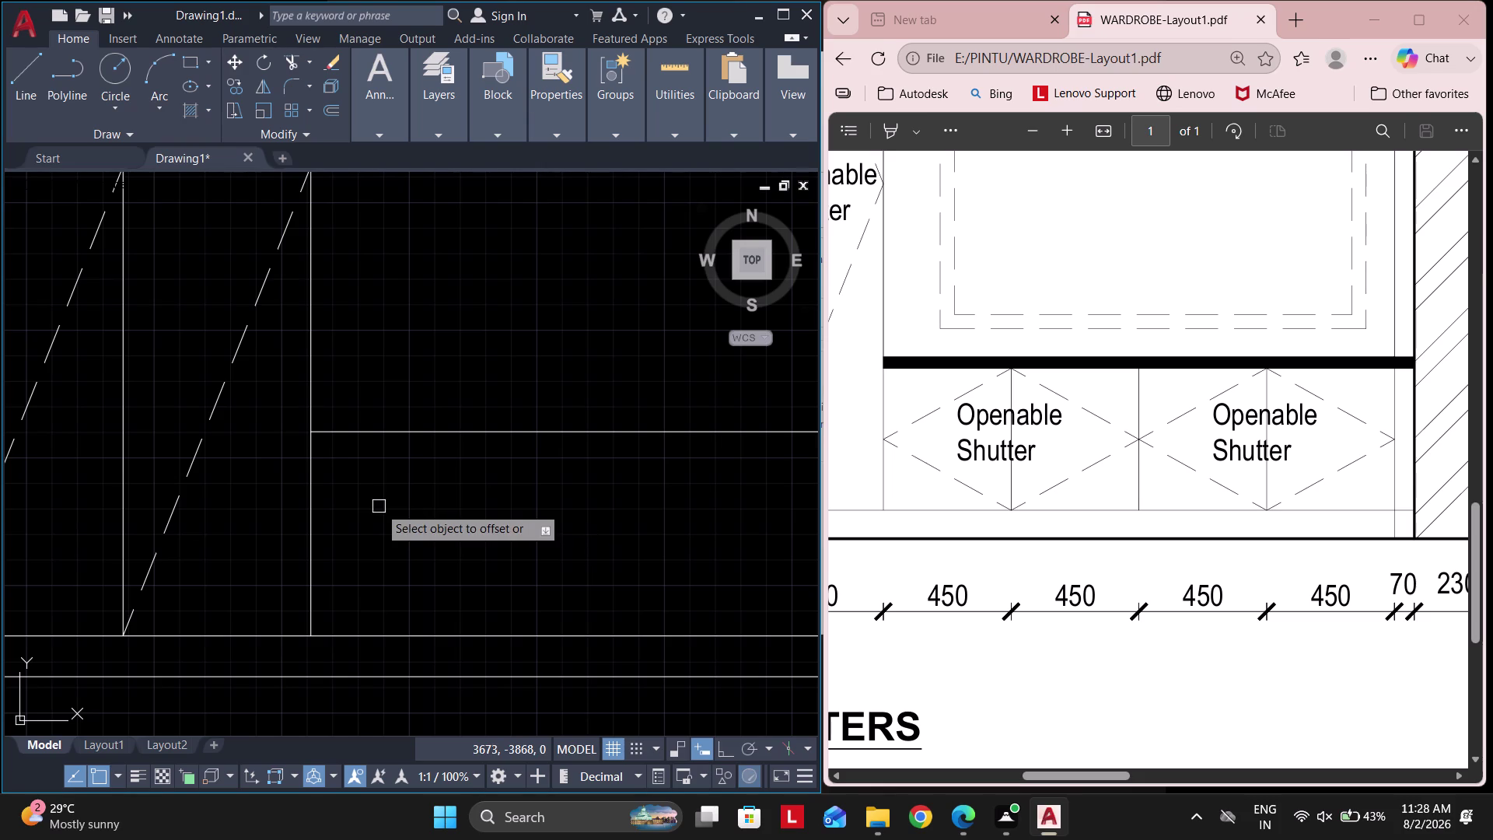
click(306, 499)
click(365, 504)
scroll(down, 3)
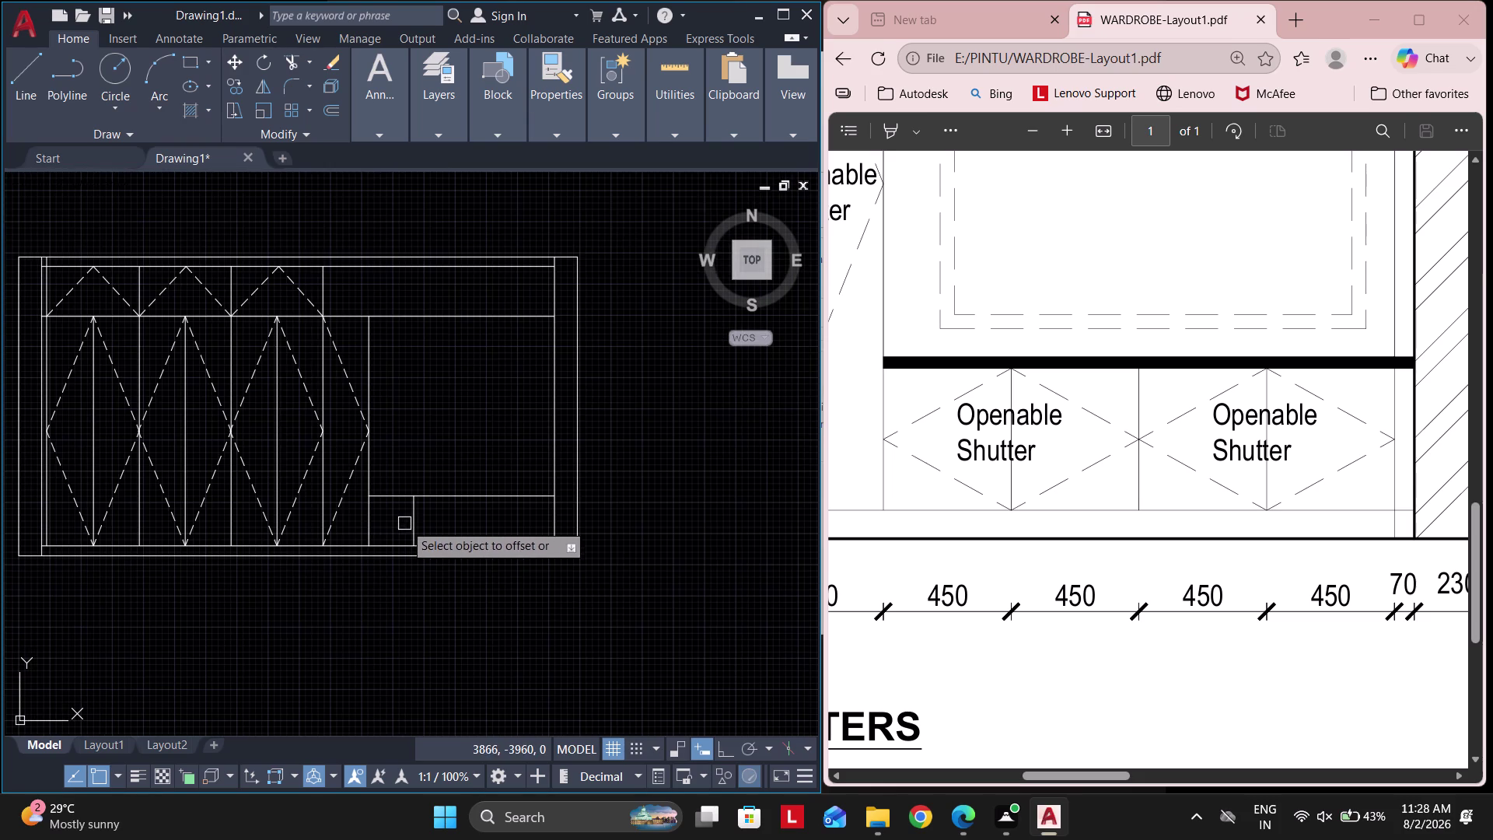
click(411, 523)
click(471, 528)
click(462, 528)
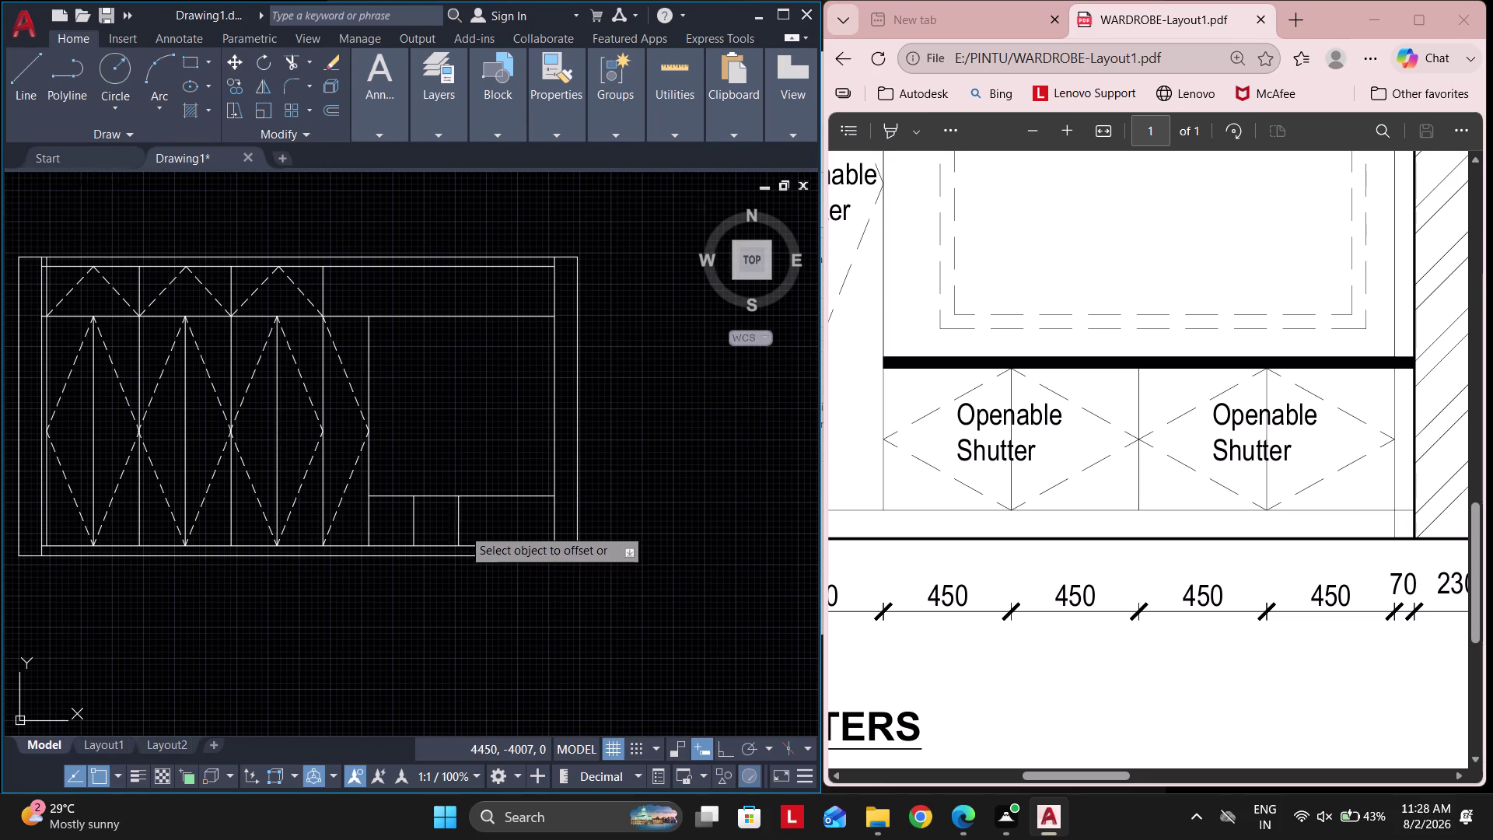
click(535, 534)
click(505, 525)
scroll(up, 3)
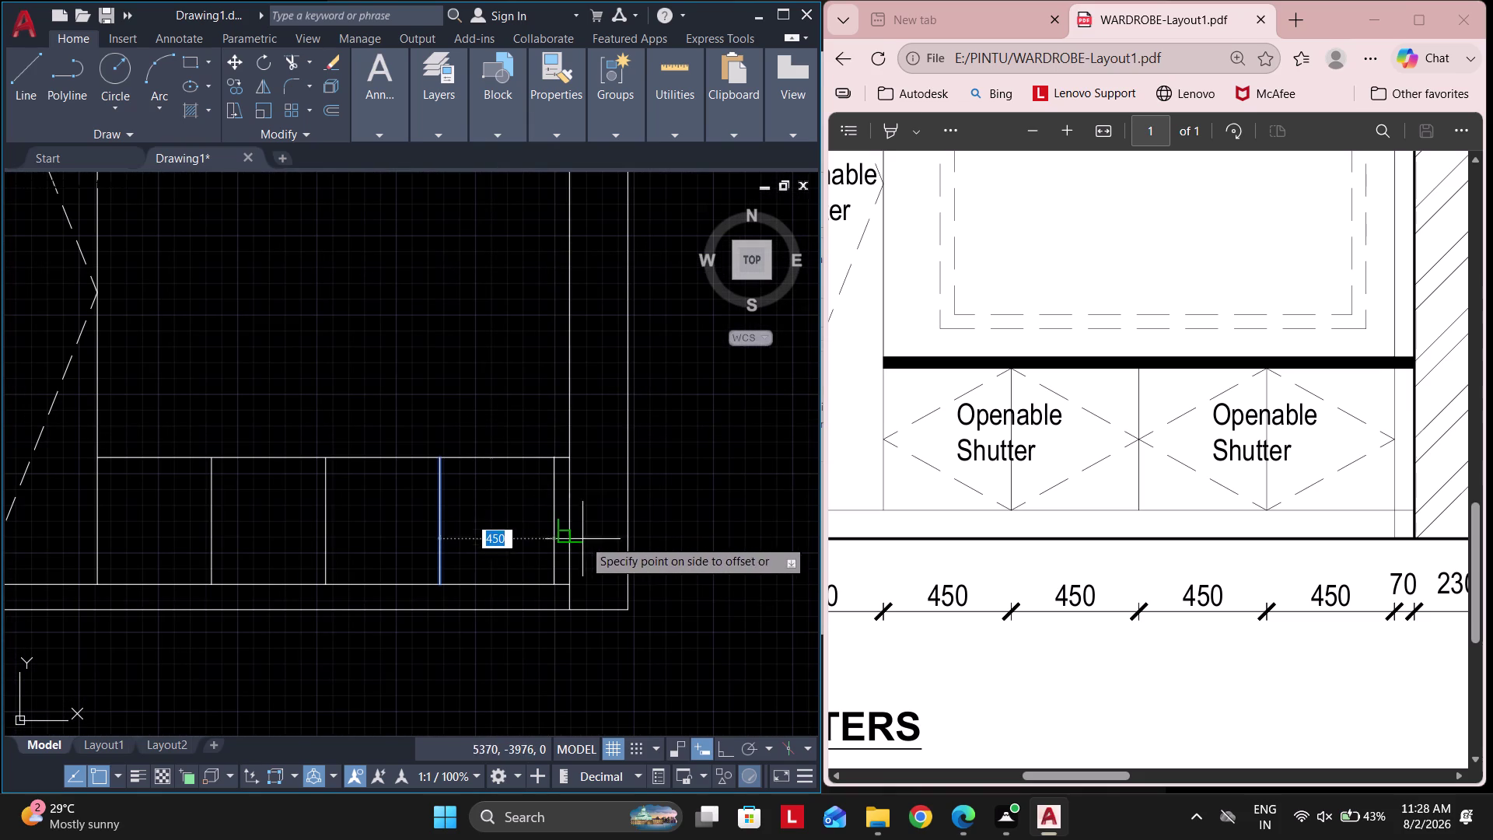
click(603, 535)
middle_drag(584, 538, 531, 537)
key(Escape)
key(Escape)
Measure the 61 leftover gap from the last divider to the cabinet edge, then discard it.
text(dl)
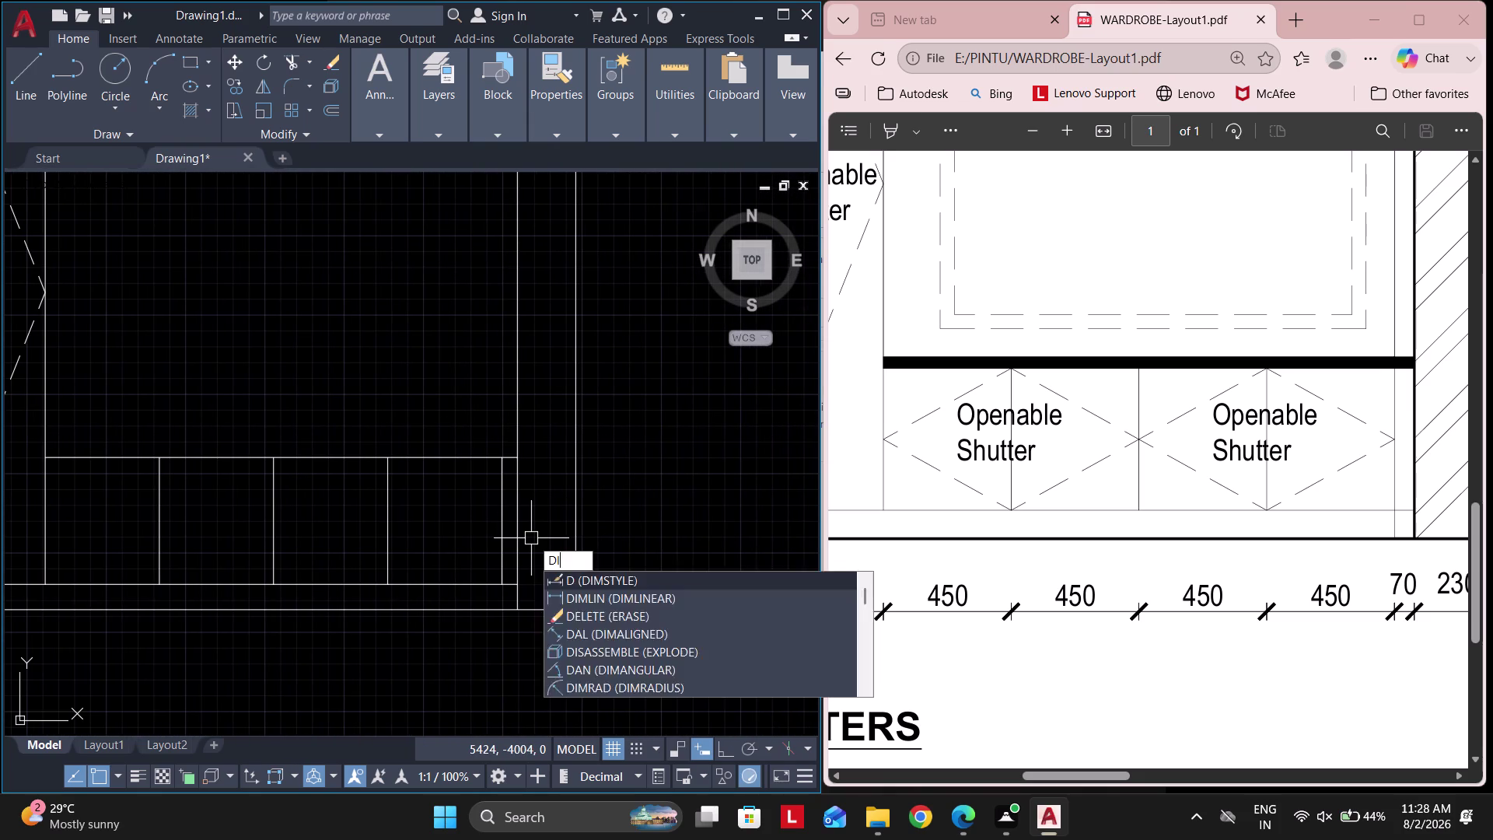
text(i)
key(space)
scroll(up, 3)
click(526, 541)
click(563, 540)
scroll(up, 3)
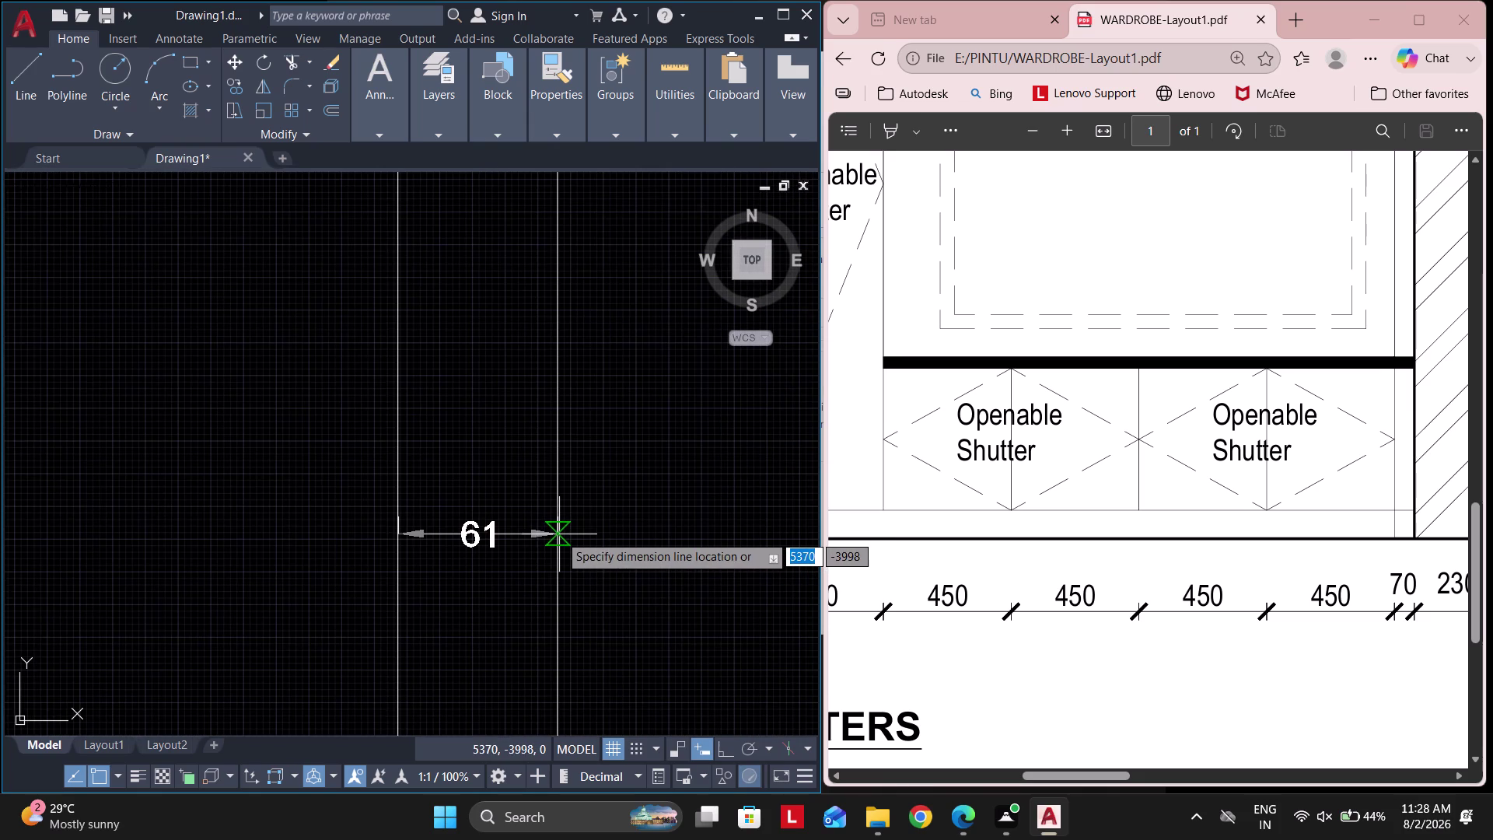
key(Escape)
scroll(down, 3)
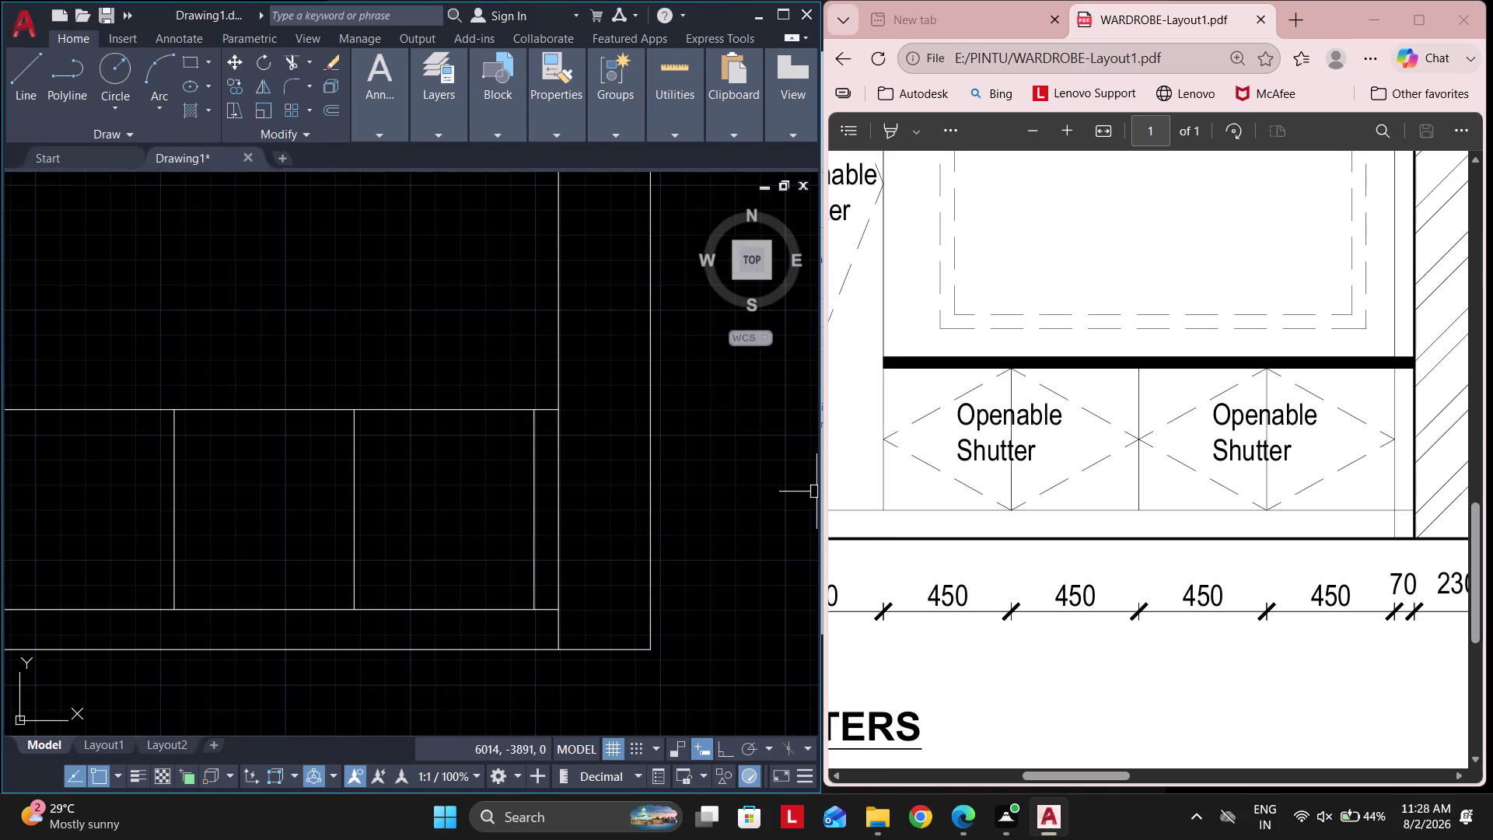
scroll(down, 3)
scroll(down, 3)
scroll(up, 3)
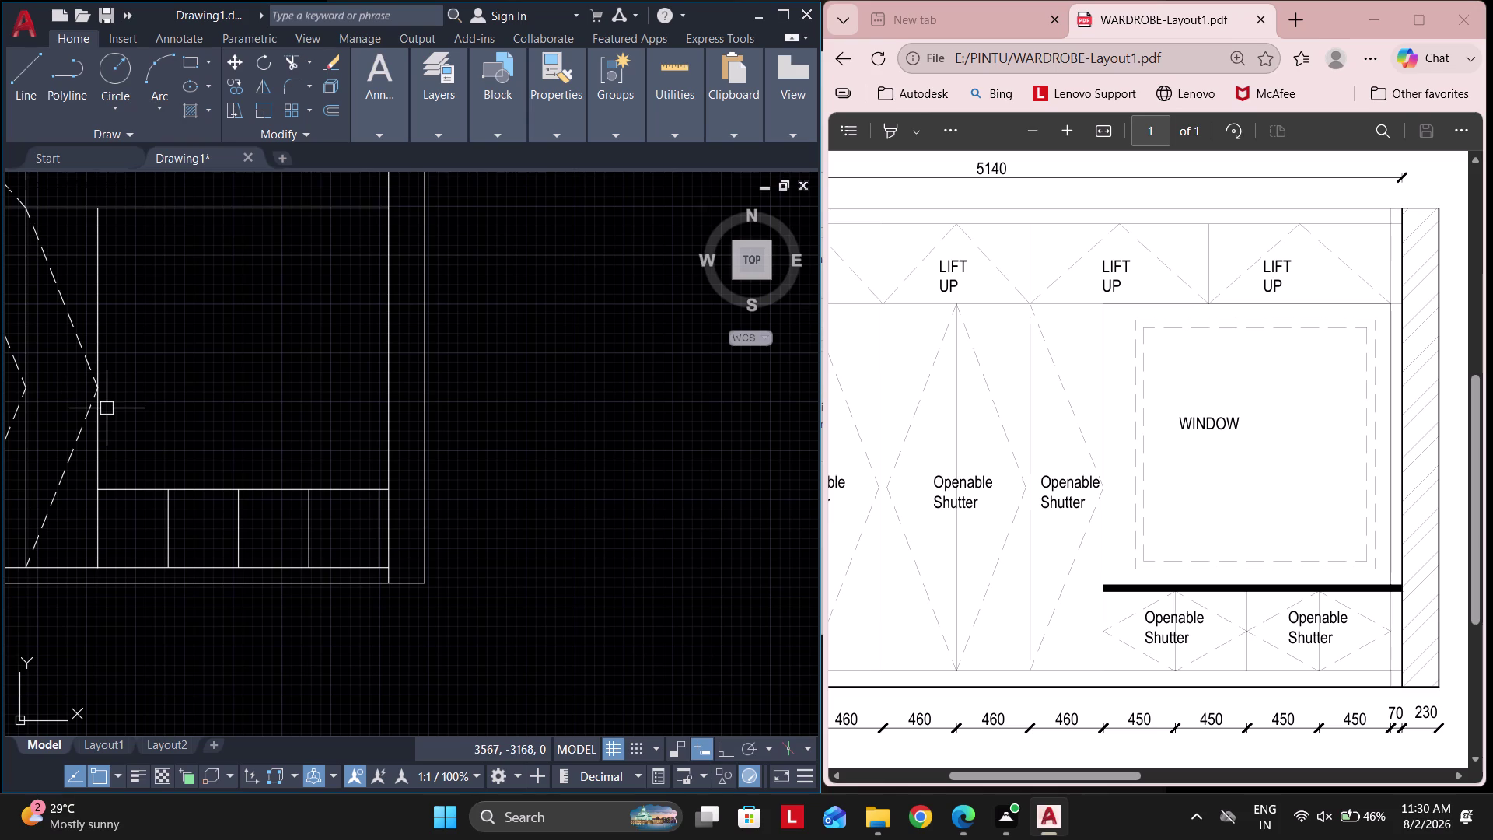
Draw a diamond outline with lines in the first lower shutter panel.
middle_drag(222, 530, 249, 535)
scroll(up, 3)
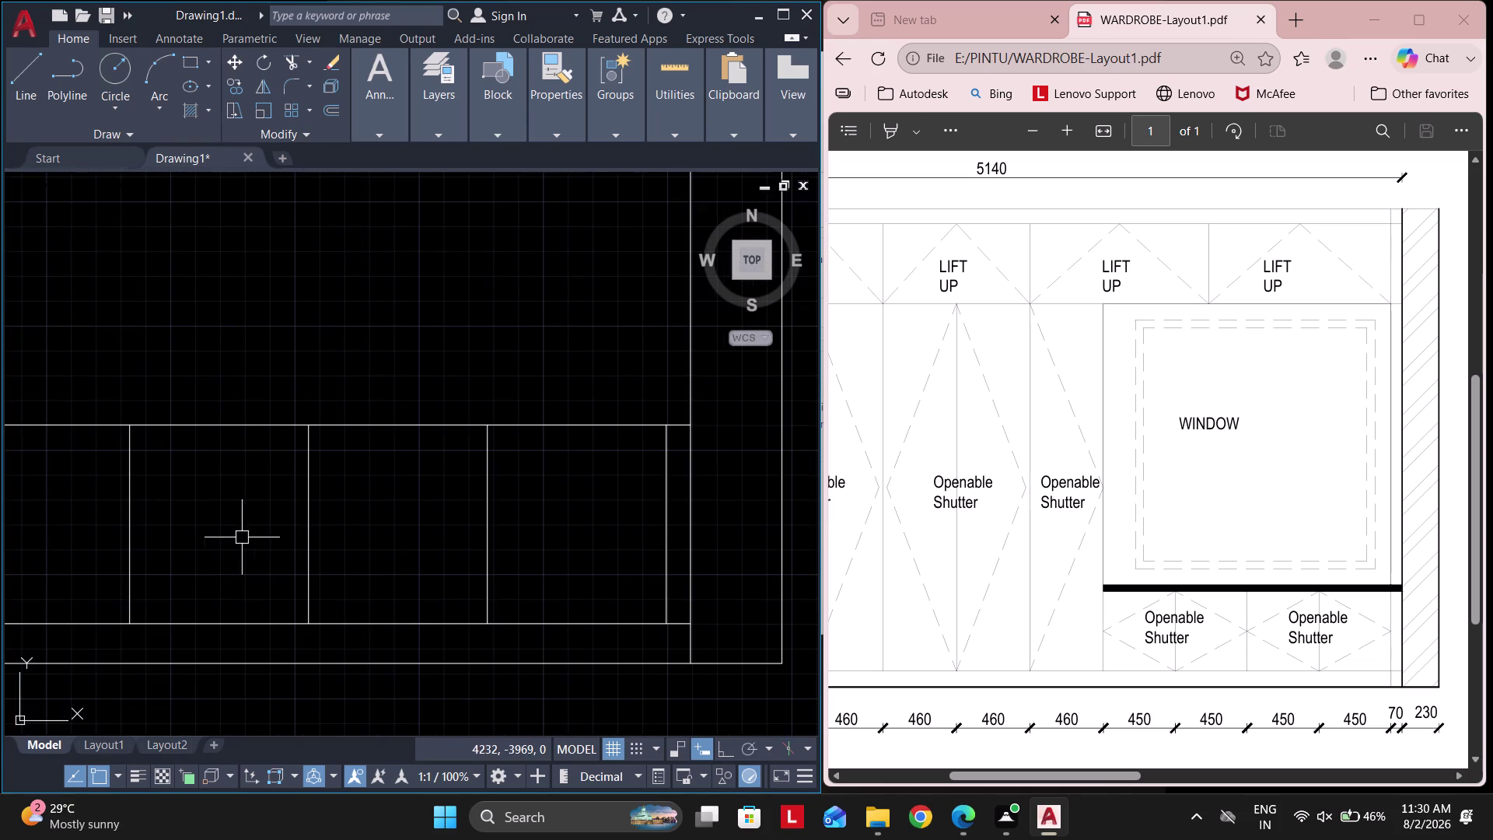
scroll(down, 3)
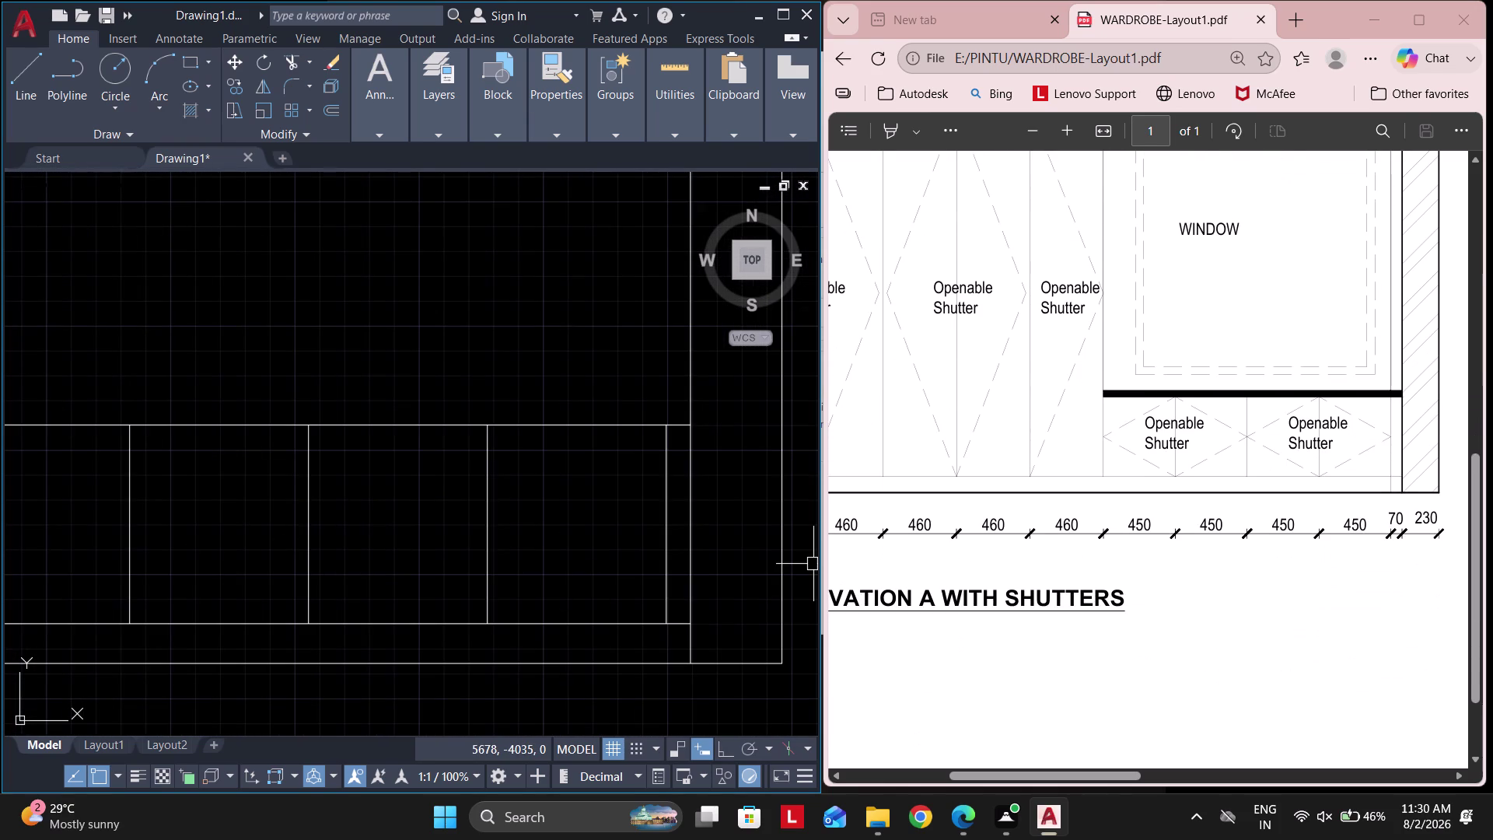
scroll(down, 3)
scroll(up, 3)
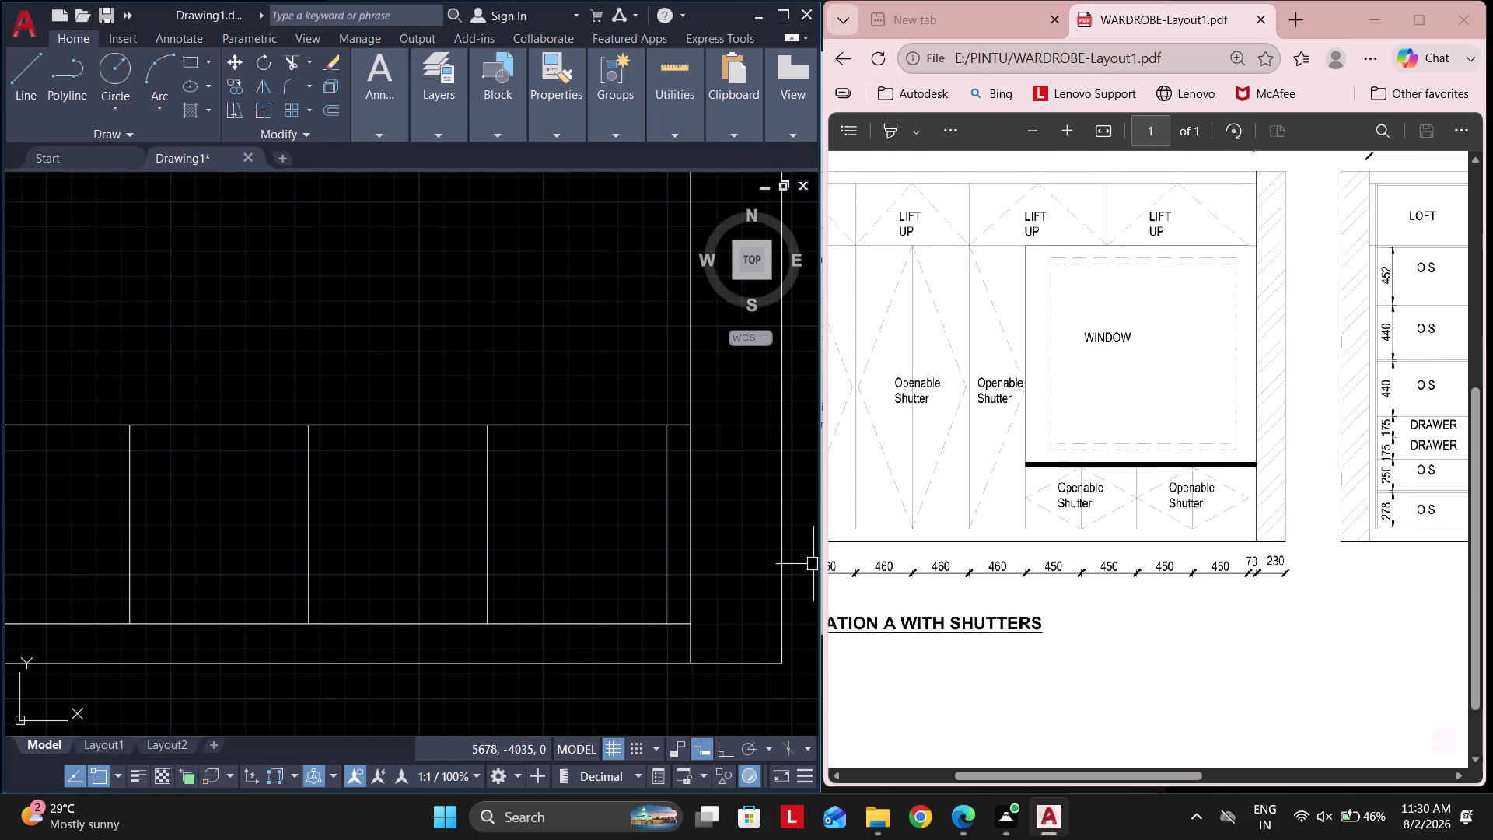
scroll(up, 3)
scroll(up, 3)
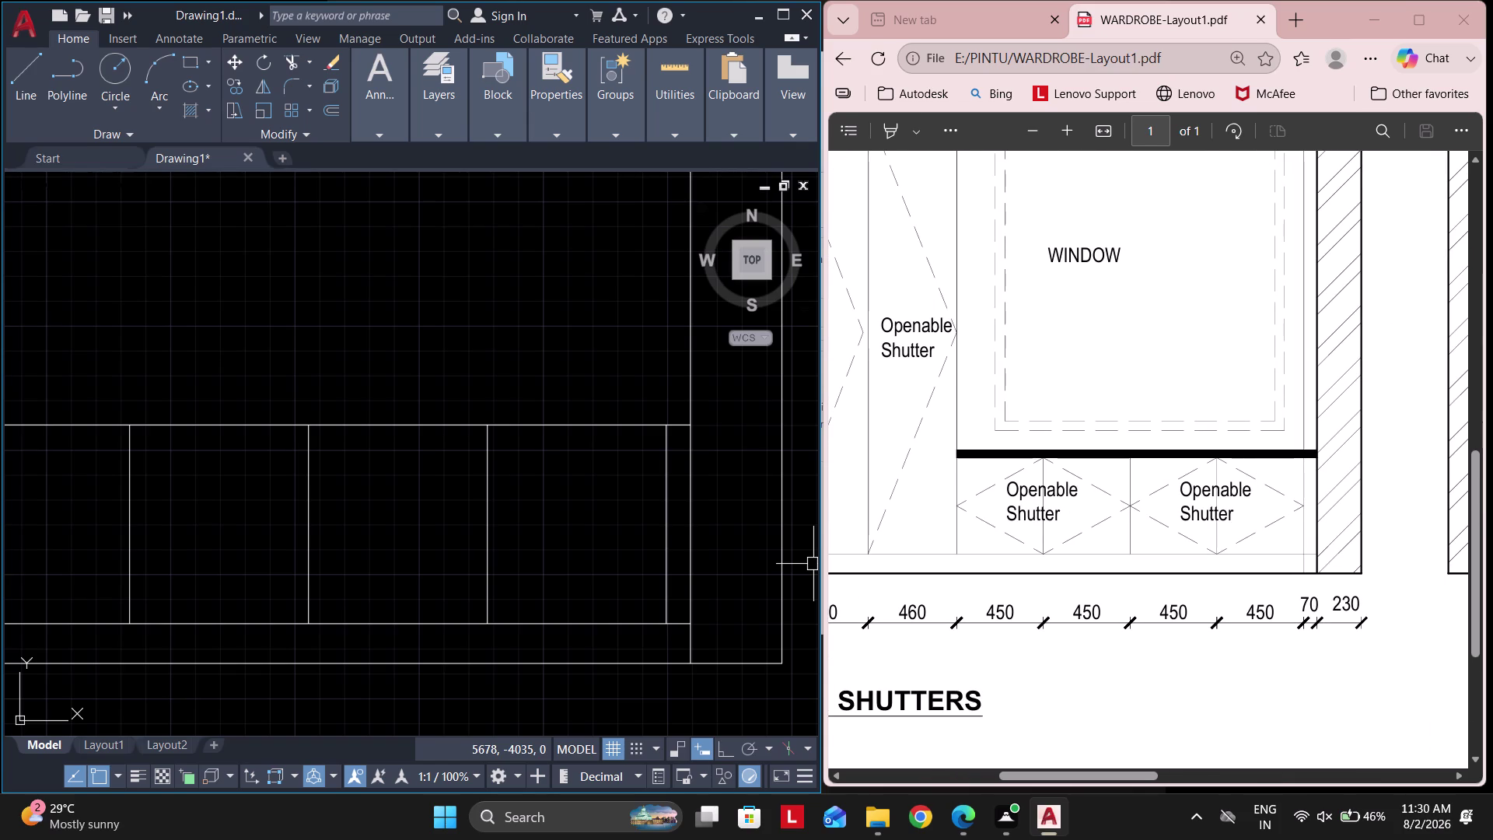
scroll(down, 3)
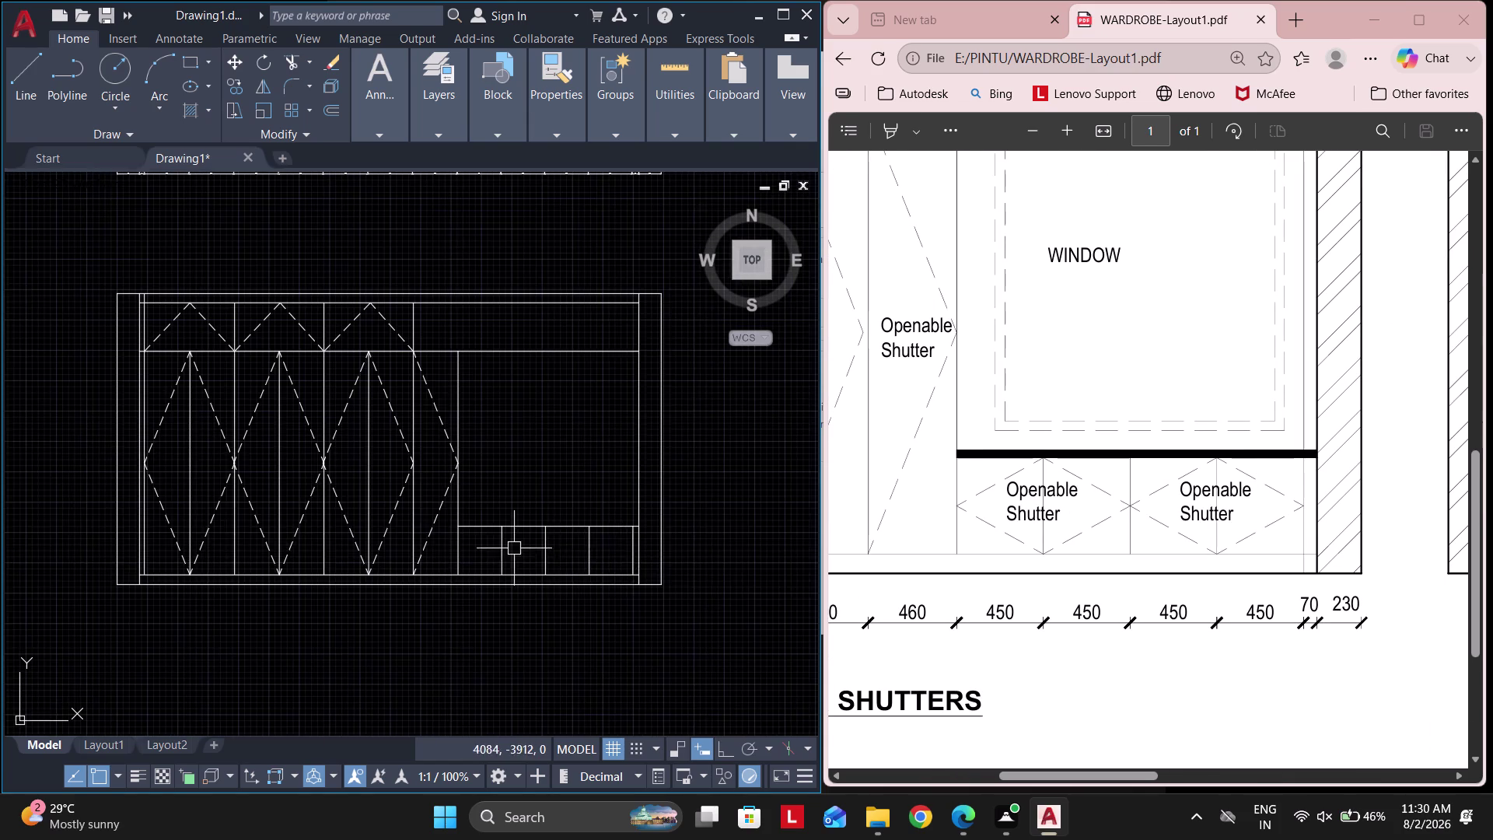
middle_drag(558, 557, 613, 567)
scroll(up, 3)
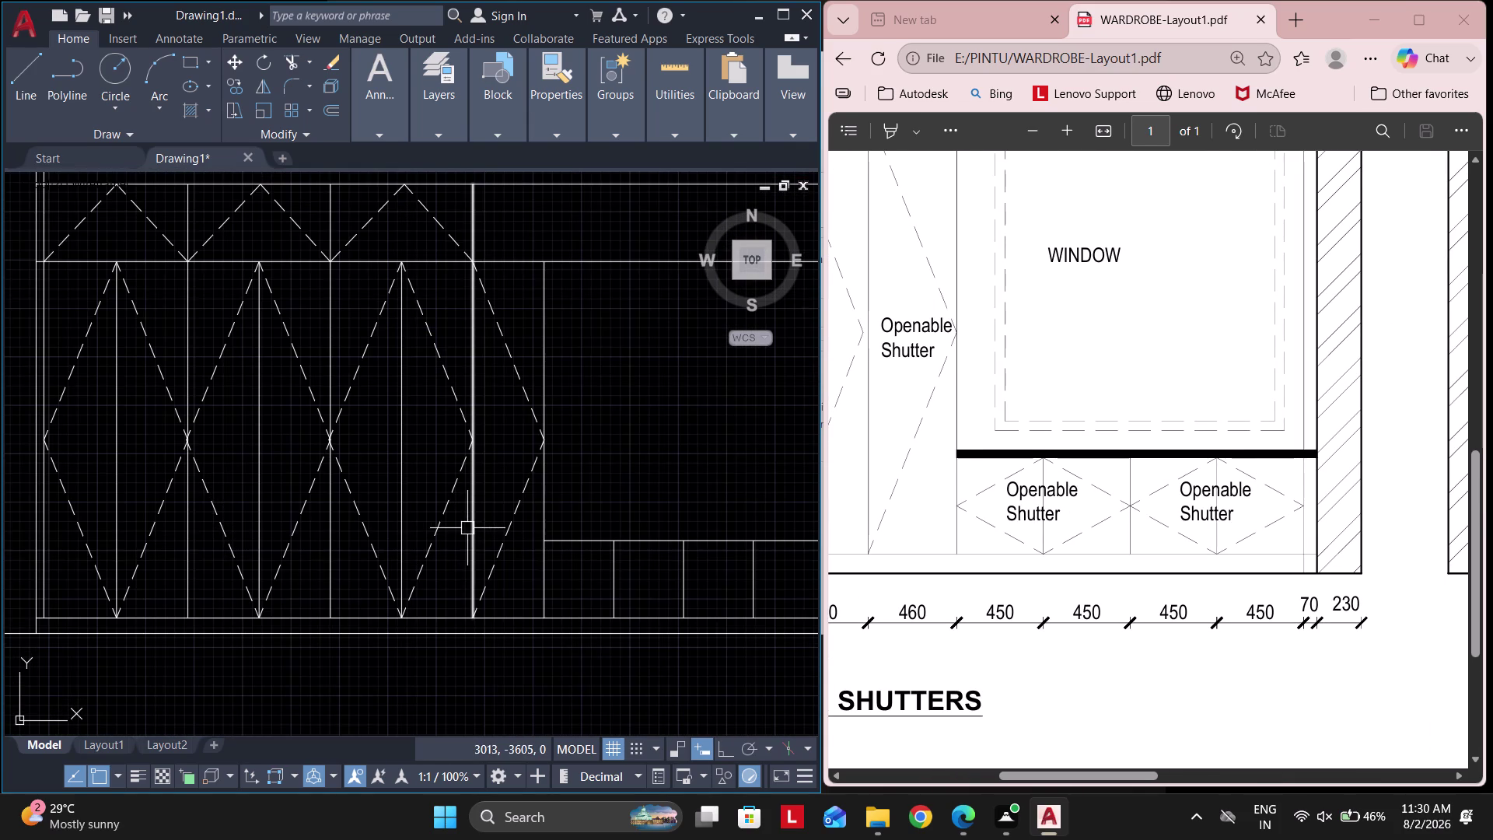
scroll(up, 3)
middle_drag(597, 582, 462, 562)
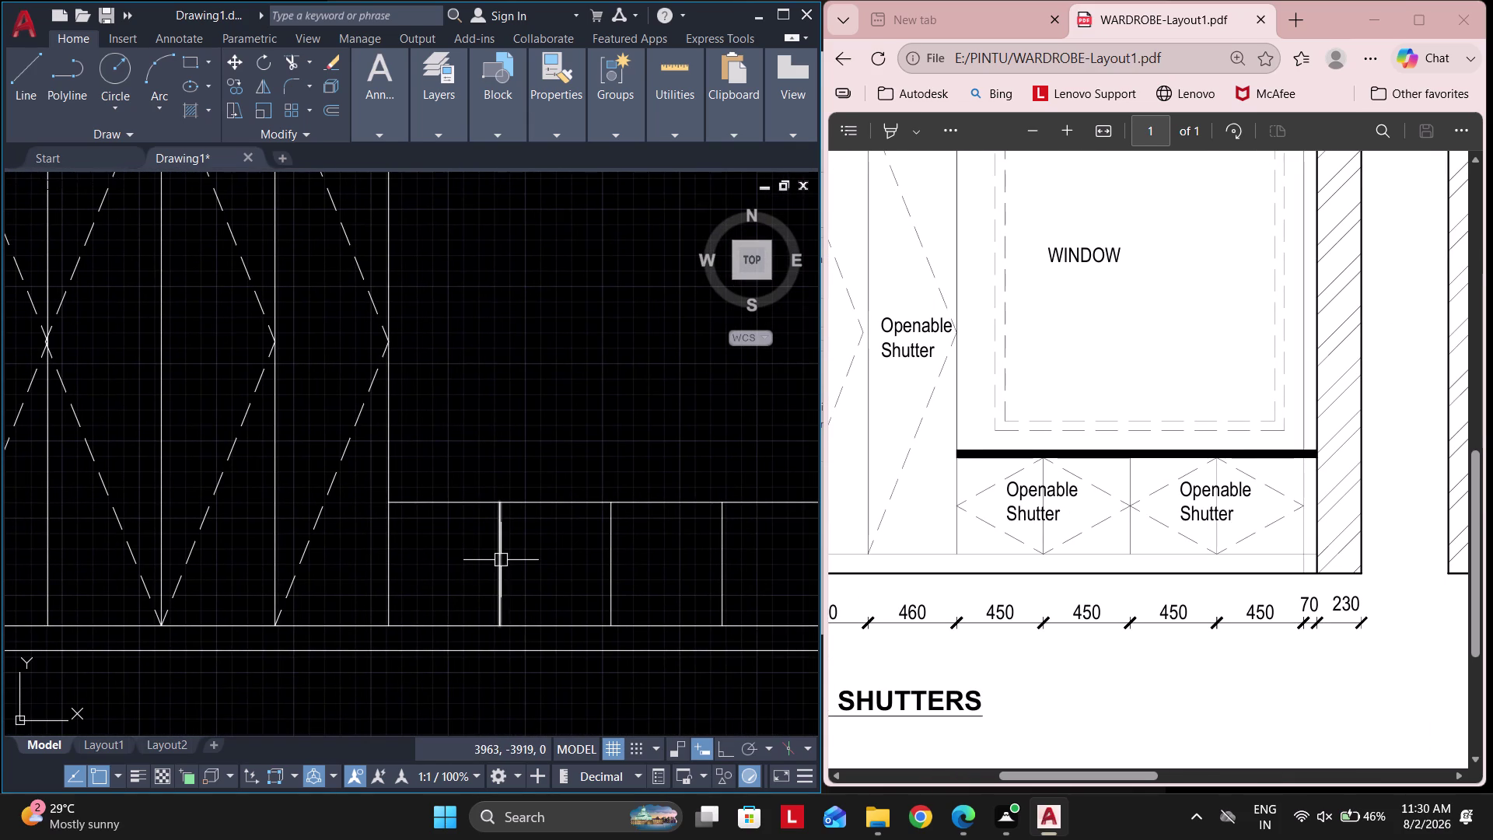
middle_drag(500, 560, 463, 558)
key(l)
key(space)
click(348, 554)
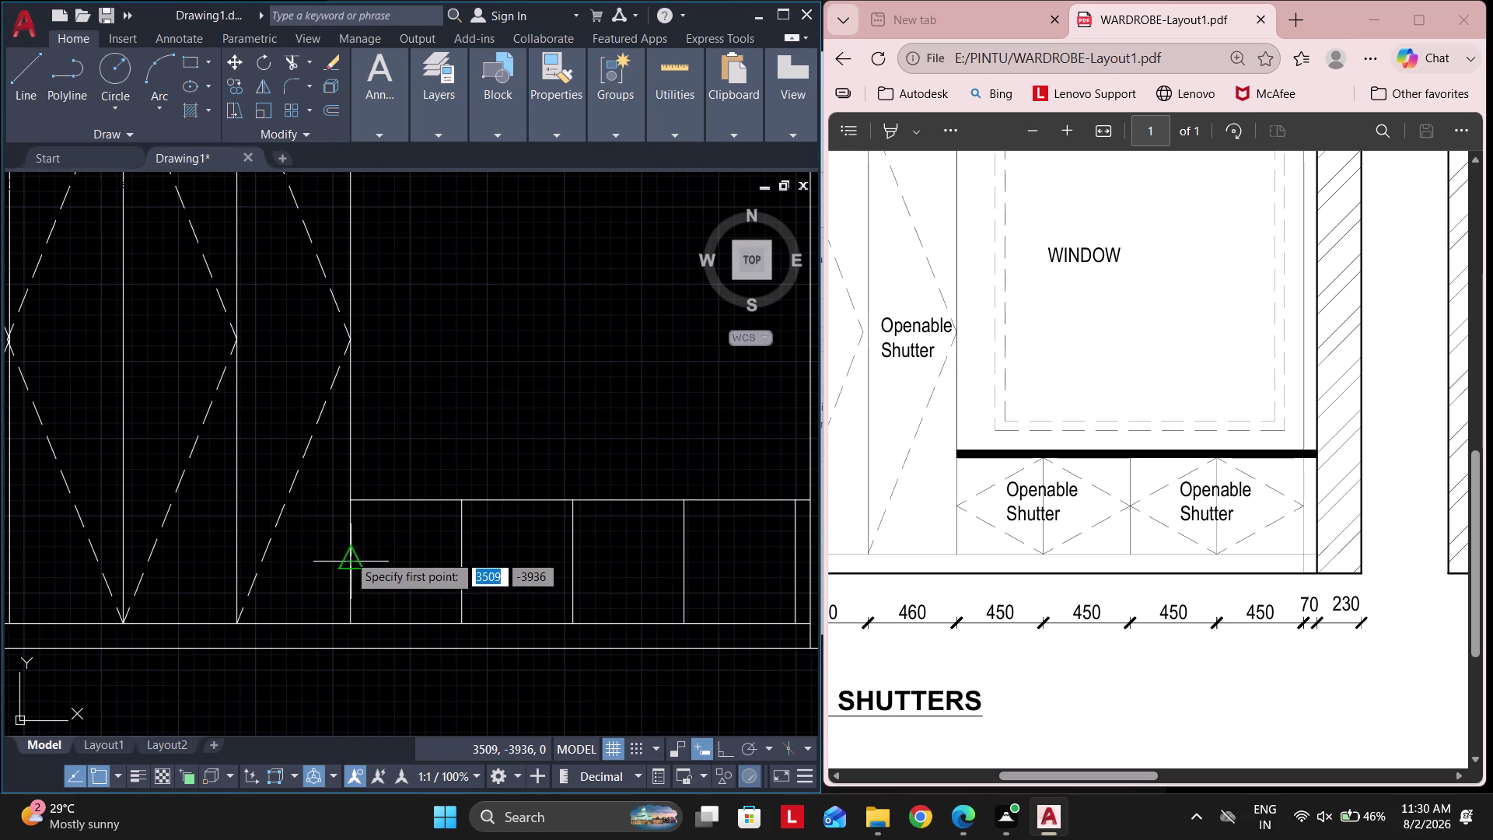
click(452, 501)
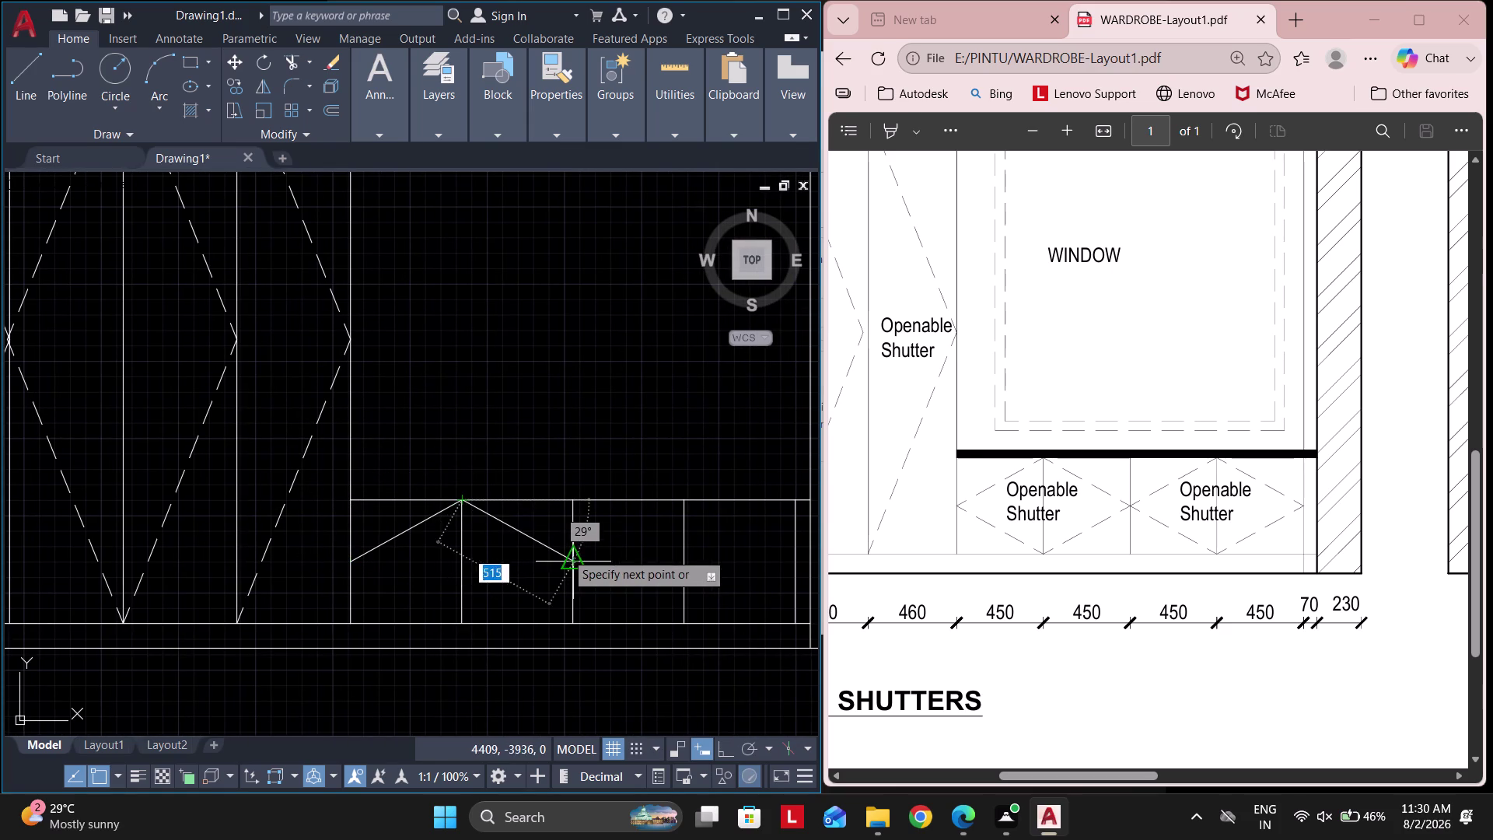
click(565, 552)
click(463, 617)
click(352, 560)
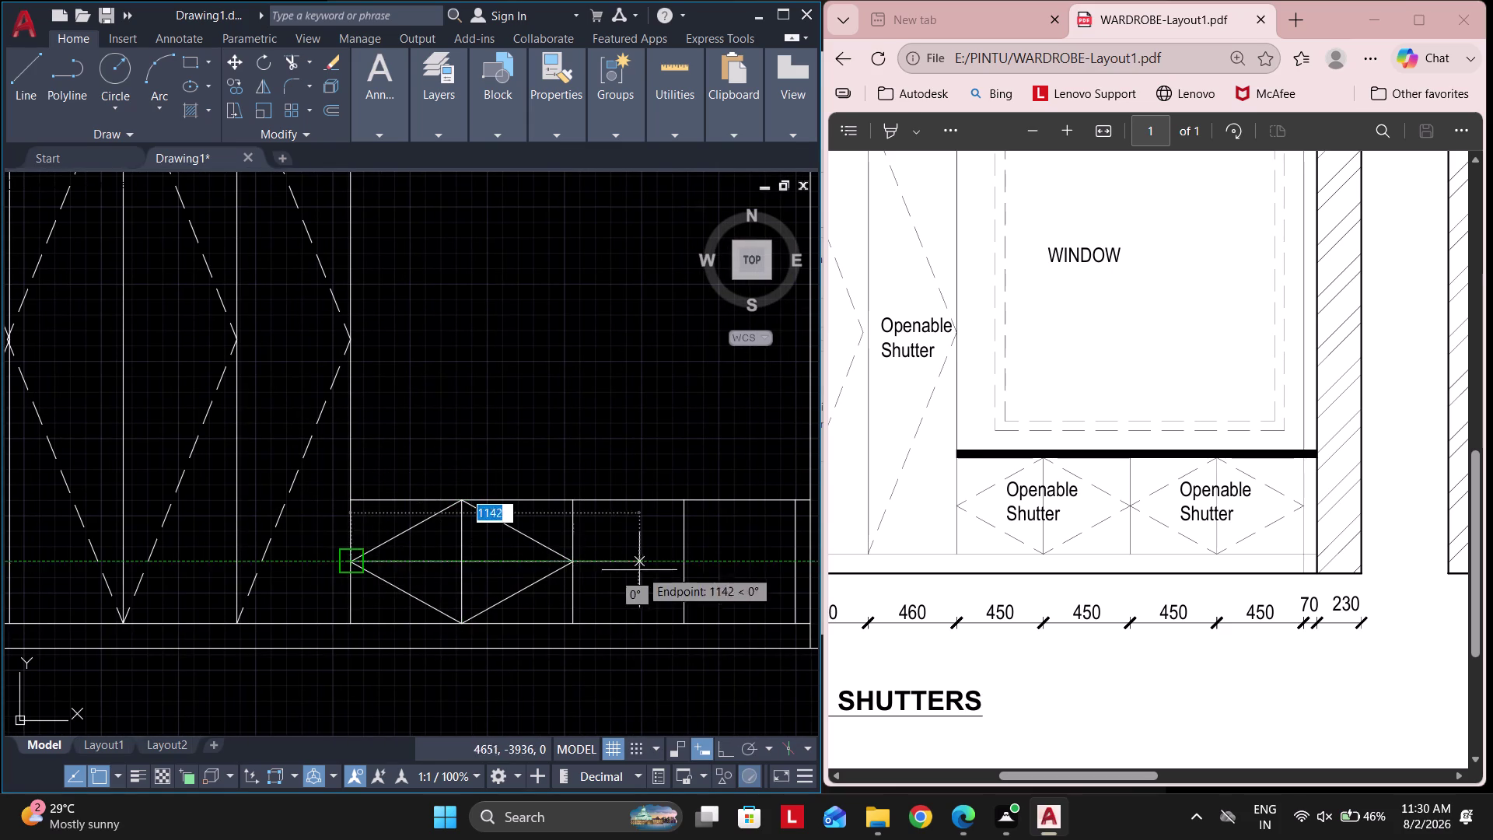
middle_drag(604, 568, 528, 568)
key(Escape)
Draw a matching diamond outline in the second lower shutter panel.
key(space)
click(498, 564)
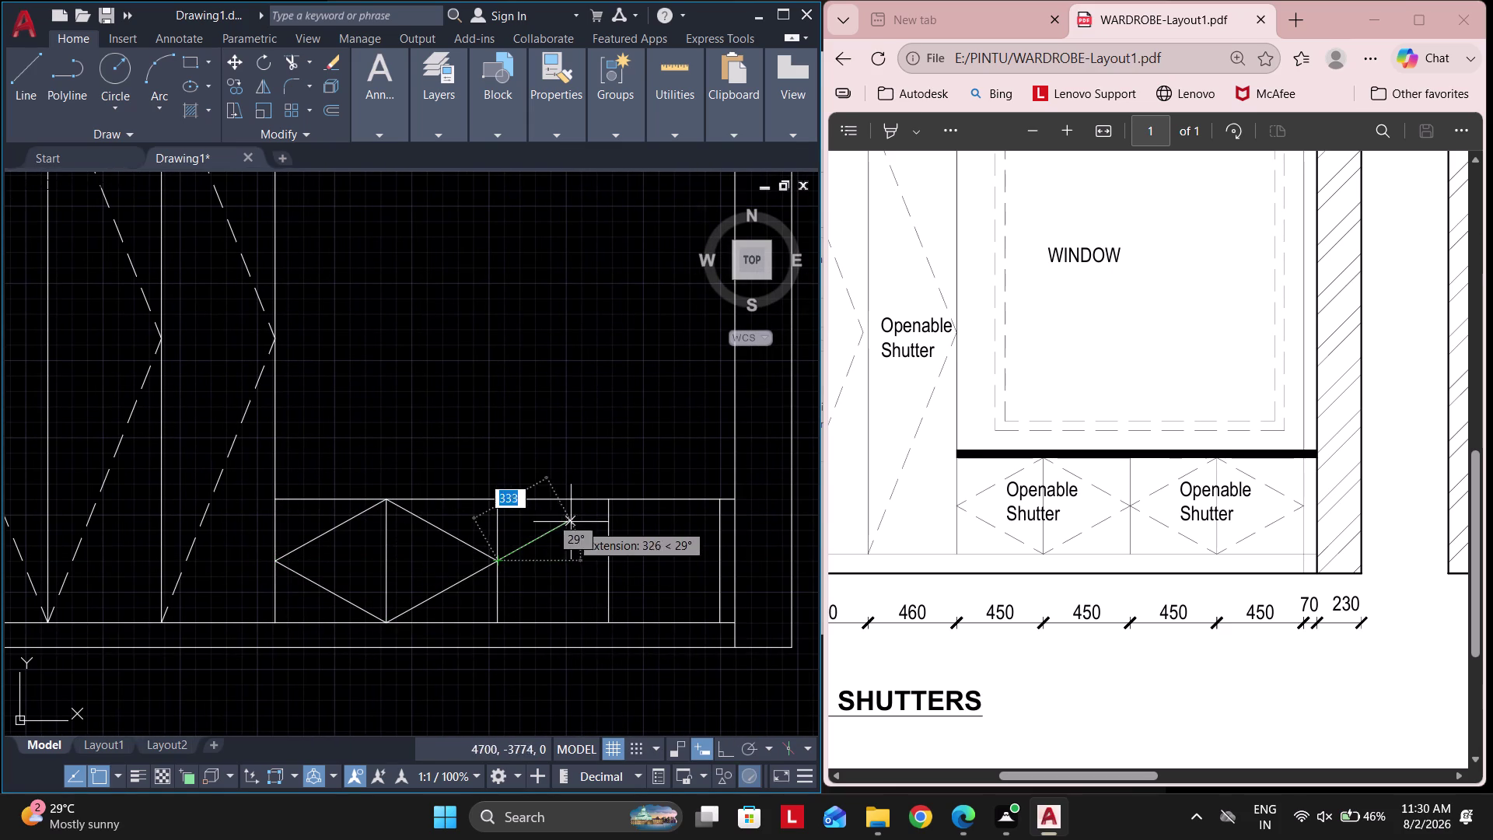
click(600, 499)
click(710, 560)
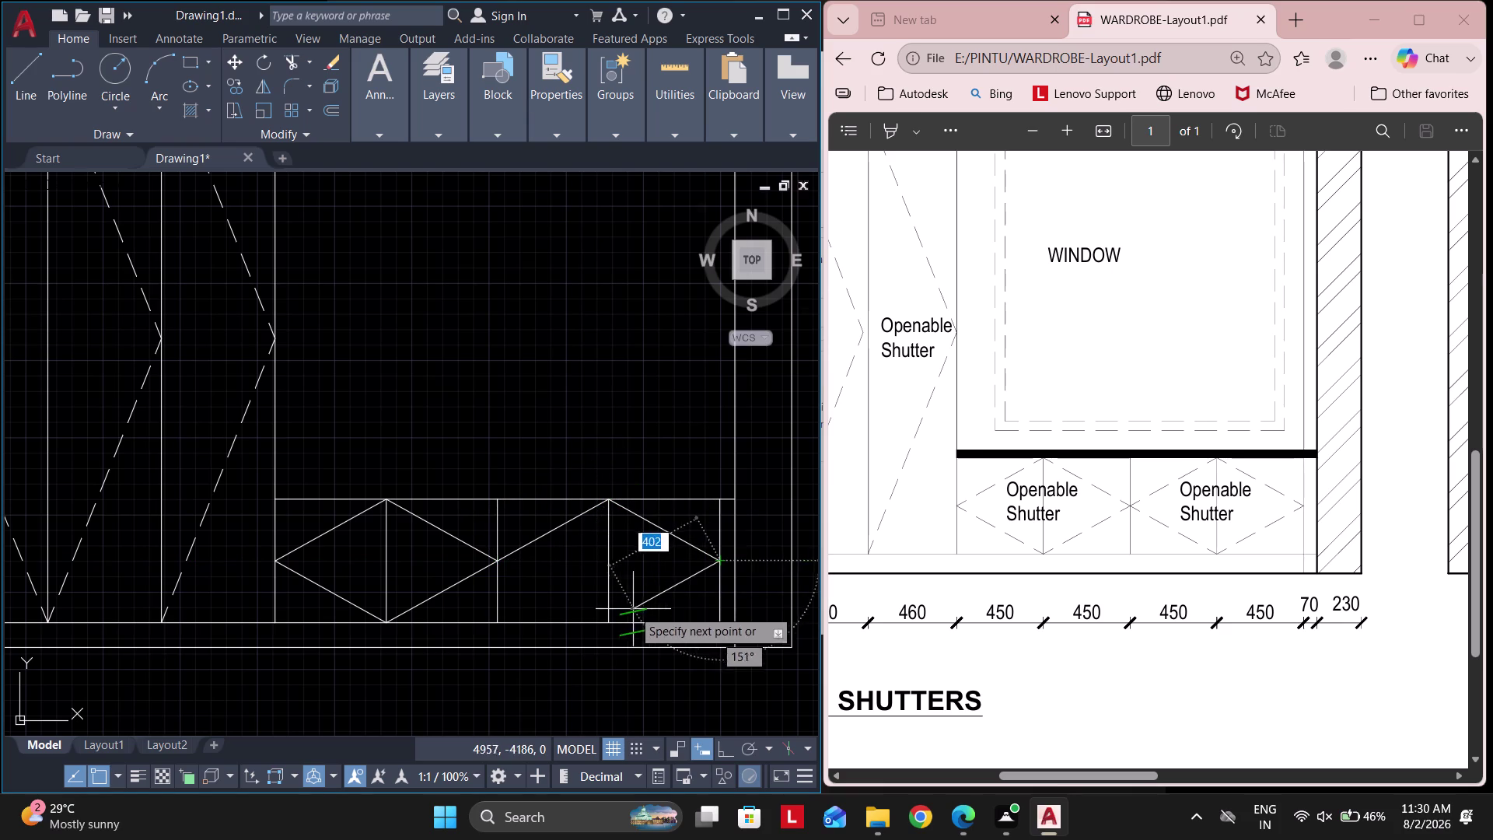
click(605, 619)
click(496, 569)
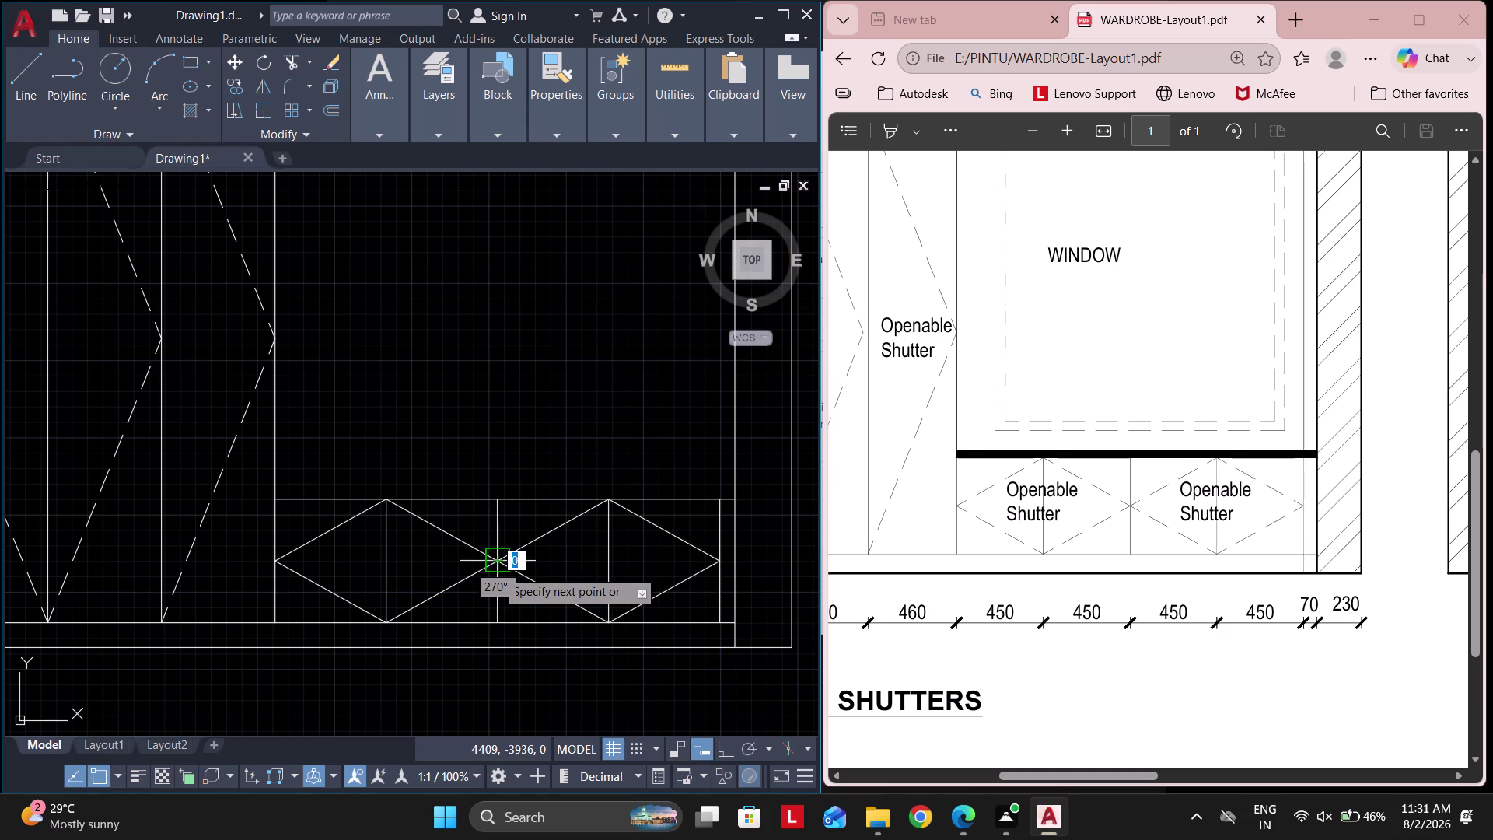
key(Escape)
key(Escape)
key(Escape)
click(557, 101)
click(554, 189)
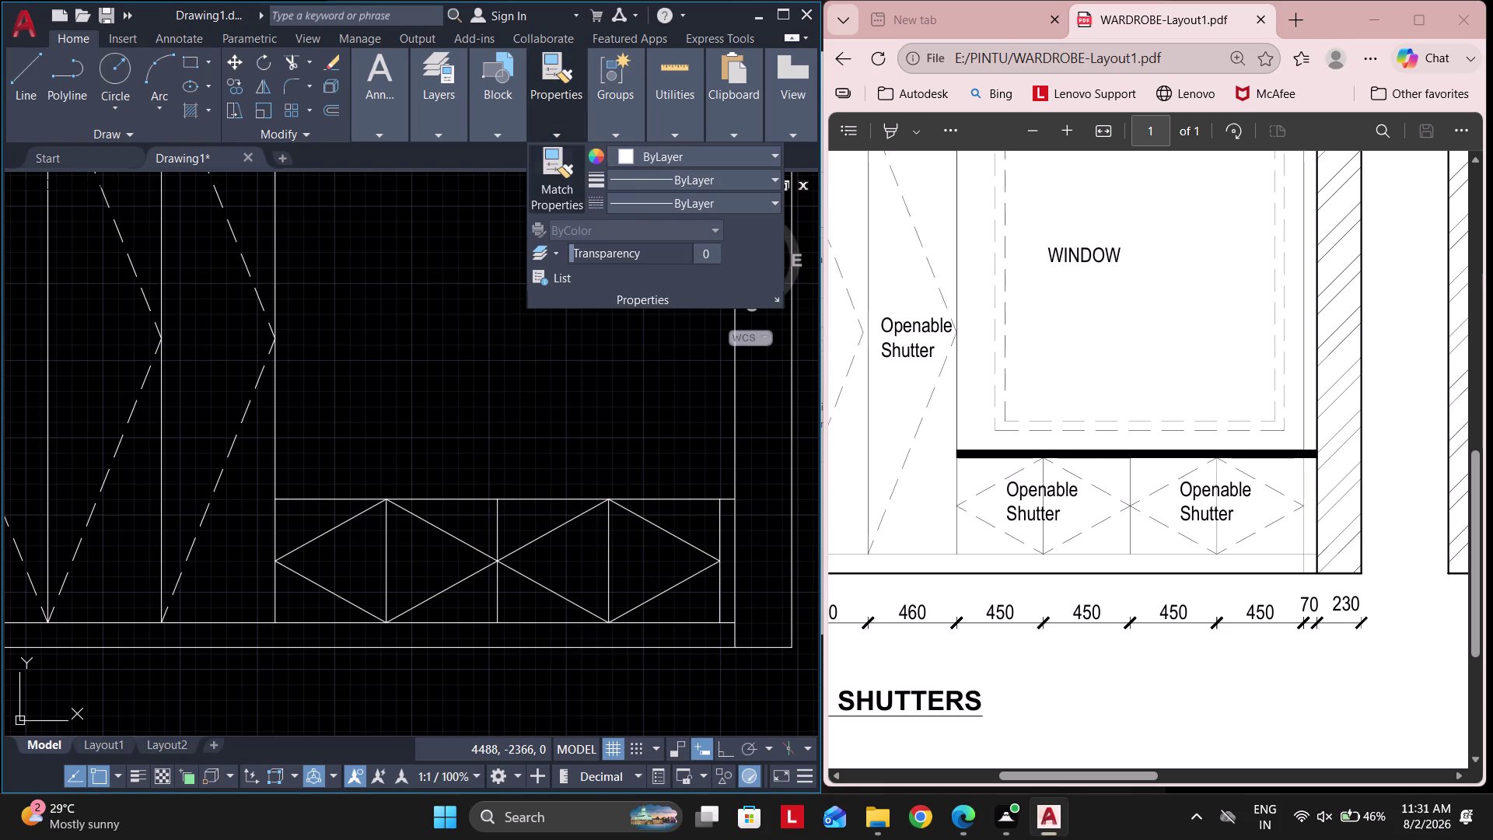
Match properties from a dashed line onto all the diamond edges in both panels.
click(241, 265)
click(328, 529)
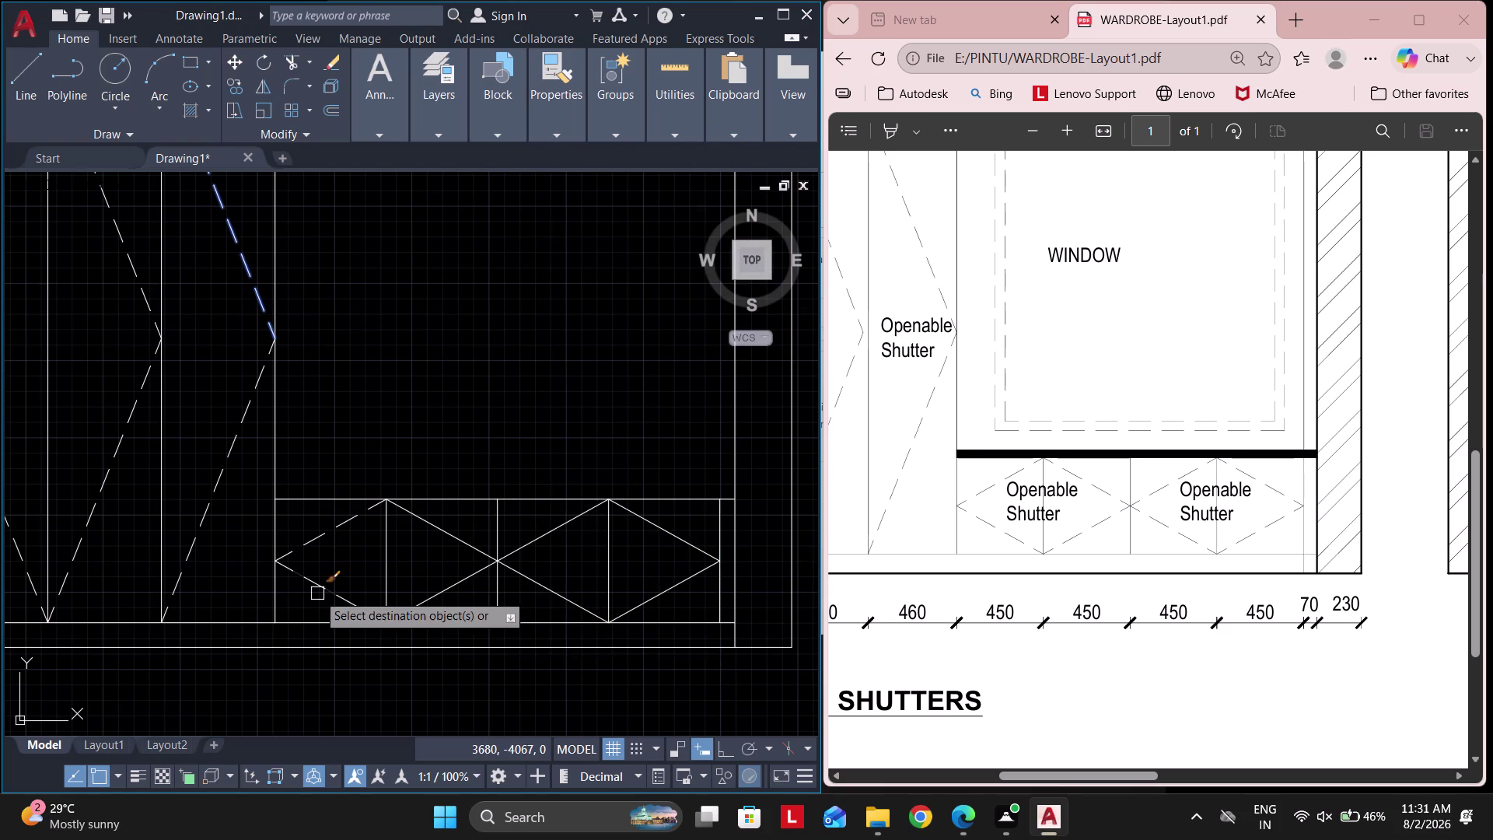
click(317, 593)
click(448, 588)
click(447, 539)
click(532, 534)
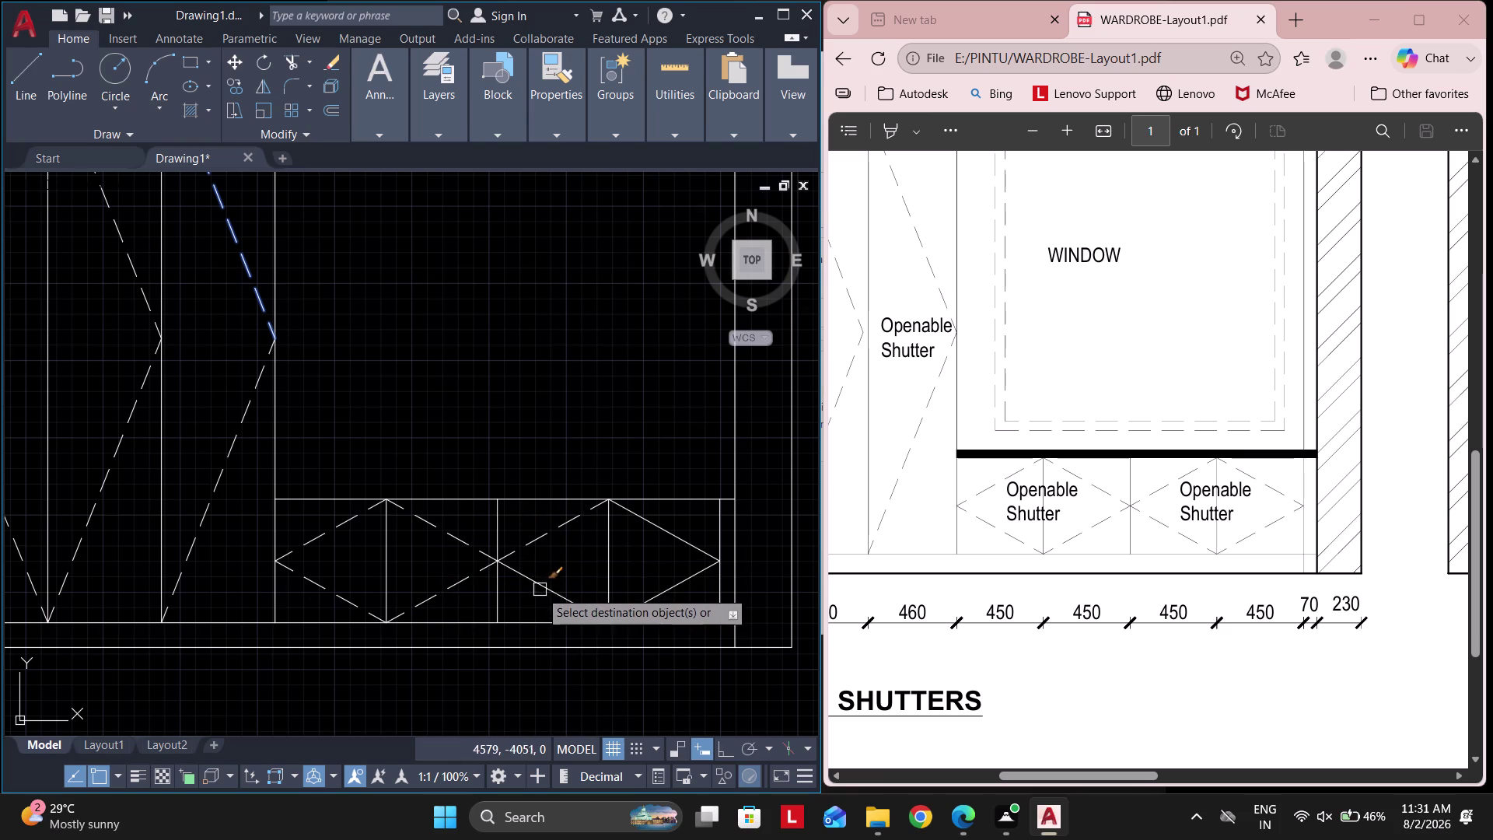
click(540, 590)
click(654, 596)
click(661, 535)
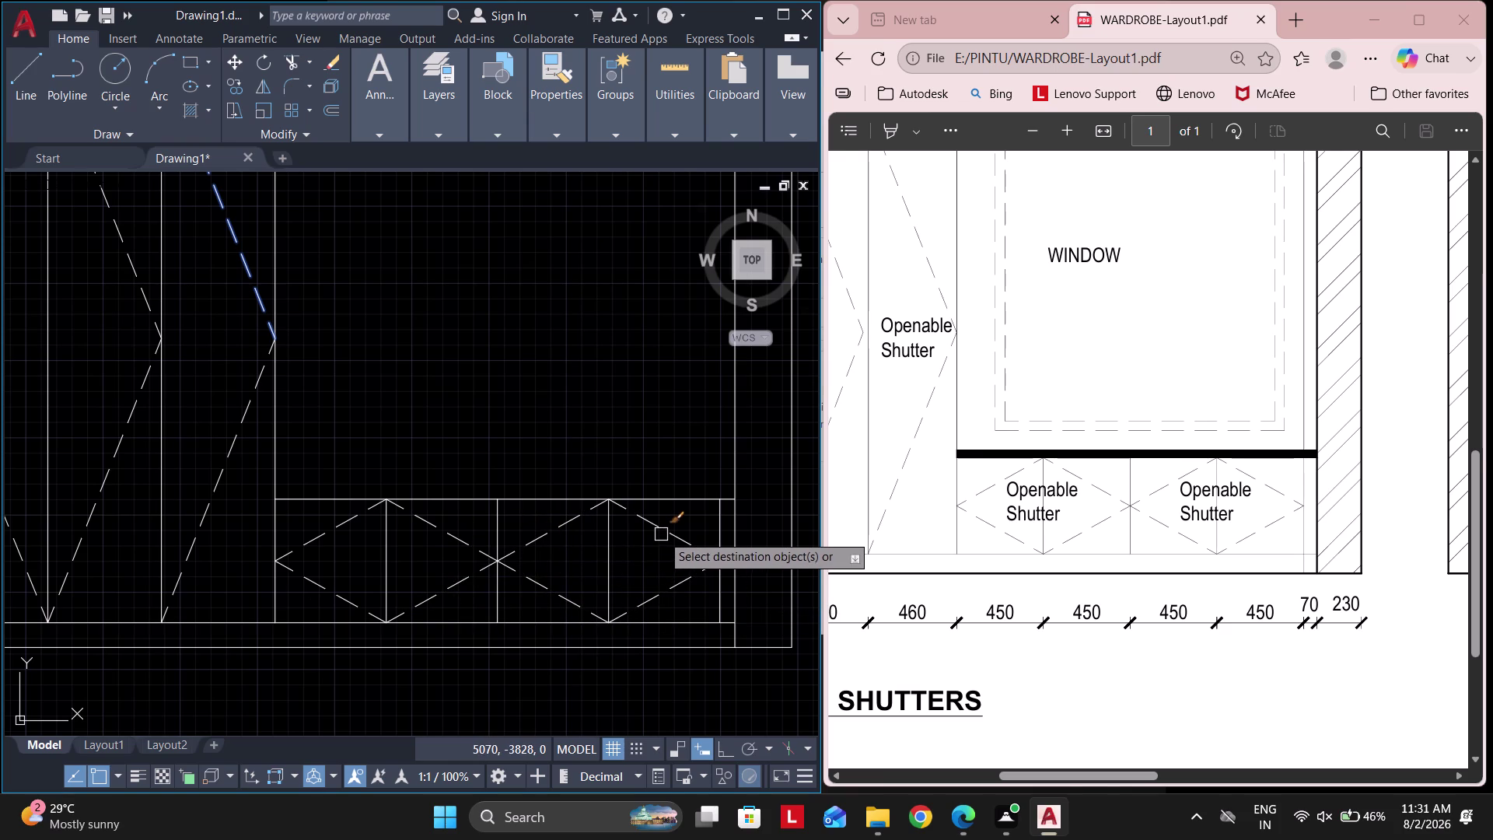
key(Escape)
key(Escape)
key(Escape)
Start a multiline text command over the lower panels.
middle_drag(456, 554, 541, 588)
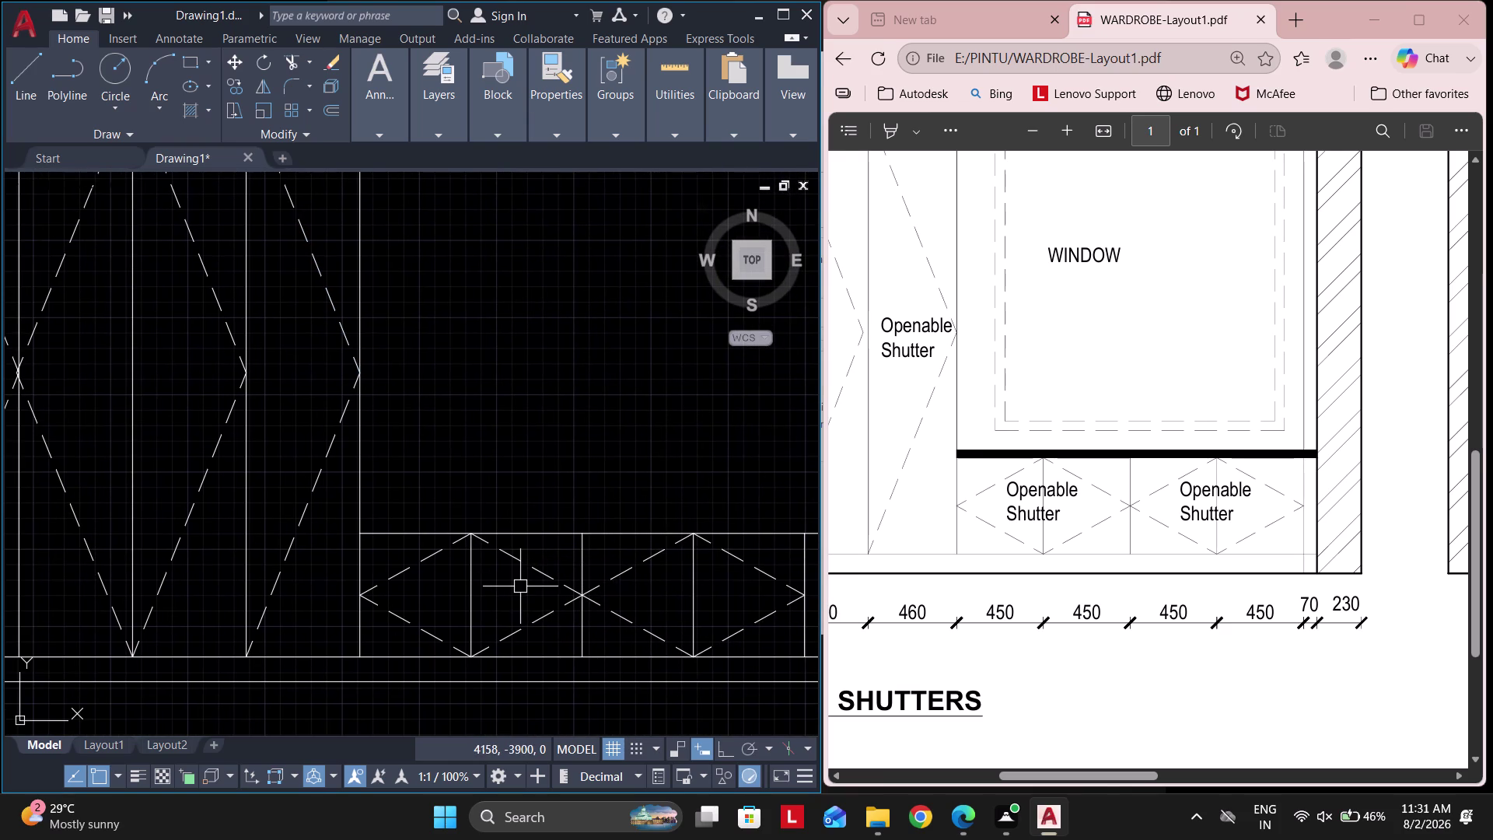
text(t)
key(space)
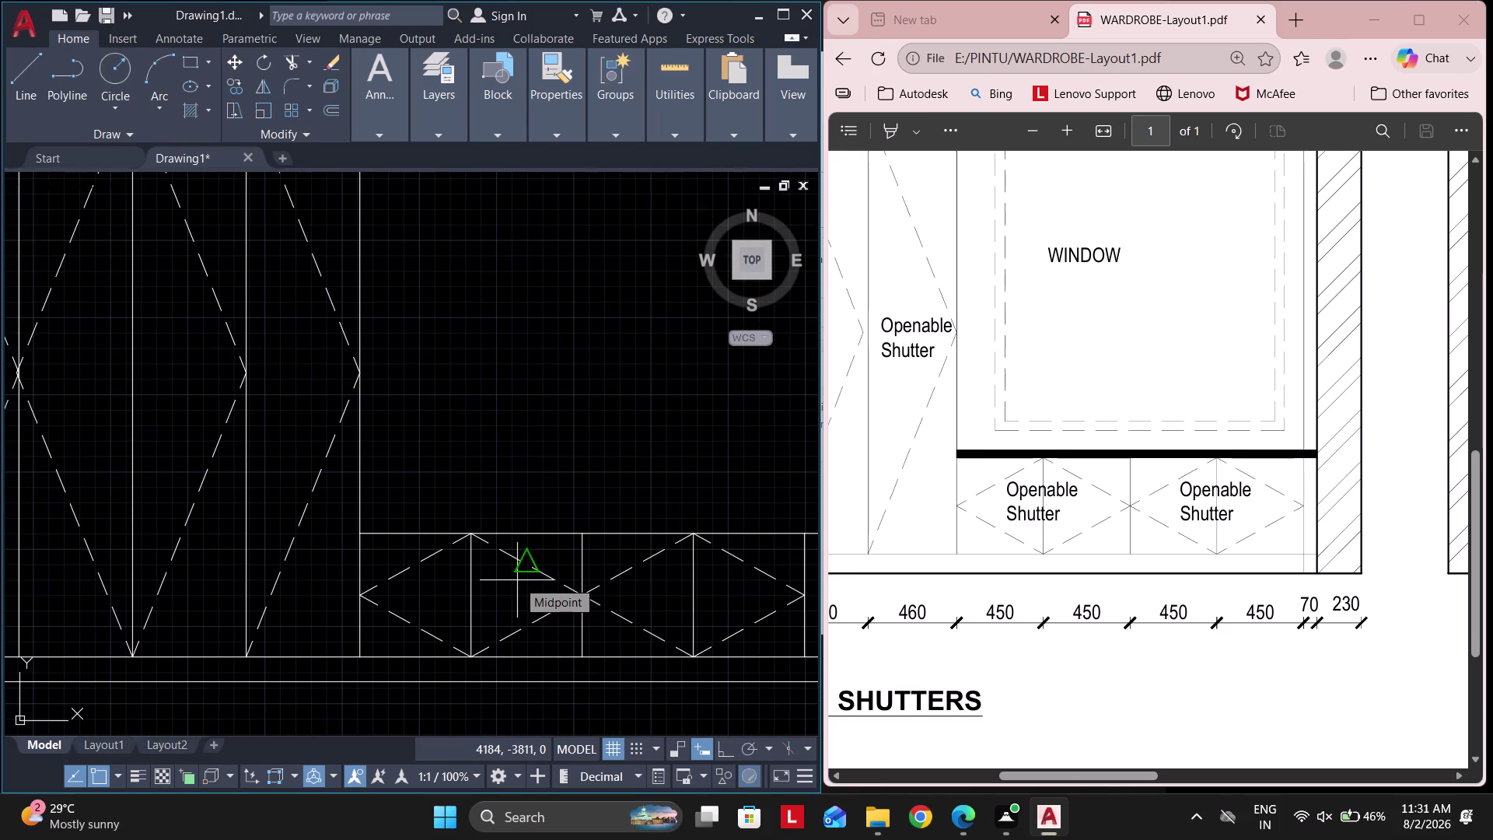
Write 'OPENABLE SHUTTER' as two-line multiline text in the first lower panel.
scroll(up, 3)
click(441, 577)
click(646, 641)
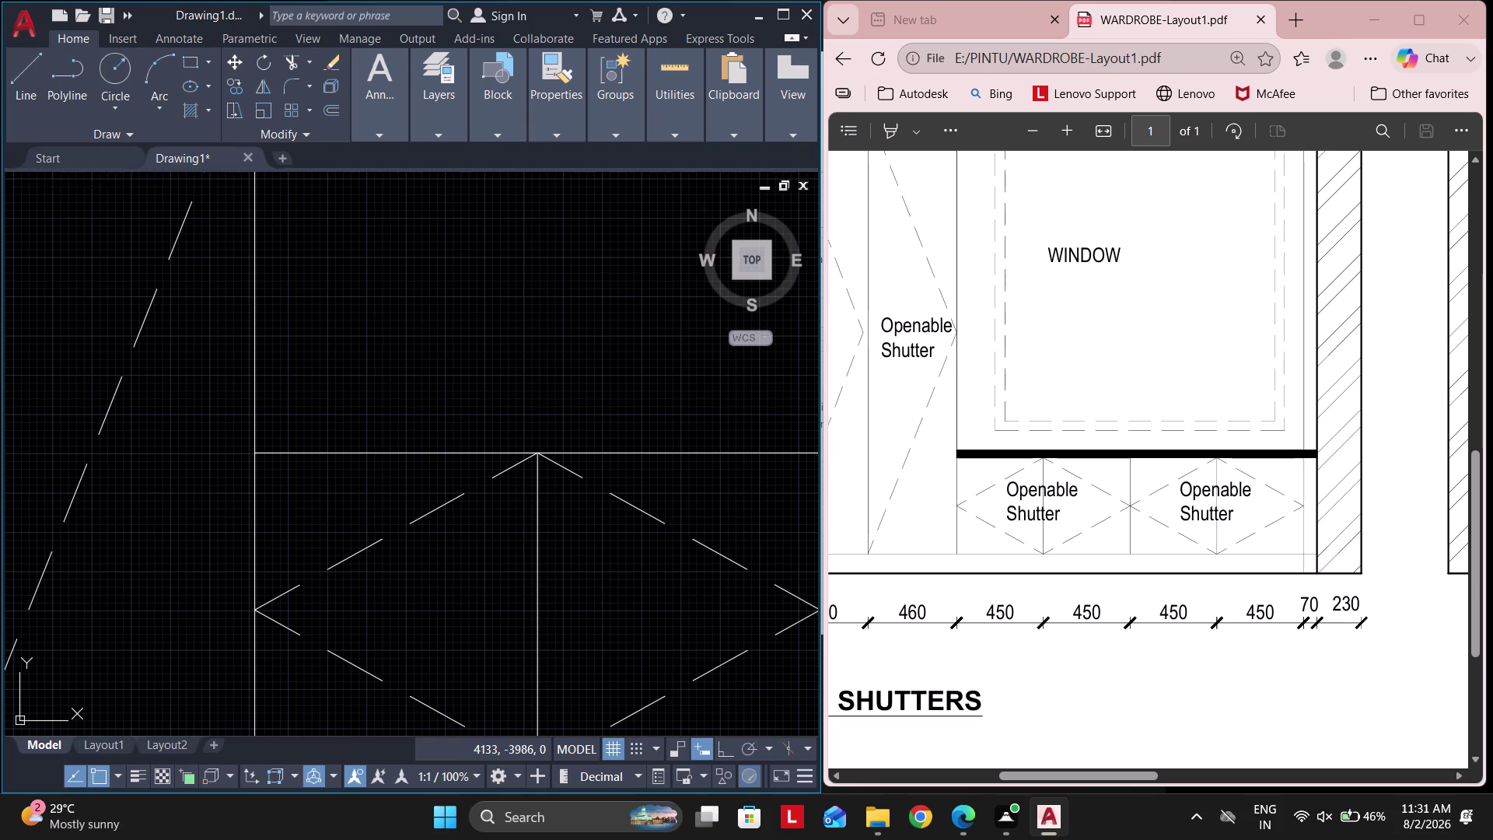
text(OP)
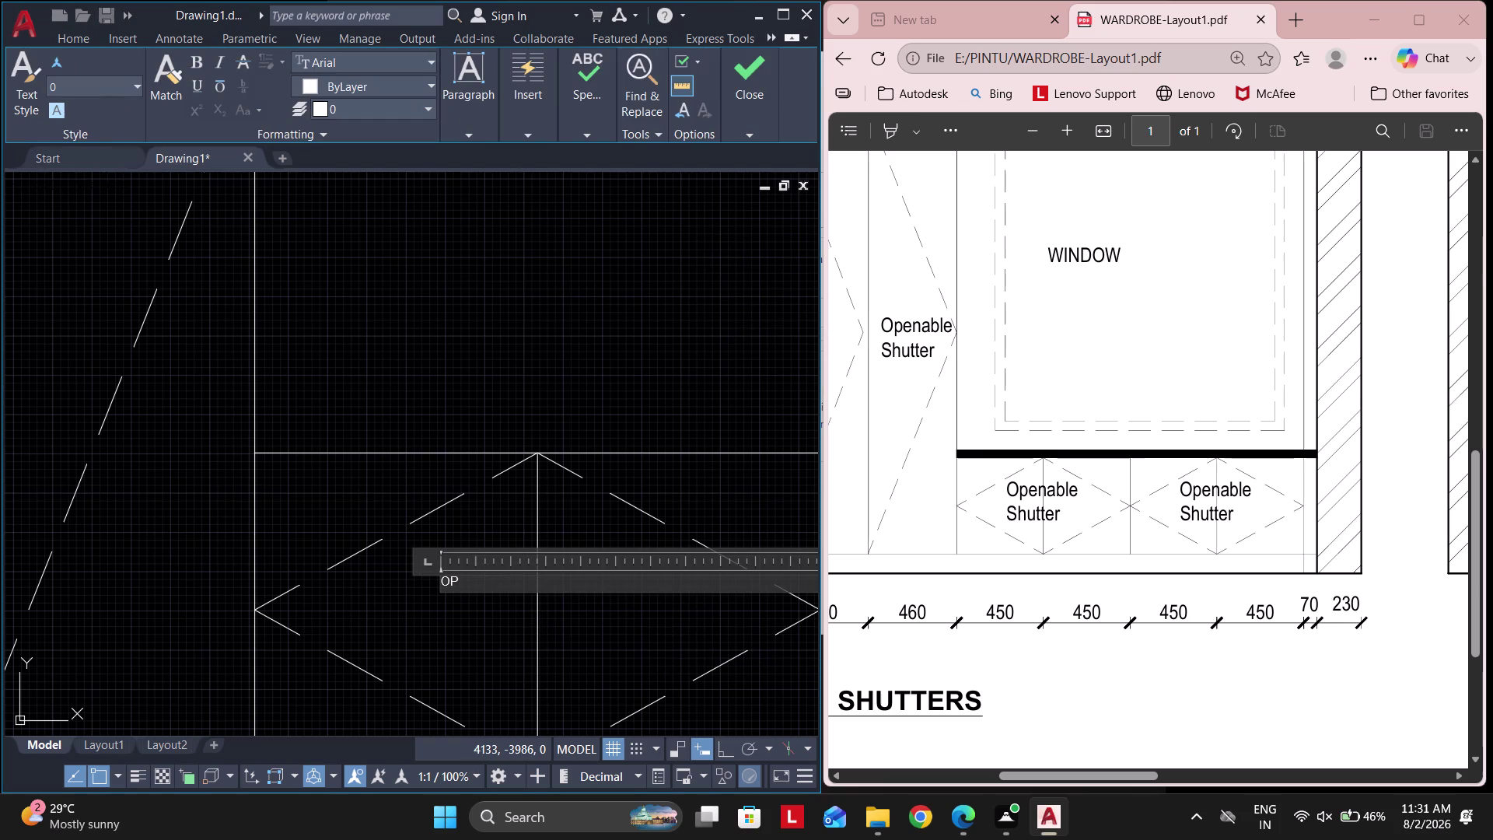
text(ENA)
text(BLE S)
text(HUTTER)
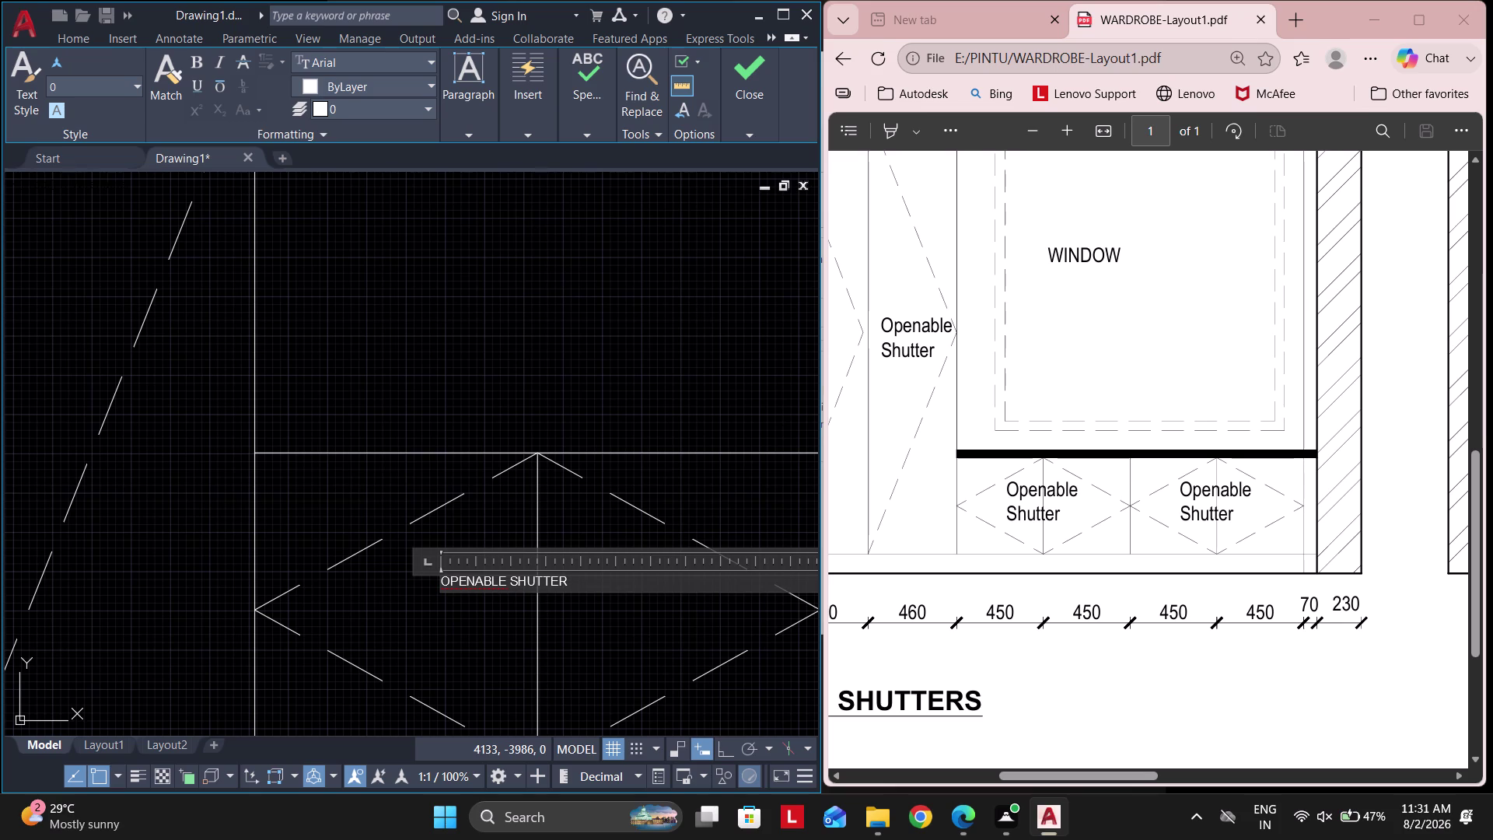
click(511, 580)
key(Return)
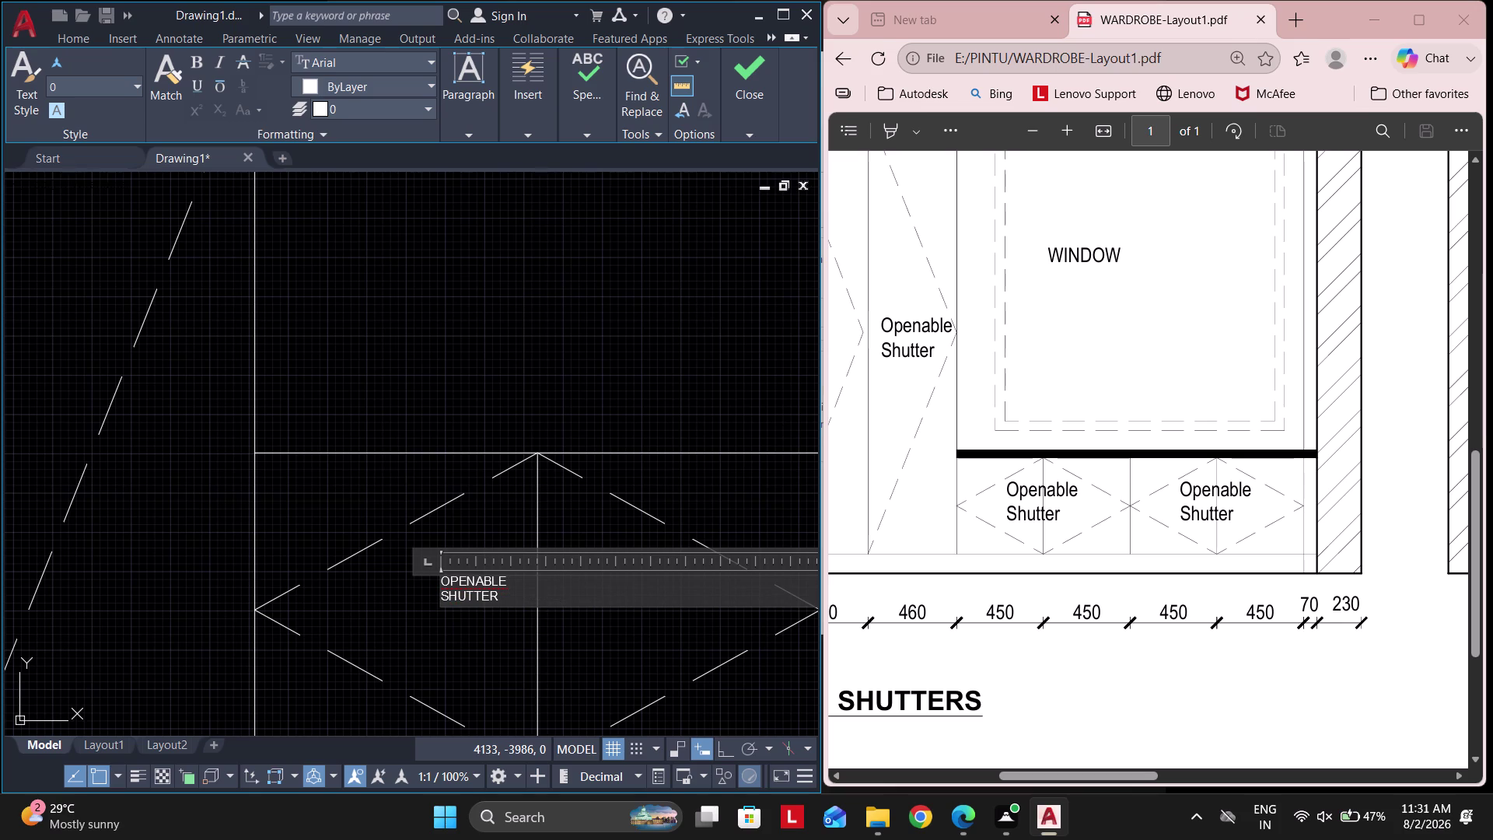
key(ctrl+a)
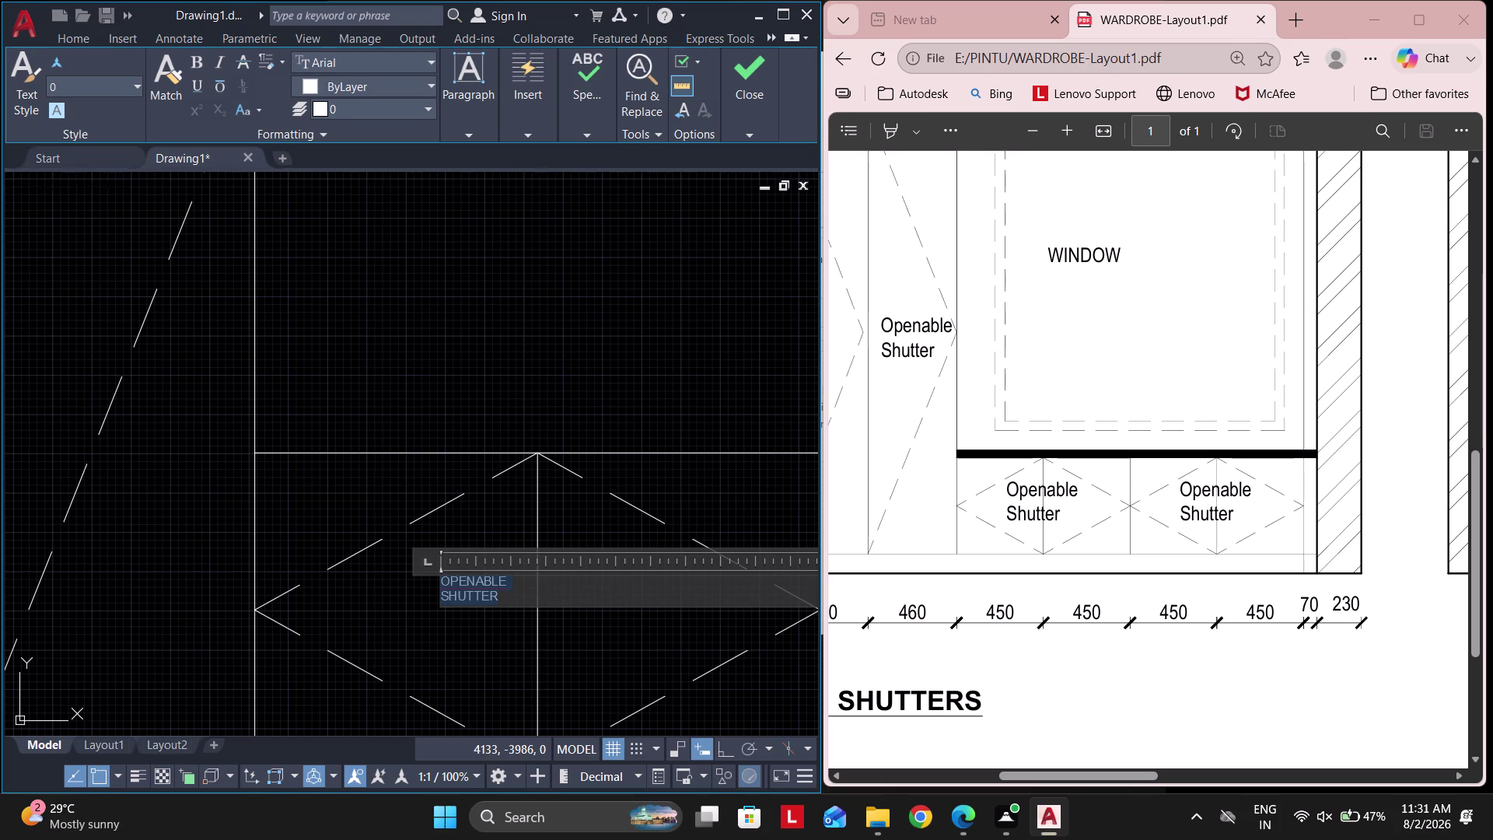
click(84, 76)
key(3)
key(Return)
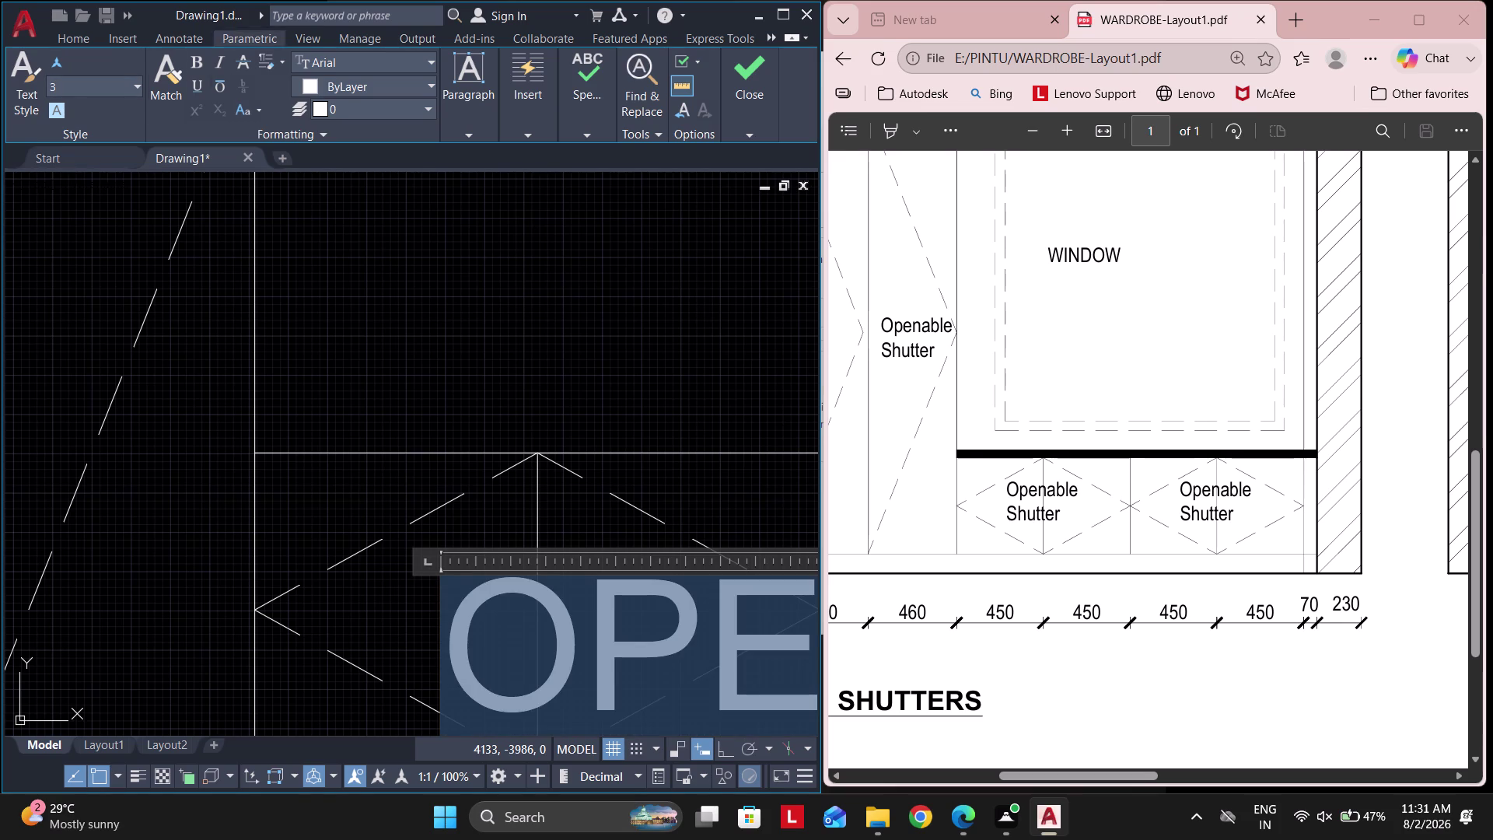
click(379, 303)
click(460, 573)
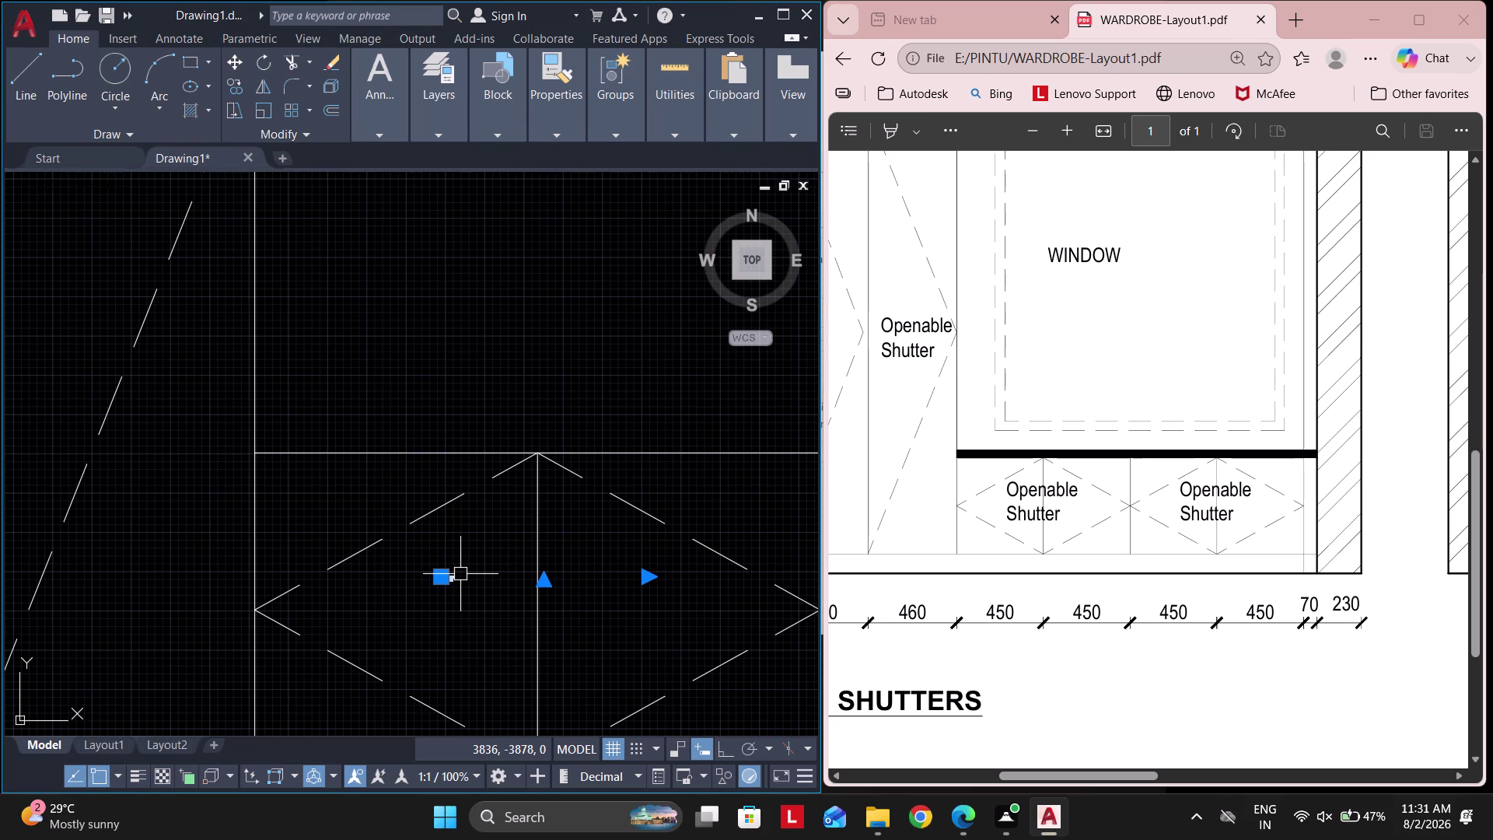
Set the label's text height to 40 in Properties.
key(ctrl+1)
click(1337, 531)
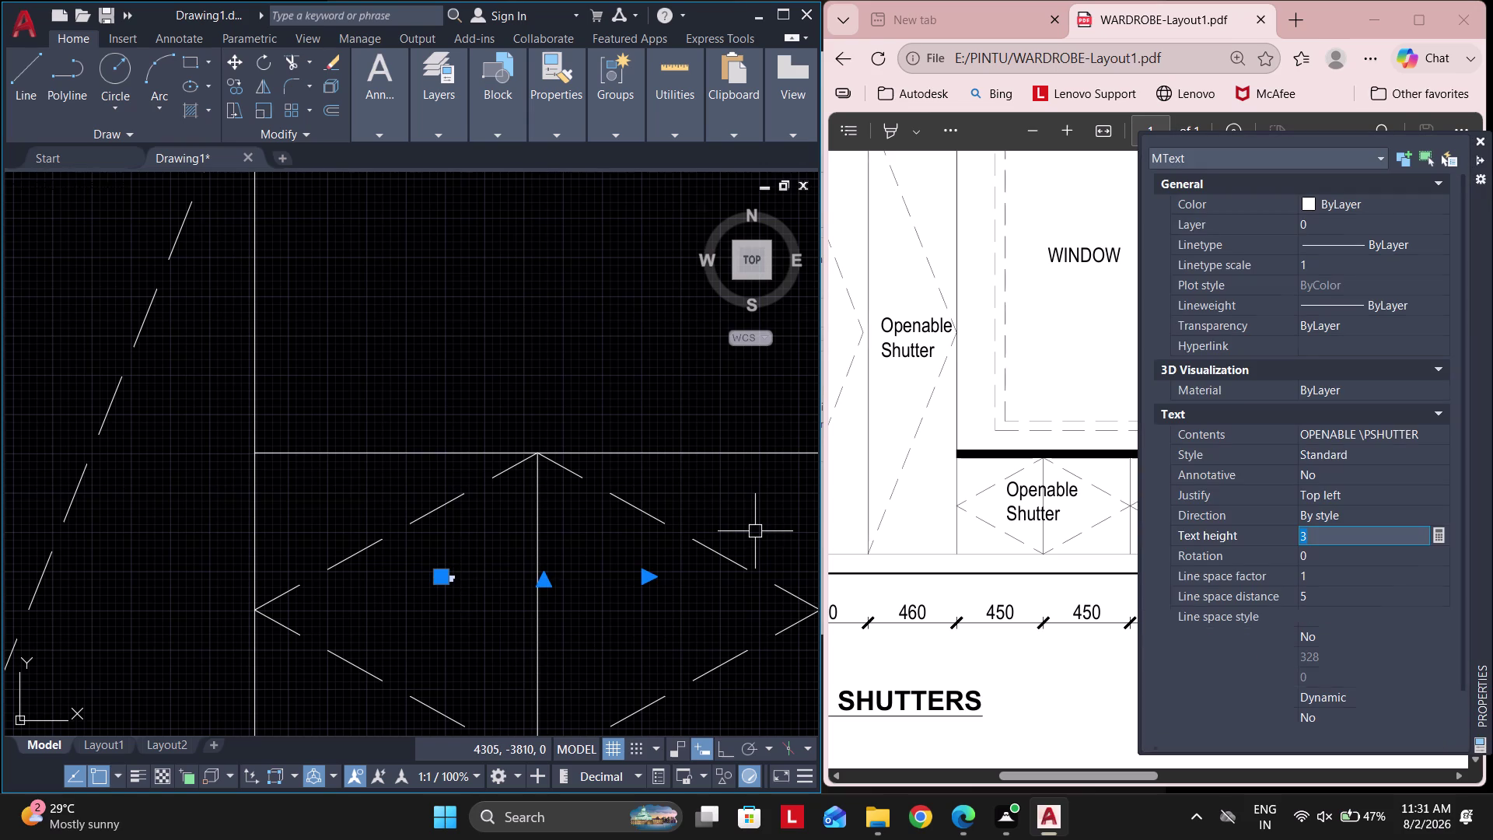
text(20)
key(Return)
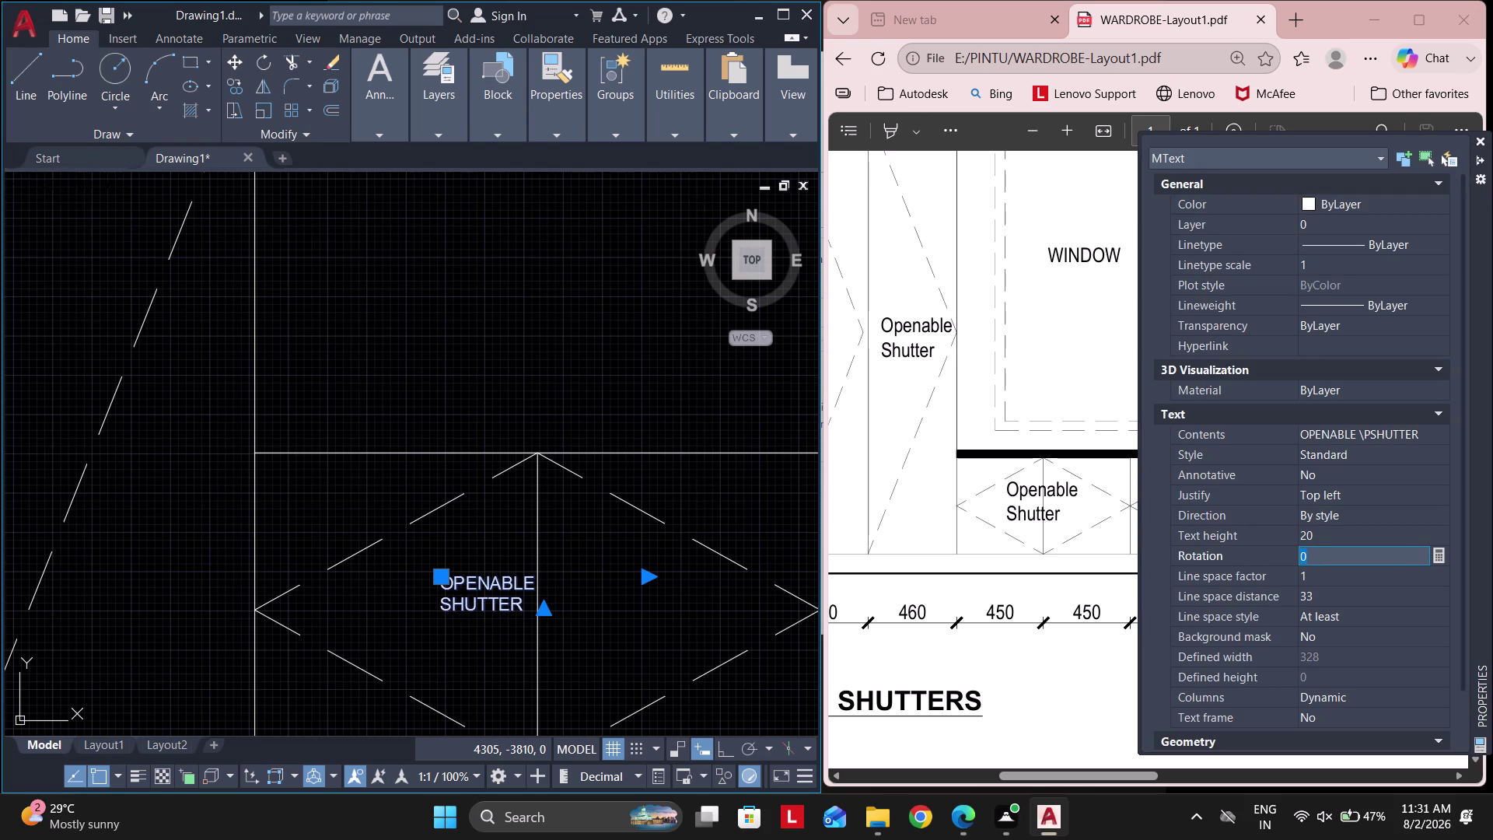
click(1347, 542)
text(40)
key(Return)
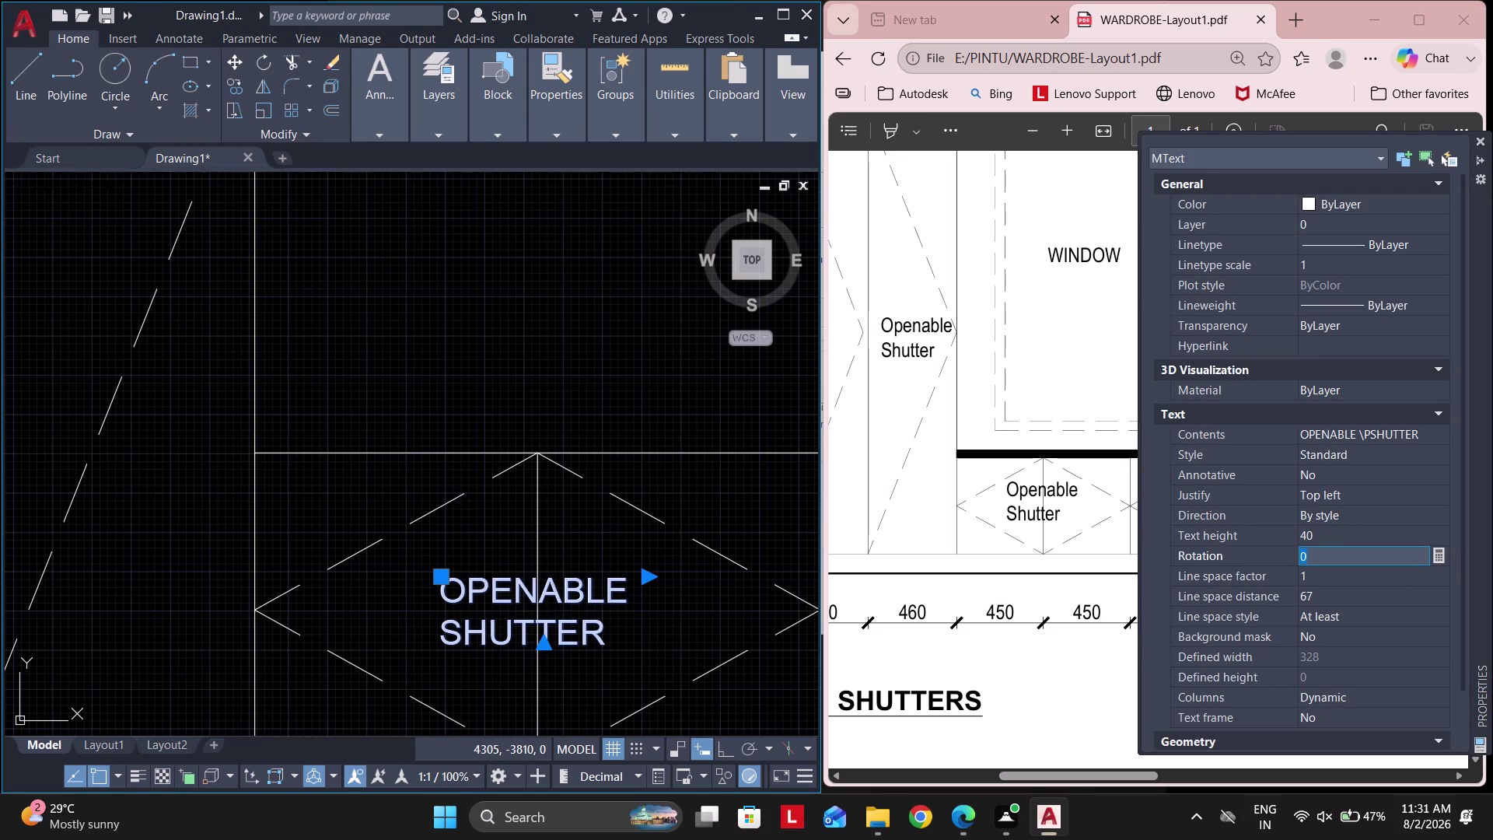
key(Escape)
Copy the OPENABLE SHUTTER label into the second lower panel.
scroll(down, 3)
scroll(up, 3)
click(461, 534)
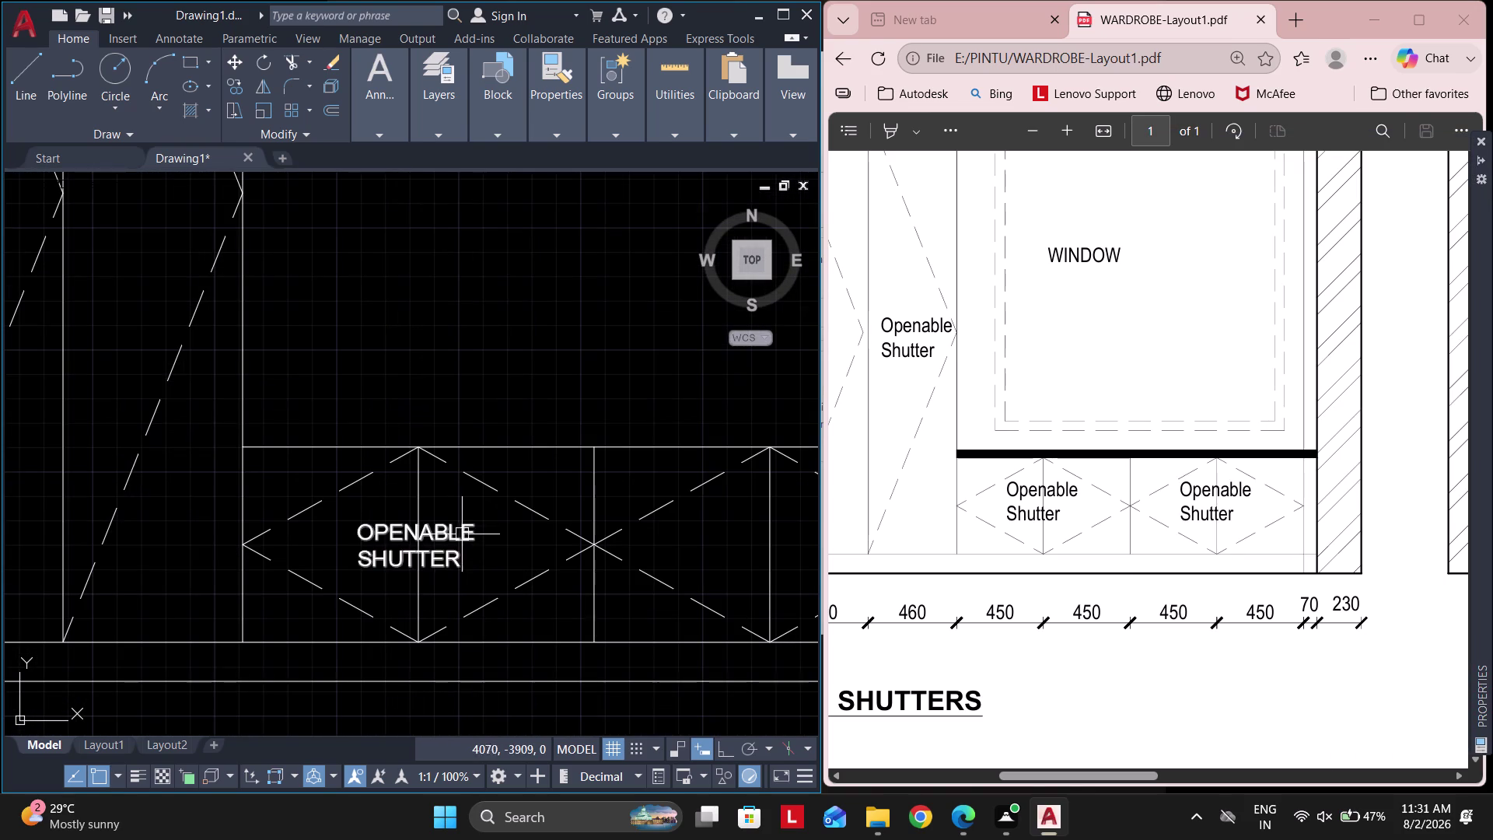
text(CO)
key(space)
click(415, 440)
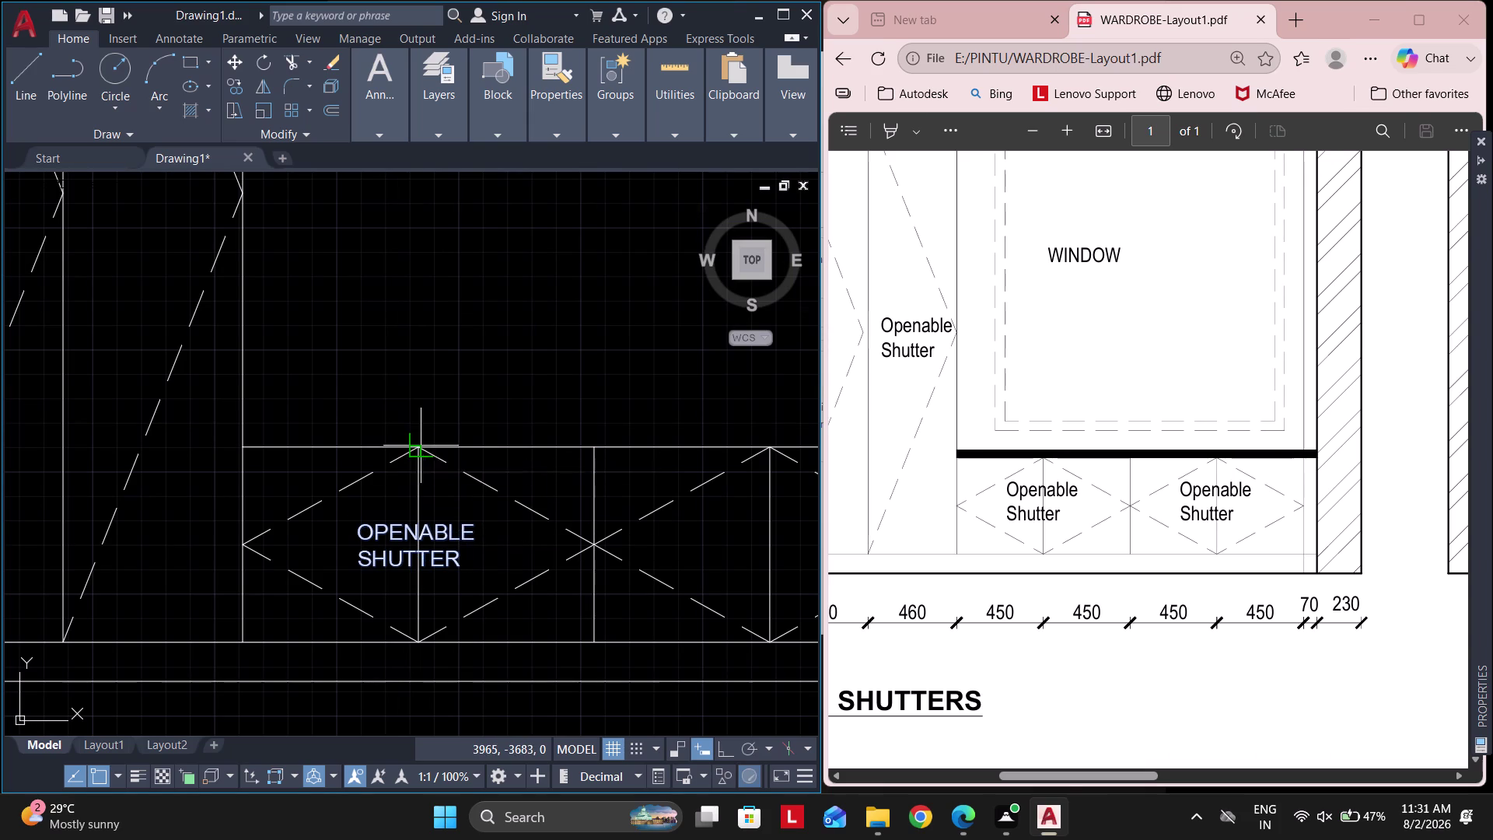
middle_drag(720, 521, 559, 516)
click(618, 442)
key(Escape)
scroll(down, 3)
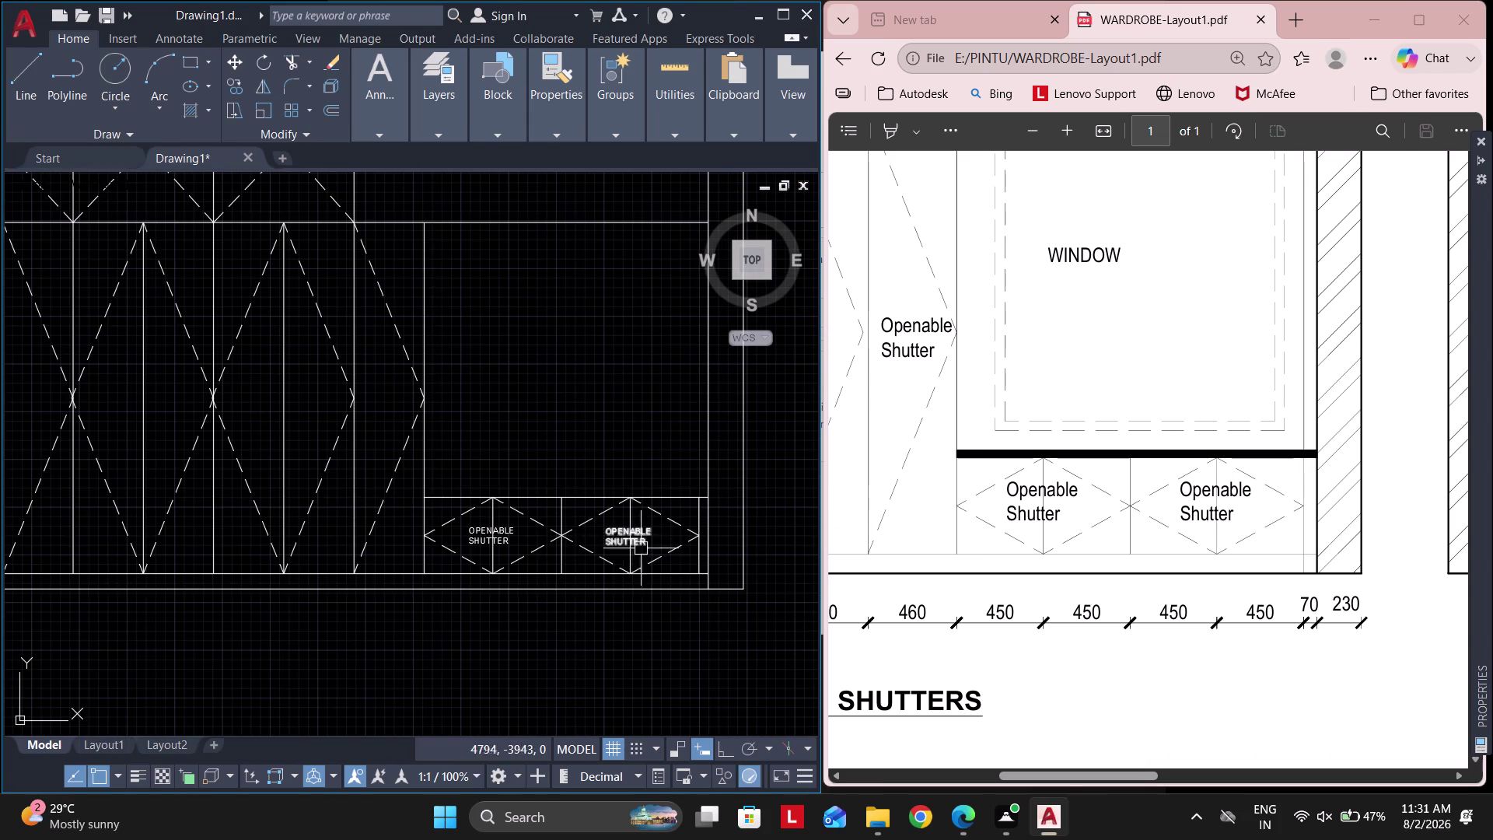
Copy two OPENABLE SHUTTER labels with CO into an upper shutter bay.
scroll(down, 3)
scroll(down, 3)
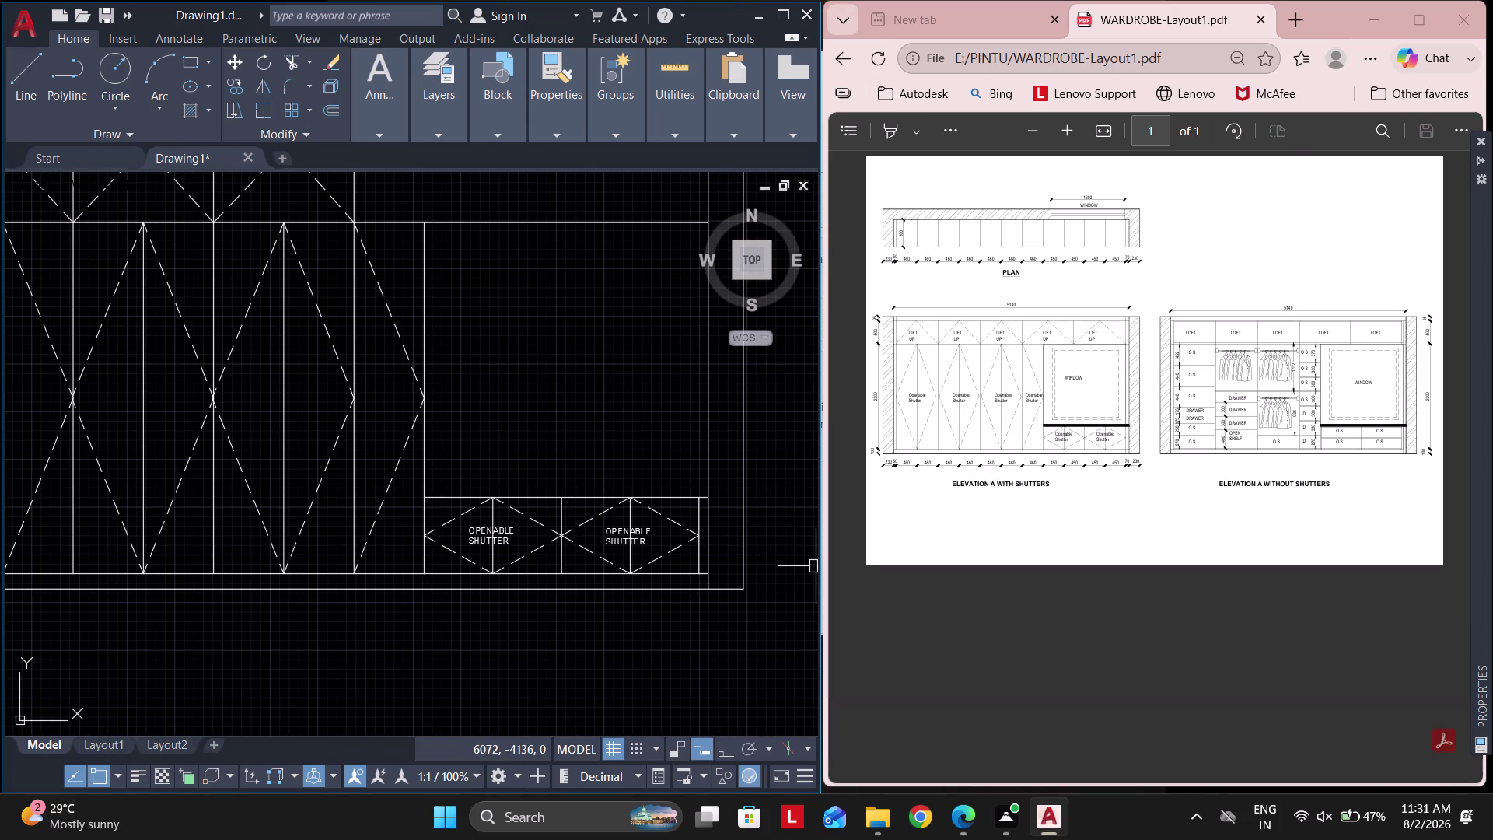
scroll(up, 3)
drag(1146, 780, 1120, 777)
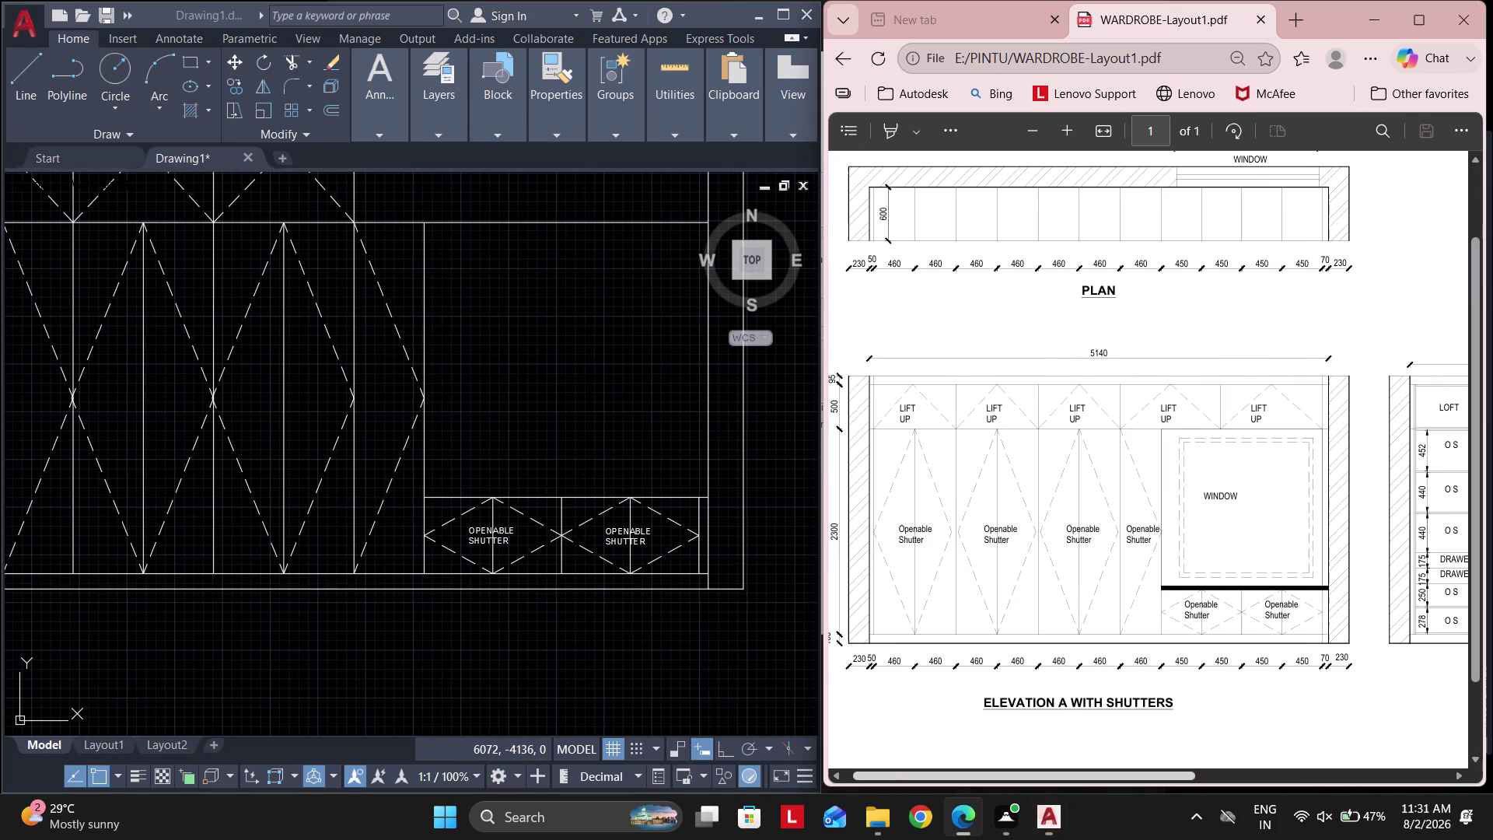
drag(1121, 778, 1024, 769)
click(494, 531)
click(515, 531)
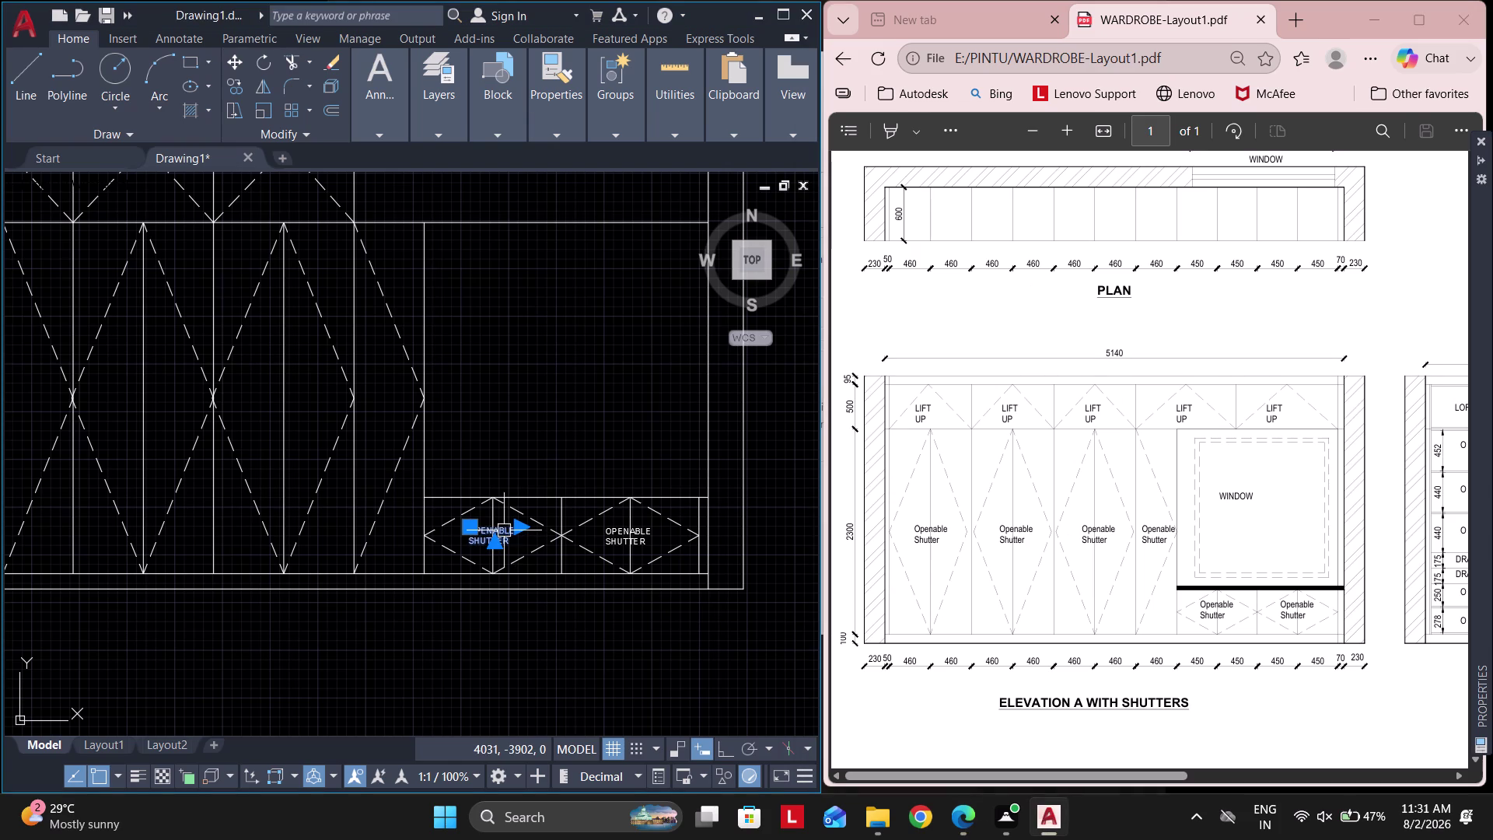
text(CO)
key(space)
click(559, 537)
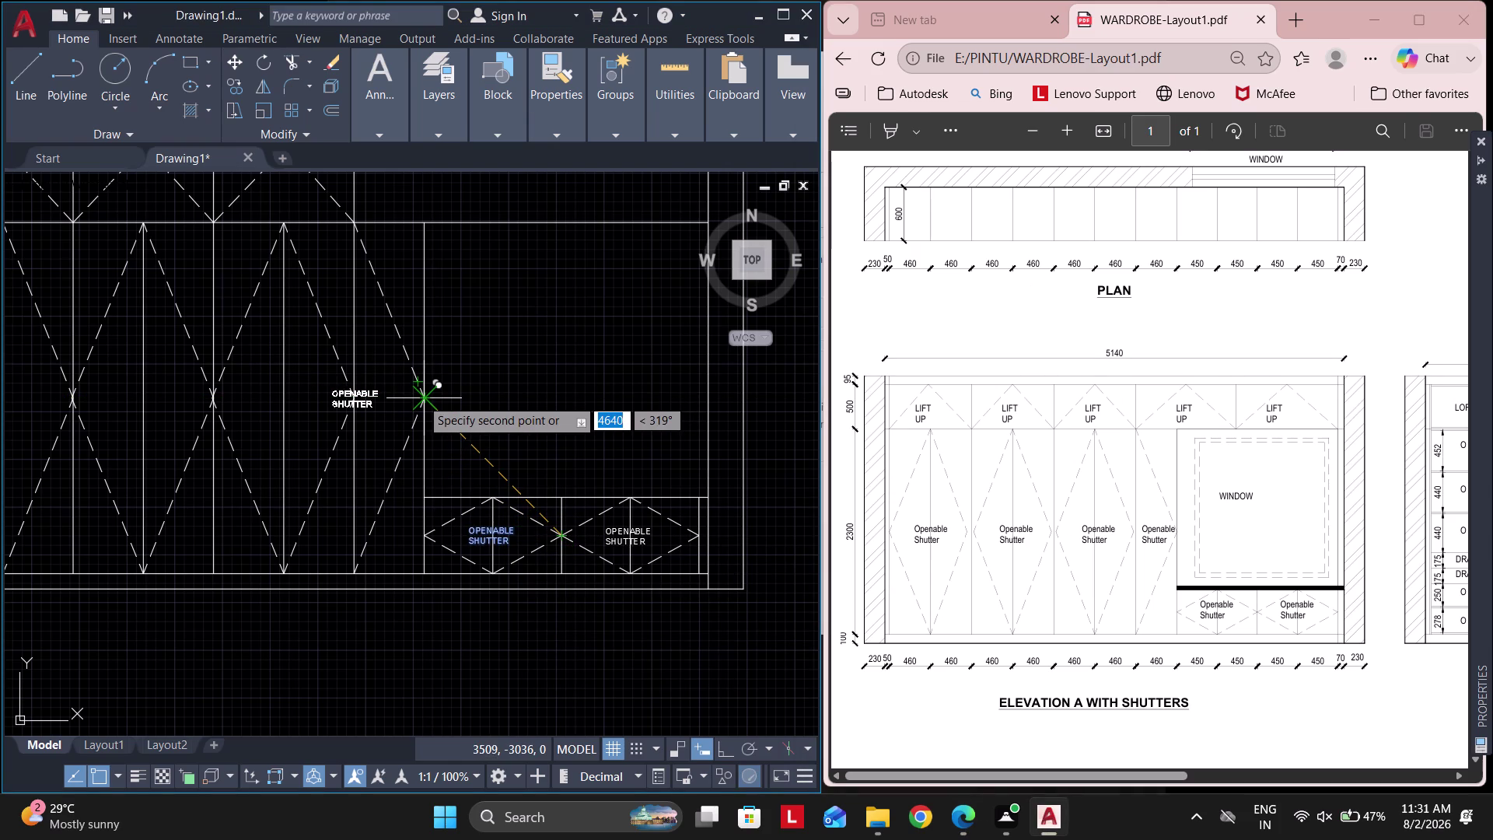
middle_drag(443, 487, 643, 515)
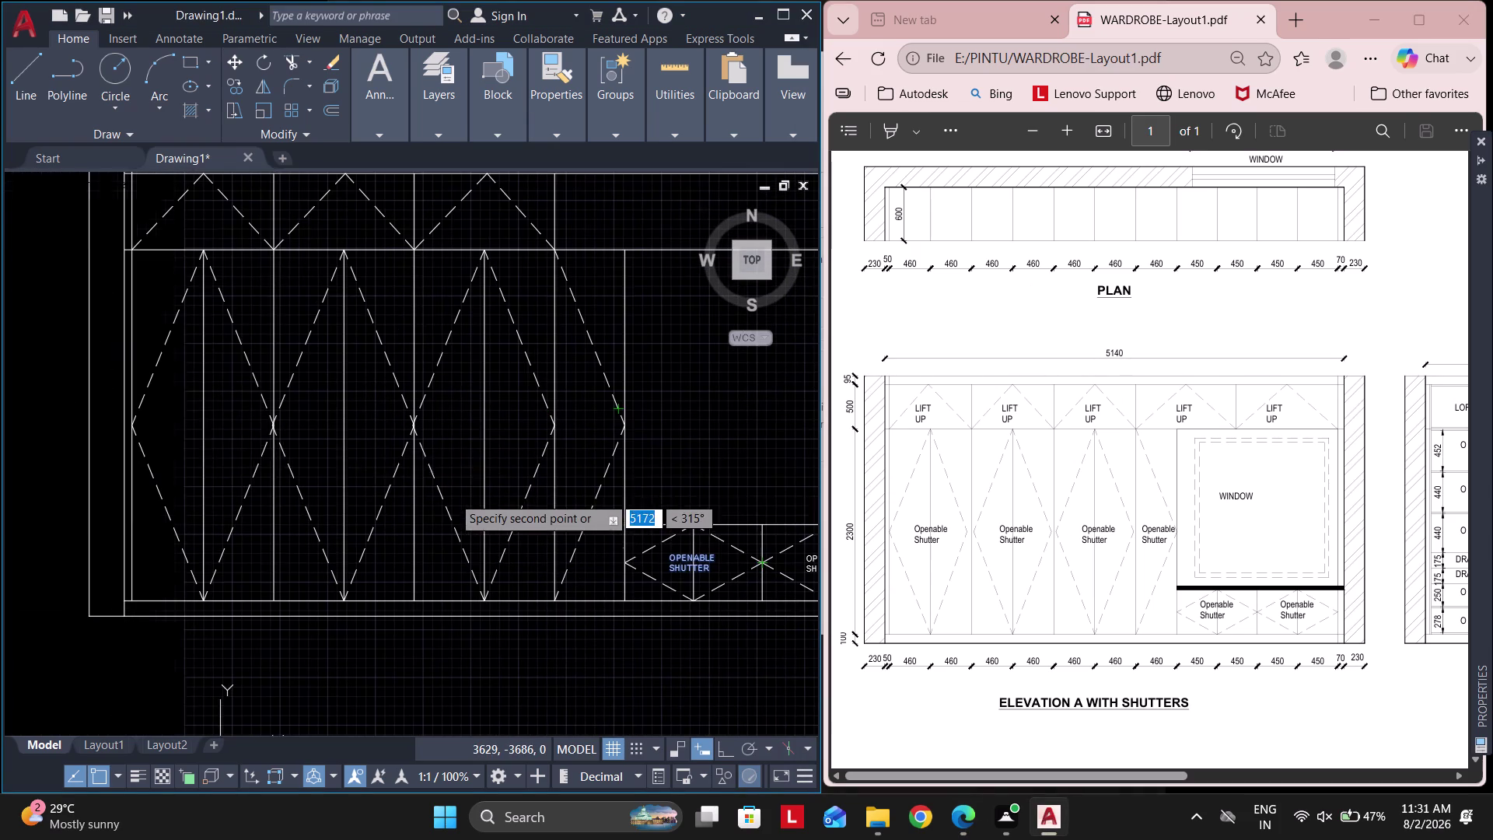
click(273, 421)
scroll(up, 3)
key(Escape)
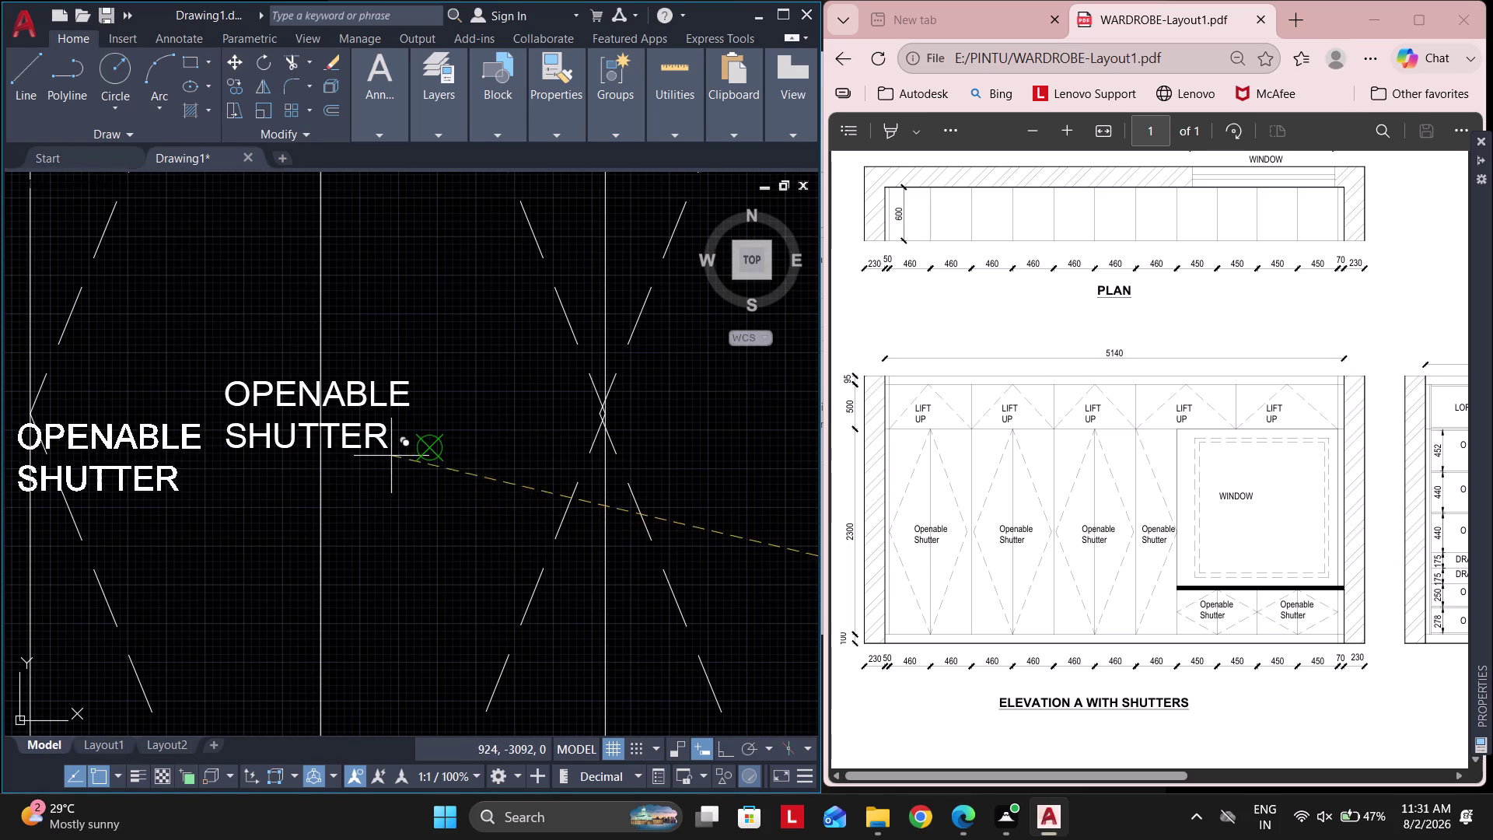
Copy the OPENABLE SHUTTER label again across the neighbouring shutter bays.
drag(399, 481, 392, 461)
click(330, 312)
key(c)
key(o)
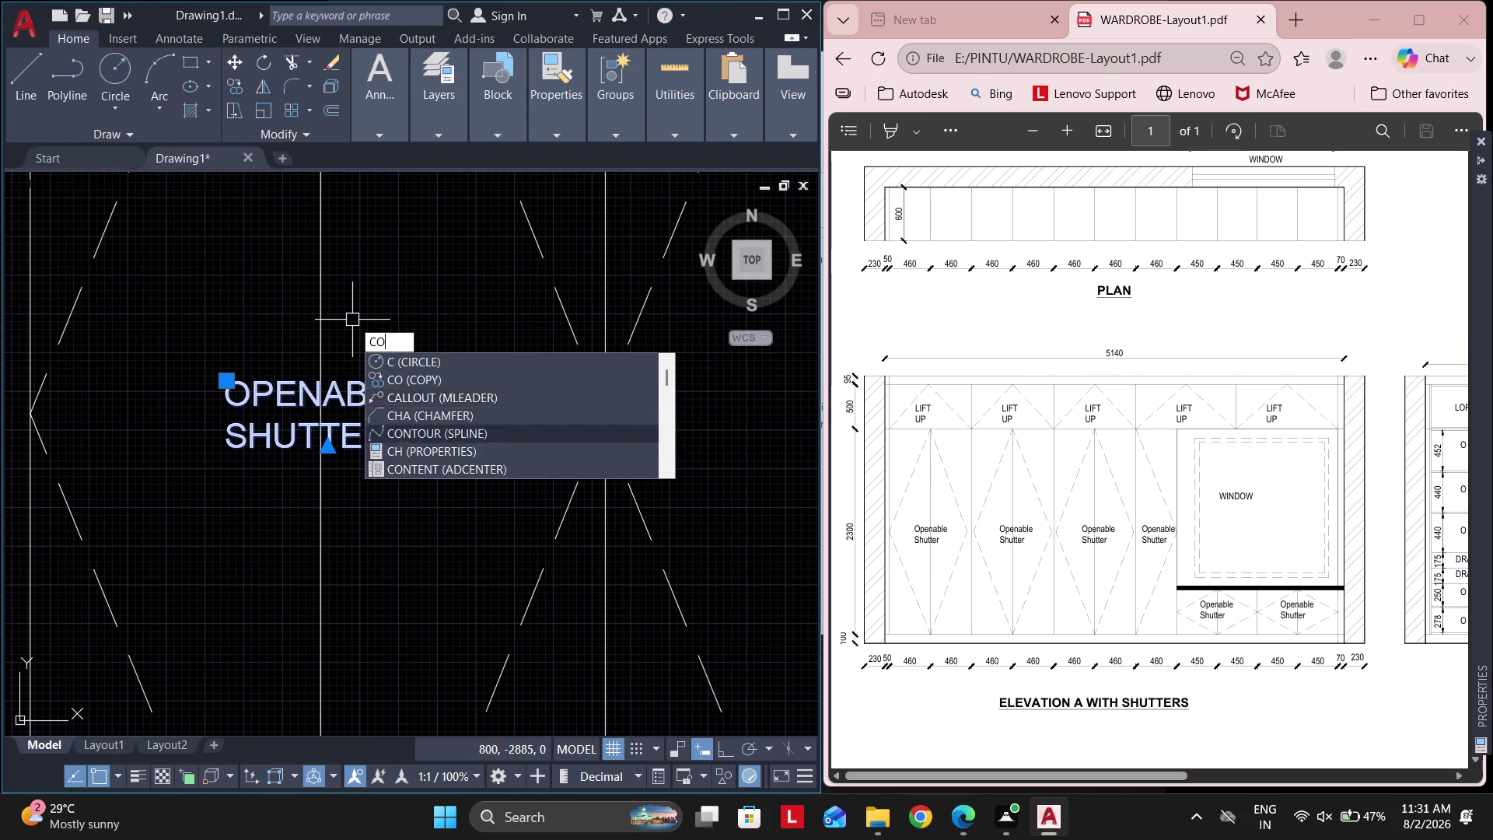
key(space)
scroll(down, 3)
click(367, 311)
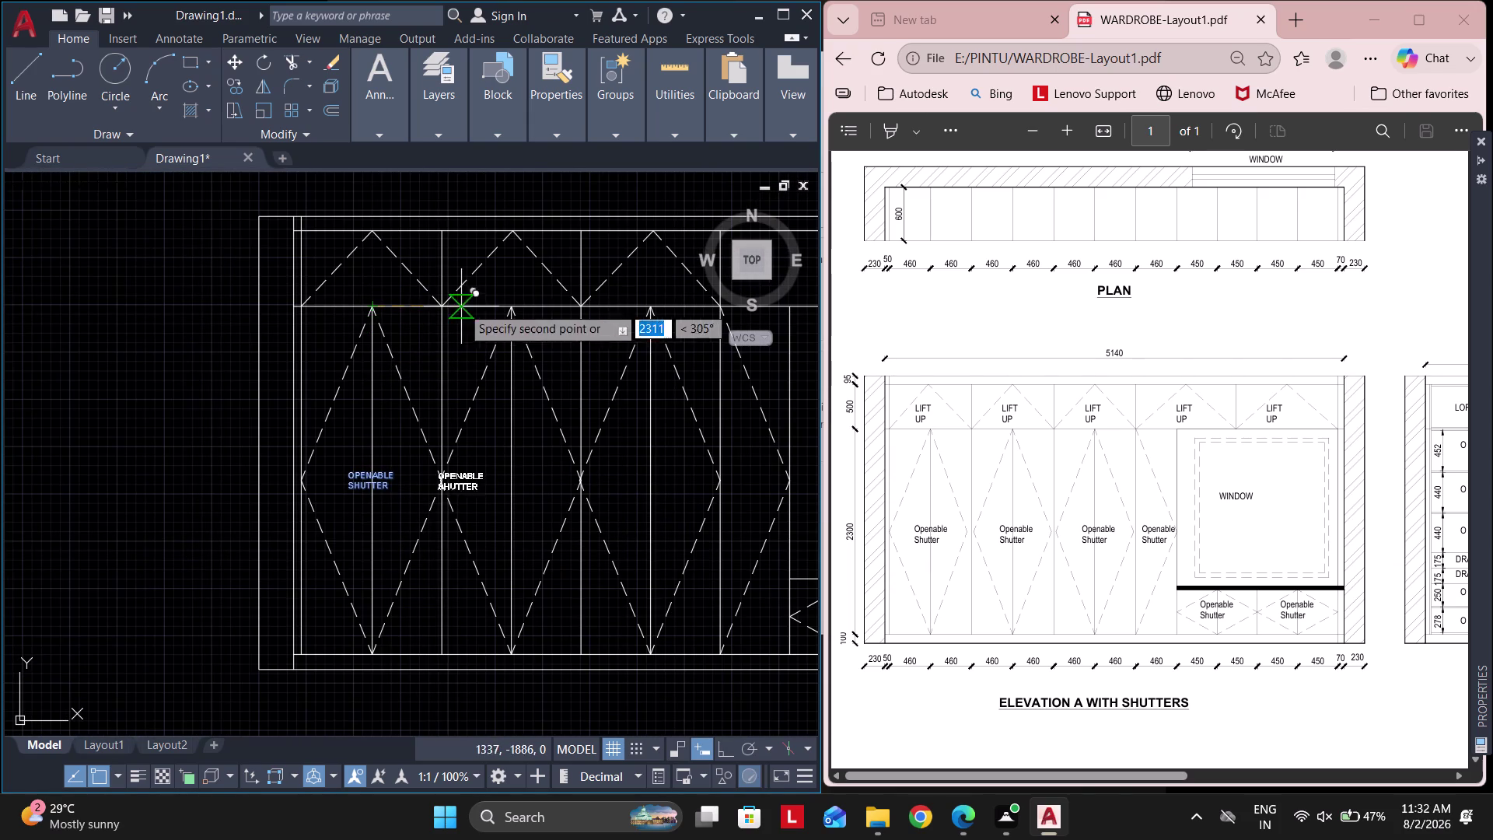
click(506, 303)
click(643, 306)
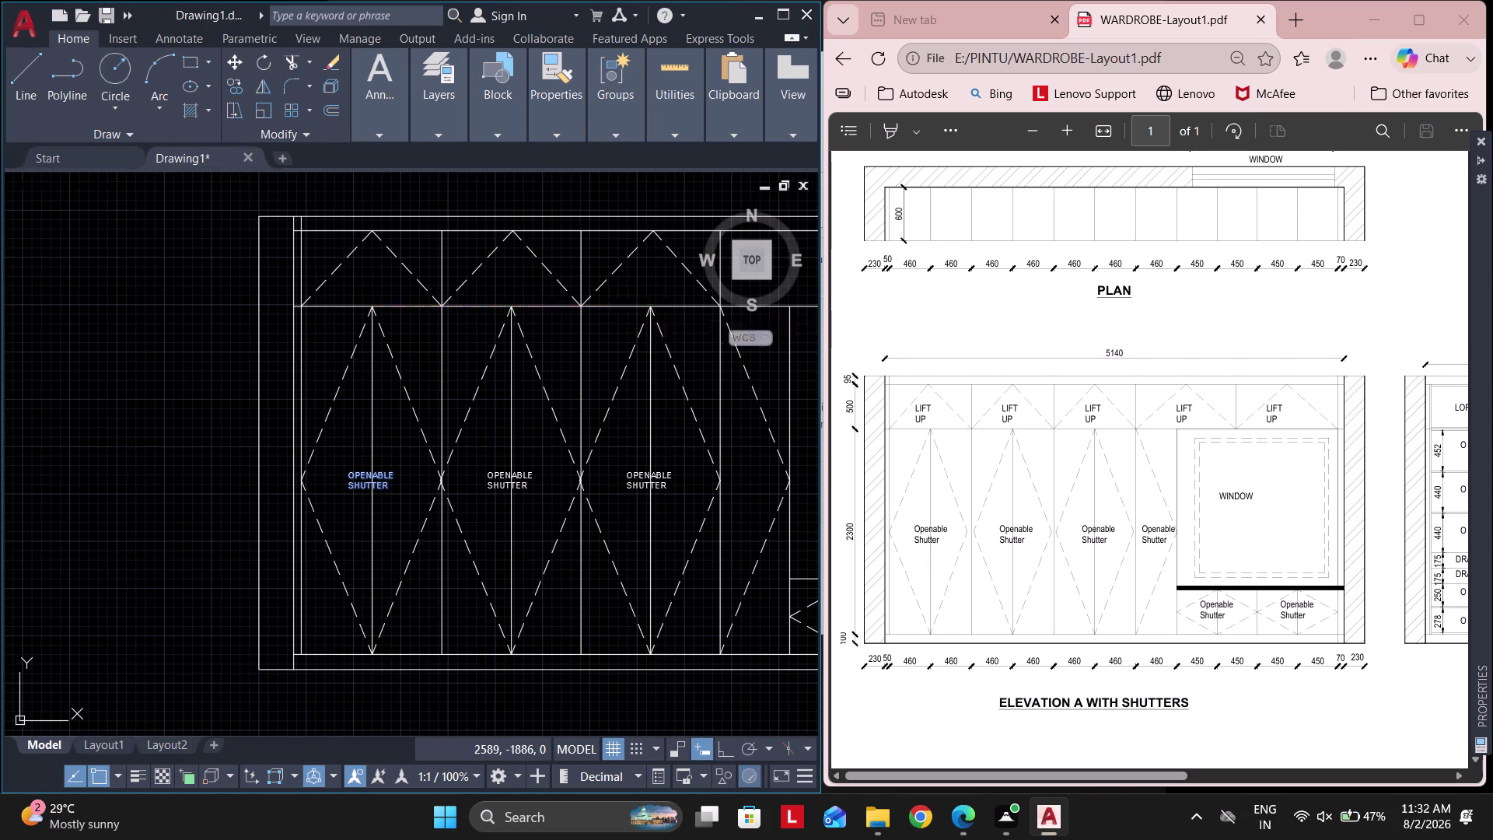
middle_drag(653, 316, 553, 344)
click(621, 339)
key(Escape)
scroll(up, 3)
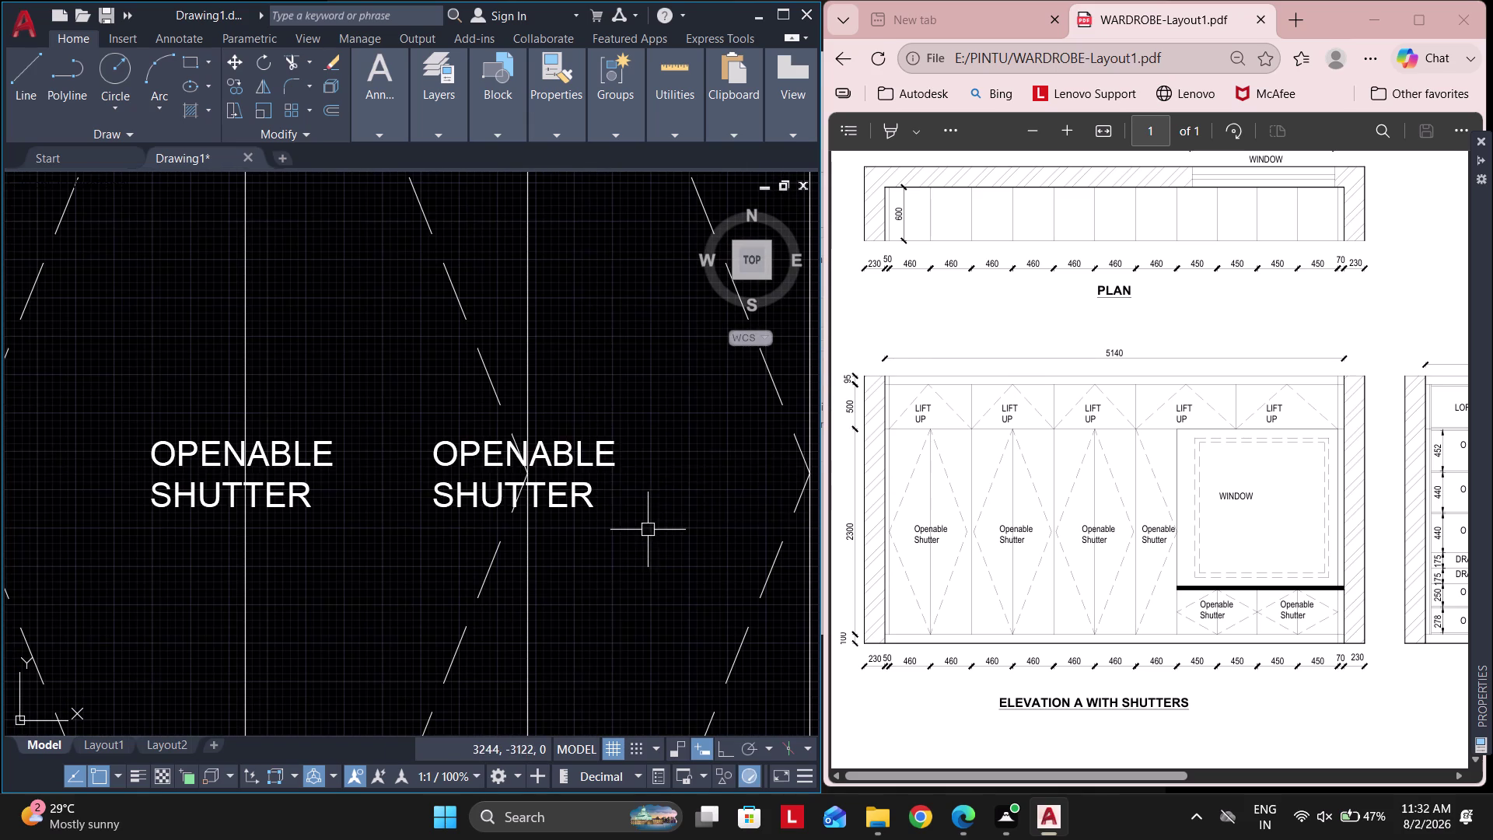
Place an OPENABLE SHUTTER label copy in the fourth tall shutter panel.
click(648, 532)
click(576, 430)
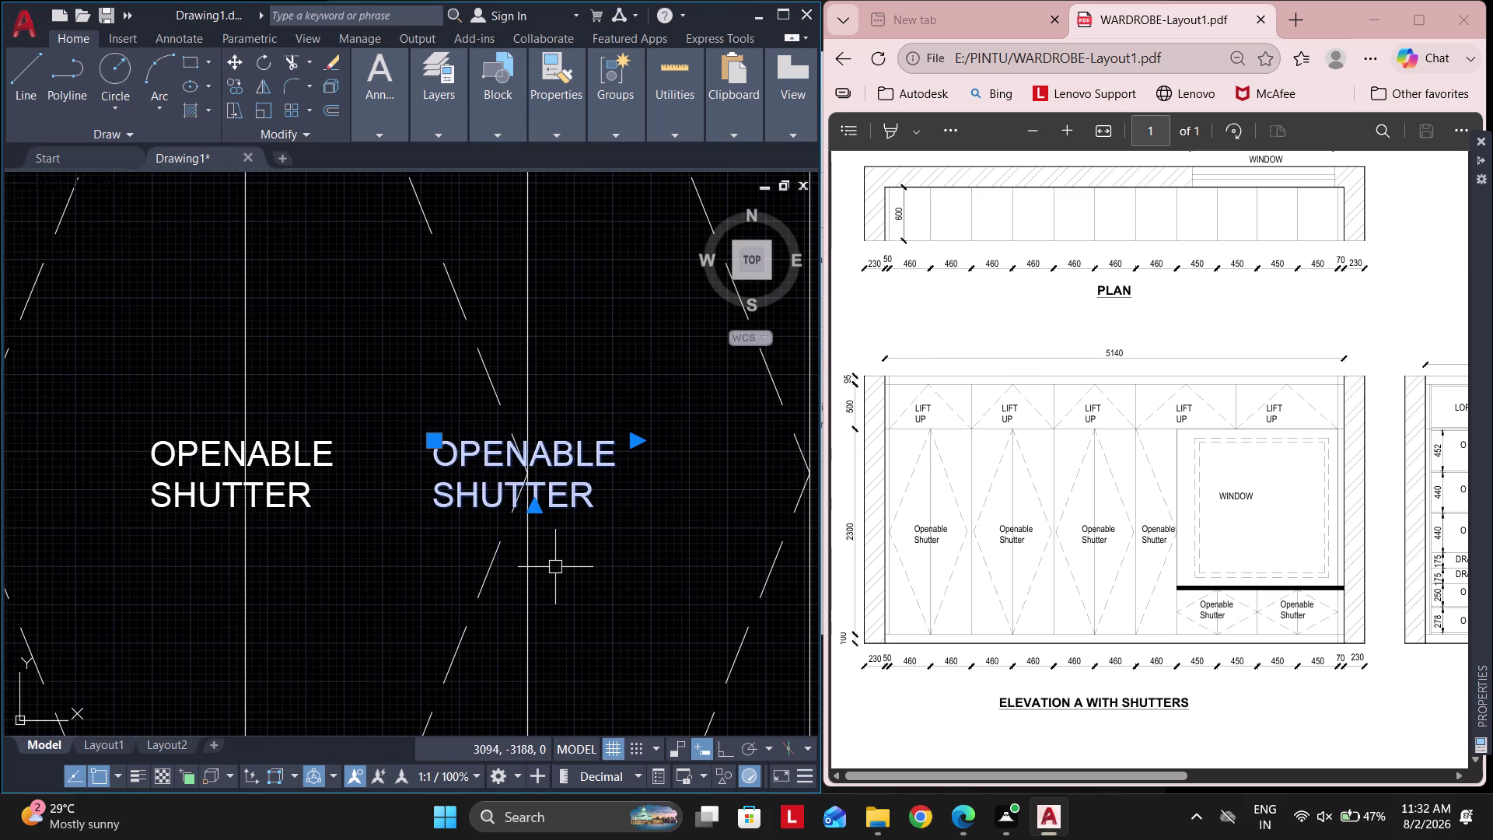
key(m)
key(space)
click(562, 454)
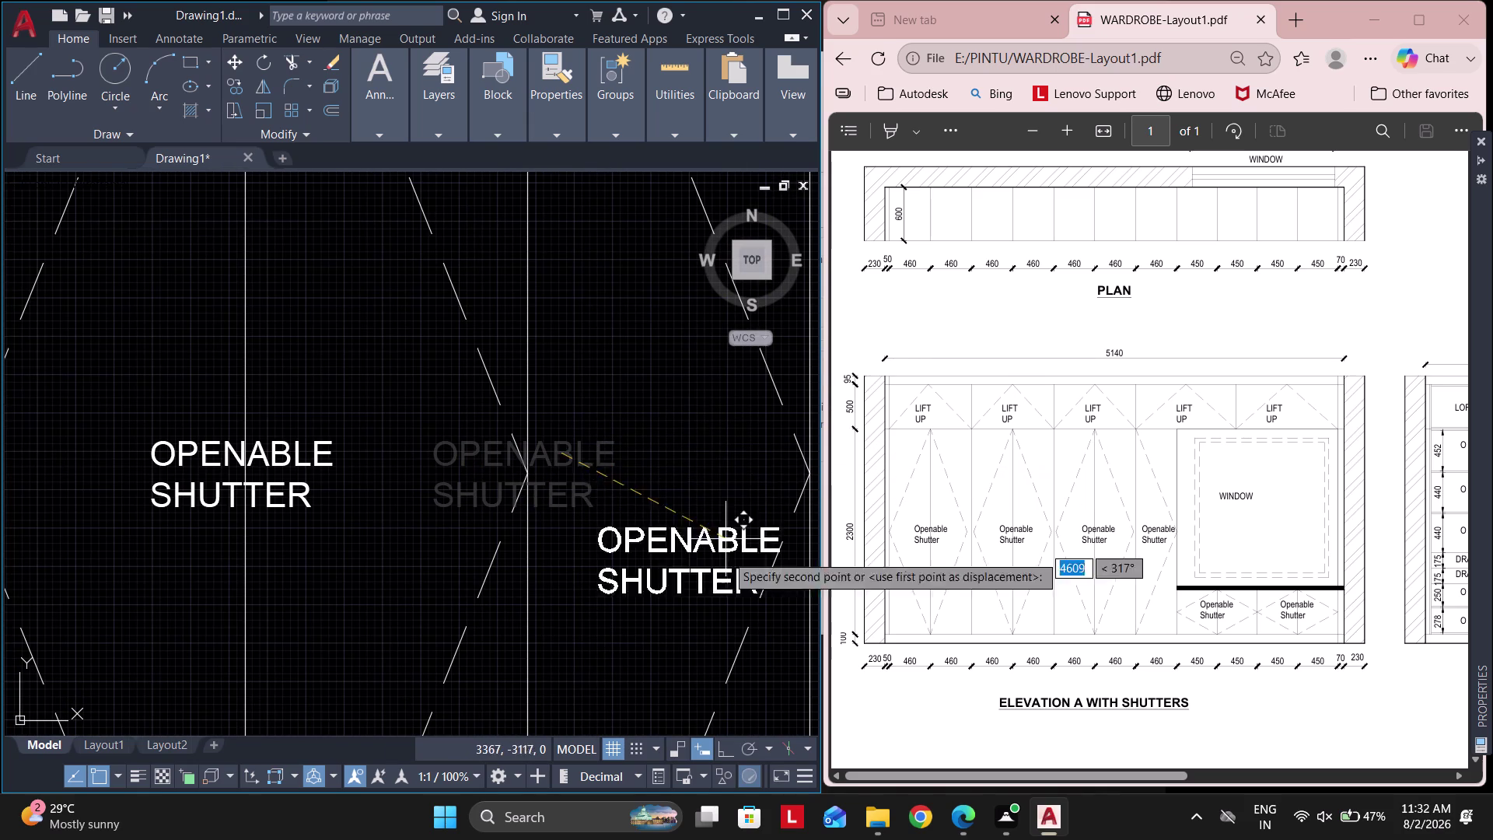
click(723, 748)
click(690, 451)
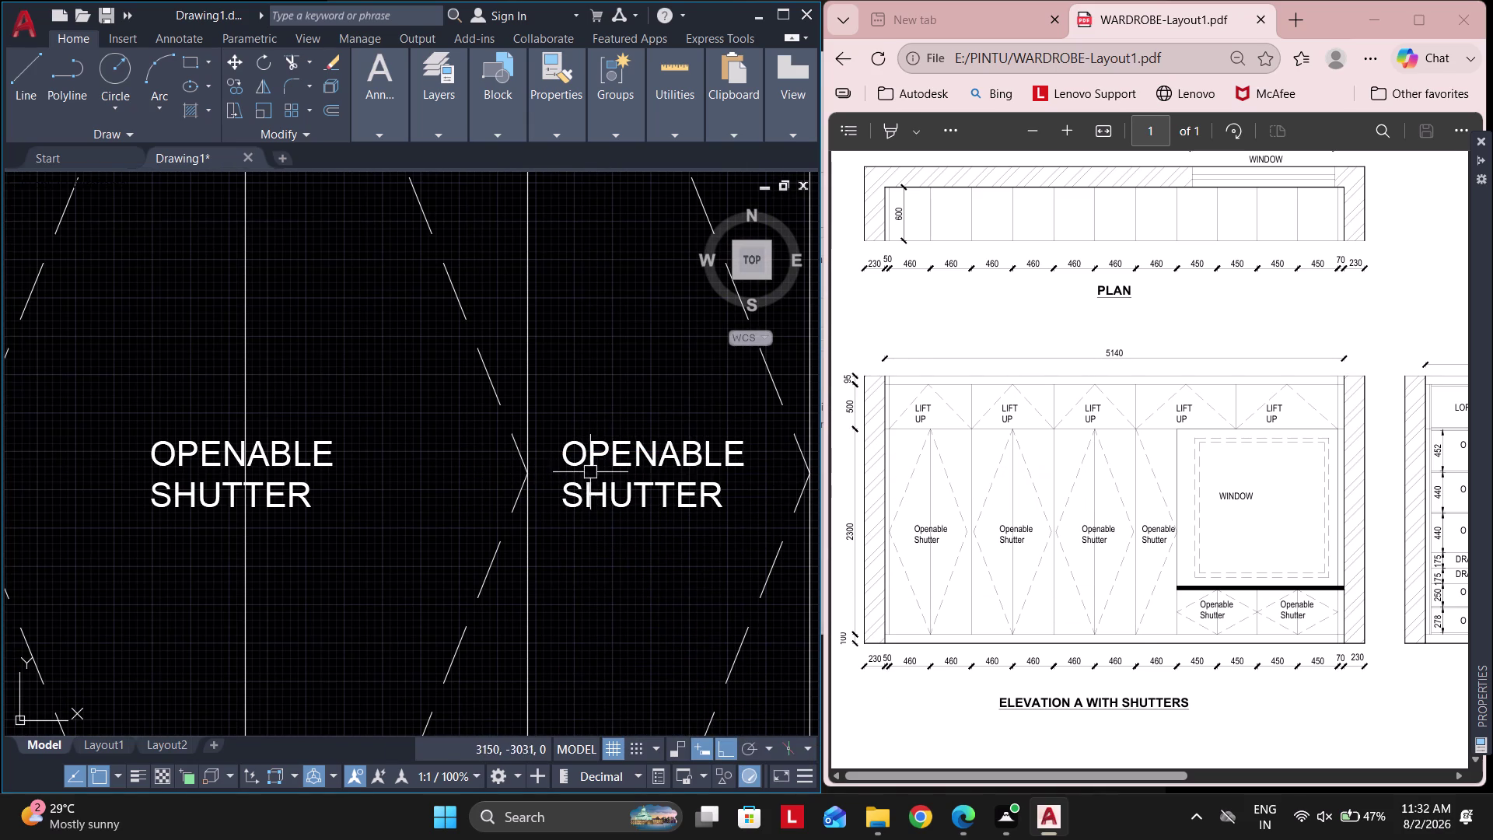
key(Escape)
scroll(up, 3)
scroll(down, 3)
scroll(up, 3)
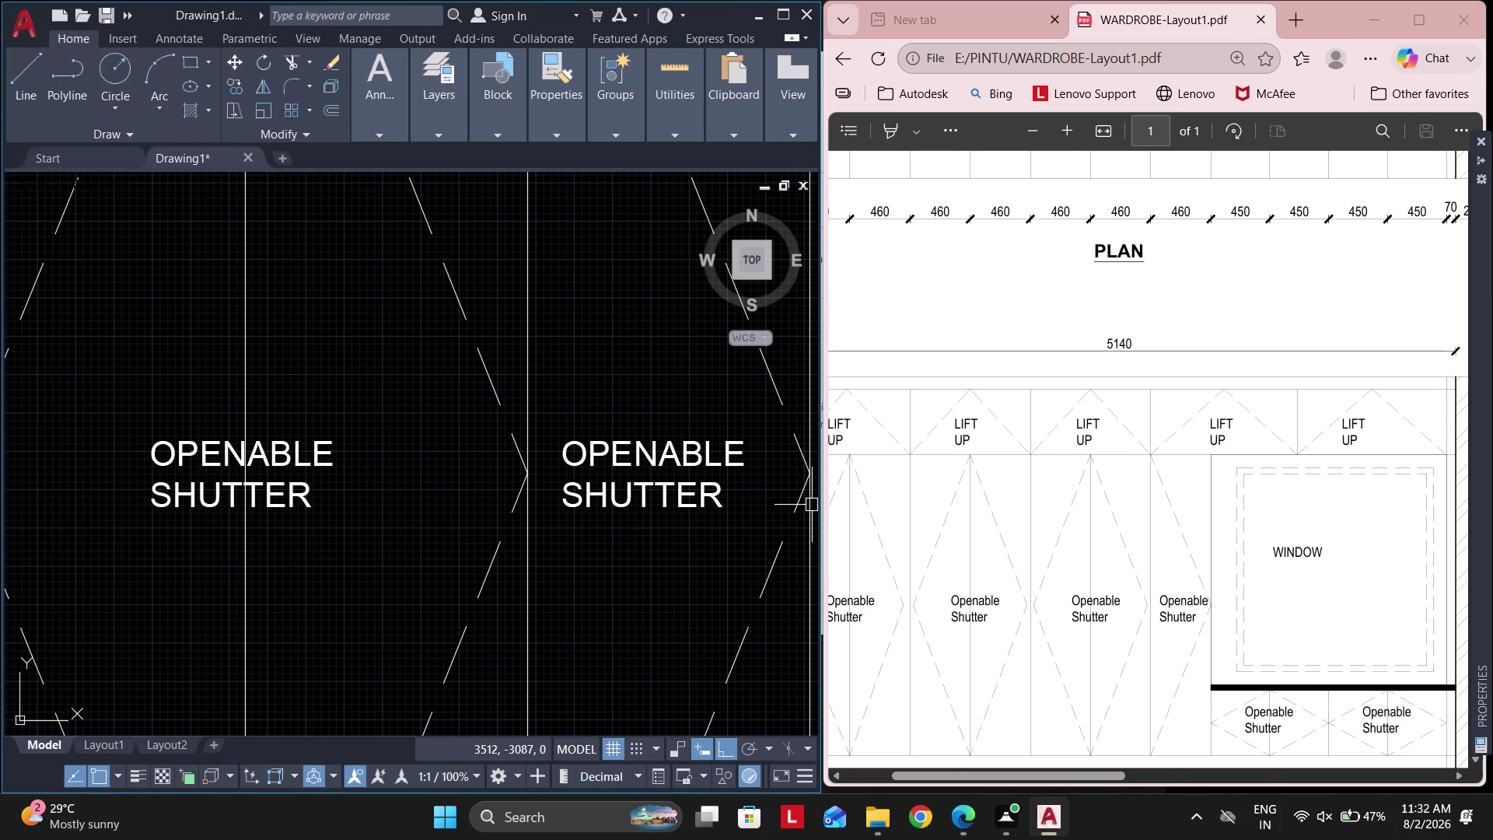
scroll(up, 3)
scroll(up, 3)
scroll(down, 3)
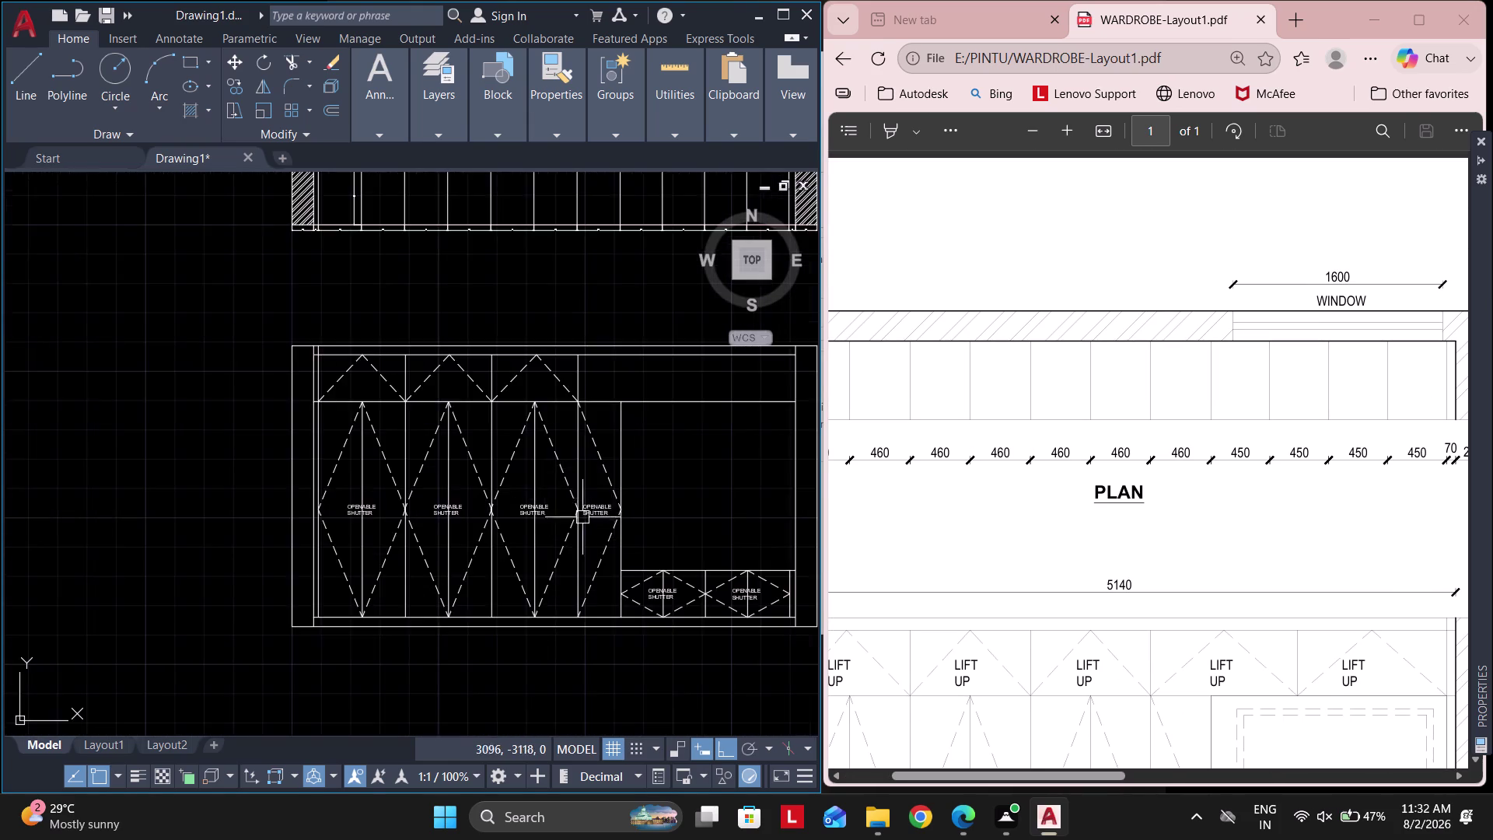
Break the vertical shutter divider at the point where it meets the loft.
middle_drag(611, 381, 508, 478)
scroll(up, 3)
drag(505, 471, 493, 467)
click(430, 443)
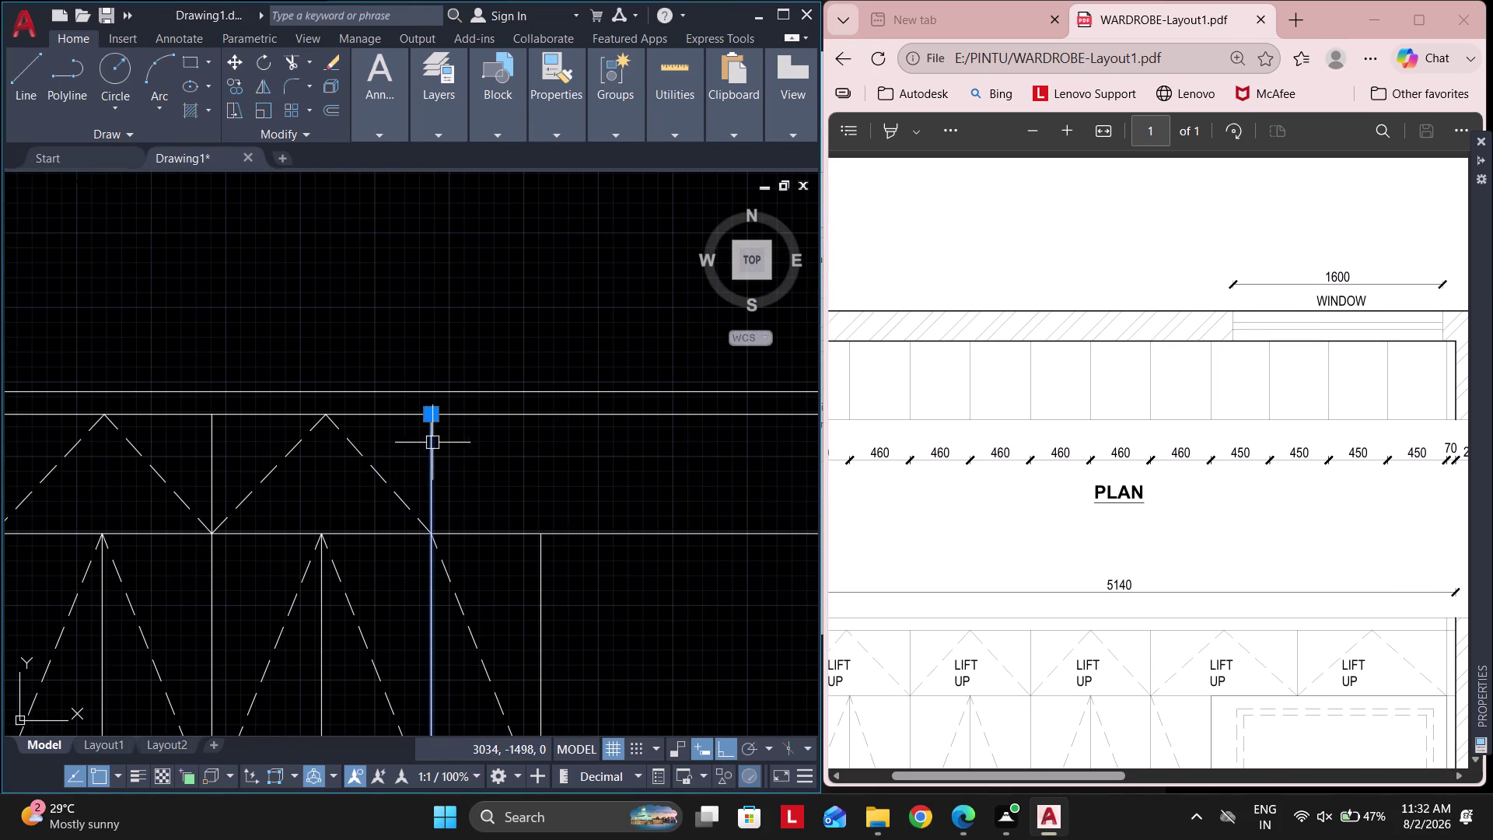
key(Escape)
text(BR)
key(e)
key(a)
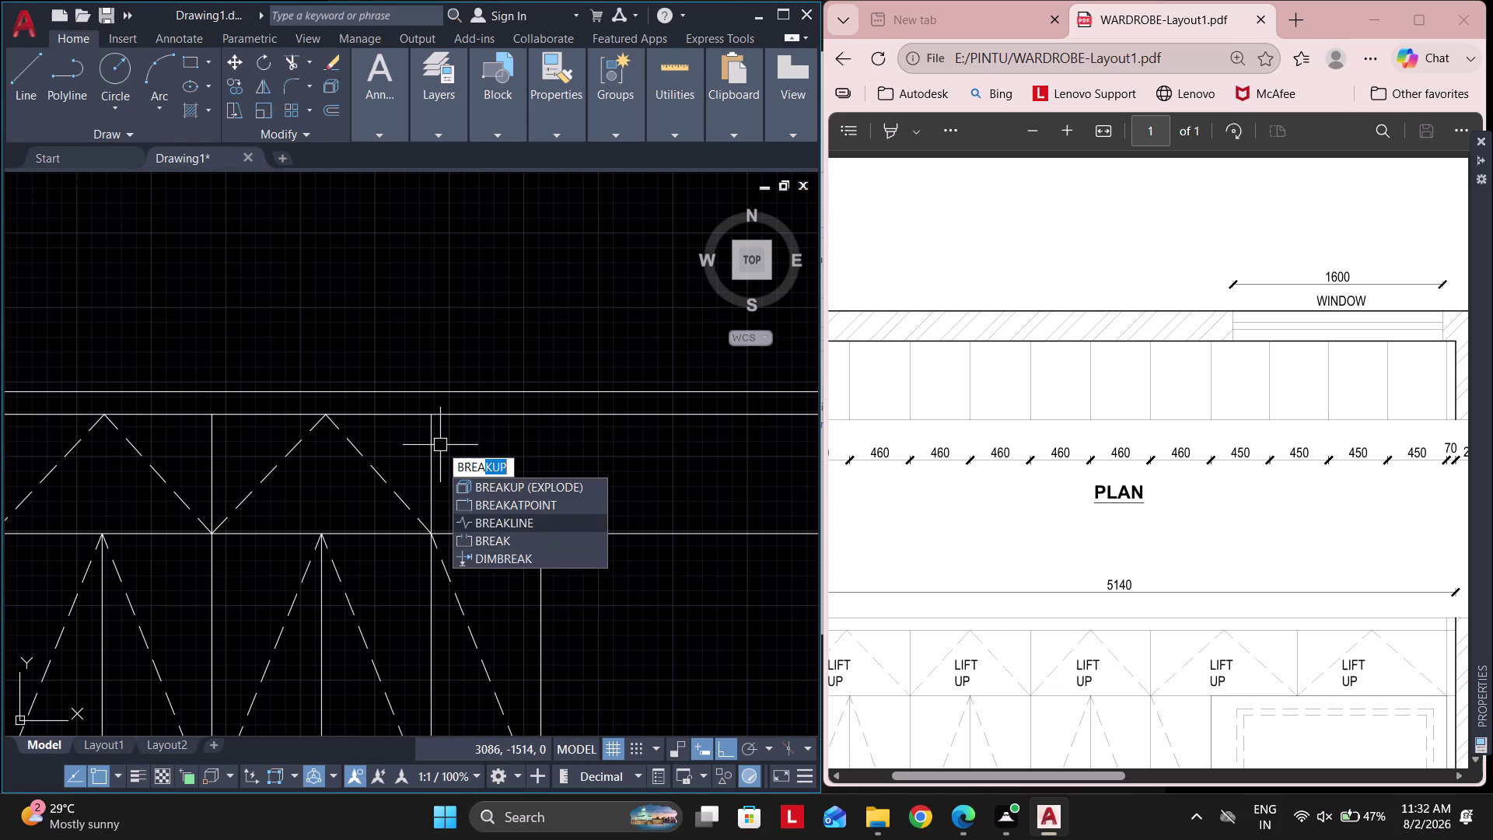
click(543, 506)
click(434, 456)
scroll(up, 3)
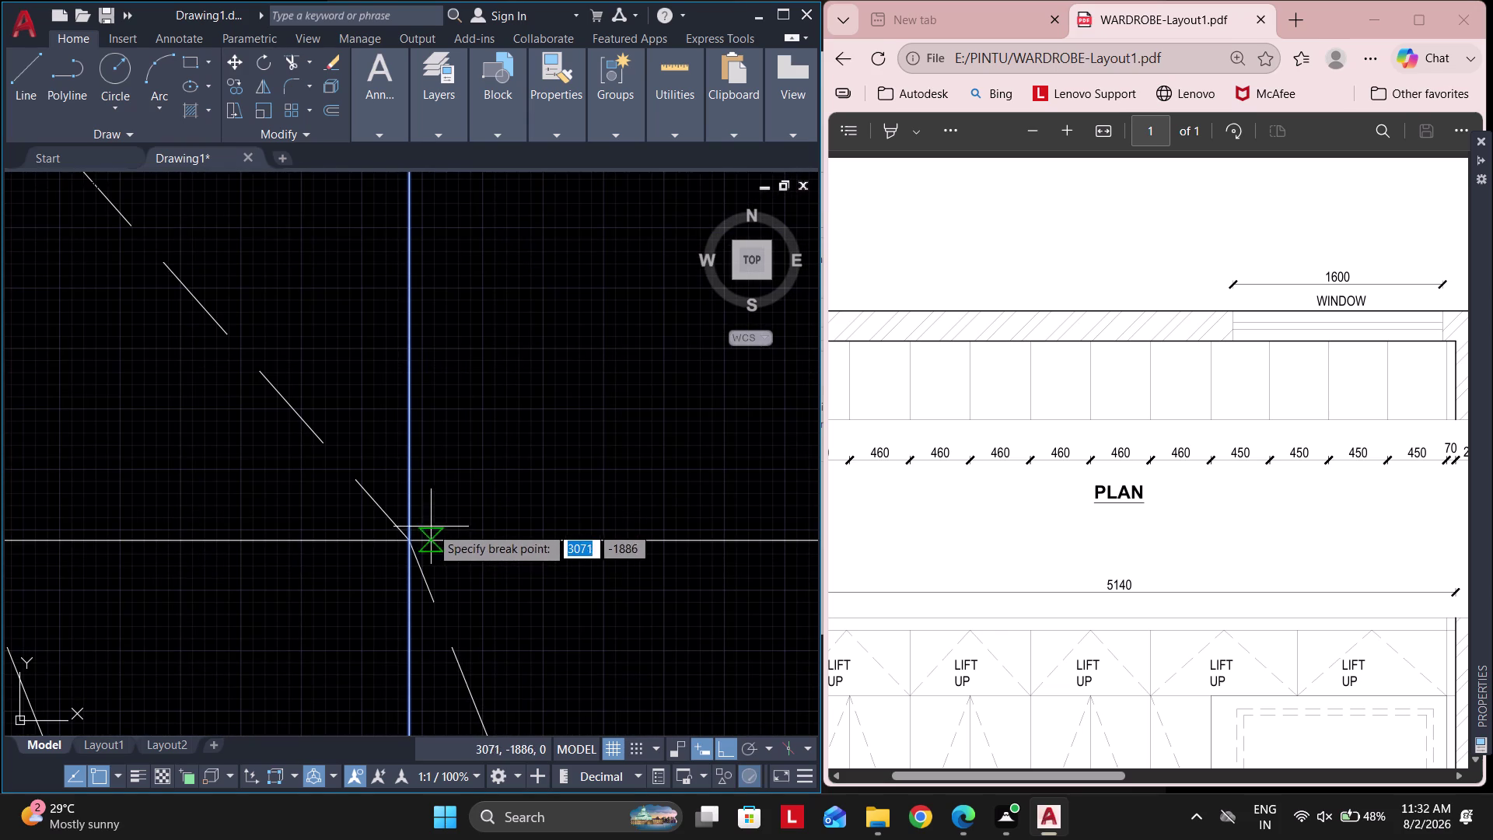
click(411, 534)
scroll(down, 3)
key(Escape)
Offset two lines by 900 to create a new loft divider.
text(O)
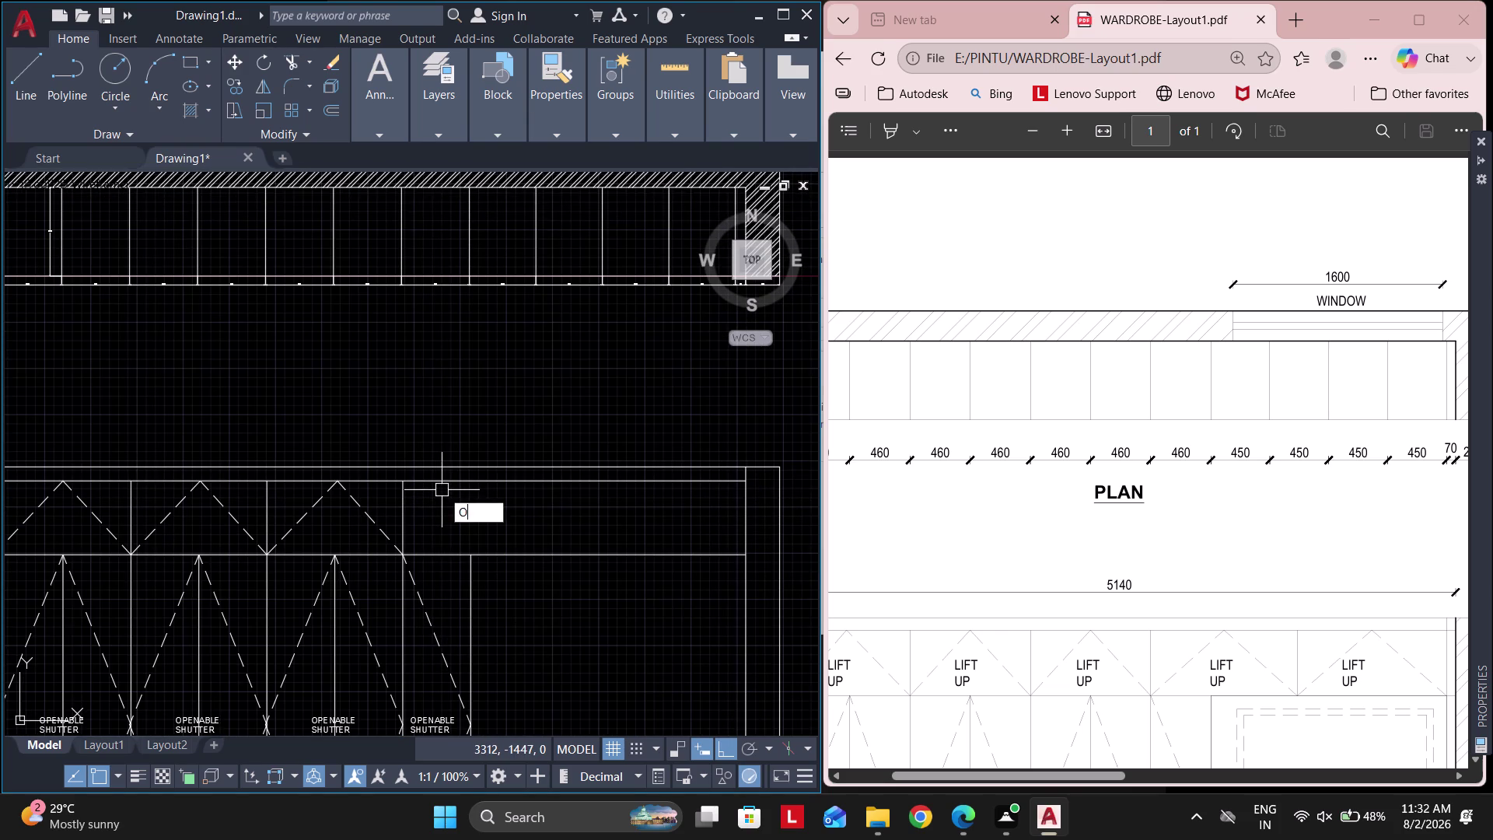
key(space)
text(900)
key(space)
click(401, 498)
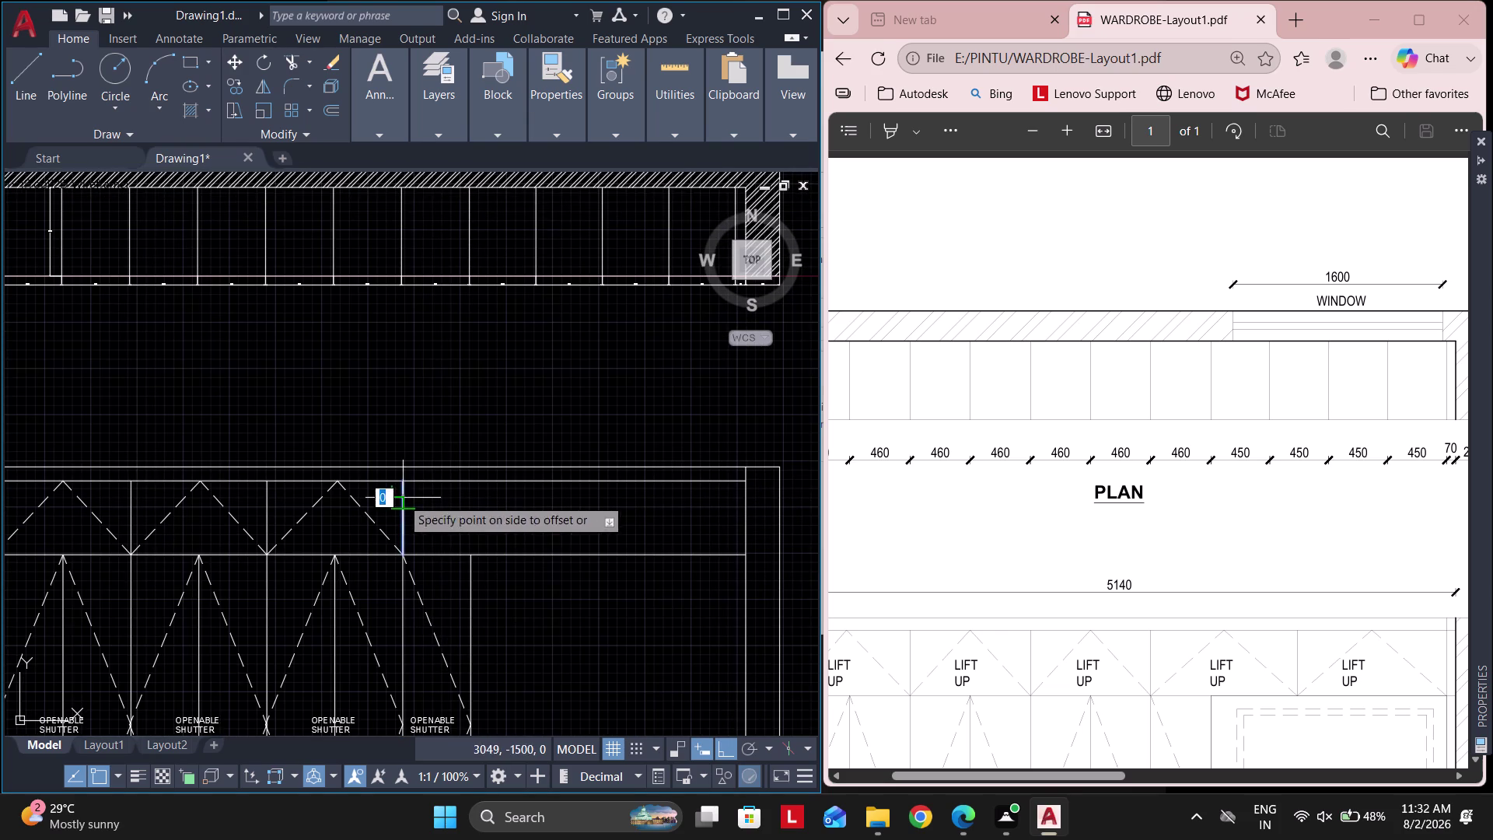
click(583, 521)
middle_drag(584, 521, 441, 514)
scroll(down, 3)
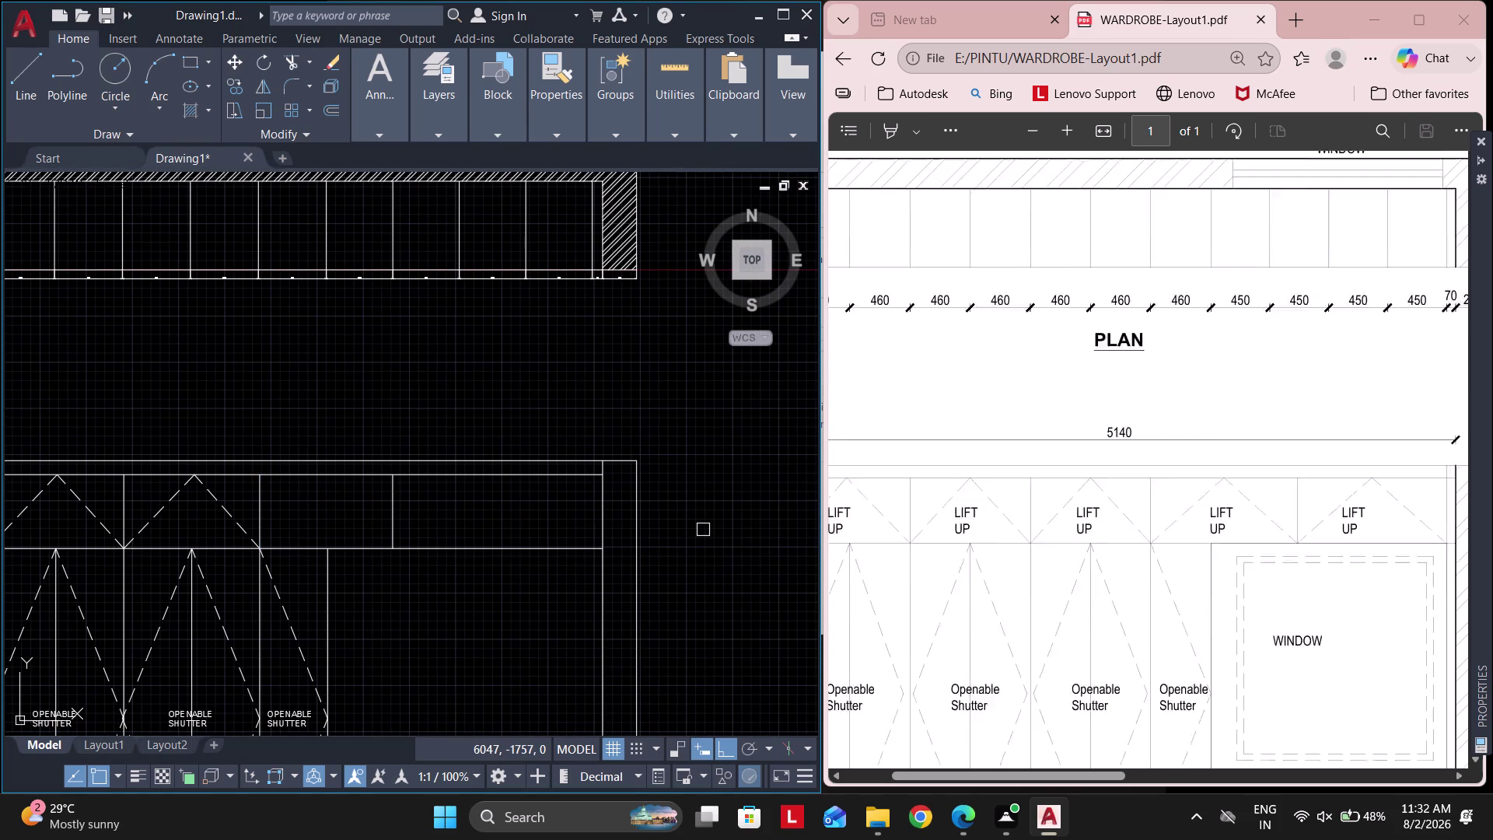
scroll(down, 3)
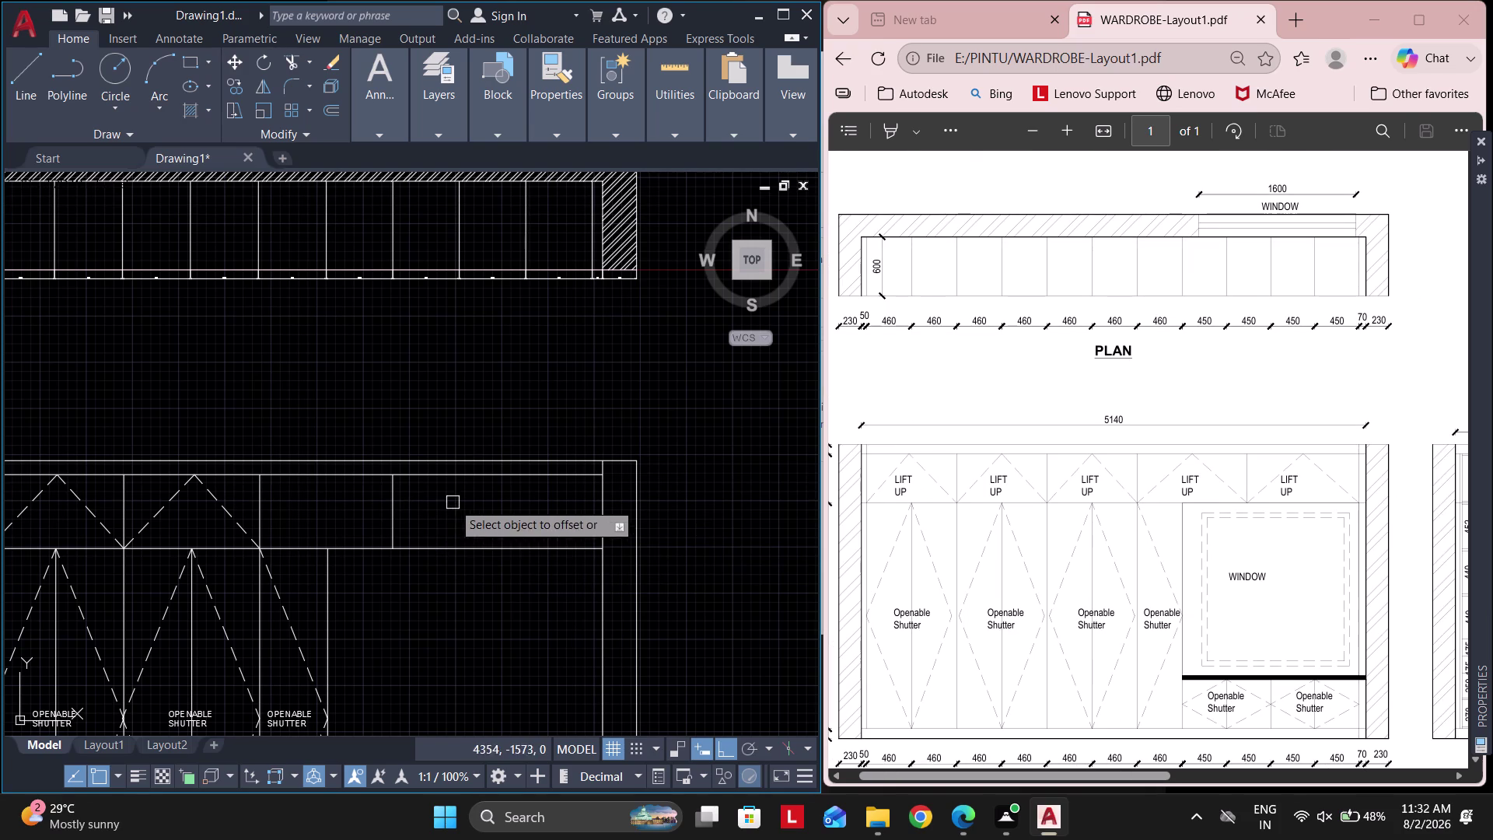
click(384, 496)
click(393, 501)
key(Escape)
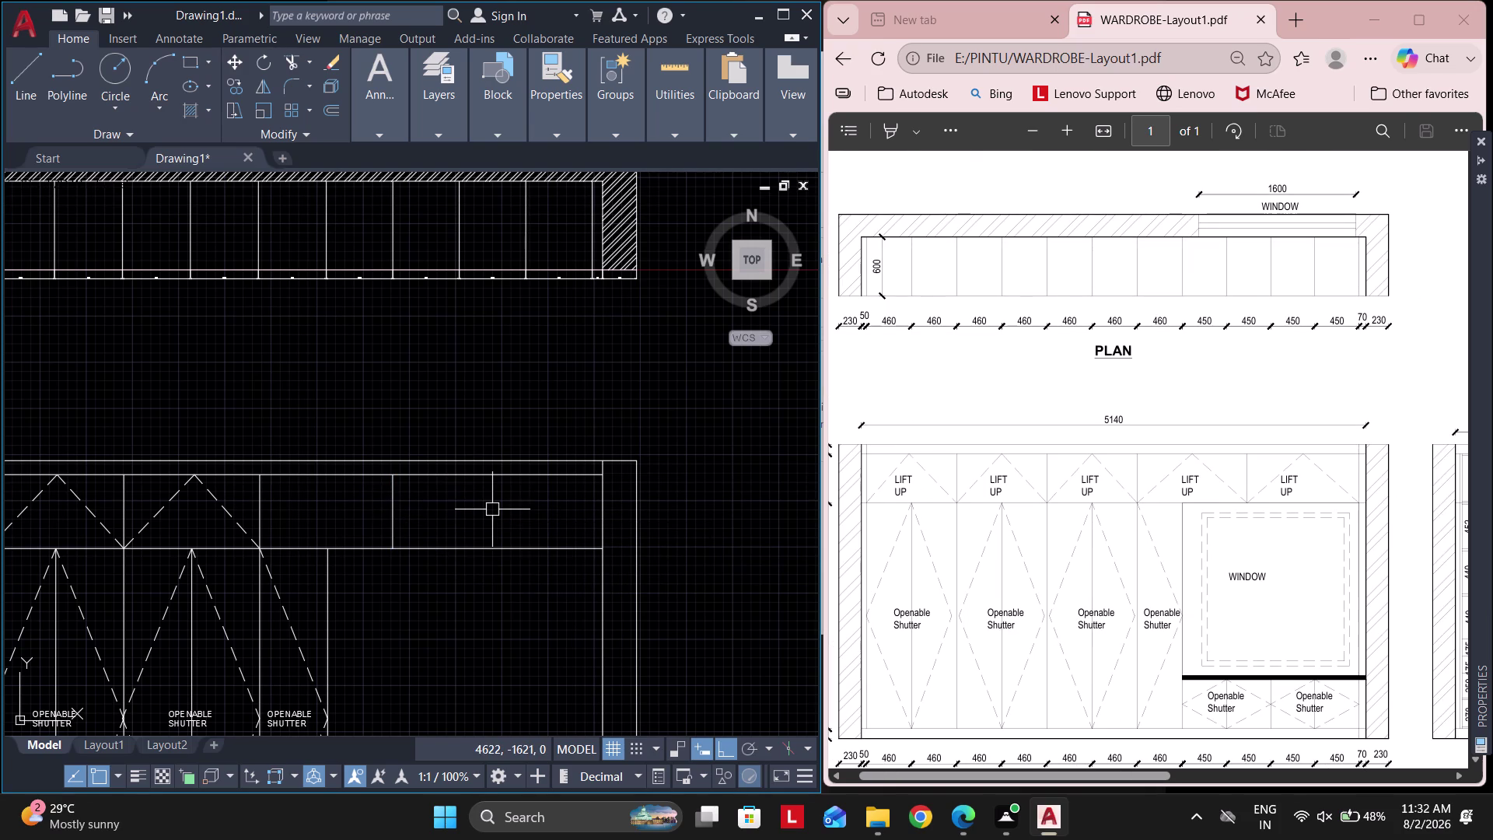
Select and delete an unwanted line in the loft area.
key(Escape)
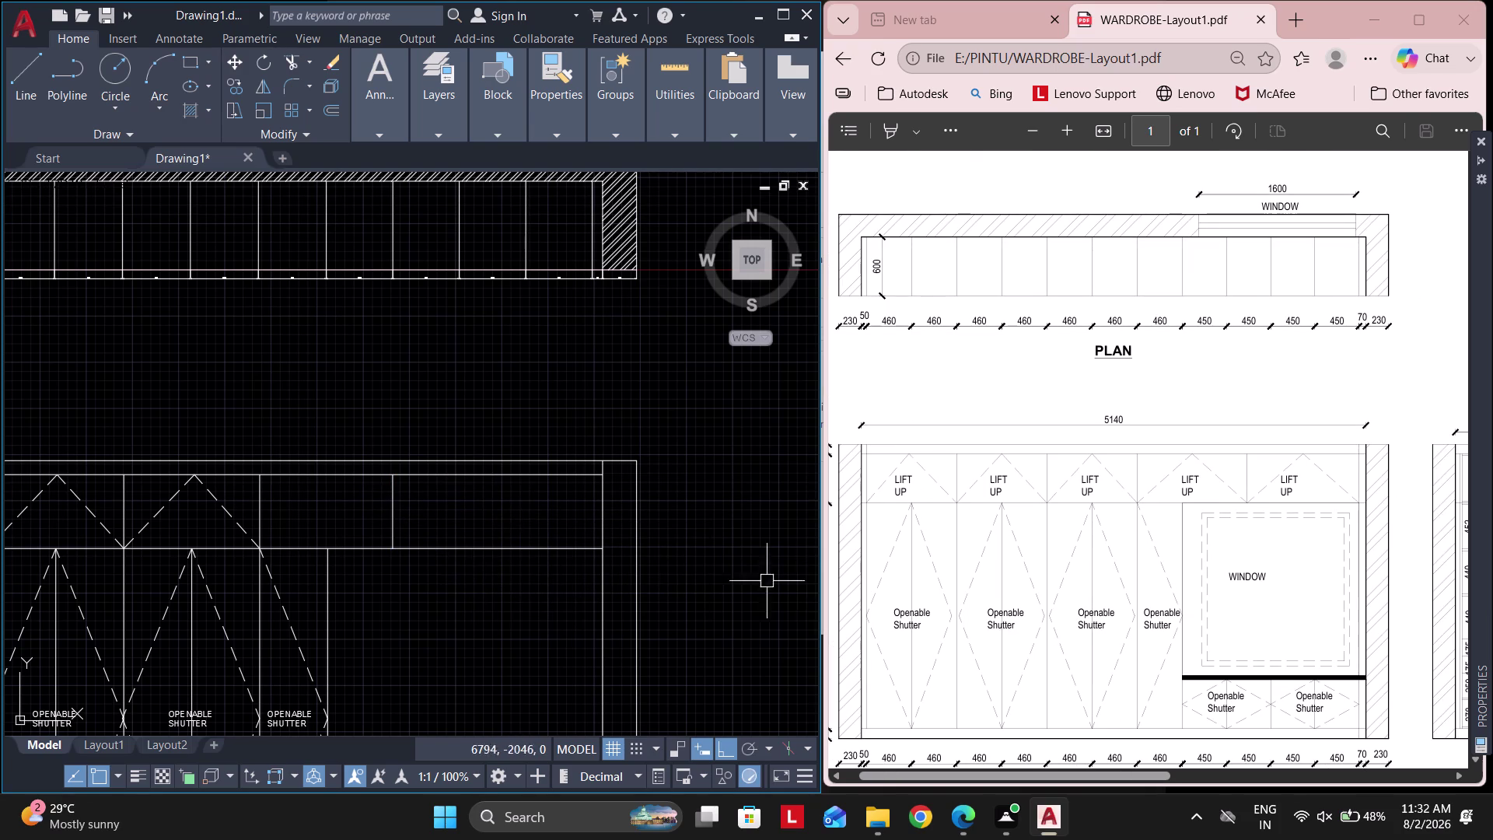
click(411, 520)
click(368, 506)
key(Delete)
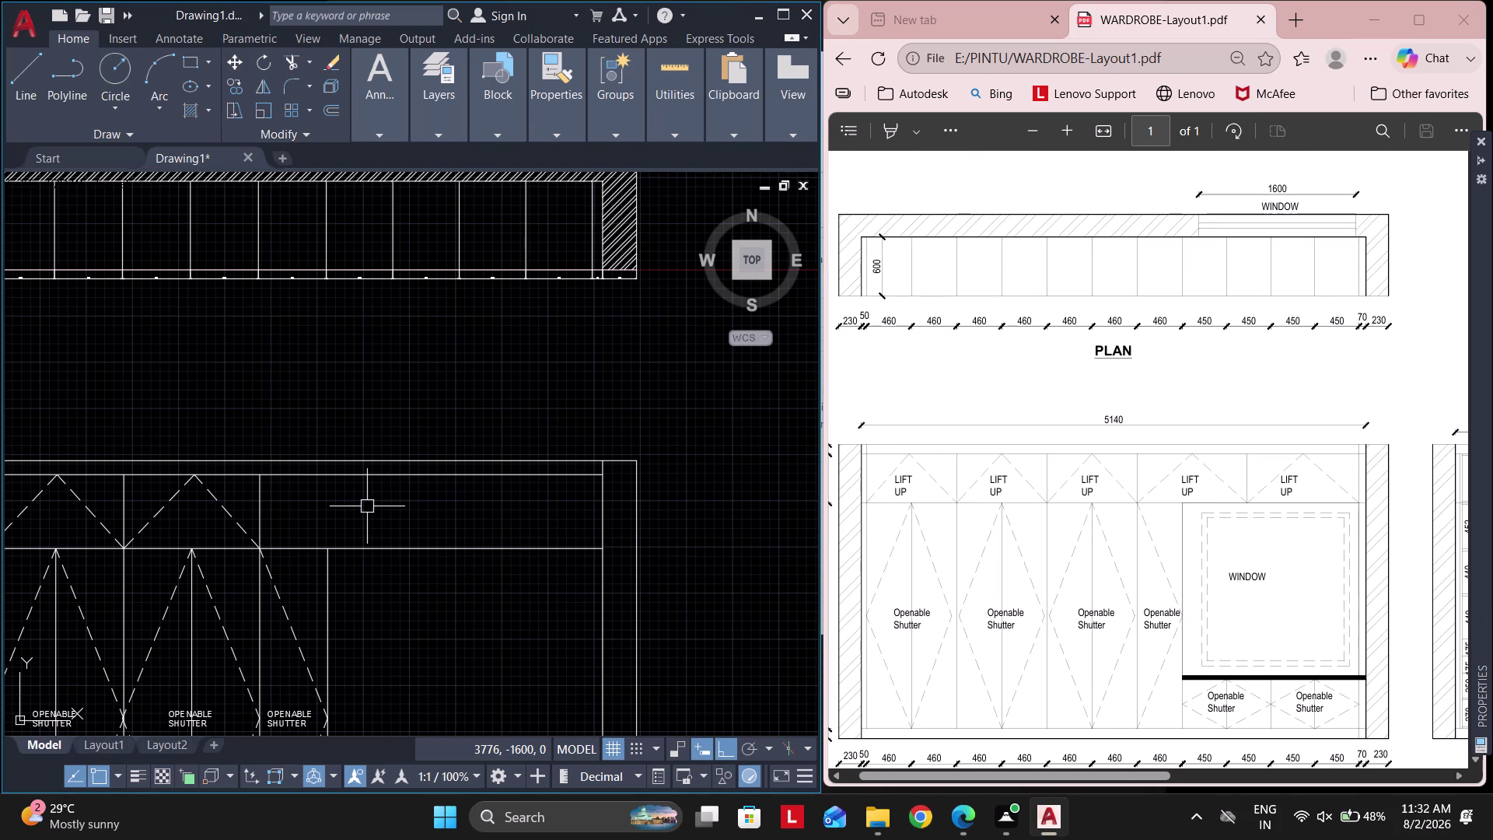
Break the loft's top line at a chosen point with BREAKATPOINT.
key(b)
text(RE)
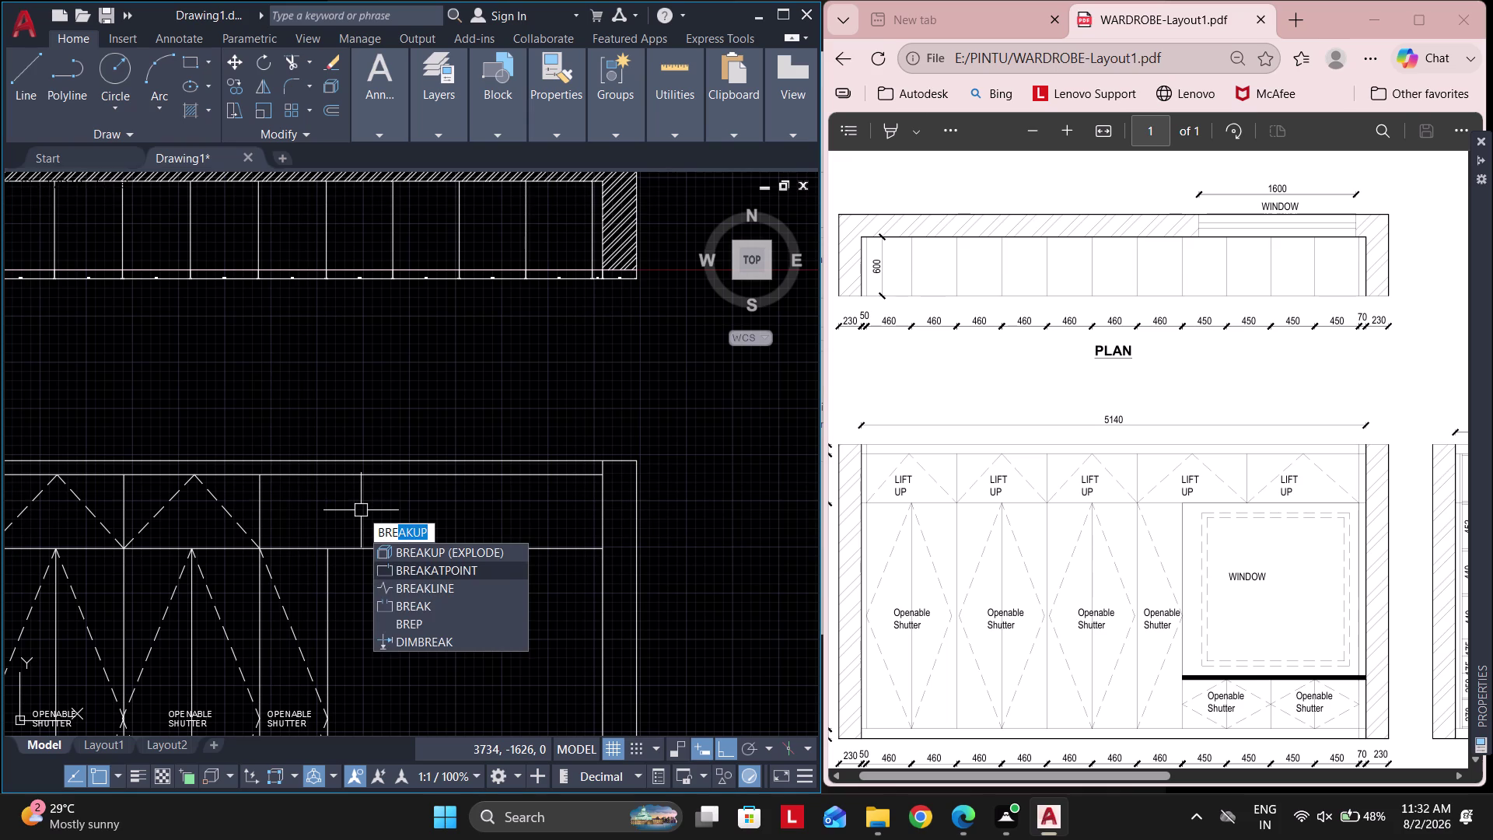
click(450, 563)
click(436, 478)
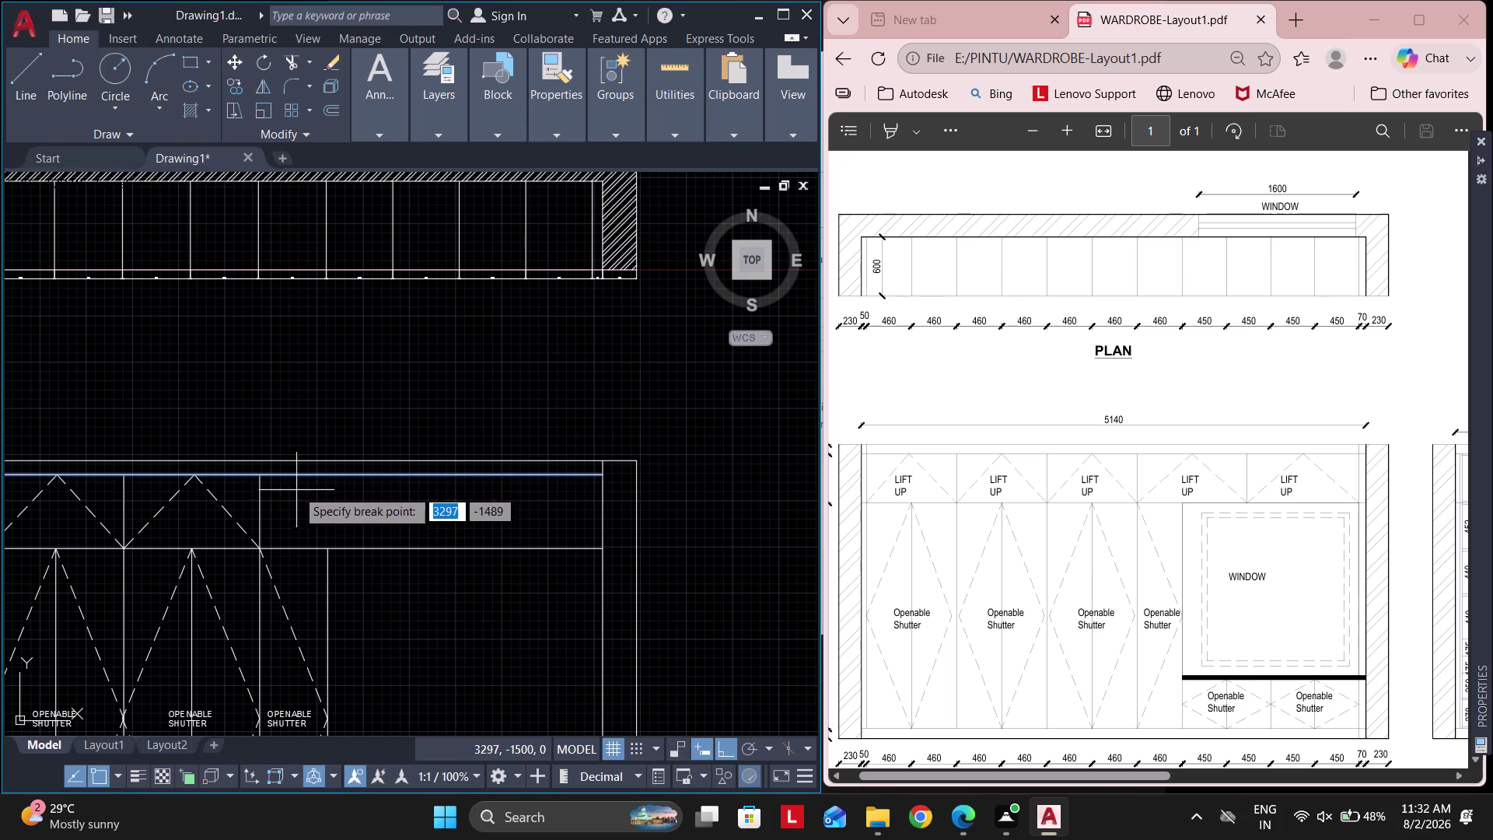
click(260, 472)
middle_drag(489, 493, 436, 490)
text(L)
key(space)
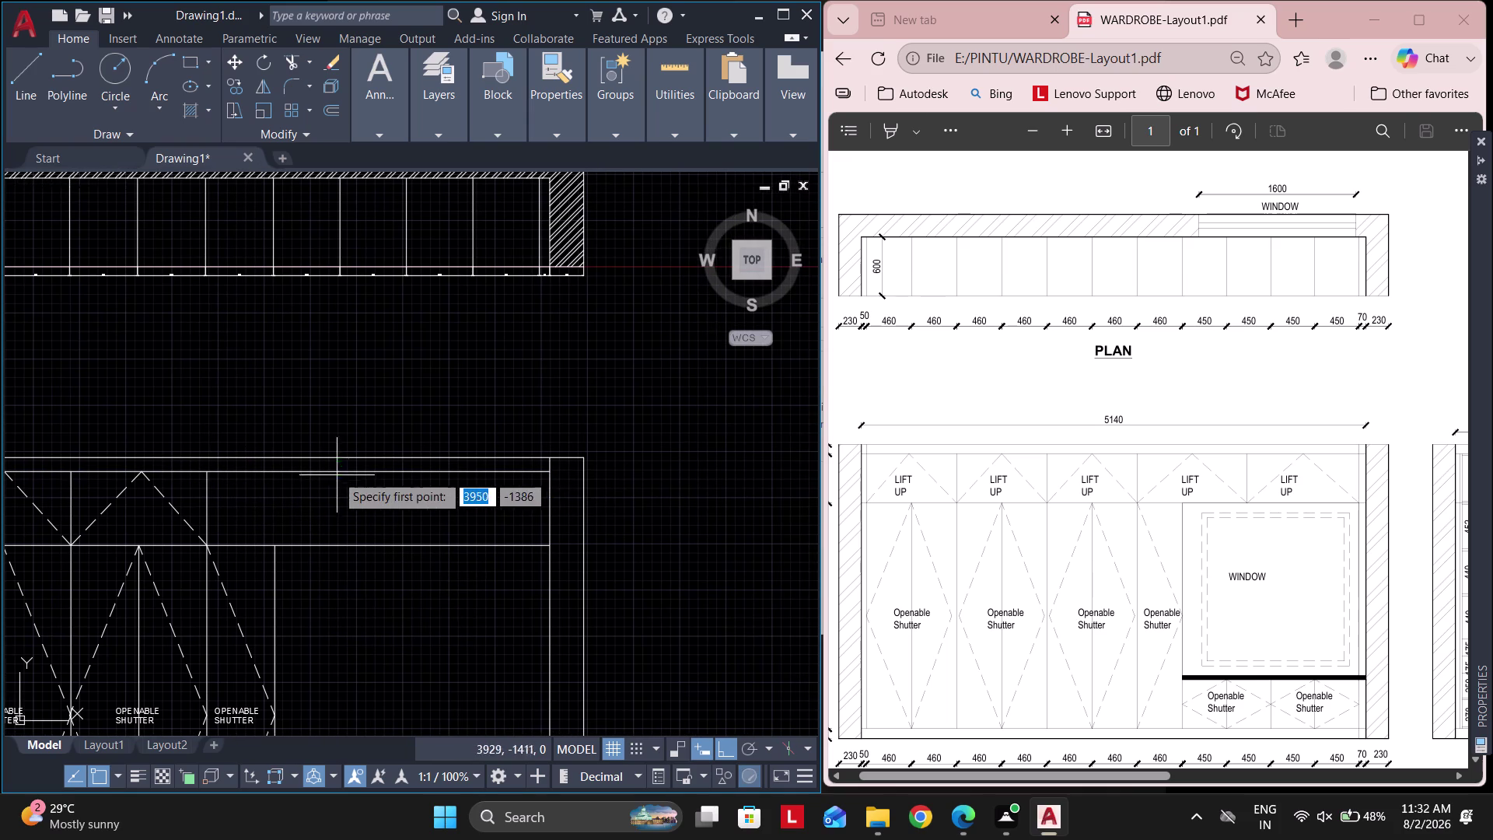
Draw a vertical loft divider line from the midpoint between two top points.
click(376, 475)
click(378, 549)
key(Escape)
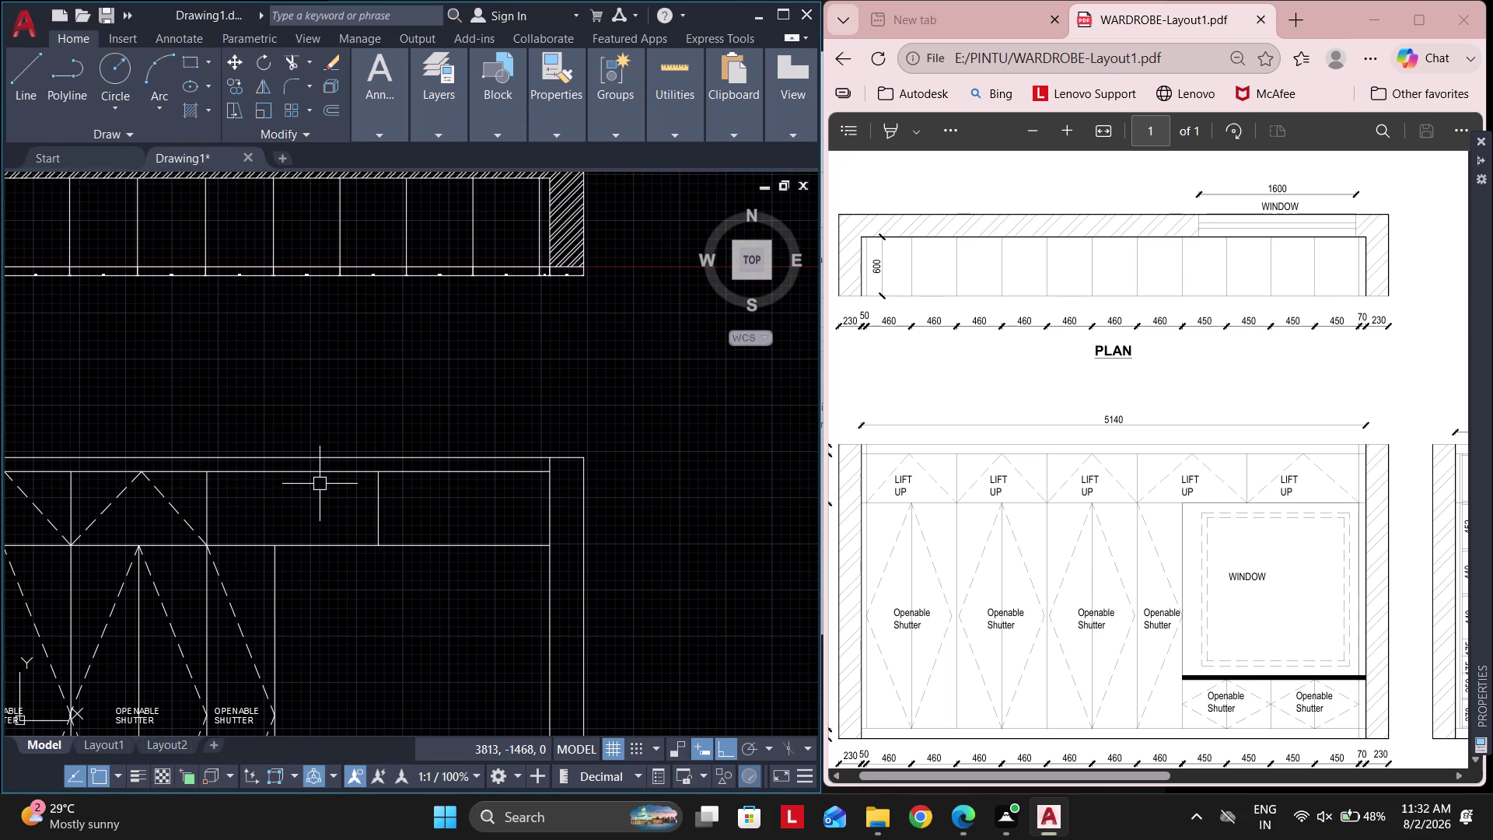
text(L M2)
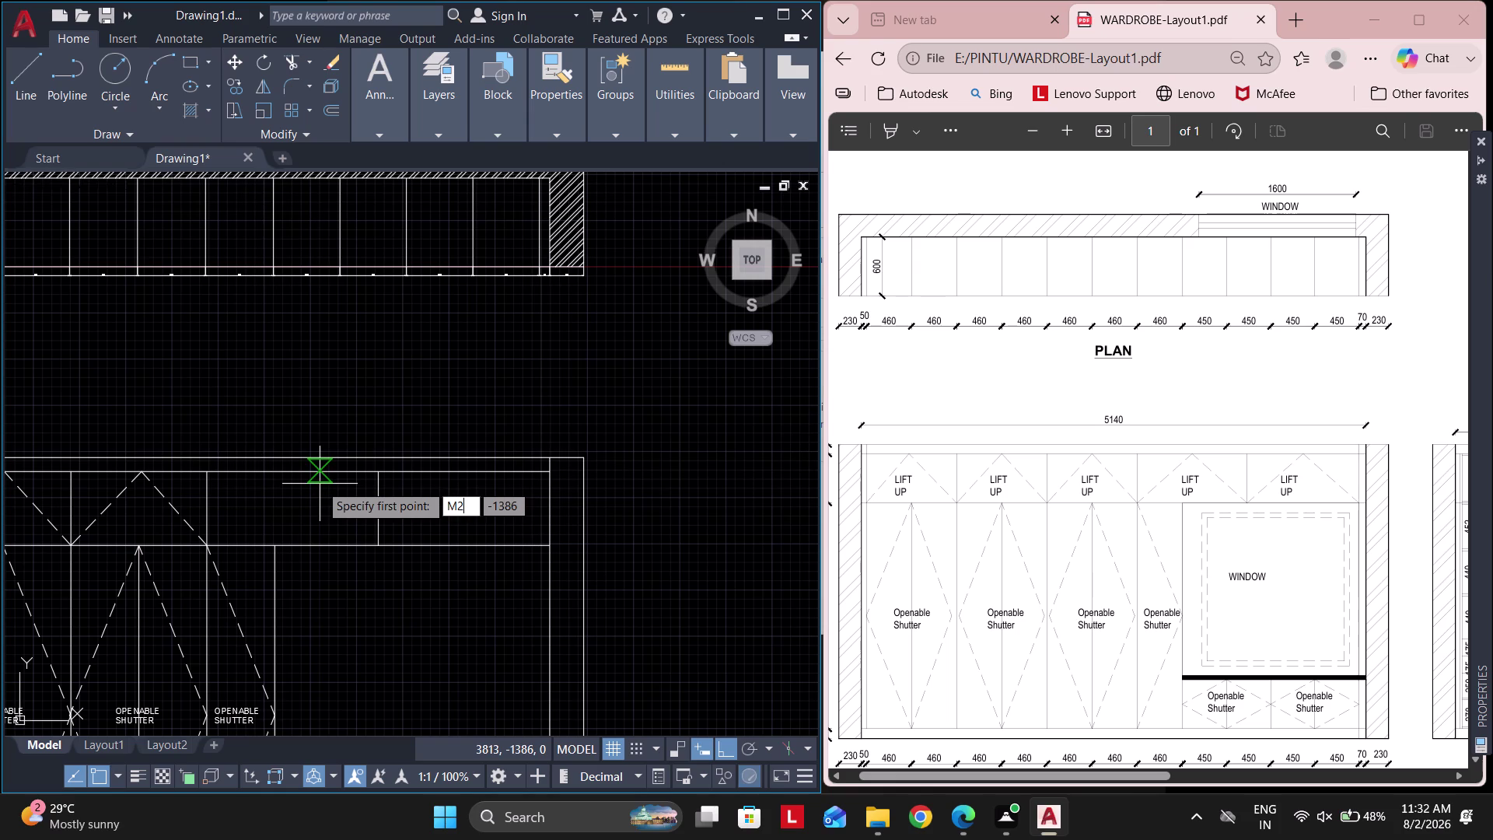
text(P)
key(Return)
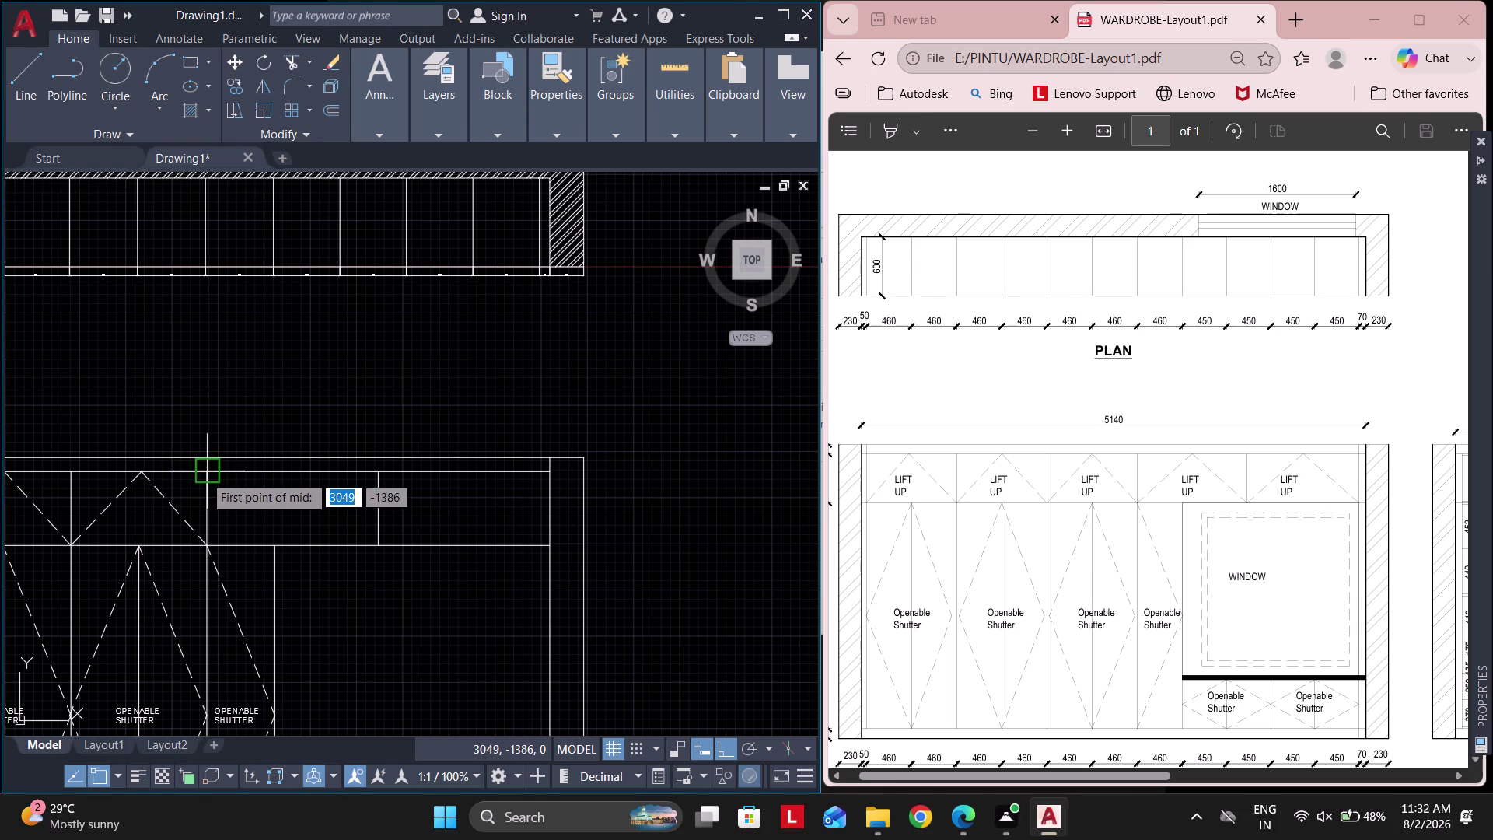
click(204, 475)
click(372, 472)
click(299, 547)
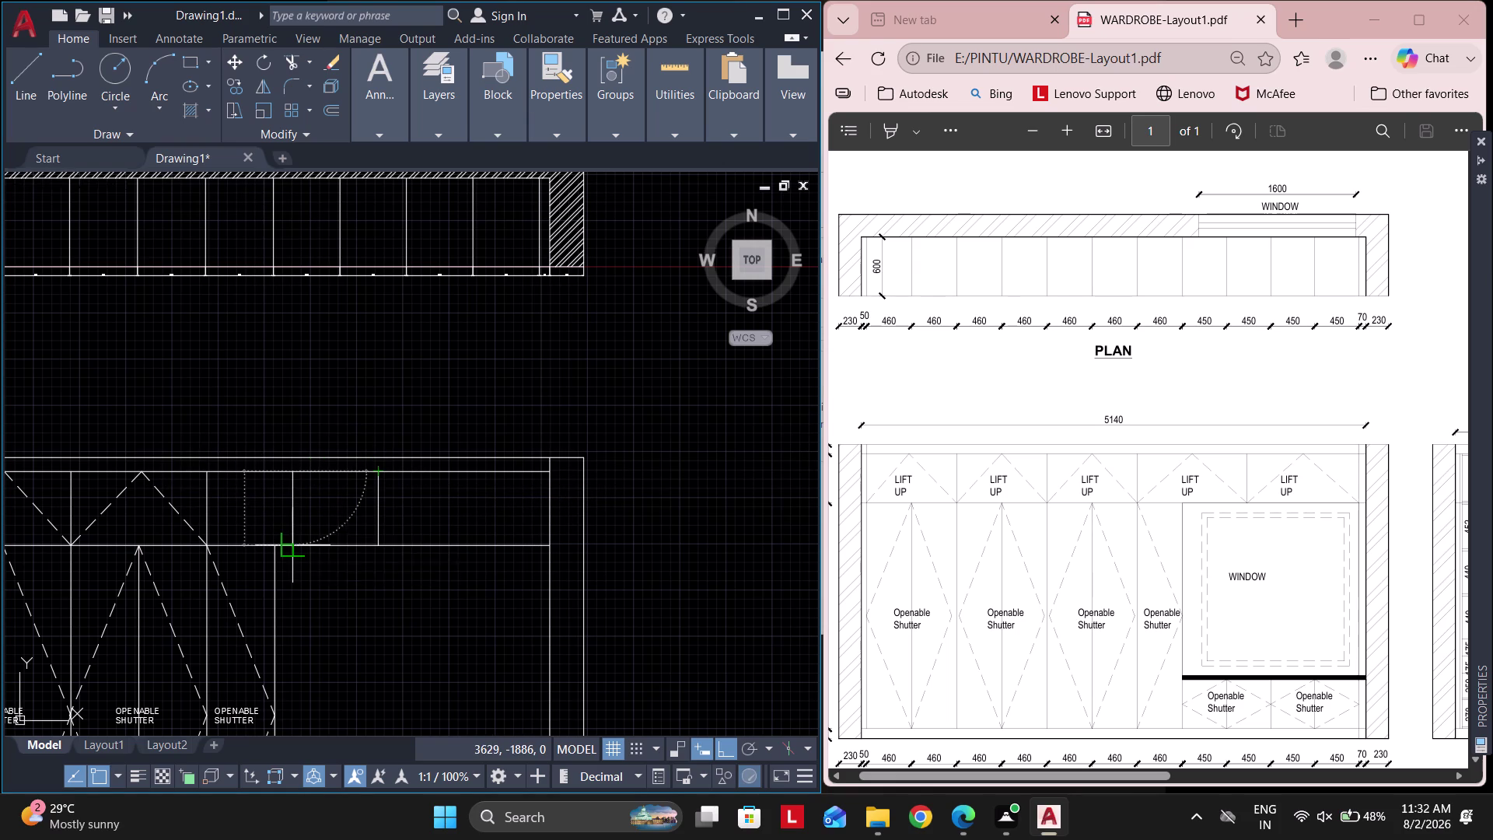
key(Escape)
Draw a second vertical loft divider from another M2P midpoint.
key(space)
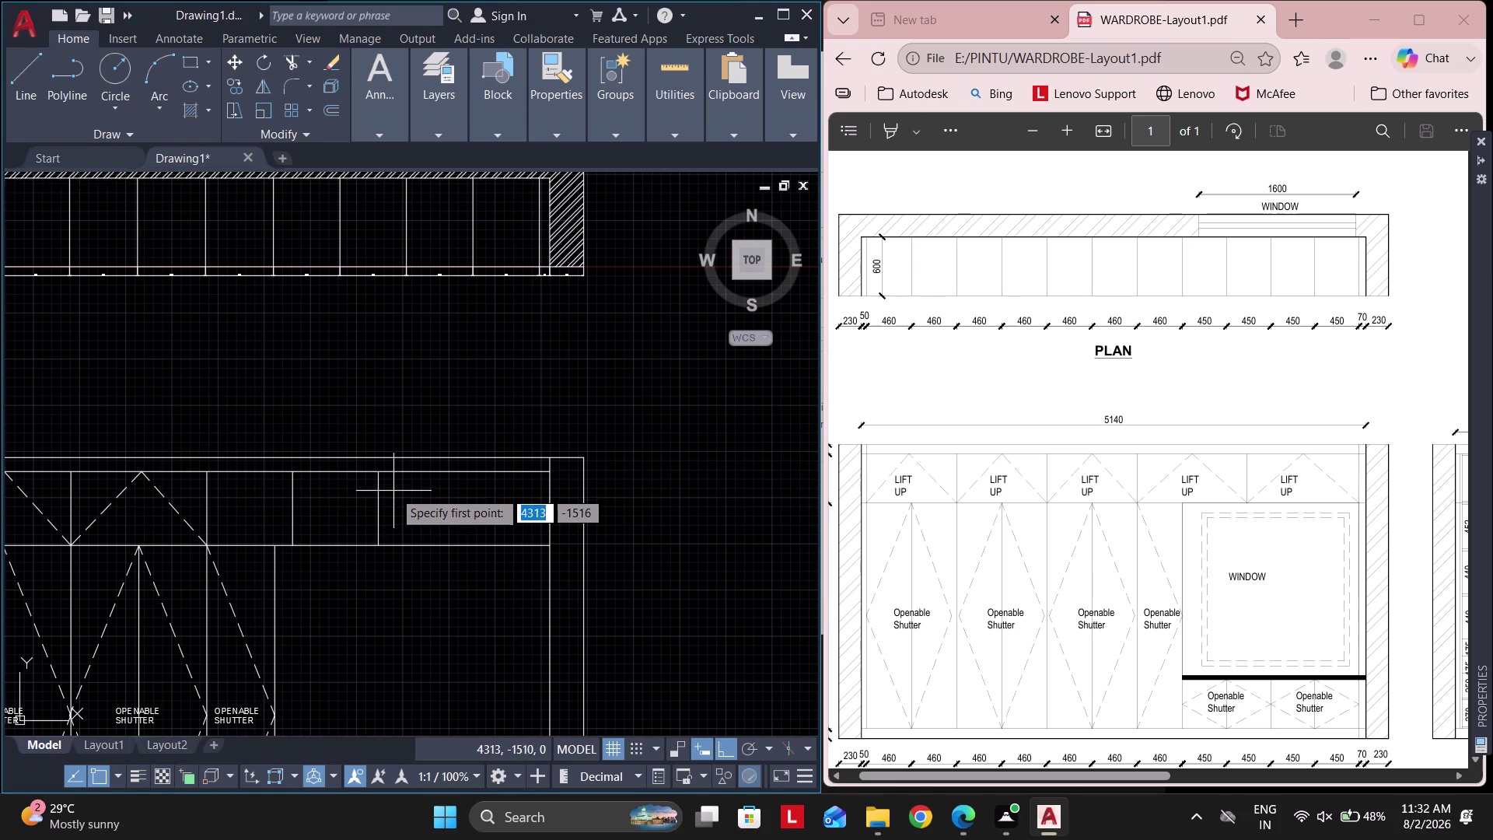
key(m)
key(2)
key(p)
key(space)
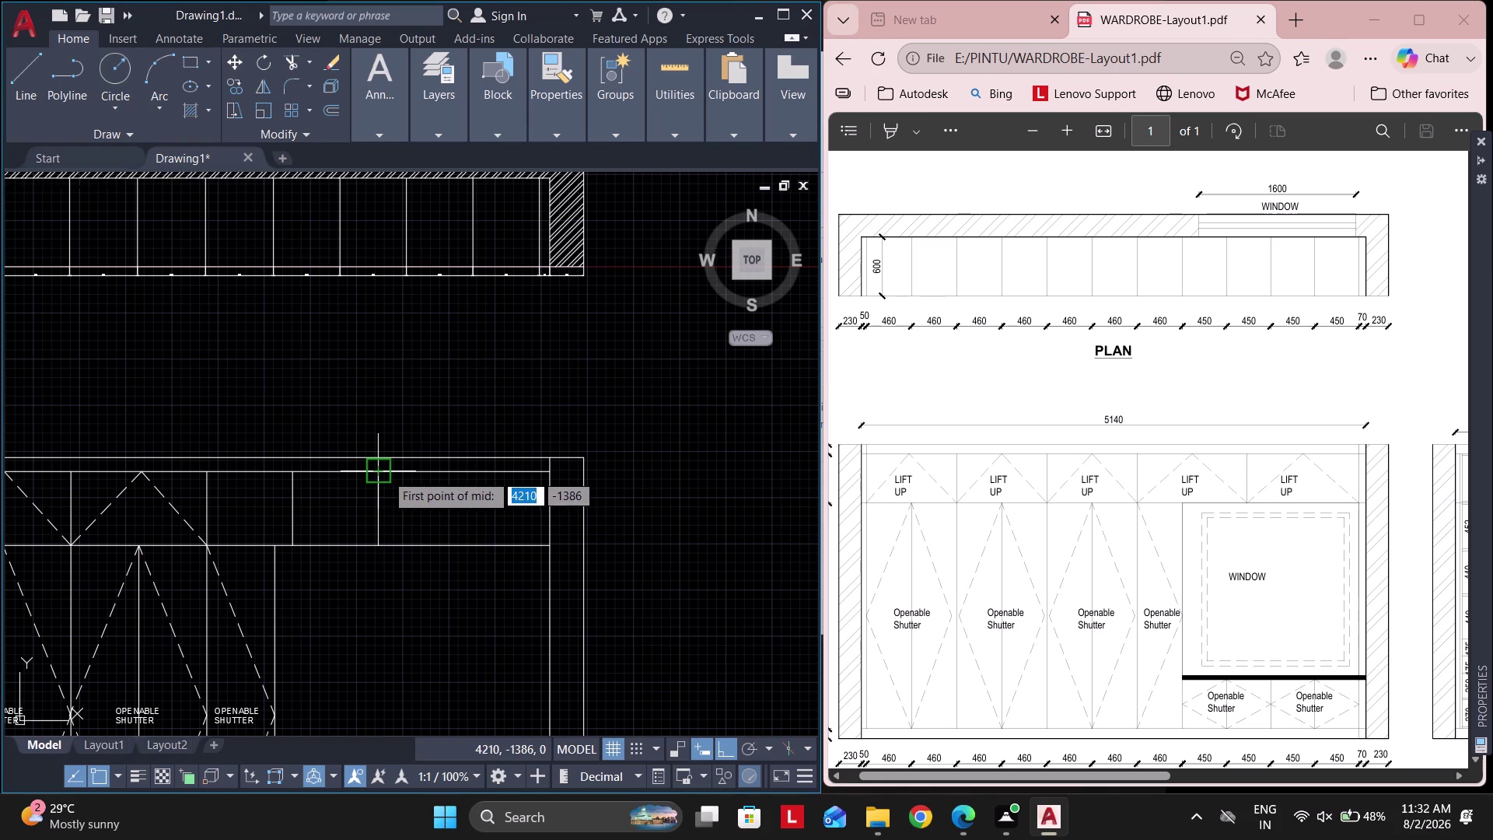
click(385, 473)
click(557, 469)
click(466, 542)
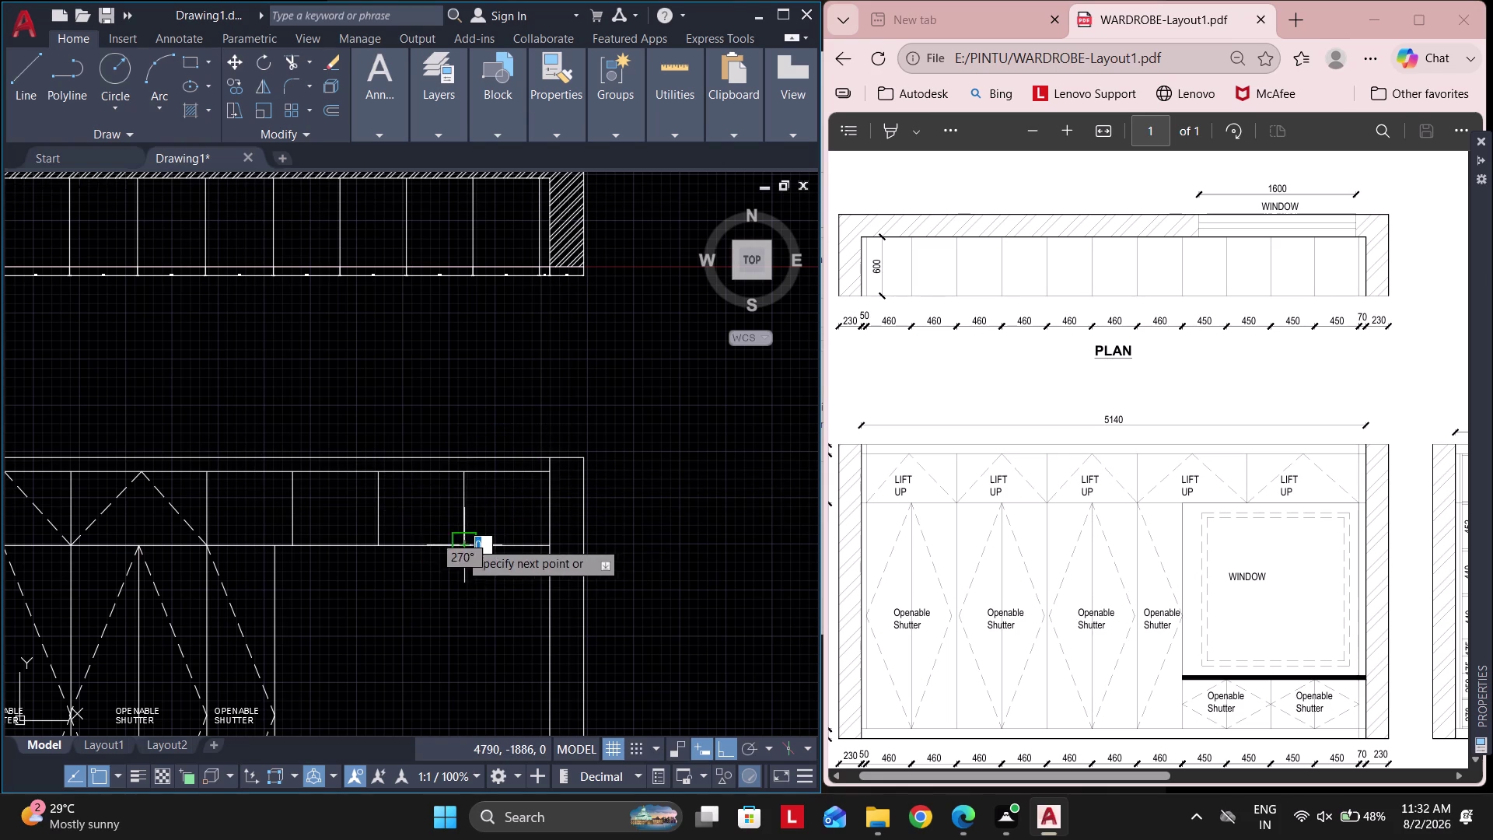
middle_drag(363, 549, 379, 553)
key(Escape)
Draw the lift-up peak diagonal lines across the new loft panels.
key(Escape)
text(L)
key(space)
scroll(up, 3)
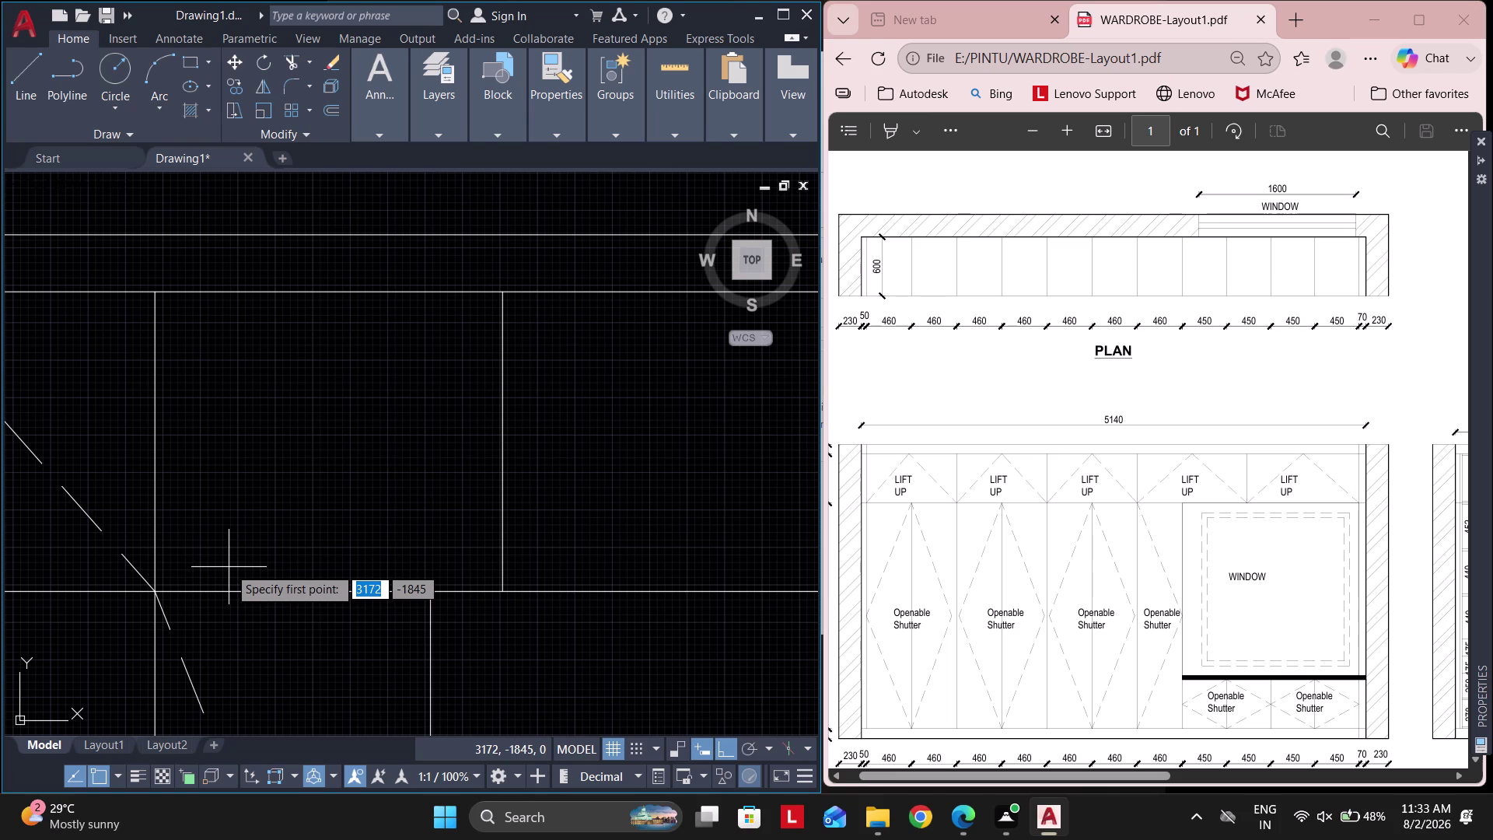
click(150, 596)
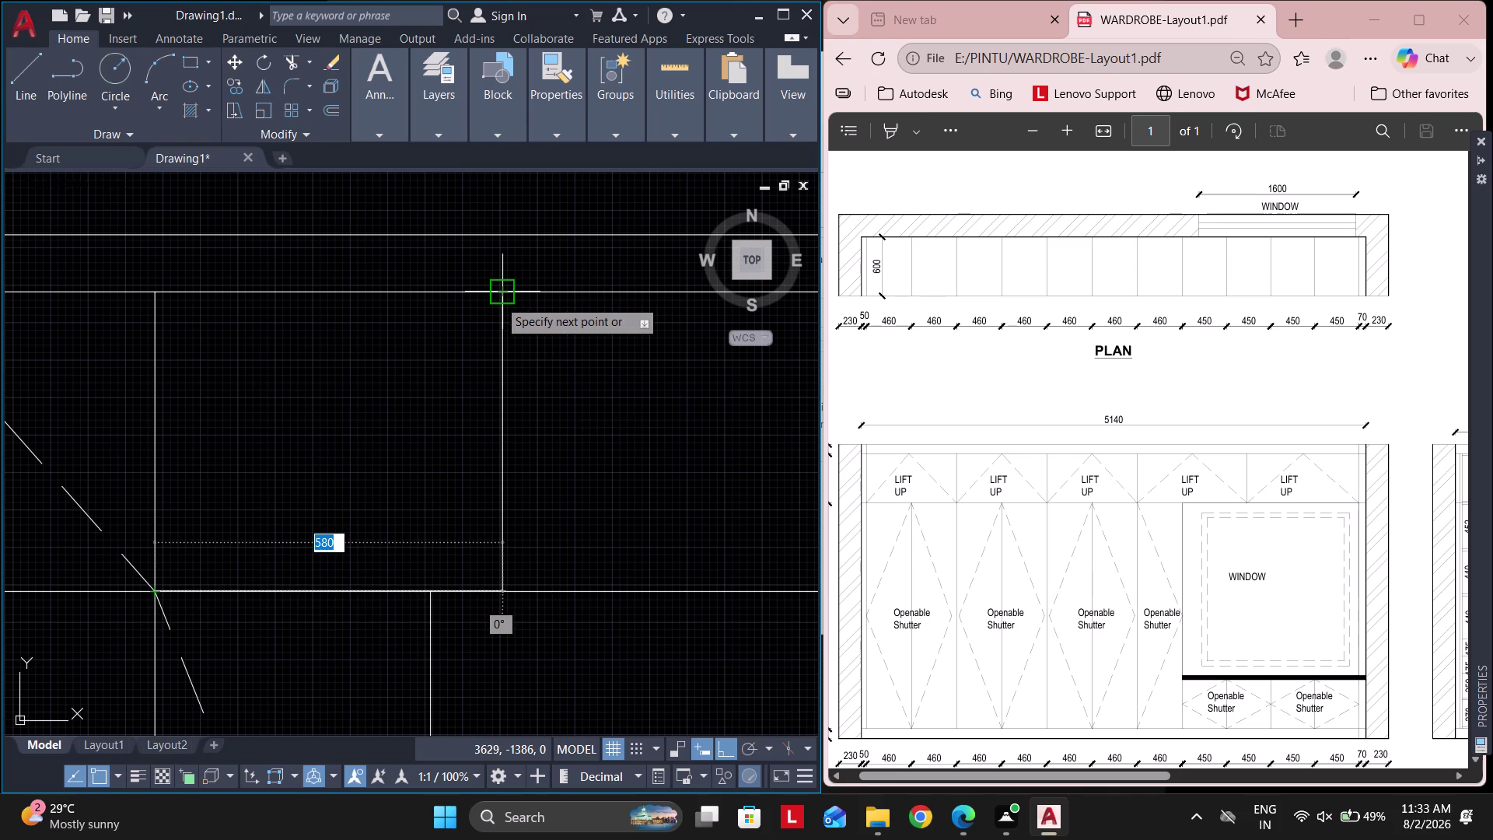
click(499, 299)
middle_drag(581, 418, 276, 417)
scroll(down, 3)
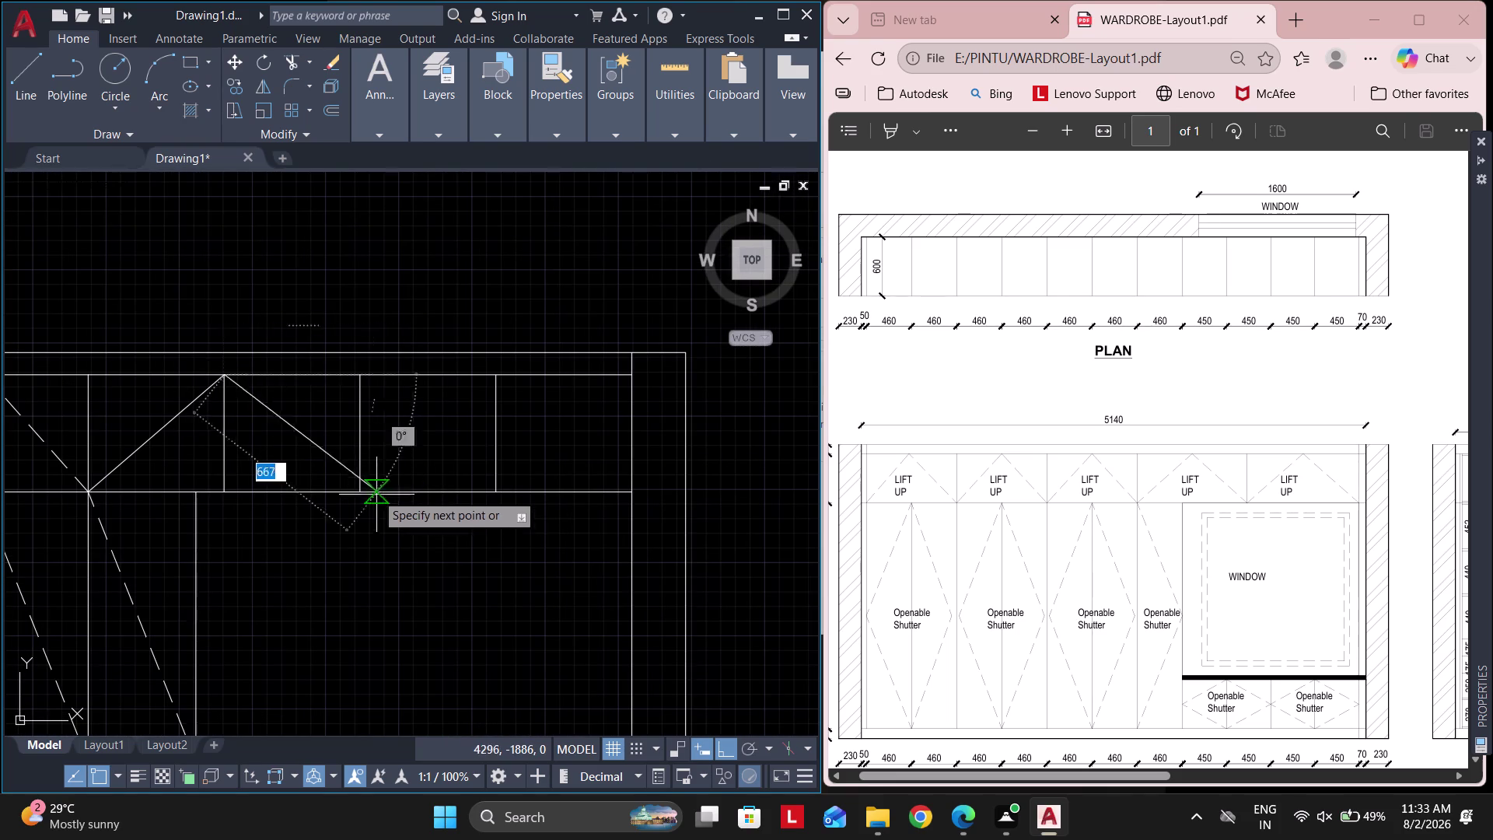
click(363, 492)
click(495, 380)
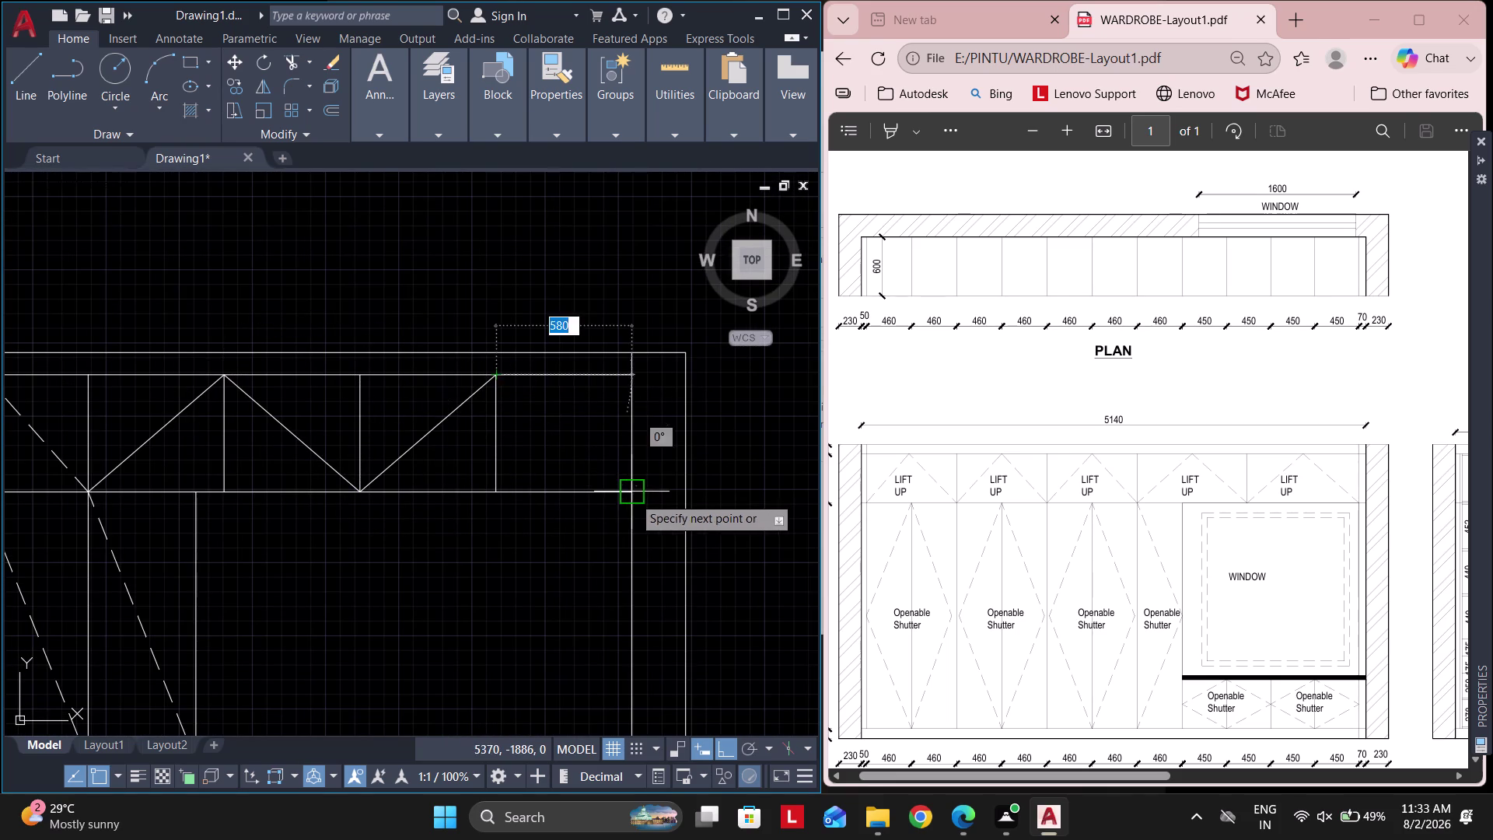
click(634, 496)
key(Escape)
key(Escape)
Match the dashed shutter diagonal's properties onto four upper-panel diagonals.
click(550, 108)
click(567, 176)
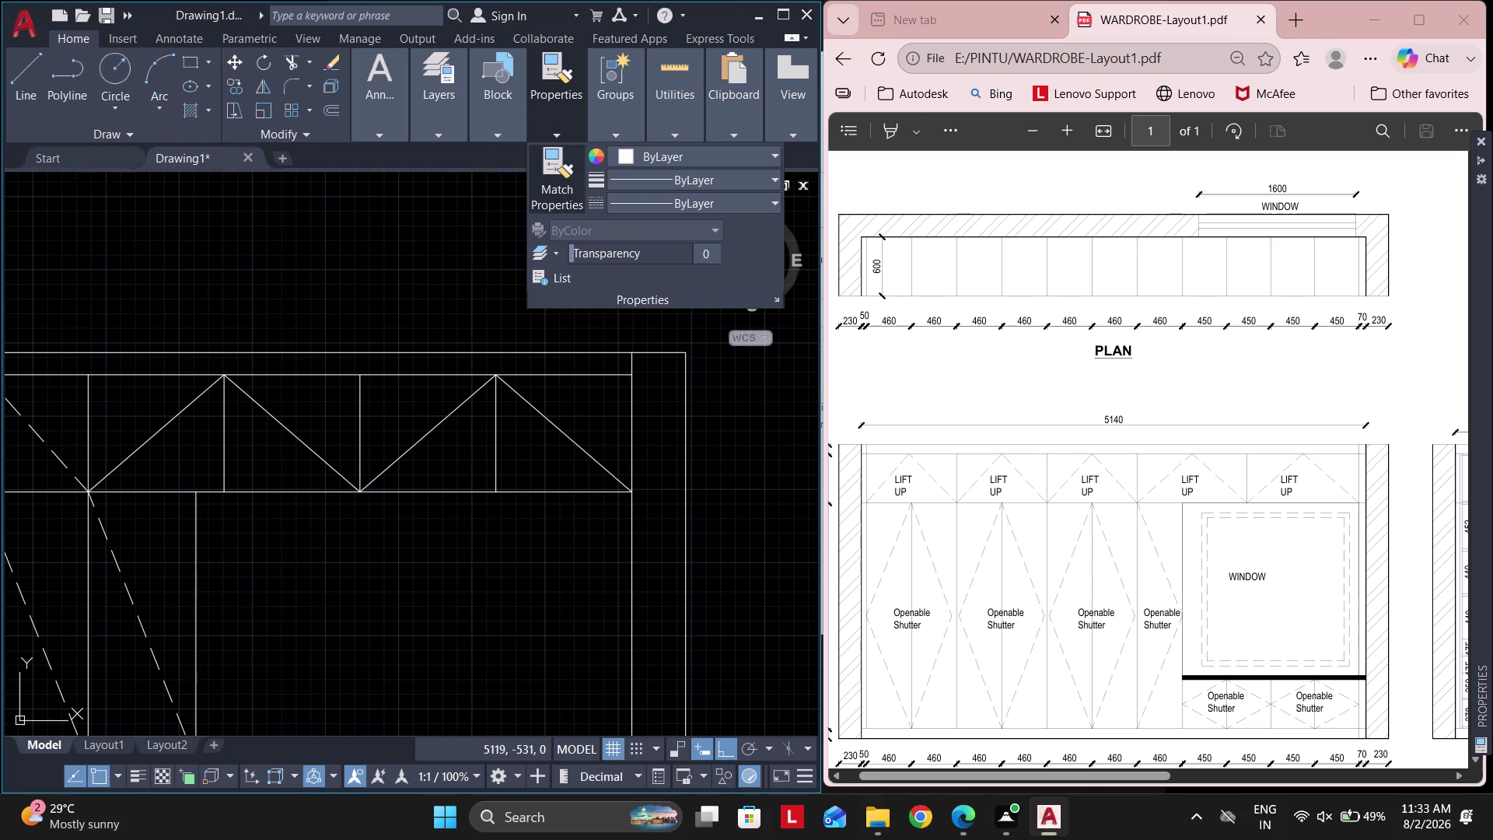
middle_drag(452, 300, 517, 313)
click(110, 446)
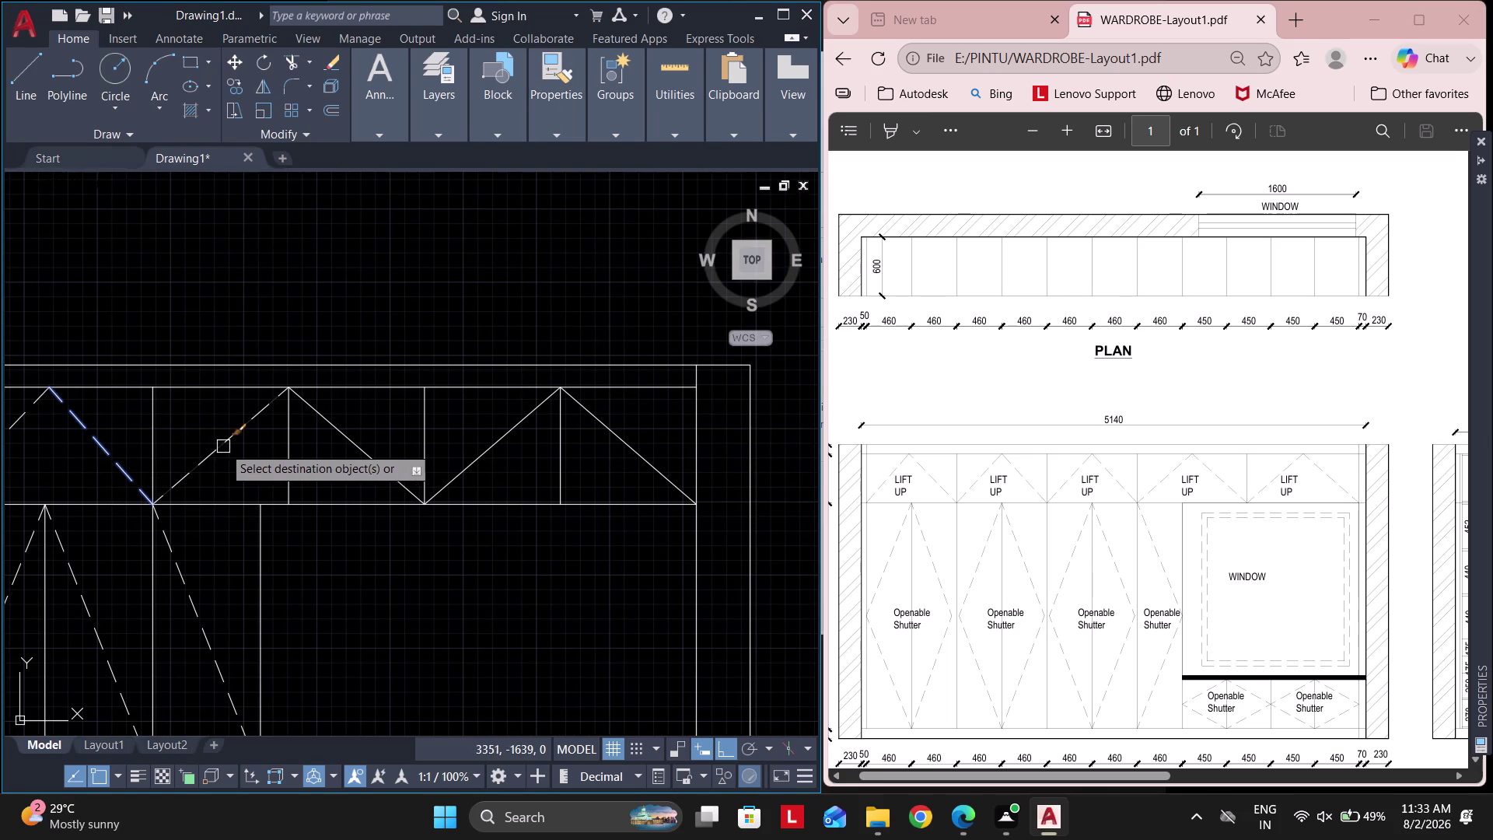
click(223, 446)
click(329, 432)
click(519, 432)
click(621, 430)
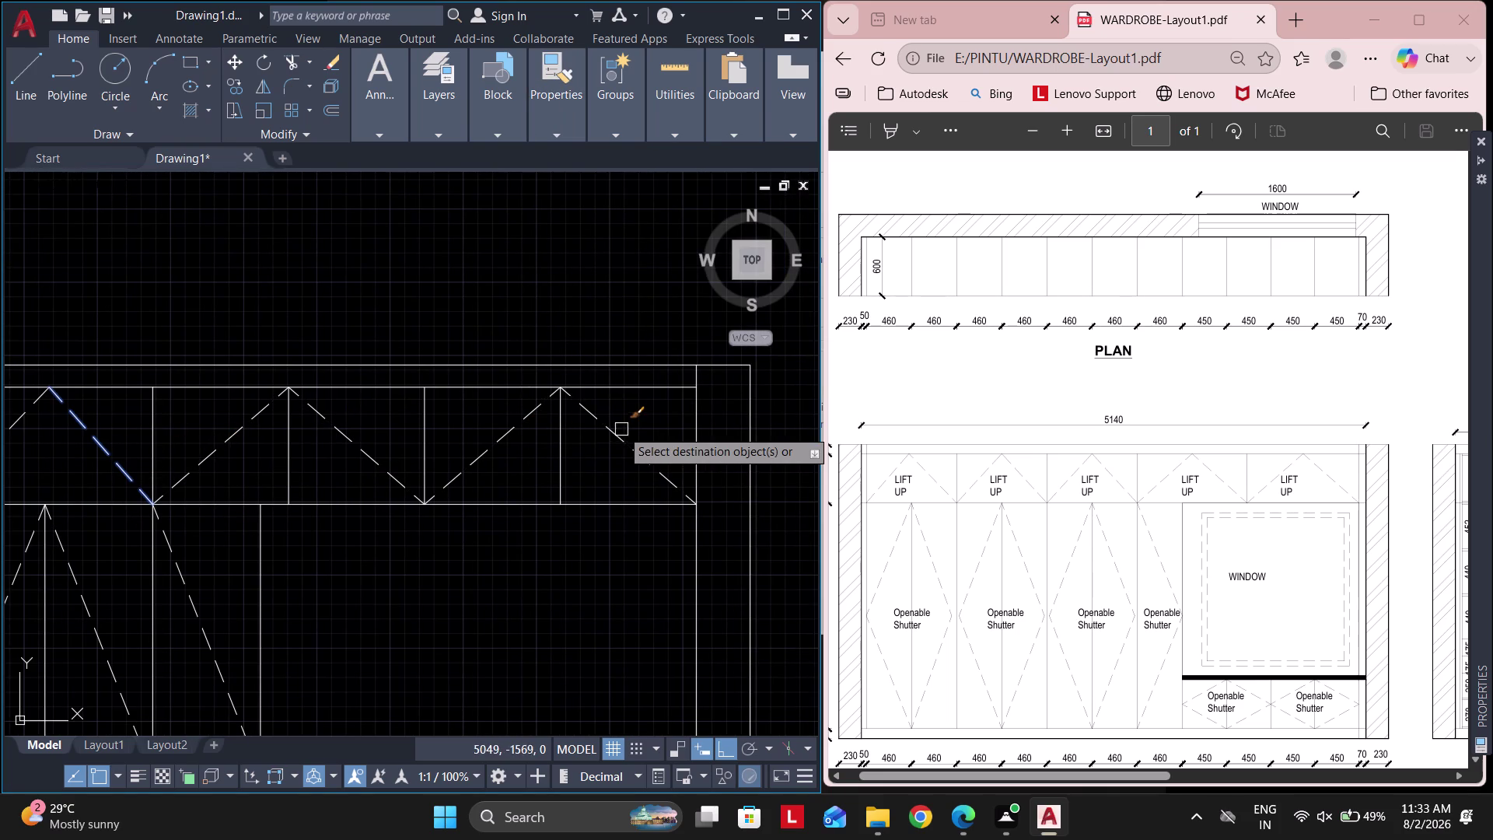
key(Escape)
Pan down to the shutters and select the first OPENABLE SHUTTER label.
scroll(down, 3)
middle_drag(368, 435, 595, 474)
scroll(up, 3)
drag(372, 565, 370, 551)
click(351, 506)
middle_drag(376, 457, 406, 533)
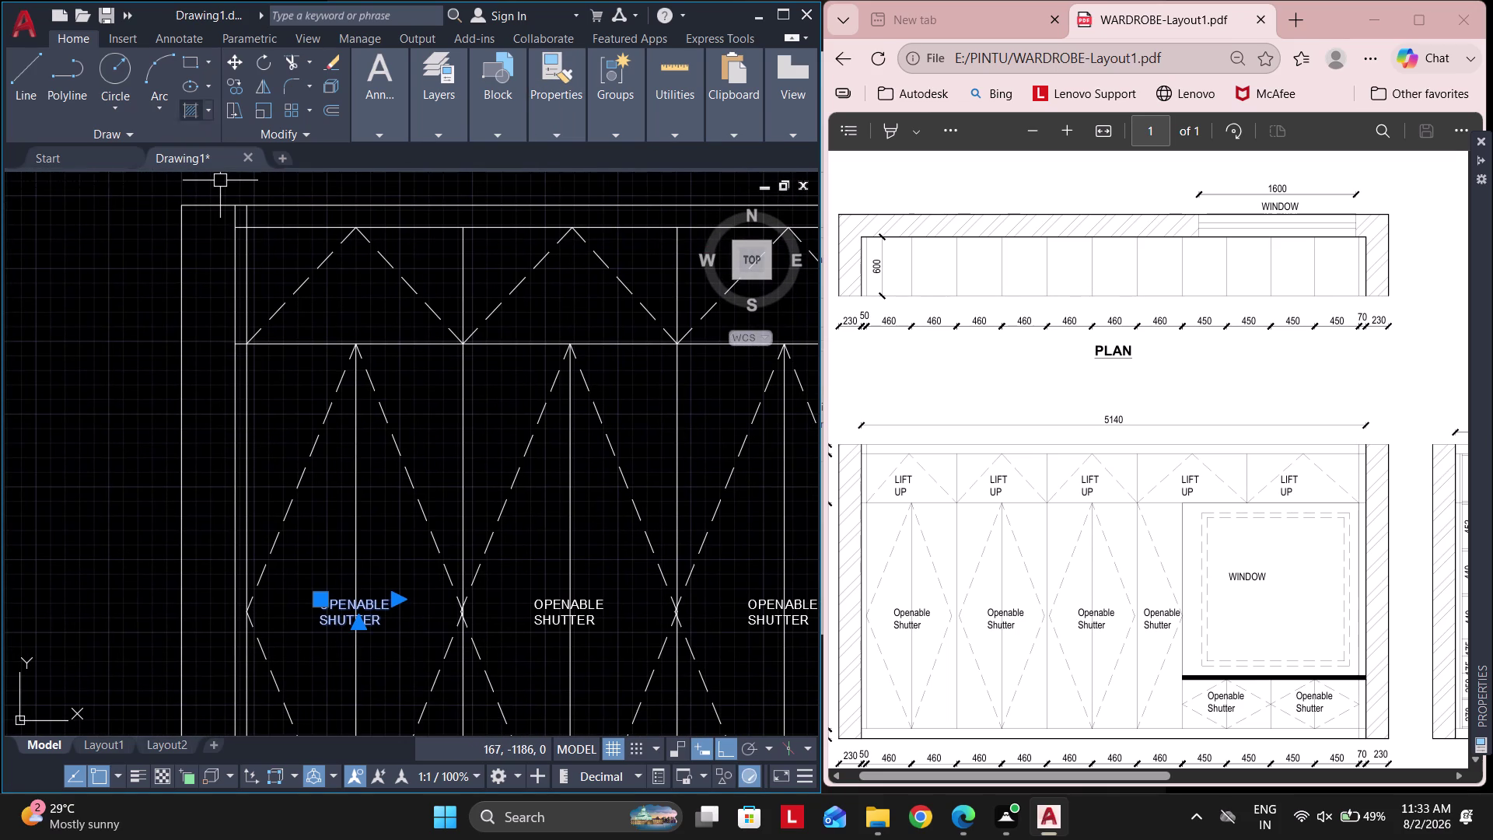
Copy the OPENABLE SHUTTER label up into the first upper panel.
click(235, 80)
click(375, 632)
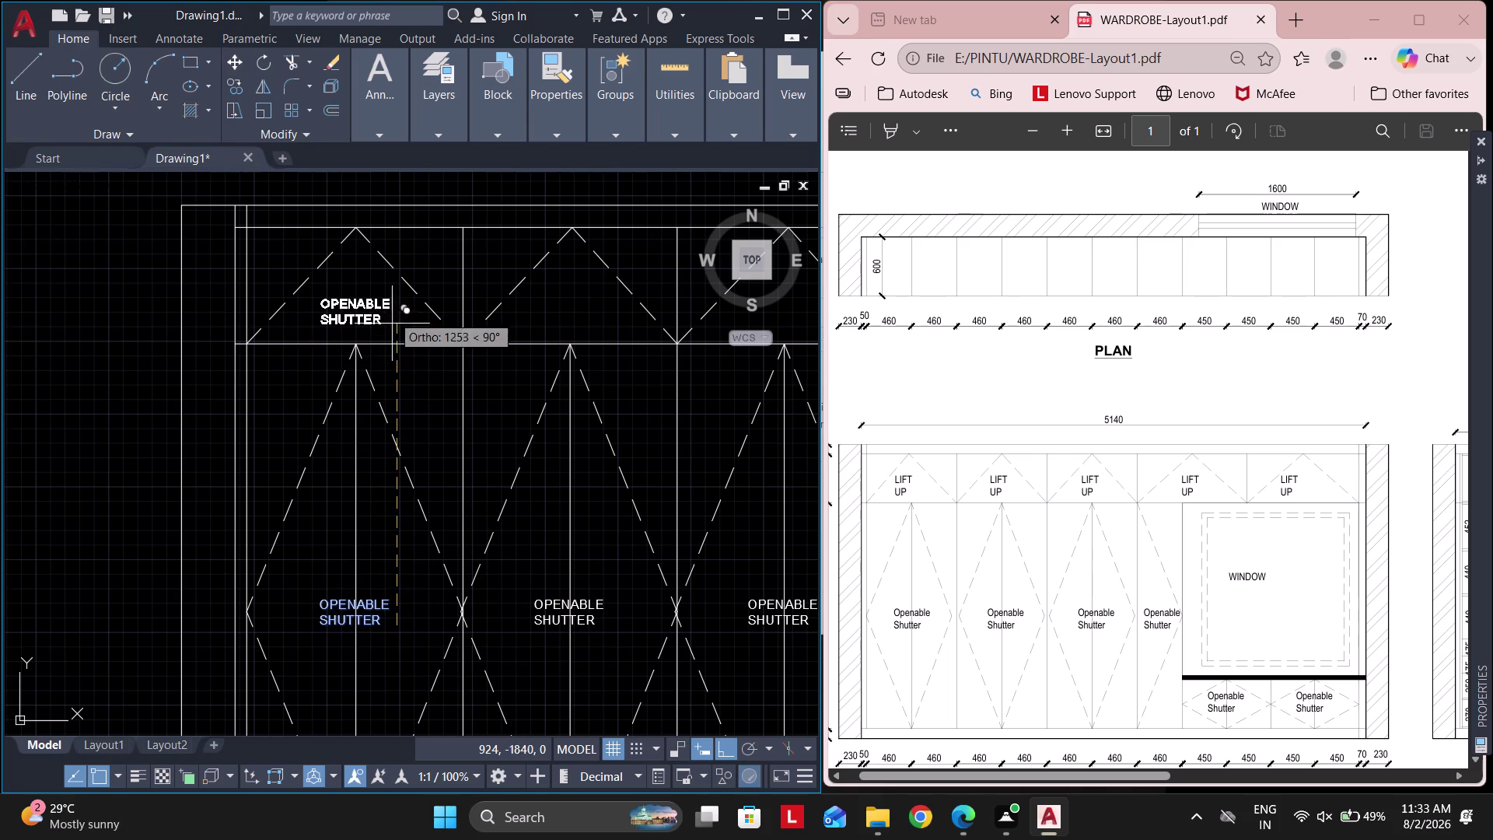
scroll(up, 3)
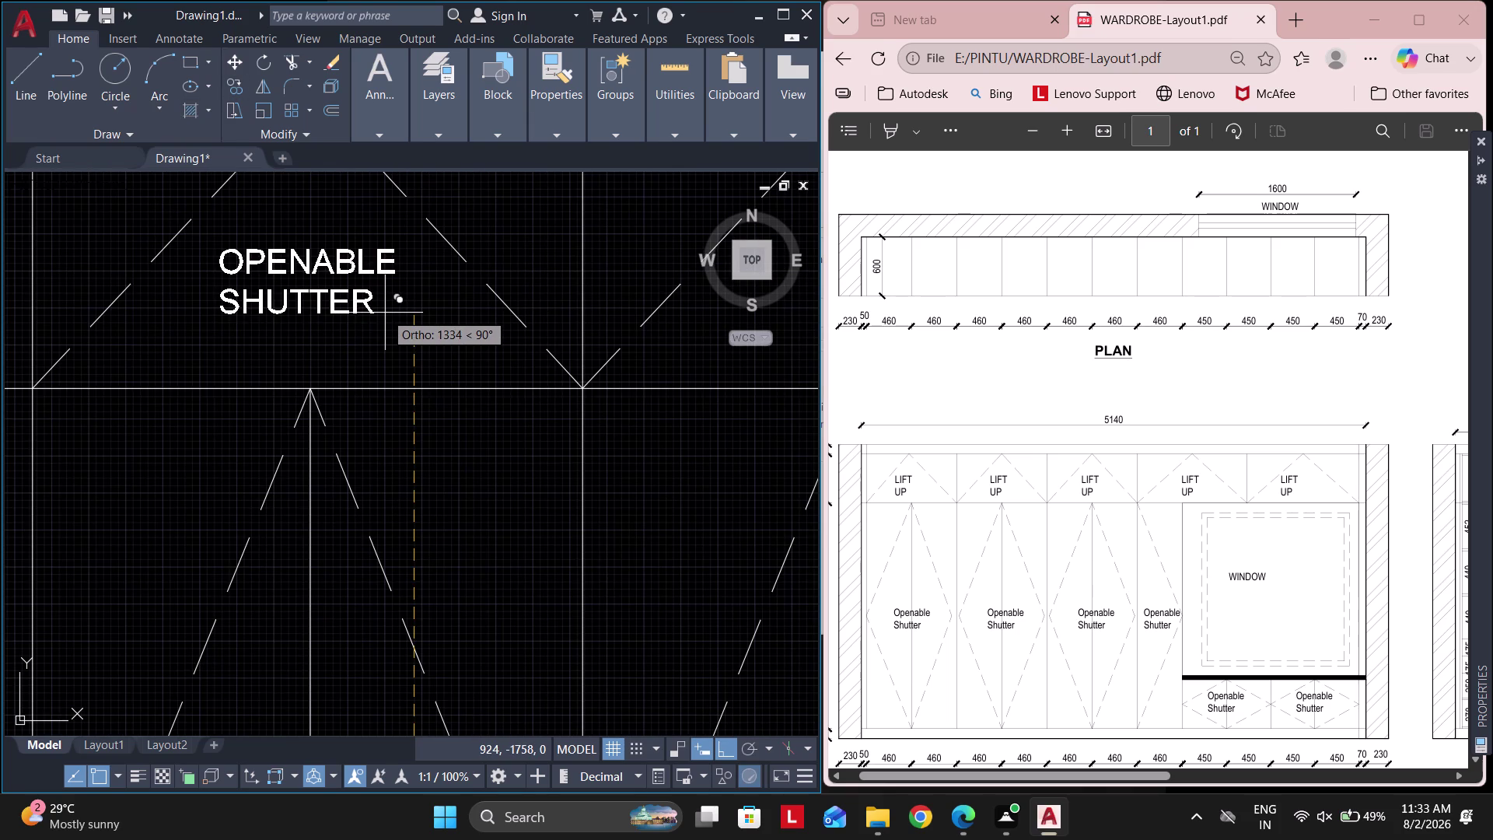
click(385, 312)
key(Escape)
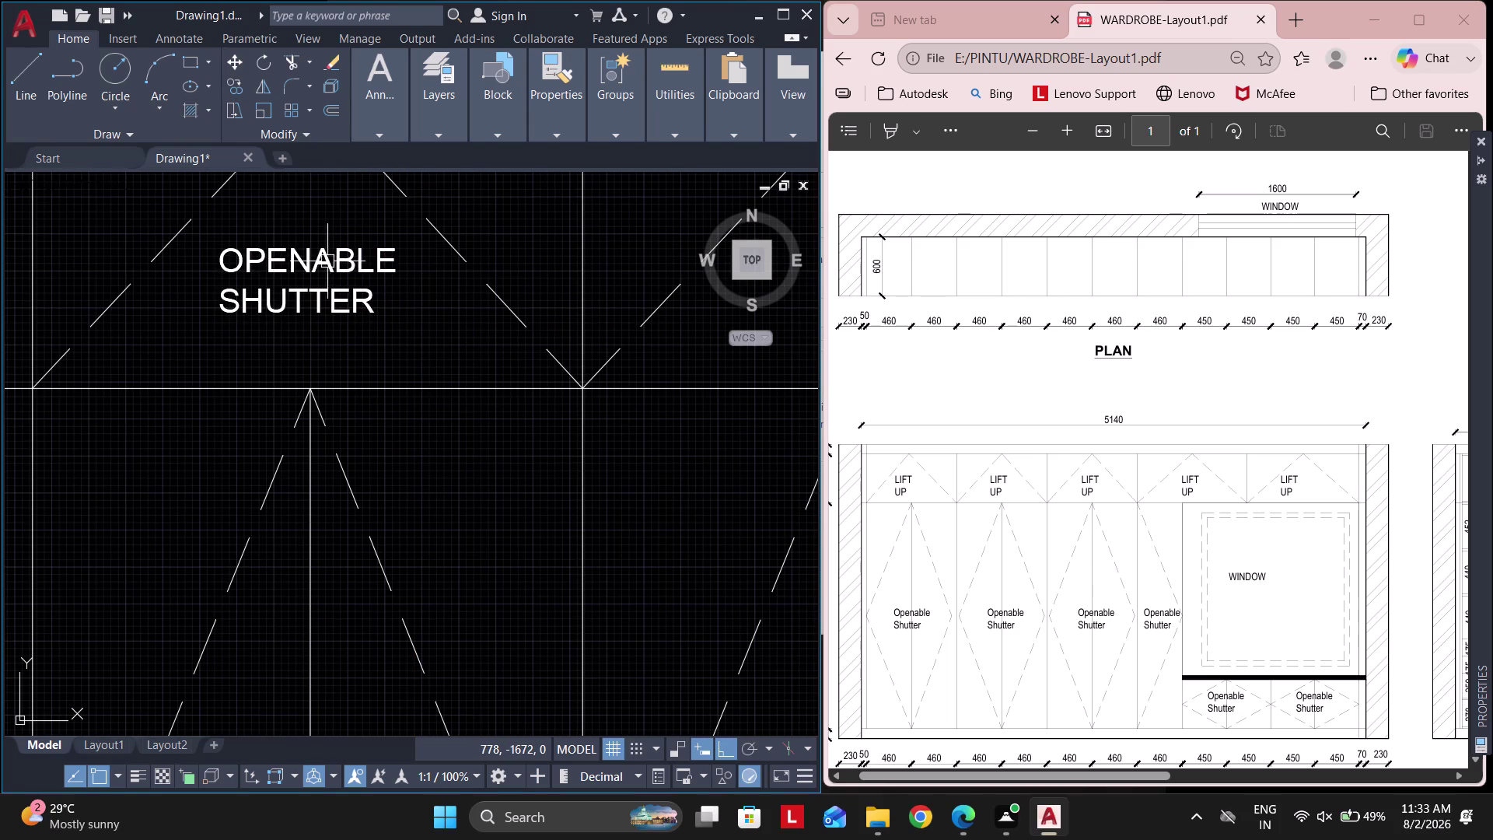
Replace the copied label's text with LIFT-UP.
double_click(327, 261)
key(ctrl+a)
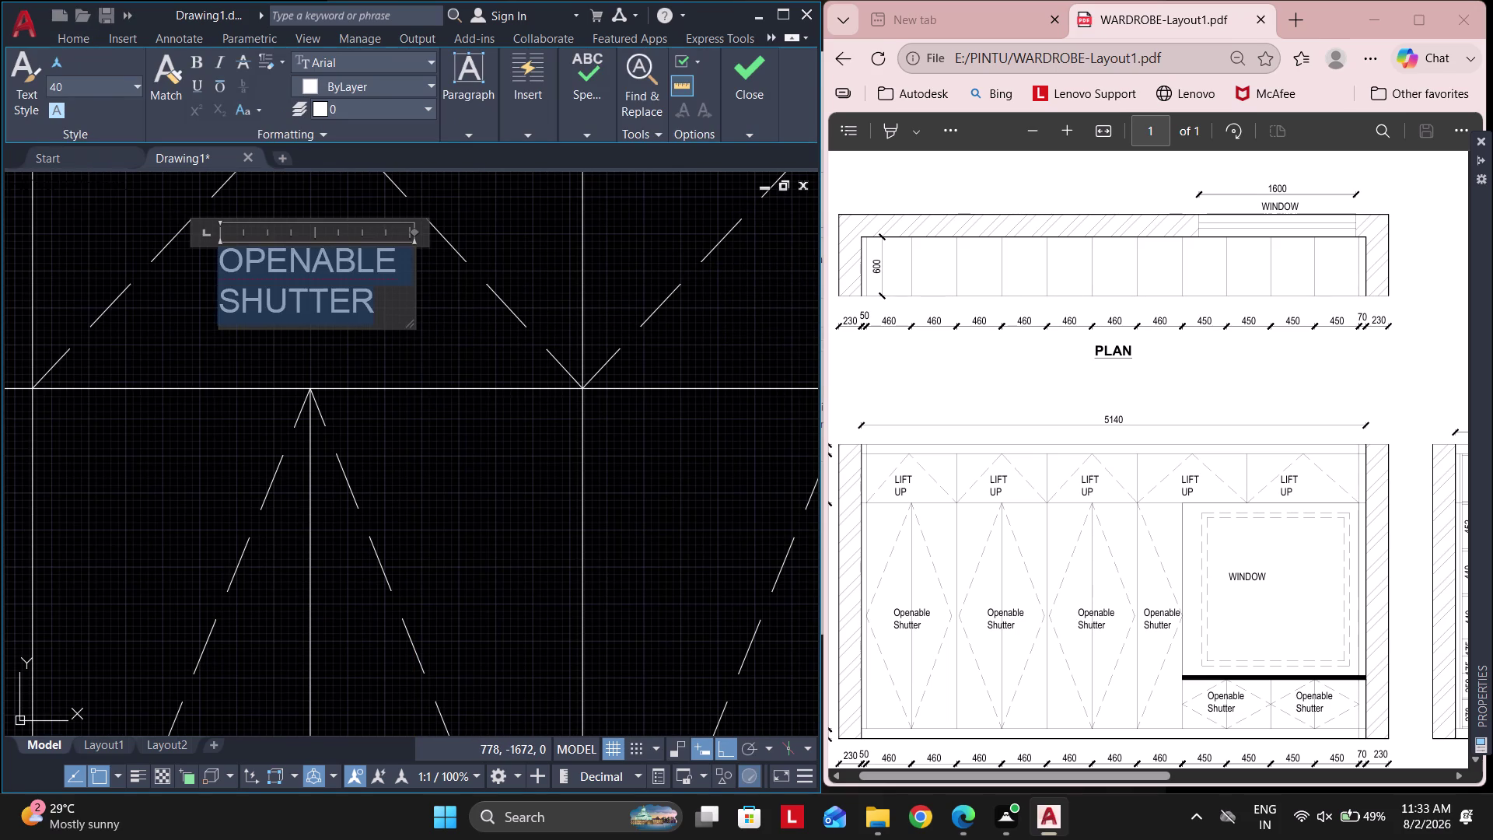
text(LIFT)
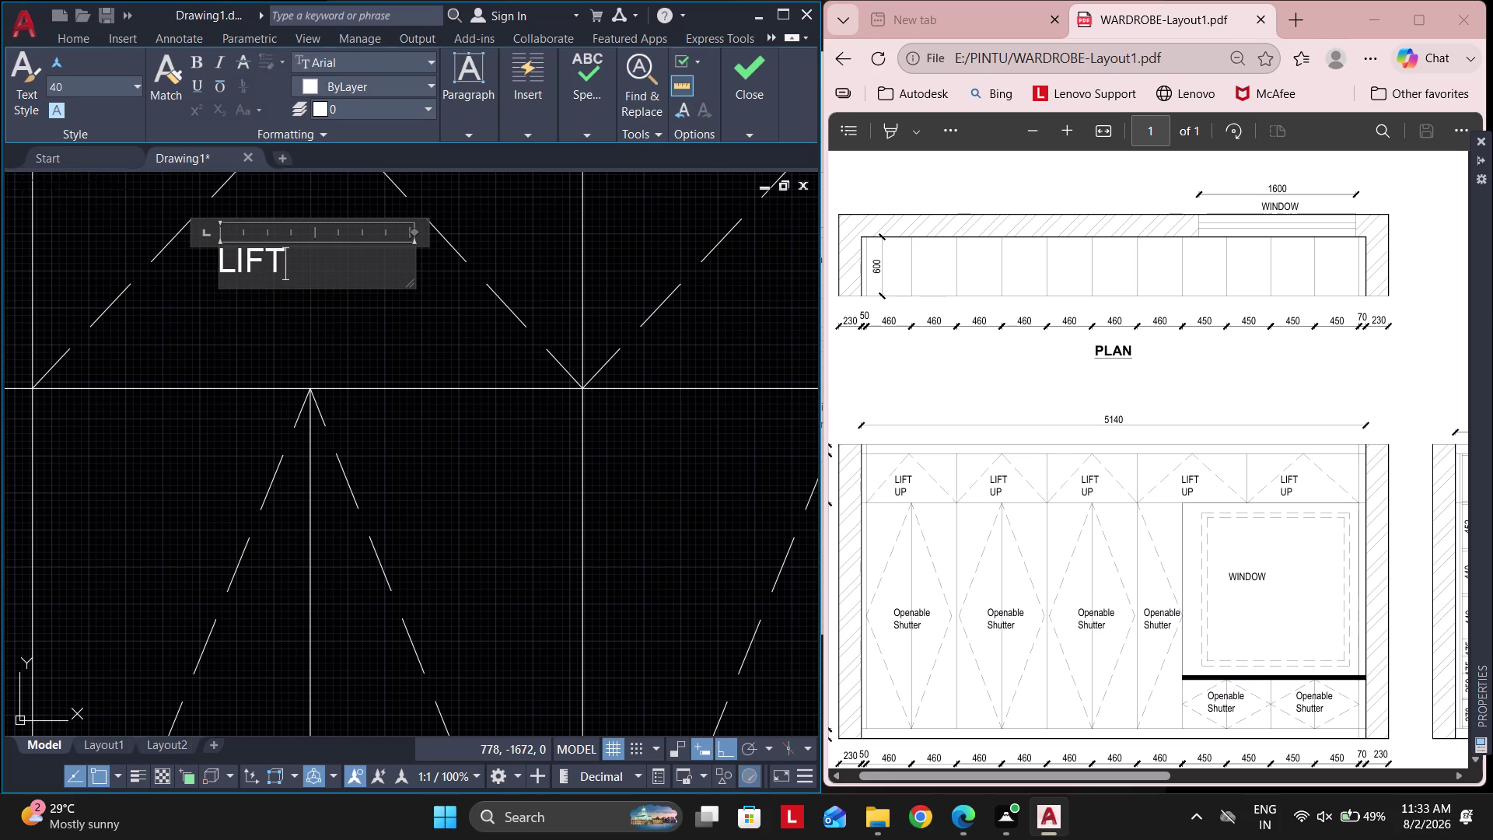
text(-UP)
click(454, 339)
Move the LIFT-UP label to its final position in the panel.
middle_drag(252, 297, 252, 424)
drag(349, 447, 340, 438)
click(263, 360)
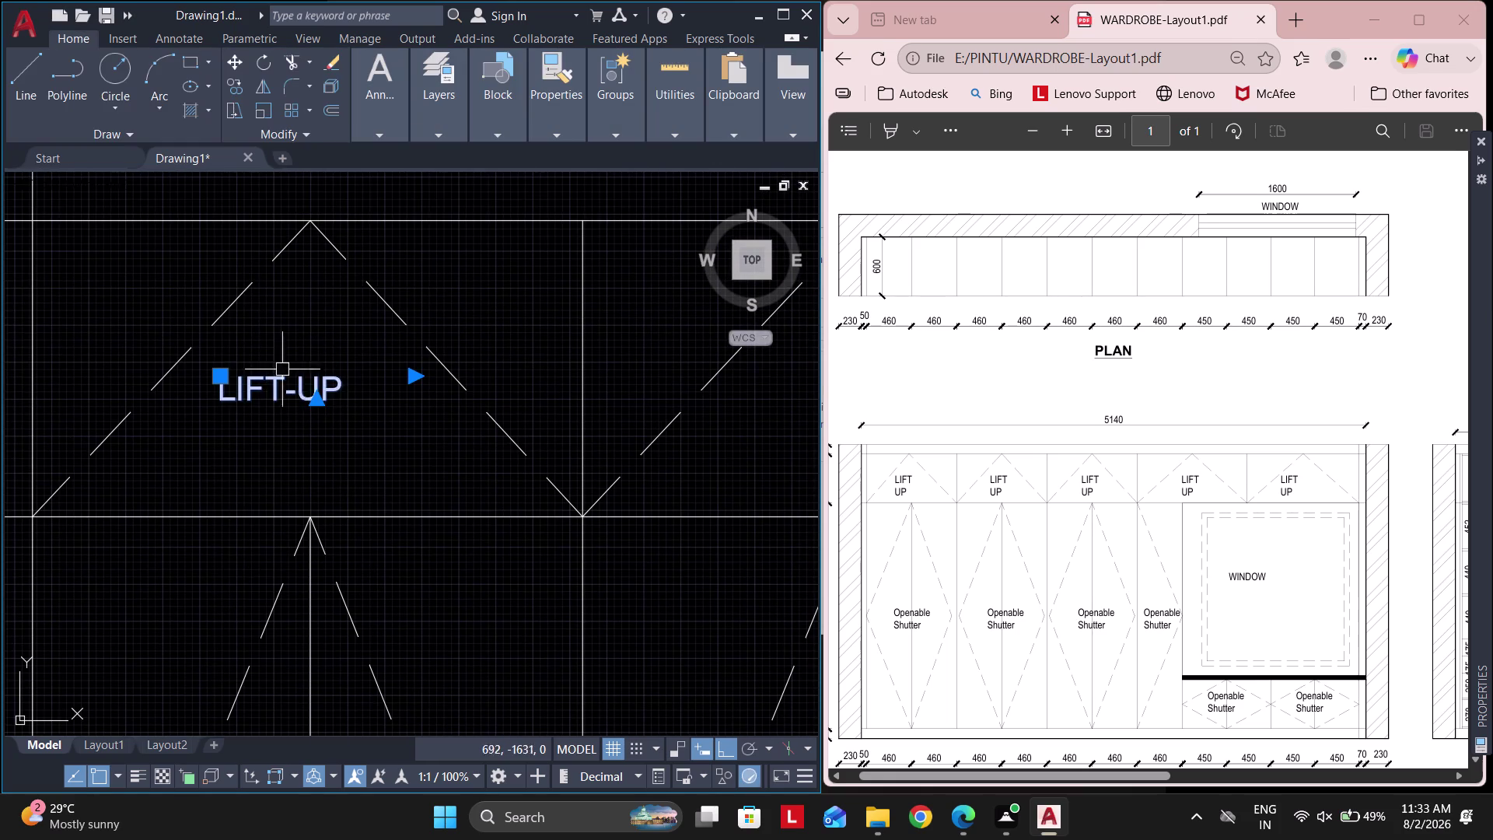
key(m)
key(space)
click(279, 393)
scroll(up, 3)
key(F3)
click(238, 392)
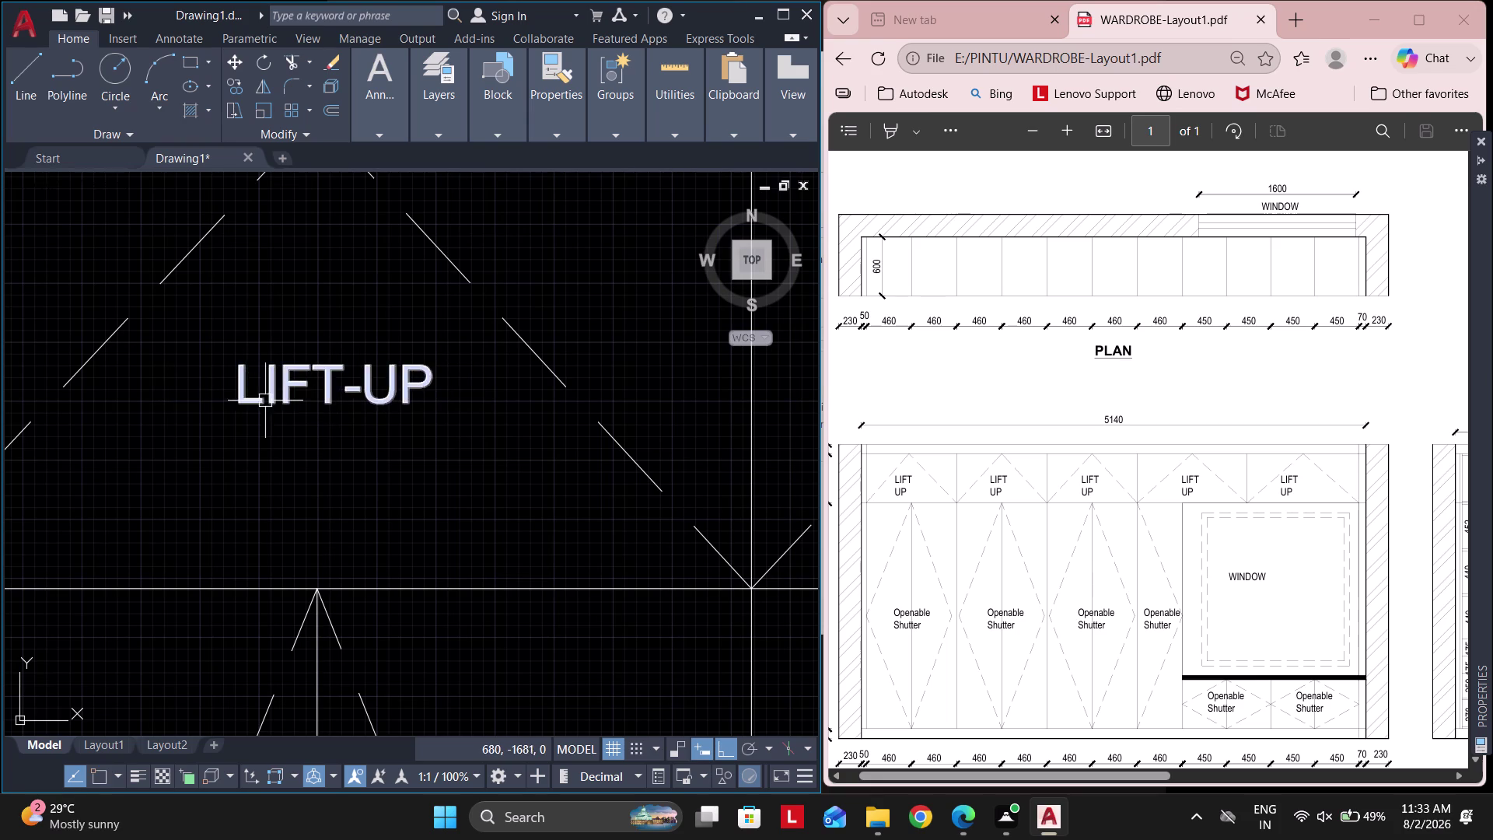
Copy the LIFT-UP label into the second upper panel.
click(406, 440)
click(280, 312)
scroll(down, 3)
key(c)
key(o)
key(space)
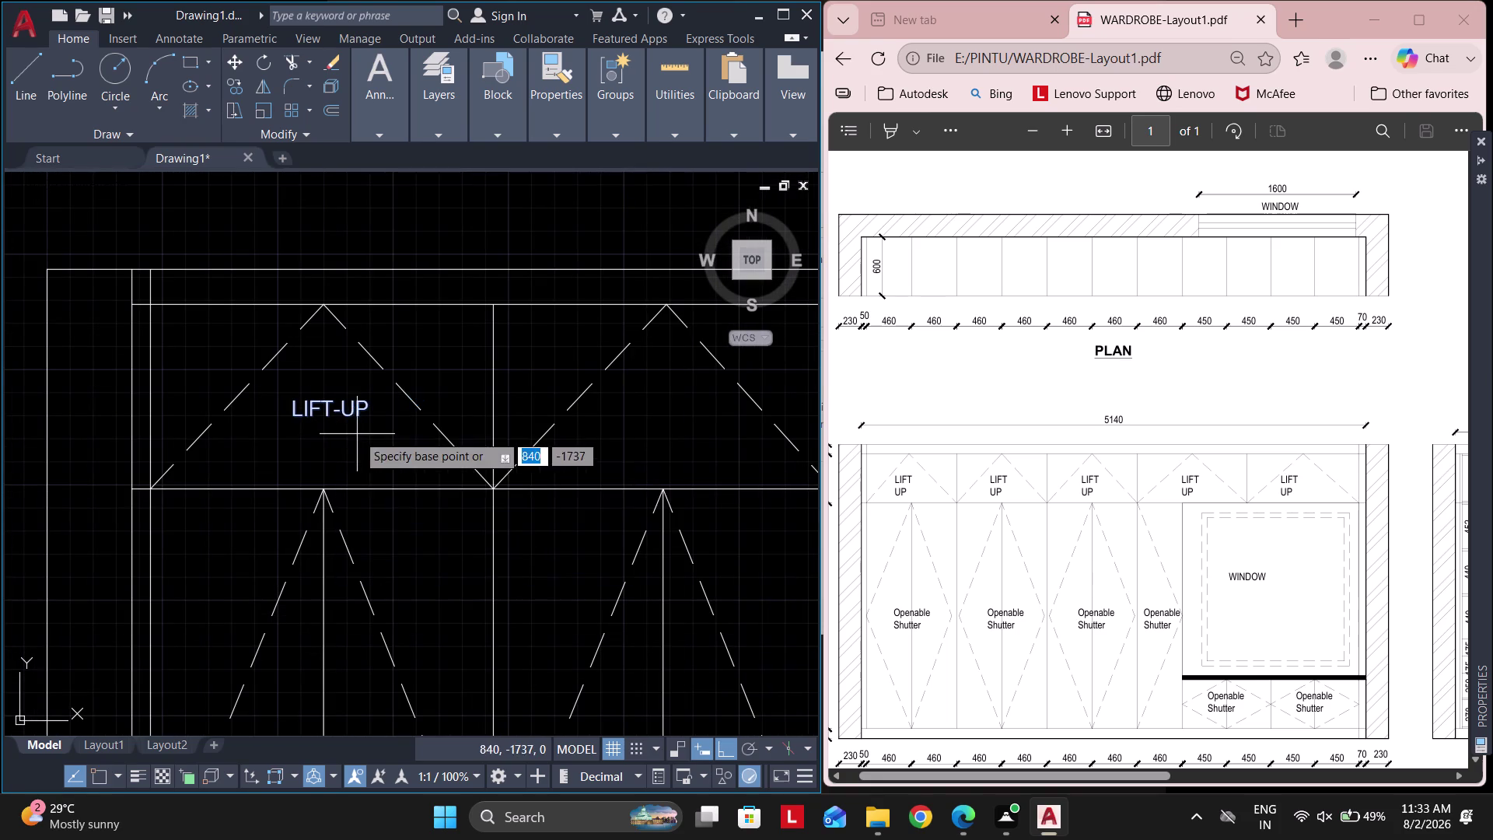
middle_drag(357, 444, 316, 548)
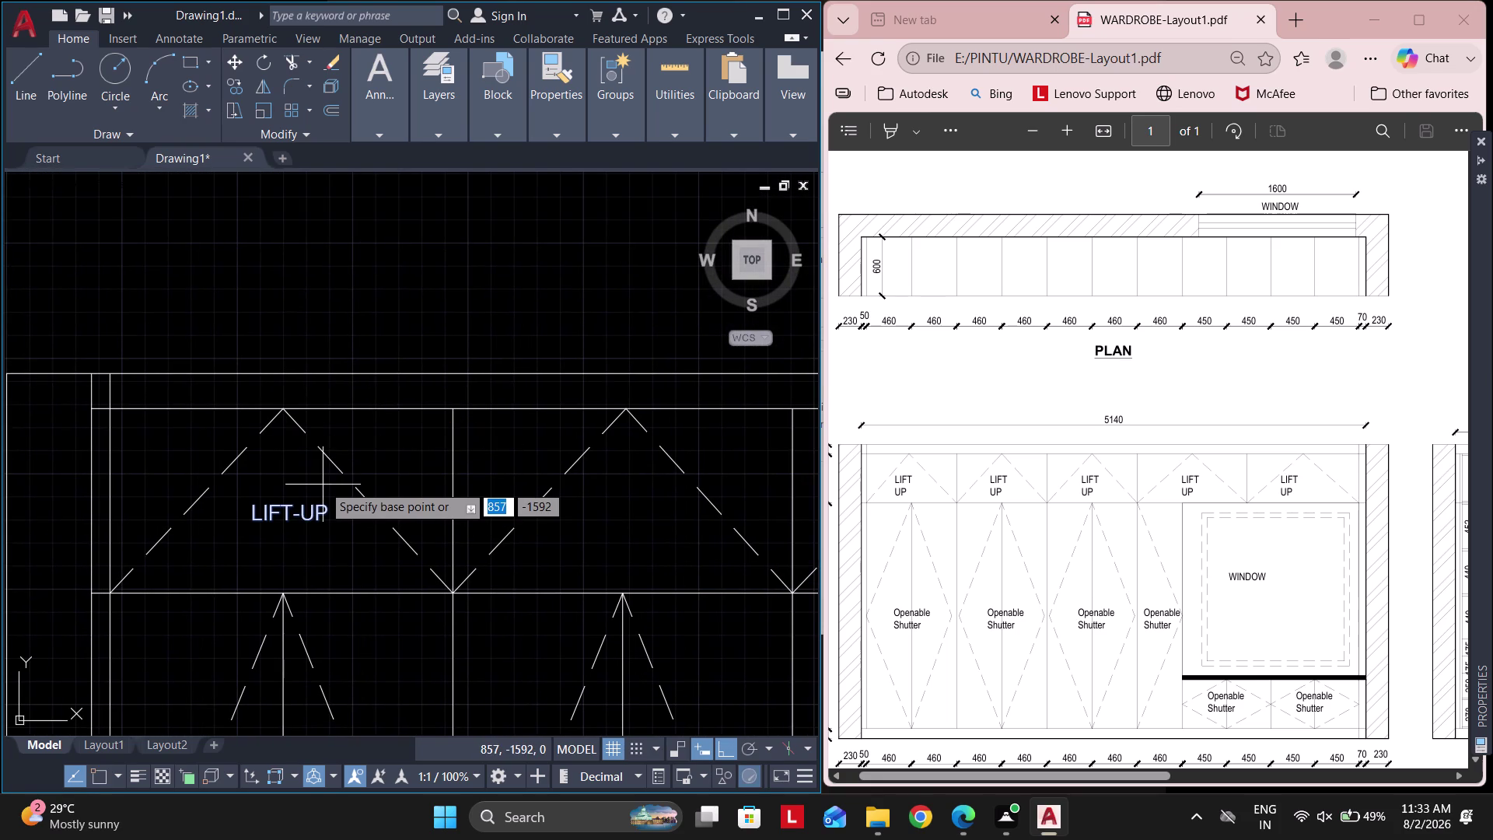
key(F3)
click(281, 411)
middle_drag(421, 433, 243, 453)
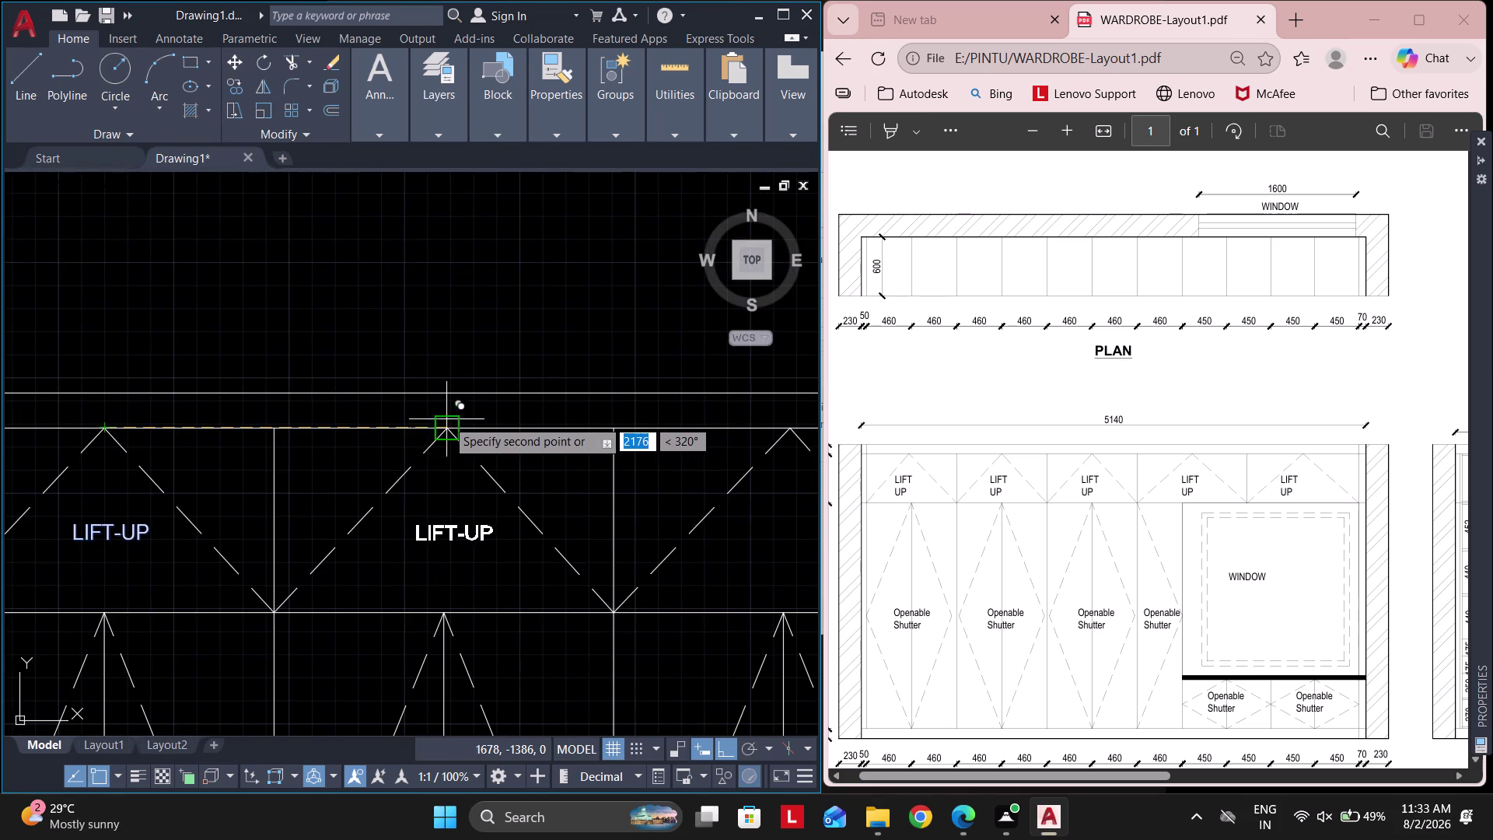
click(438, 423)
Place LIFT-UP copies in the remaining upper panels.
middle_drag(487, 442, 0, 507)
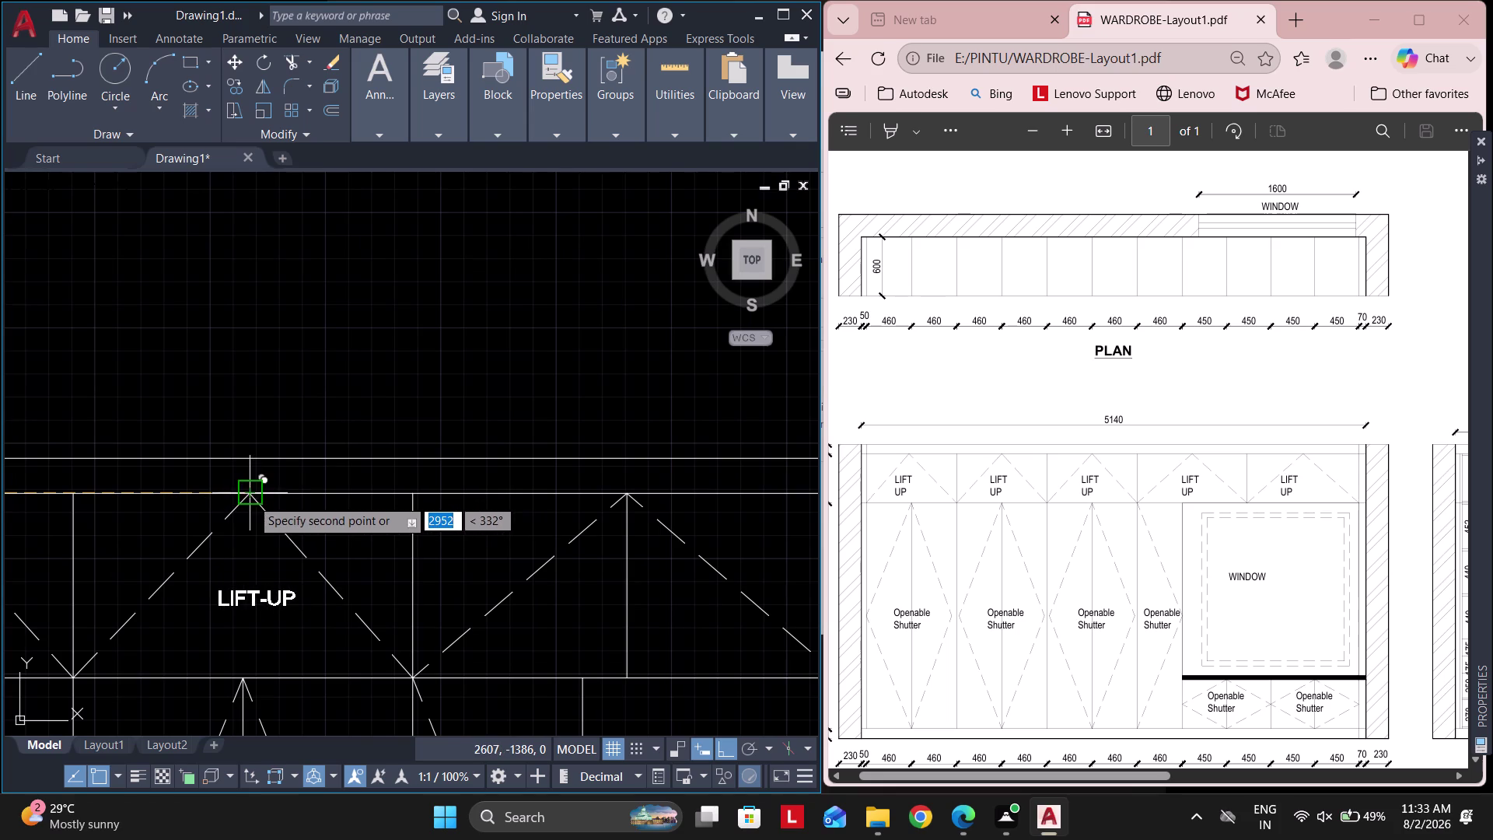
click(251, 498)
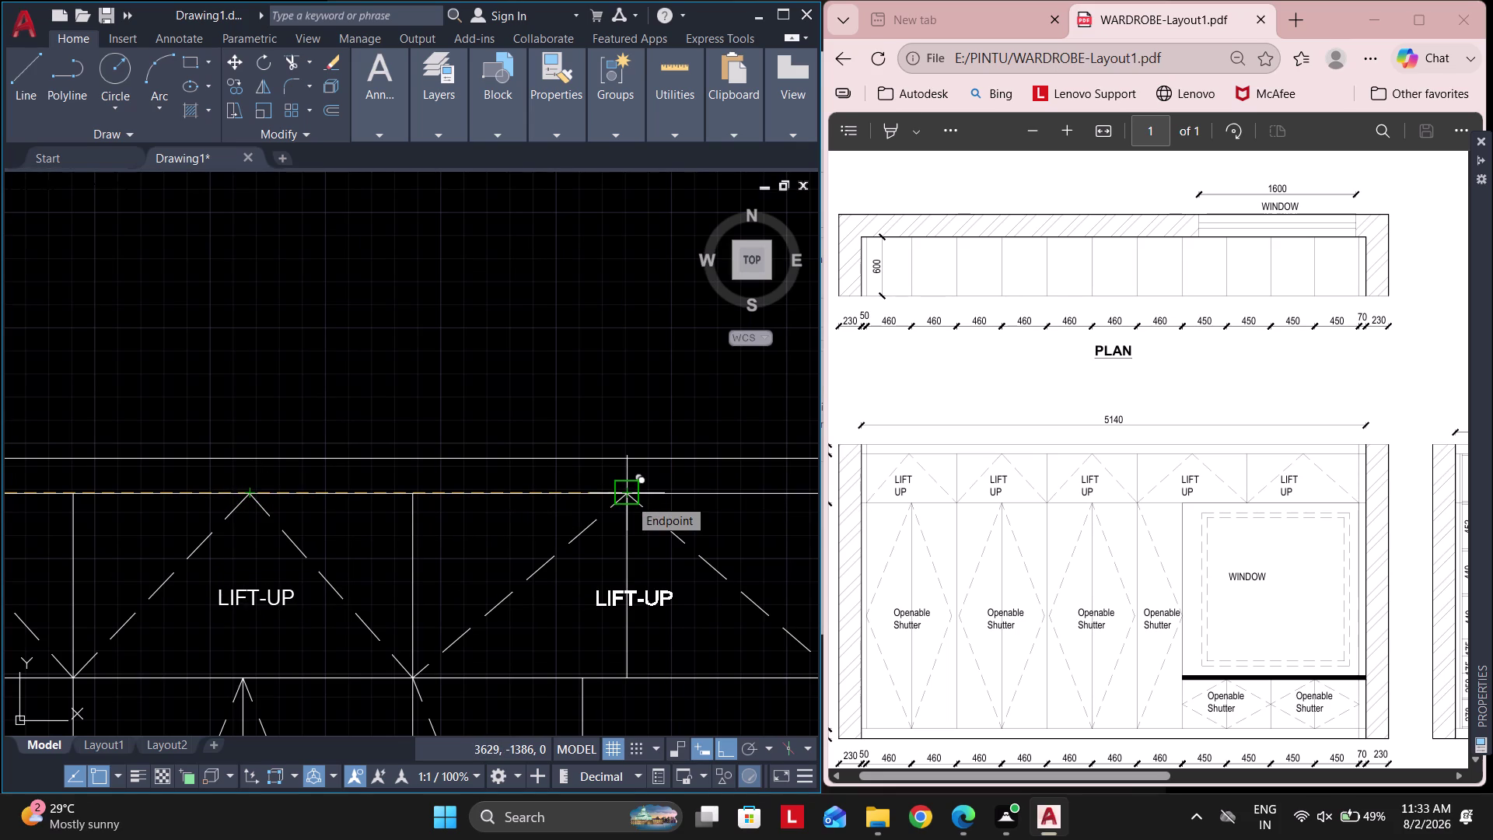
click(629, 498)
middle_drag(678, 580, 334, 549)
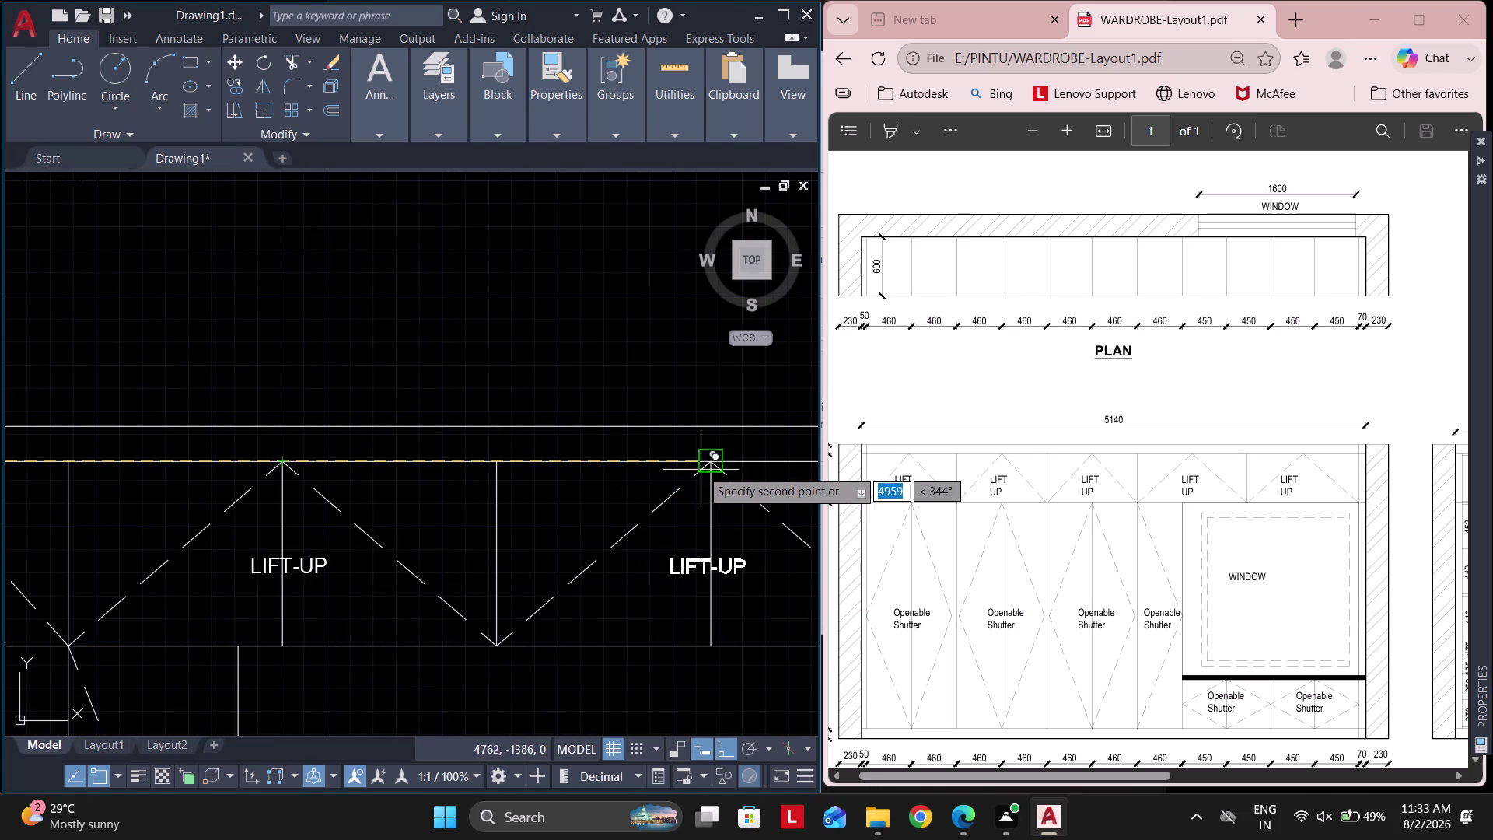
click(713, 466)
key(Escape)
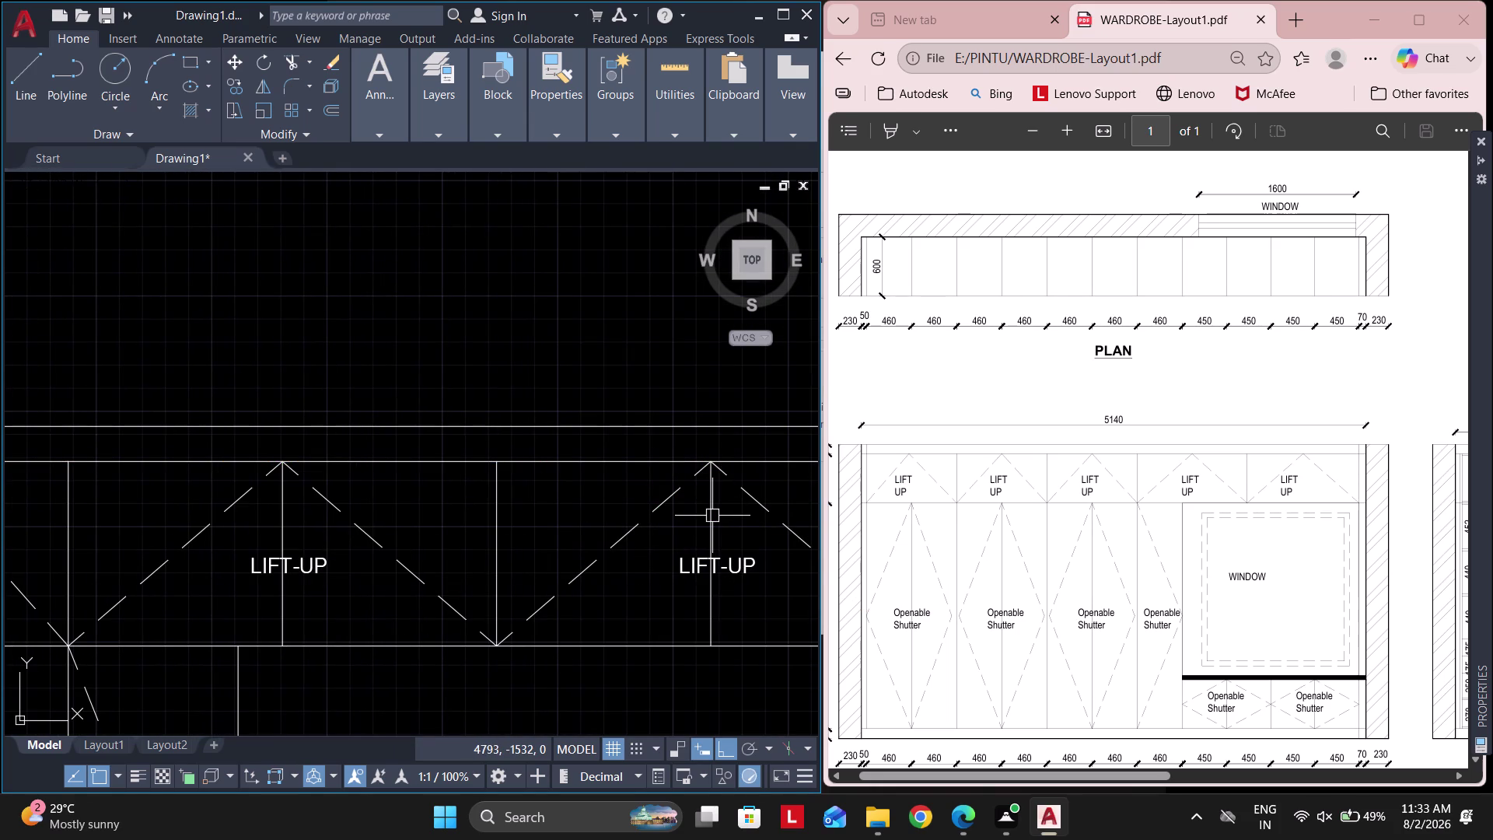
Delete the two stray vertical lines running through the labels.
click(712, 516)
key(Delete)
click(289, 526)
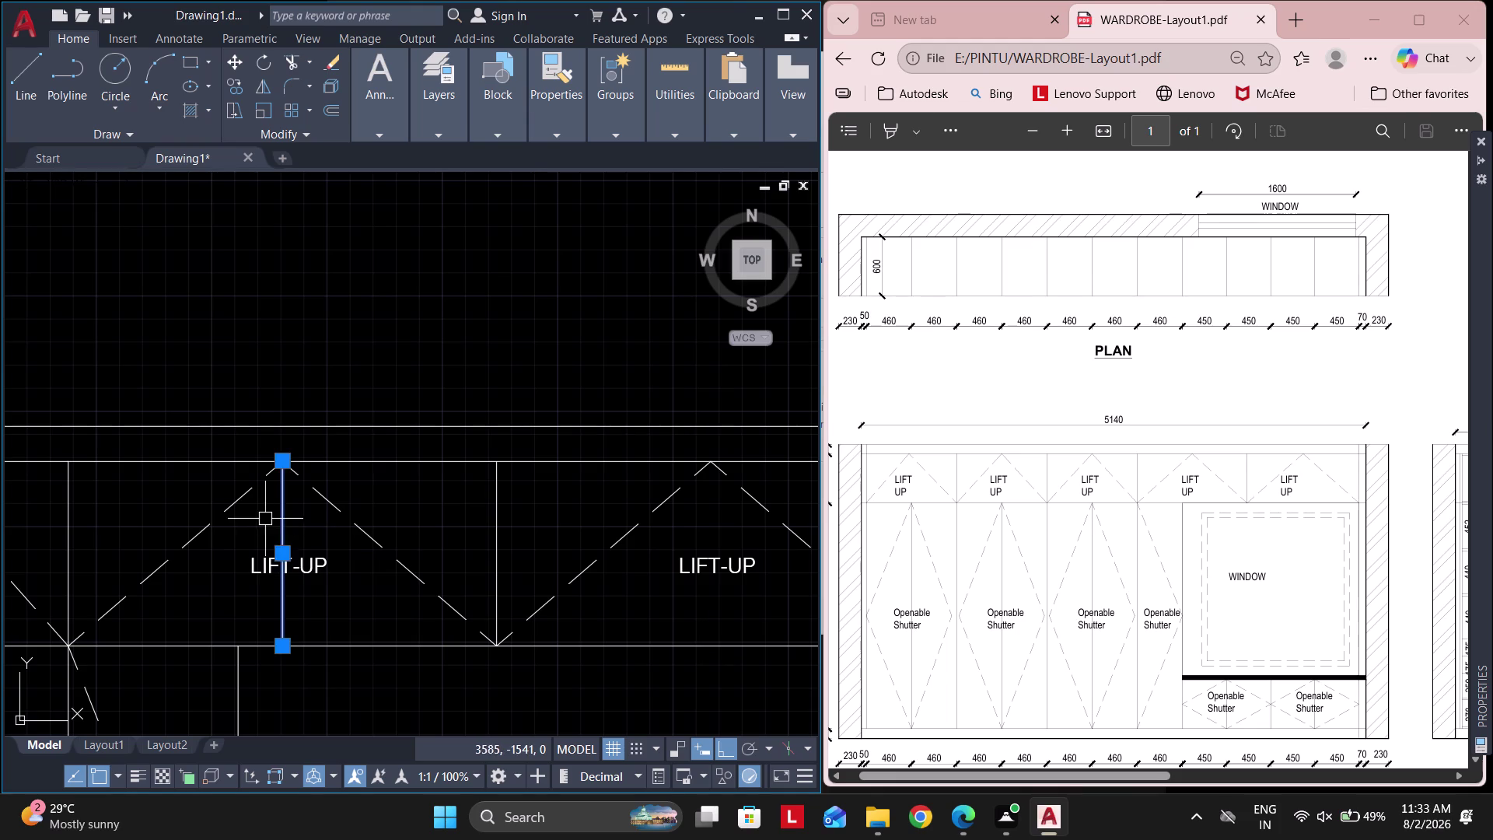
key(Delete)
Add the 5140 overall width dimension above the elevation.
scroll(down, 3)
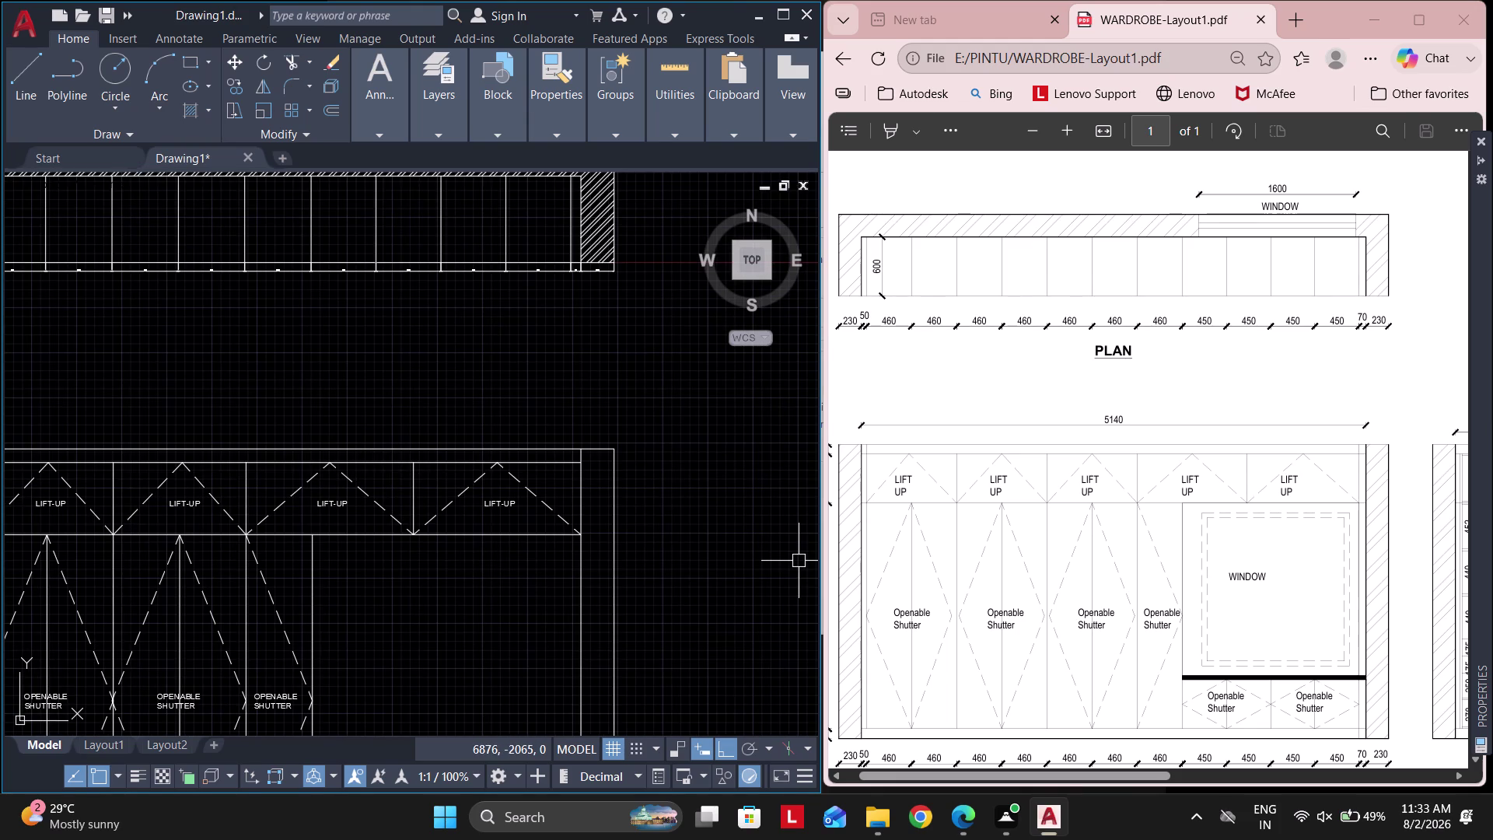
scroll(down, 3)
scroll(up, 3)
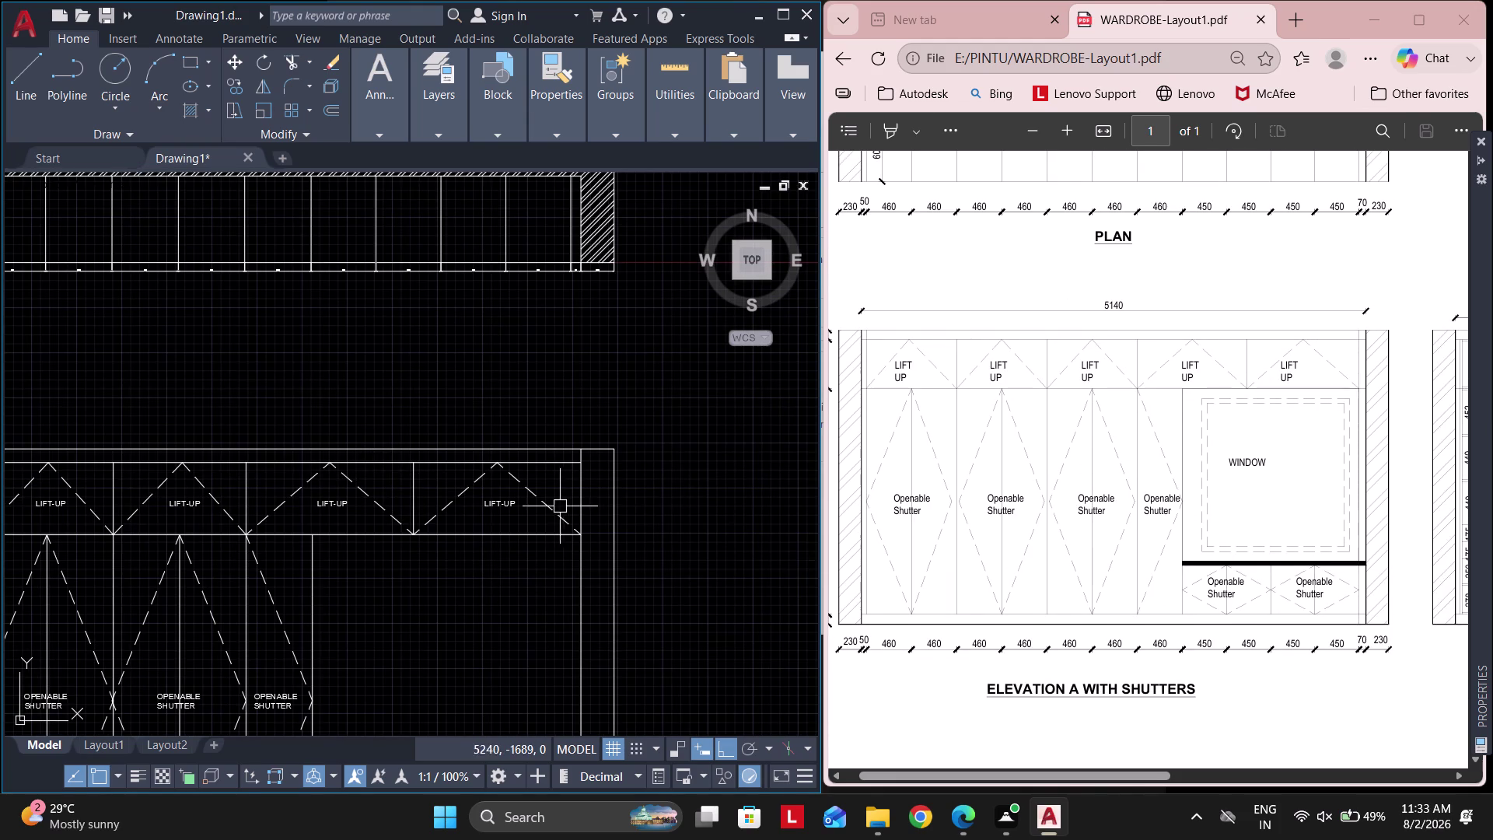
middle_drag(480, 496, 593, 509)
middle_drag(468, 507, 495, 516)
middle_drag(434, 476, 508, 487)
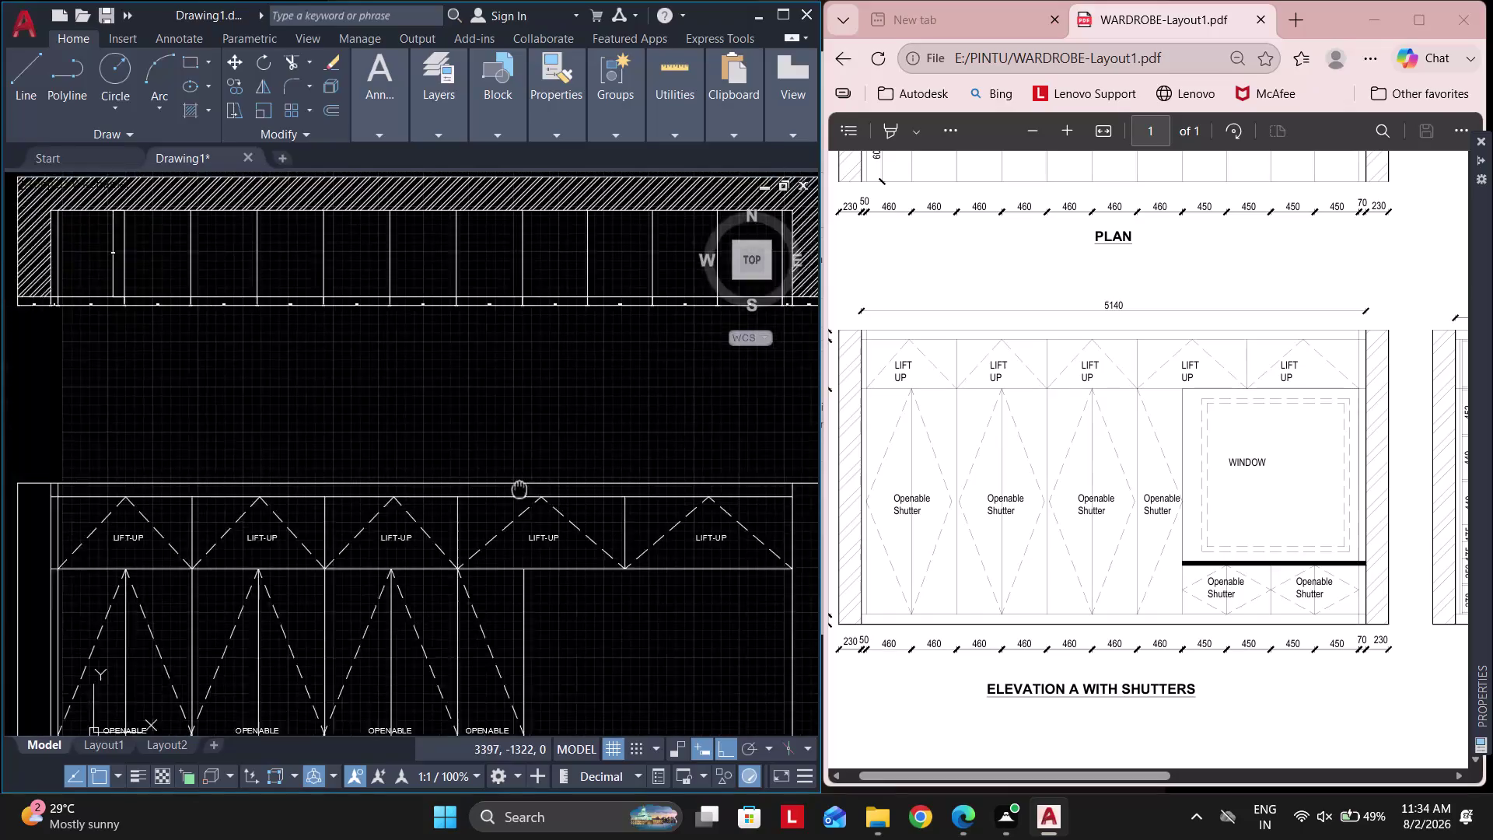
middle_drag(508, 487, 569, 496)
click(392, 139)
click(494, 150)
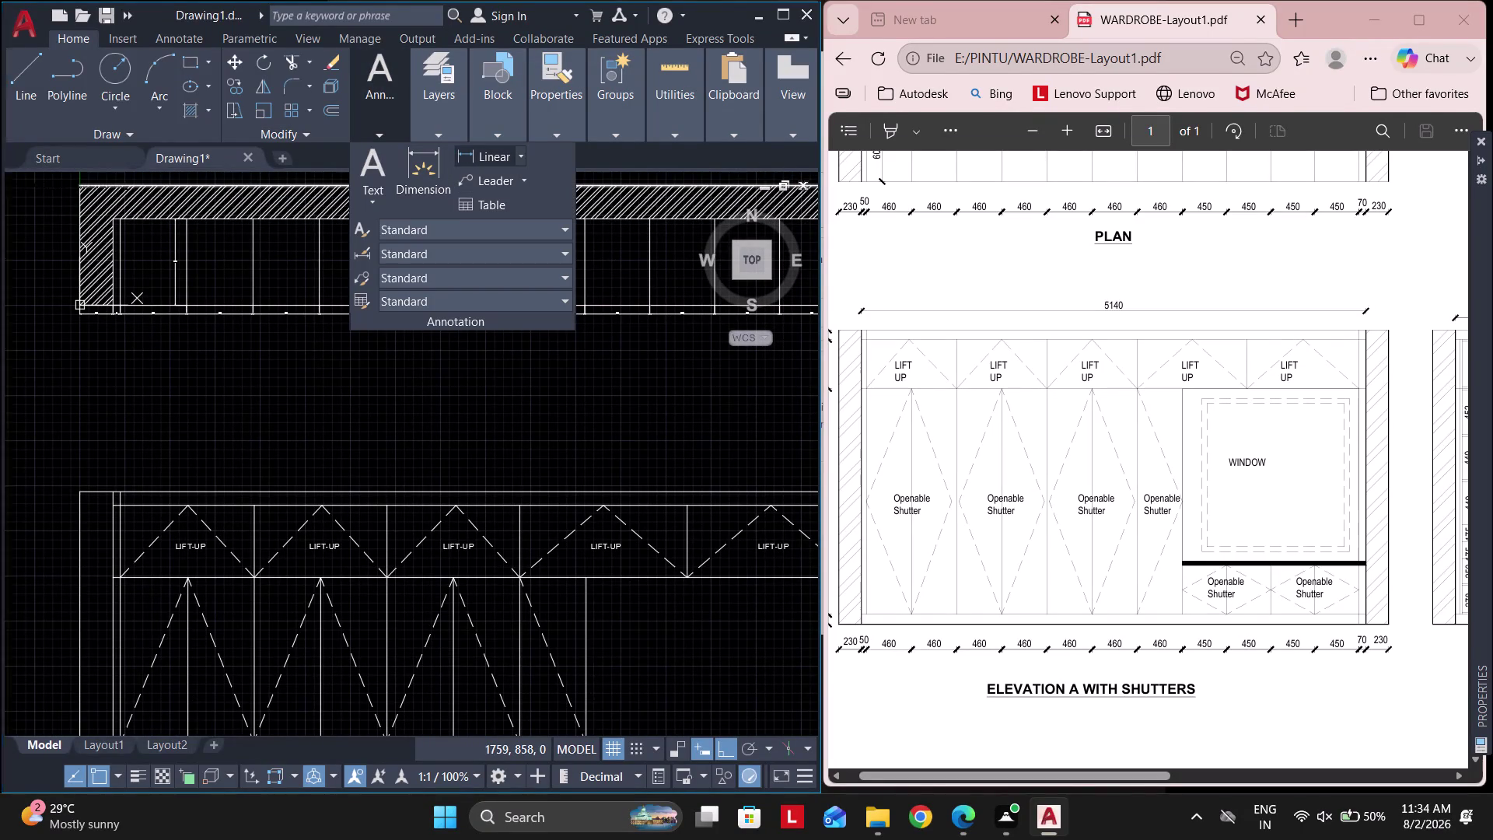
scroll(up, 3)
scroll(up, 3)
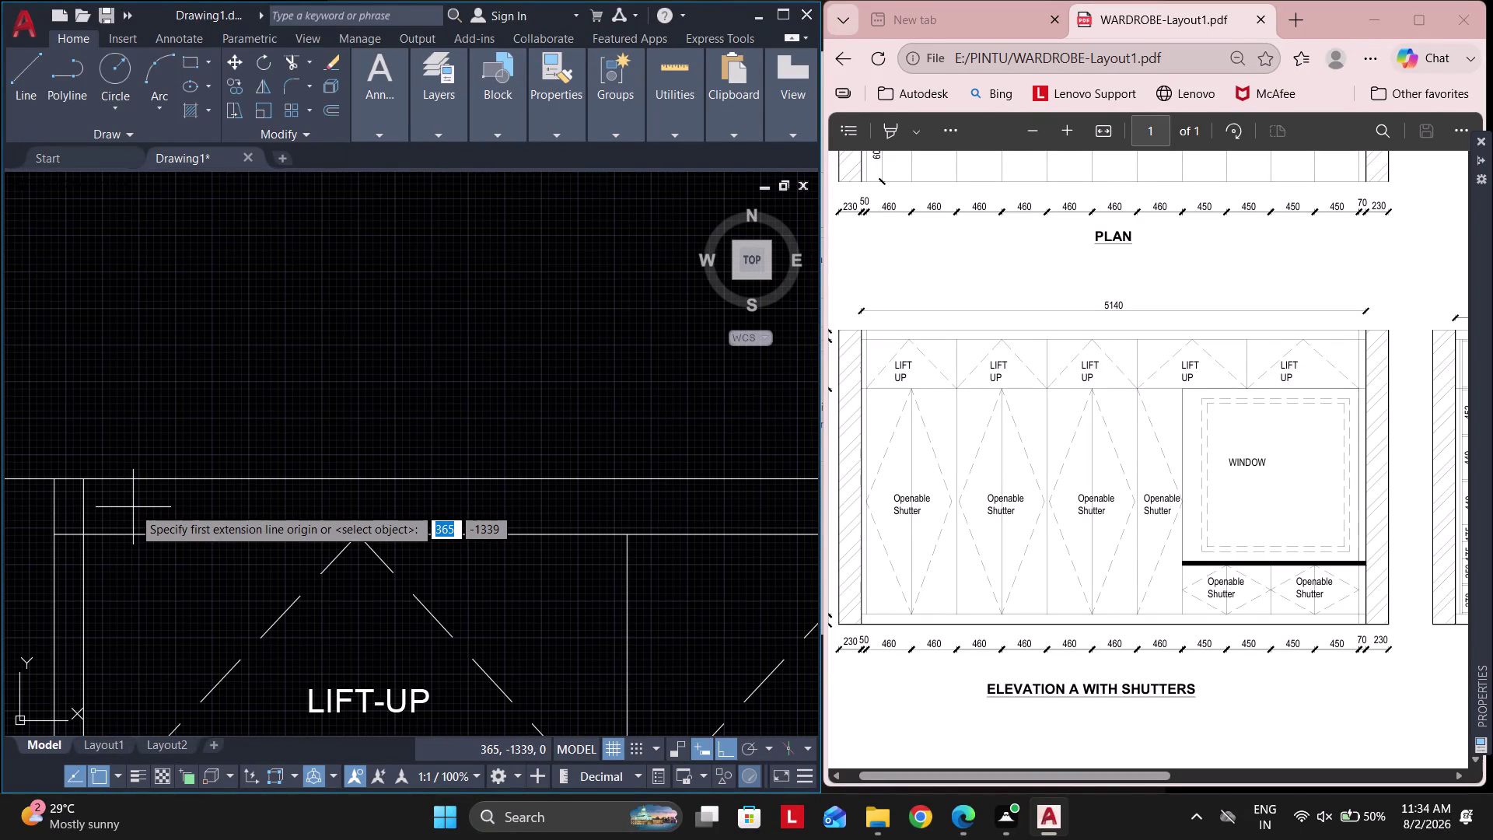
scroll(up, 3)
click(32, 472)
scroll(down, 3)
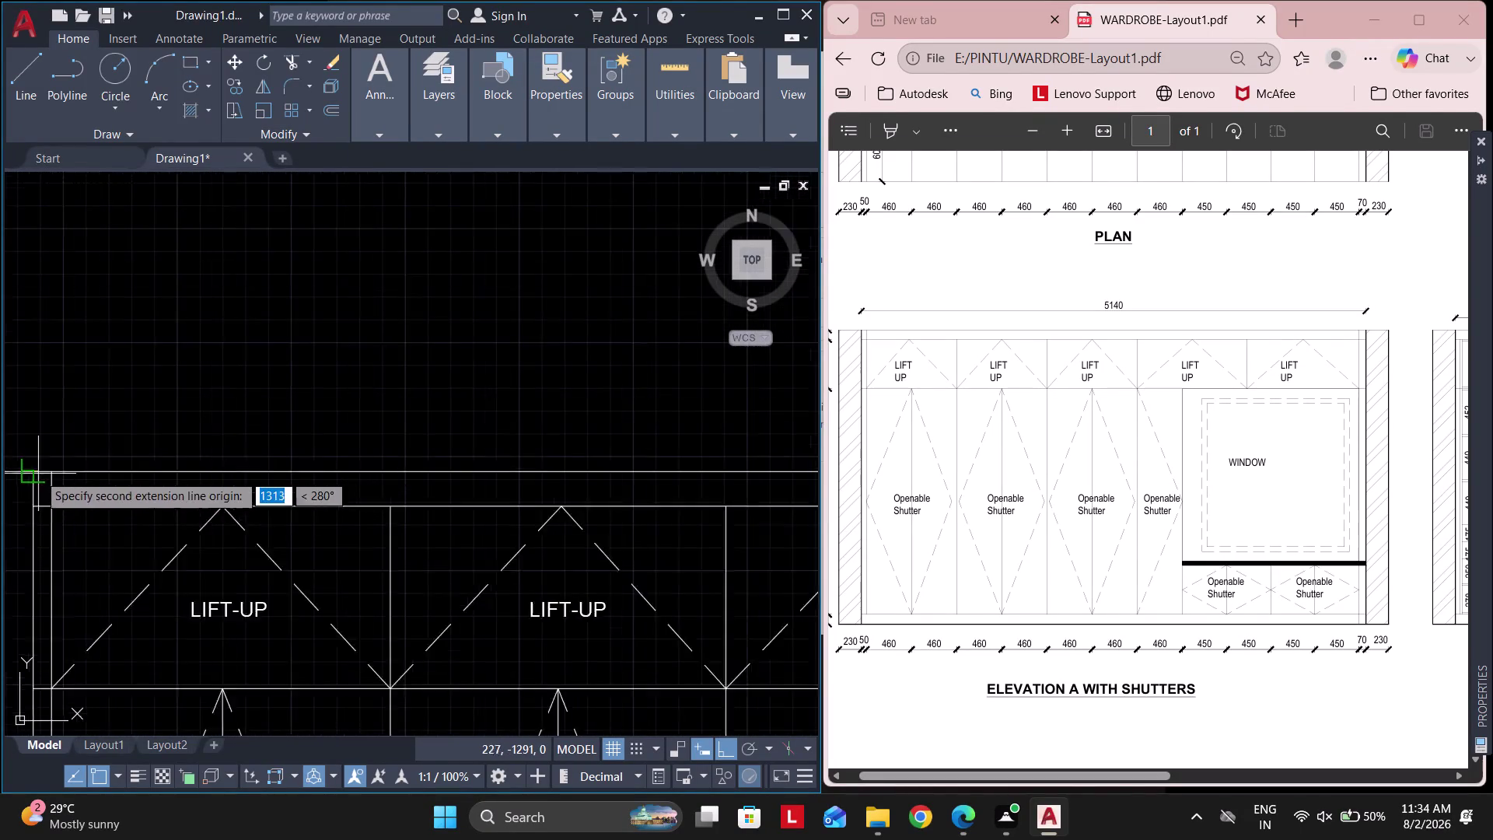
scroll(down, 3)
middle_drag(702, 496, 443, 491)
scroll(up, 3)
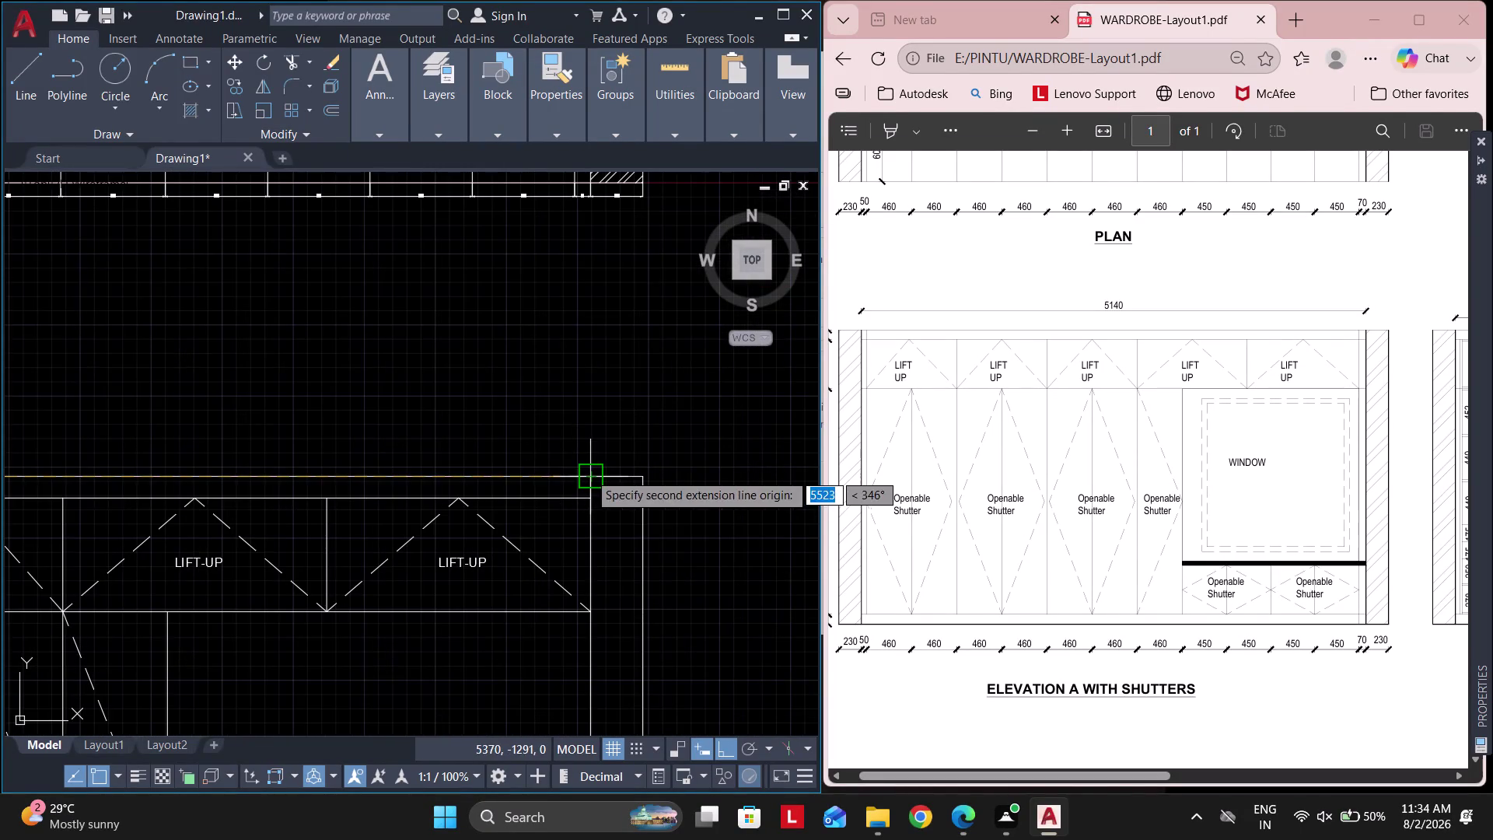
click(588, 472)
scroll(down, 3)
scroll(up, 3)
scroll(up, 3)
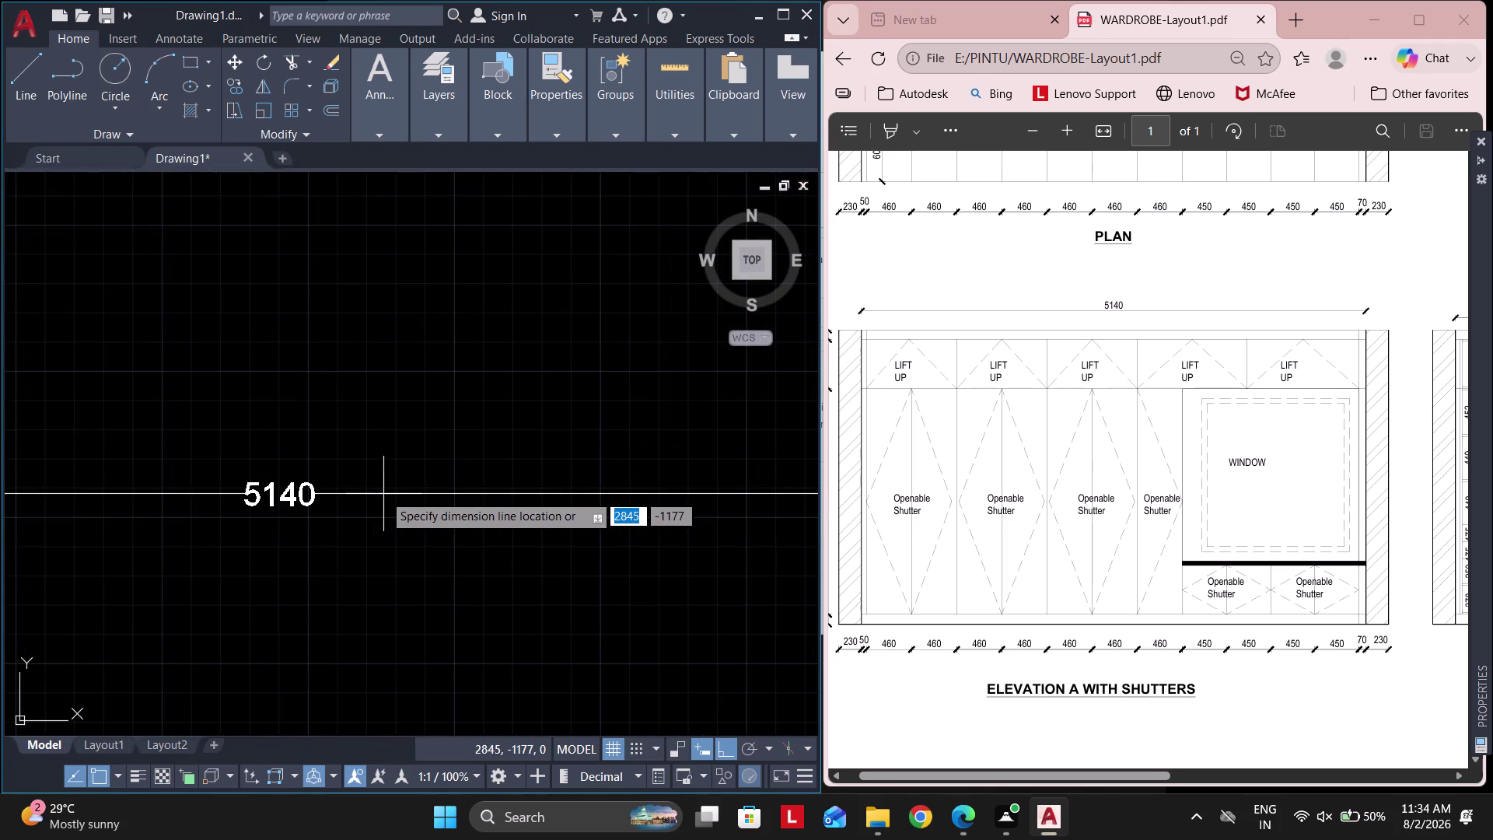
scroll(down, 3)
click(397, 459)
Dimension the 230 right side wall thickness.
scroll(down, 3)
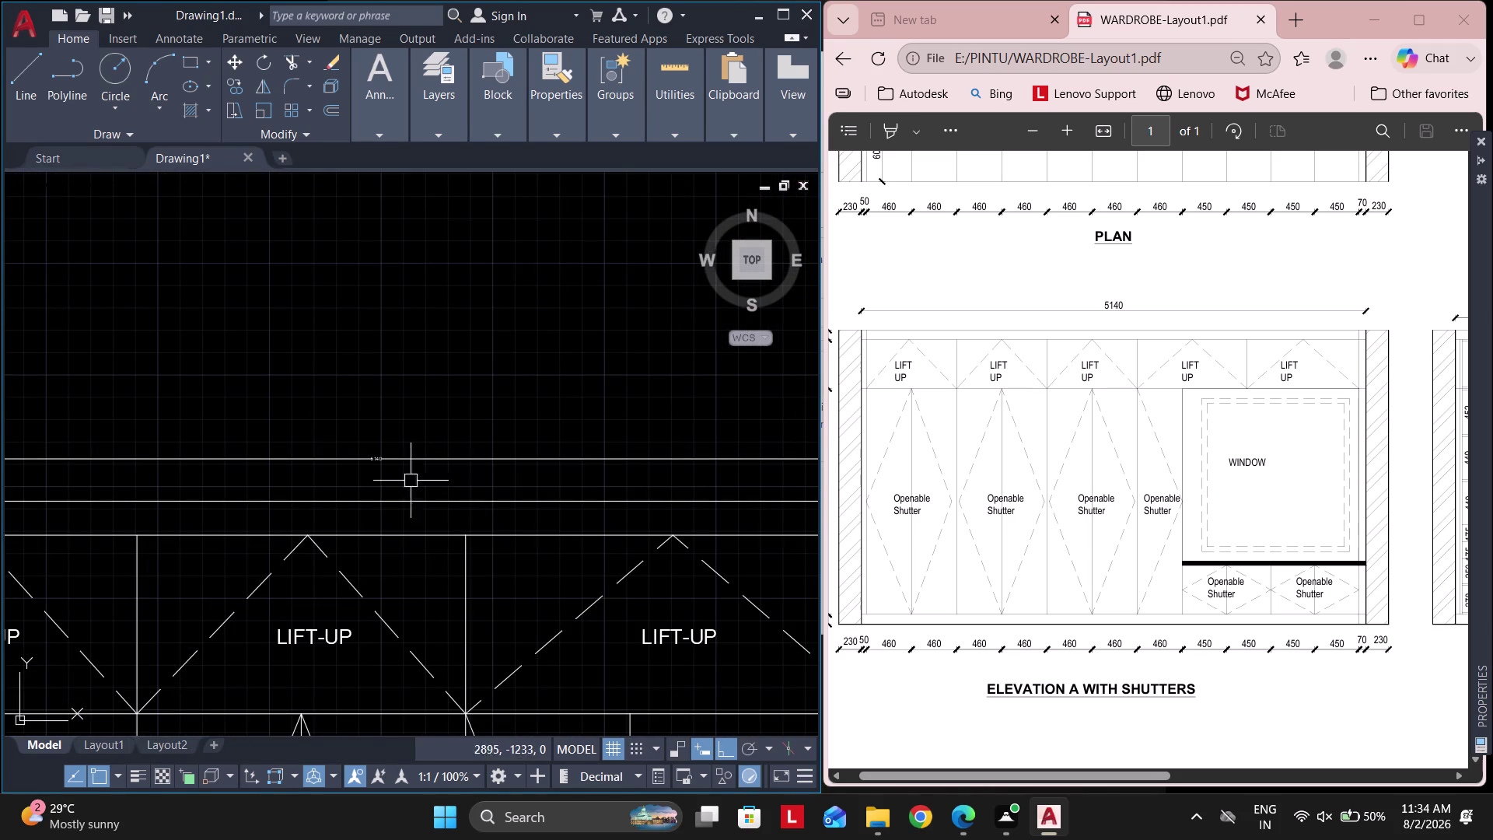
scroll(down, 3)
scroll(up, 3)
middle_drag(722, 494, 640, 494)
scroll(up, 3)
key(space)
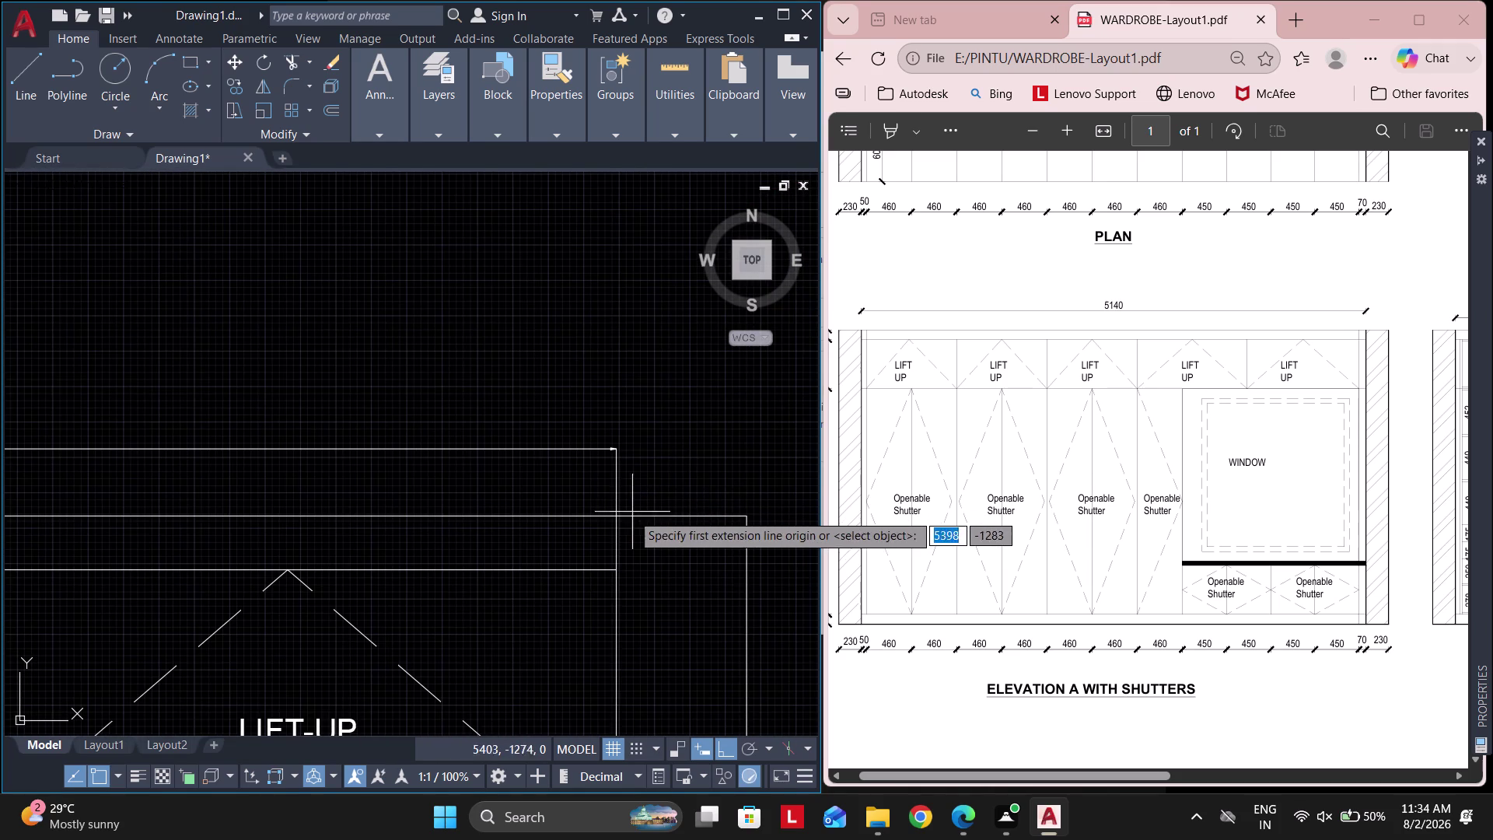
click(623, 518)
click(754, 520)
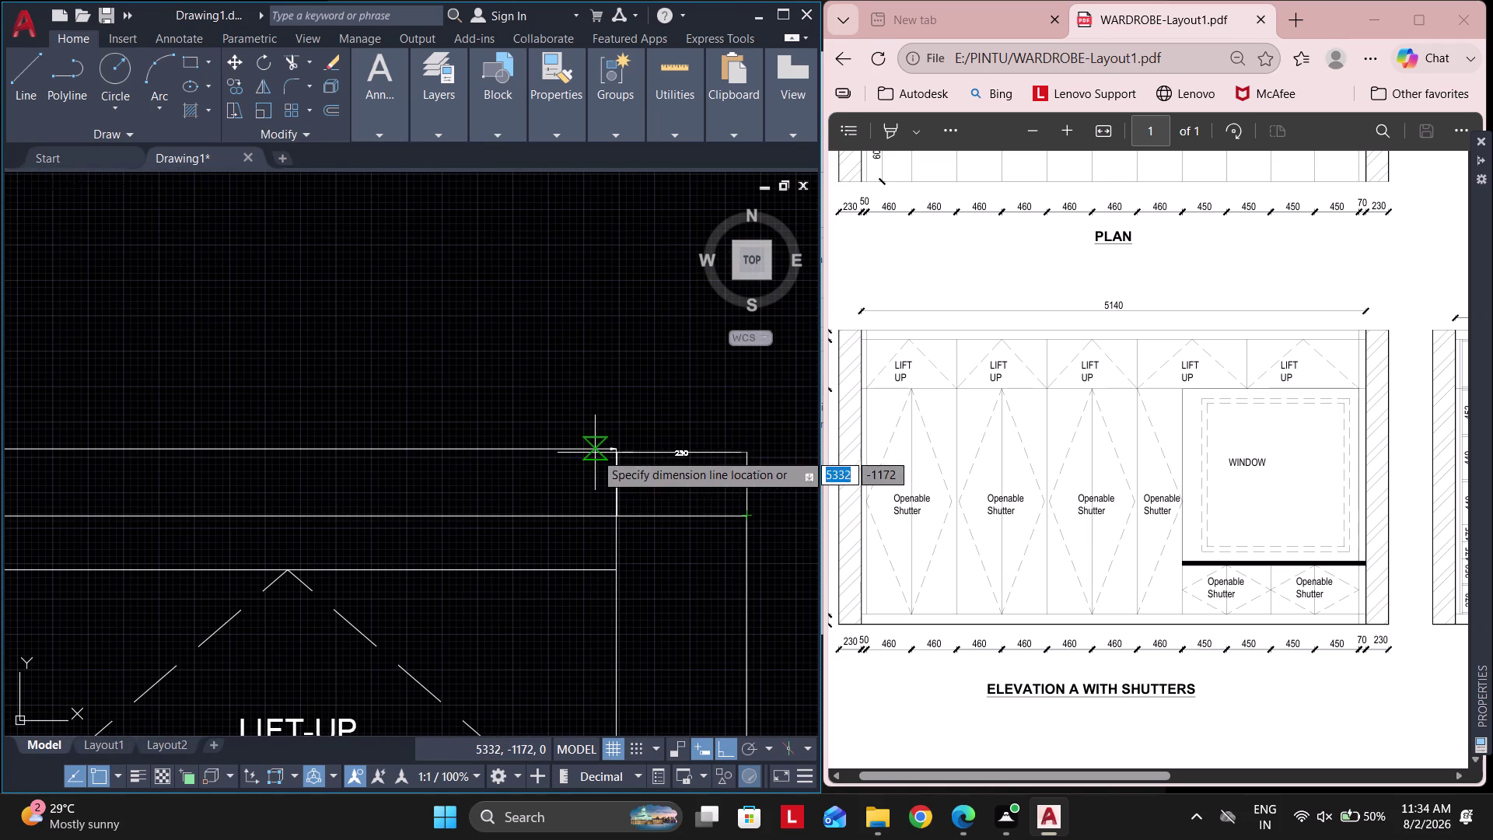
click(619, 455)
Add the 50 offset dimension above the top-left corner.
scroll(down, 3)
scroll(up, 3)
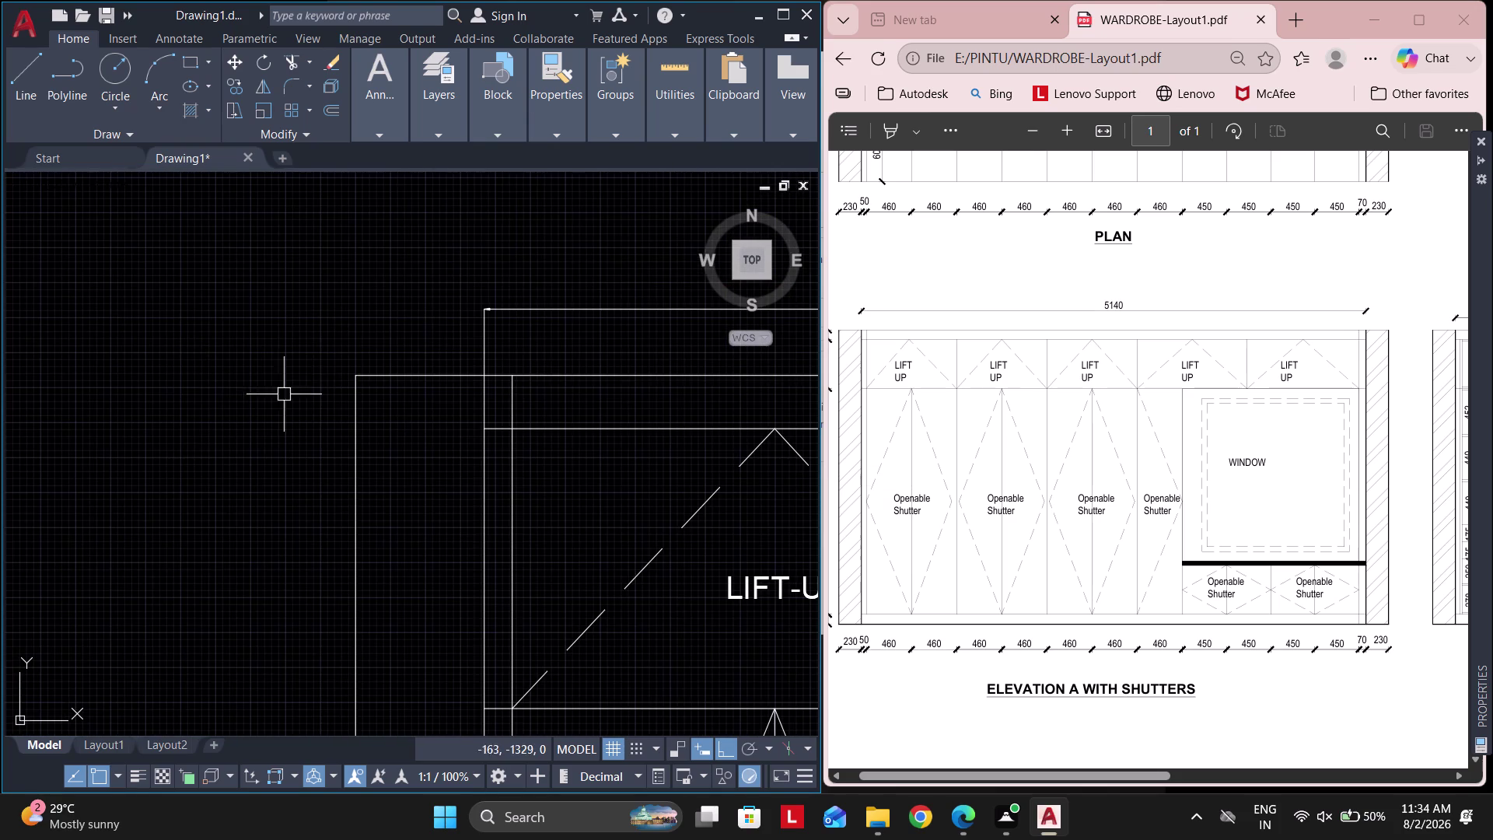
key(space)
click(486, 379)
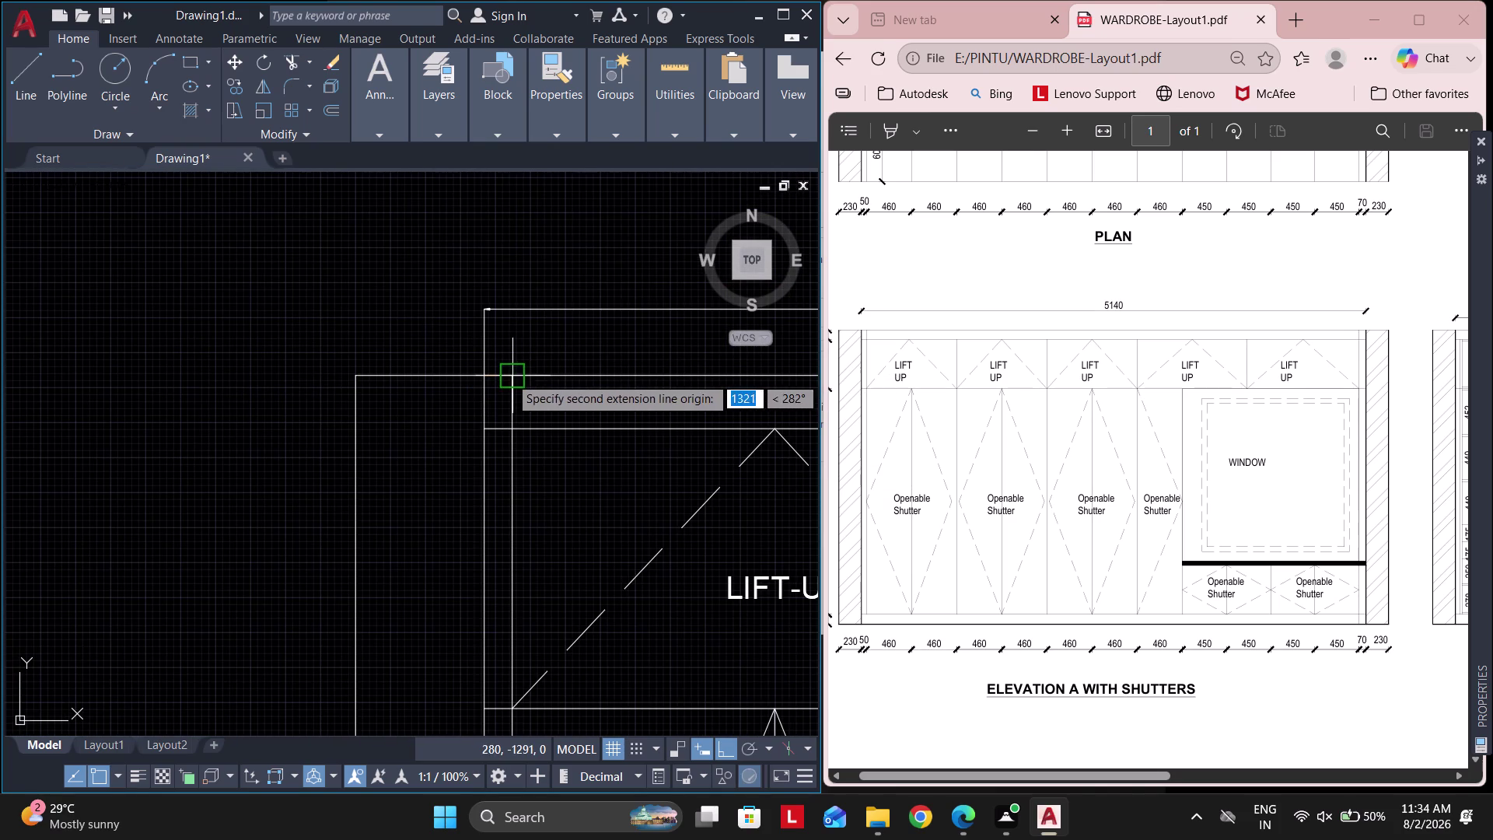
click(510, 376)
scroll(up, 3)
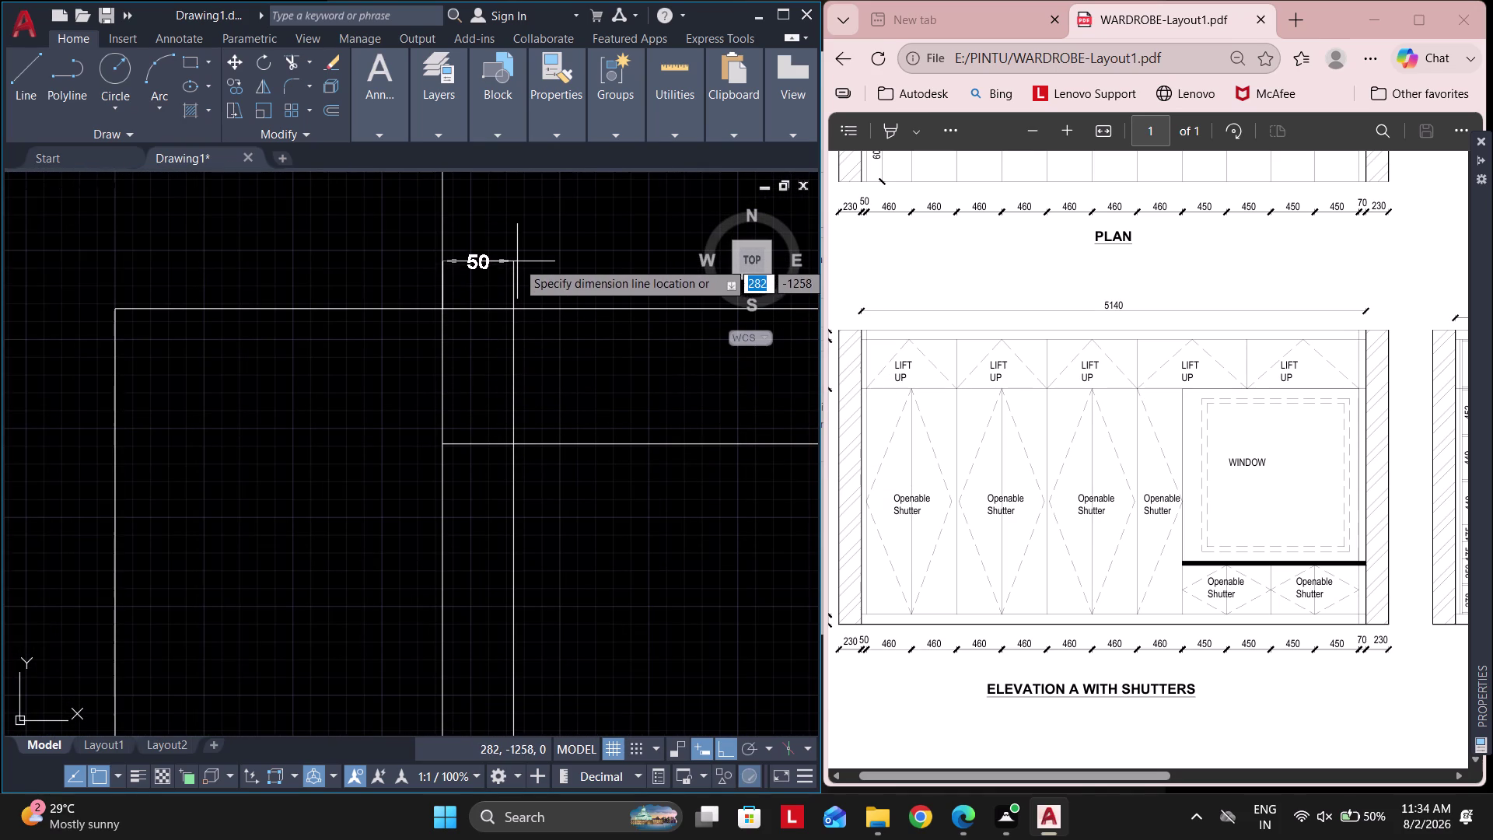
click(517, 261)
Place the 230 dimension along the elevation's top edge.
middle_drag(479, 290, 511, 363)
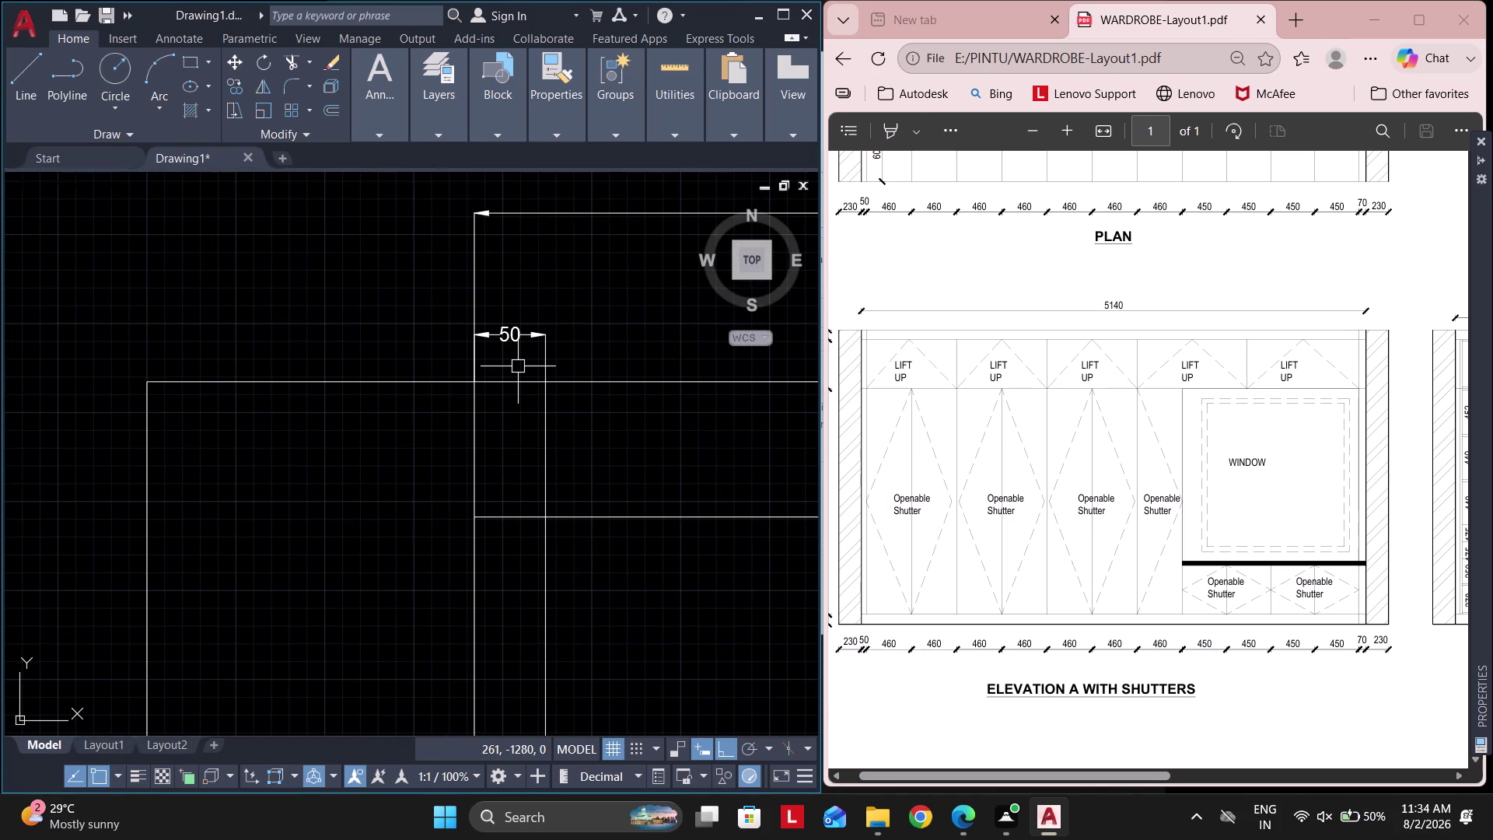
middle_drag(433, 375, 532, 458)
key(space)
click(251, 464)
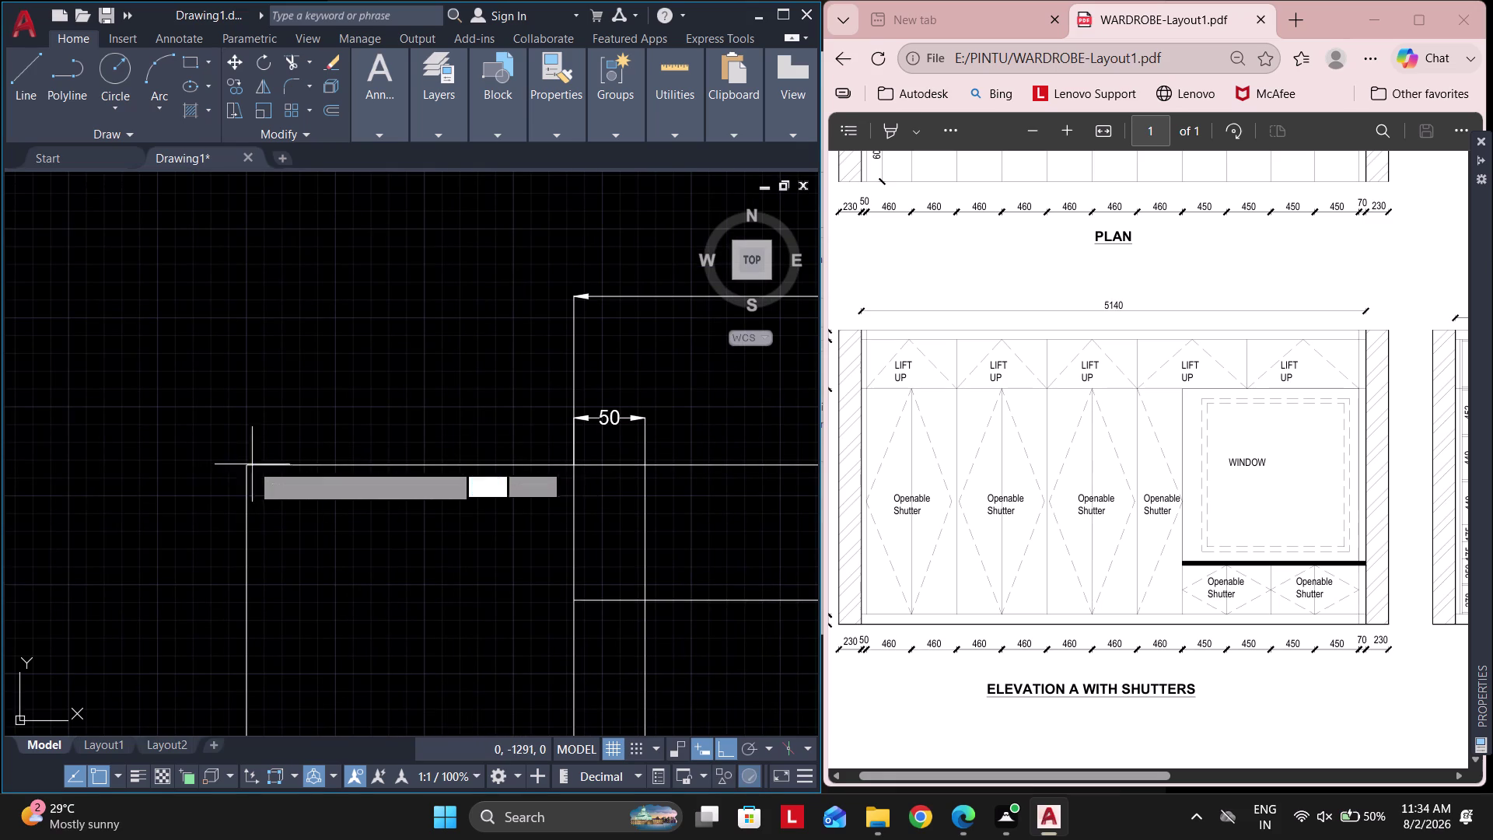
click(567, 467)
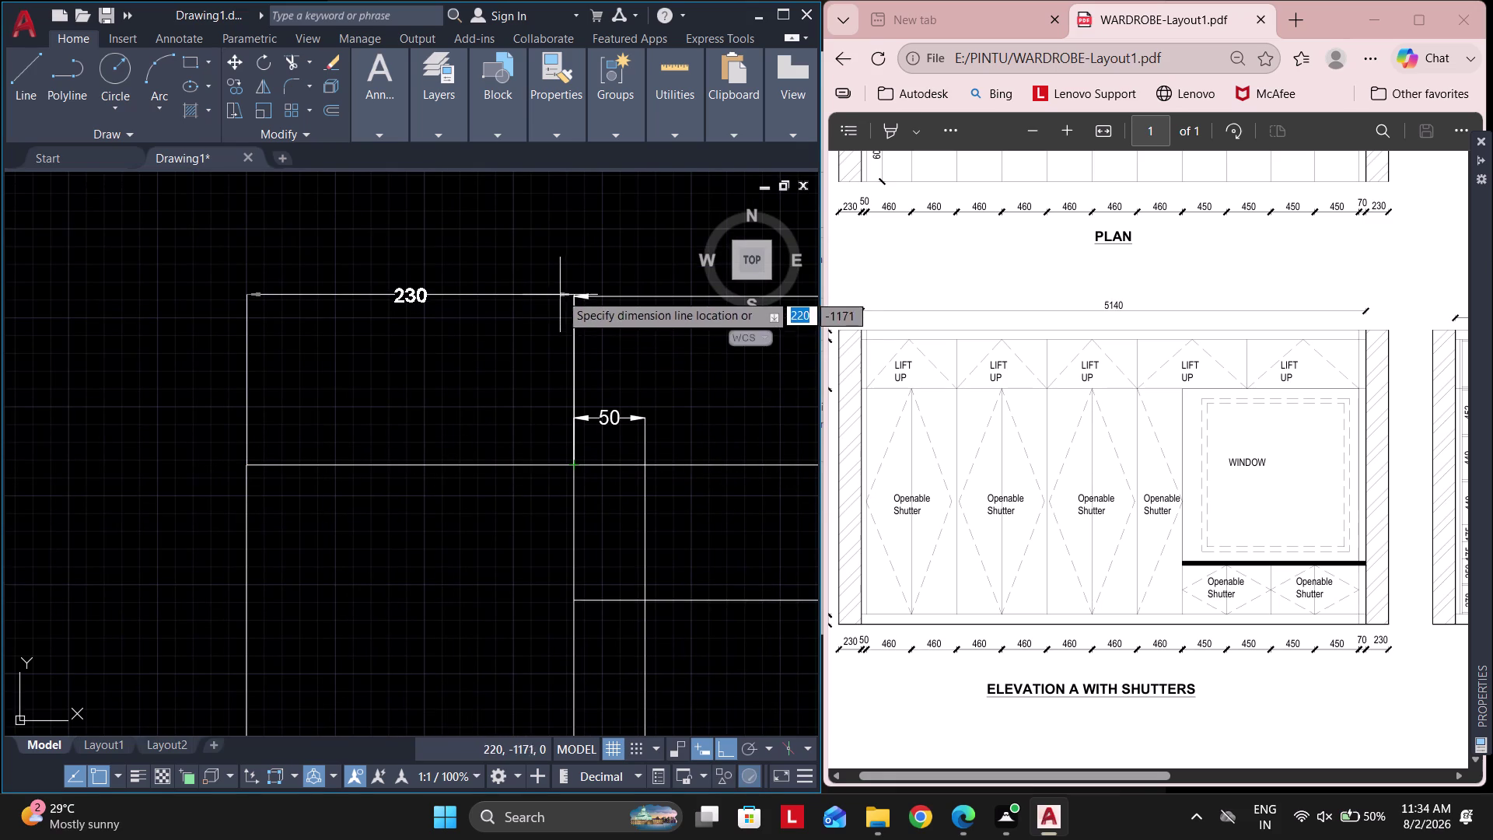
click(564, 293)
scroll(down, 3)
middle_drag(448, 466, 472, 378)
scroll(down, 3)
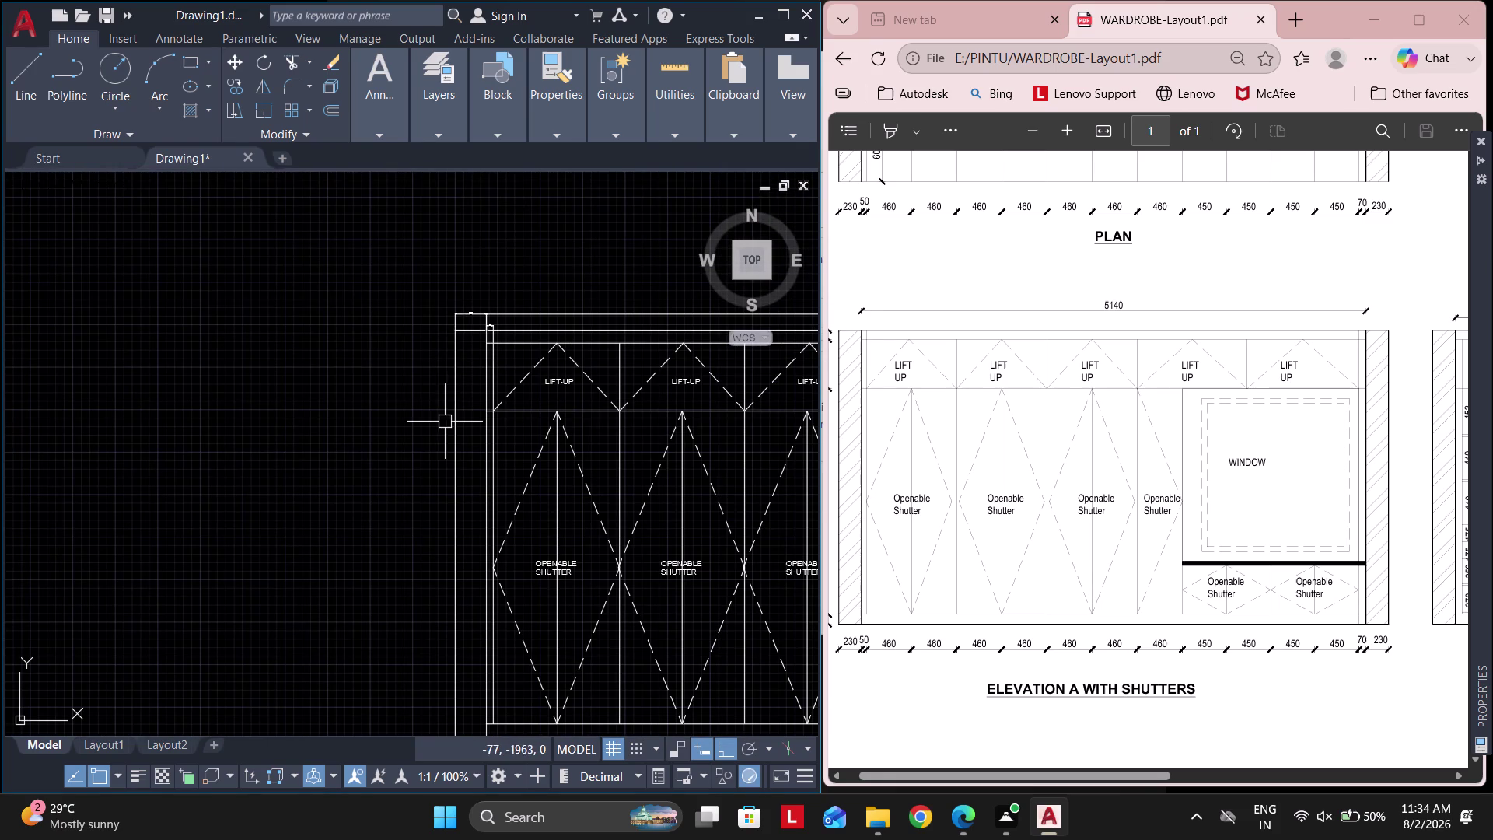
key(space)
key(space)
click(454, 423)
Add the 100 linear dimension at the elevation's bottom-left corner.
click(402, 419)
scroll(down, 3)
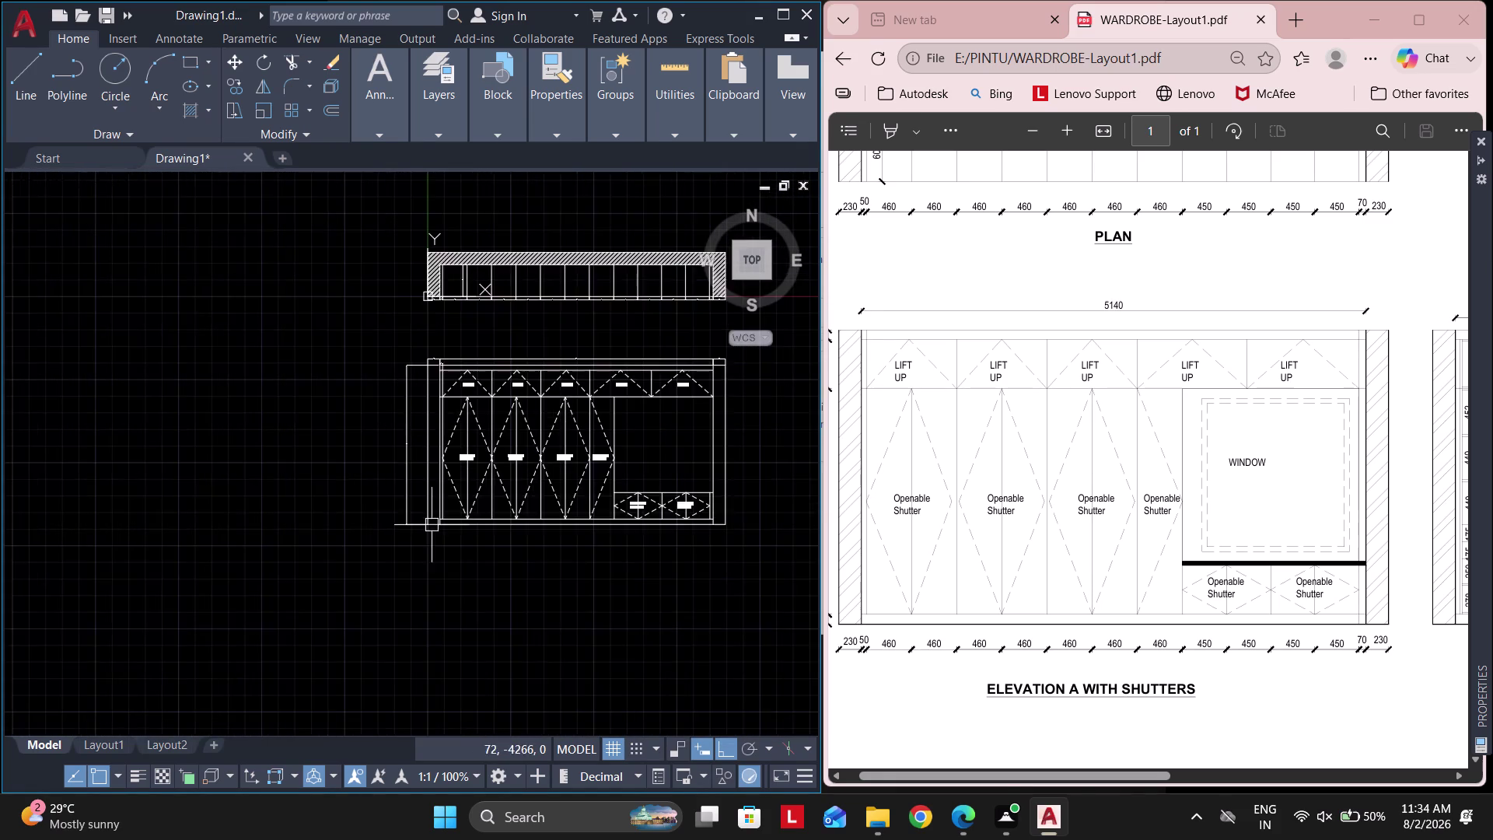
scroll(up, 3)
scroll(up, 3)
middle_drag(486, 553, 427, 551)
key(space)
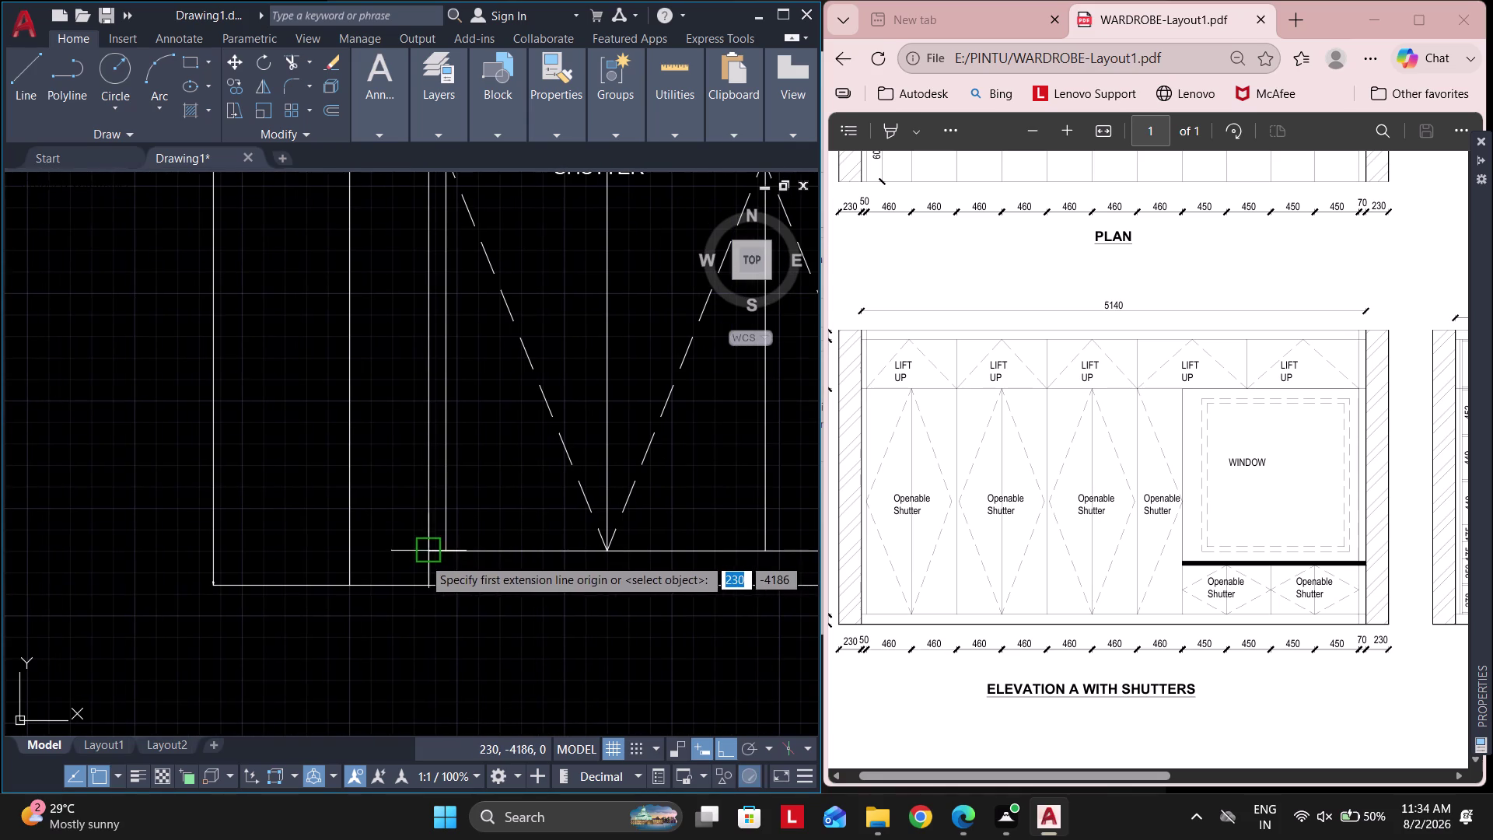
click(423, 558)
click(423, 586)
click(302, 572)
scroll(down, 3)
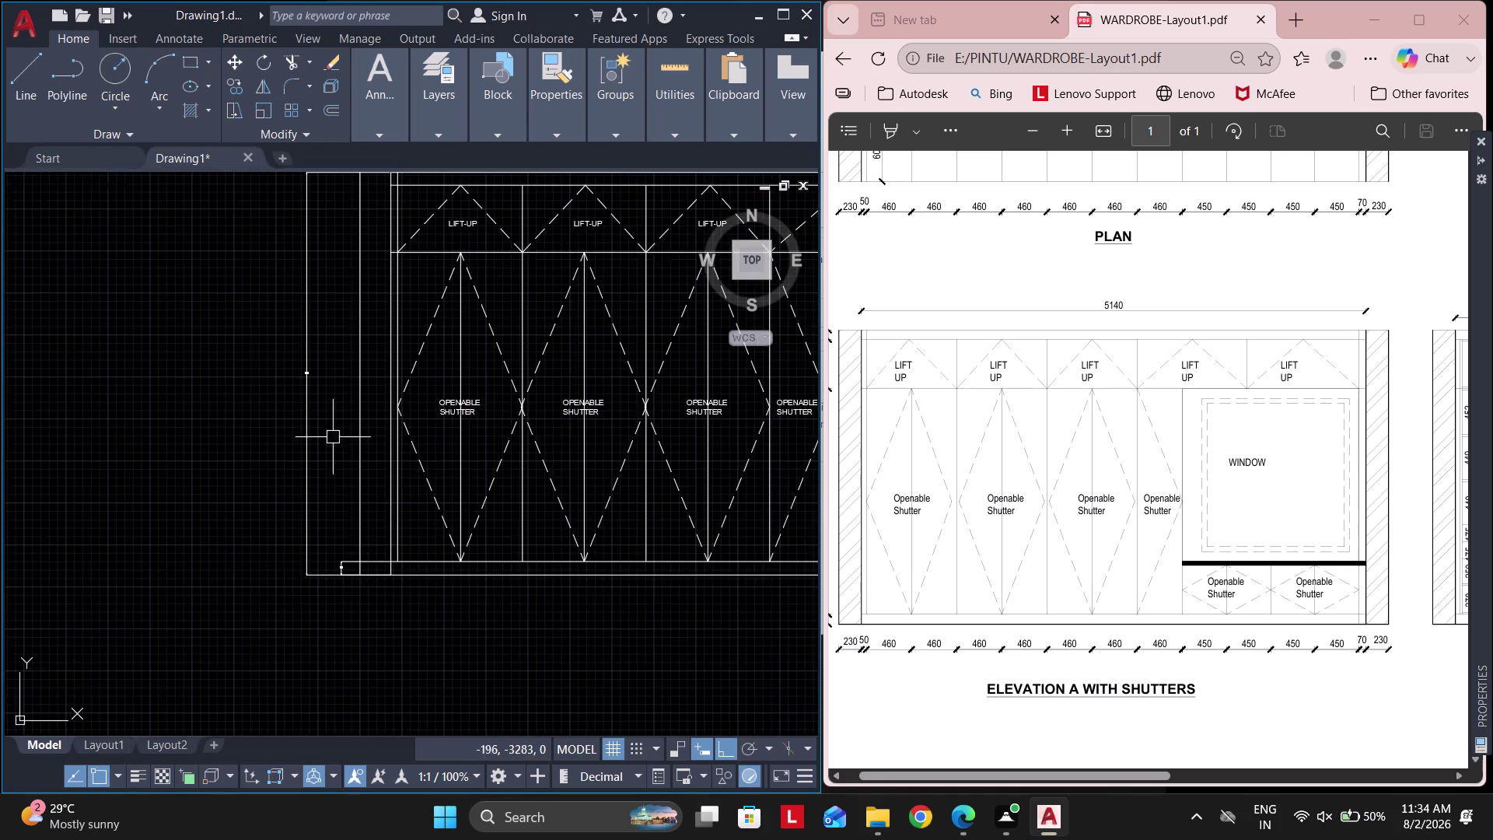
middle_drag(337, 448, 360, 531)
Dimension a height along the elevation's left side.
key(space)
scroll(up, 3)
click(418, 312)
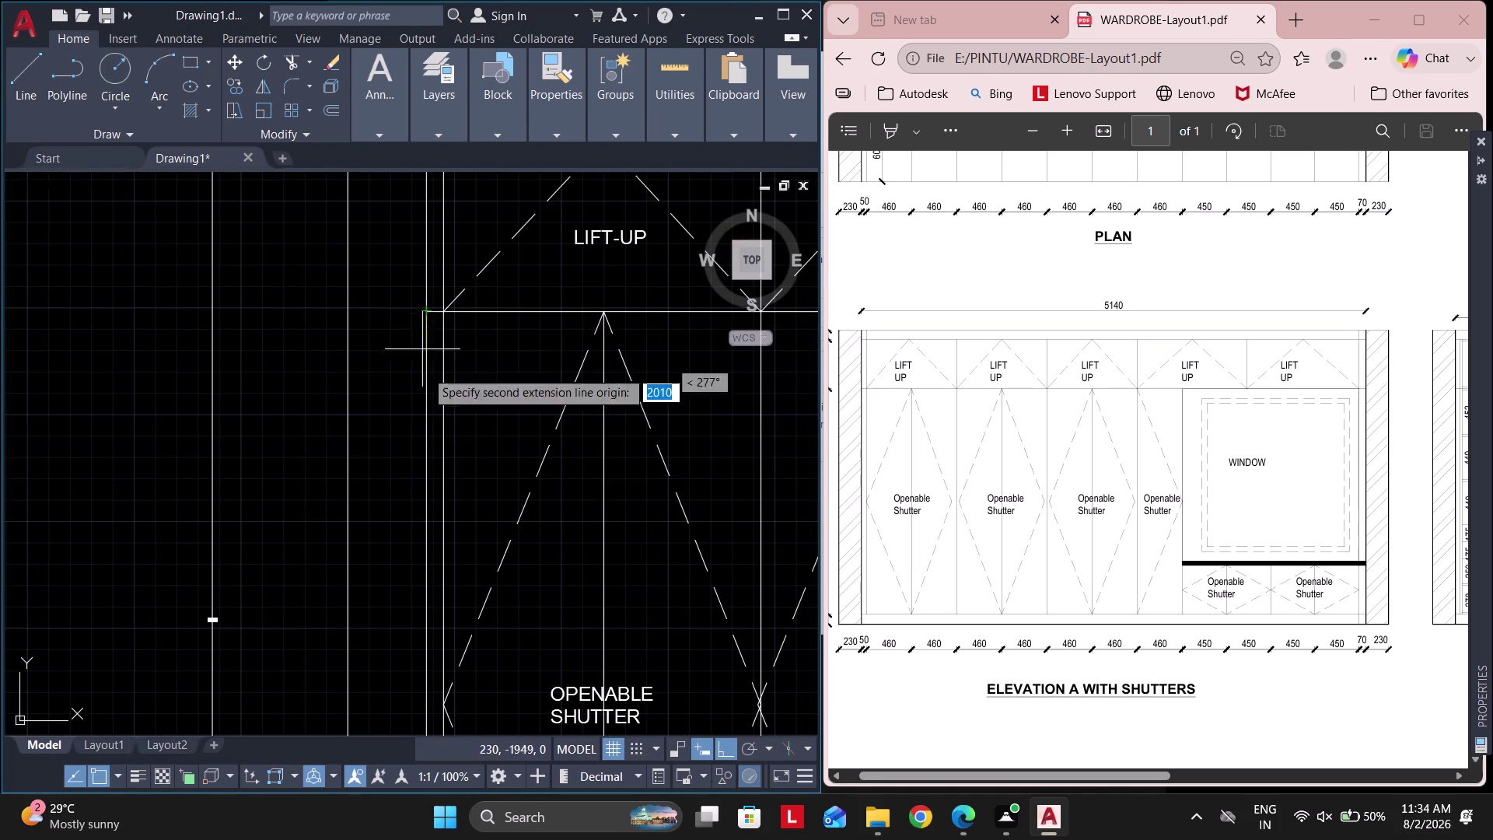
scroll(down, 3)
middle_drag(411, 606, 431, 479)
middle_drag(431, 675, 446, 435)
scroll(up, 3)
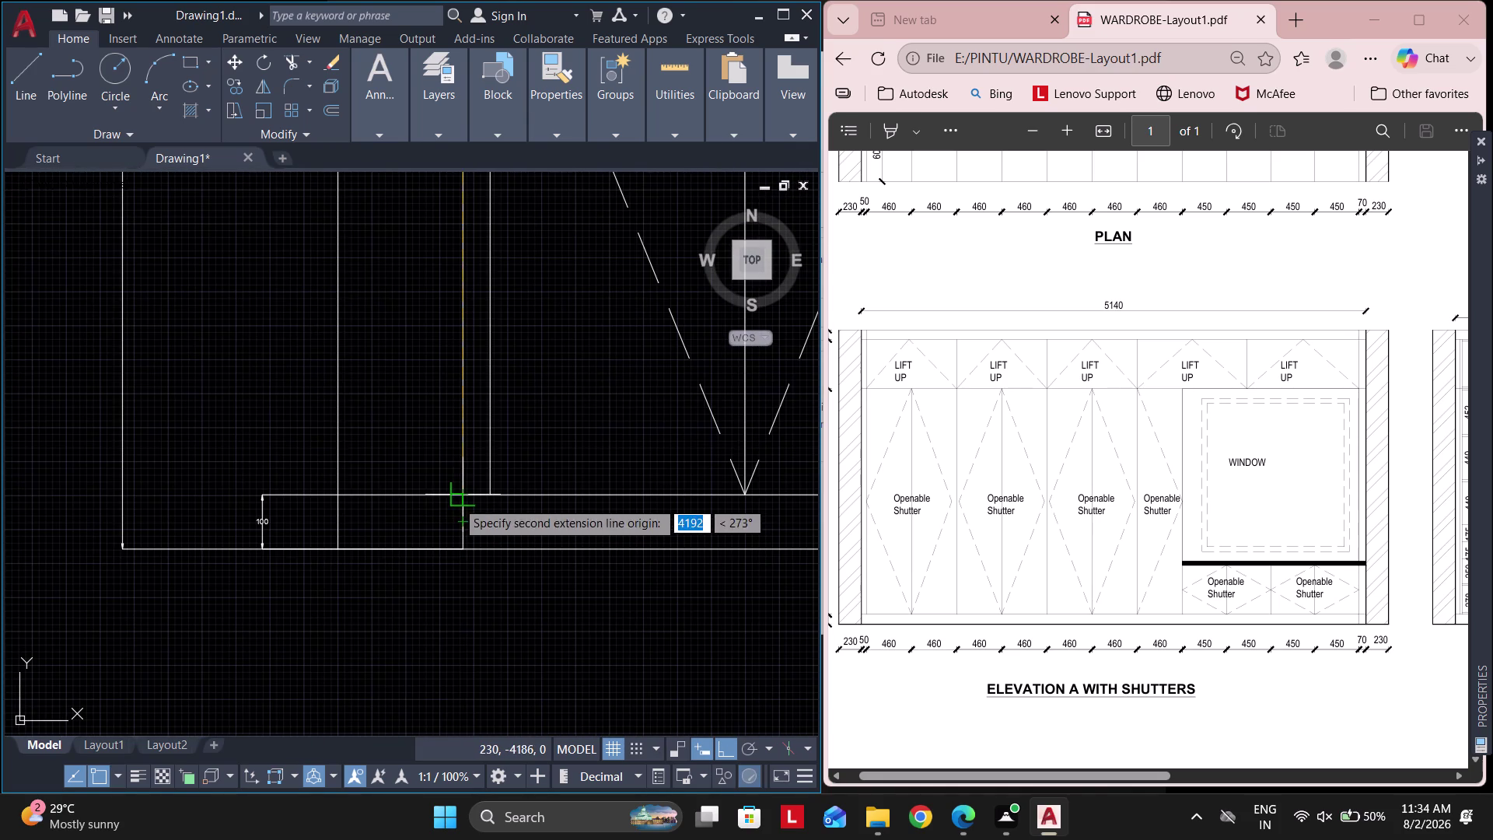
click(457, 500)
click(264, 500)
scroll(down, 3)
scroll(up, 3)
scroll(up, 3)
click(280, 503)
click(220, 446)
scroll(up, 3)
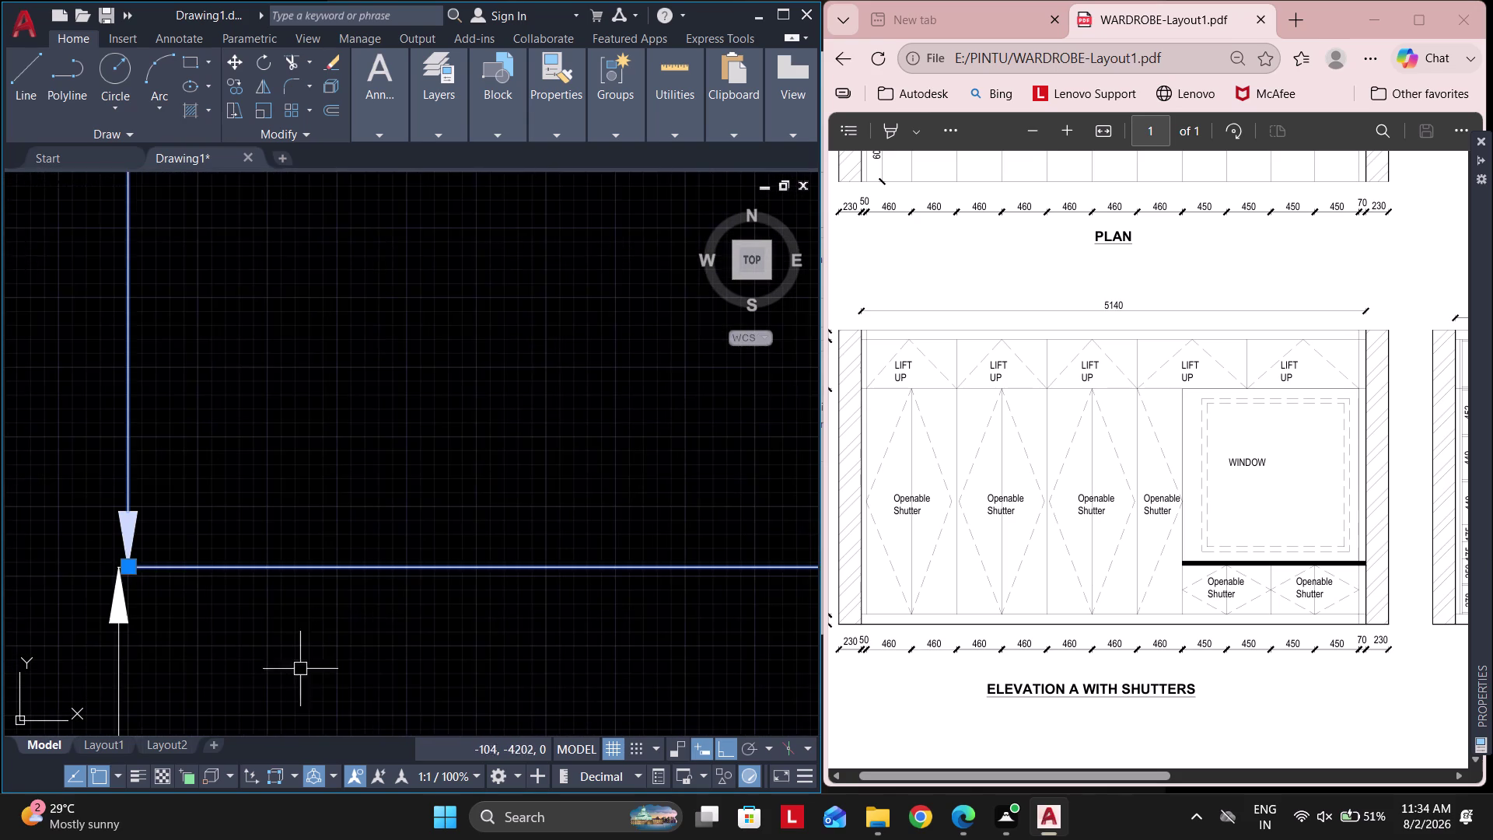
scroll(up, 3)
Grip-edit the 100 dimension so its text sits below the corner.
click(117, 562)
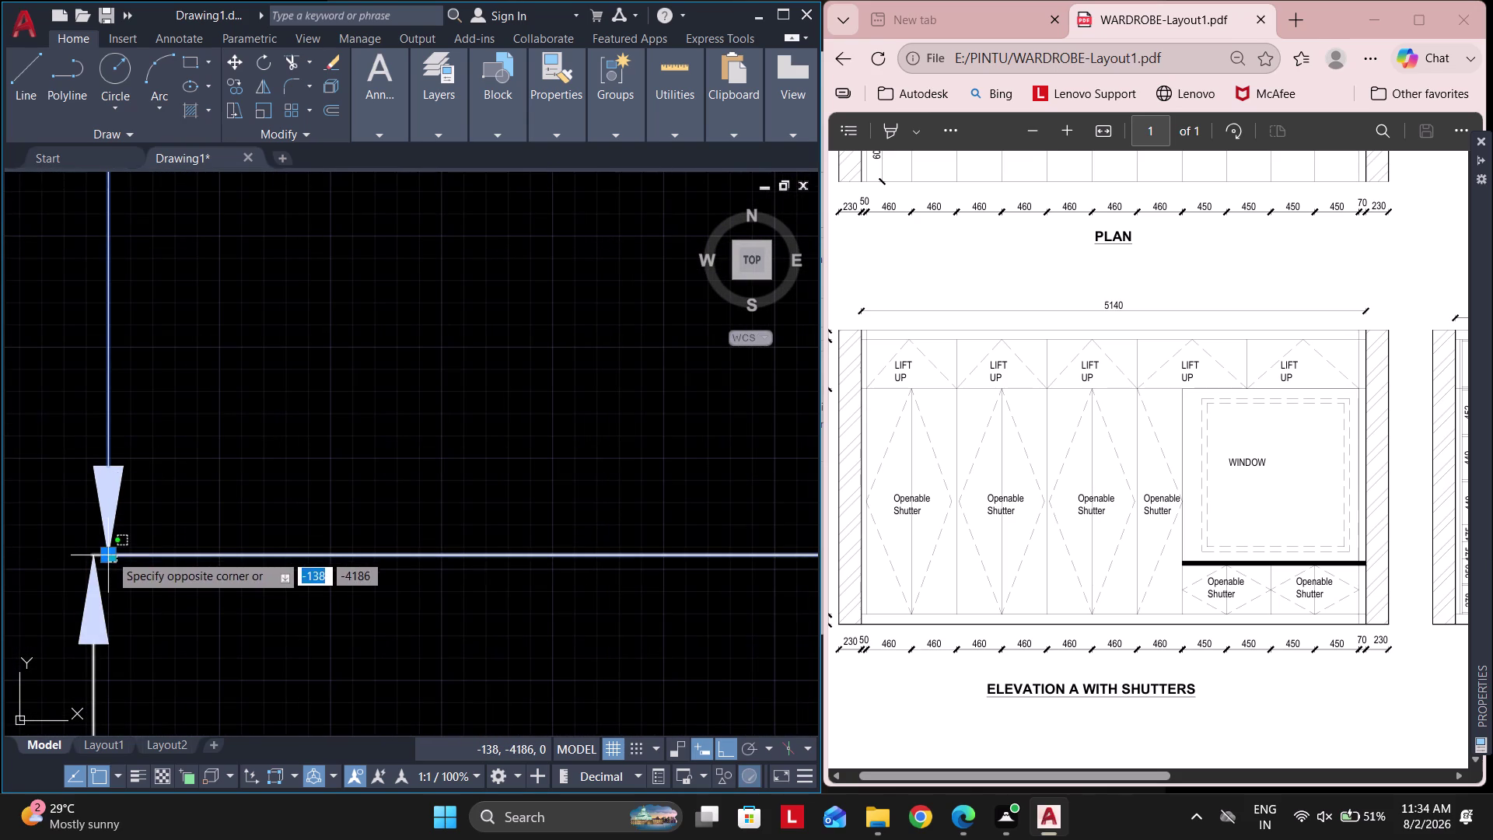
click(110, 553)
key(Escape)
click(156, 501)
click(103, 447)
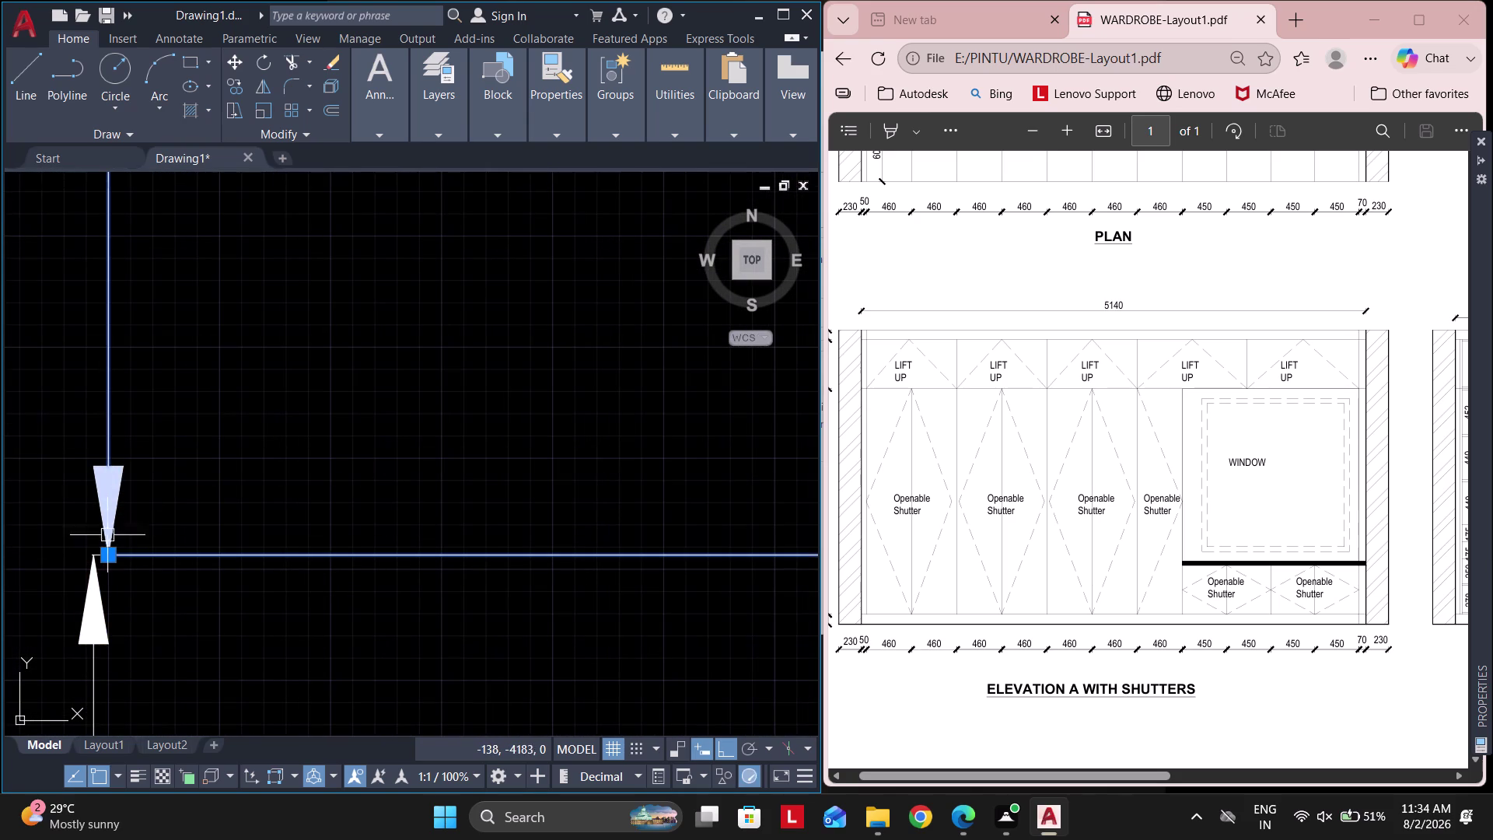
click(107, 556)
click(92, 553)
scroll(down, 3)
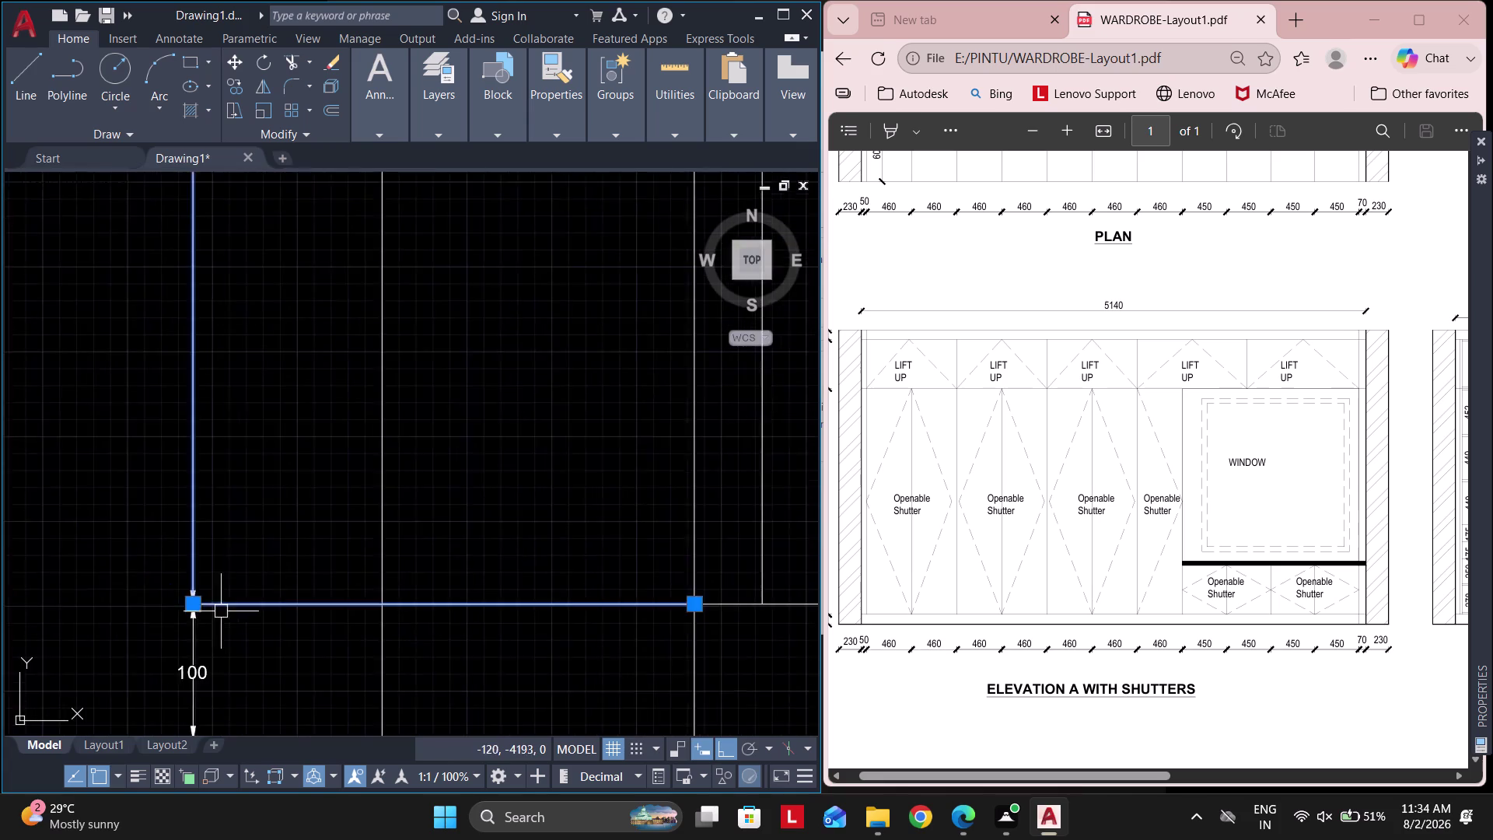
scroll(down, 3)
key(Escape)
Add the vertical 500 dimension on the left edge with DLI.
middle_drag(245, 475, 276, 621)
scroll(up, 3)
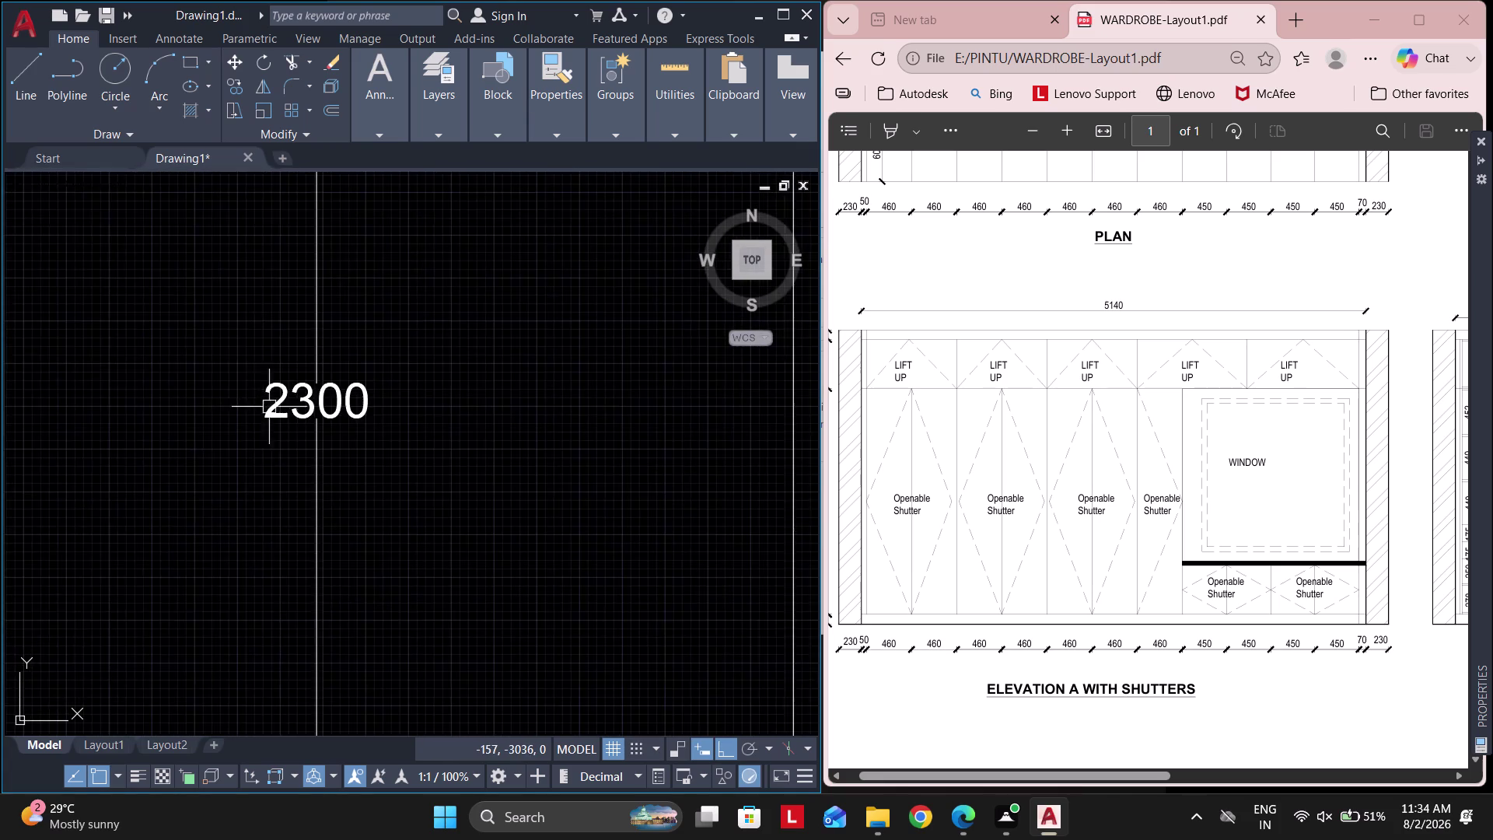
scroll(down, 3)
middle_drag(361, 539, 377, 649)
middle_drag(359, 263, 363, 384)
text(D)
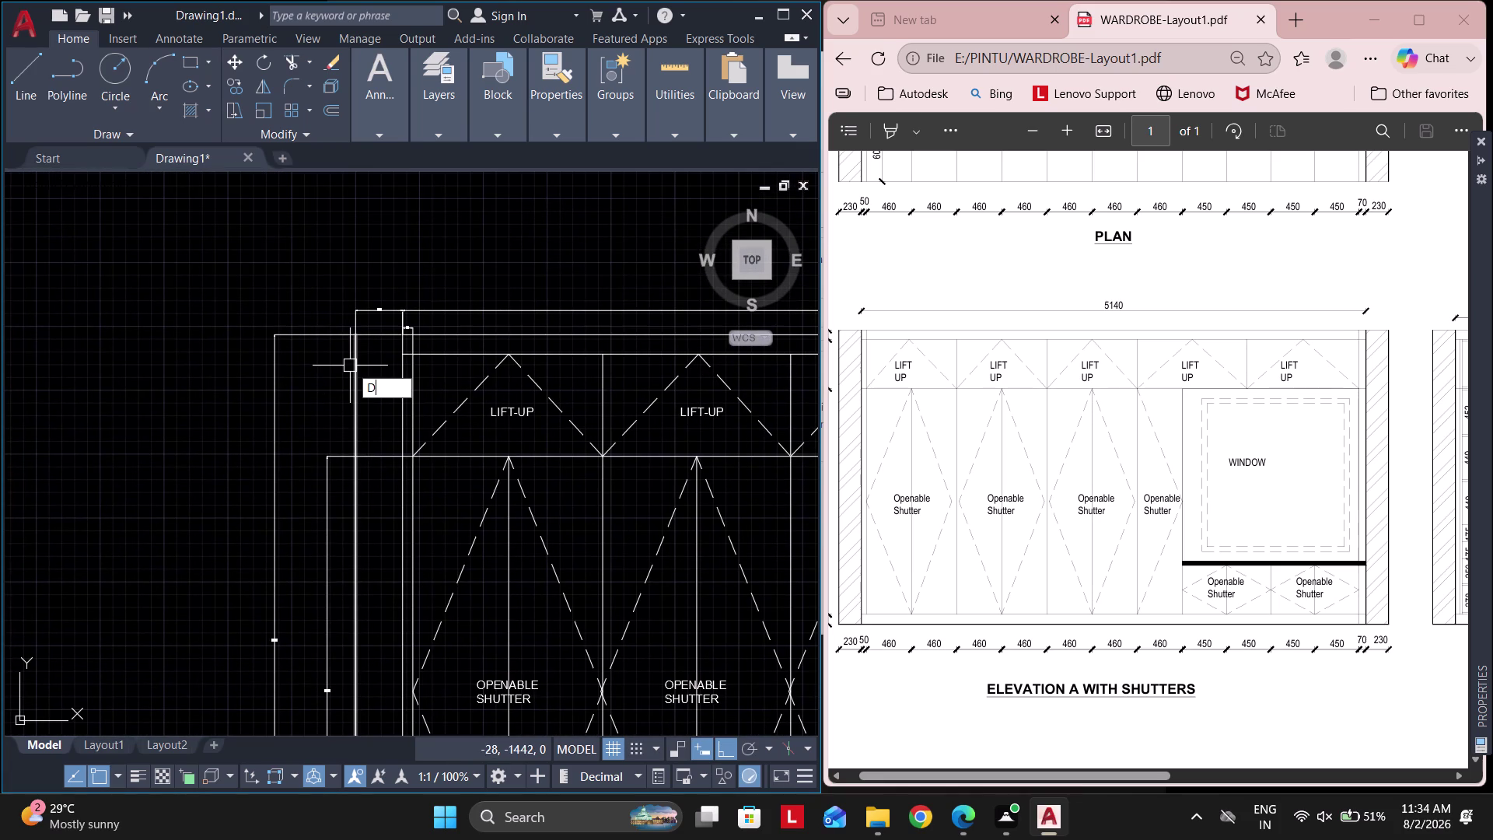
text(LI)
key(space)
scroll(up, 3)
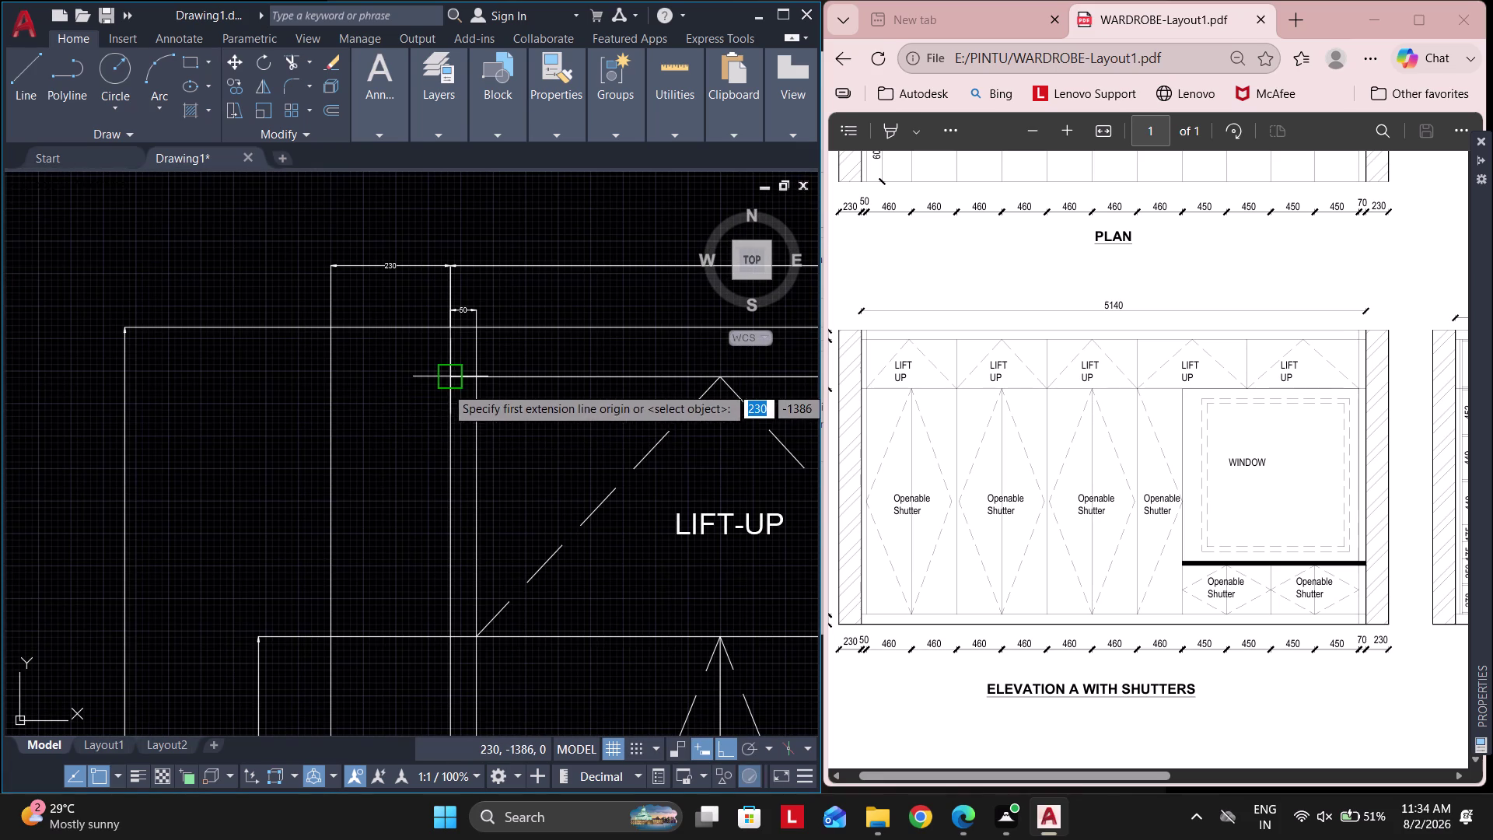
click(445, 383)
click(449, 633)
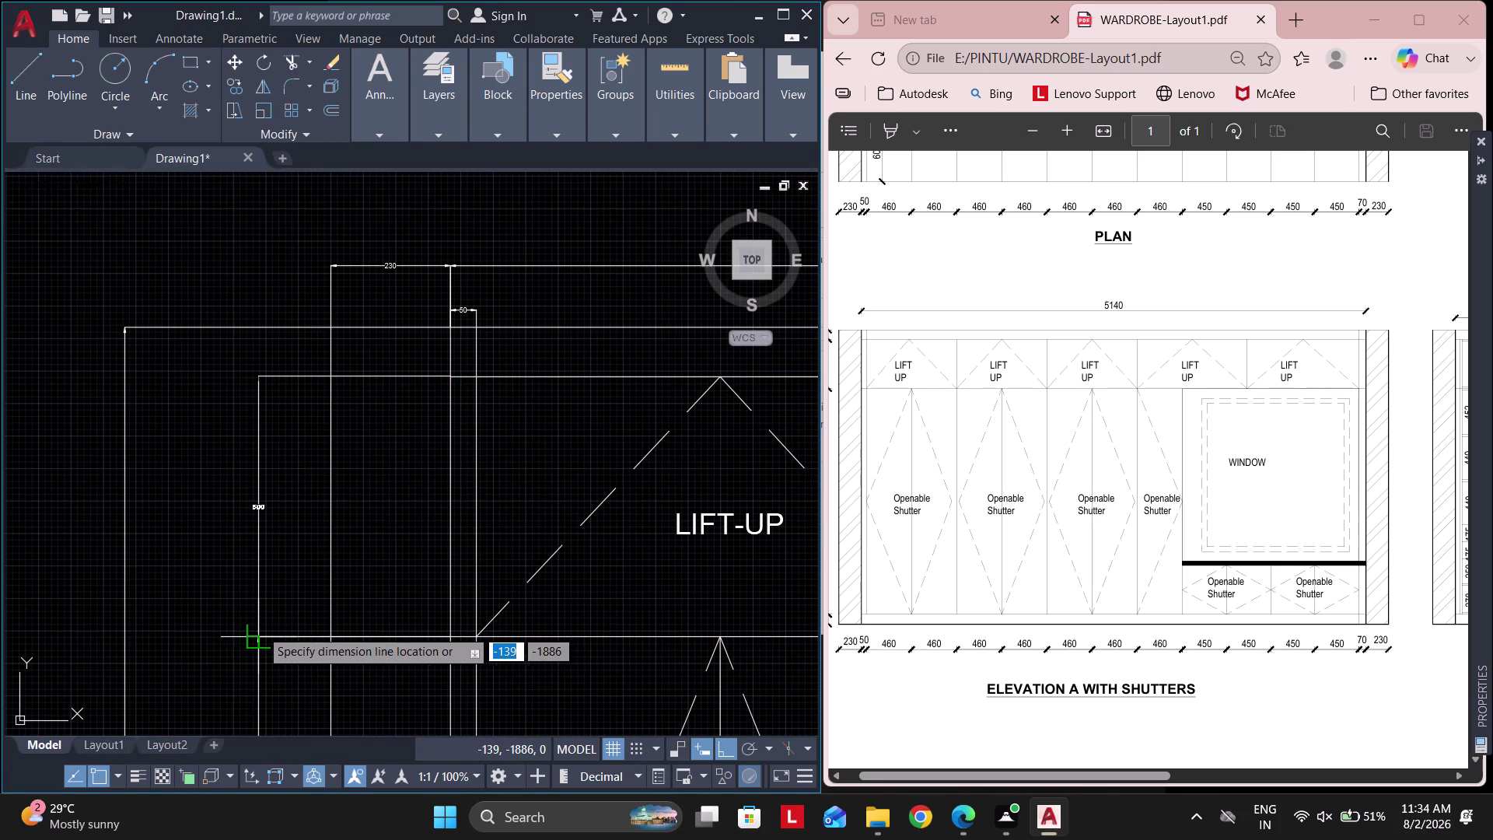
click(259, 629)
Add the 95 height dimension on the left side and view the whole drawing.
middle_drag(461, 398, 479, 472)
key(space)
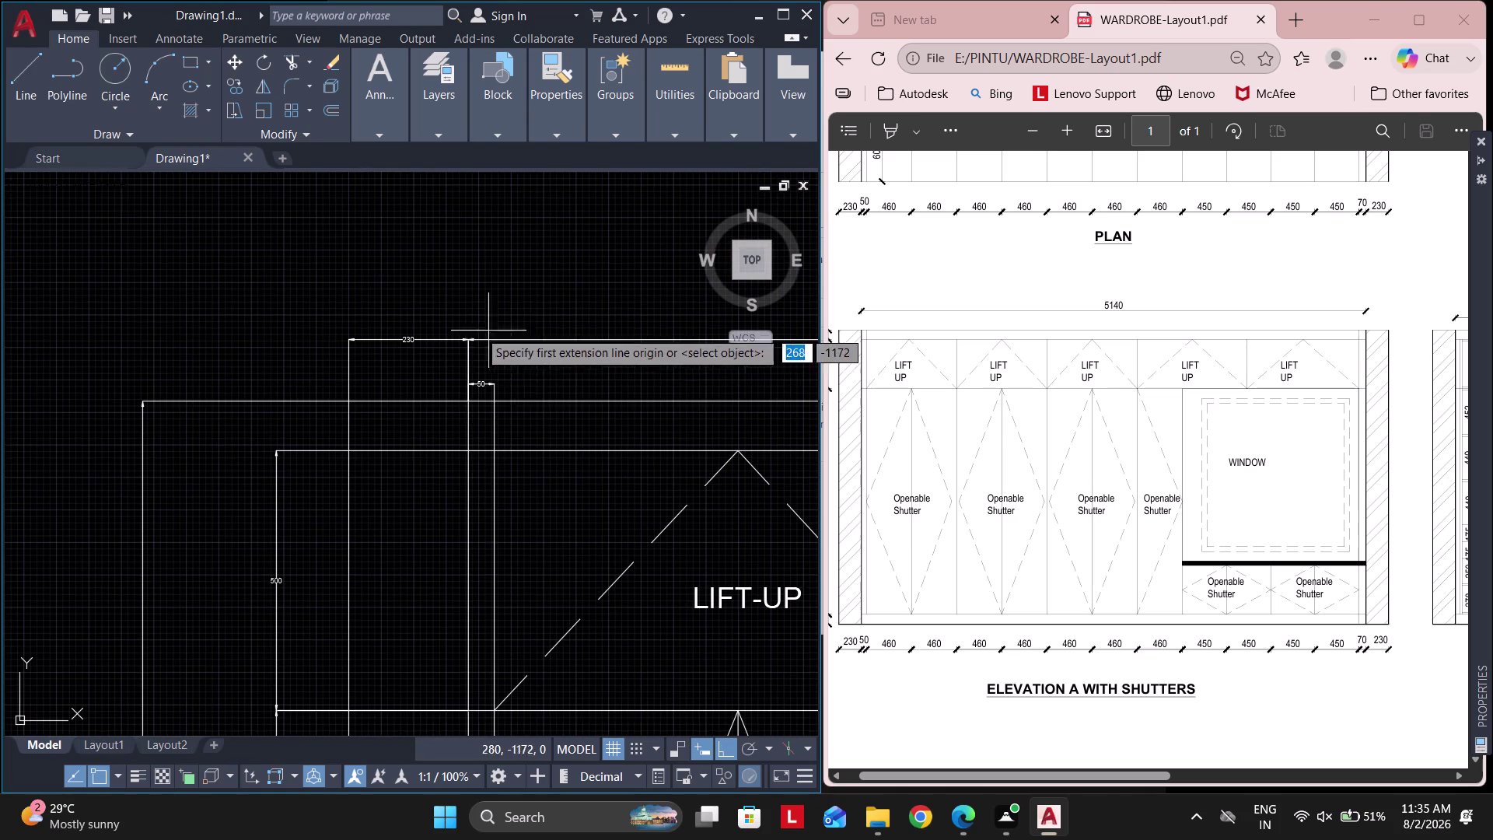
scroll(up, 3)
click(581, 387)
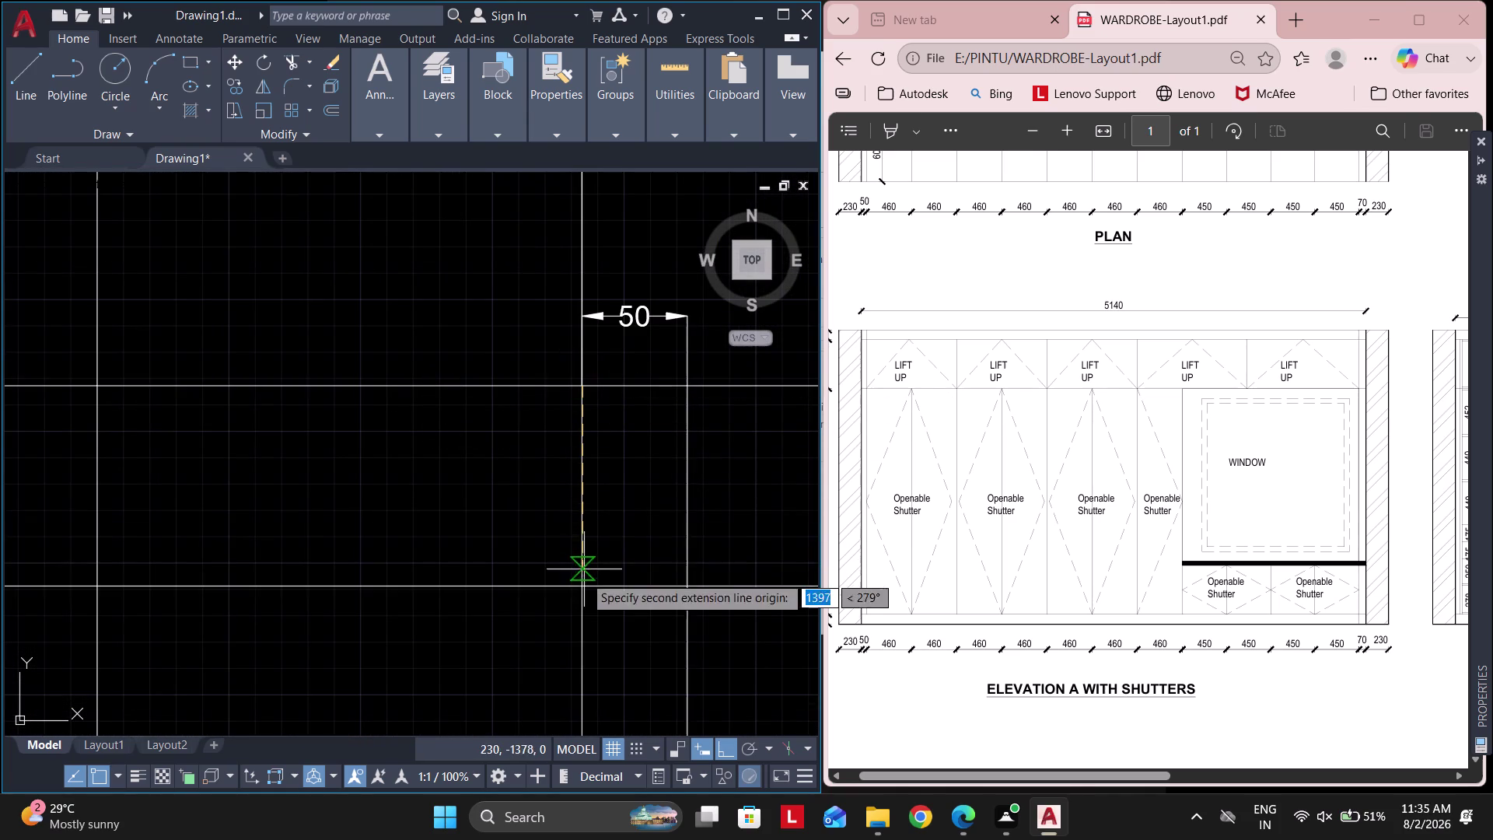
click(582, 588)
scroll(down, 3)
click(274, 547)
scroll(up, 3)
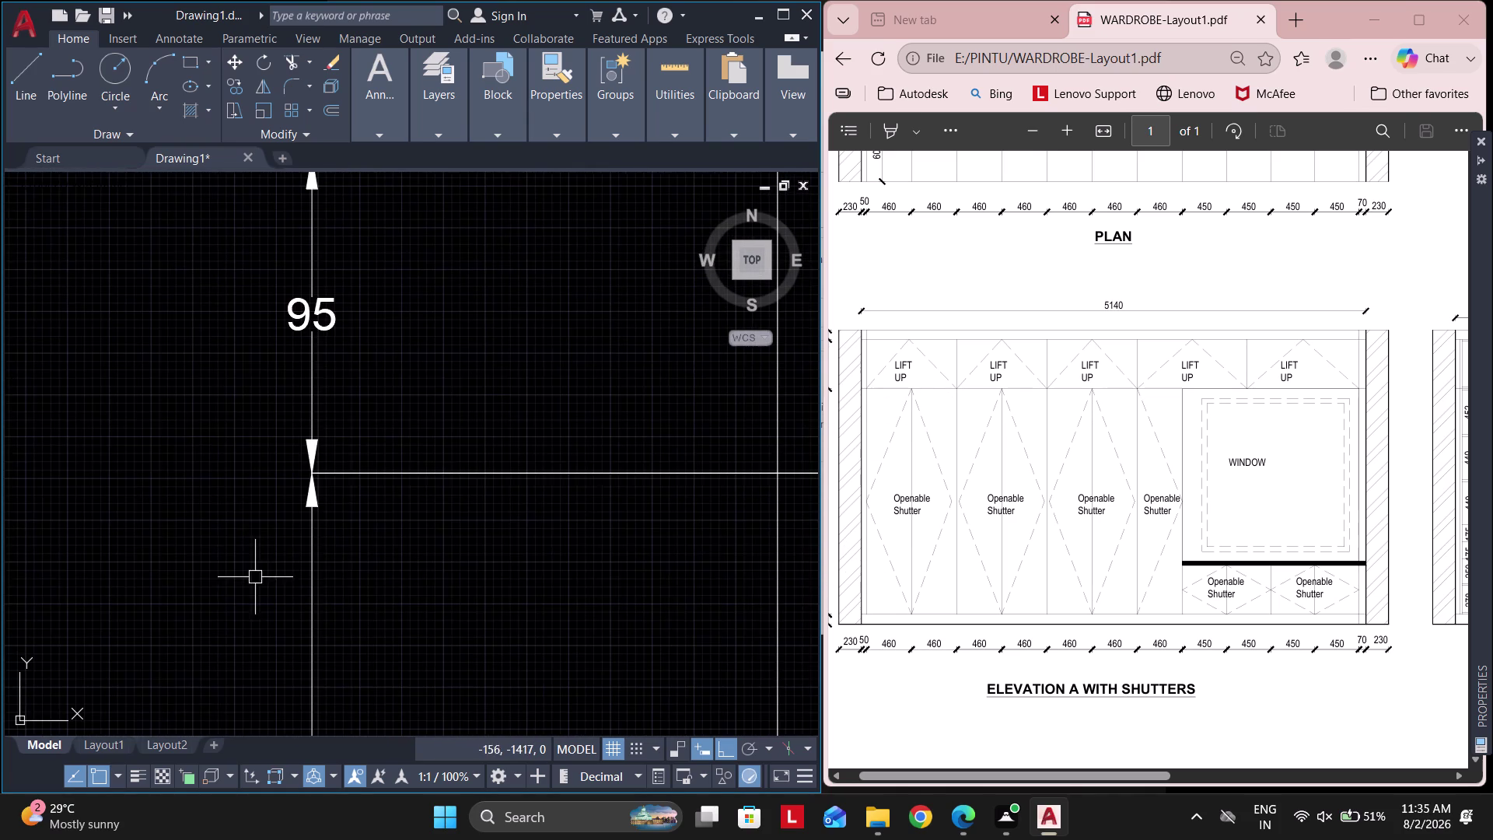
scroll(down, 3)
scroll(down, 3)
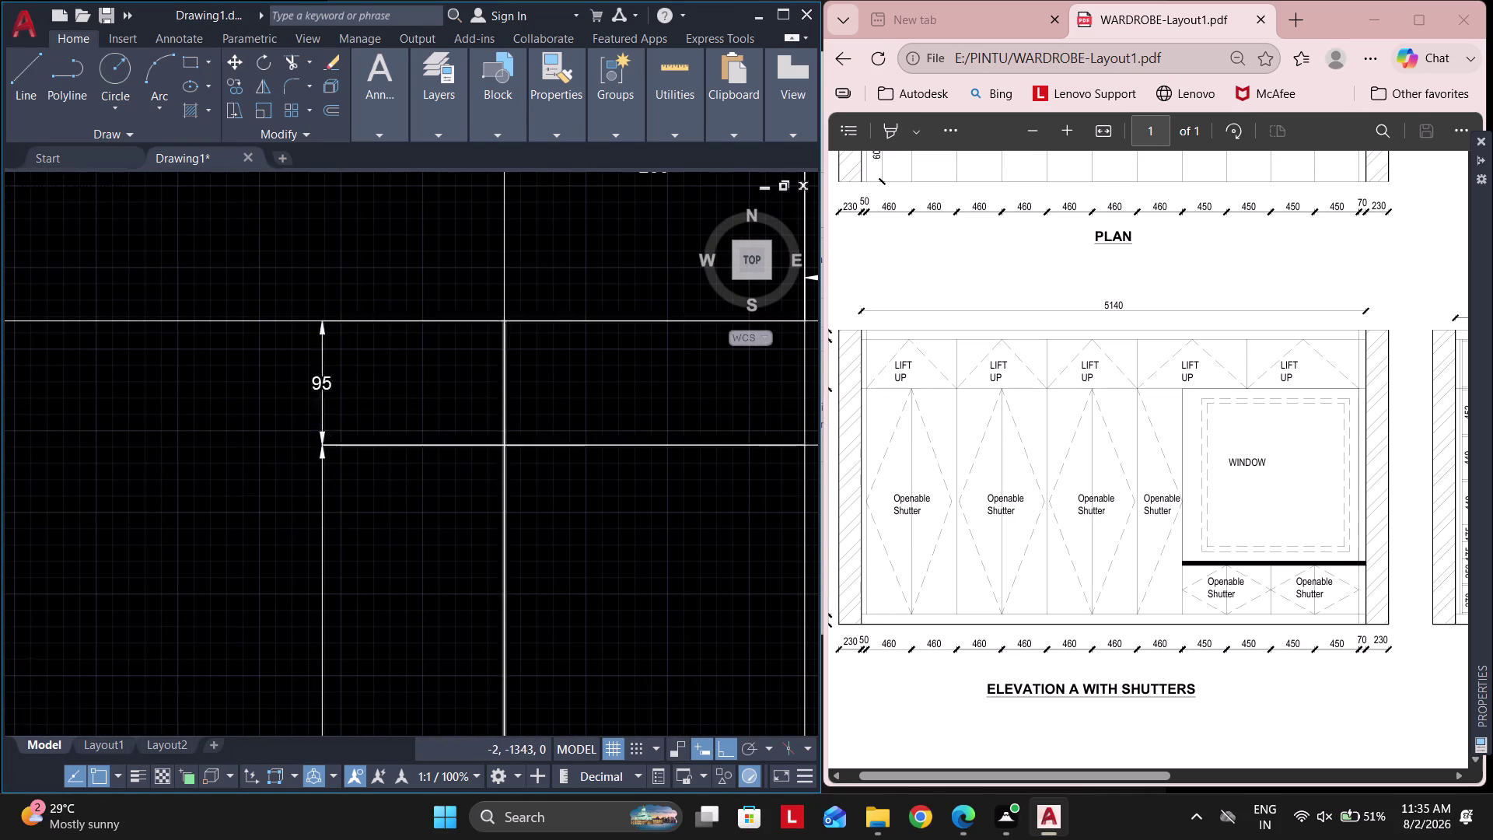
scroll(down, 3)
middle_drag(591, 419, 418, 409)
Draw a vertical line at the right end of the lift-up panel row.
scroll(down, 3)
middle_drag(588, 490, 376, 479)
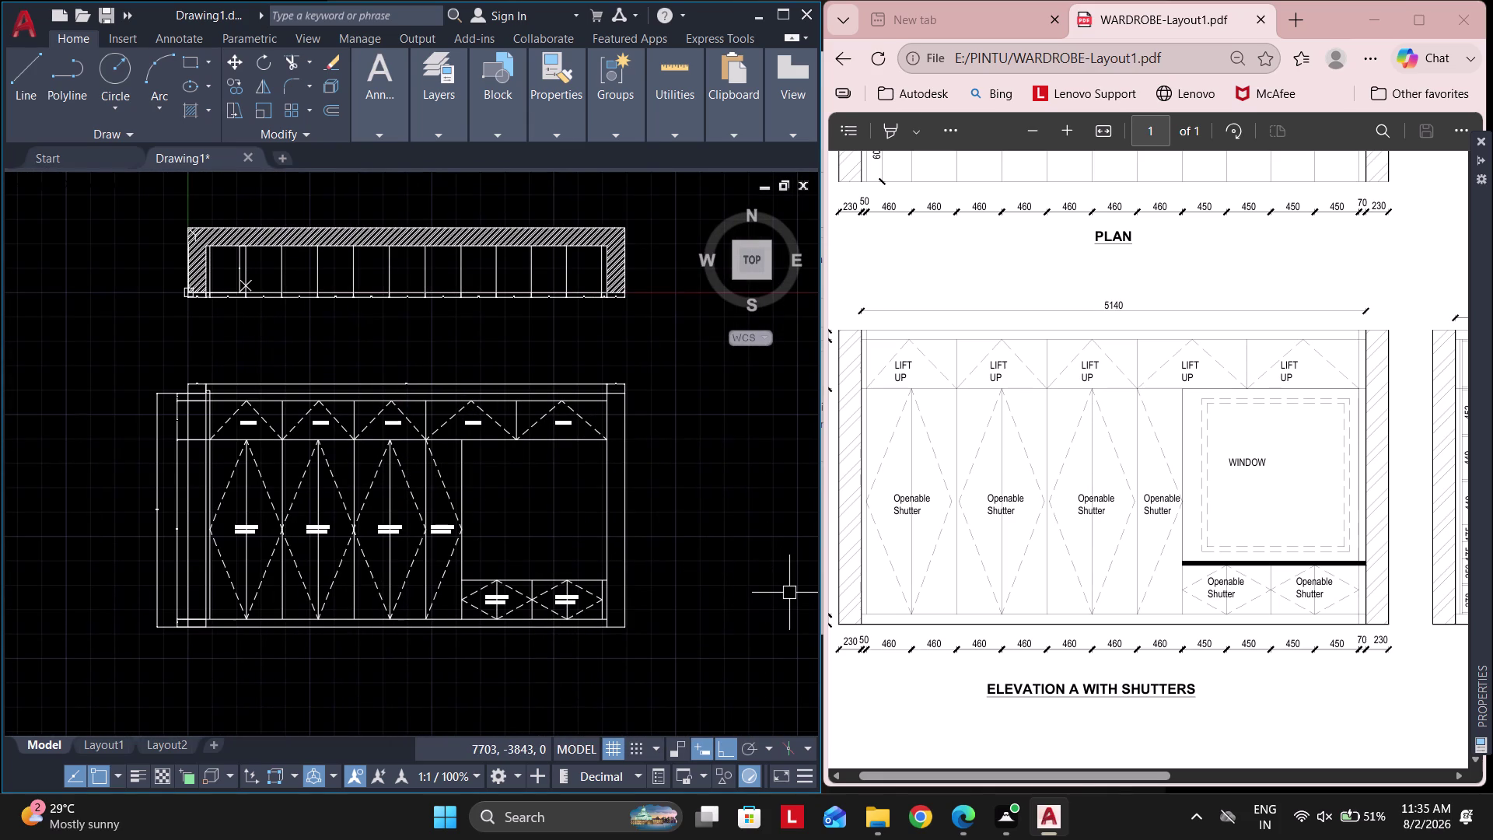
scroll(up, 3)
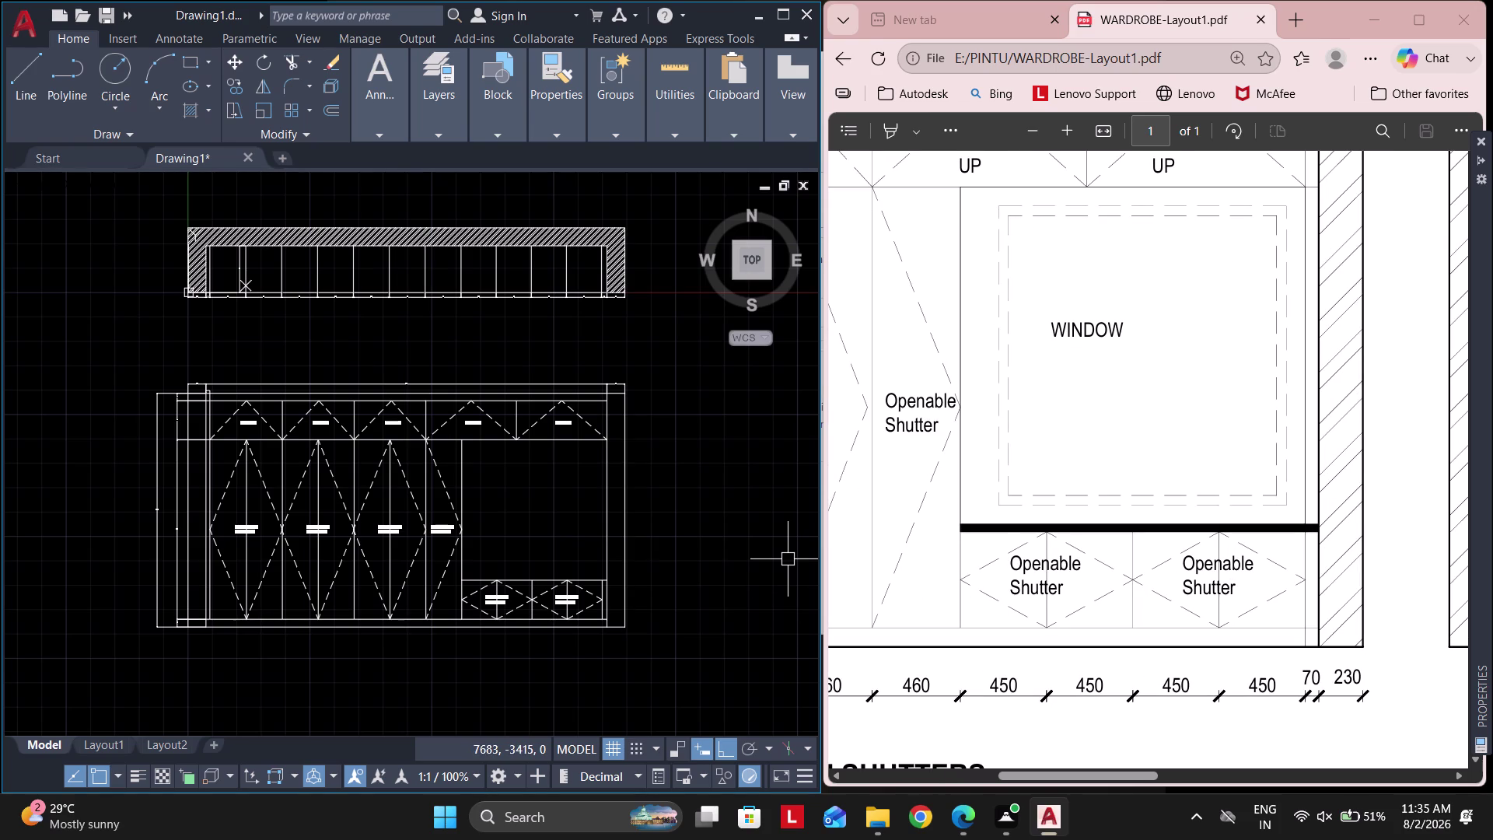
scroll(up, 3)
scroll(up, 3)
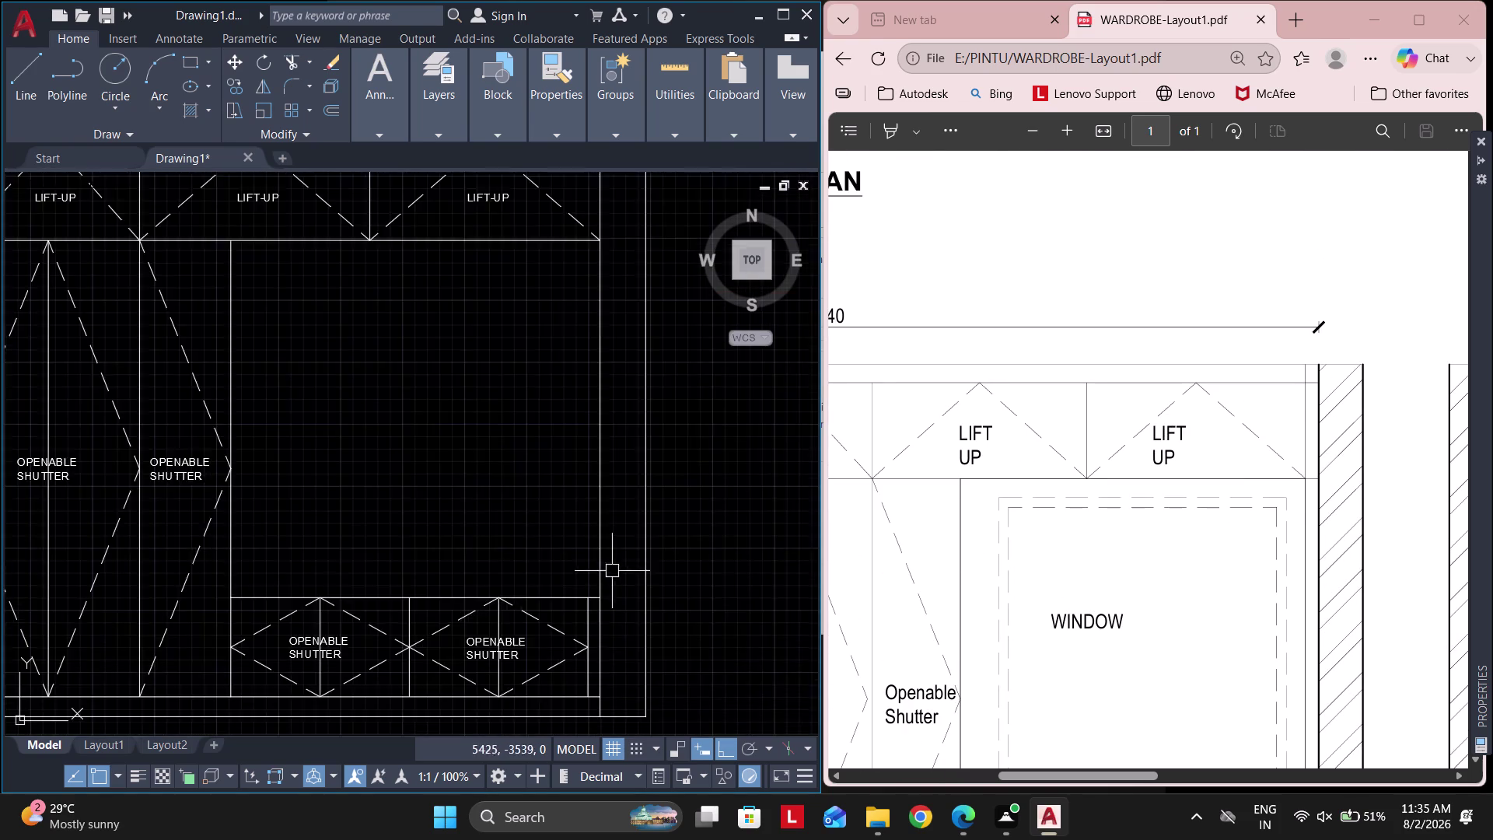
scroll(up, 3)
middle_drag(572, 582, 563, 667)
key(l)
key(space)
click(555, 663)
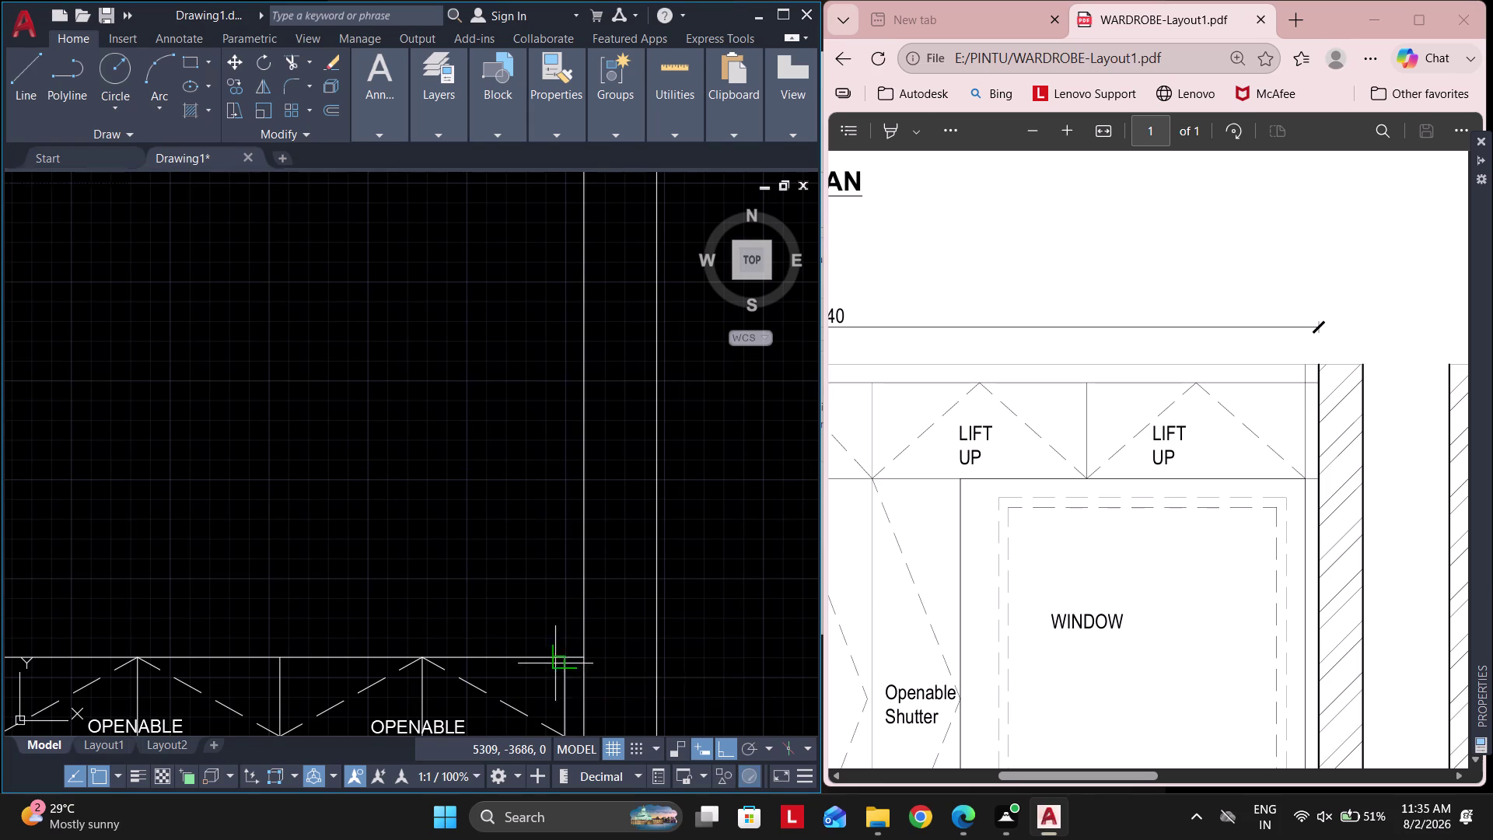
scroll(down, 3)
middle_drag(508, 403, 510, 478)
scroll(up, 3)
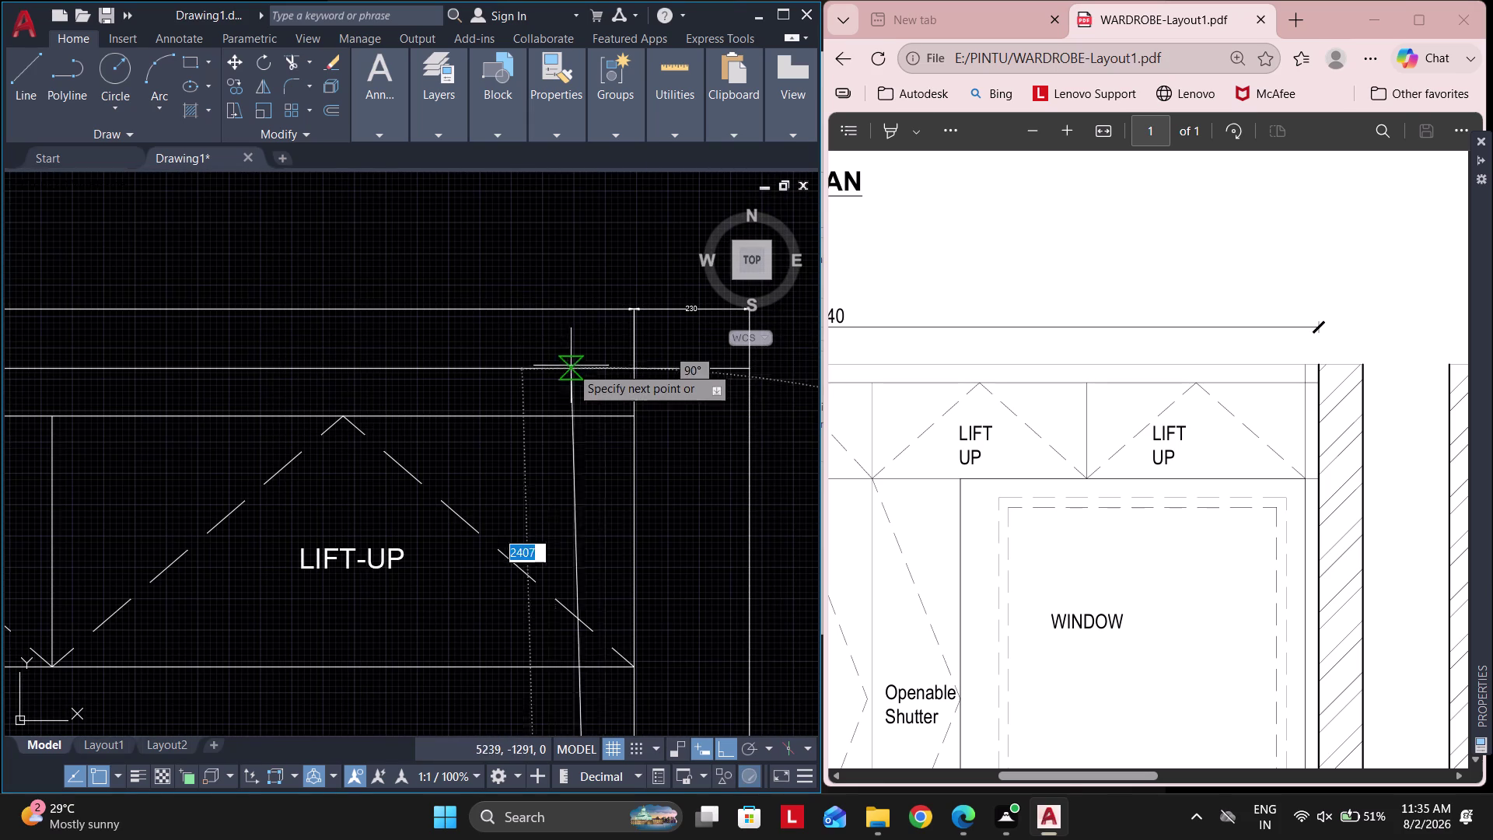
click(610, 368)
key(Escape)
click(570, 576)
click(515, 547)
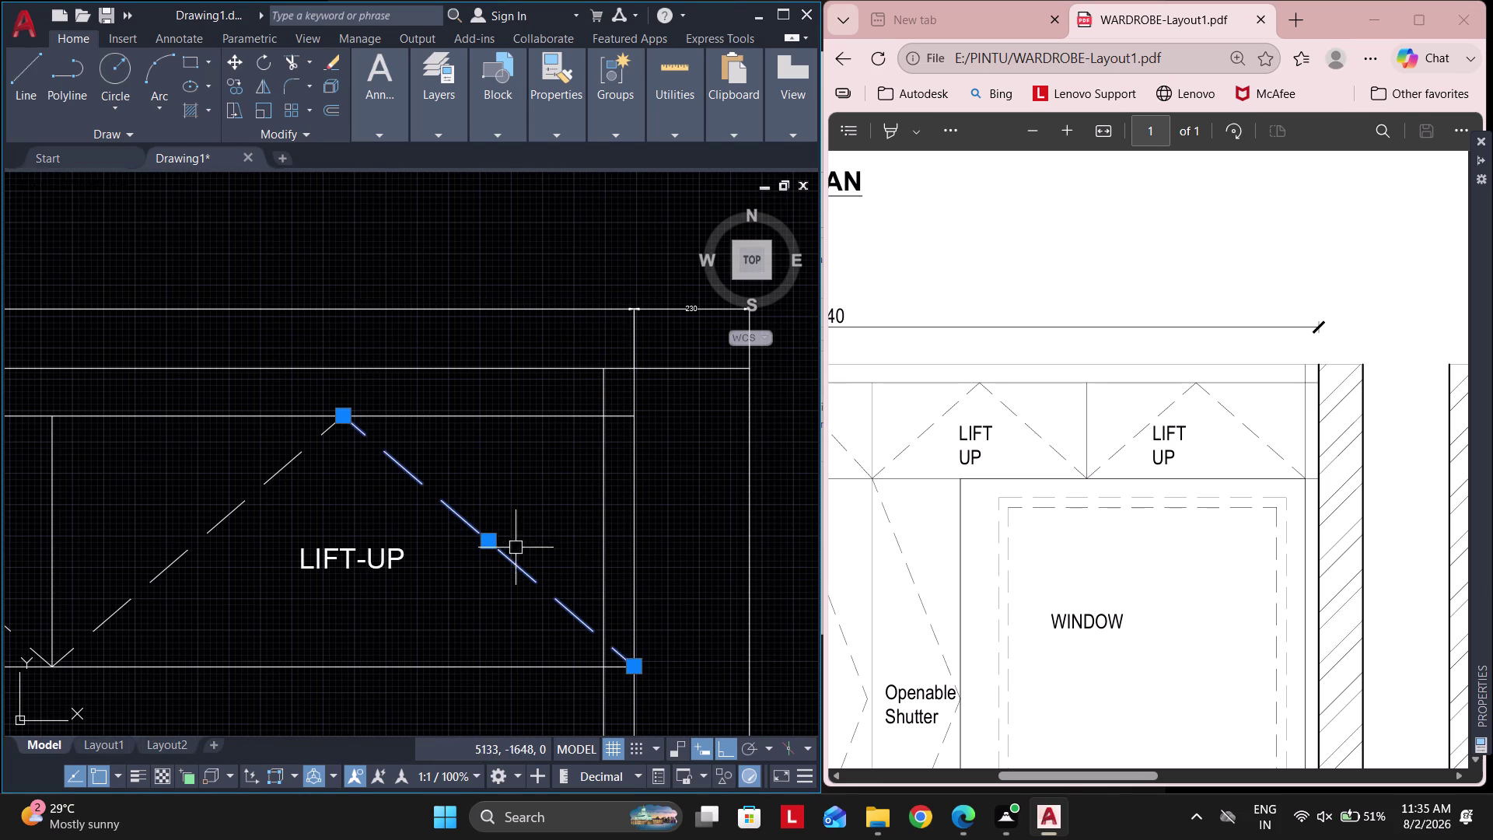
Check the lift-up panel's dashed diagonal and trim the overlapping lines there.
click(630, 667)
click(592, 666)
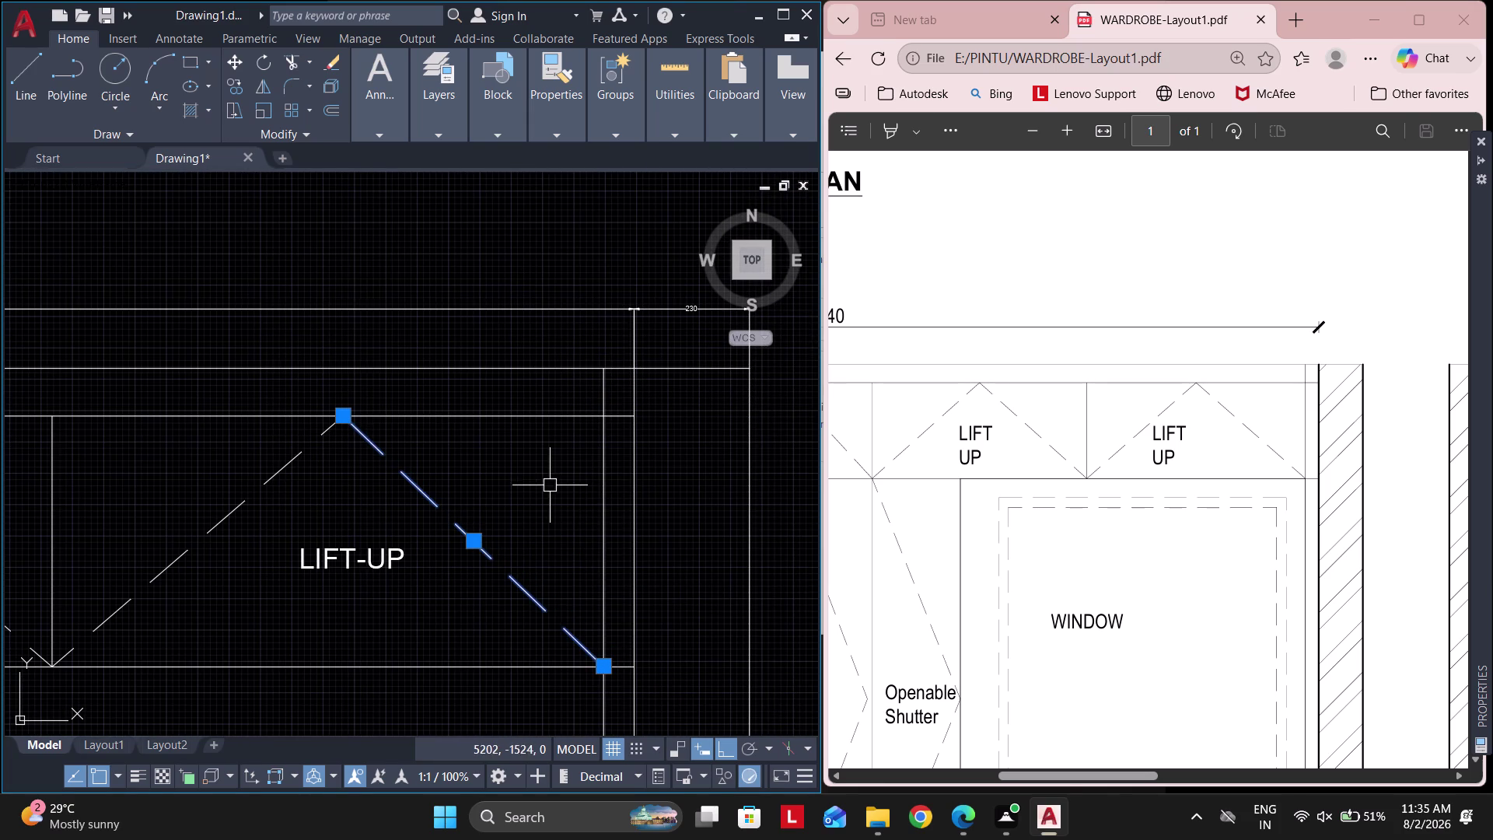
key(Escape)
text(TR)
key(space)
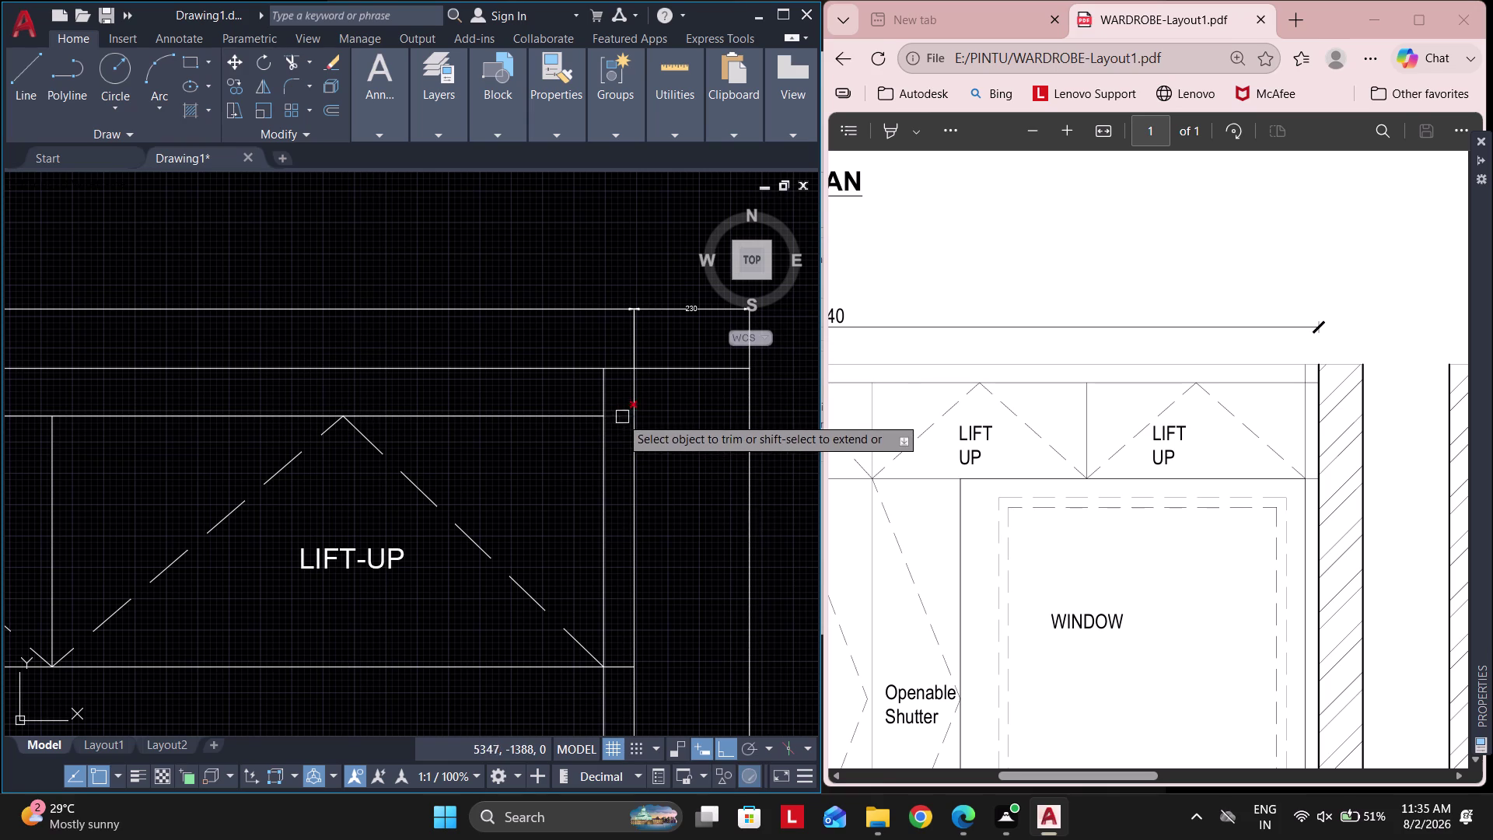
key(Escape)
key(Escape)
scroll(down, 3)
scroll(down, 3)
scroll(down, 3)
middle_drag(587, 529, 588, 433)
scroll(down, 3)
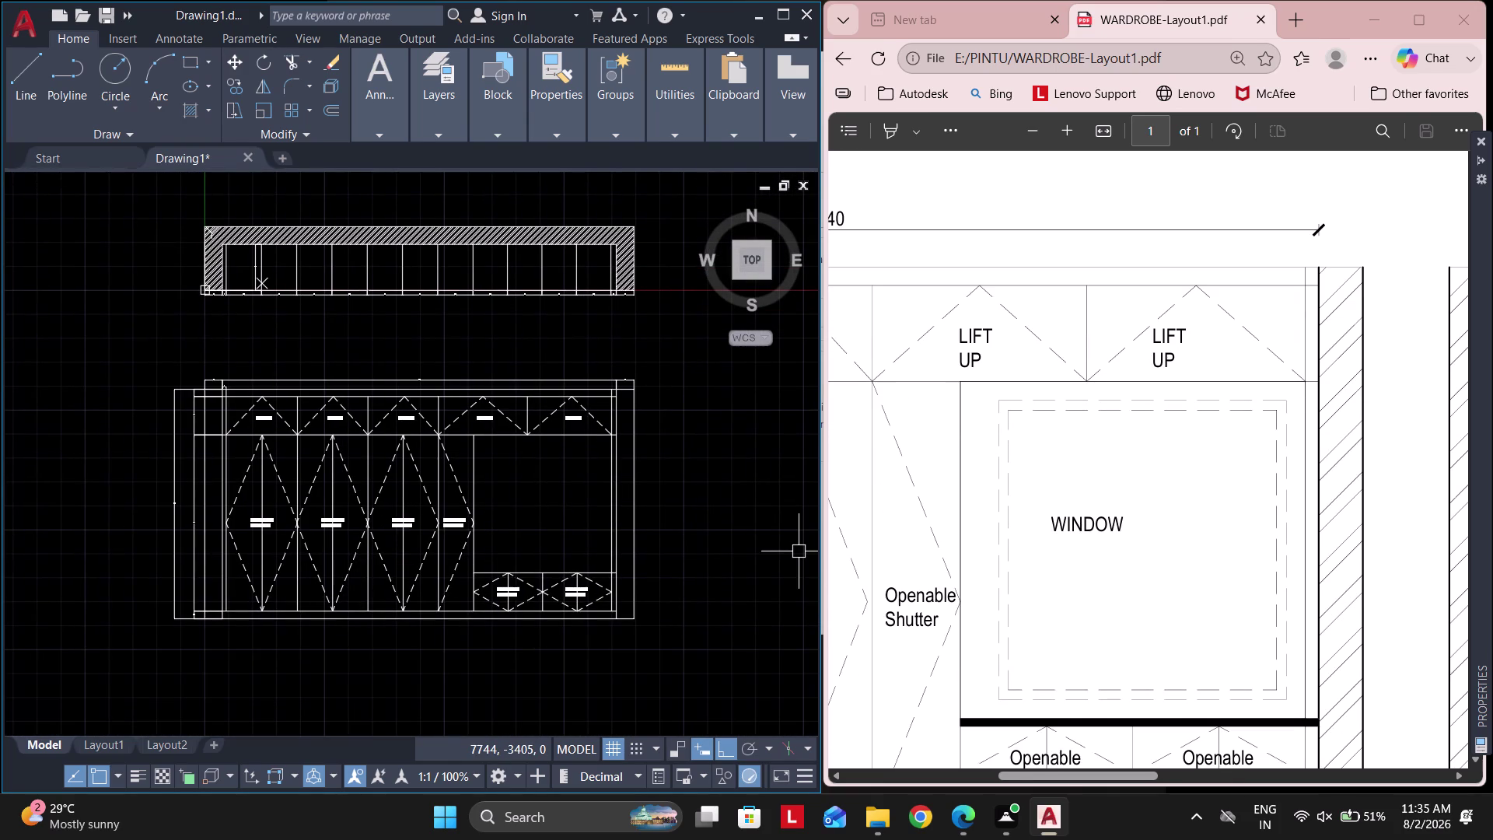
Start a REC rectangle from the open compartment's top-left corner above the shutters.
key(Escape)
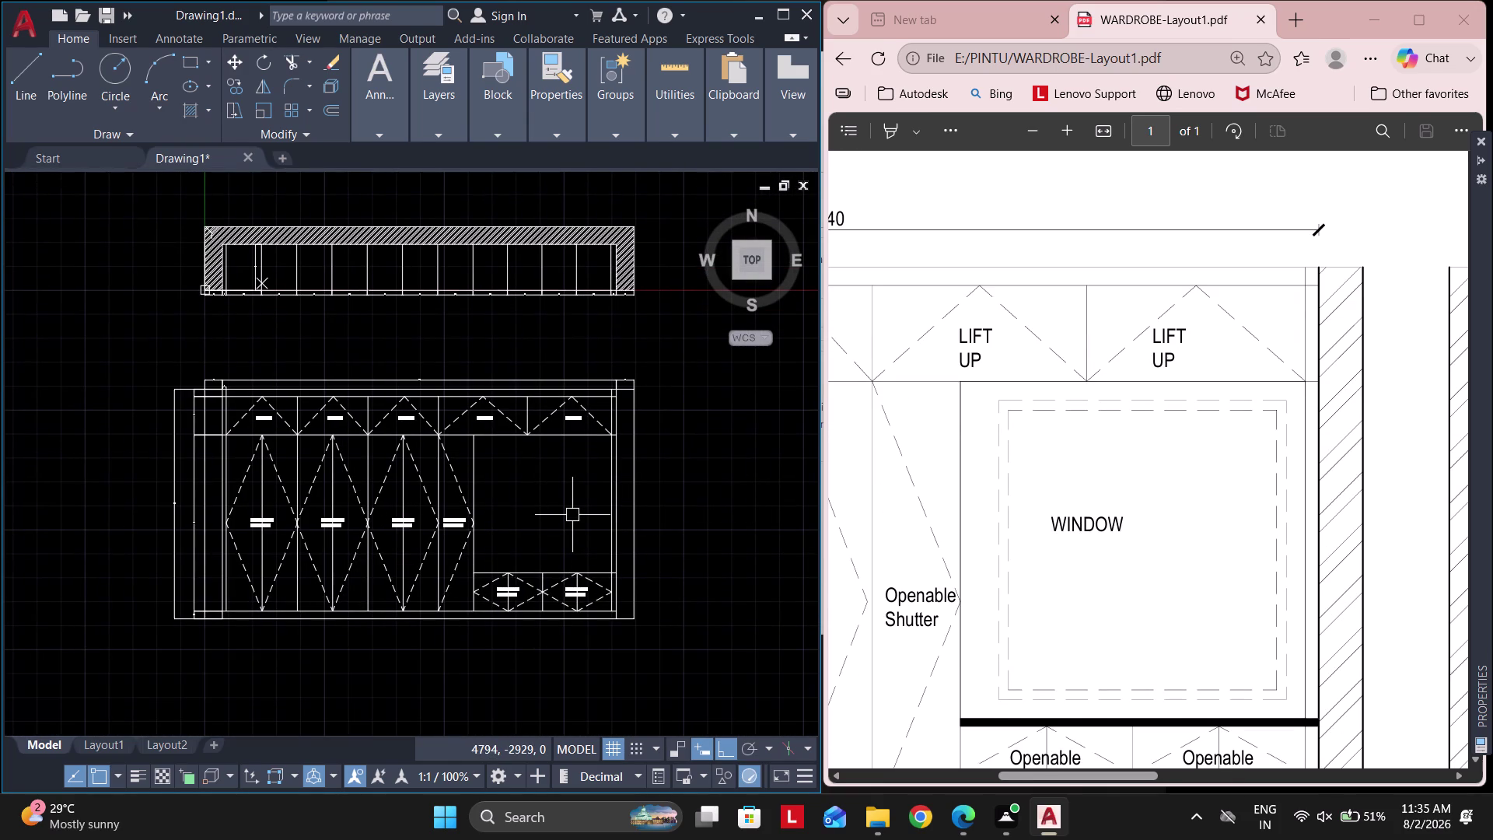
scroll(up, 3)
click(461, 464)
key(Escape)
text(REC)
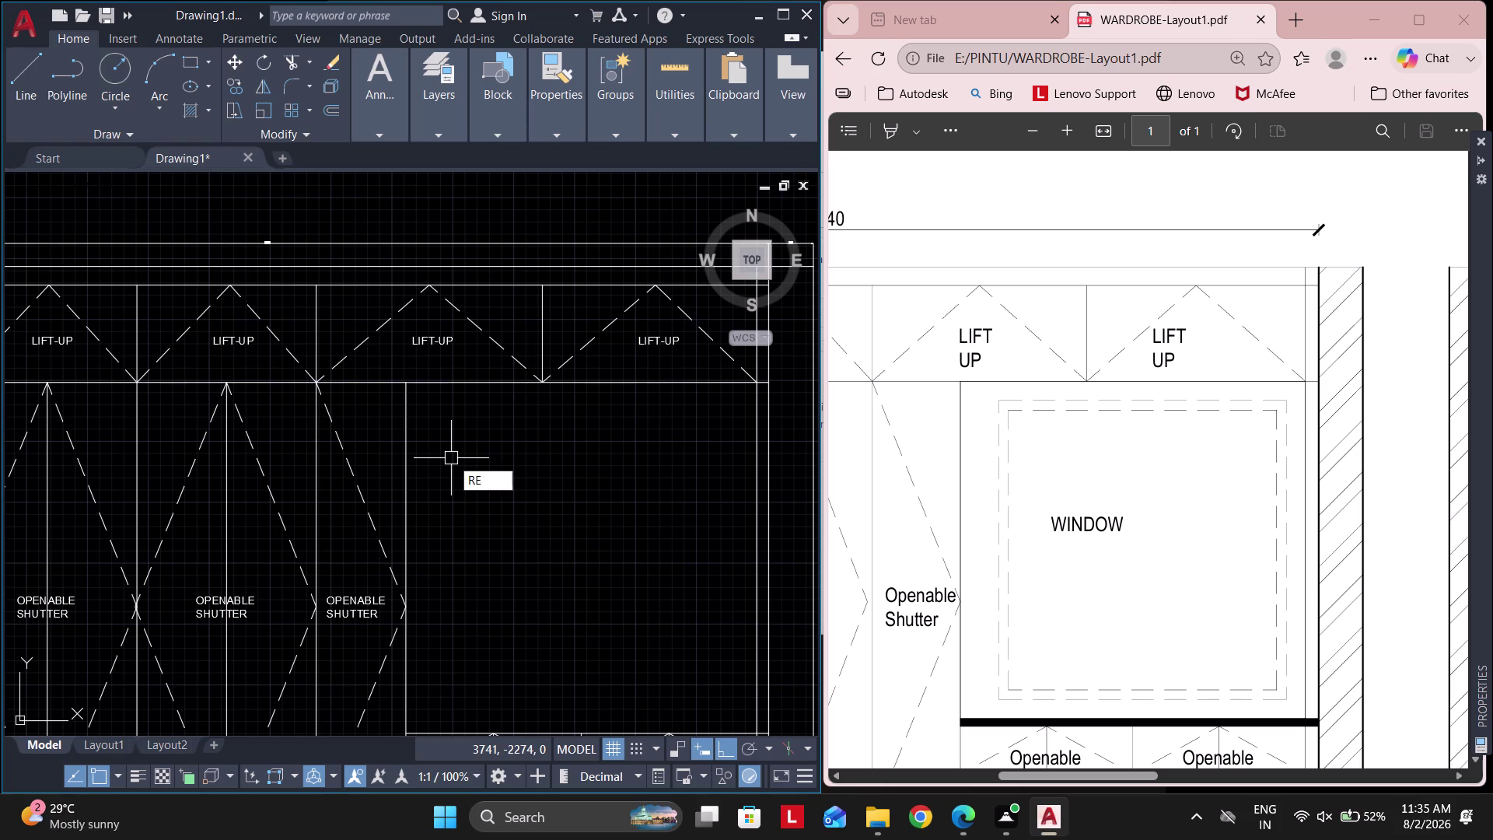
key(space)
click(409, 389)
scroll(down, 3)
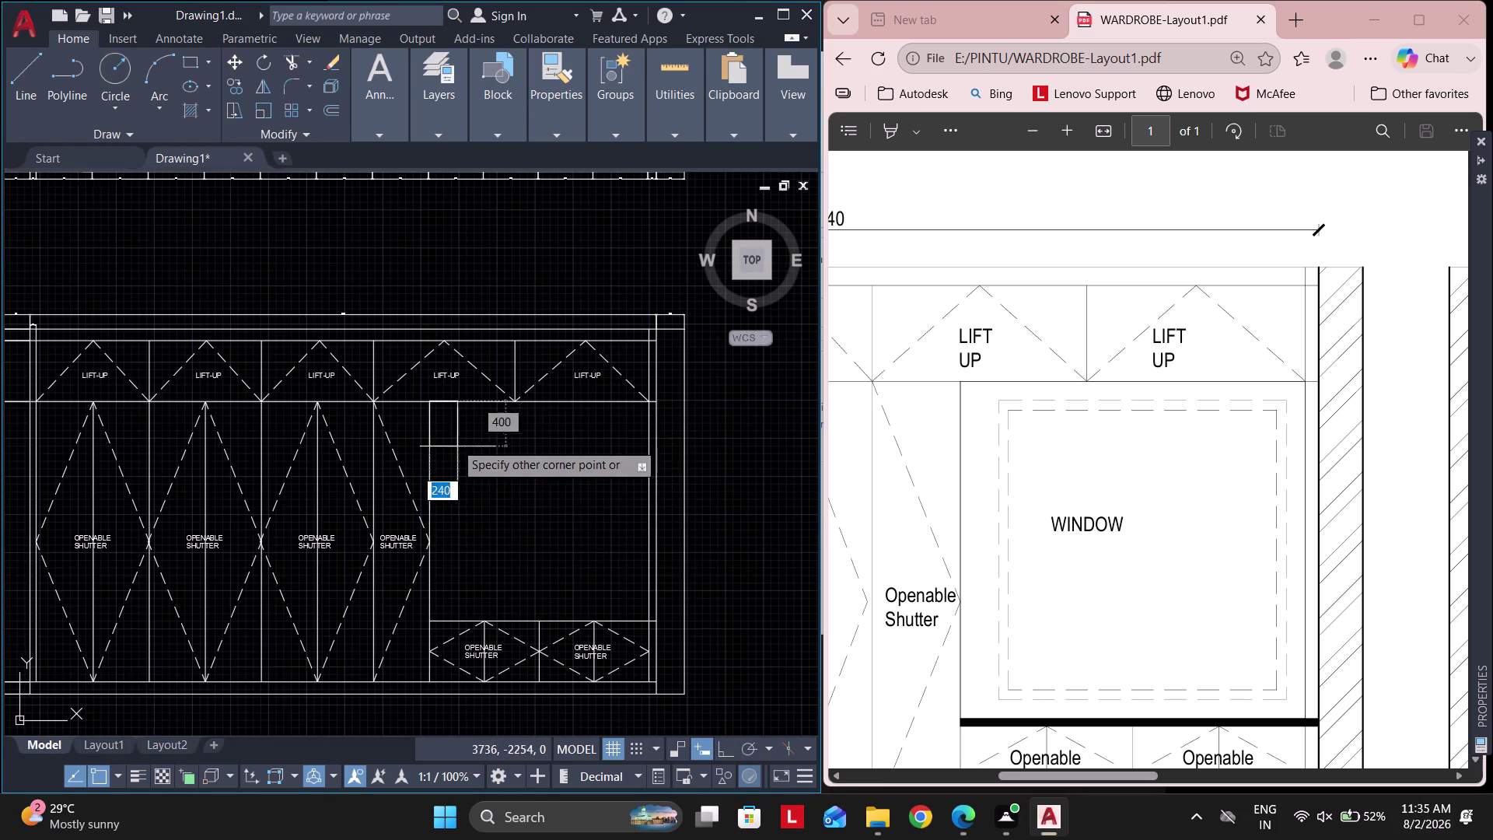
scroll(up, 3)
key(Escape)
key(space)
click(435, 396)
scroll(down, 3)
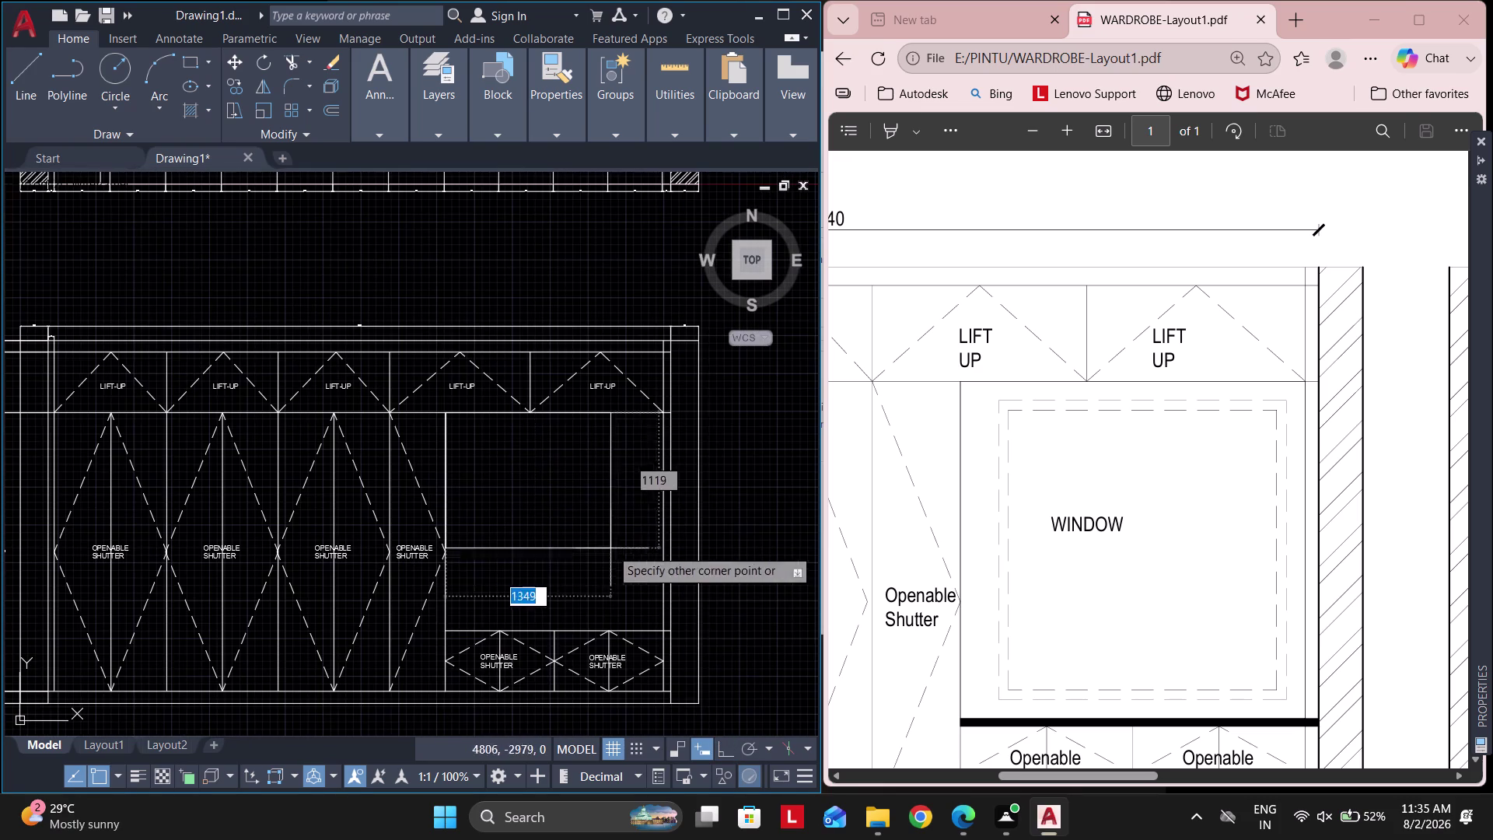
scroll(up, 3)
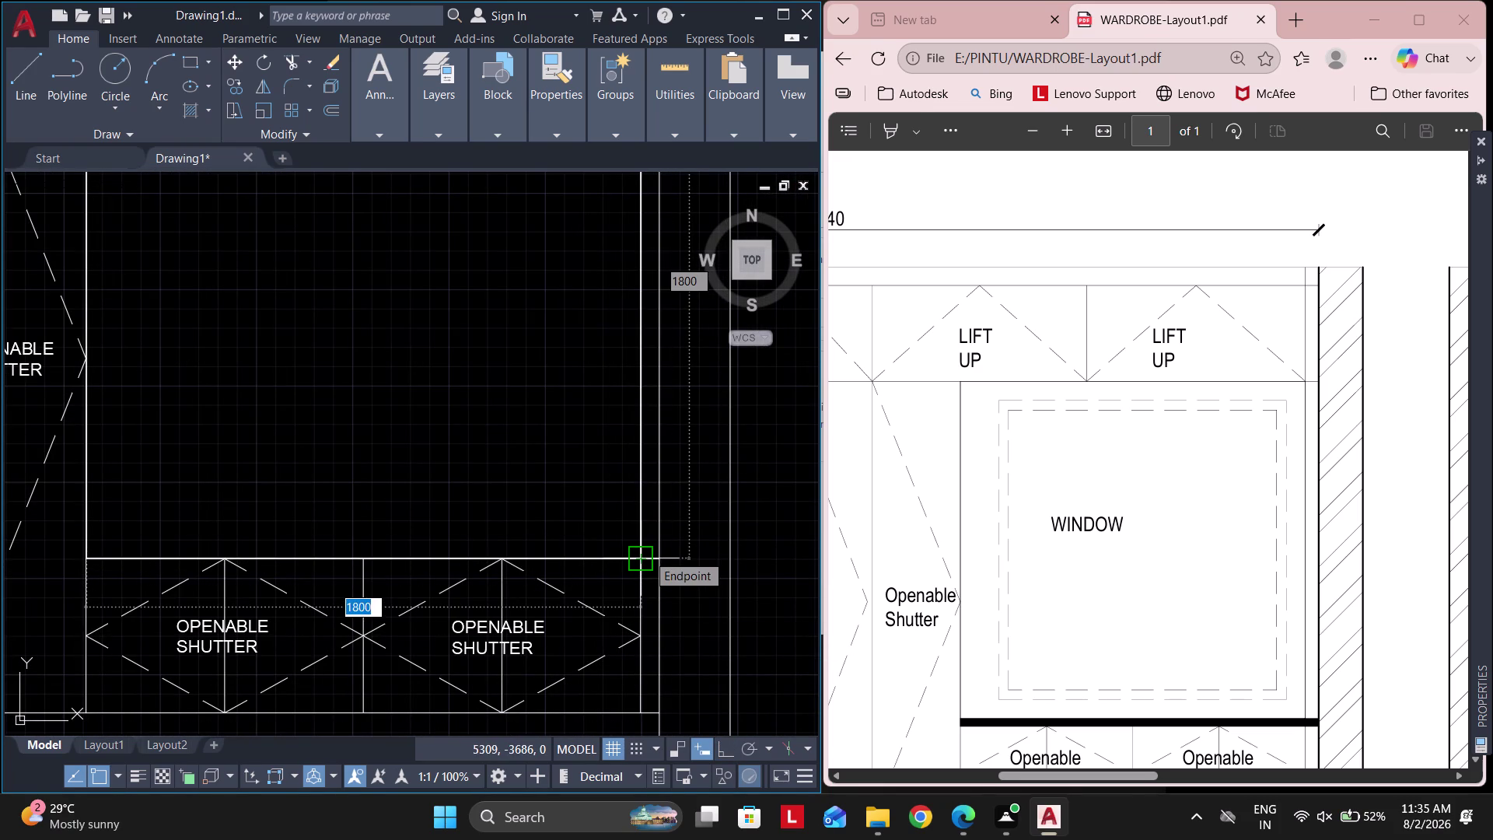
Finish the rectangle and offset the shutter-top line 50 upward.
click(639, 556)
key(Escape)
key(Escape)
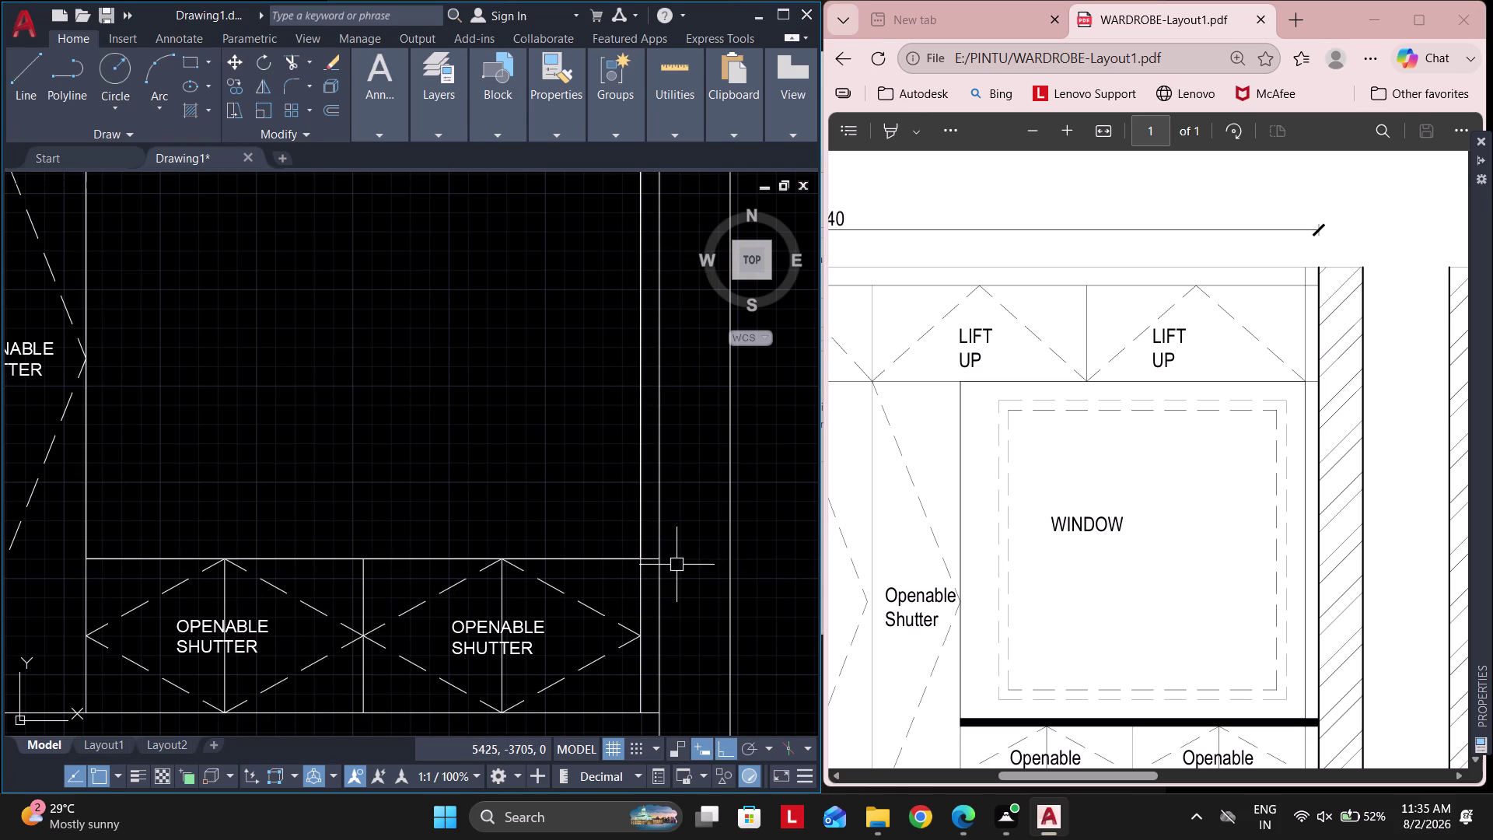
text(O)
key(space)
text(5)
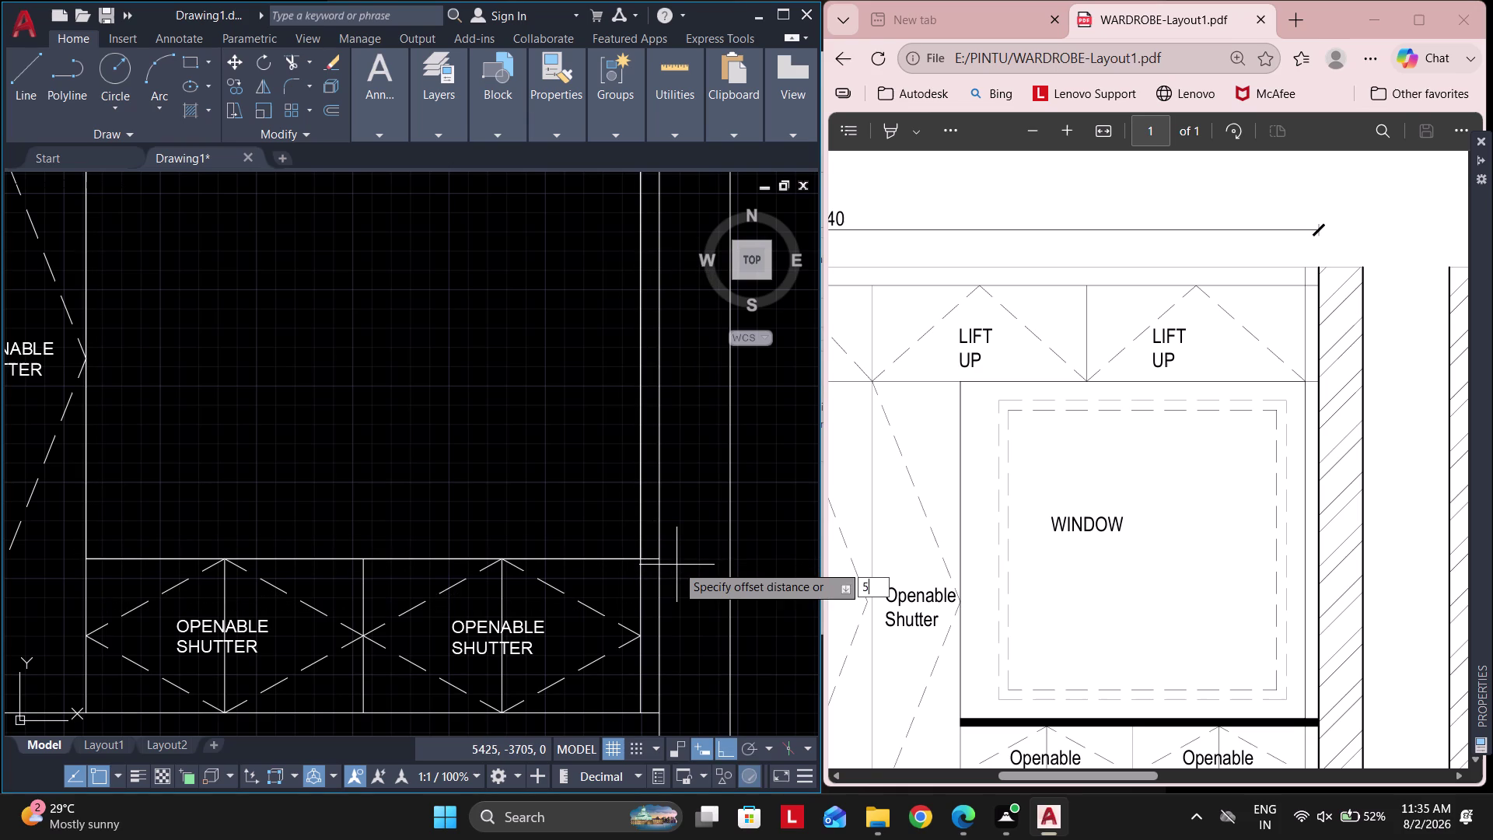
text(0)
key(Return)
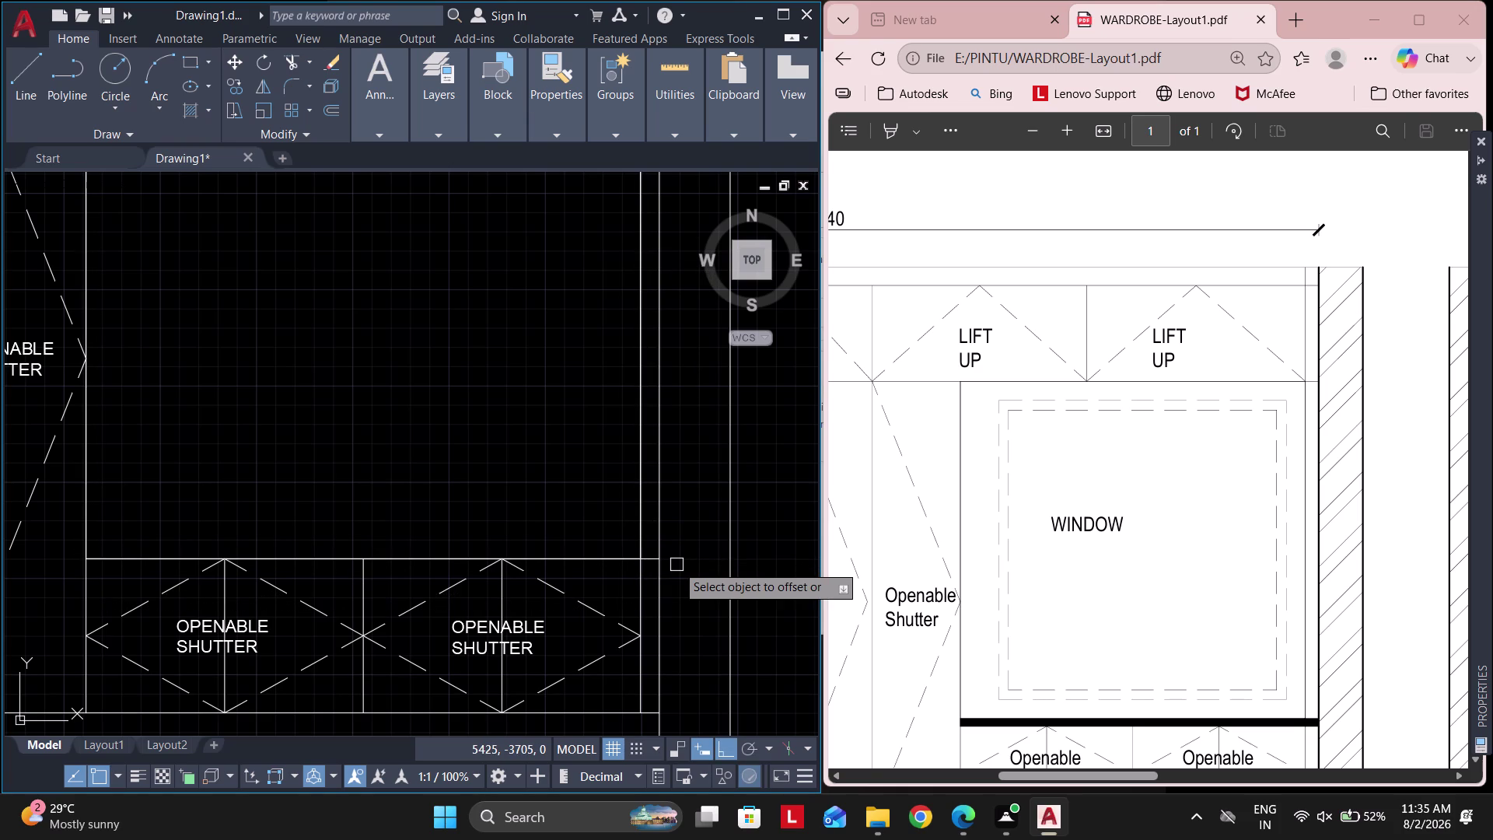
click(652, 558)
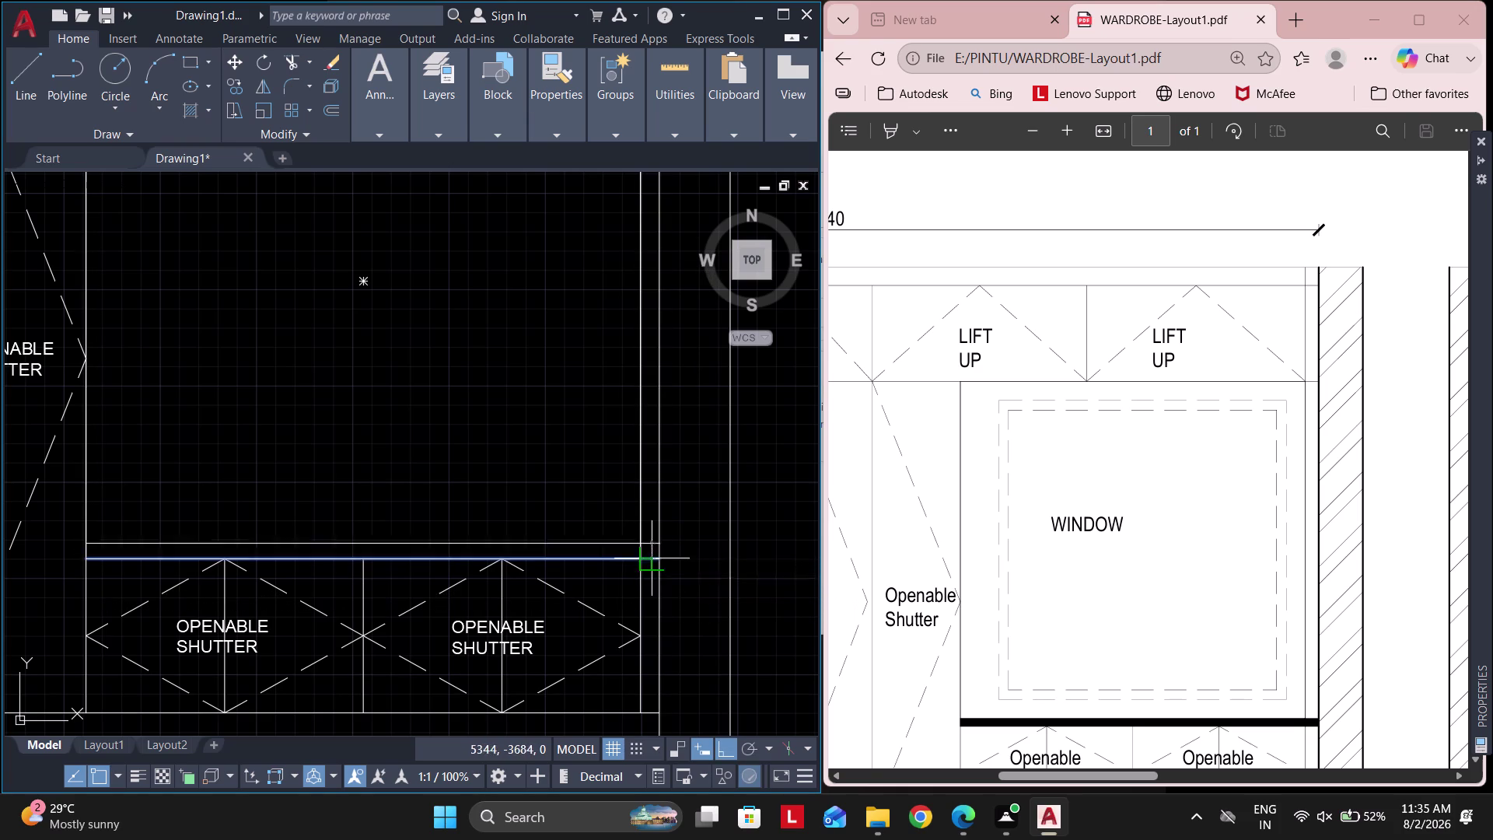
click(579, 459)
key(Escape)
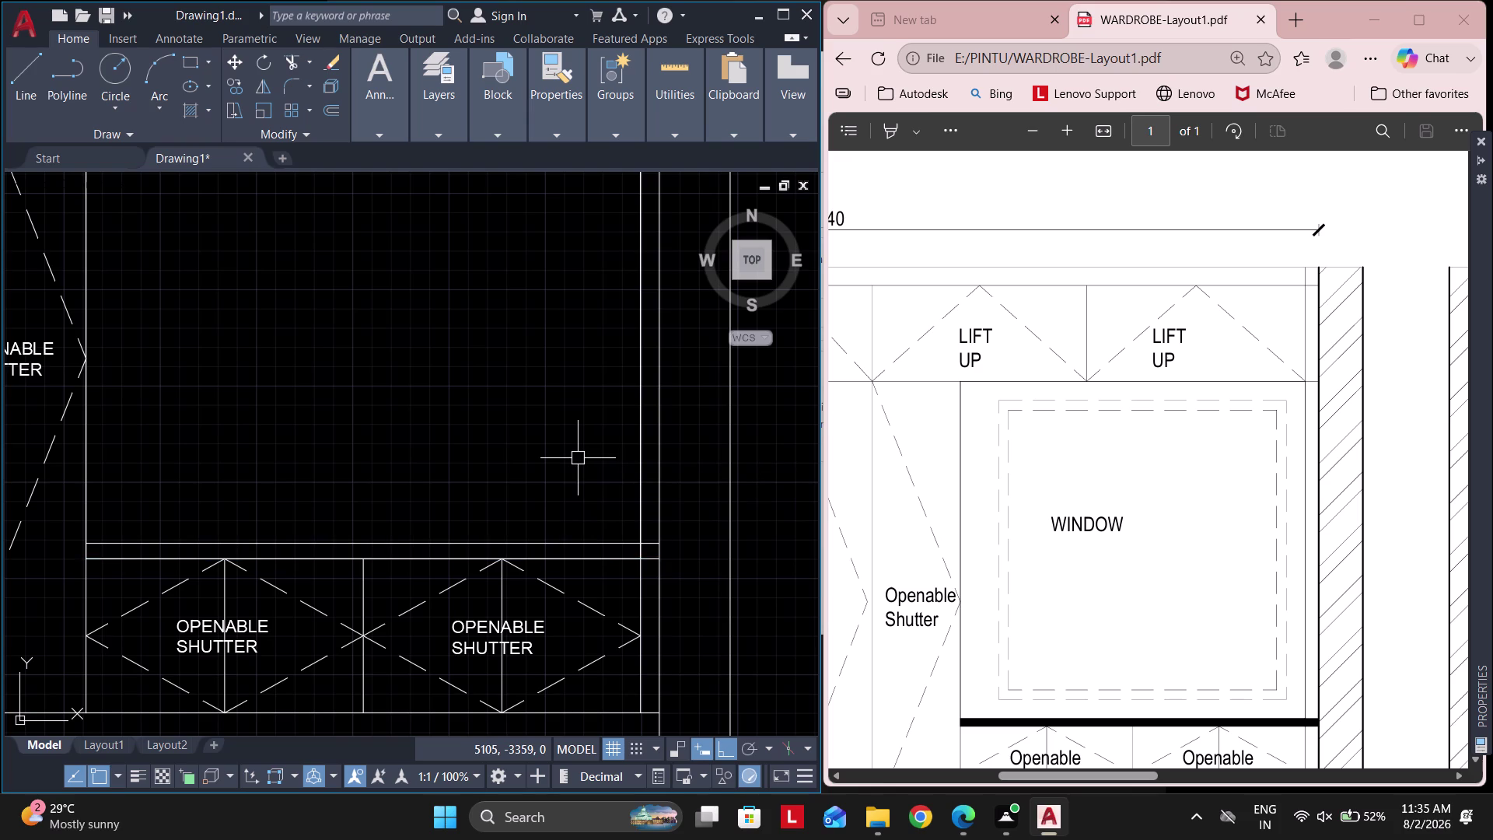
key(Escape)
Trim the overhanging ends of the new 50 shelf band line.
text(TR)
key(space)
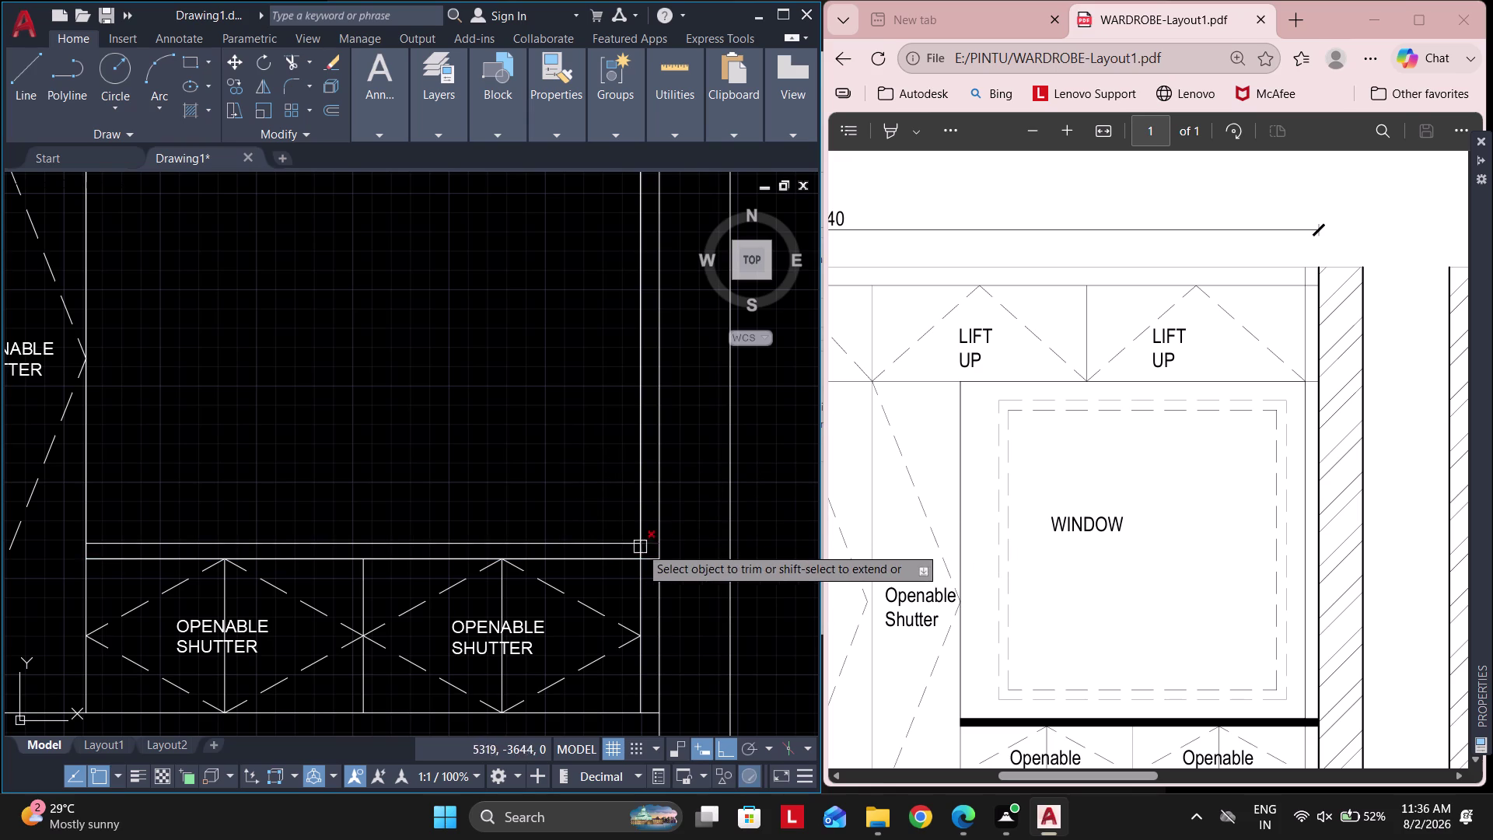
click(637, 557)
scroll(up, 3)
key(ctrl+z)
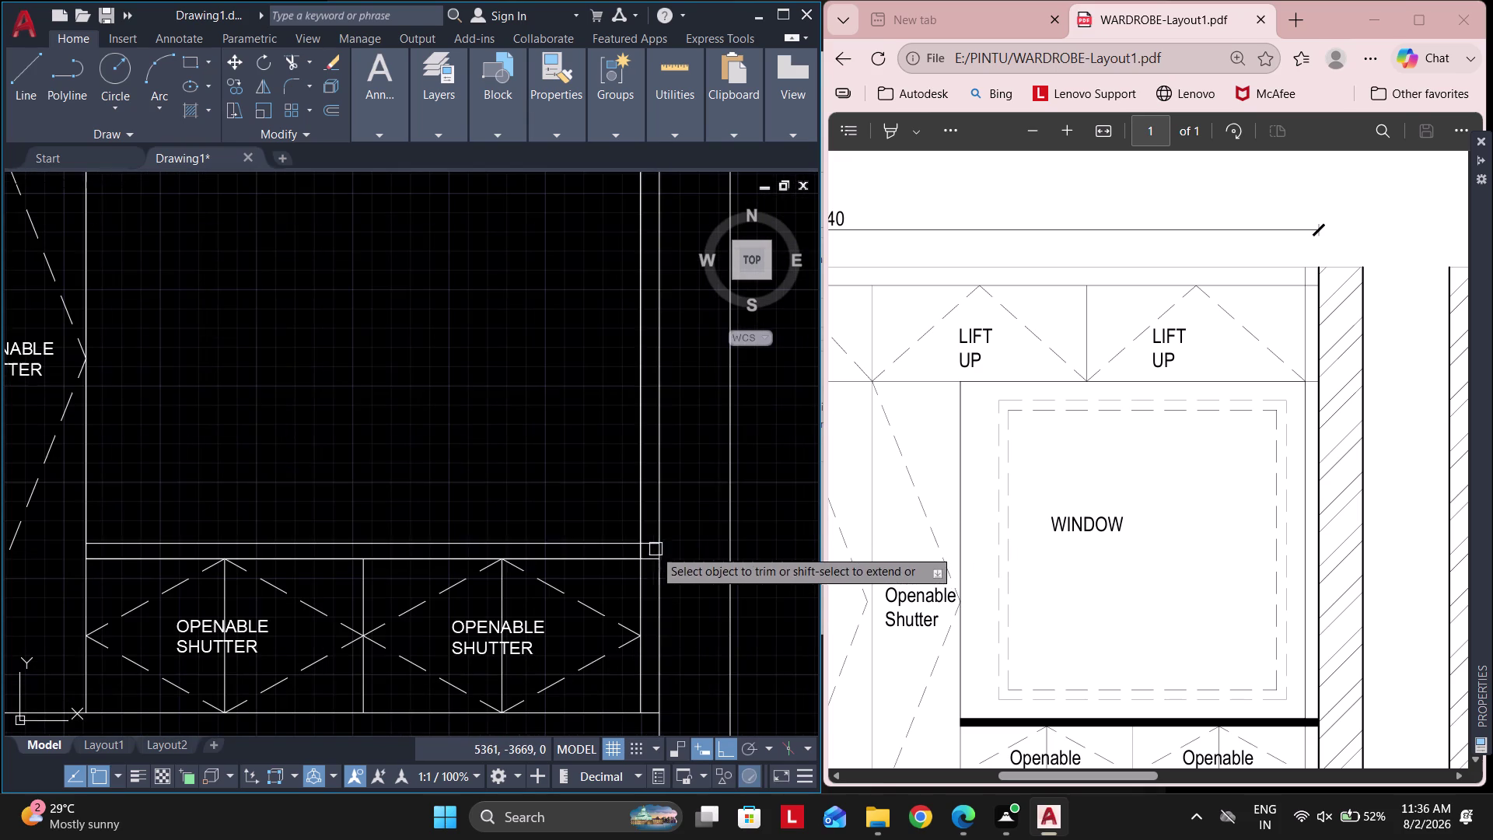
scroll(up, 3)
click(615, 547)
click(516, 550)
scroll(down, 3)
key(Escape)
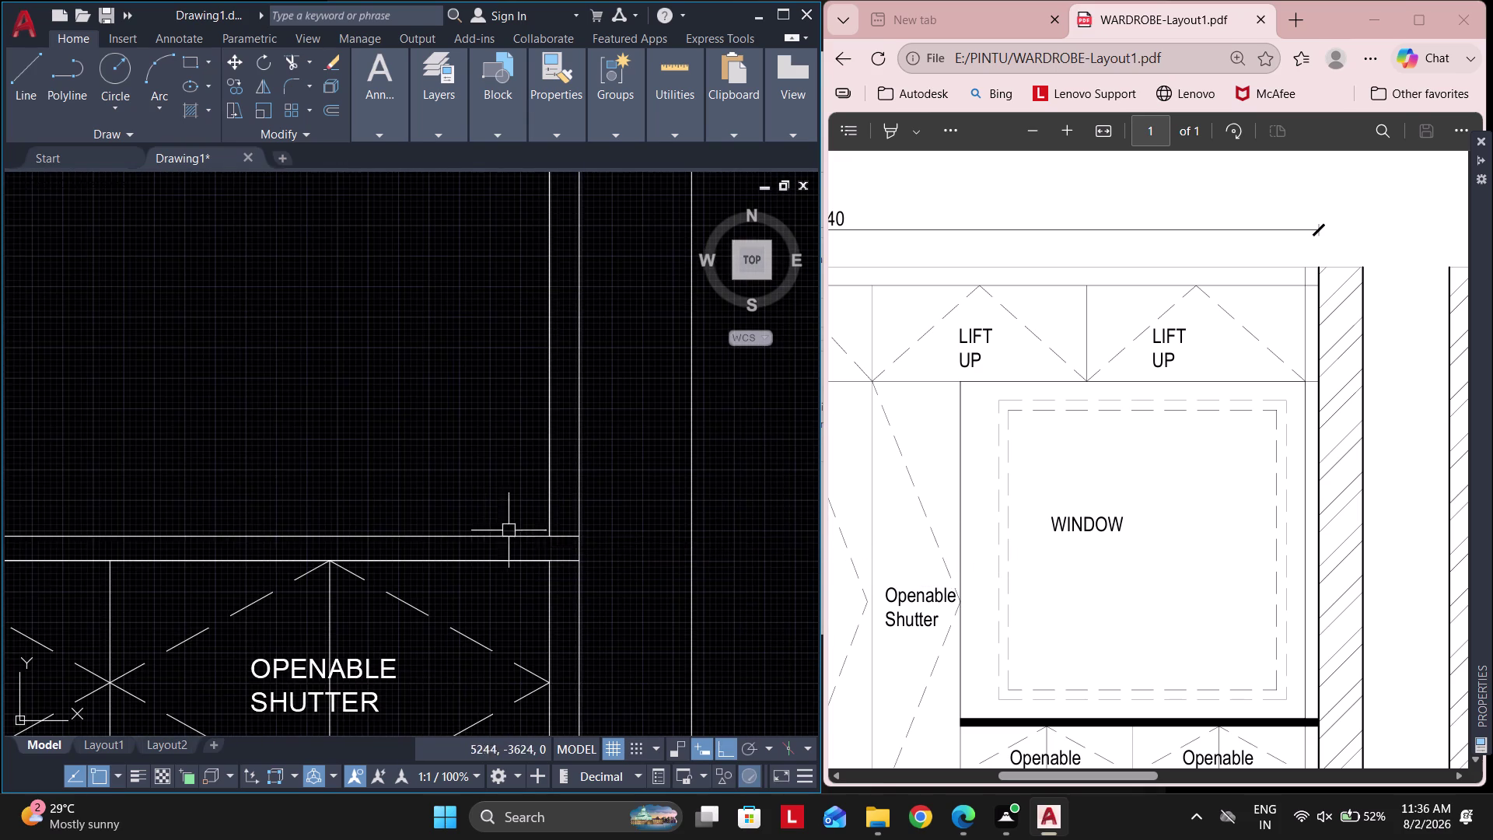
middle_drag(529, 502, 632, 520)
text(H)
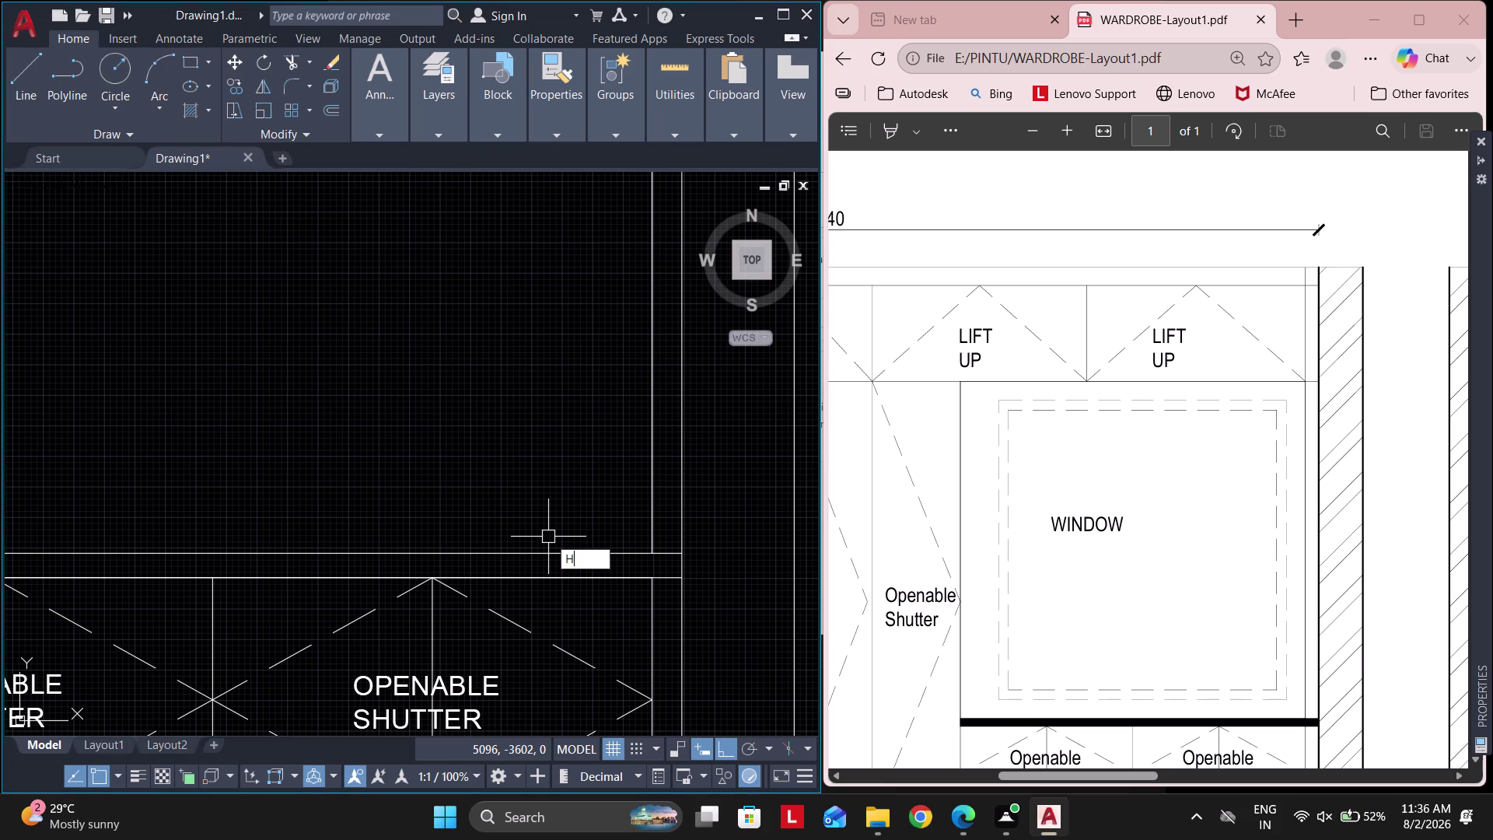
key(space)
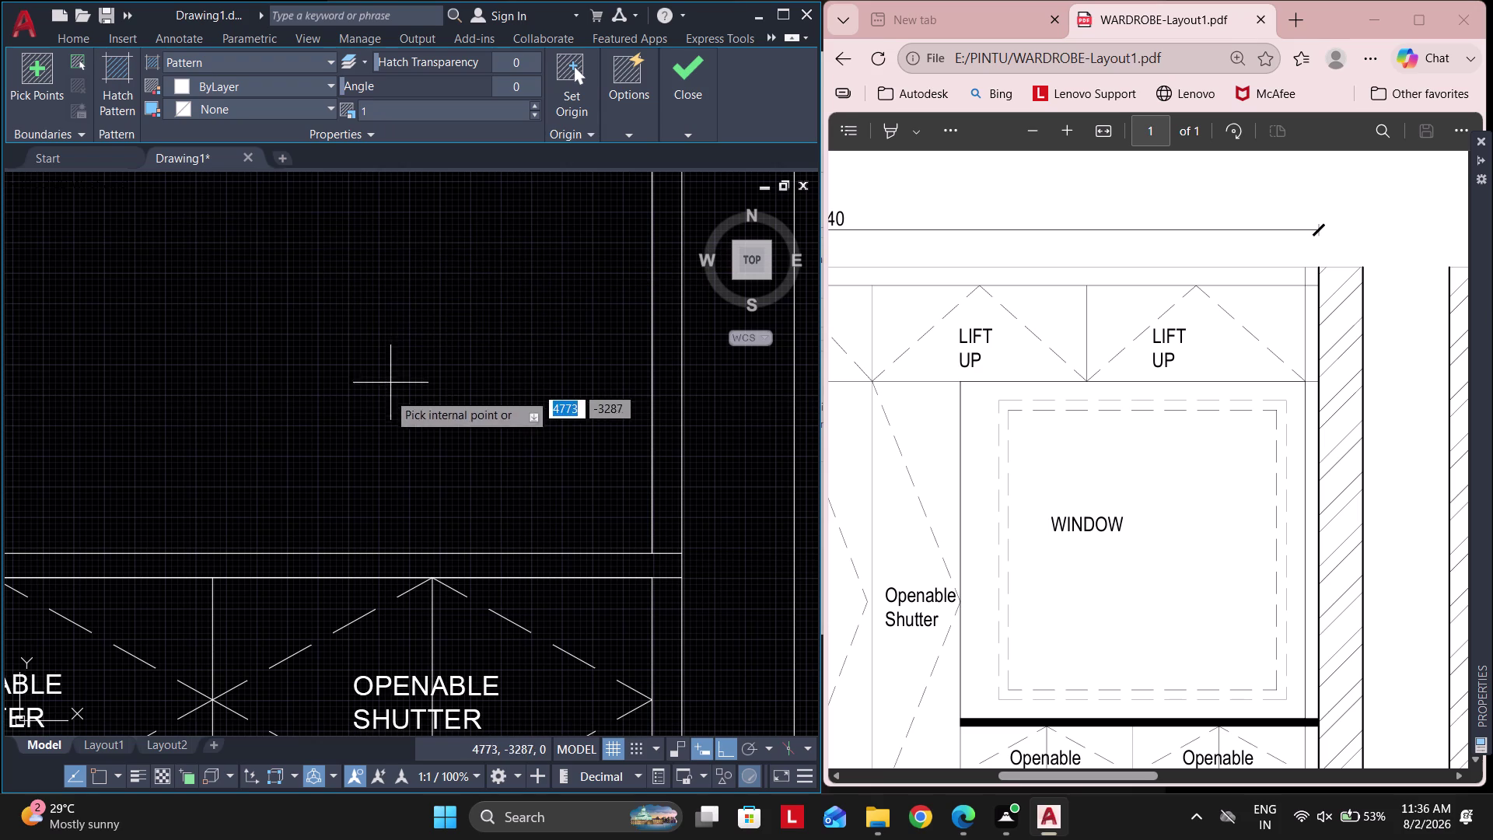
Hatch the thin shelf strip above the lower shutters with the SOLID pattern.
click(336, 562)
middle_drag(306, 564, 358, 563)
scroll(down, 3)
middle_drag(394, 551, 448, 532)
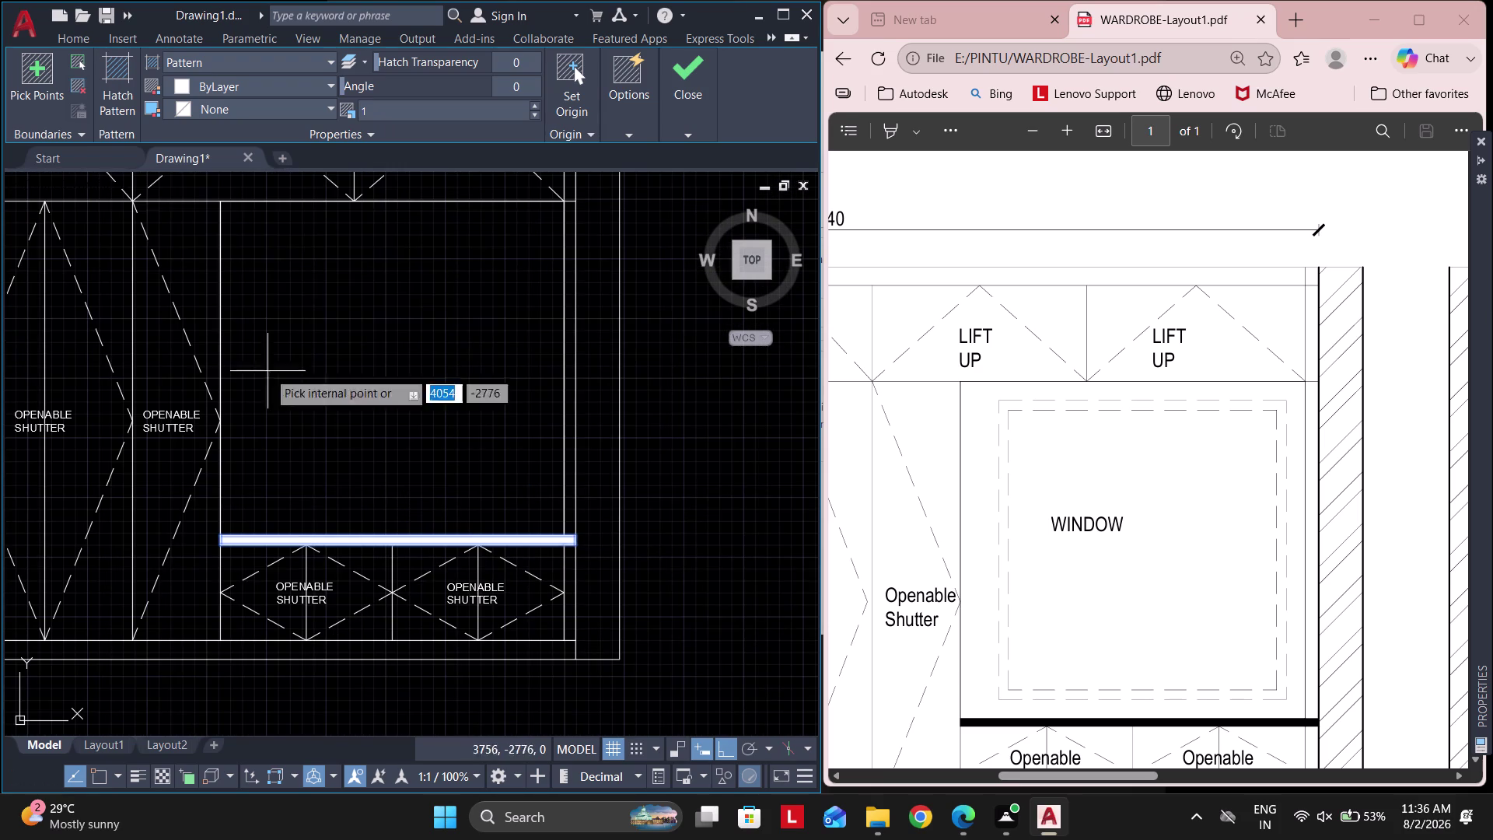
click(108, 90)
scroll(up, 3)
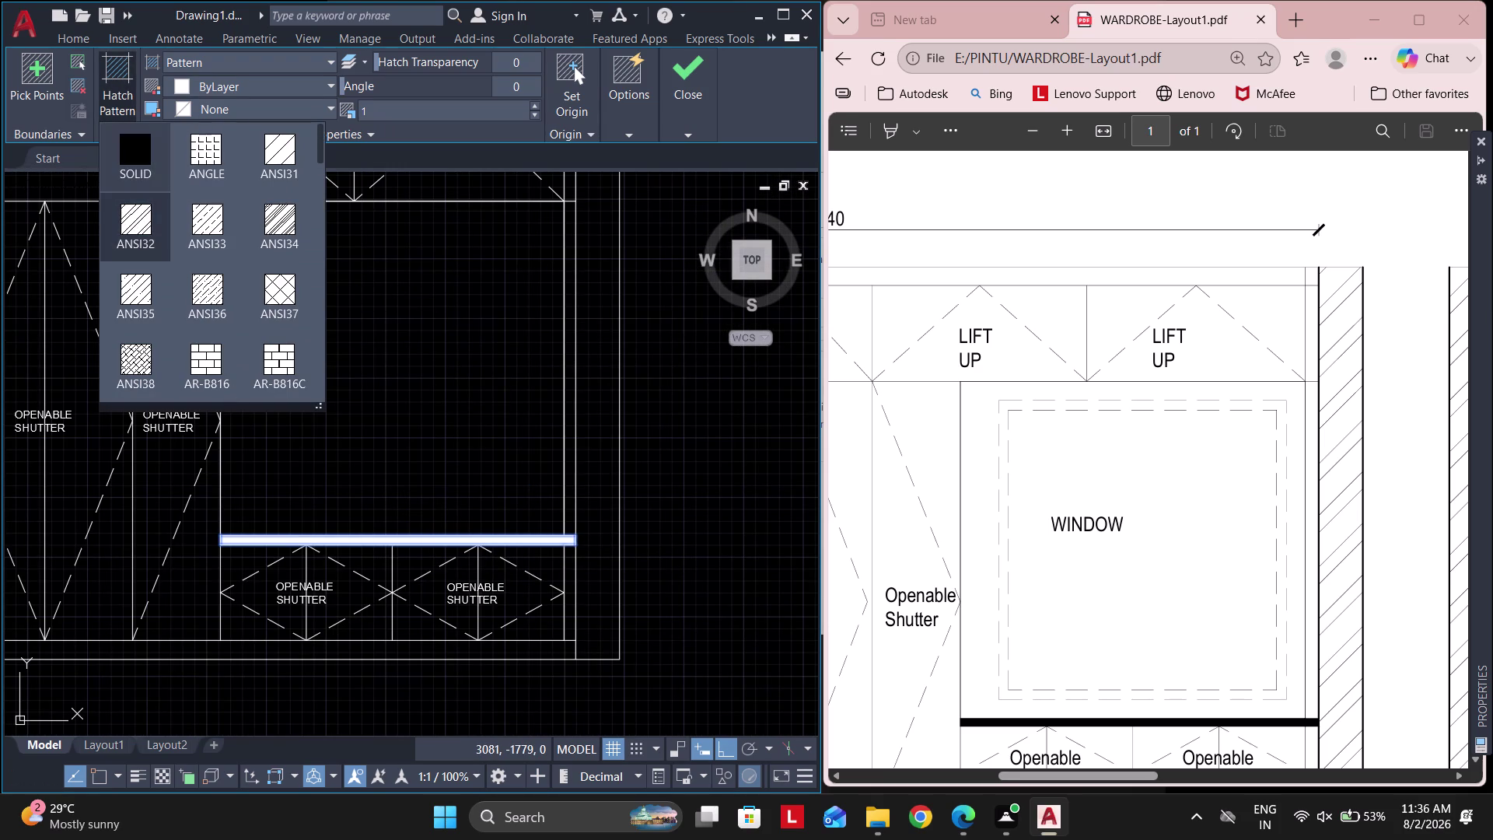
click(136, 171)
scroll(down, 3)
key(Escape)
key(Escape)
scroll(up, 3)
key(Escape)
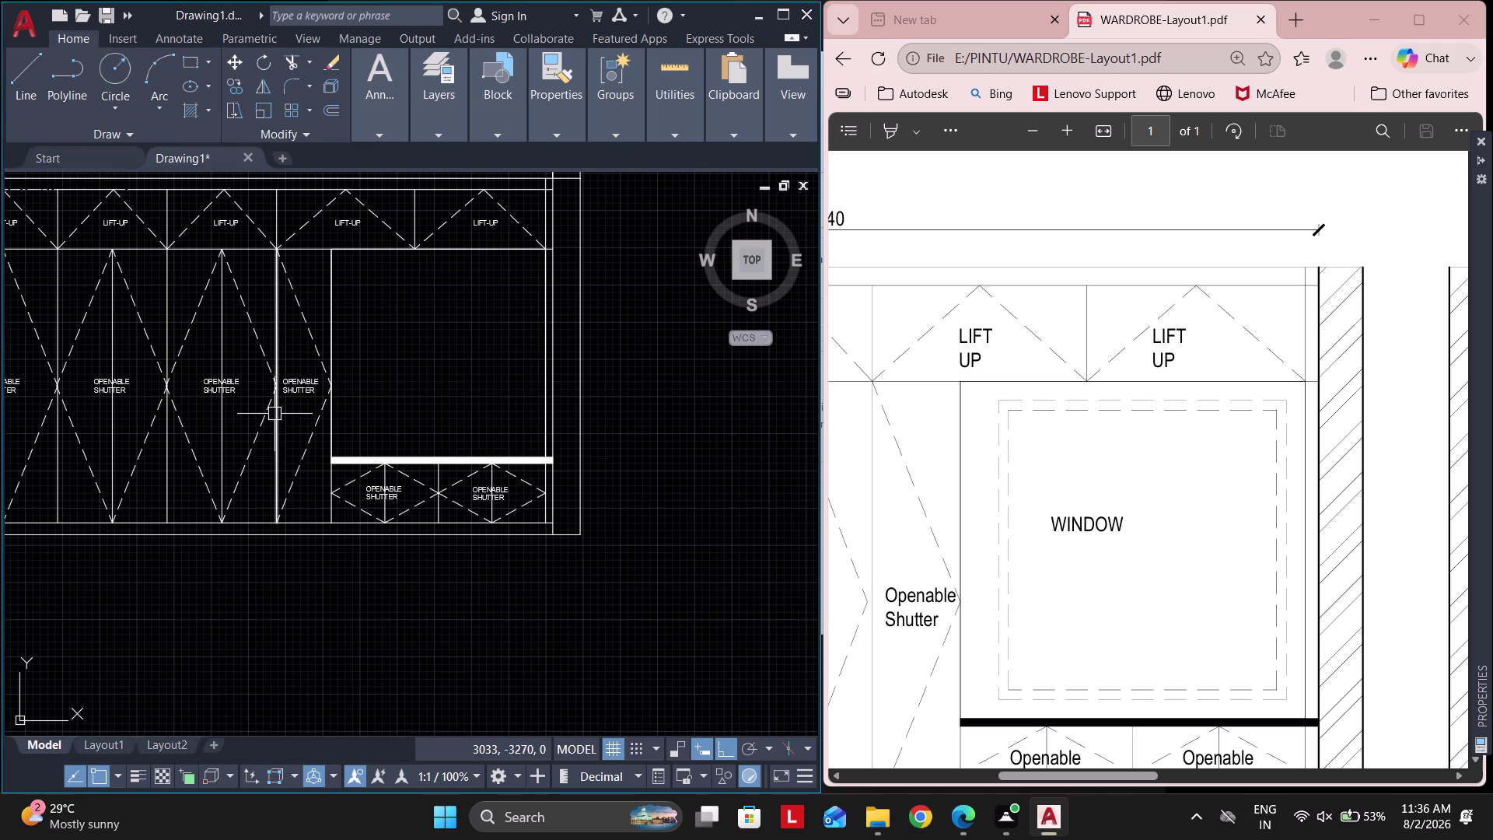
Start a 100 offset of the compartment rectangle, then cancel it.
middle_drag(292, 442, 291, 485)
key(Escape)
click(328, 339)
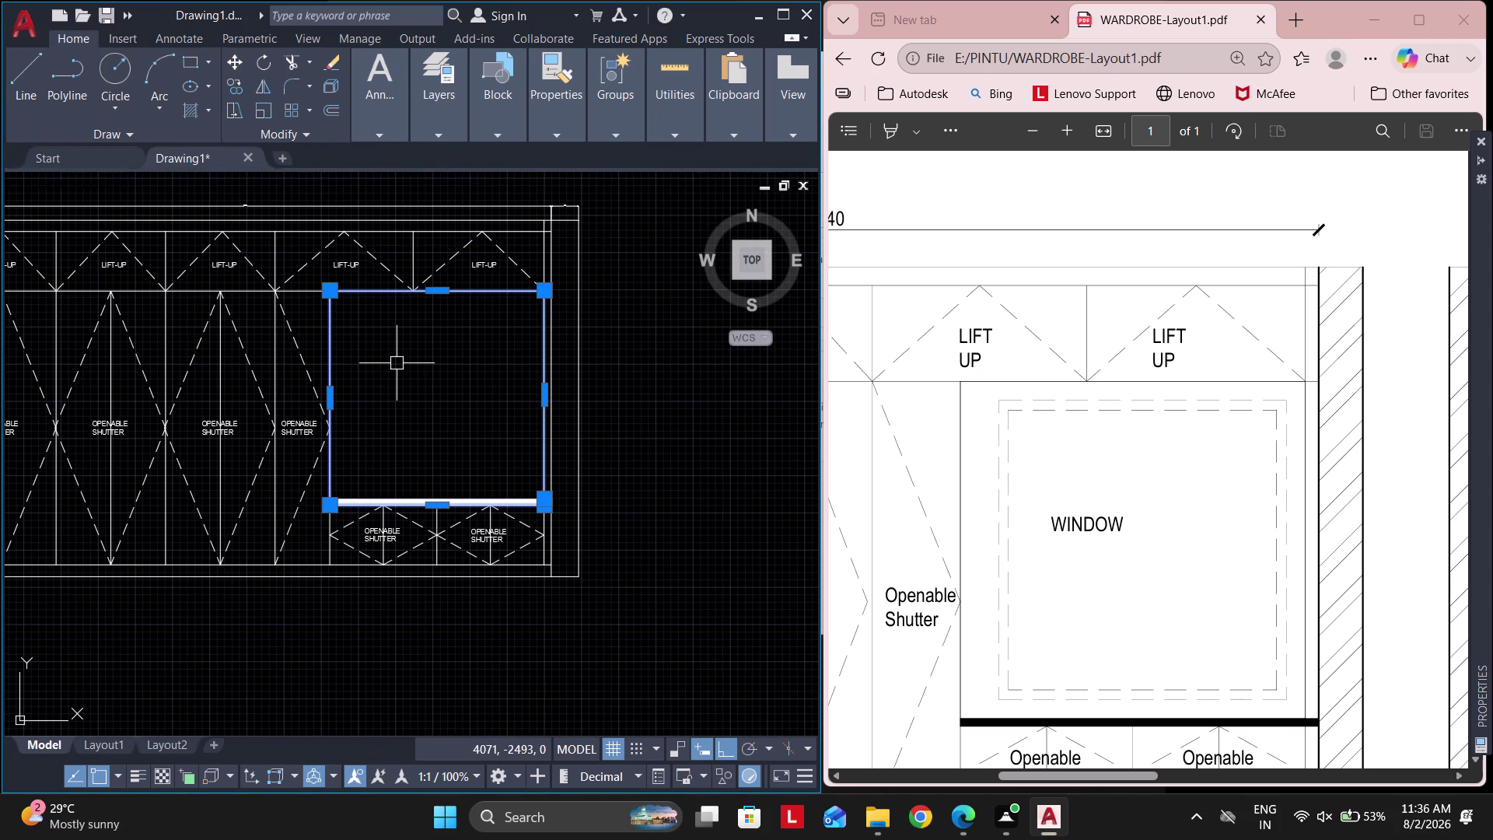
text(O)
key(space)
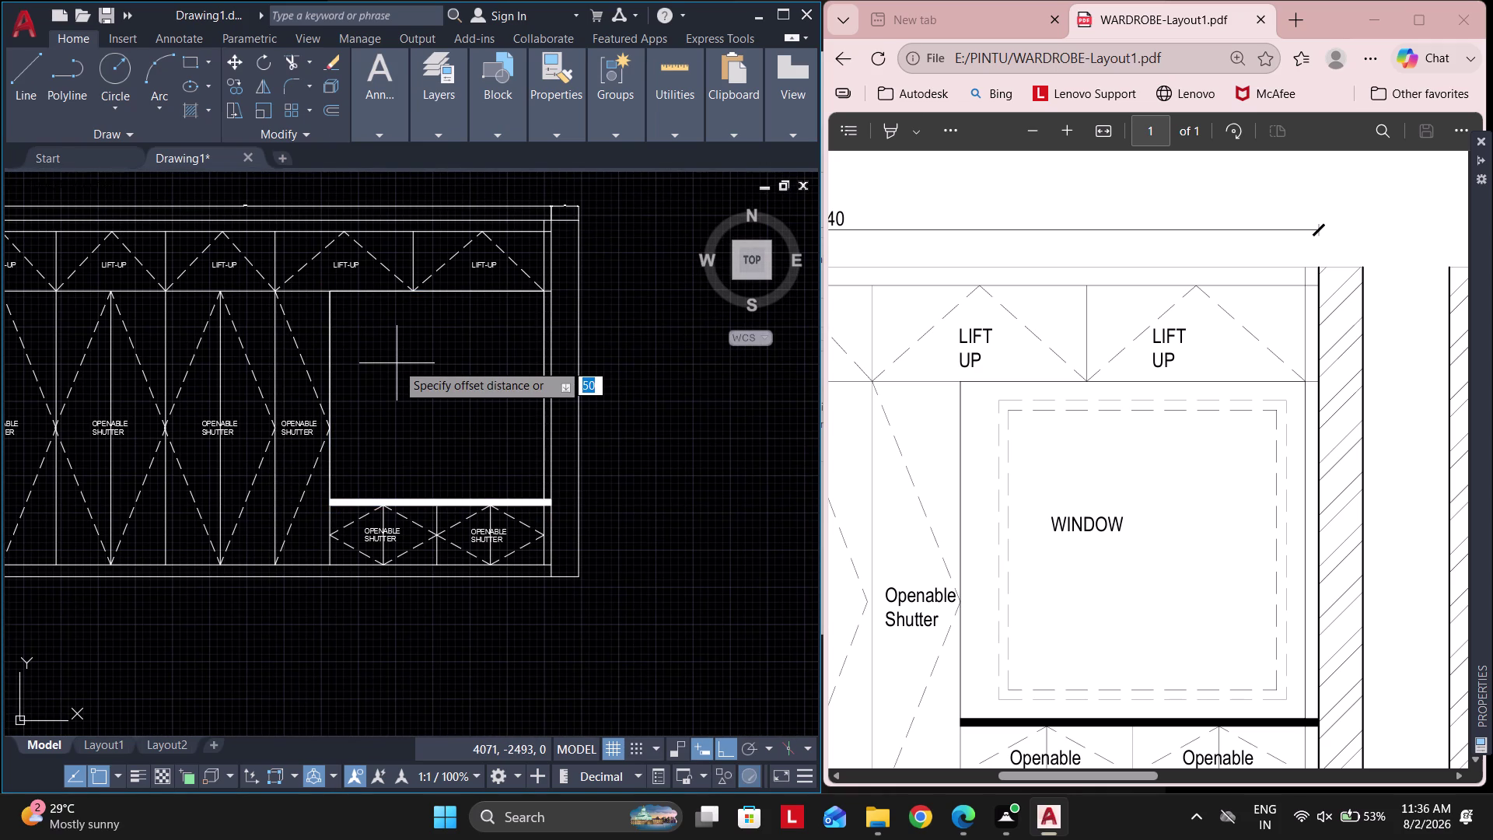
text(100)
key(Return)
key(Escape)
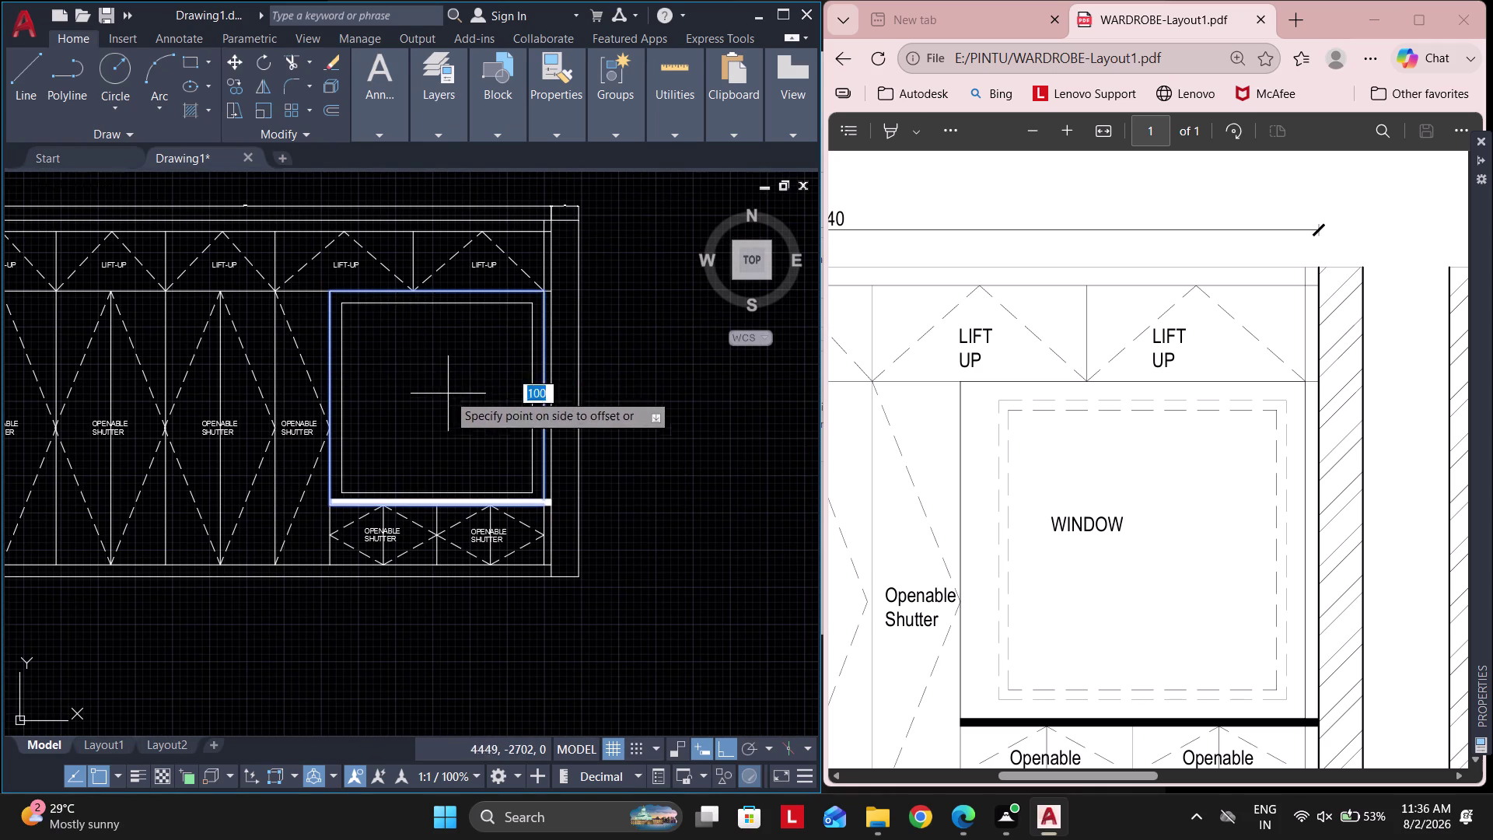
key(Escape)
Delete the selected compartment outline.
scroll(up, 3)
scroll(down, 3)
middle_drag(412, 382, 433, 415)
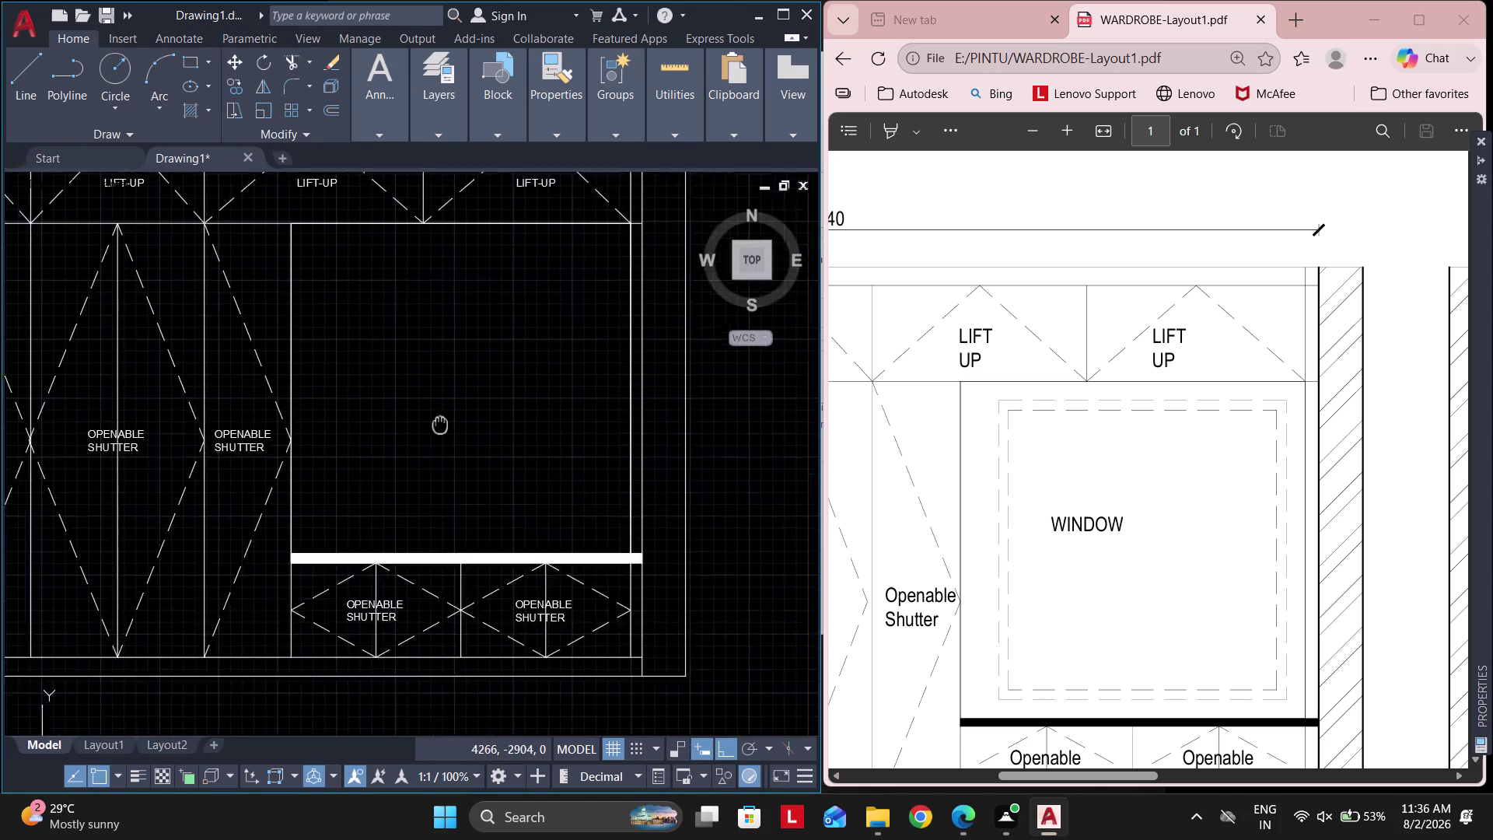
middle_drag(434, 415, 464, 492)
click(319, 380)
key(Delete)
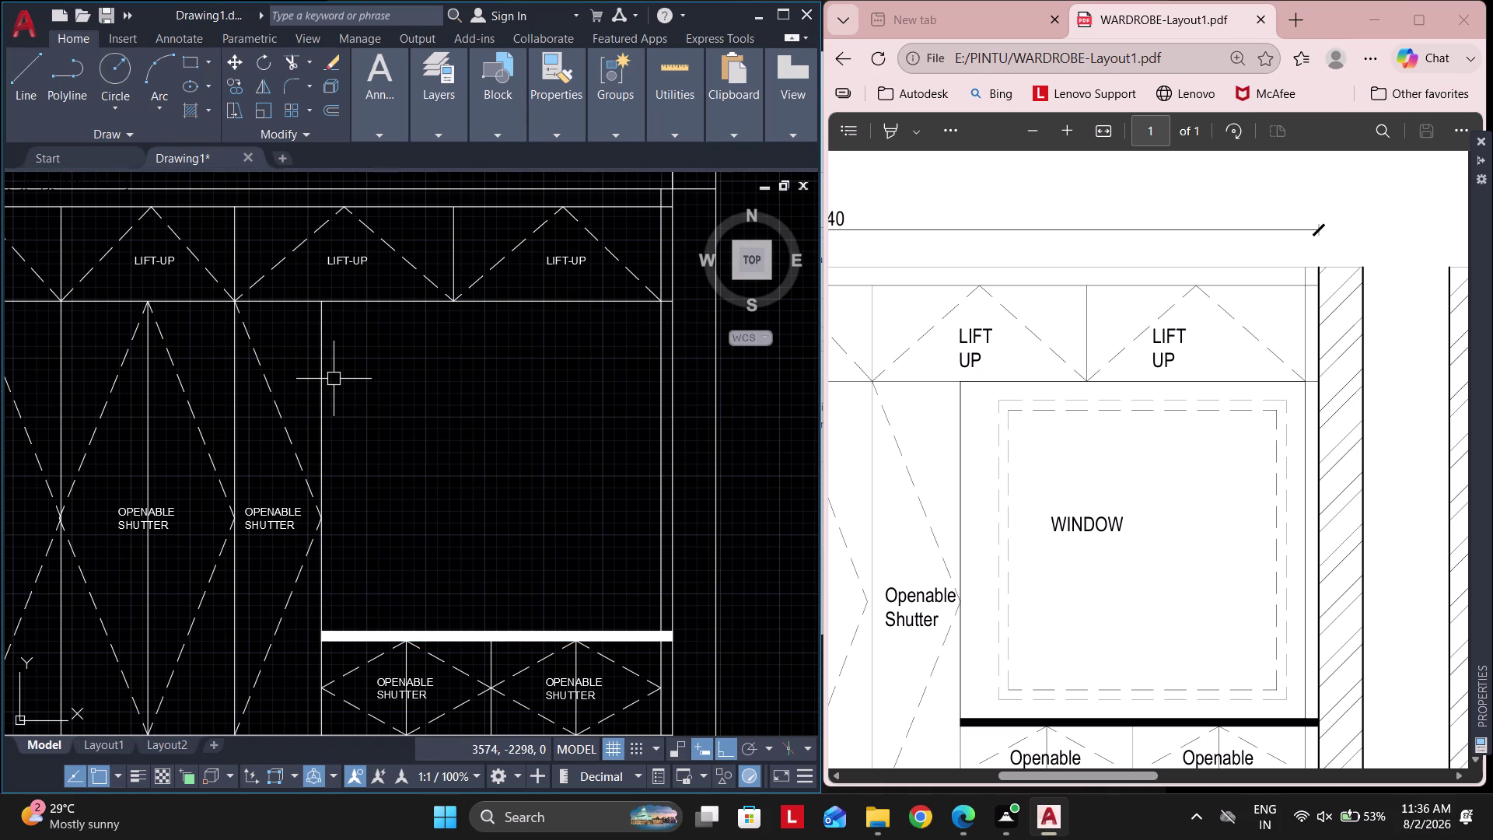
Redraw the compartment outline as a rectangle from its top-left to bottom corner.
text(REC)
key(space)
click(318, 309)
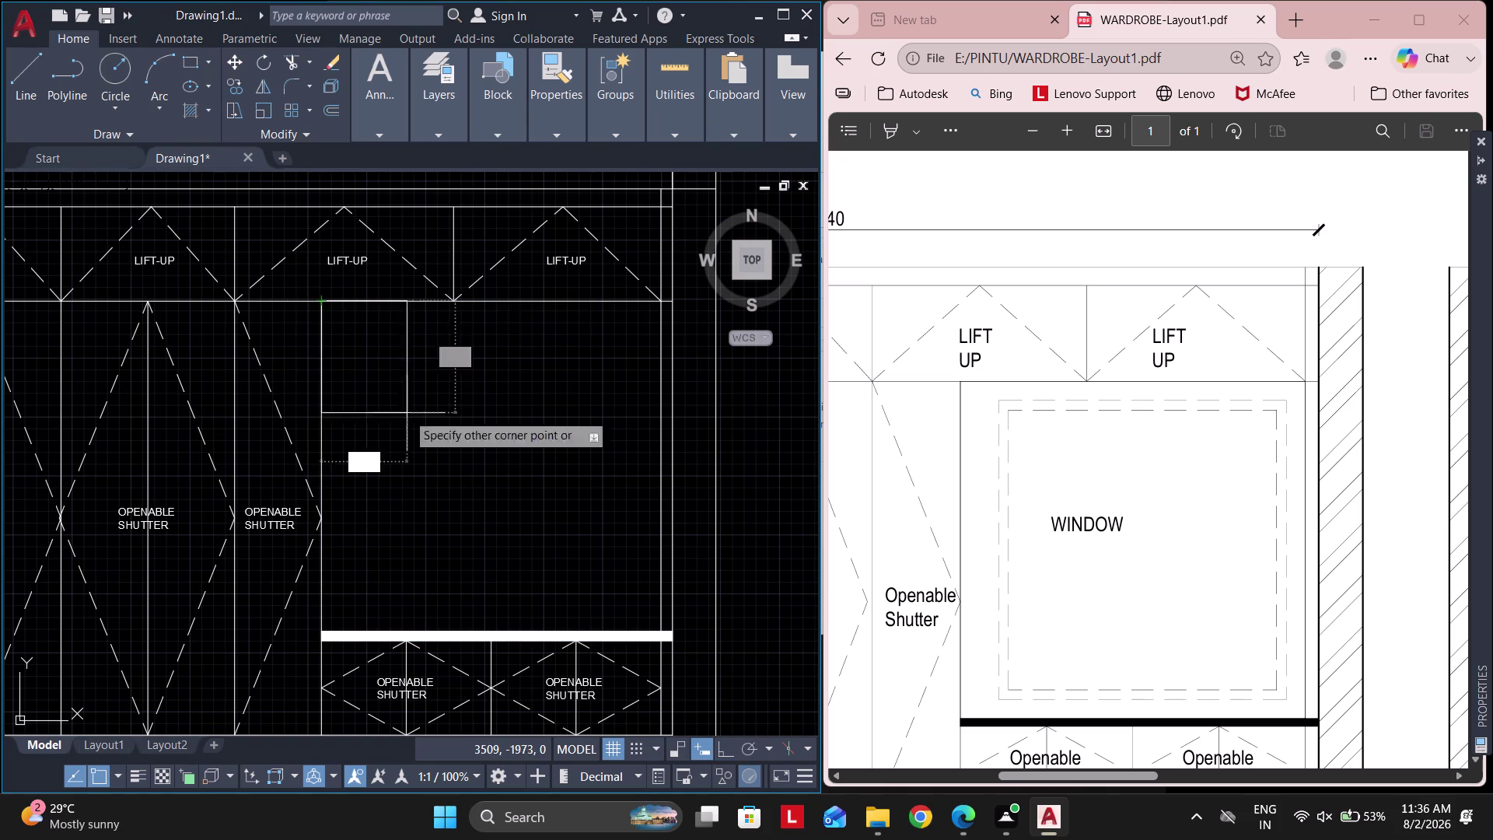
scroll(up, 3)
click(696, 656)
scroll(down, 3)
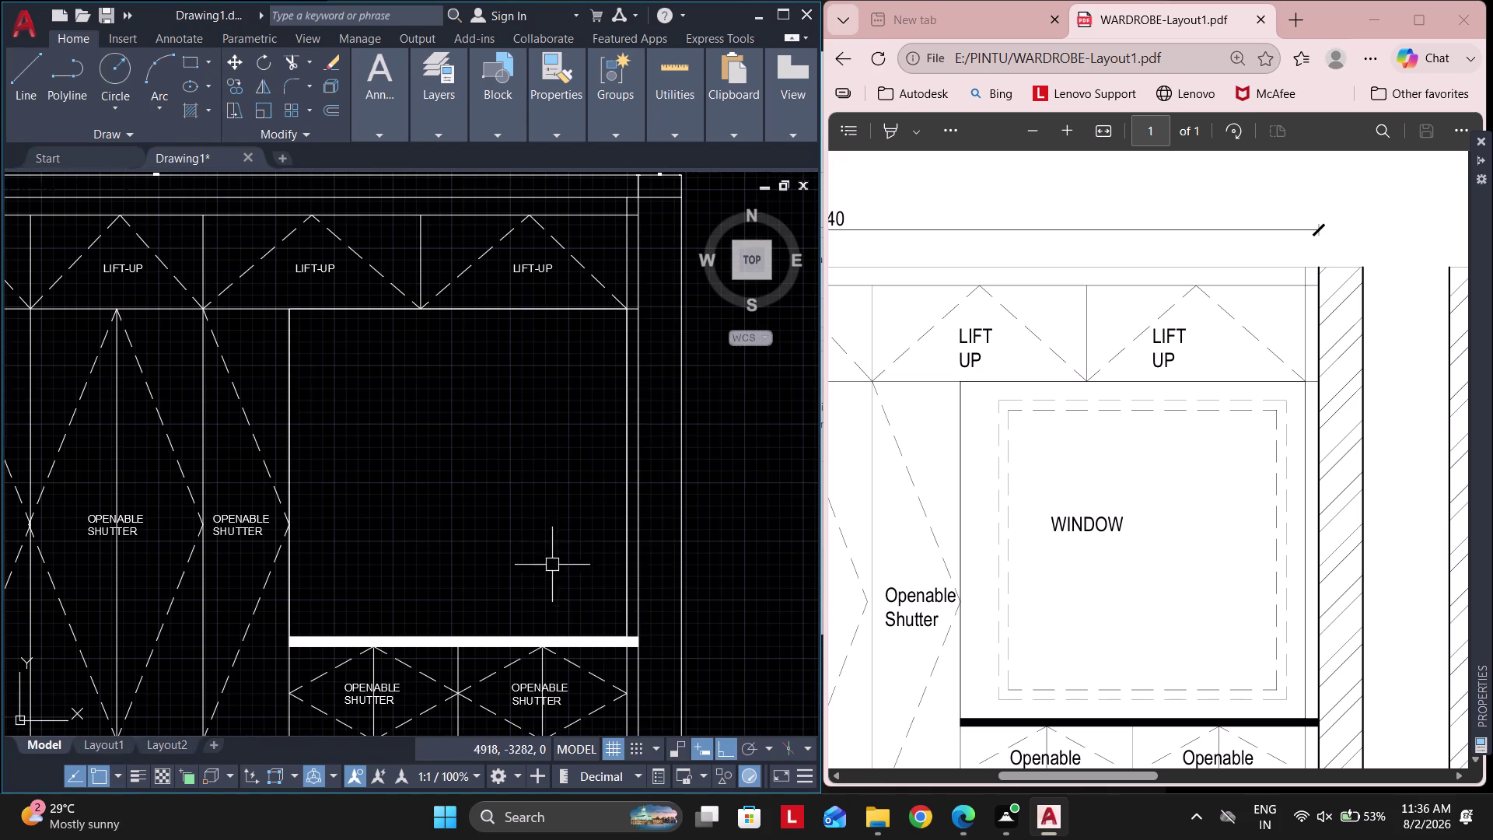
key(Escape)
Offset the compartment rectangle 100 inward.
text(O)
key(space)
key(Return)
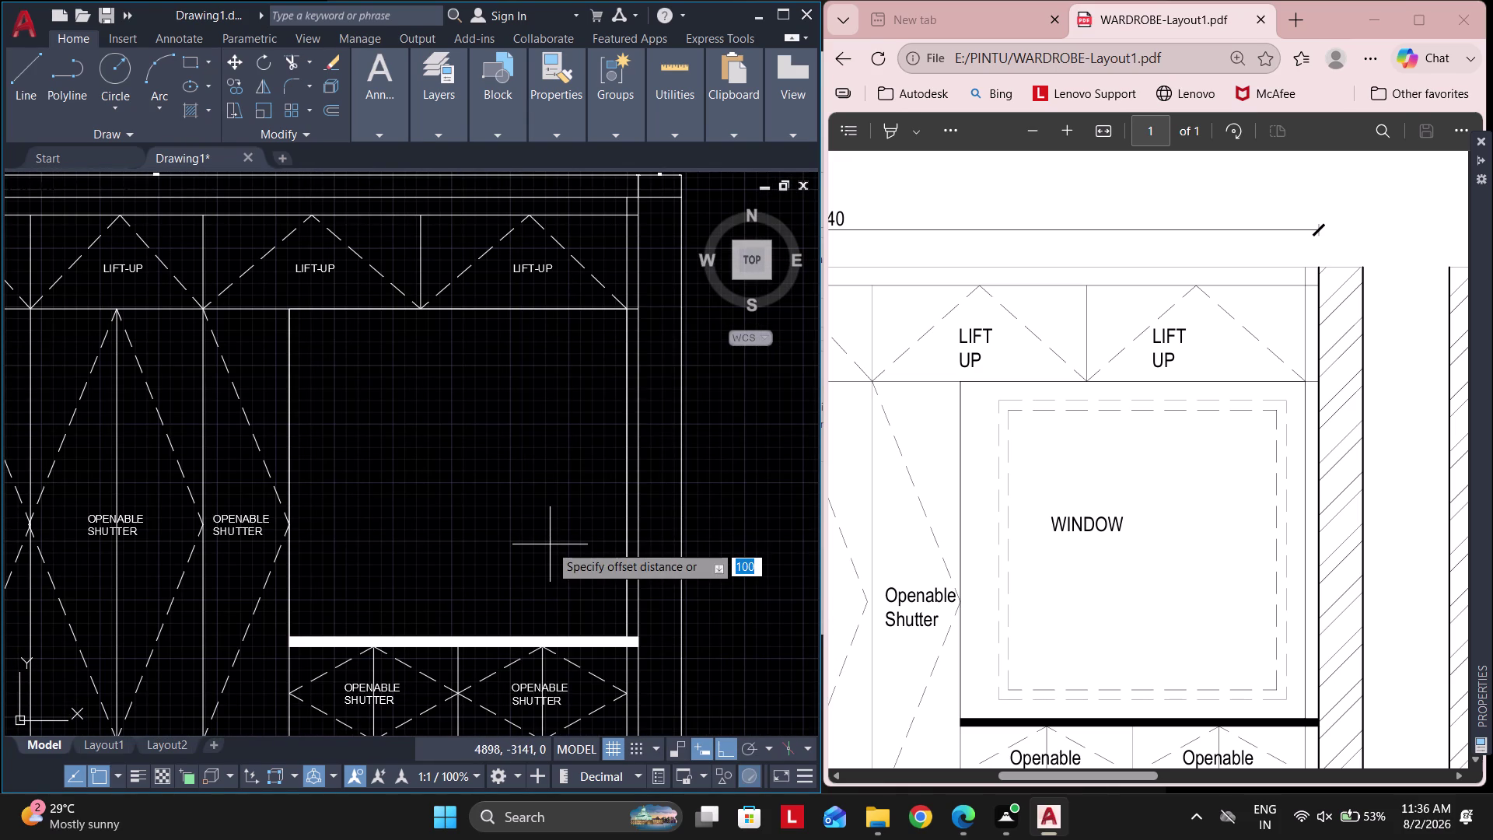
click(286, 387)
click(401, 396)
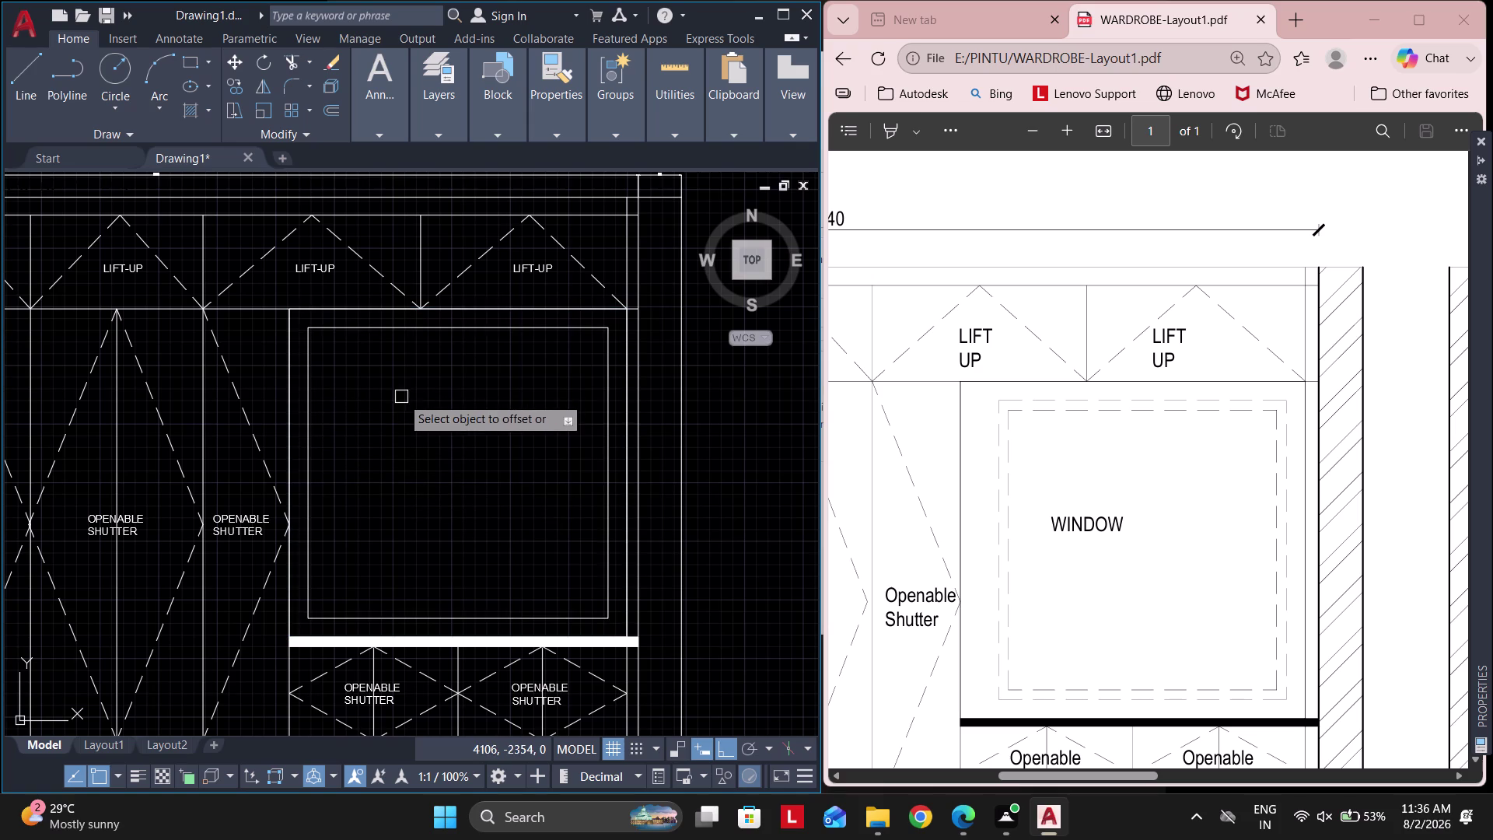
key(Escape)
key(Escape)
scroll(up, 3)
Select the inner rectangle's corner lines and enter an offset distance of 5.
click(612, 606)
click(548, 547)
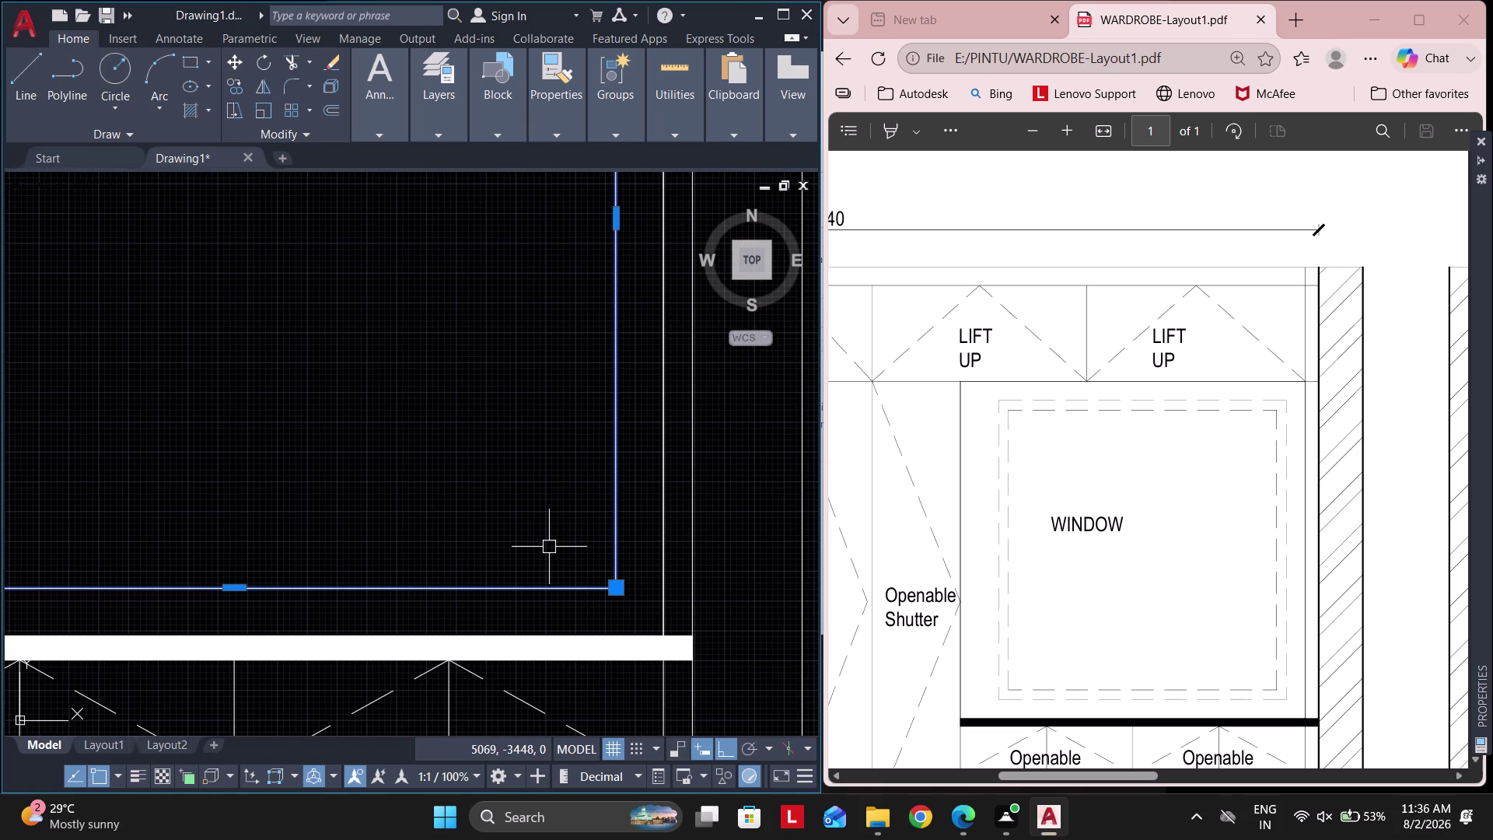
text(O 2)
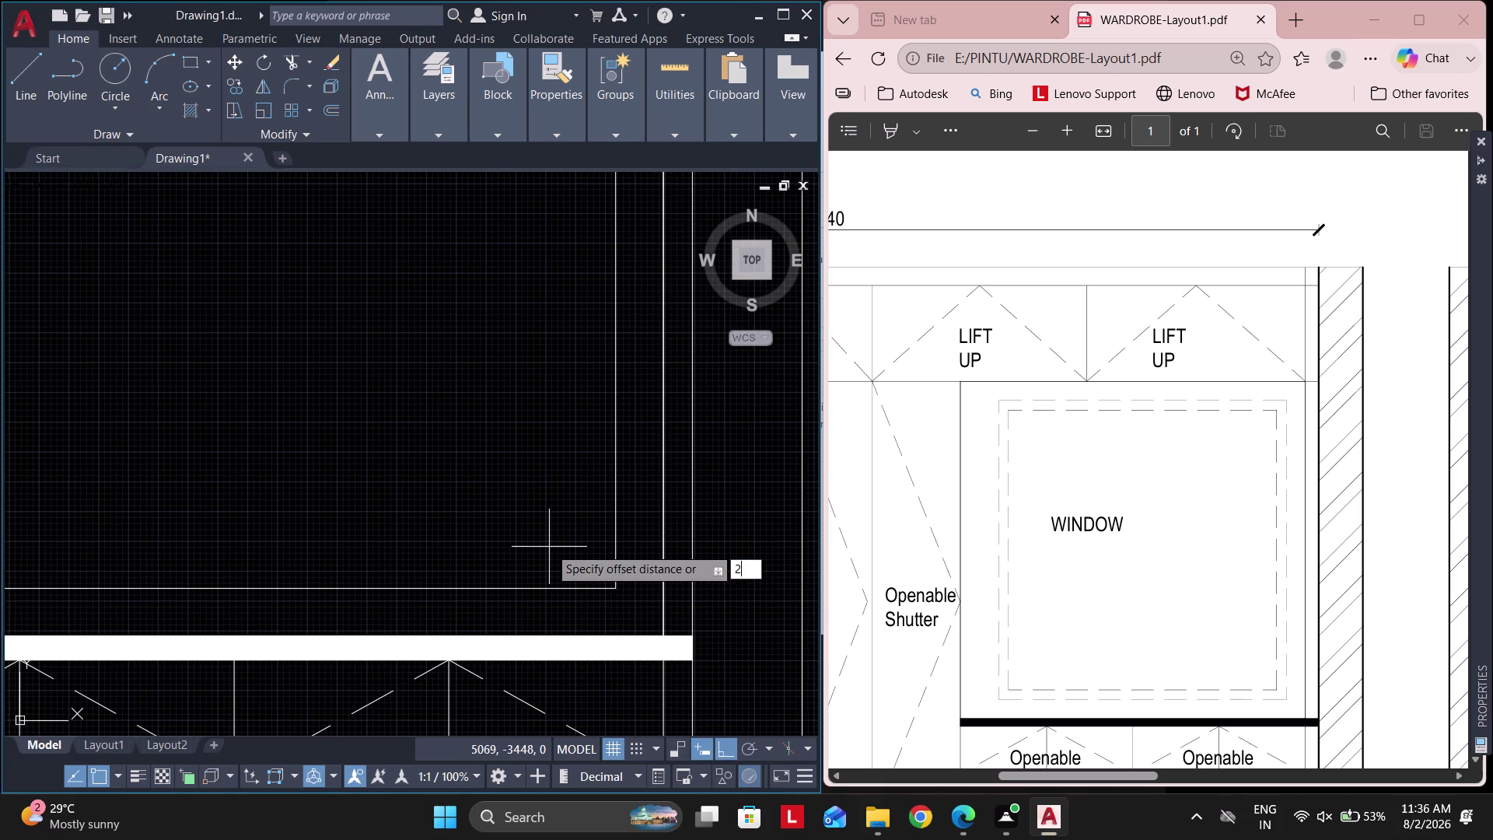
text(5)
key(Return)
key(Escape)
key(space)
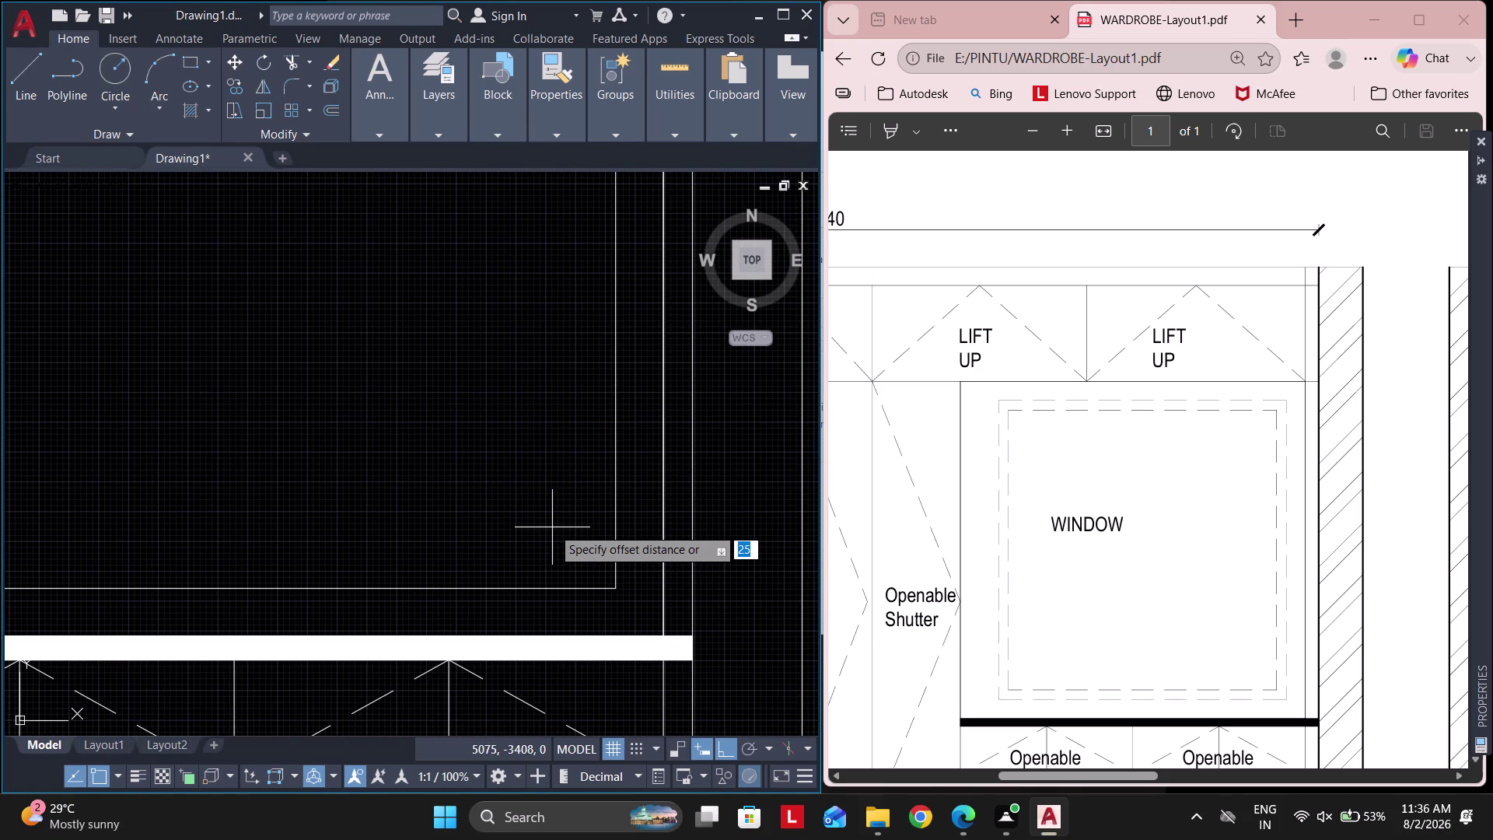
Offset the window edges 50 inward to form the inner outline, deleting a stray line.
text(50)
key(space)
click(609, 534)
click(508, 484)
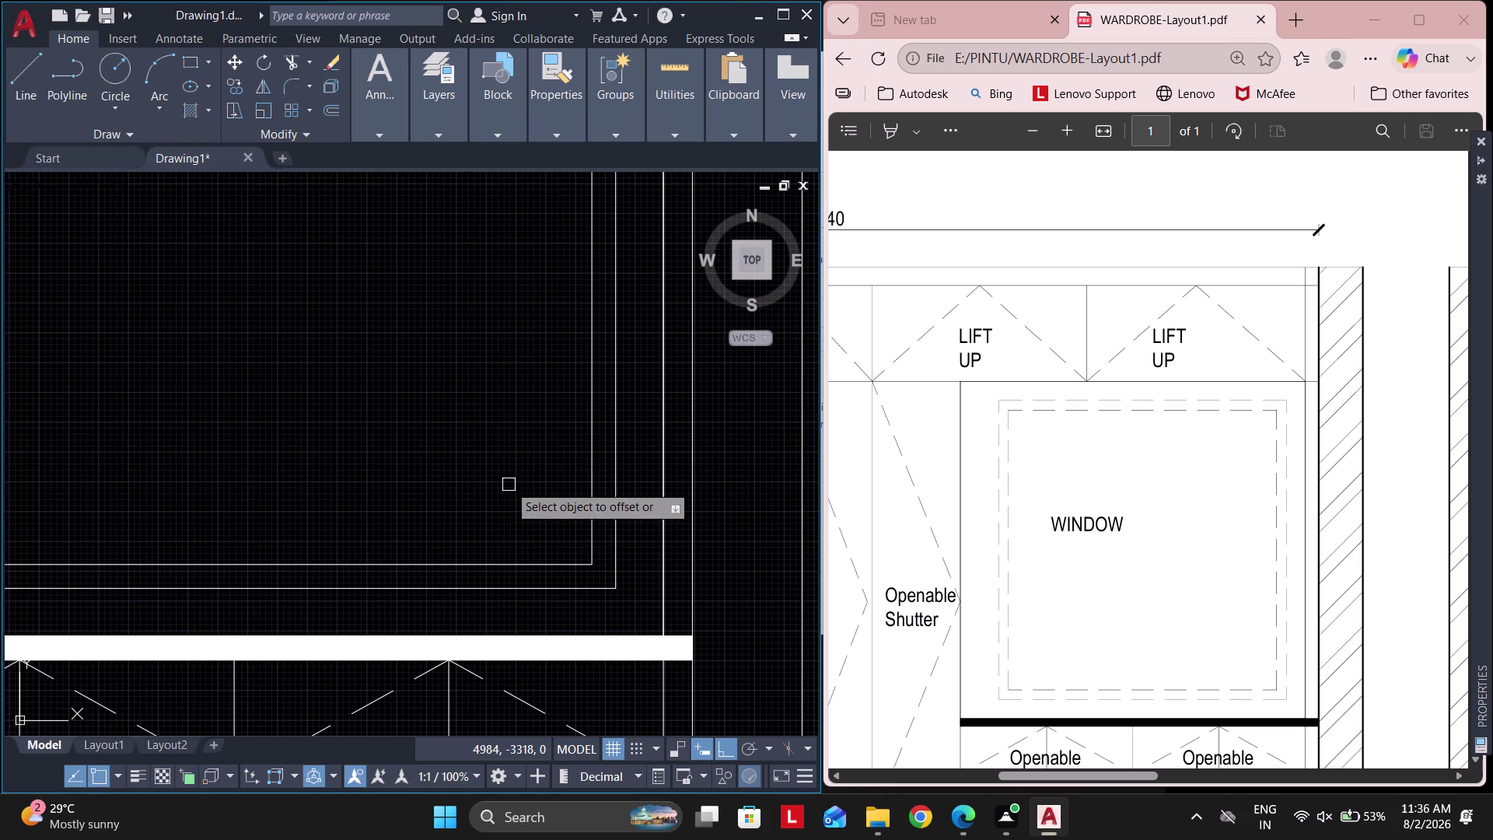
key(Escape)
key(Escape)
scroll(down, 3)
scroll(up, 3)
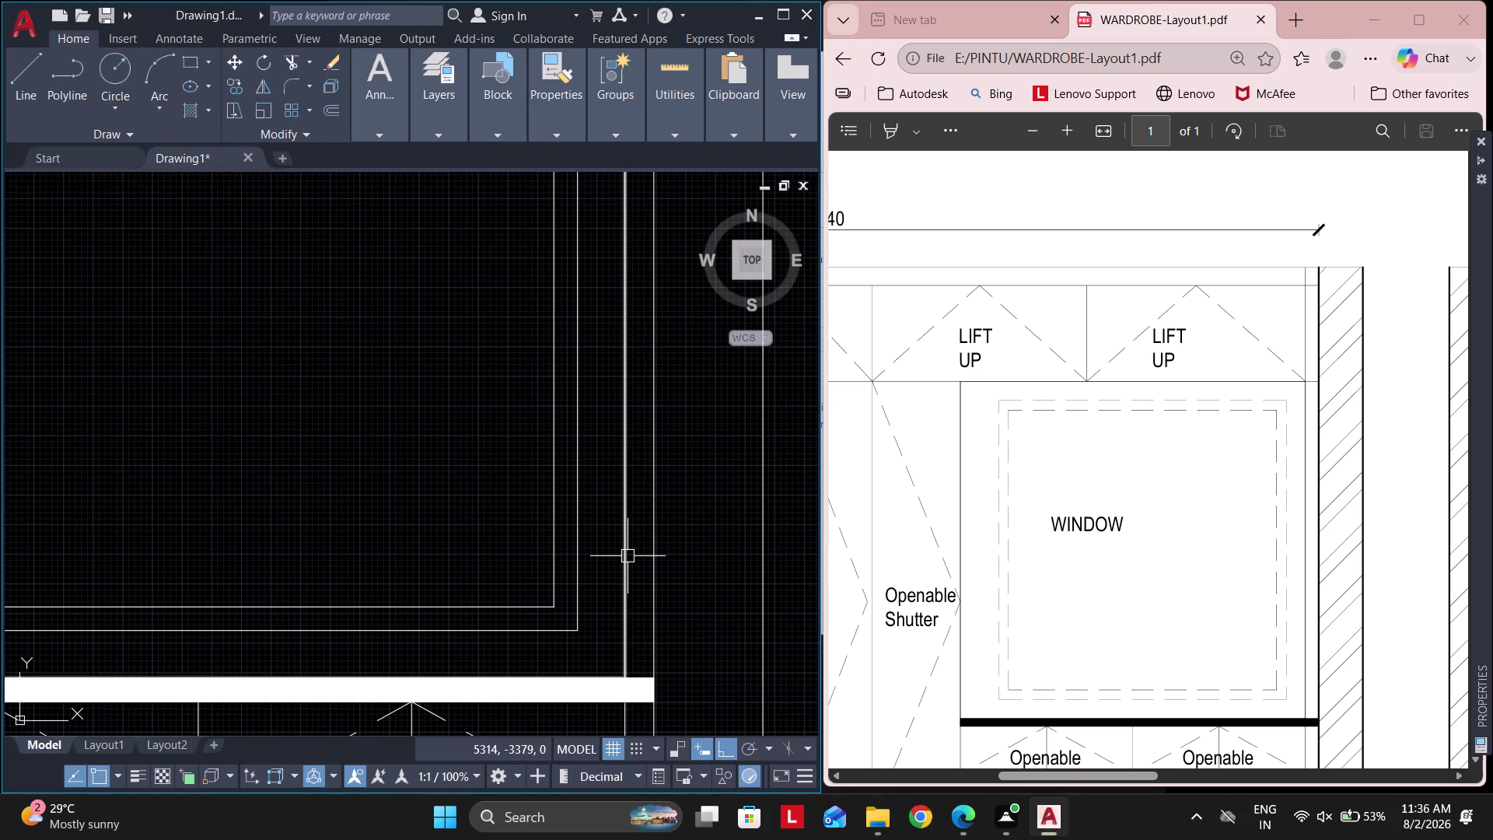
click(627, 556)
key(Delete)
scroll(down, 3)
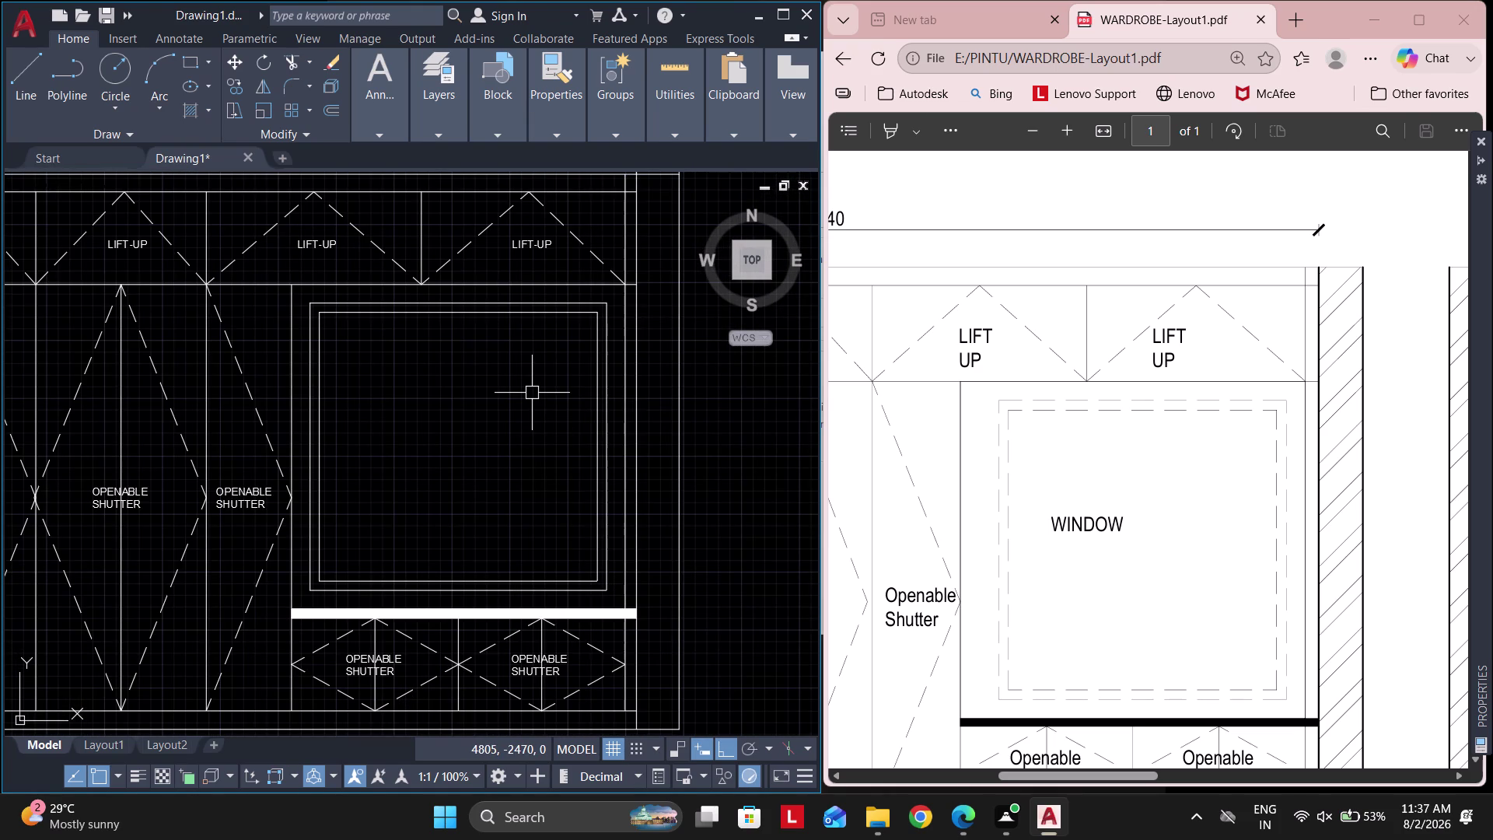
click(545, 132)
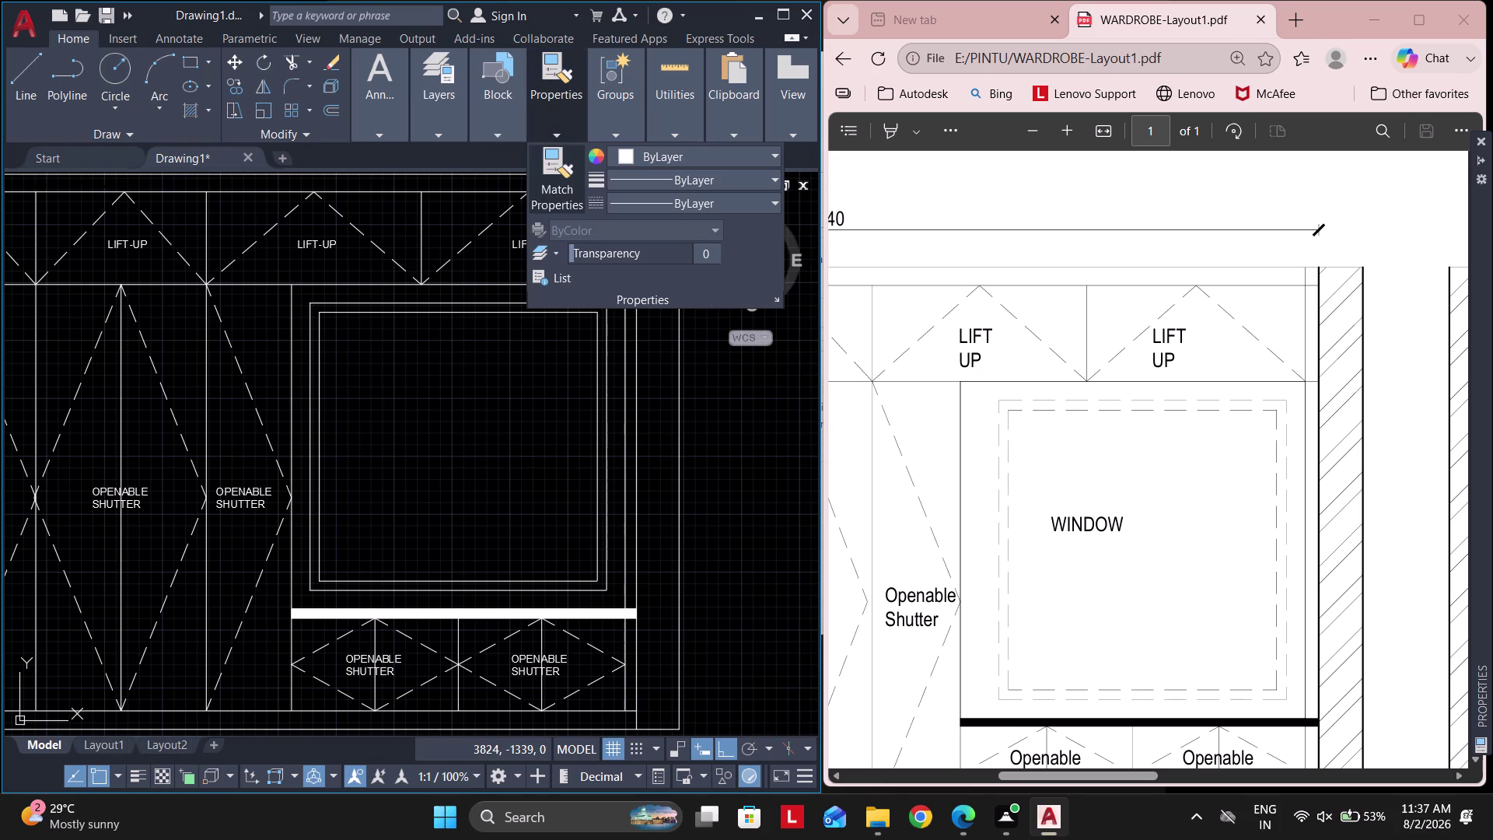
Select the window's outline lines and make them dashed.
click(547, 191)
click(231, 345)
drag(352, 367, 345, 368)
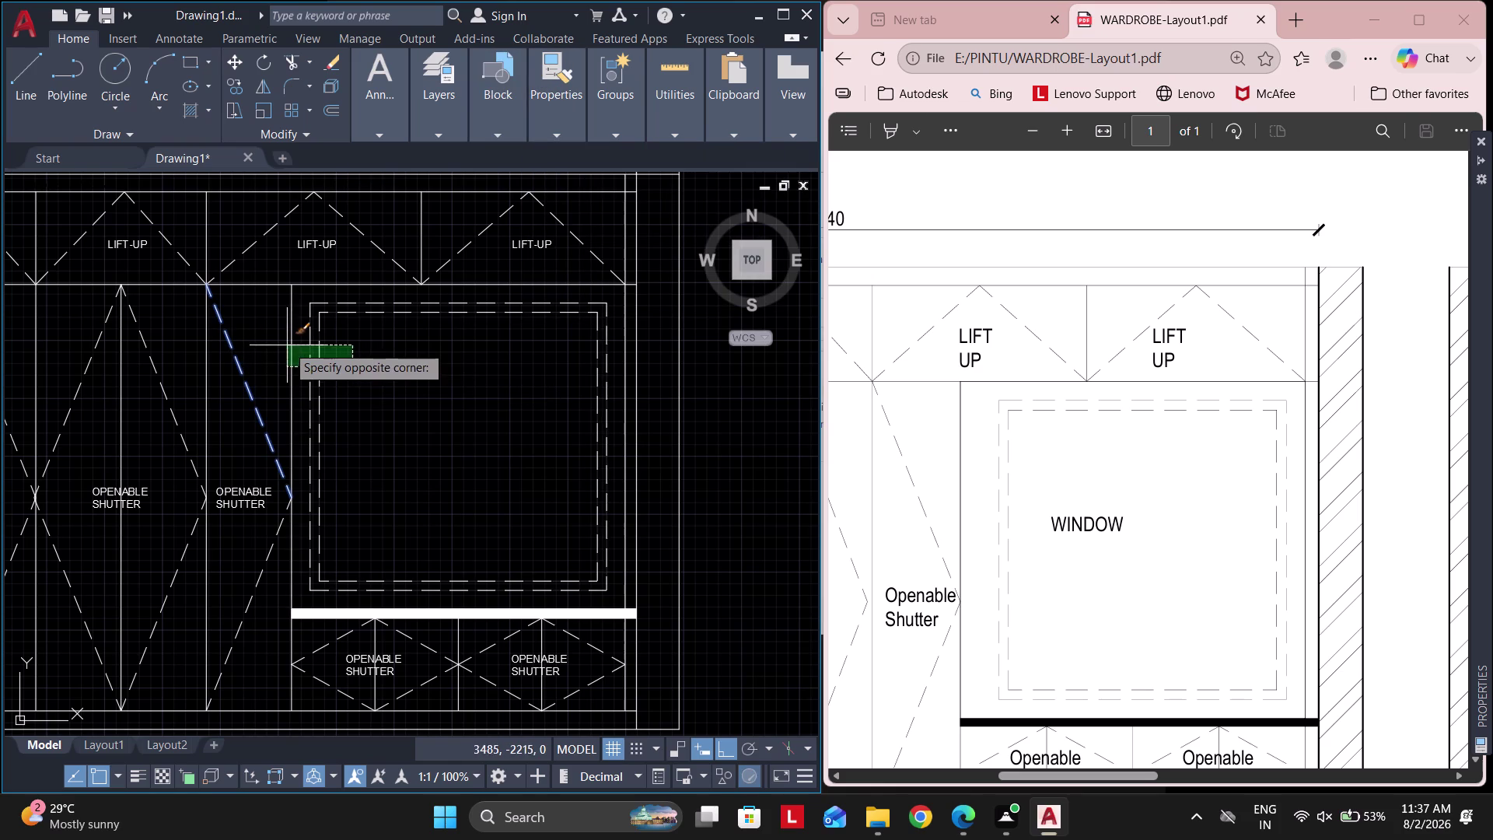
click(310, 348)
key(Escape)
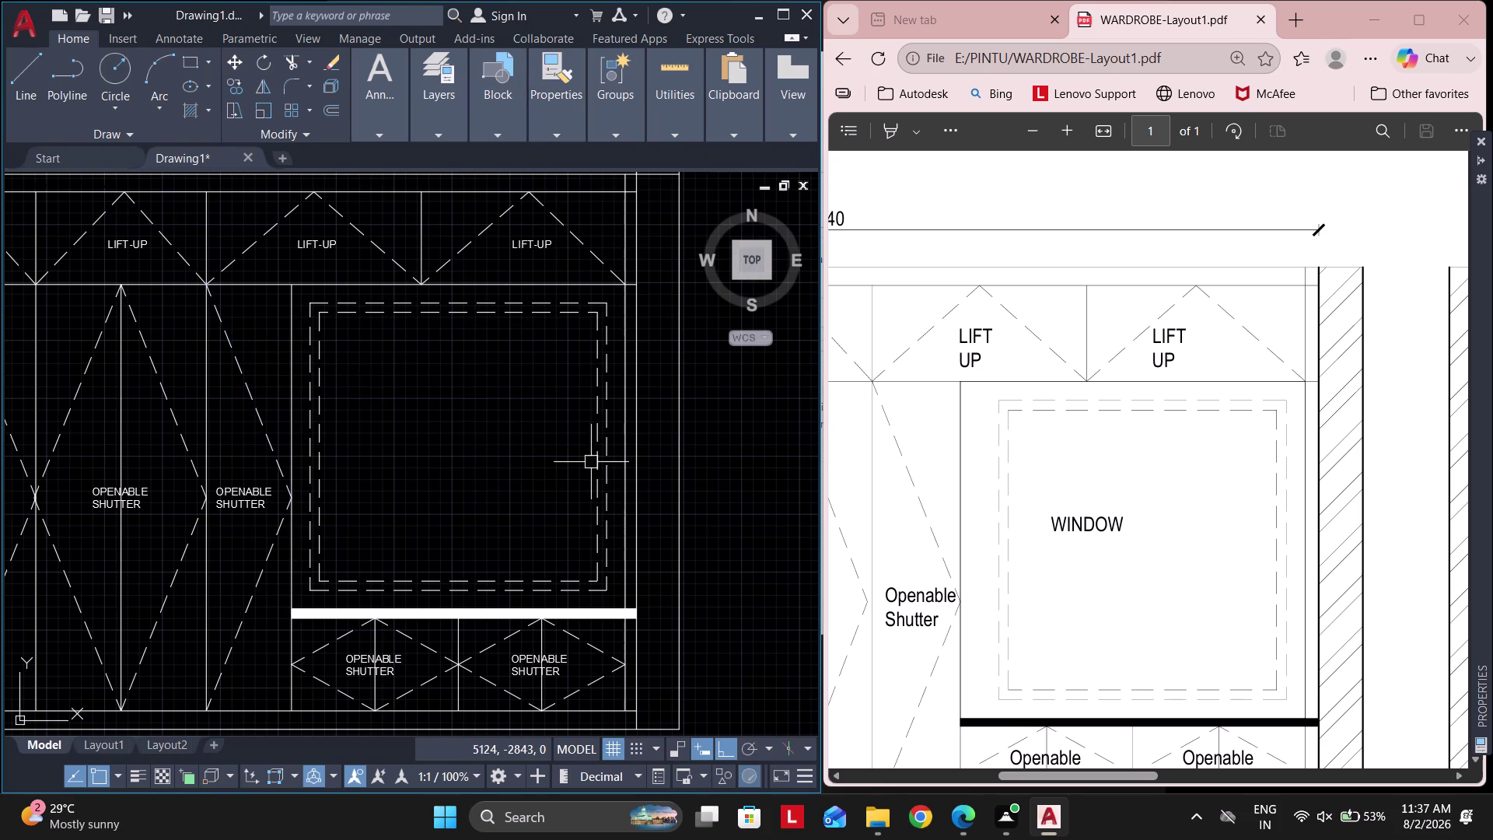
key(Escape)
key(Escape)
Copy an OPENABLE SHUTTER label into the window and change its text to WINDOW.
click(260, 491)
text(CO)
key(space)
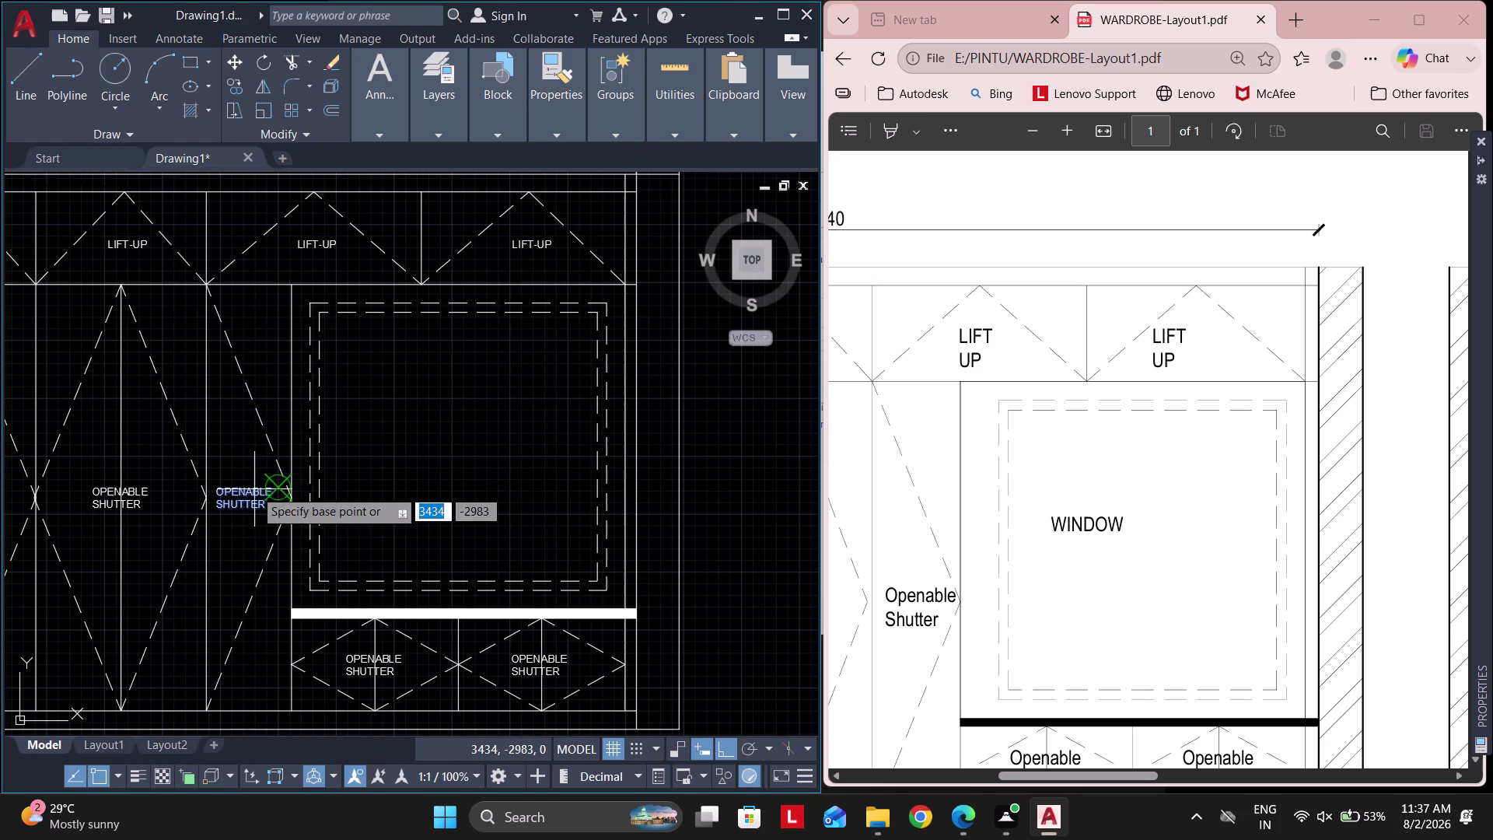
click(253, 489)
click(492, 460)
key(Escape)
double_click(451, 496)
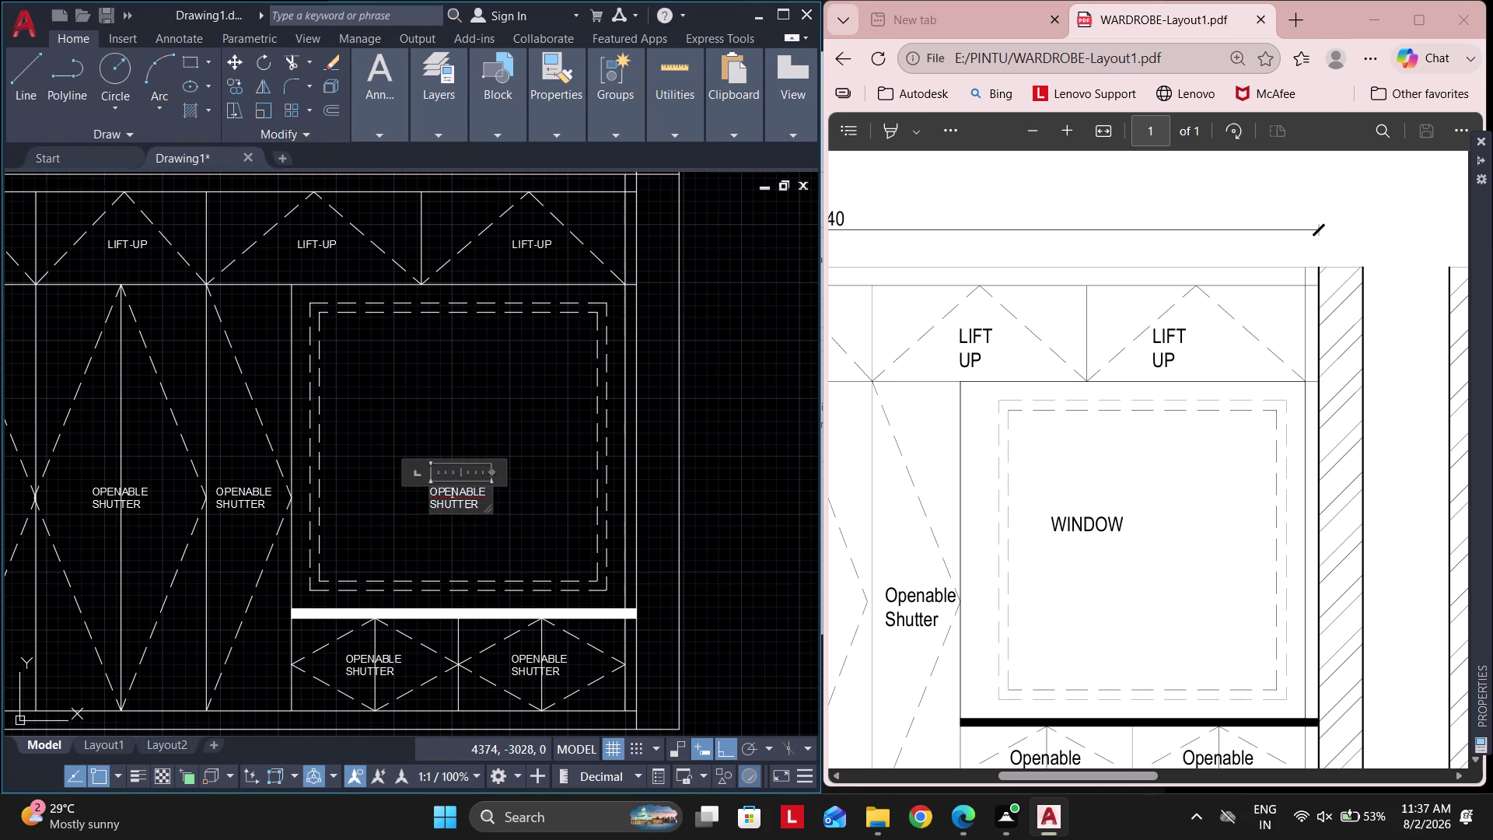
key(ctrl+a)
text(WINDO)
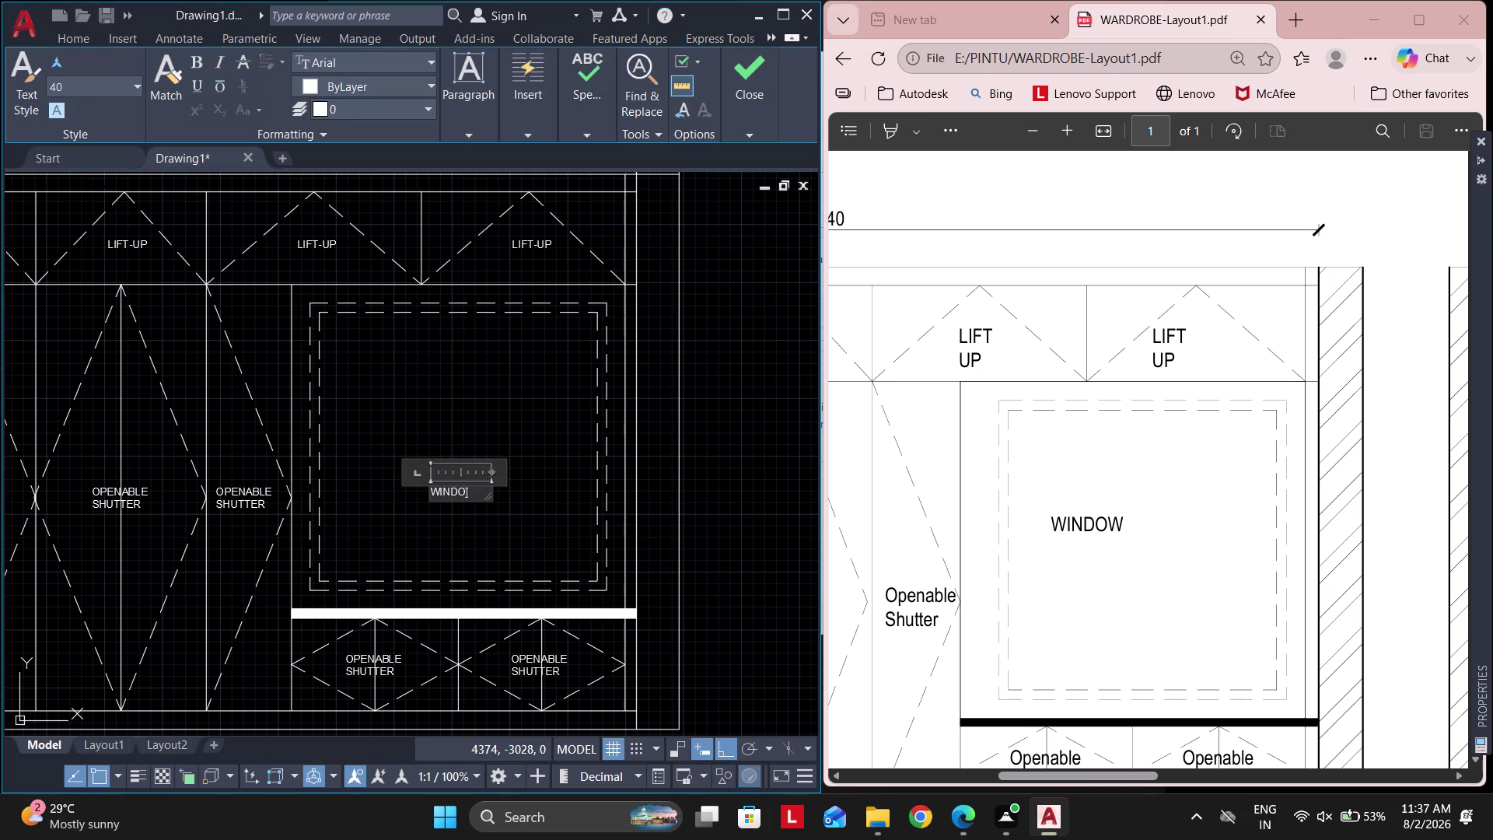
text(W)
click(462, 363)
scroll(down, 3)
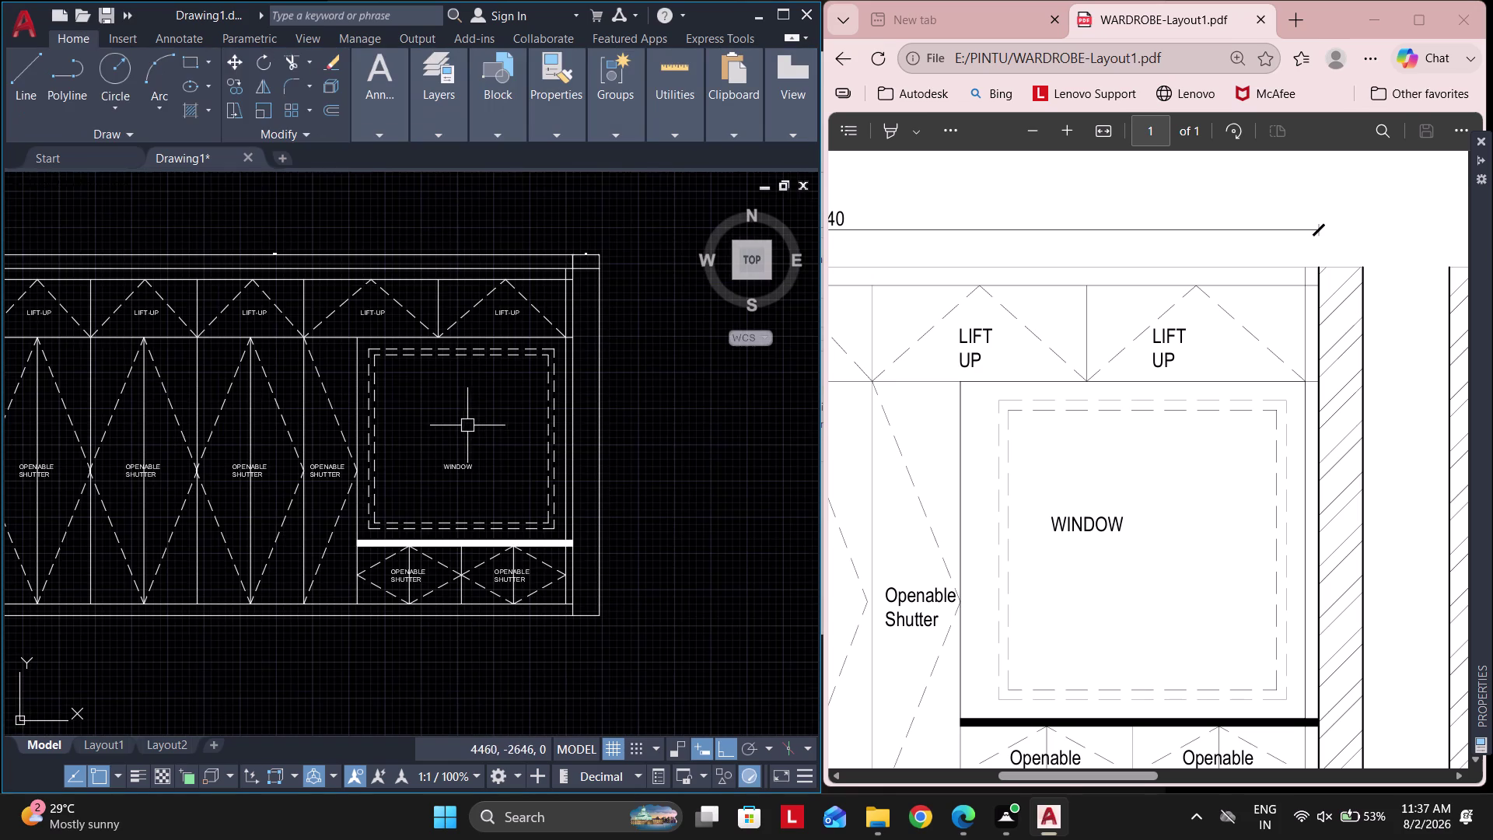
scroll(down, 3)
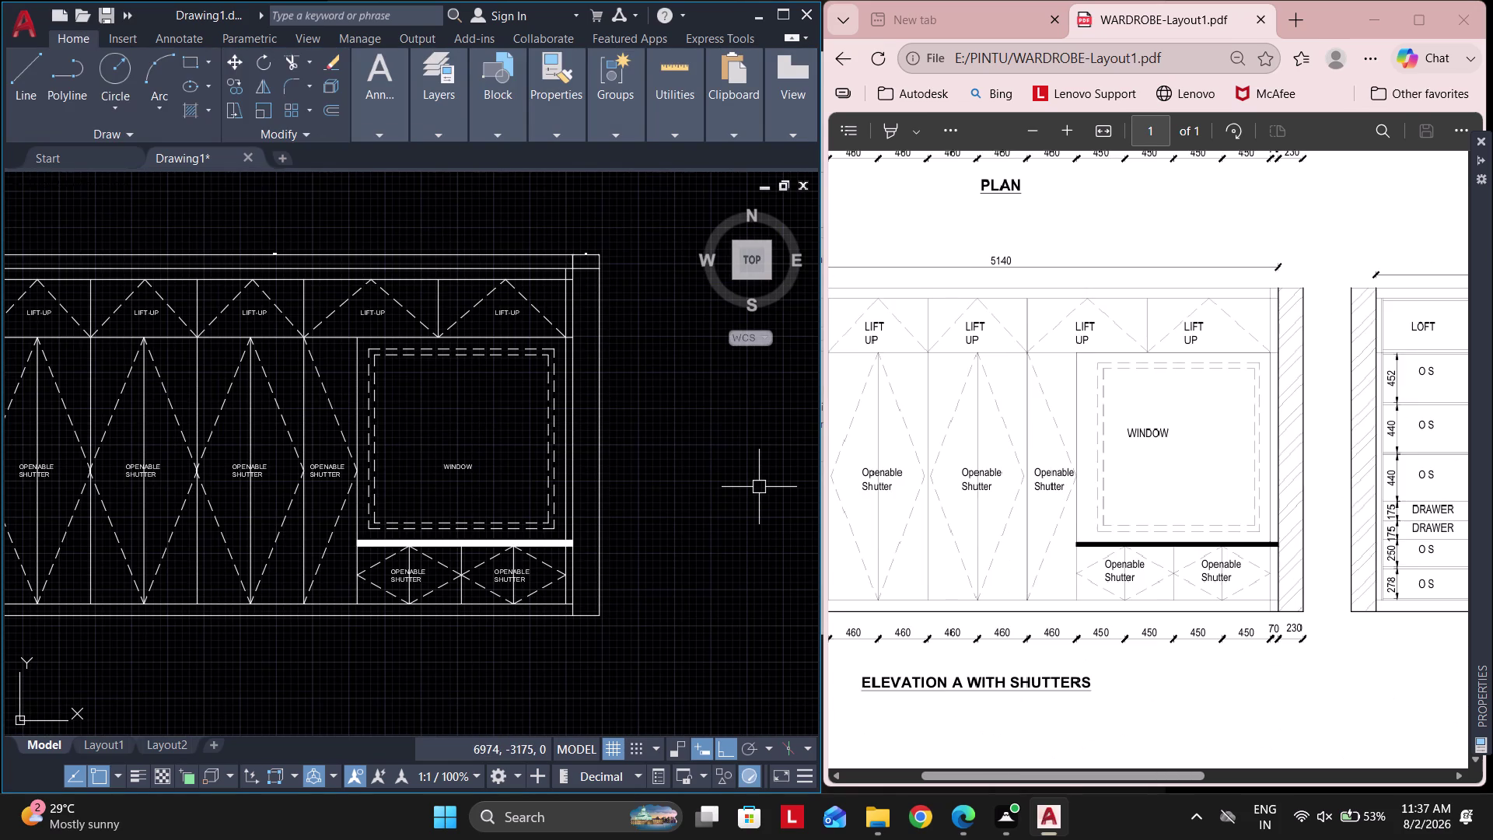
Add a linear 230 dimension under the end panel at the elevation's bottom left.
scroll(up, 3)
middle_drag(421, 633, 610, 637)
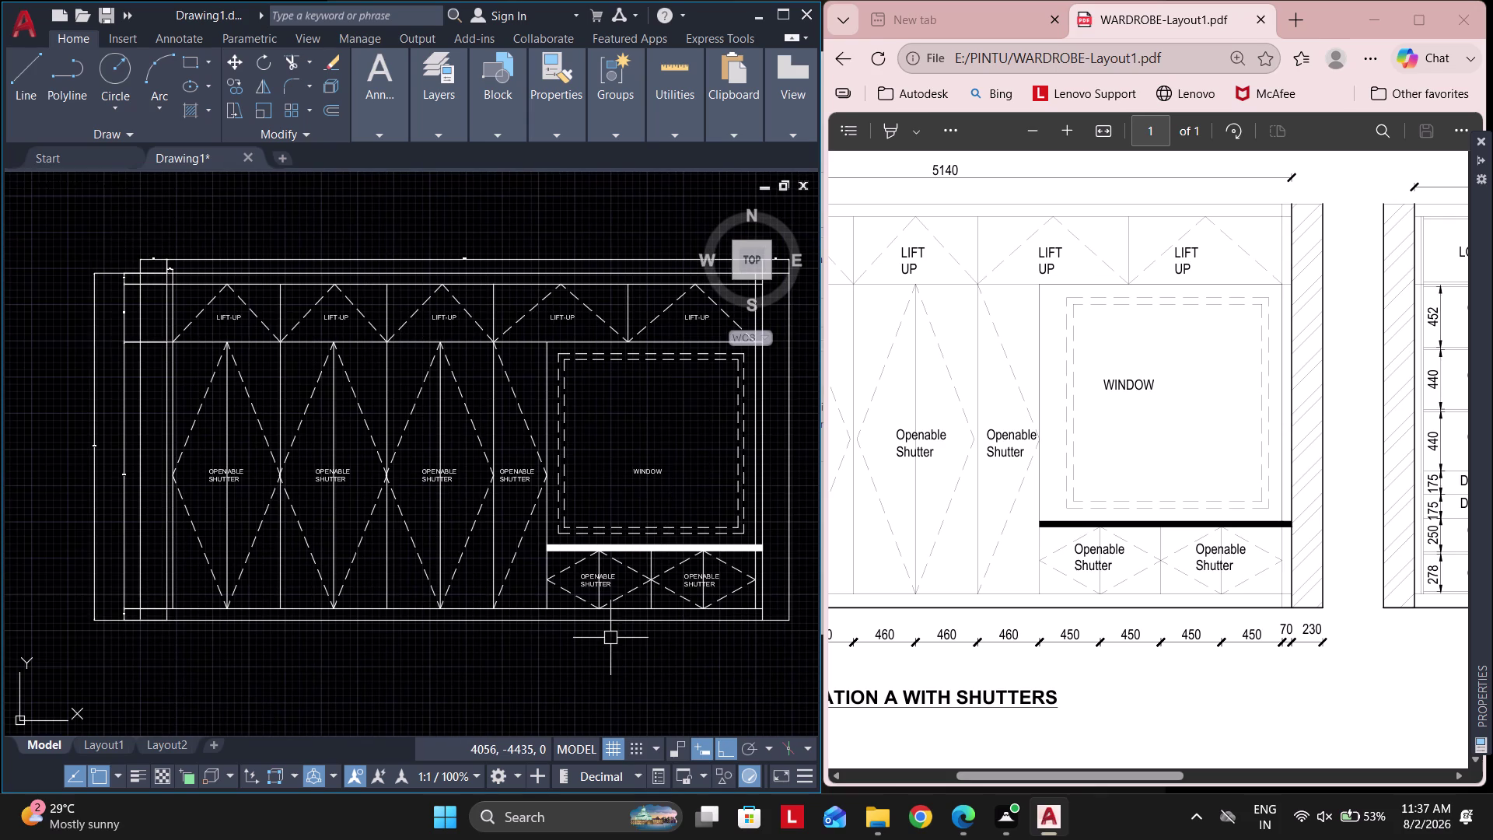
scroll(down, 3)
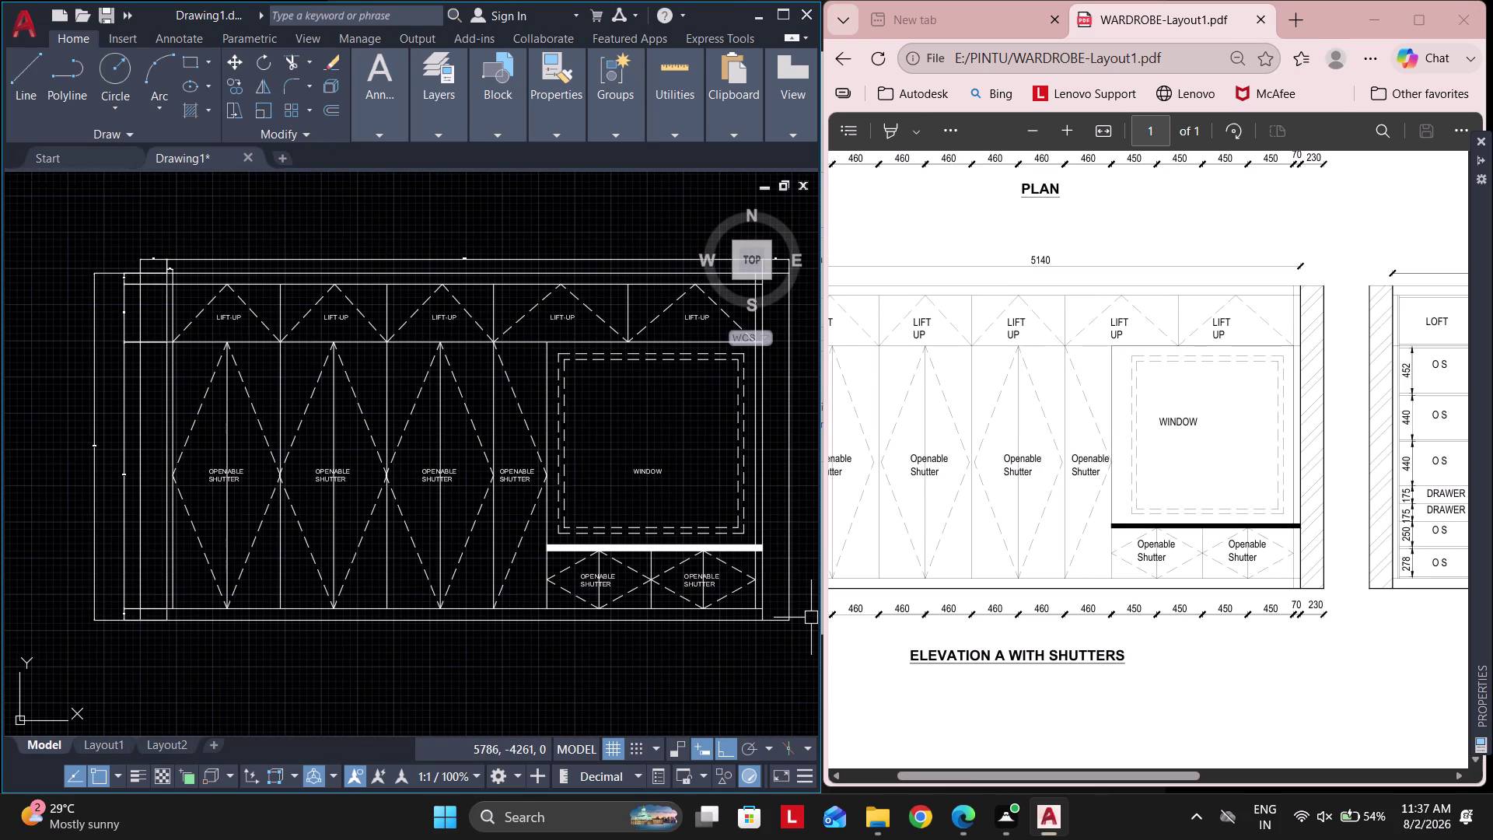
middle_drag(387, 644, 447, 592)
scroll(up, 3)
middle_drag(148, 573, 285, 585)
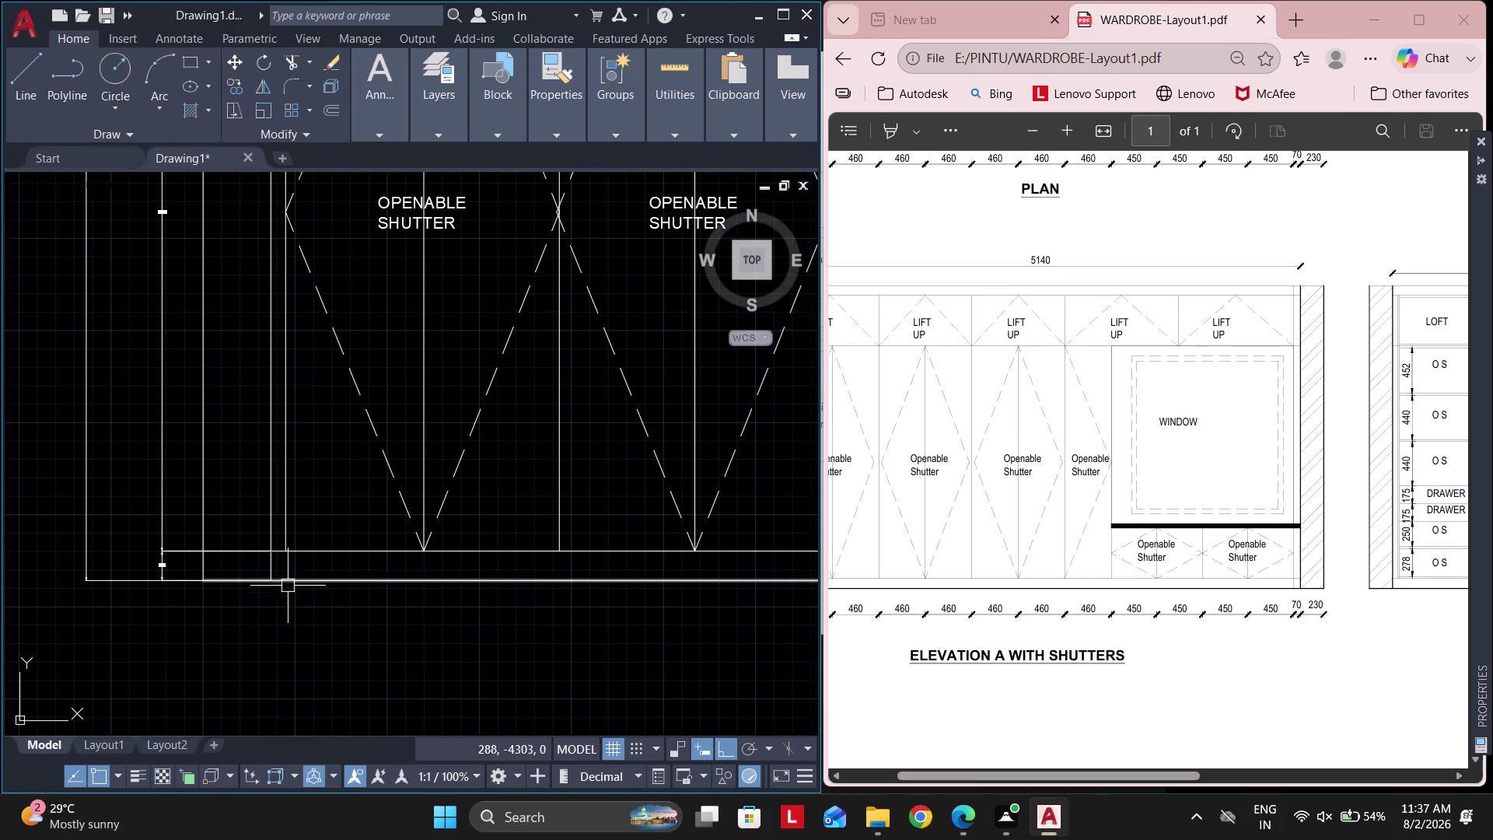
click(174, 44)
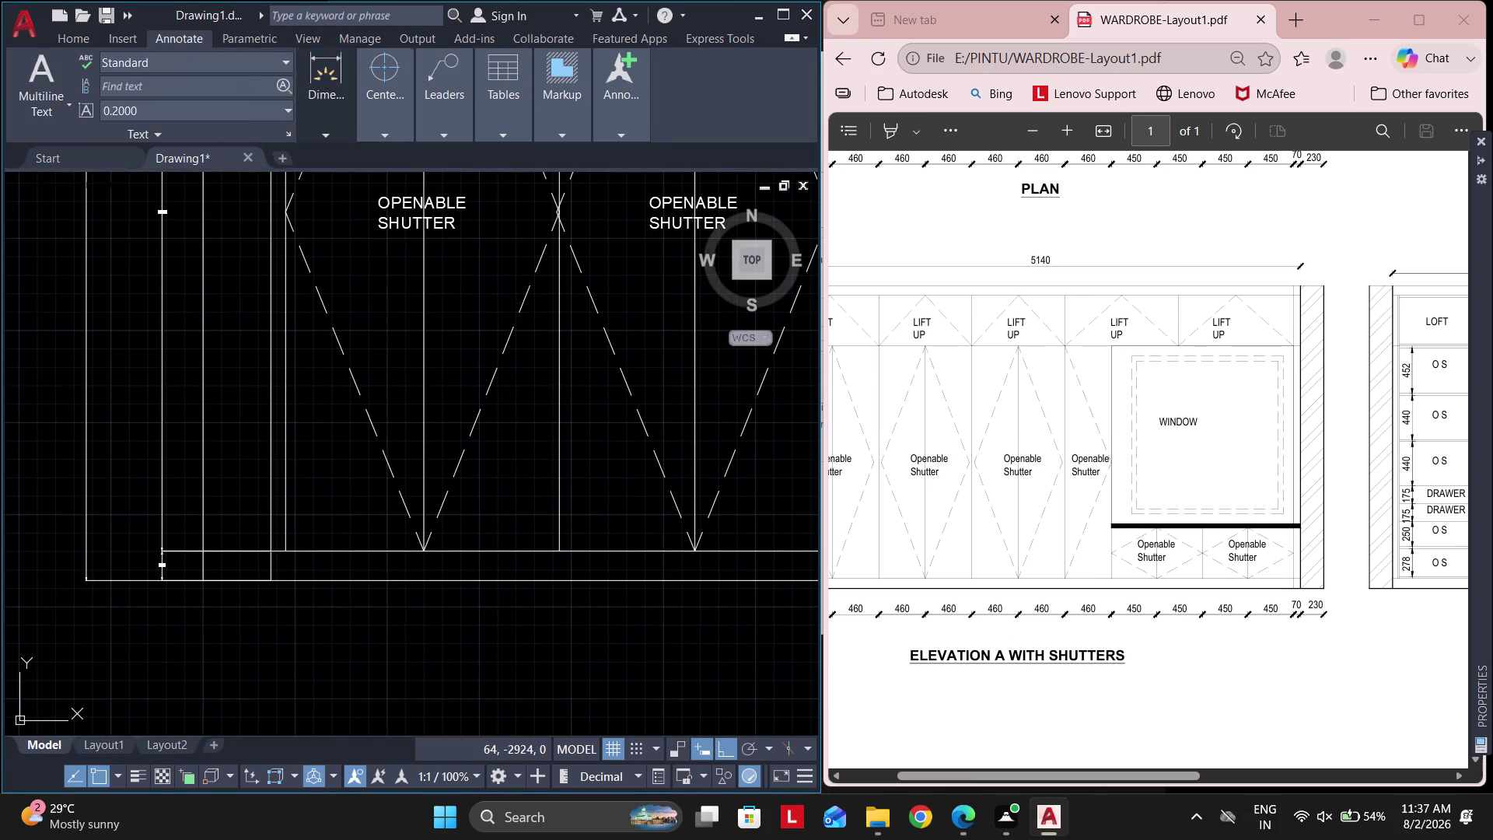
click(328, 109)
click(391, 205)
scroll(up, 3)
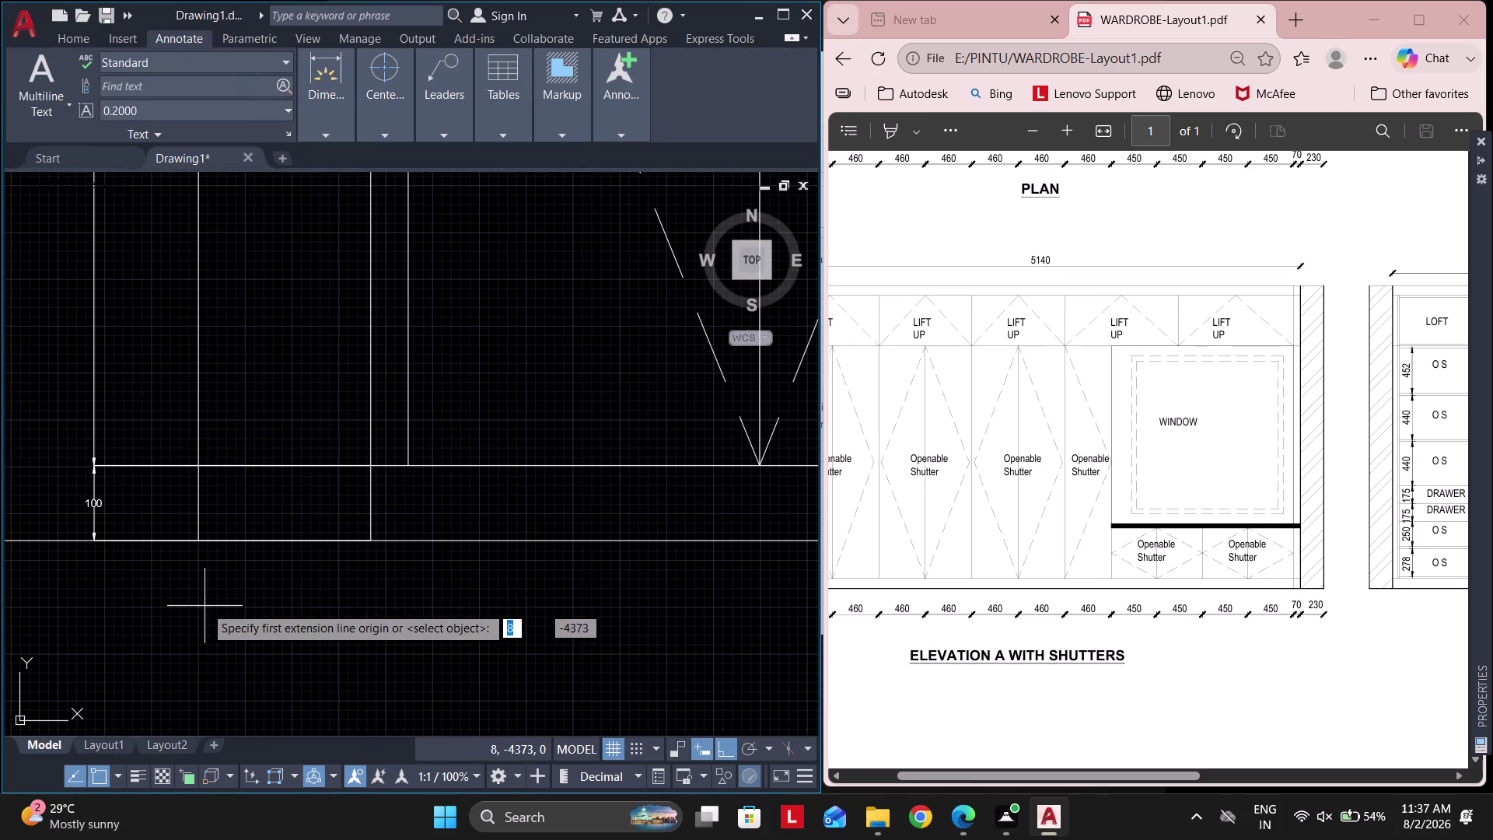
click(196, 460)
click(374, 462)
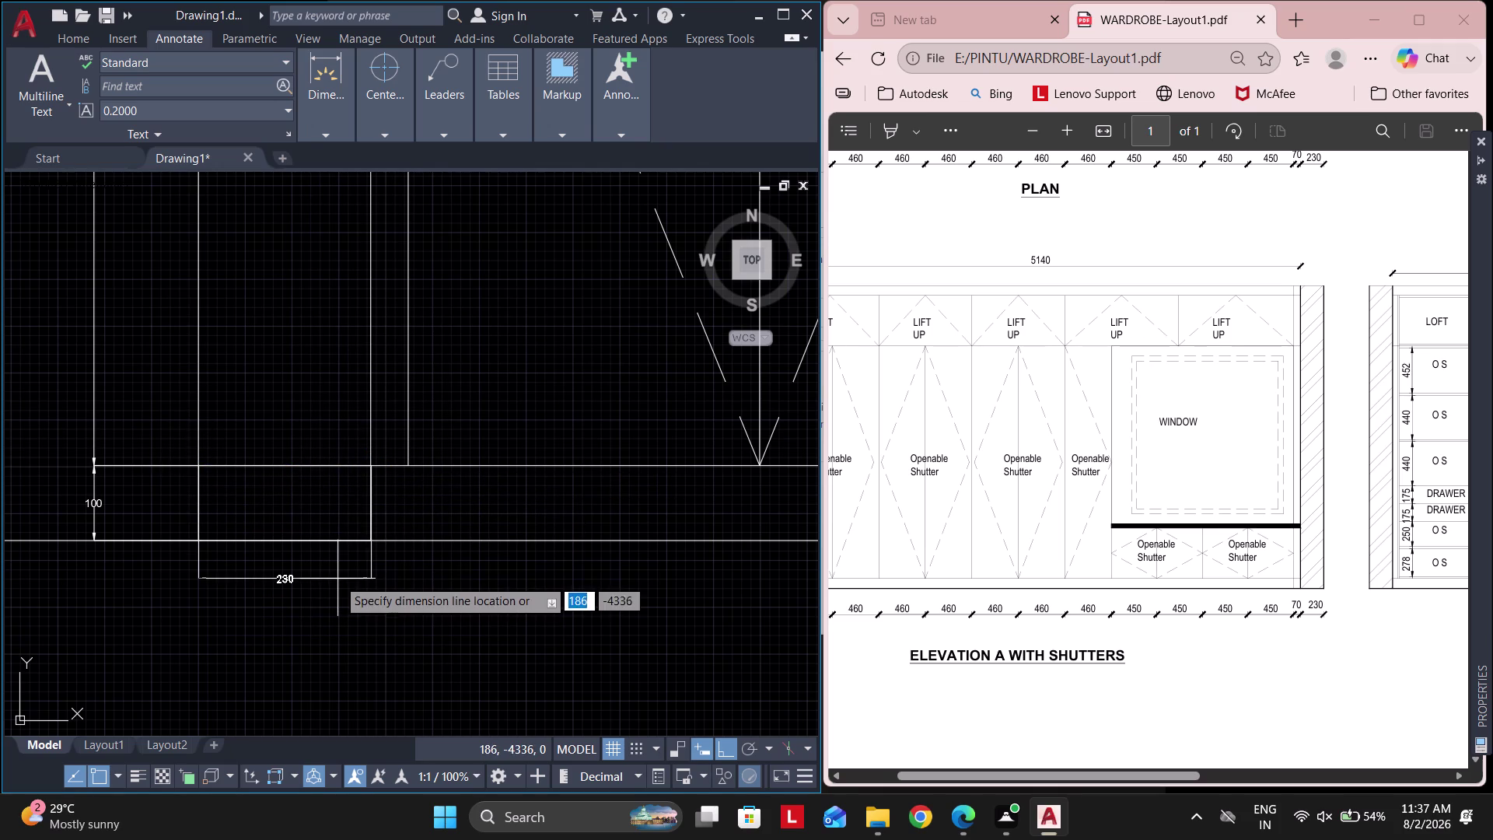
click(339, 595)
Continue the dimension chain across the next panel and shutter edges.
middle_drag(498, 519, 412, 500)
click(331, 117)
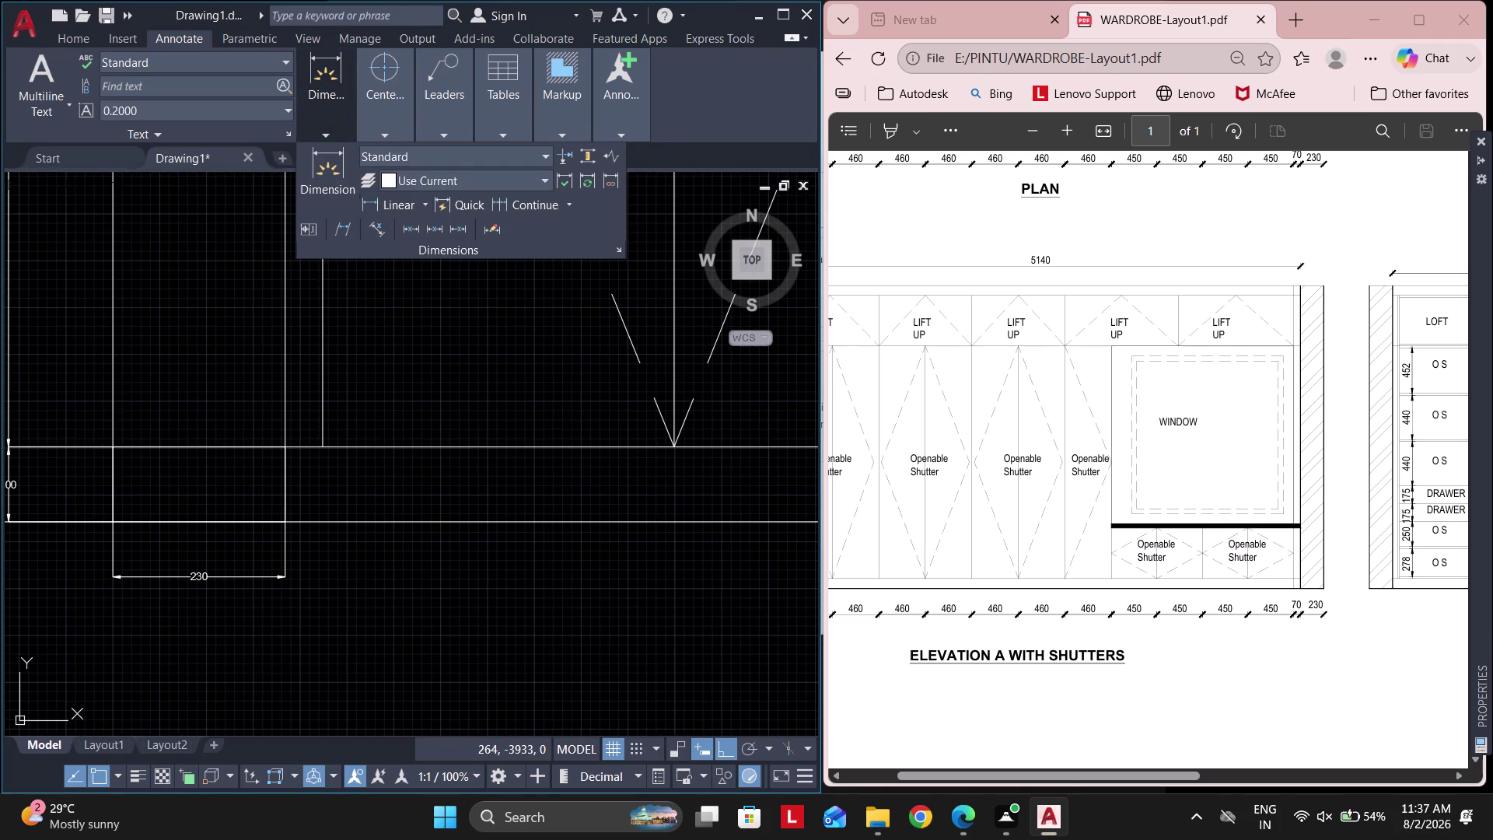
click(538, 210)
click(321, 449)
middle_drag(489, 487, 300, 479)
click(487, 441)
middle_drag(545, 443, 0, 457)
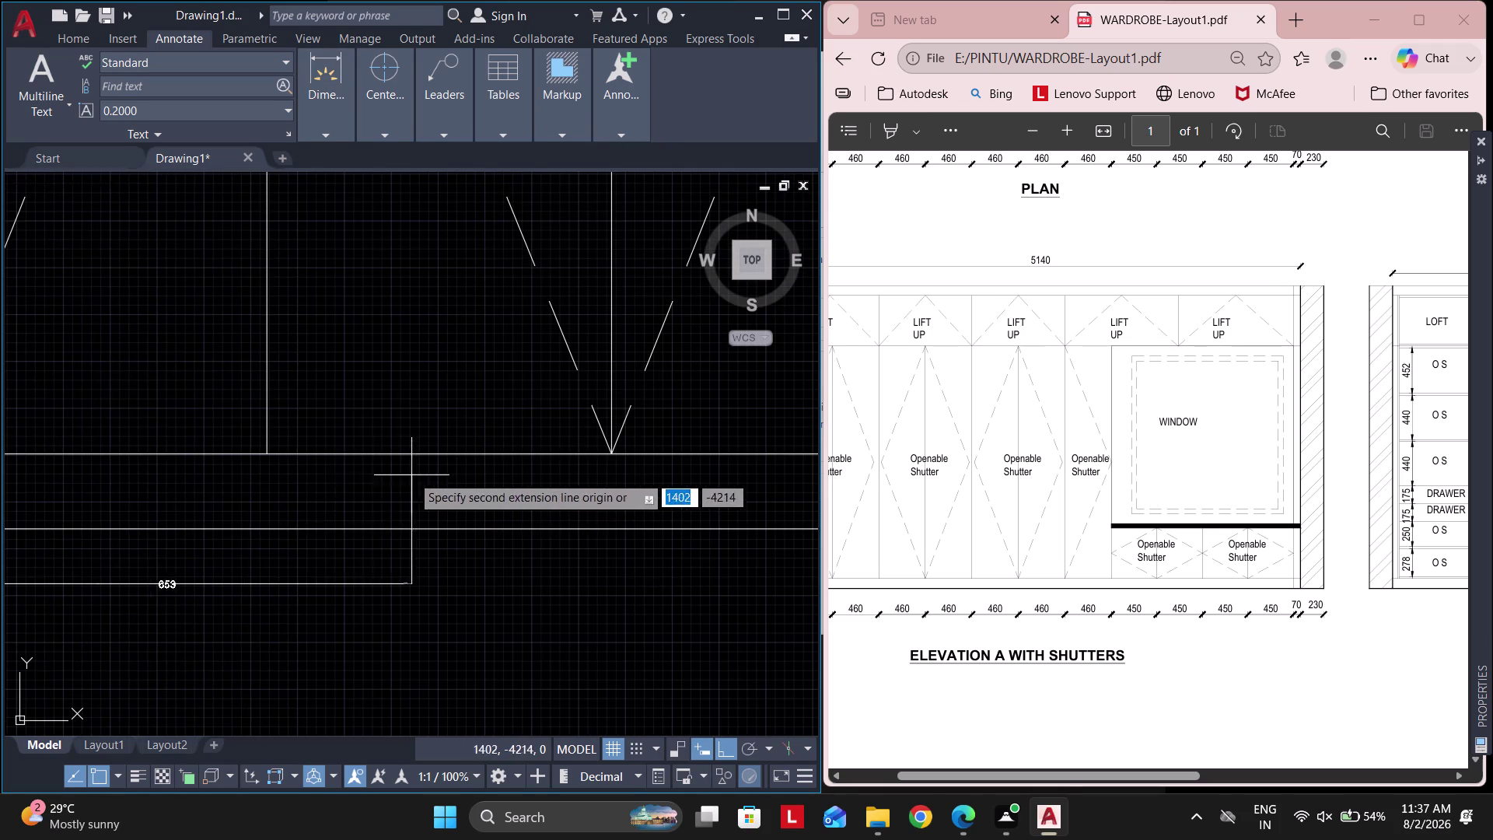
scroll(down, 3)
click(298, 466)
click(516, 467)
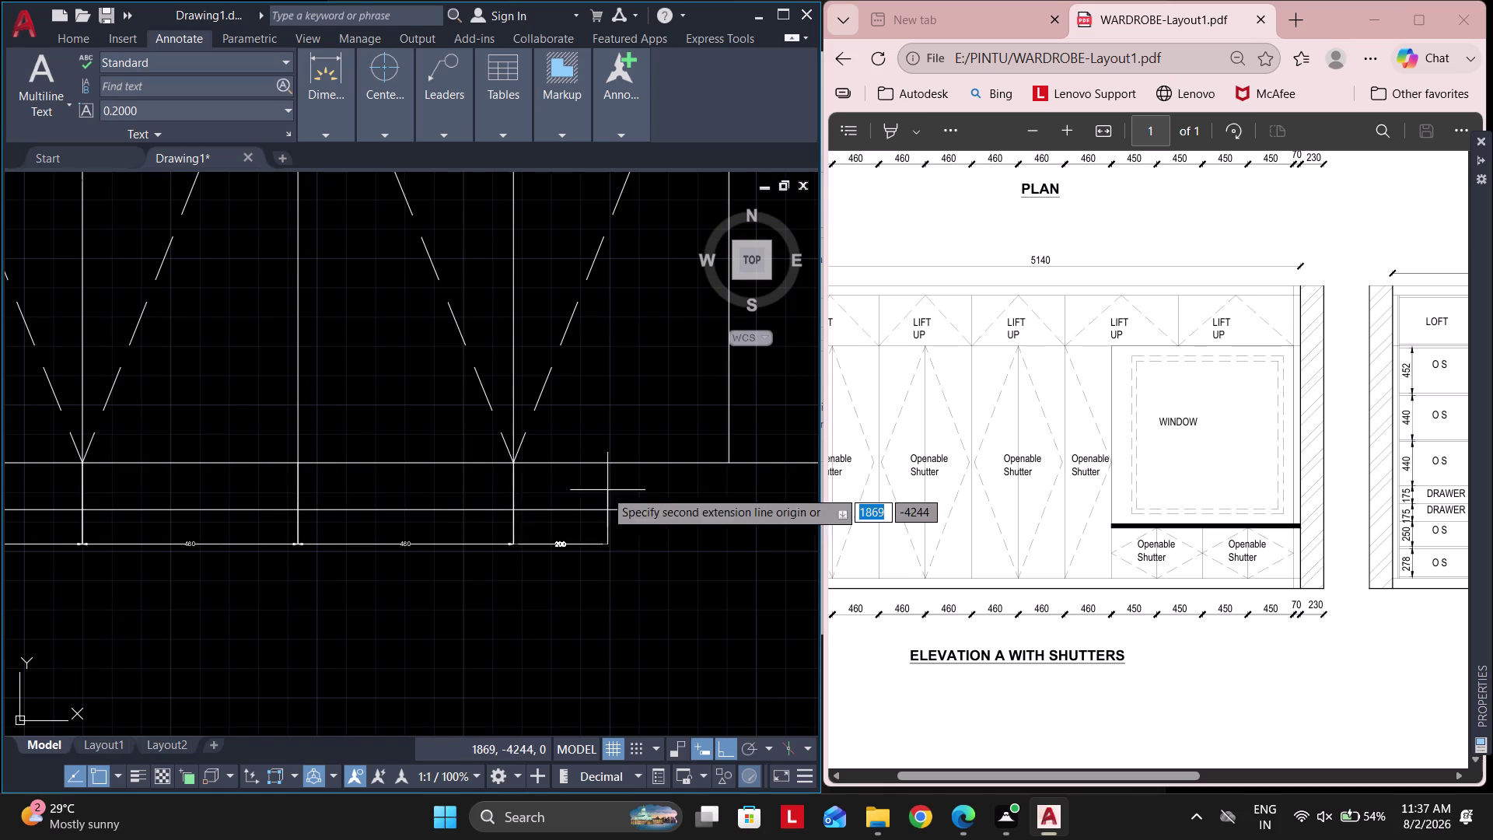
middle_drag(593, 490, 197, 527)
click(332, 507)
click(548, 501)
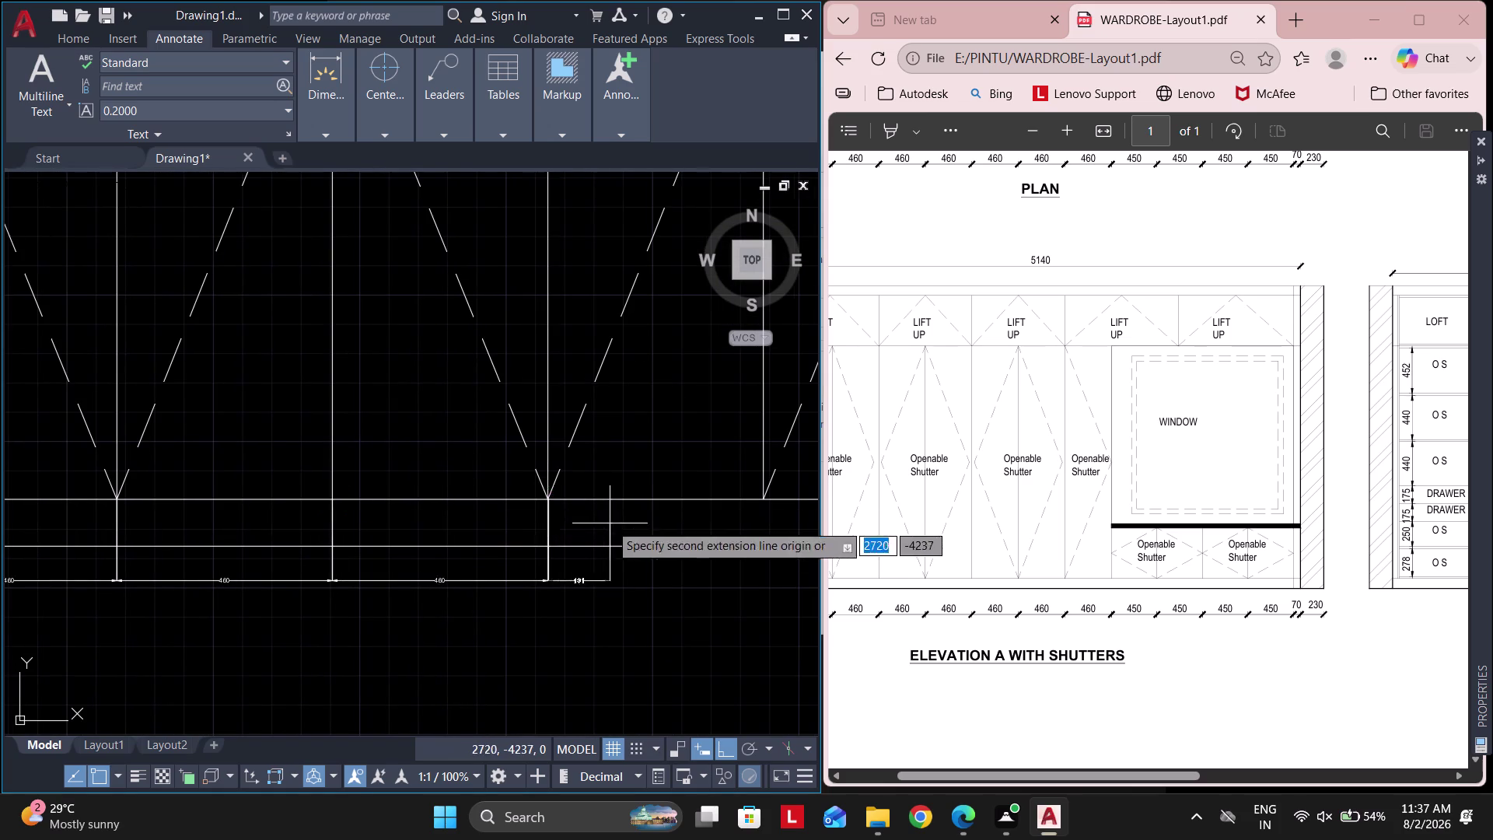
Extend the continued dimensions across the remaining shutters to the elevation's right end.
middle_drag(605, 523, 157, 539)
click(321, 525)
middle_drag(482, 542, 73, 512)
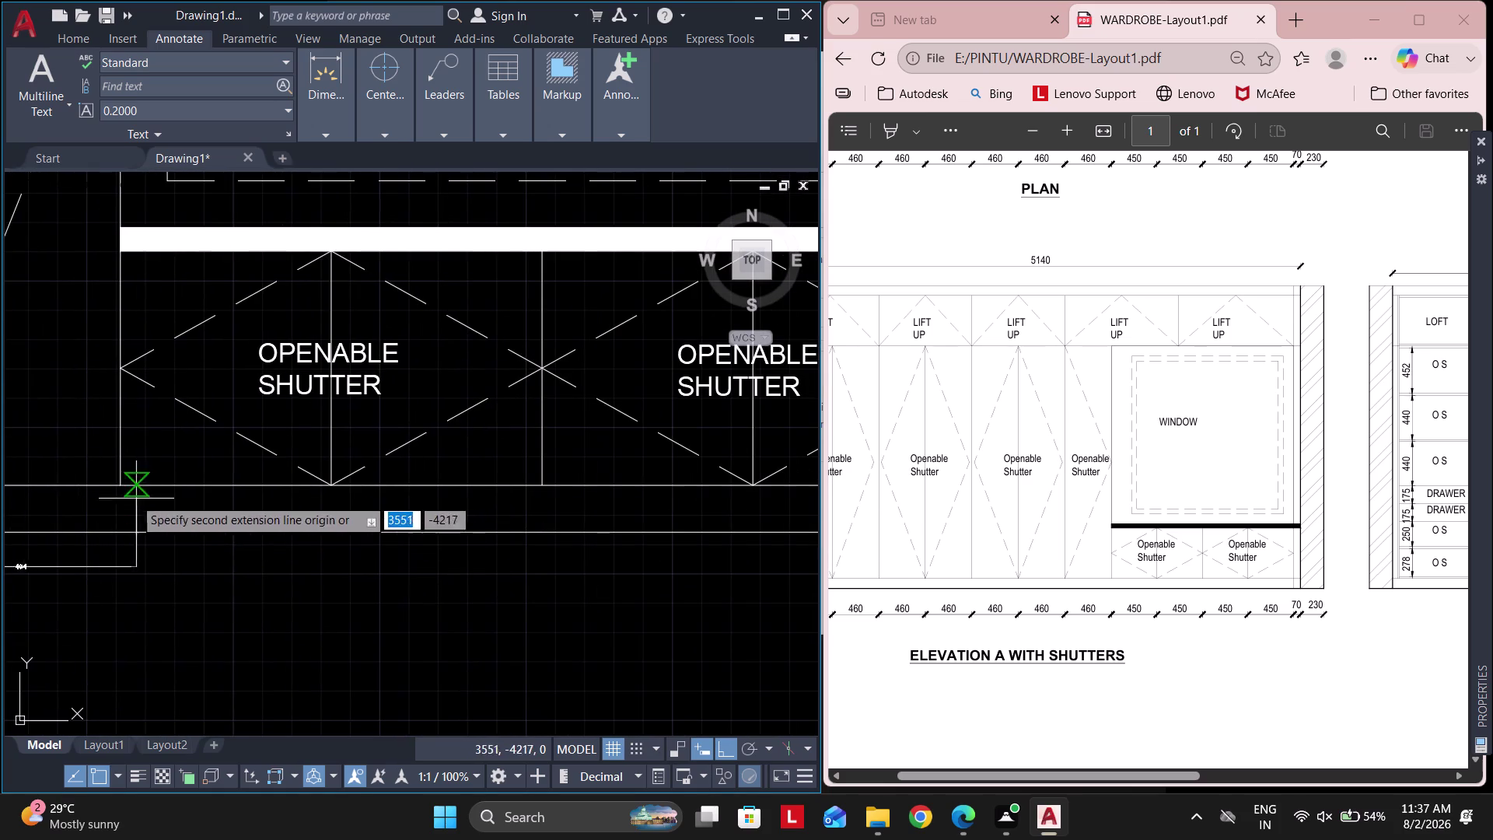
click(115, 490)
click(328, 496)
middle_drag(455, 510, 331, 515)
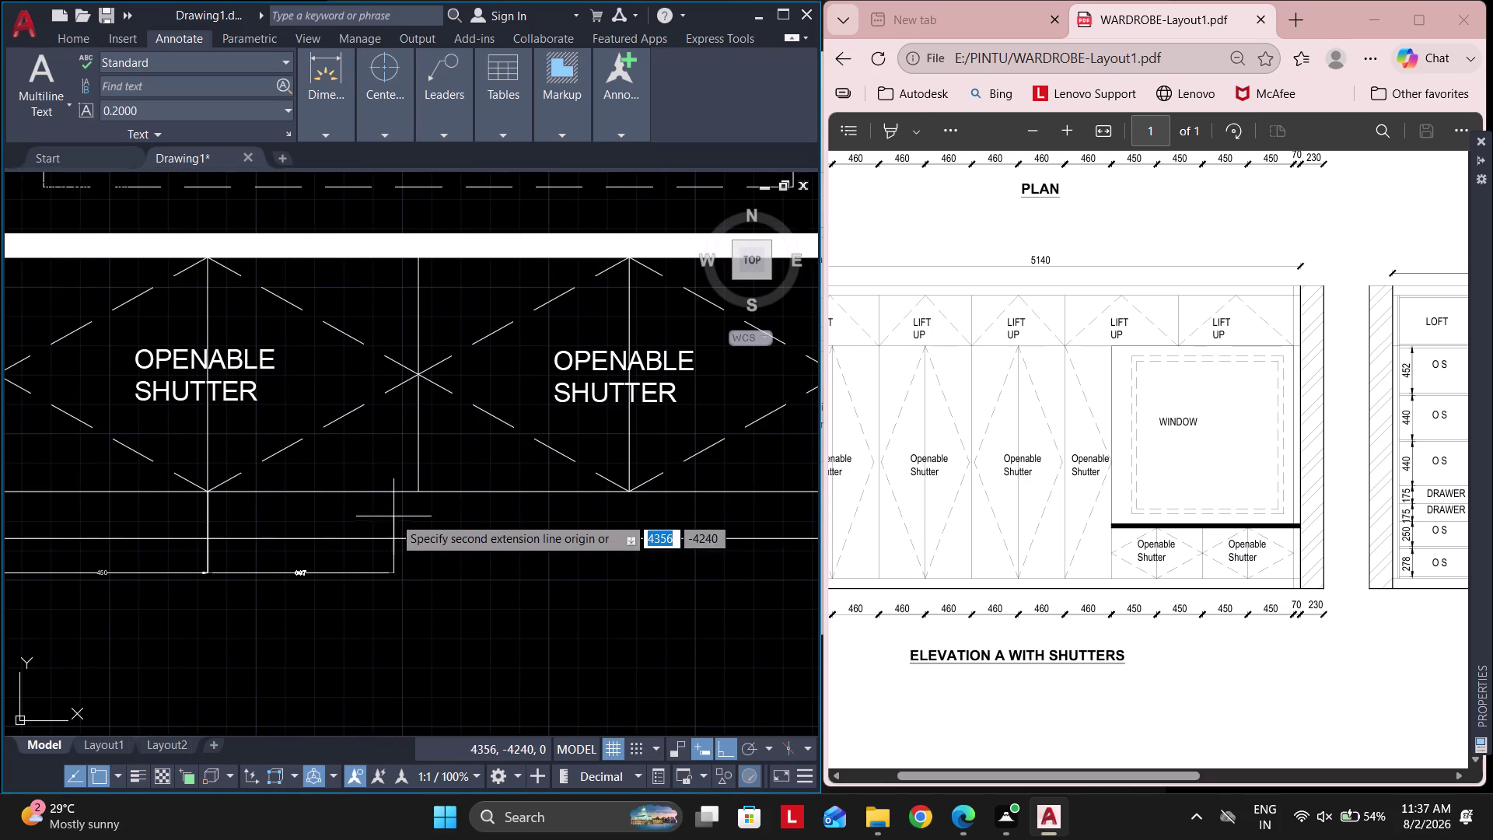
click(416, 498)
middle_drag(521, 510, 204, 532)
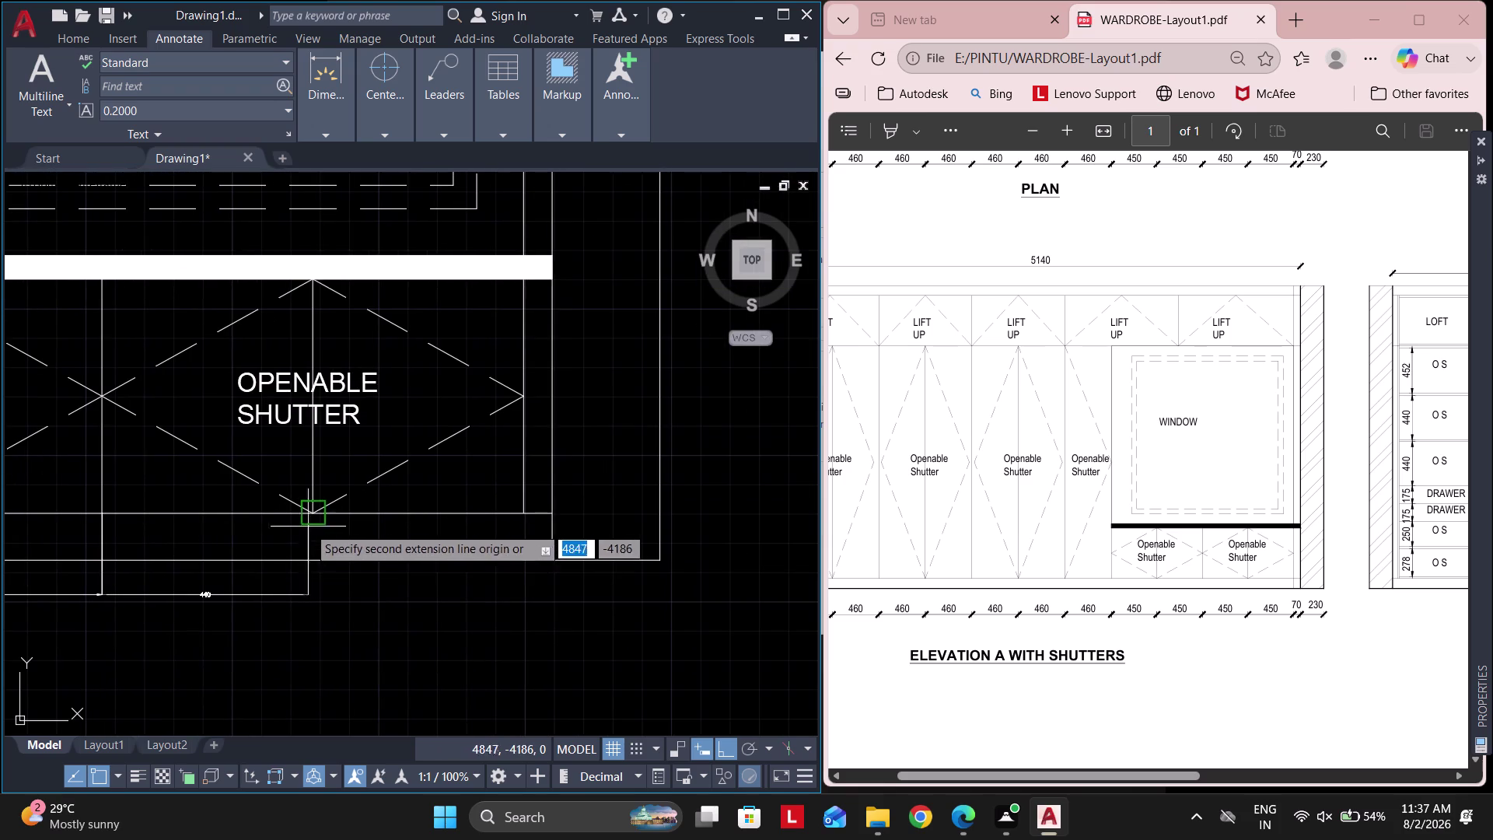
click(311, 522)
click(529, 507)
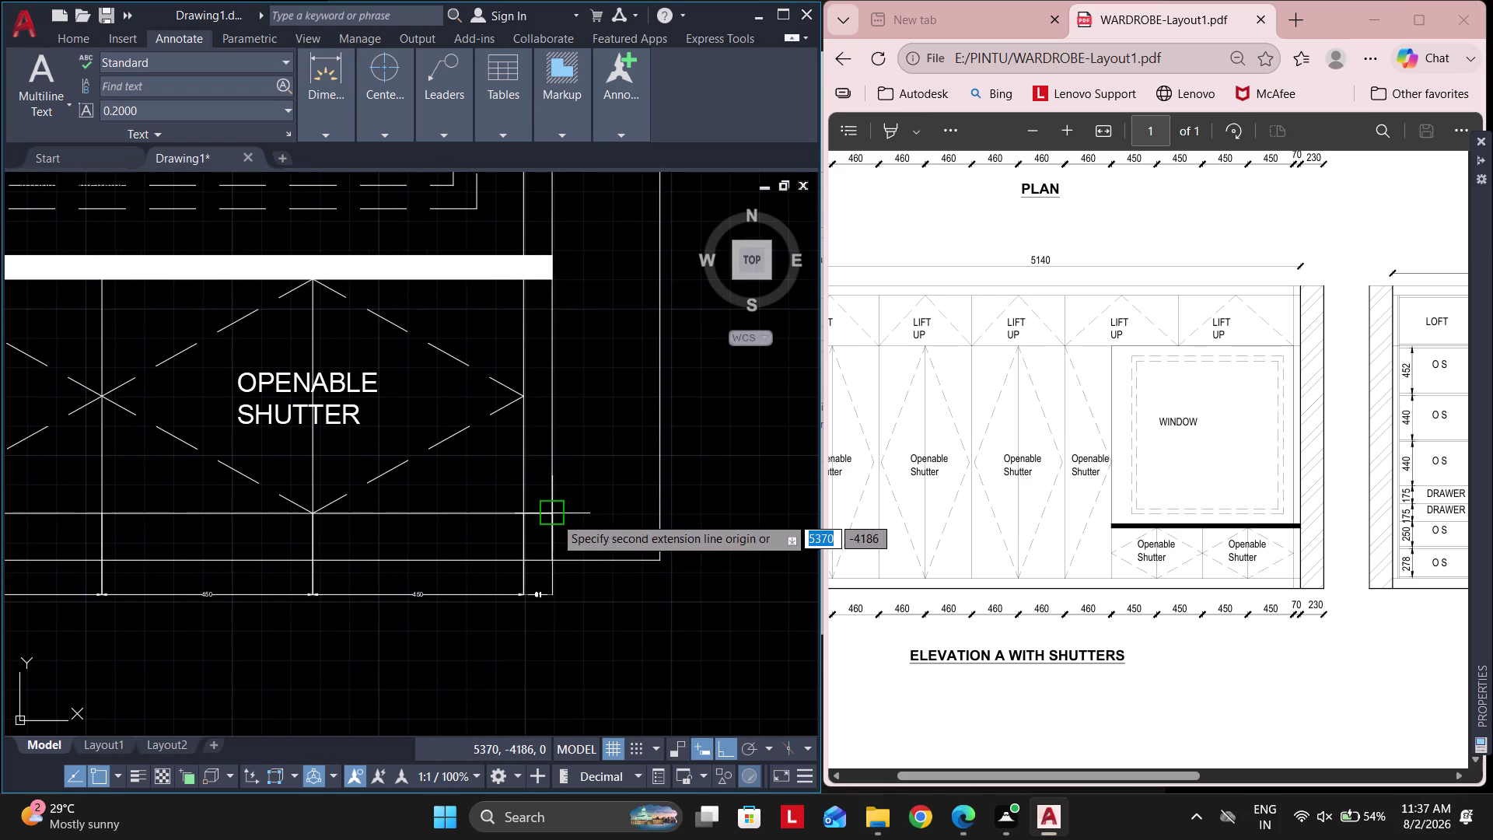
click(555, 516)
click(664, 565)
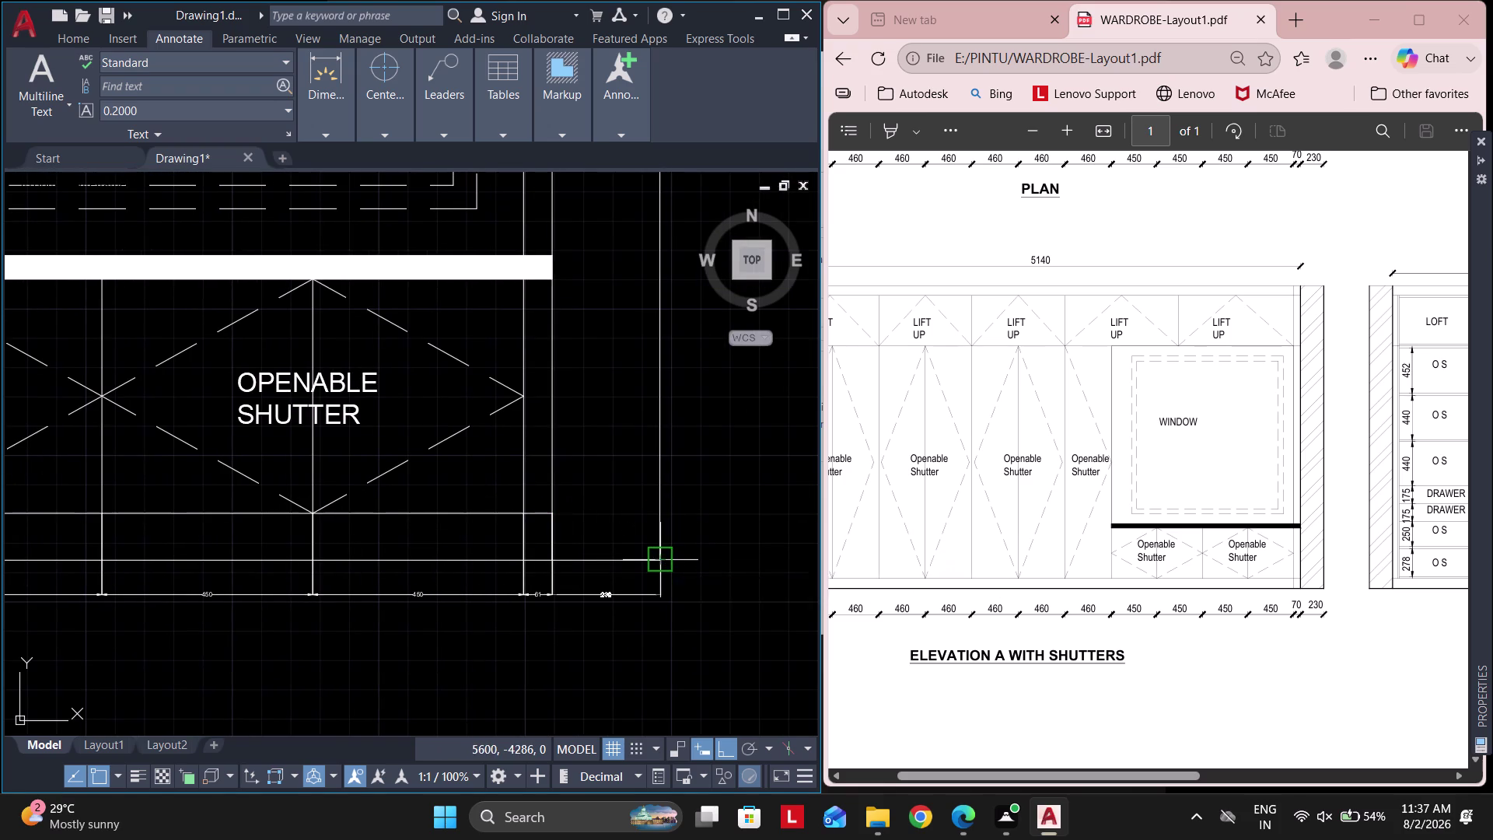
key(Escape)
key(Escape)
key(Escape)
scroll(down, 3)
middle_drag(535, 509, 666, 523)
scroll(down, 3)
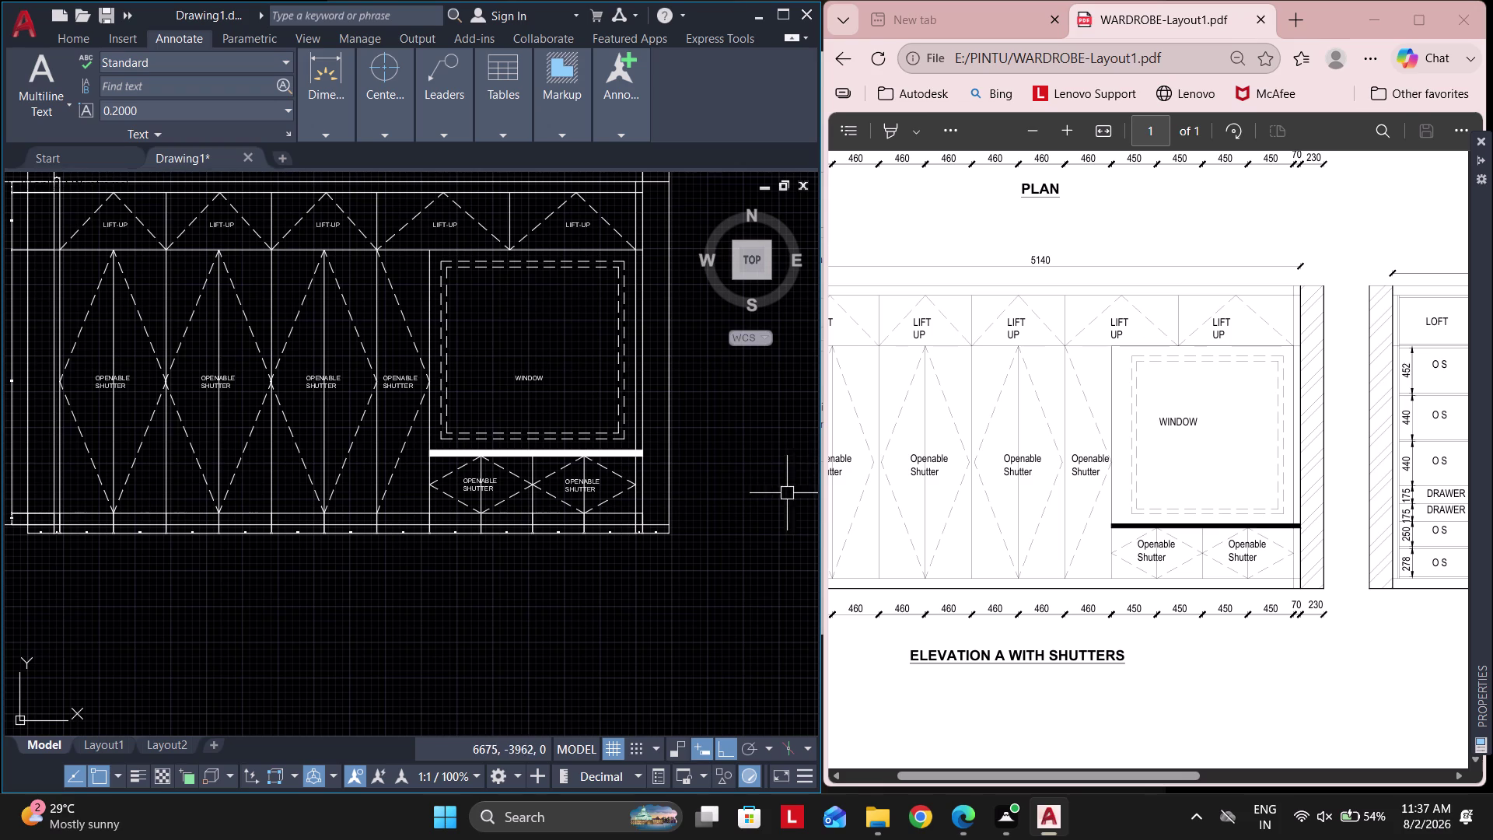
Copy an OPENABLE SHUTTER label to a spot below the elevation.
middle_drag(184, 585, 455, 619)
click(503, 409)
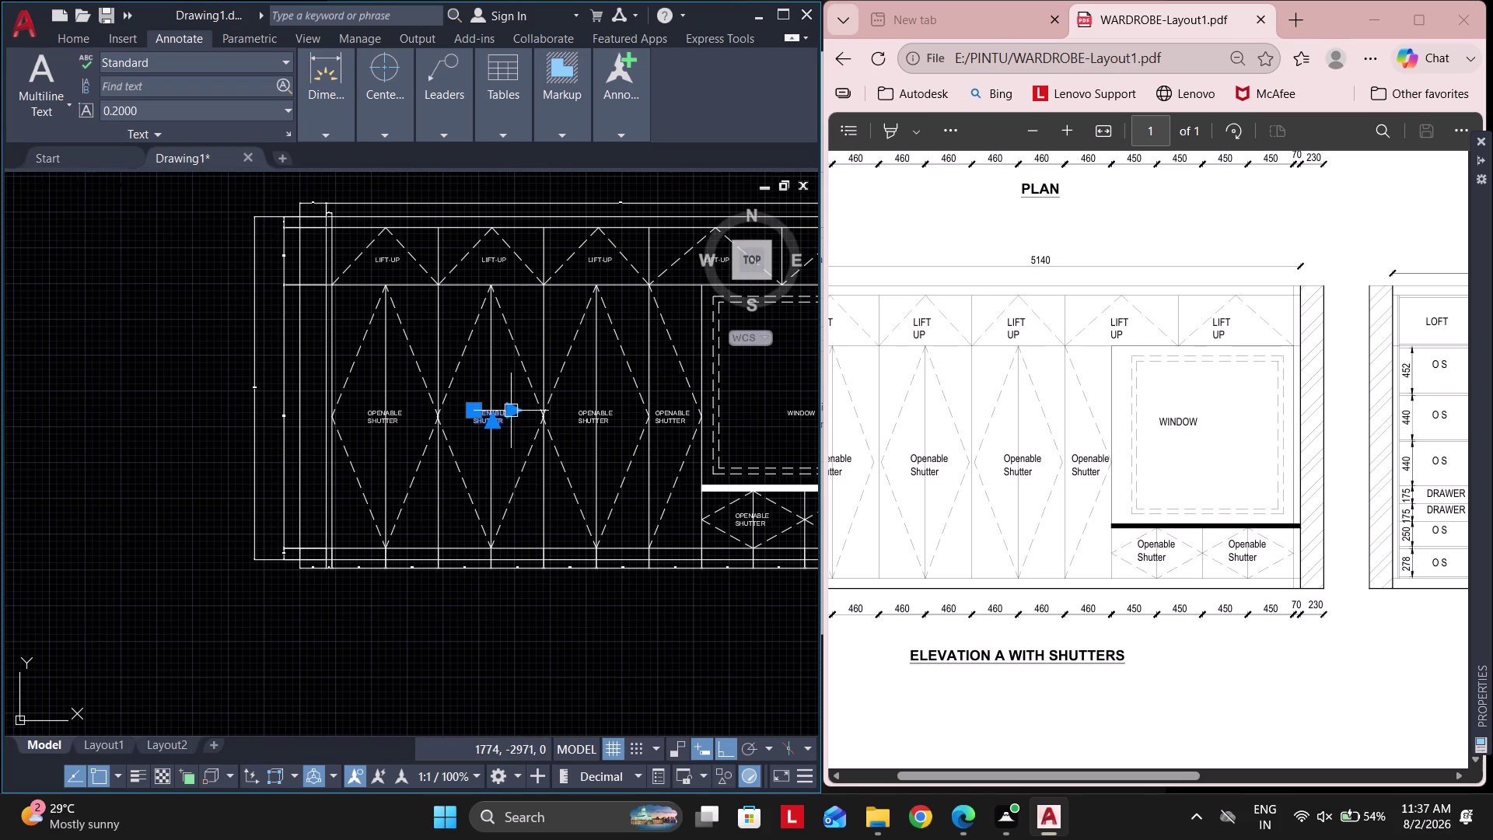
click(83, 37)
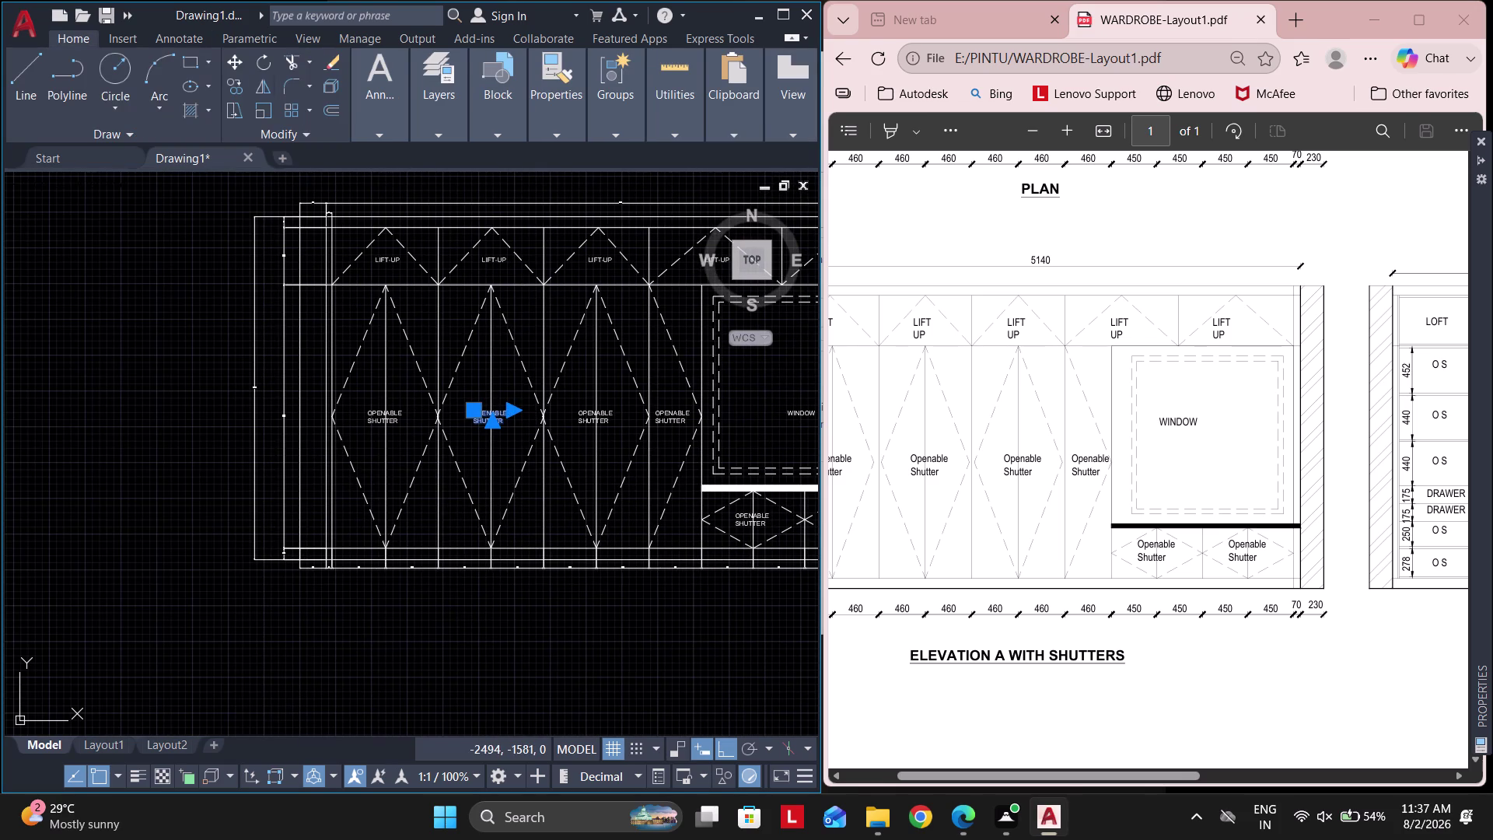
click(222, 86)
click(233, 73)
scroll(up, 3)
click(233, 82)
click(495, 408)
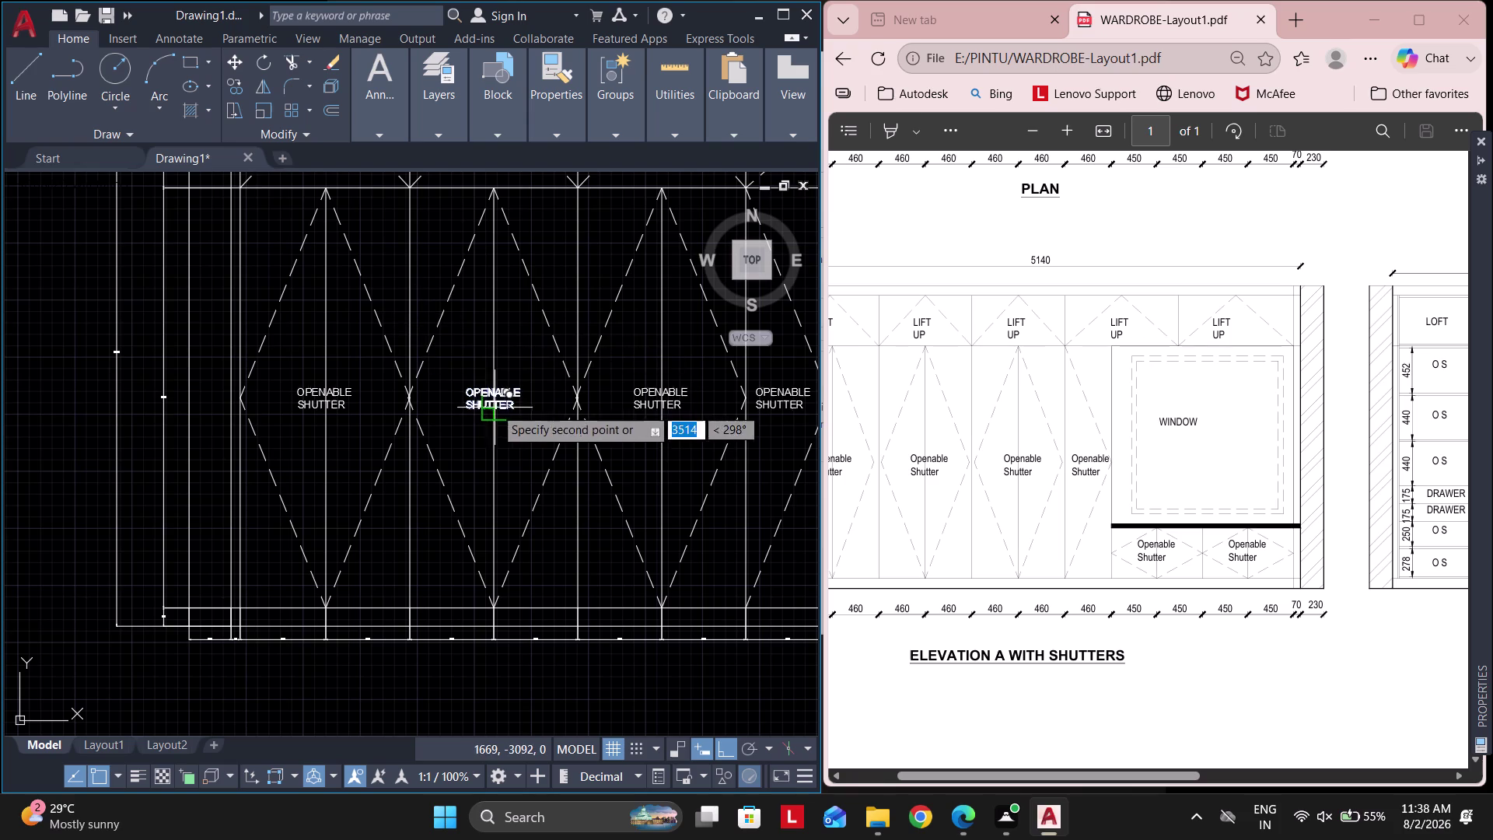
scroll(down, 3)
middle_drag(495, 695, 494, 605)
middle_drag(493, 569, 495, 553)
click(496, 527)
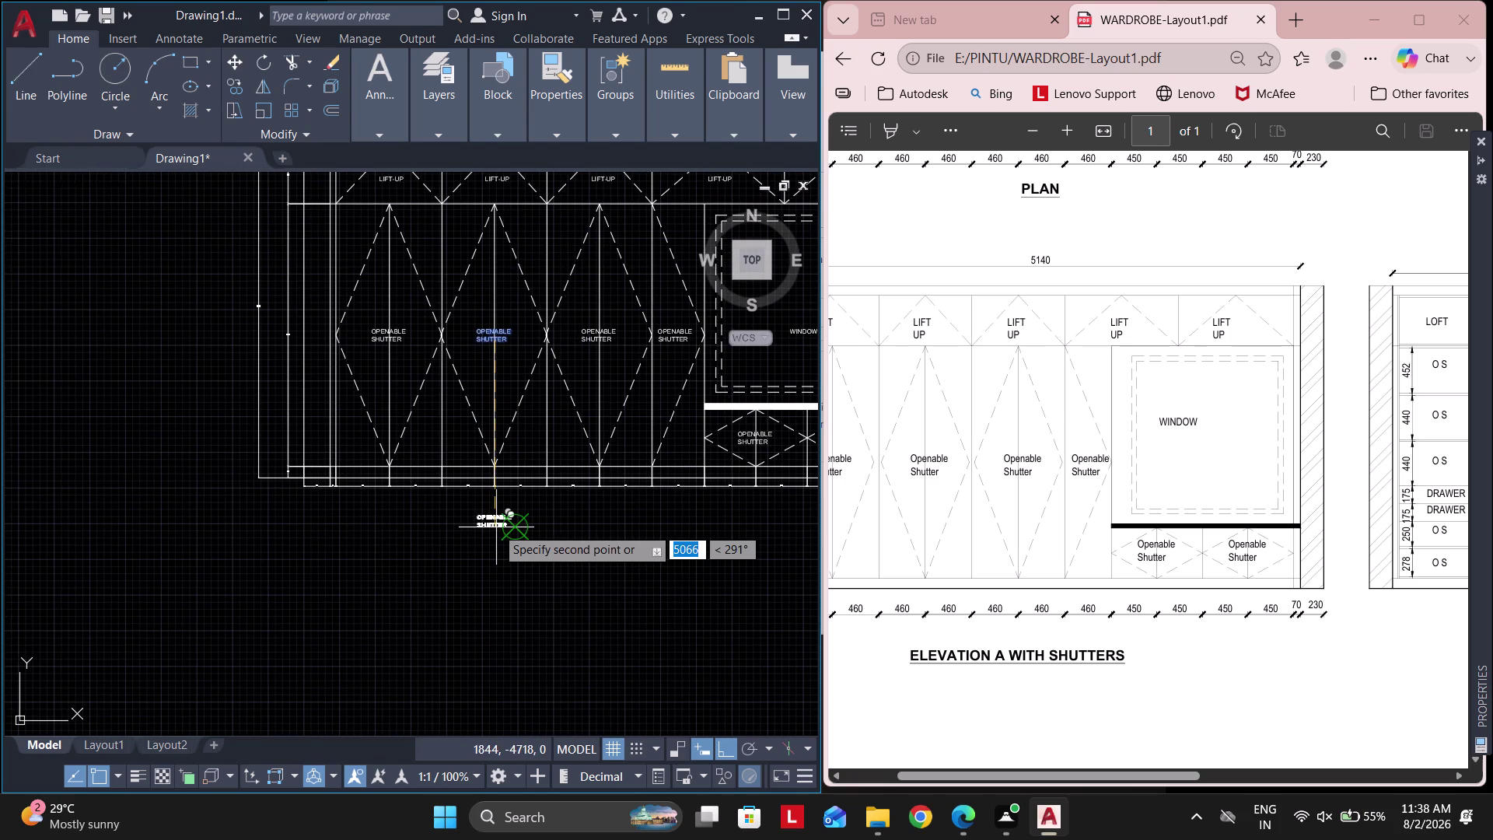
key(Escape)
scroll(up, 3)
Replace the copied label's text with ELEVATION WITH SHUTTER and widen its box.
double_click(495, 520)
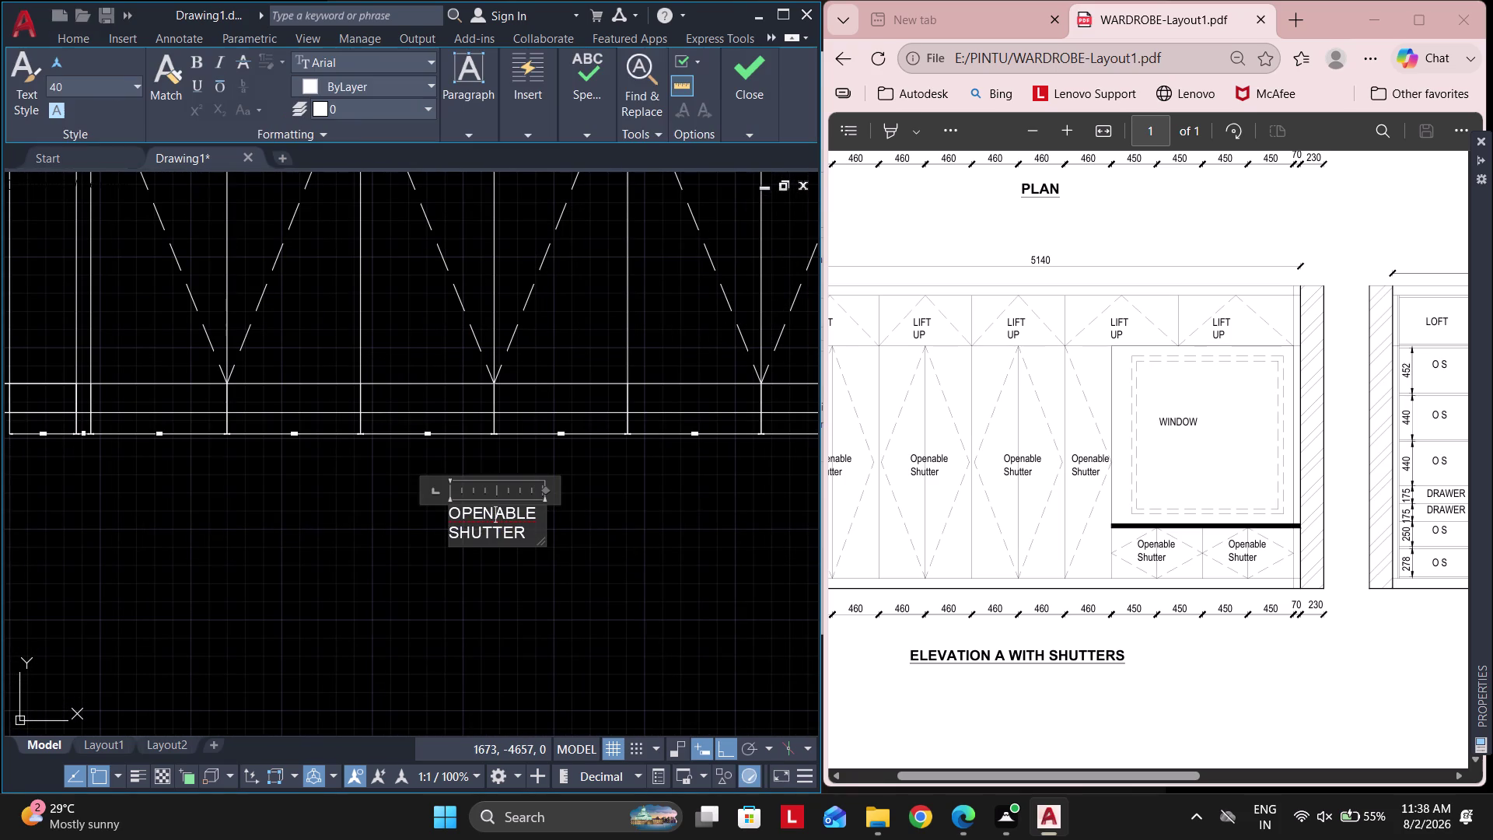
drag(535, 533, 396, 483)
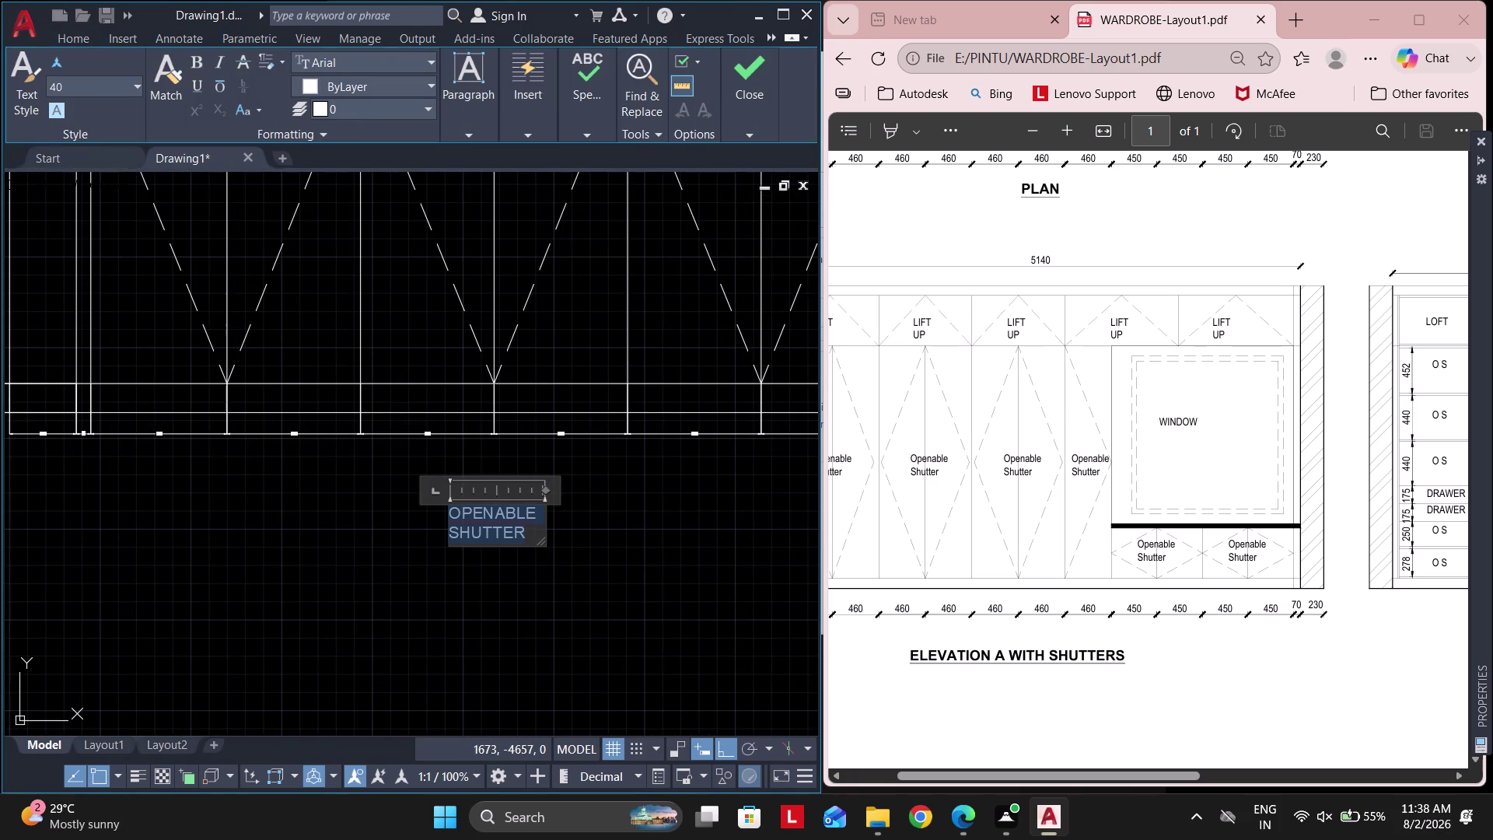
key(e)
text(LEVA)
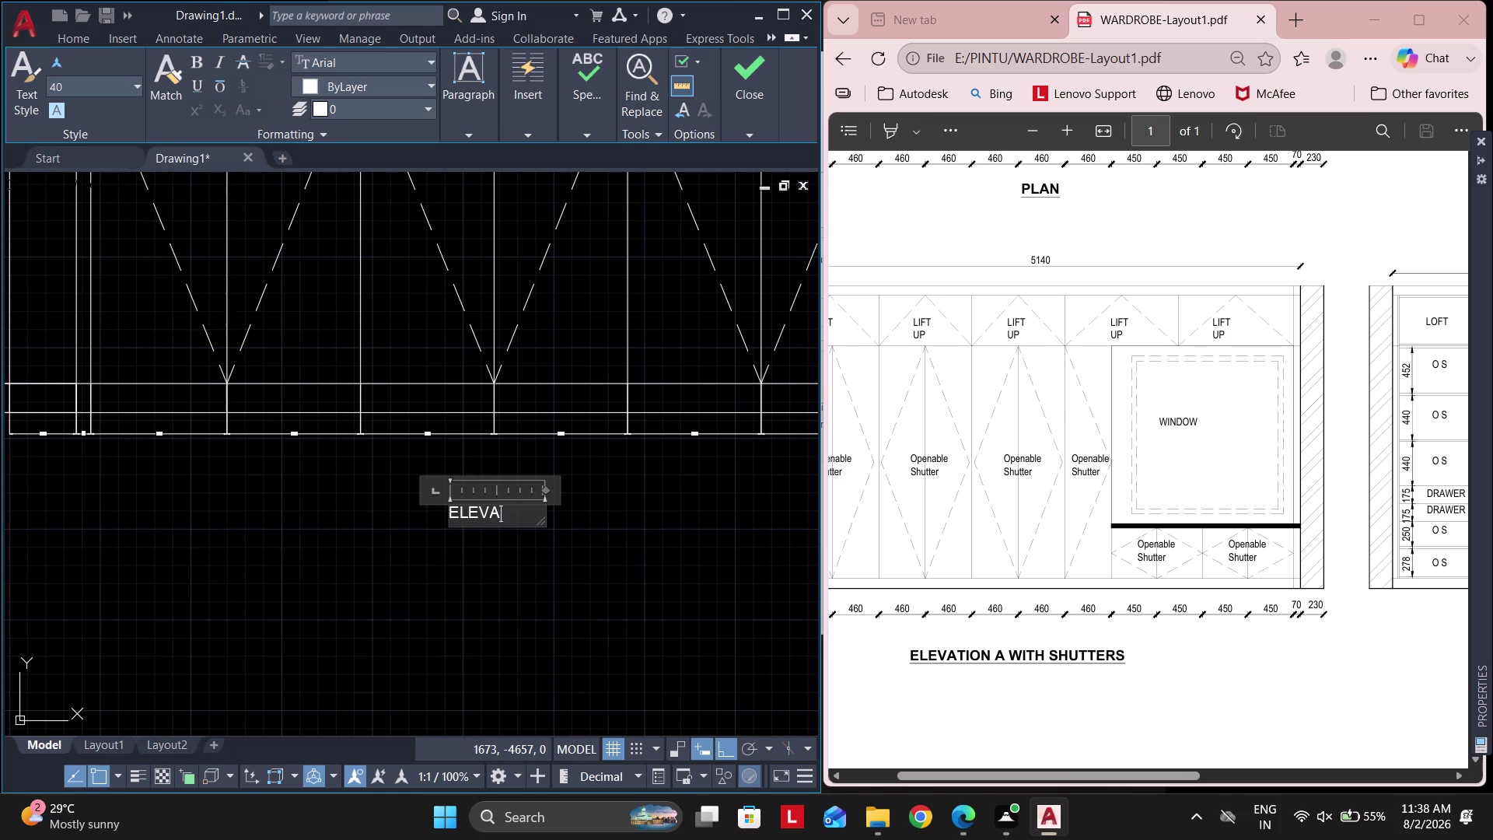
text(TIO)
text(N WITH)
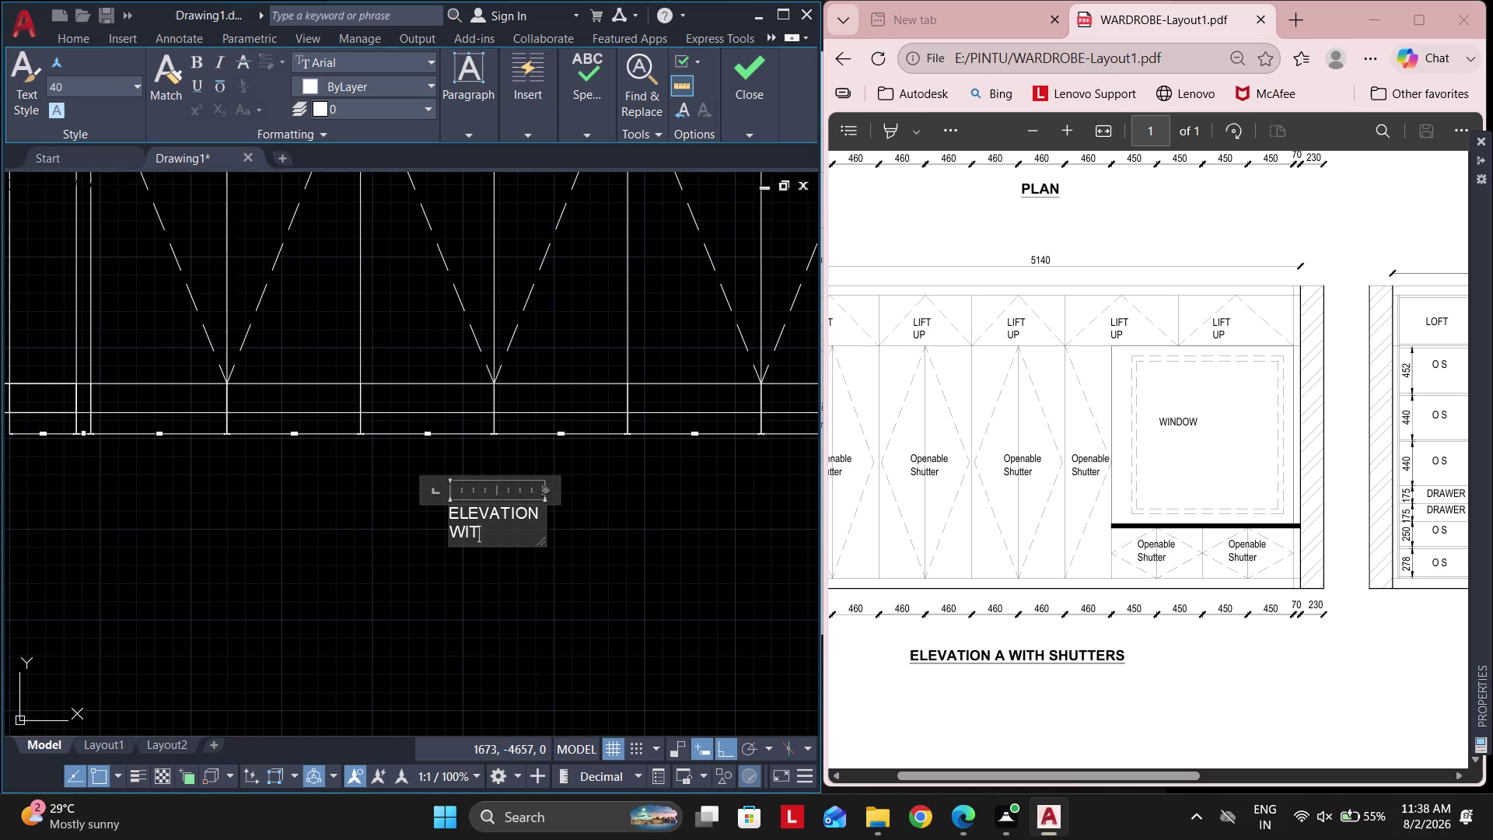
key(space)
text(SHUTTE)
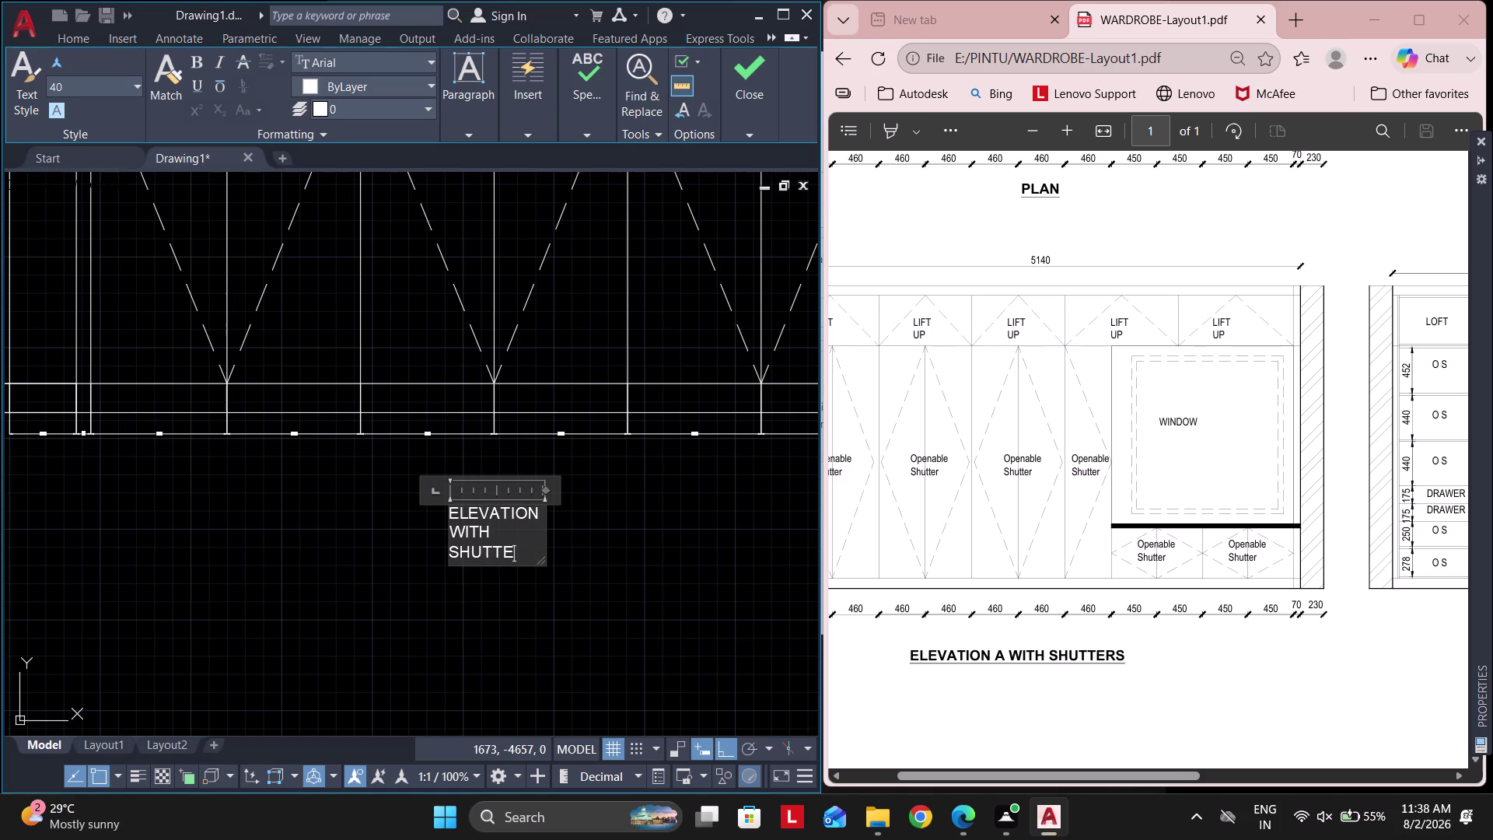
text(R)
drag(543, 532, 782, 520)
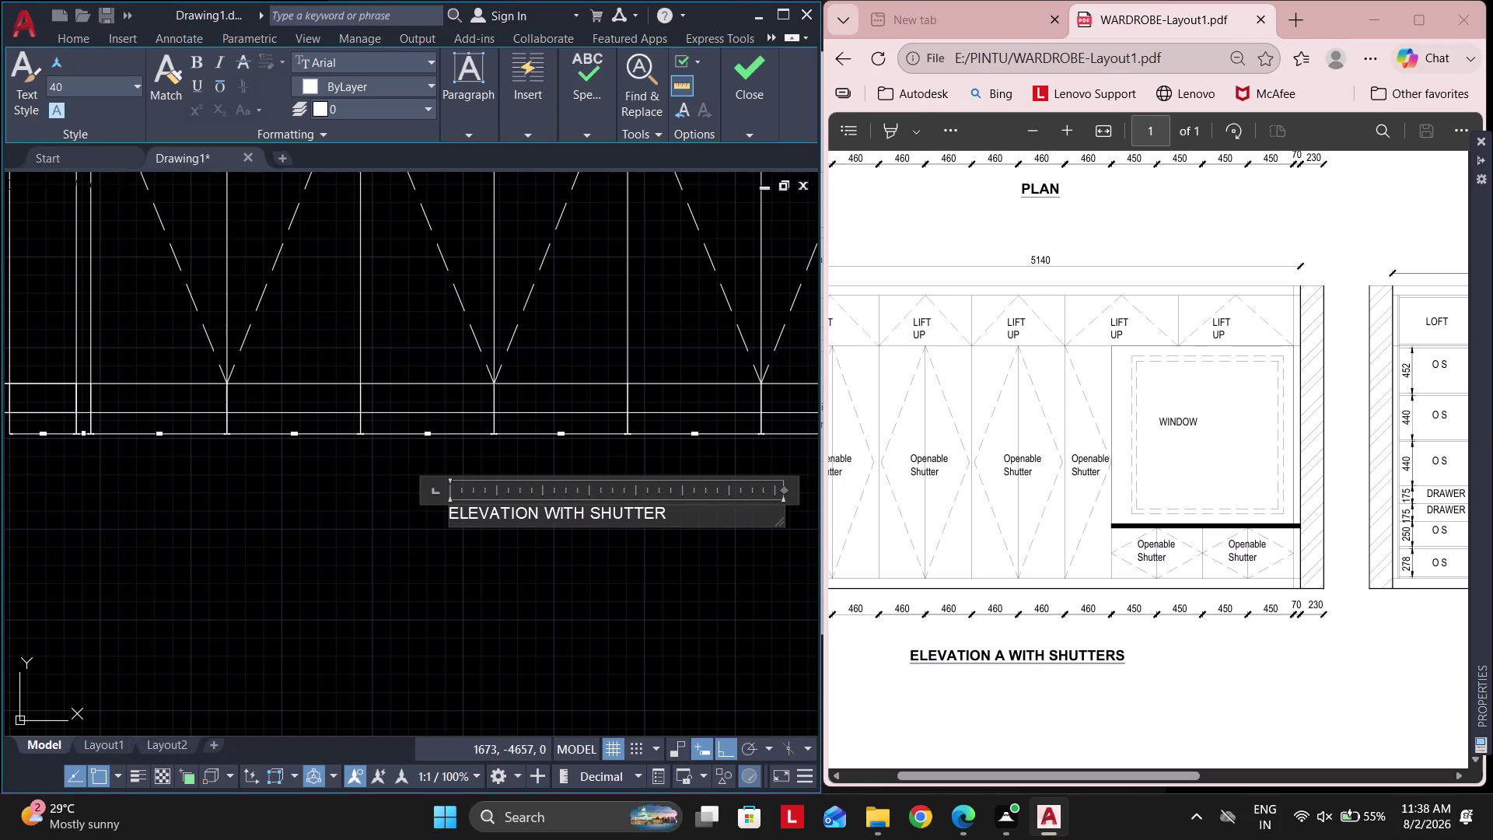
middle_drag(338, 564, 165, 555)
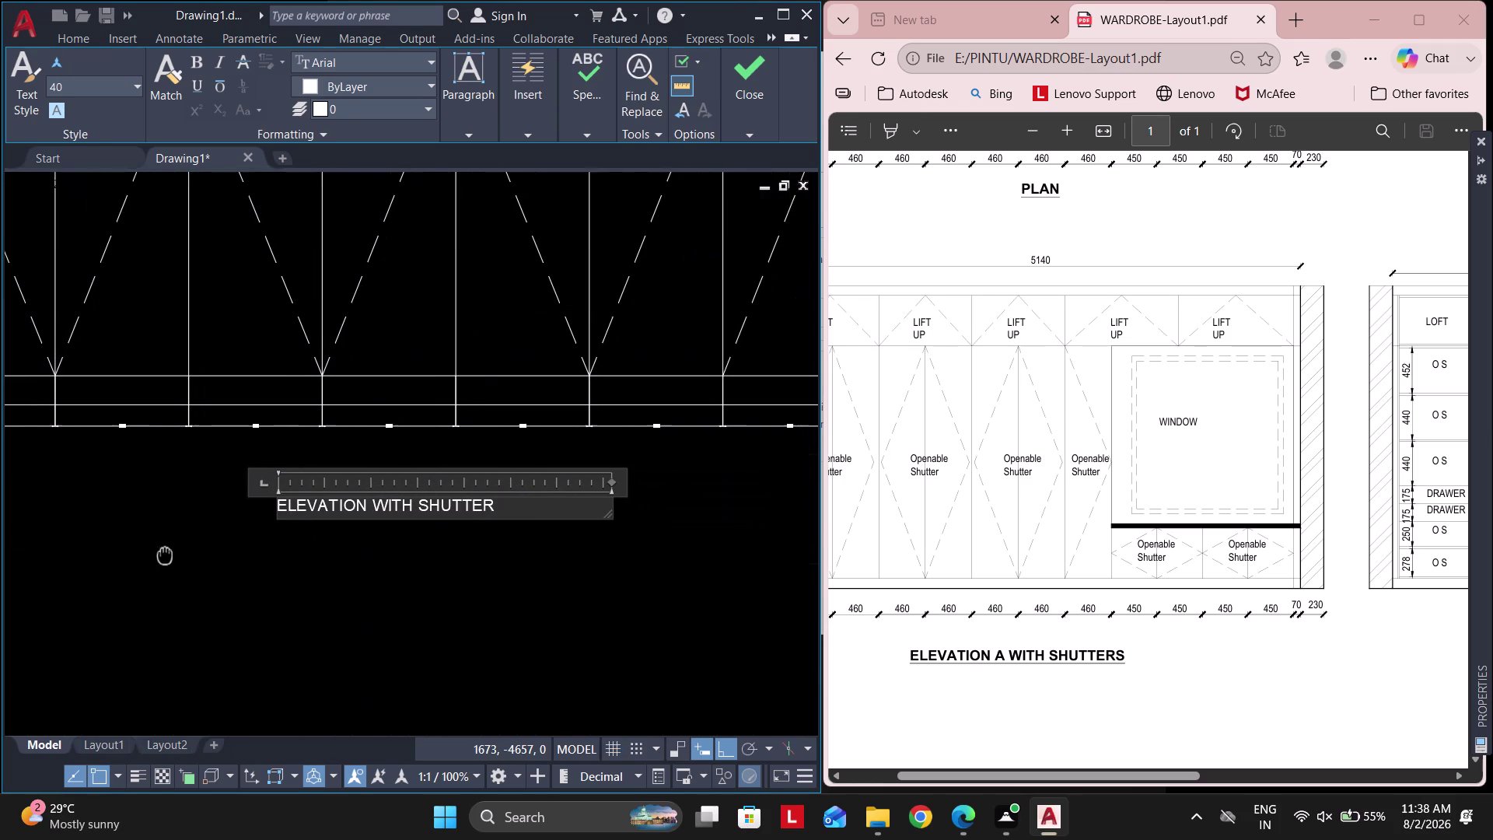
Make the whole title bold and underlined, then finish editing.
key(ctrl+a)
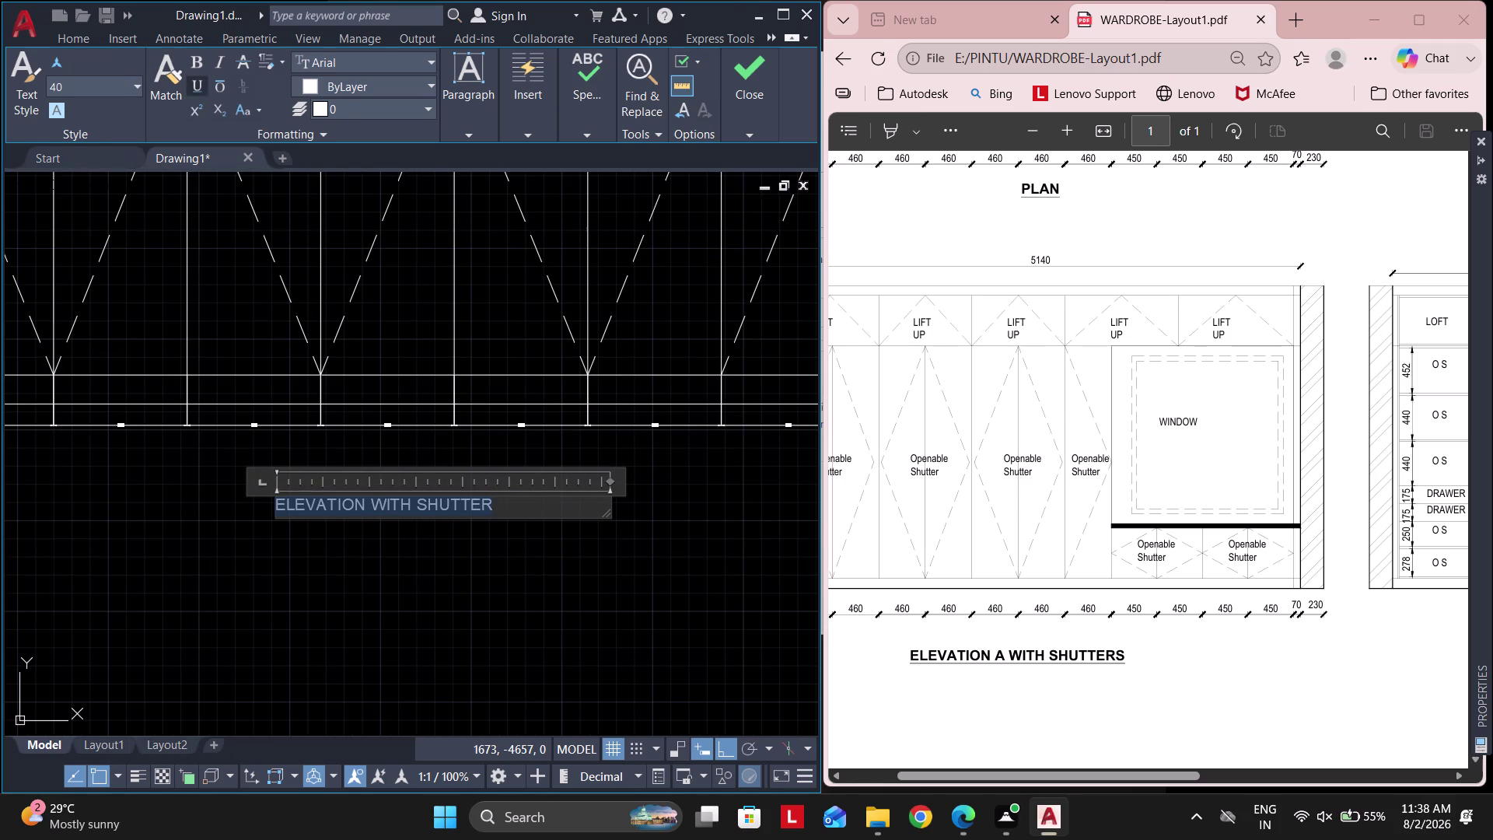
click(201, 64)
click(197, 79)
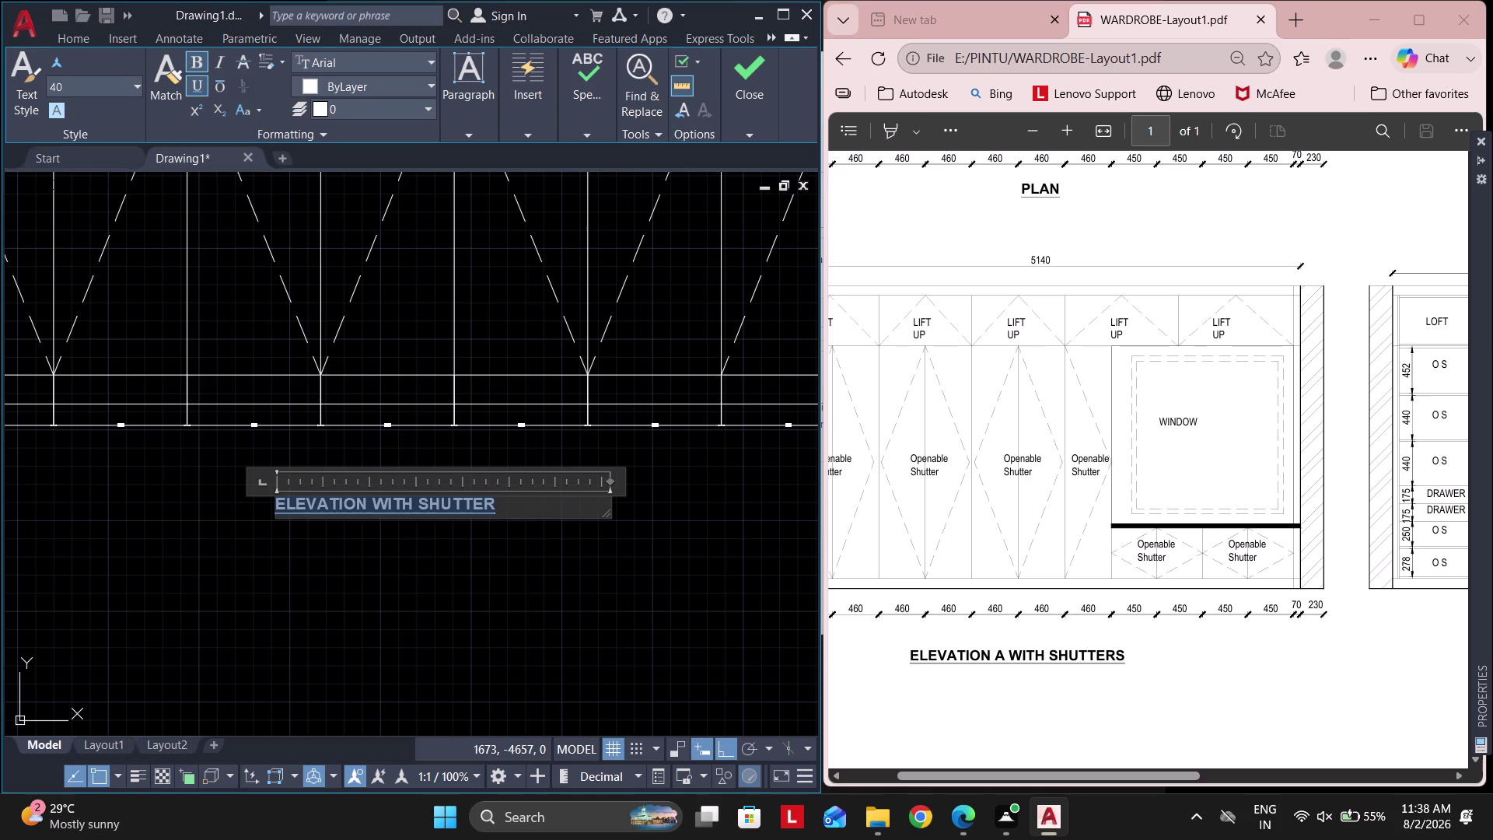
click(373, 660)
key(Escape)
scroll(down, 3)
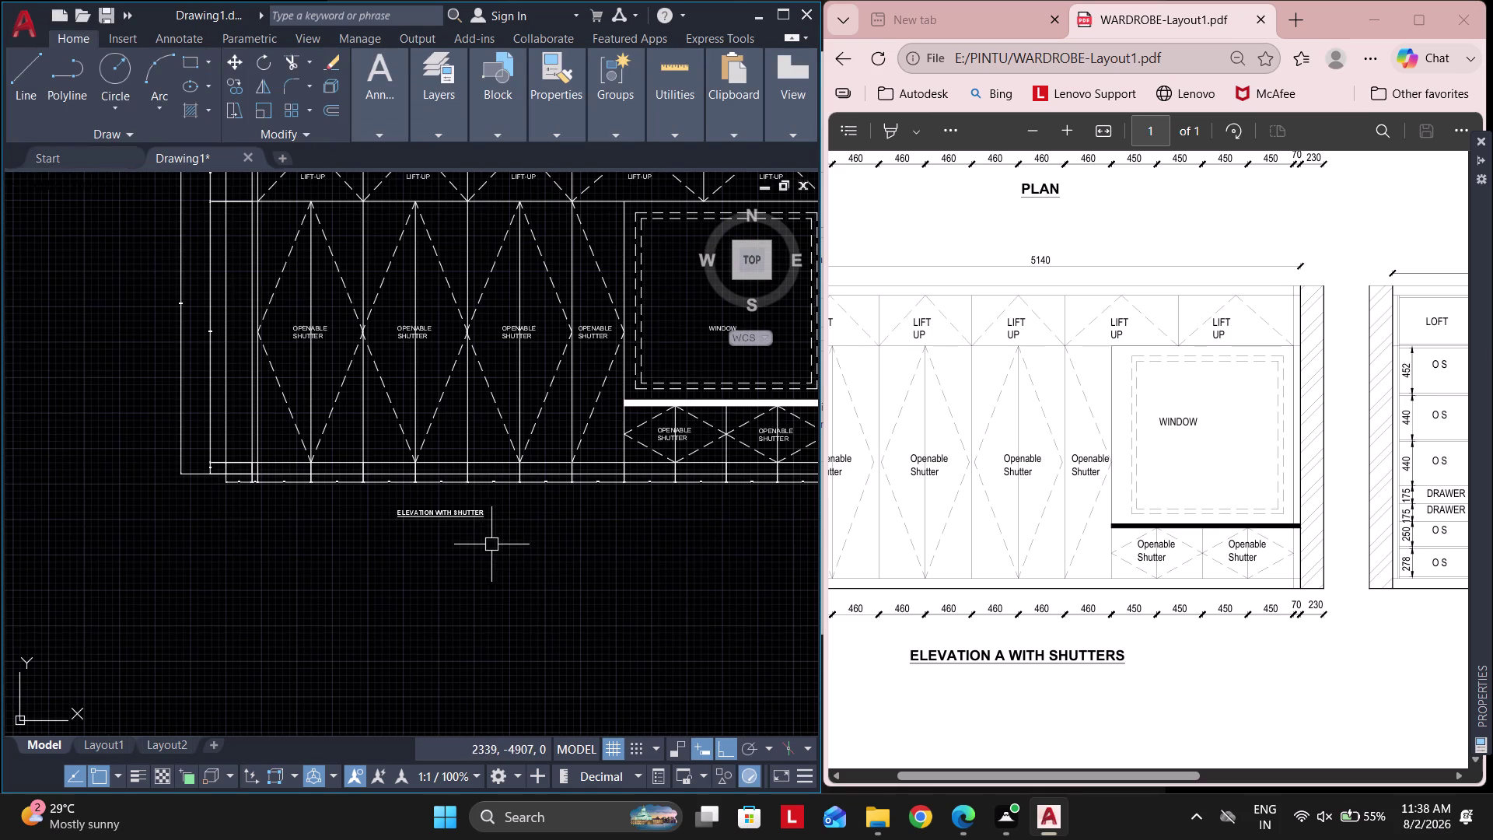
Set the ELEVATION WITH SHUTTER title's text height to 100 in Properties.
click(469, 508)
key(ctrl+1)
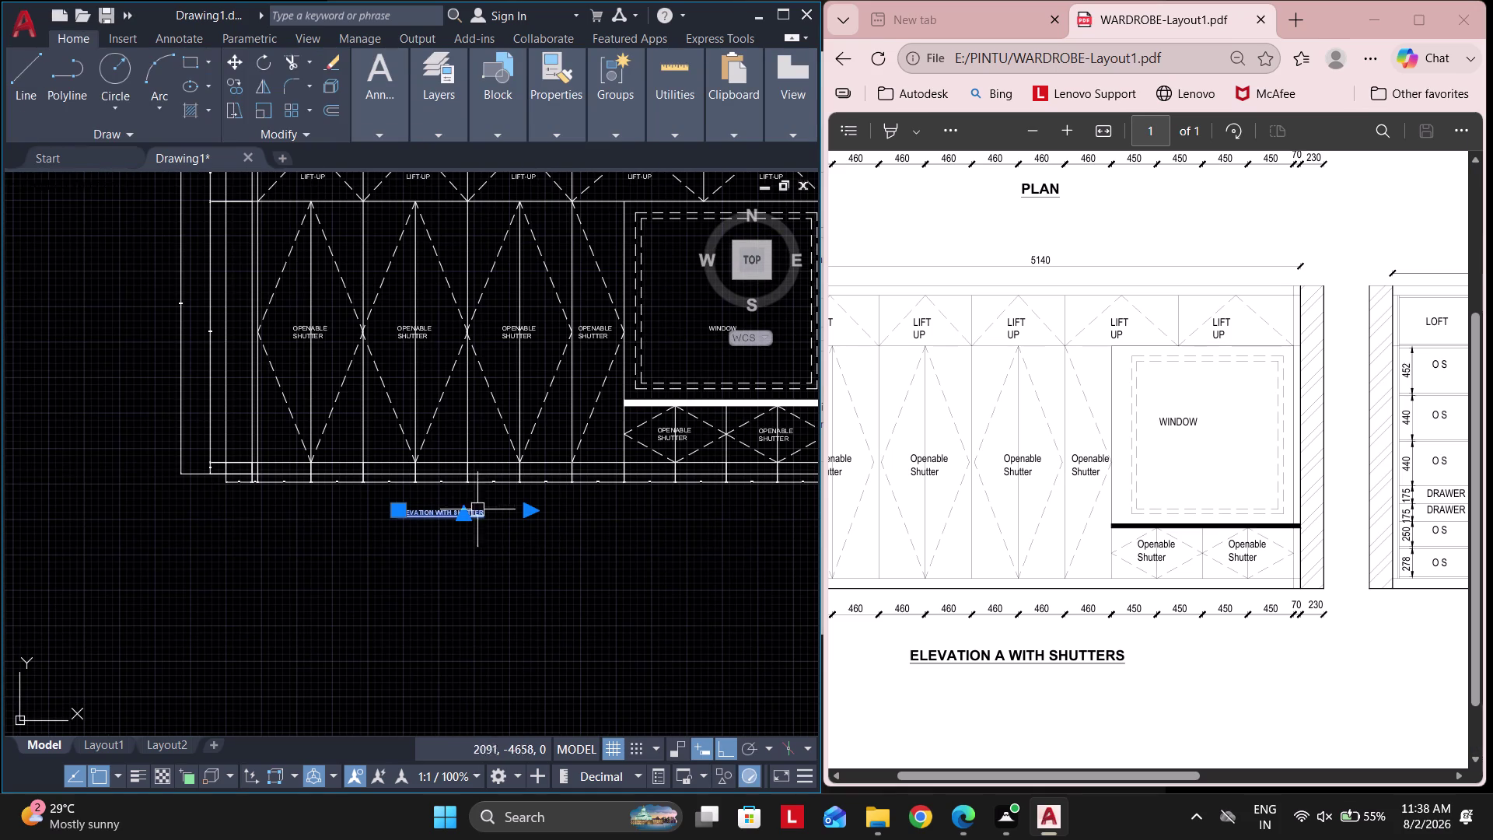
key(ctrl+1)
click(1335, 537)
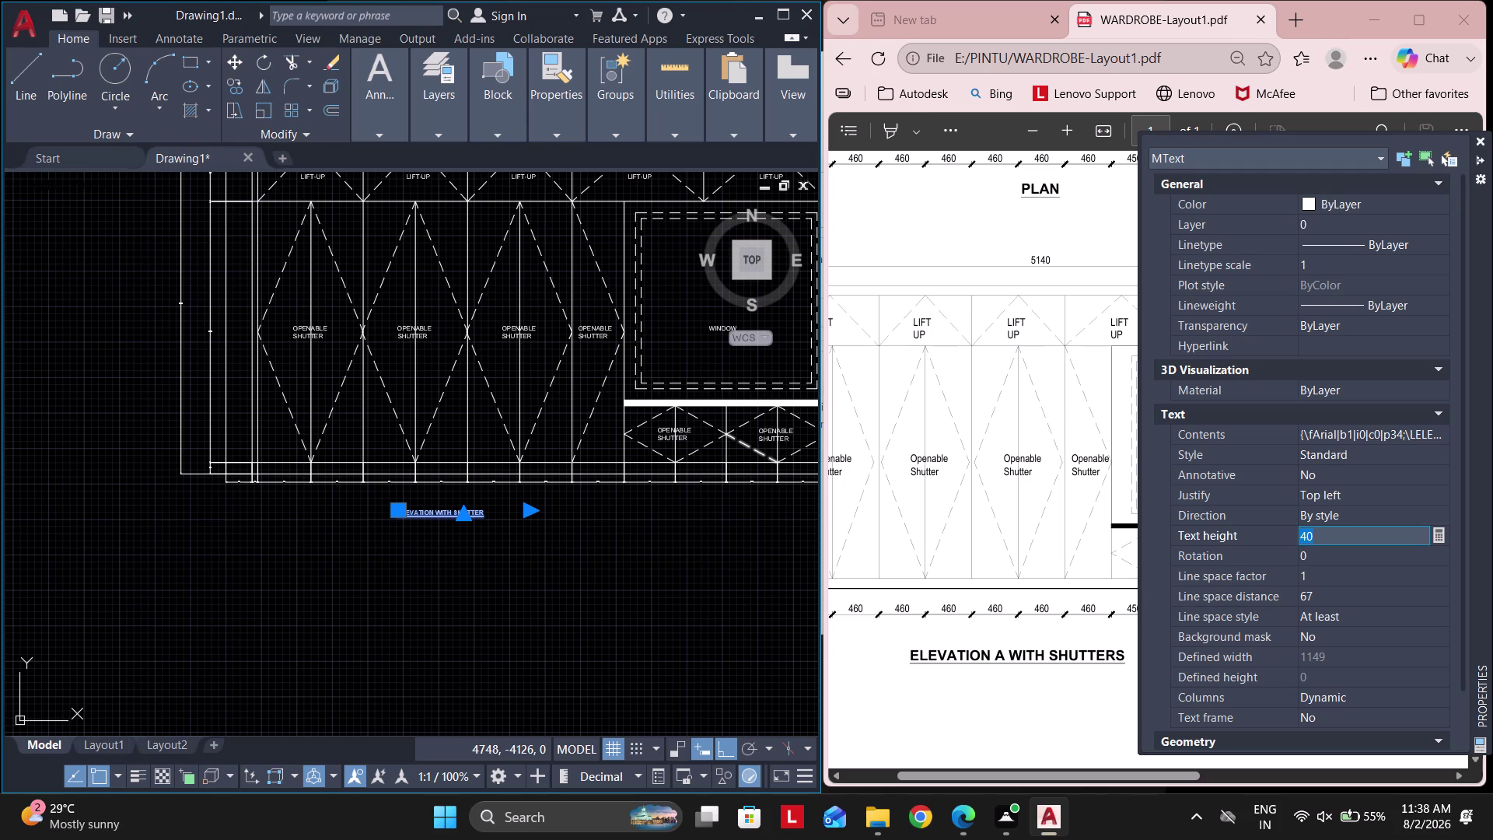
text(100)
key(Return)
Stretch the title's text box so it reads on one line.
key(period)
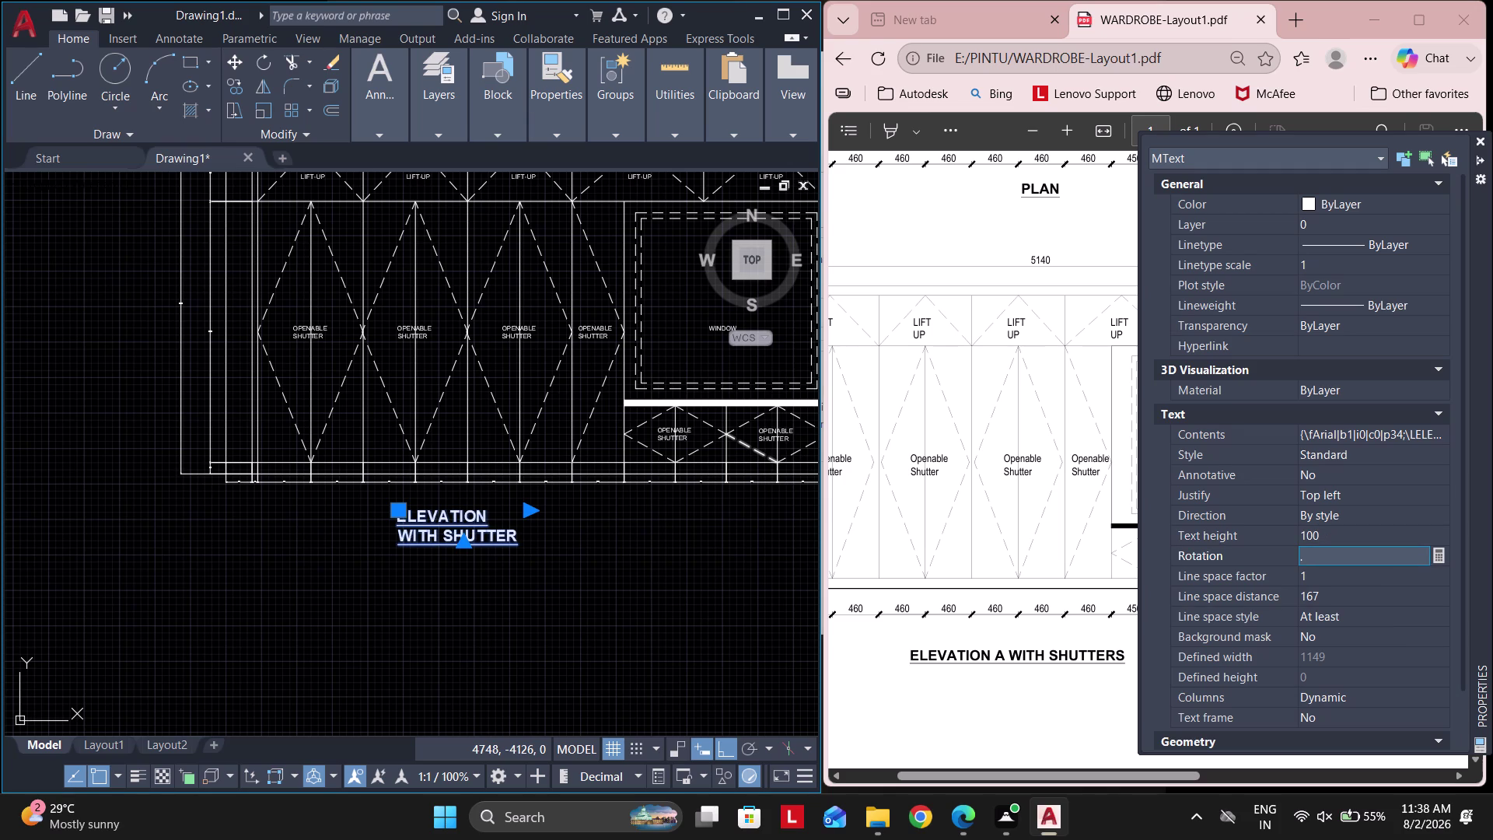
drag(532, 507, 647, 508)
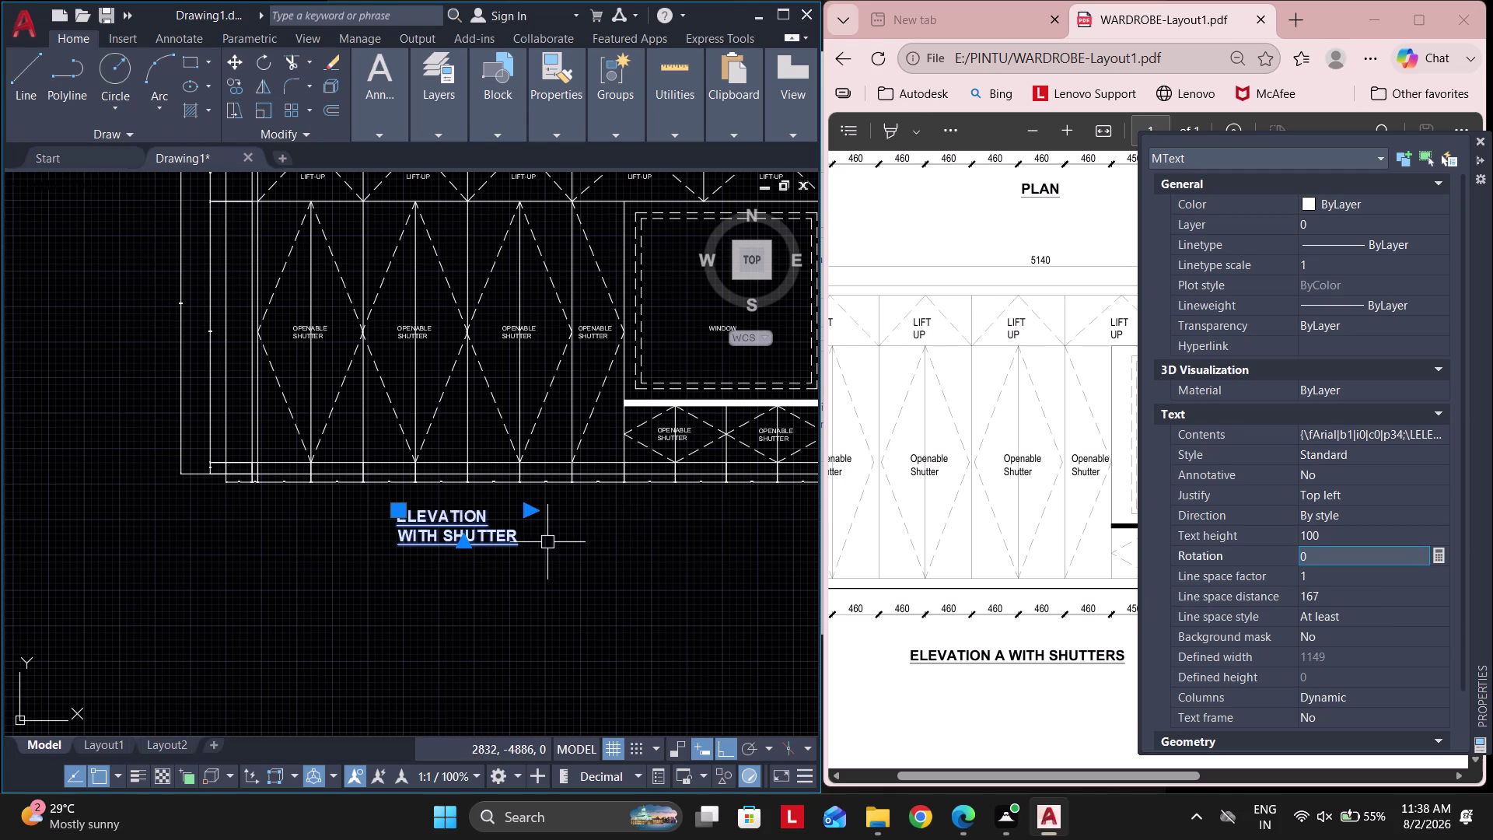
drag(531, 514, 732, 524)
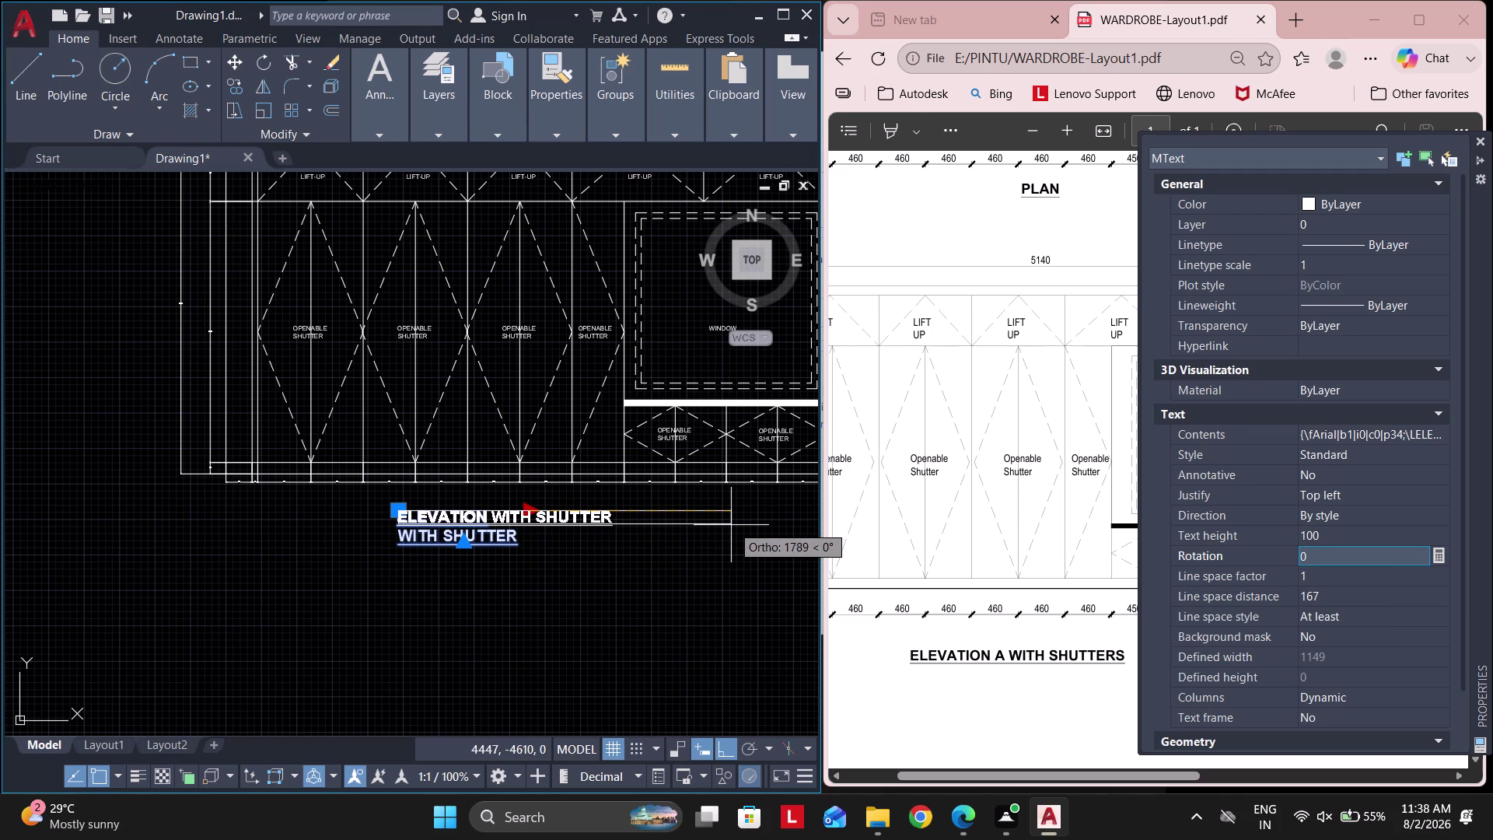
middle_drag(717, 531, 516, 546)
scroll(down, 3)
click(561, 546)
middle_drag(380, 580, 406, 622)
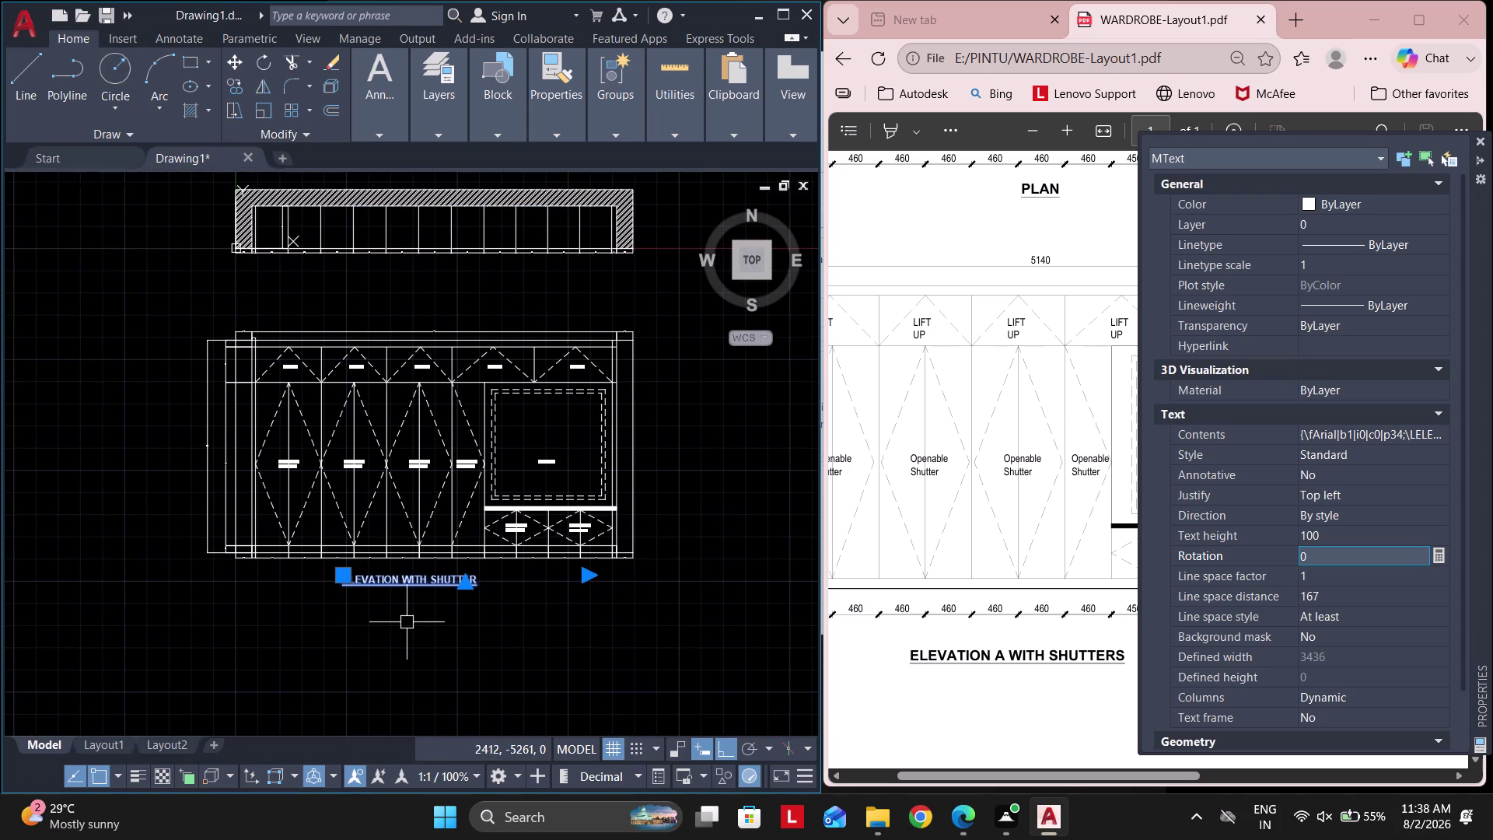
key(Escape)
Select the elevation title and start copying it.
scroll(up, 3)
scroll(down, 3)
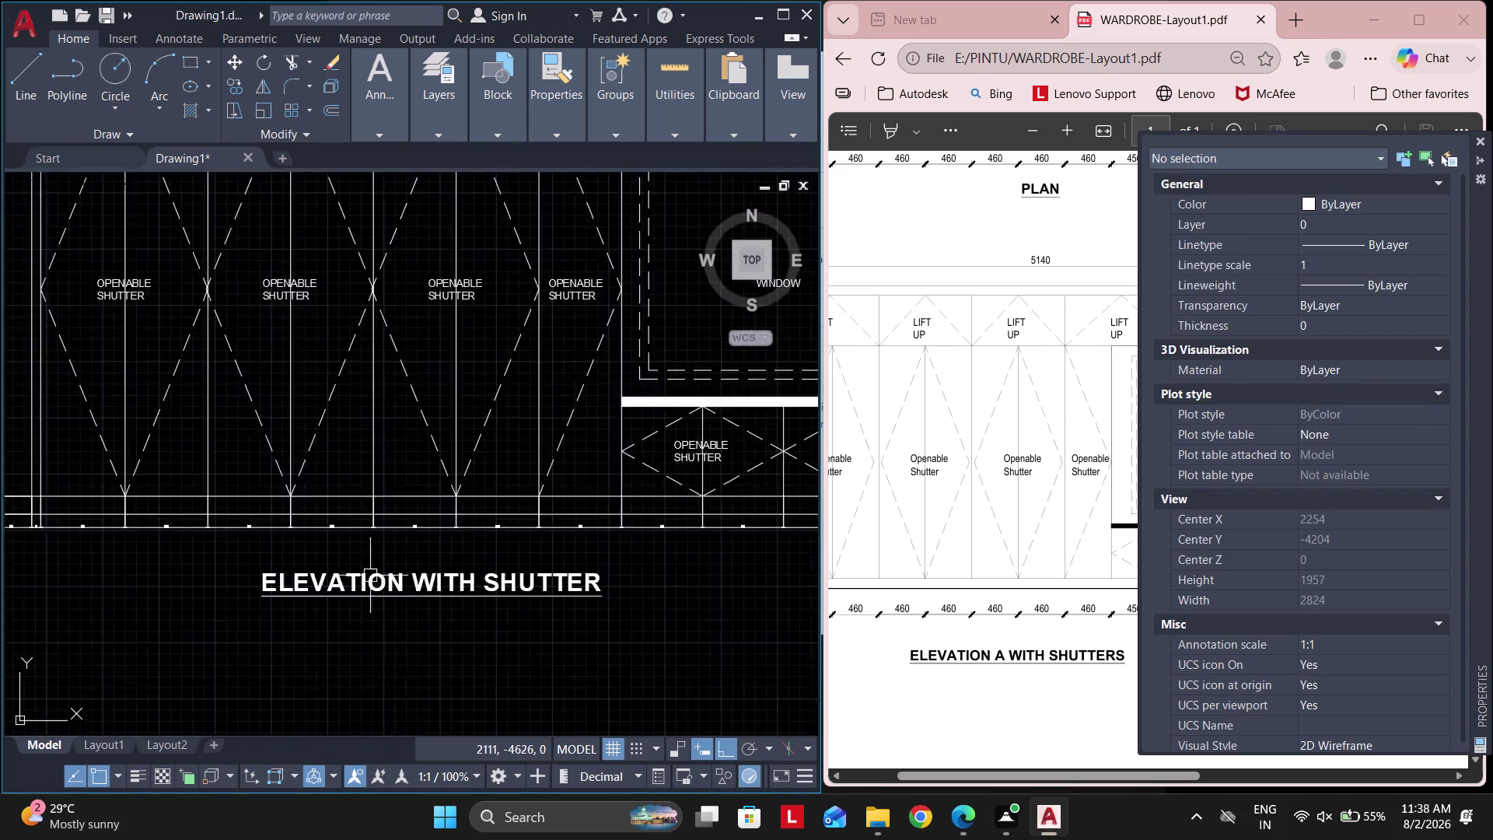
scroll(down, 3)
scroll(up, 3)
click(1037, 416)
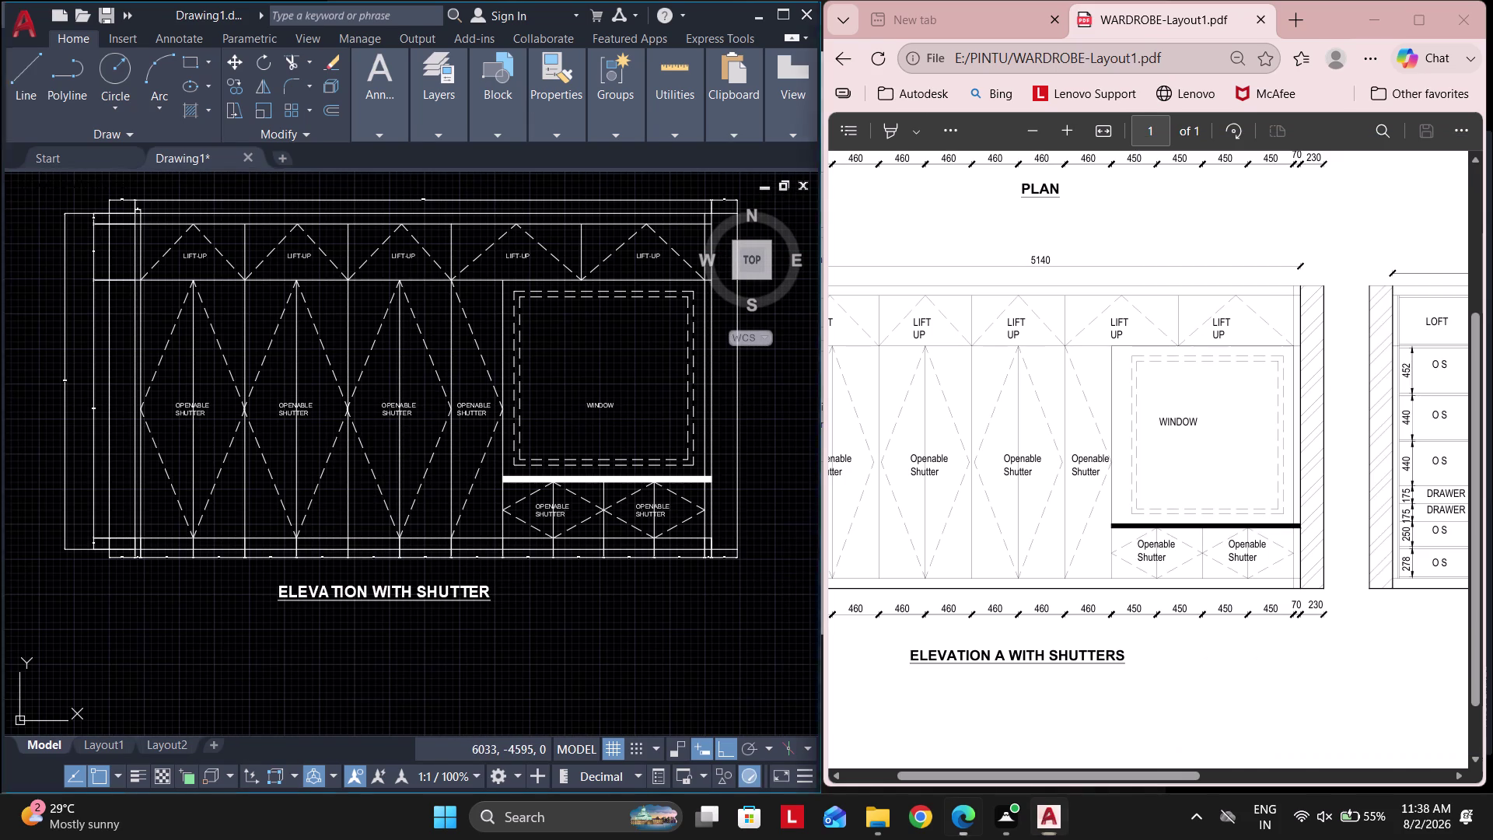
scroll(up, 3)
click(372, 588)
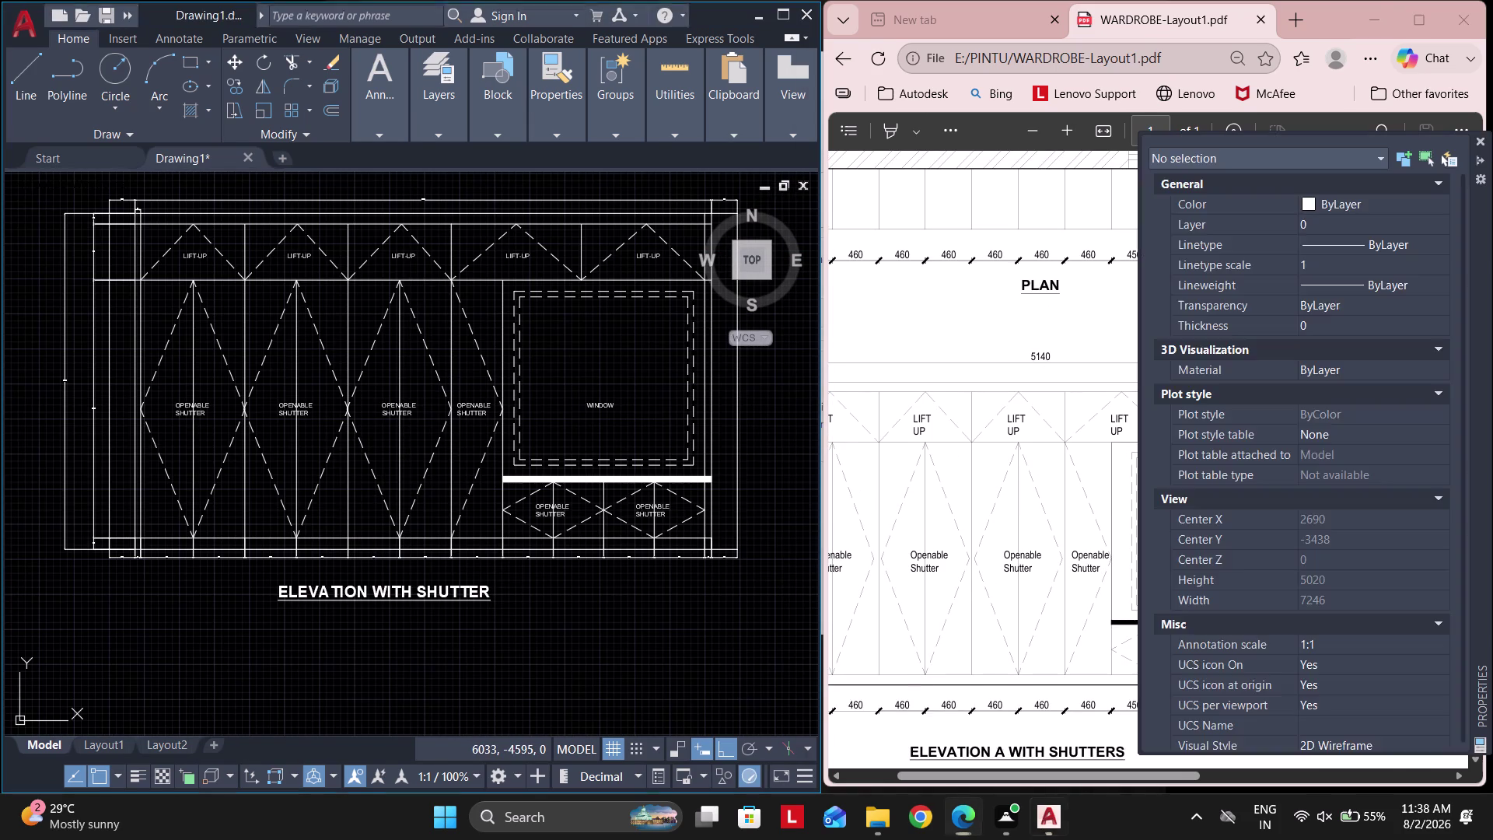
click(433, 597)
click(234, 88)
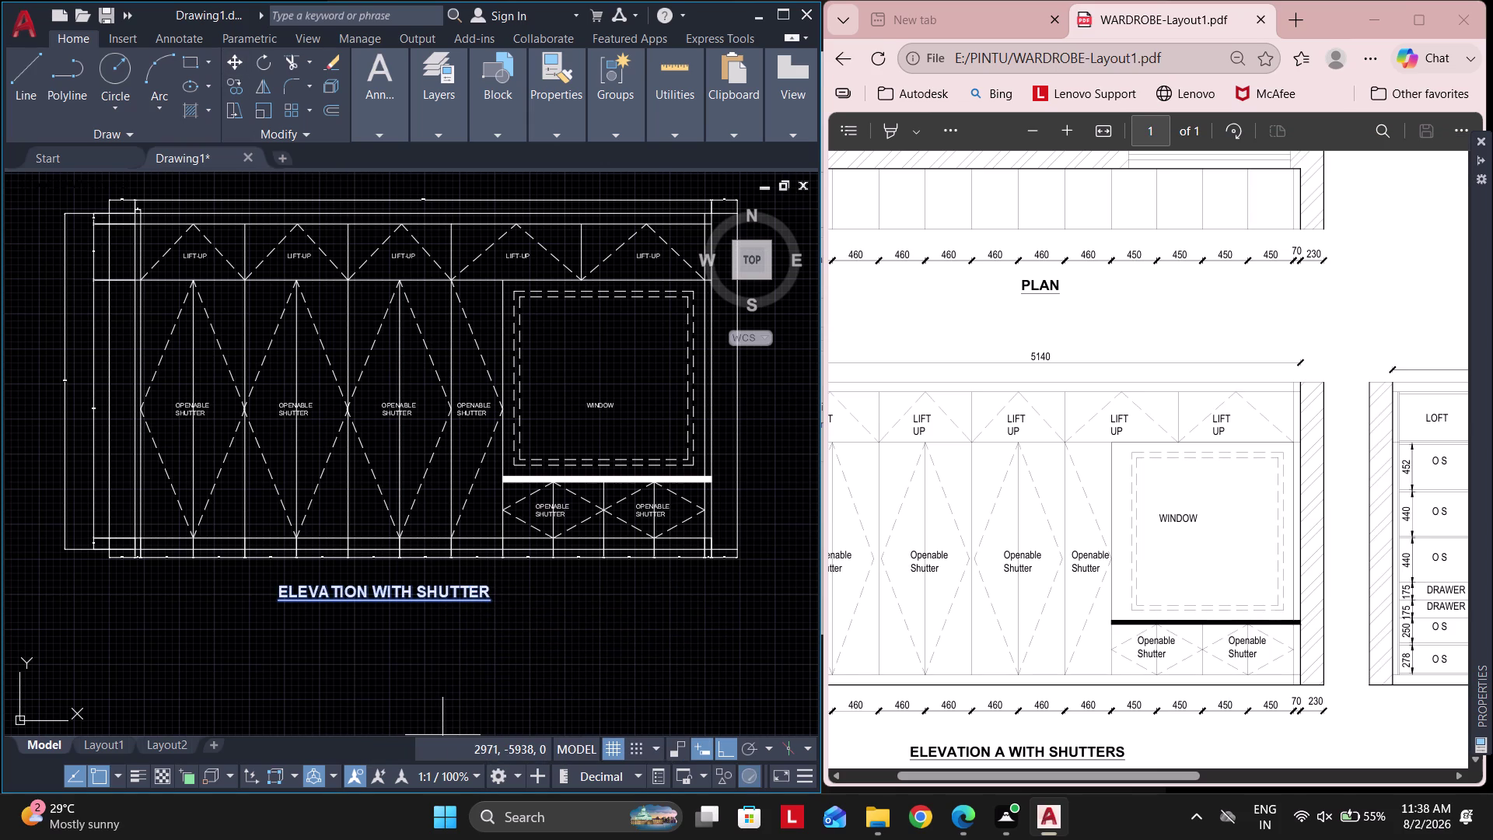
Copy the elevation title below the plan and change its text to PLAN.
click(100, 774)
click(396, 595)
middle_drag(413, 461, 406, 759)
click(385, 402)
key(Escape)
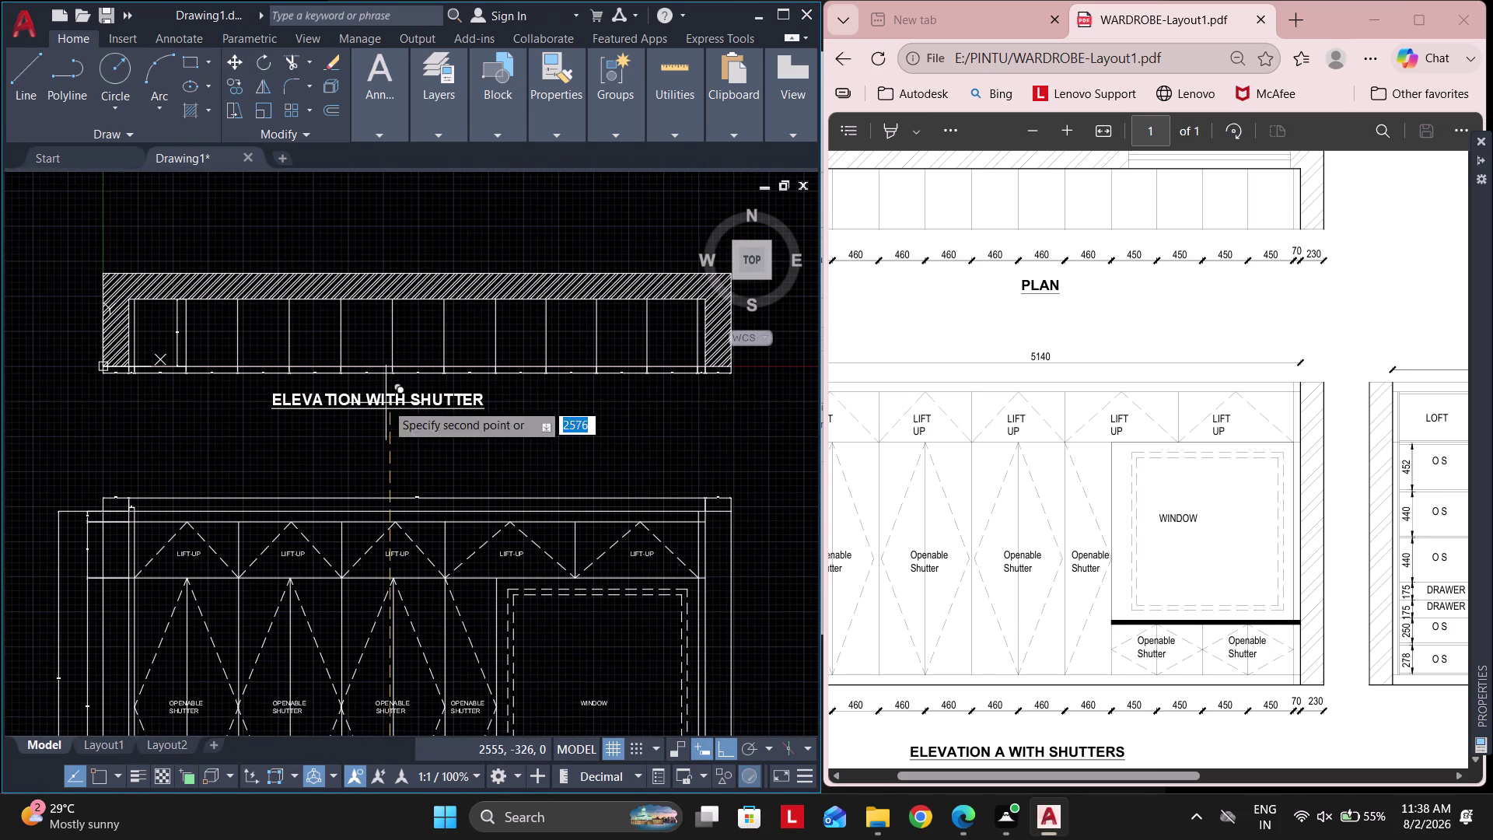
double_click(394, 399)
key(ctrl+a)
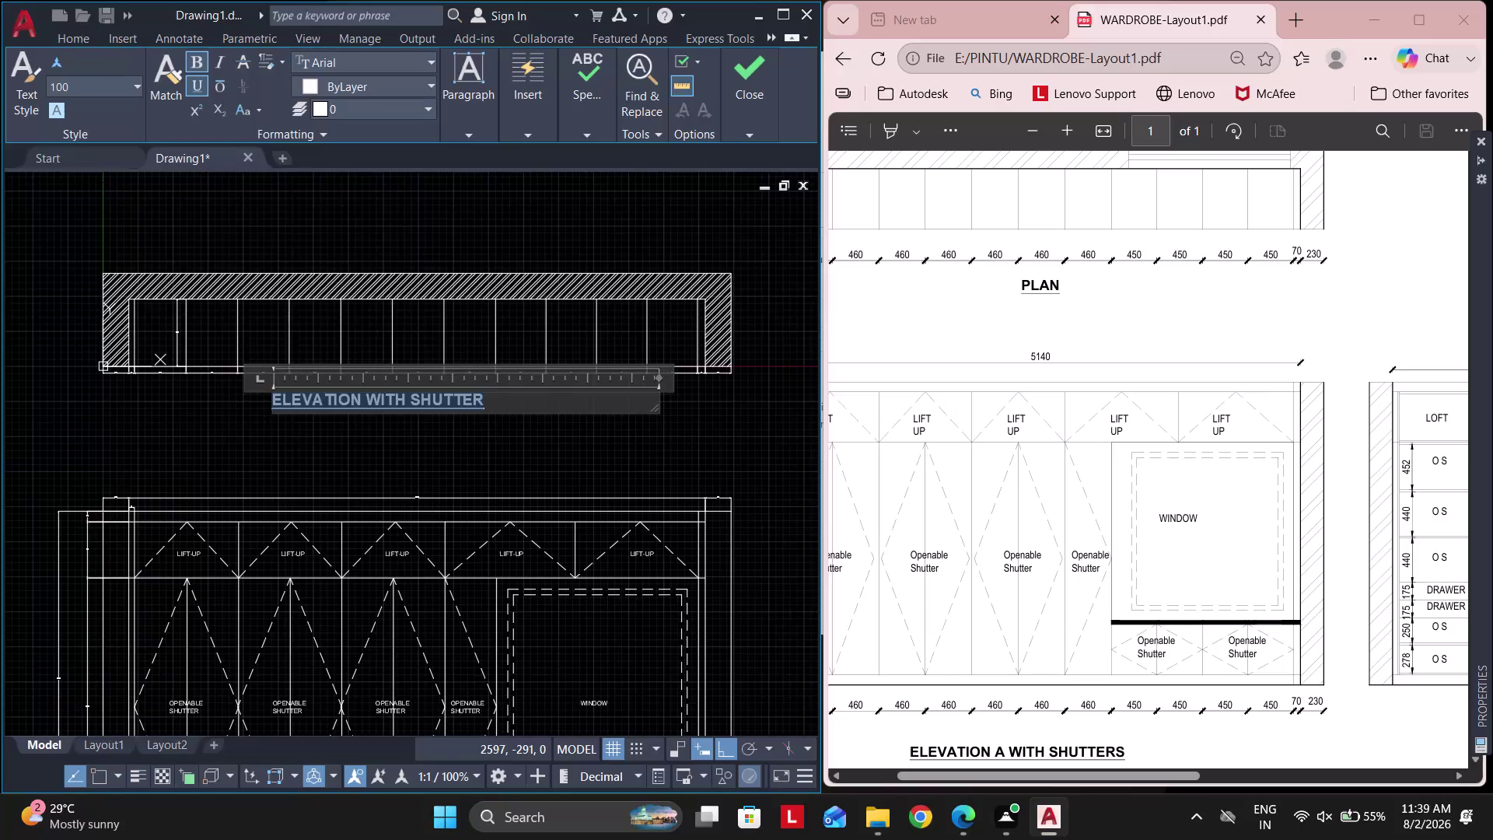
text(PLAN)
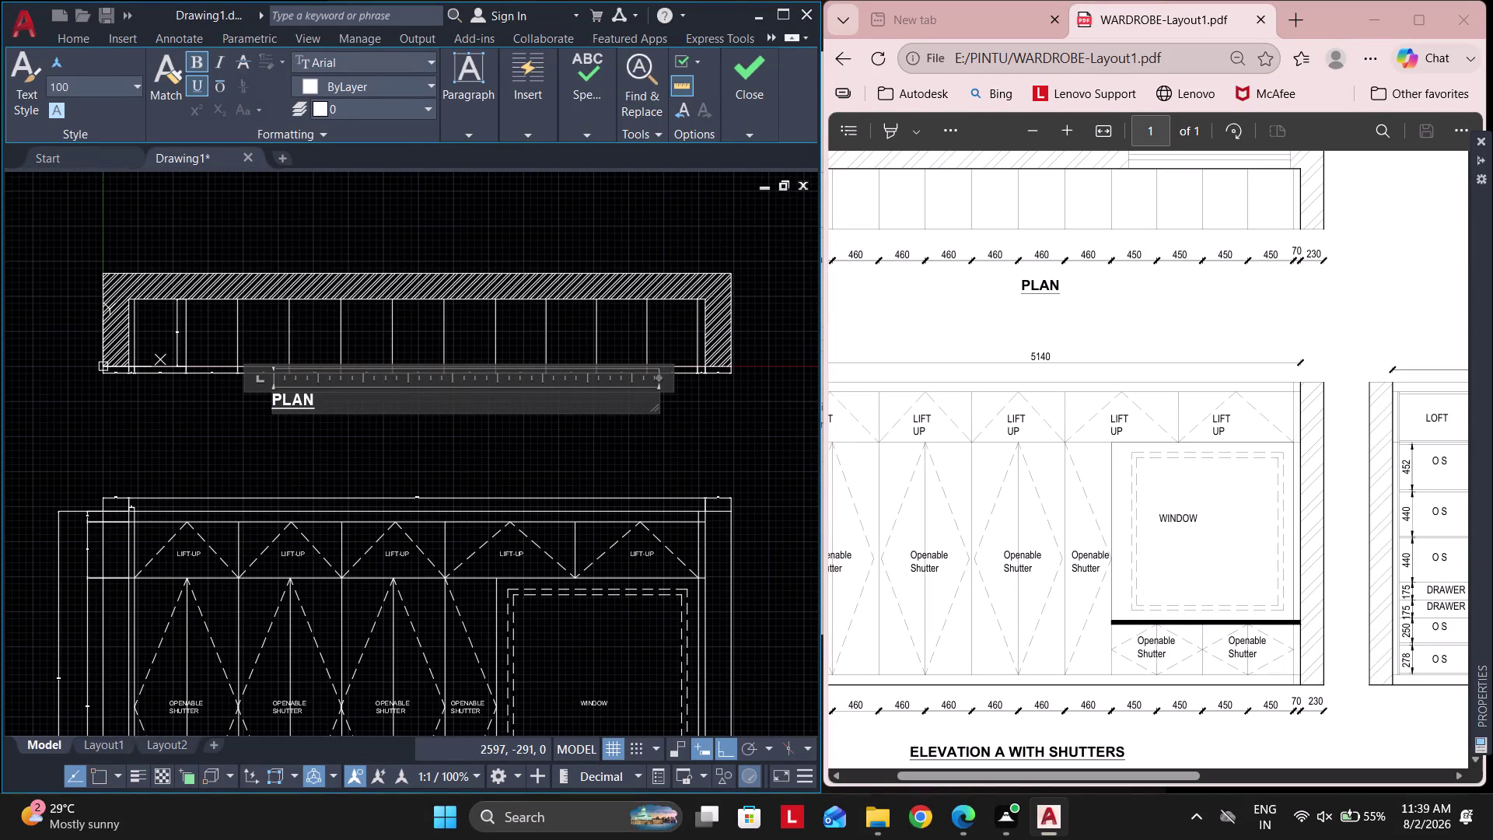
click(237, 456)
Move the PLAN title so it sits centred beneath the plan.
scroll(down, 3)
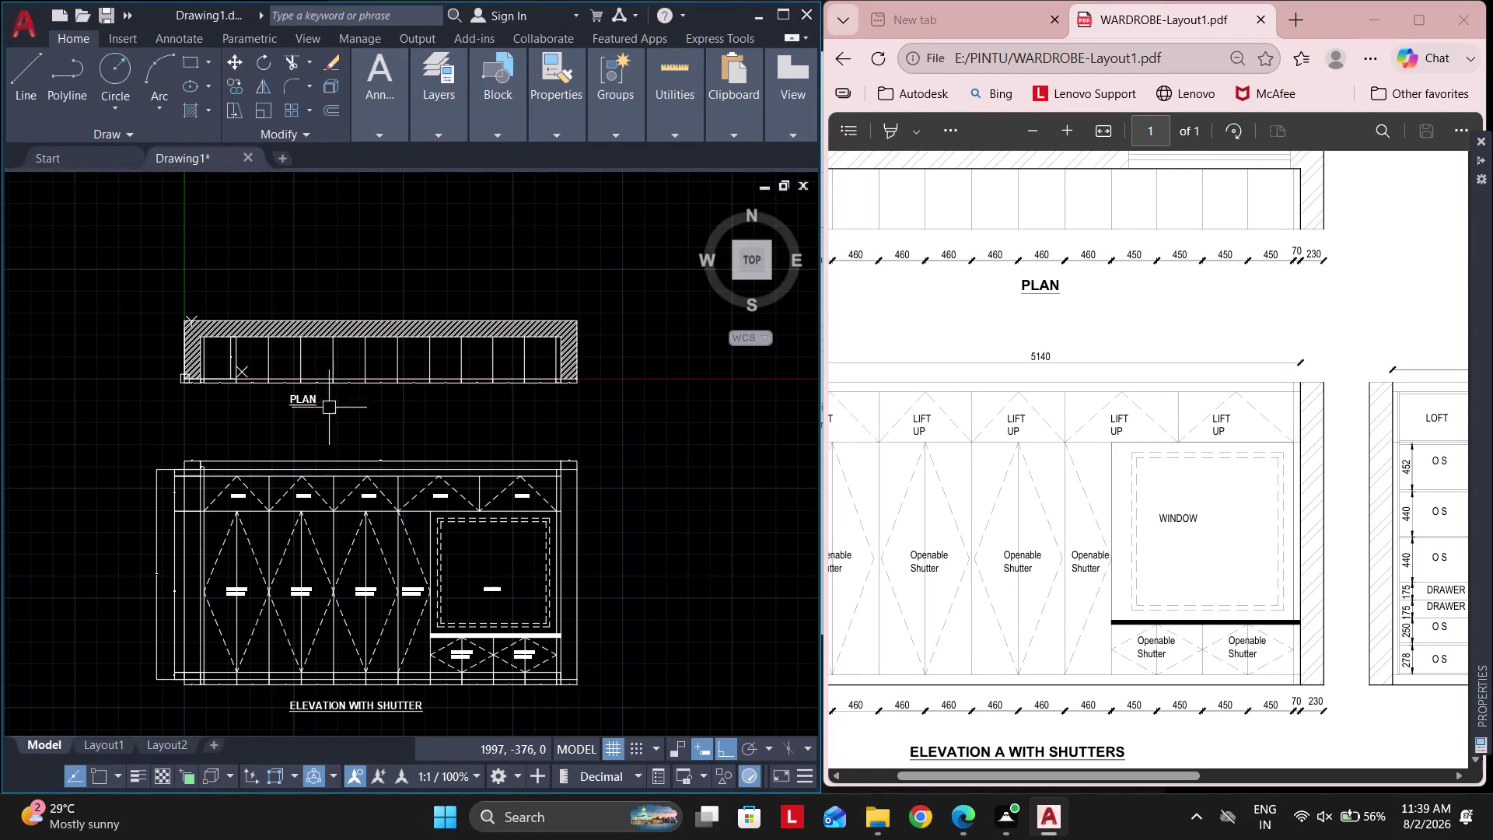
click(308, 396)
scroll(up, 3)
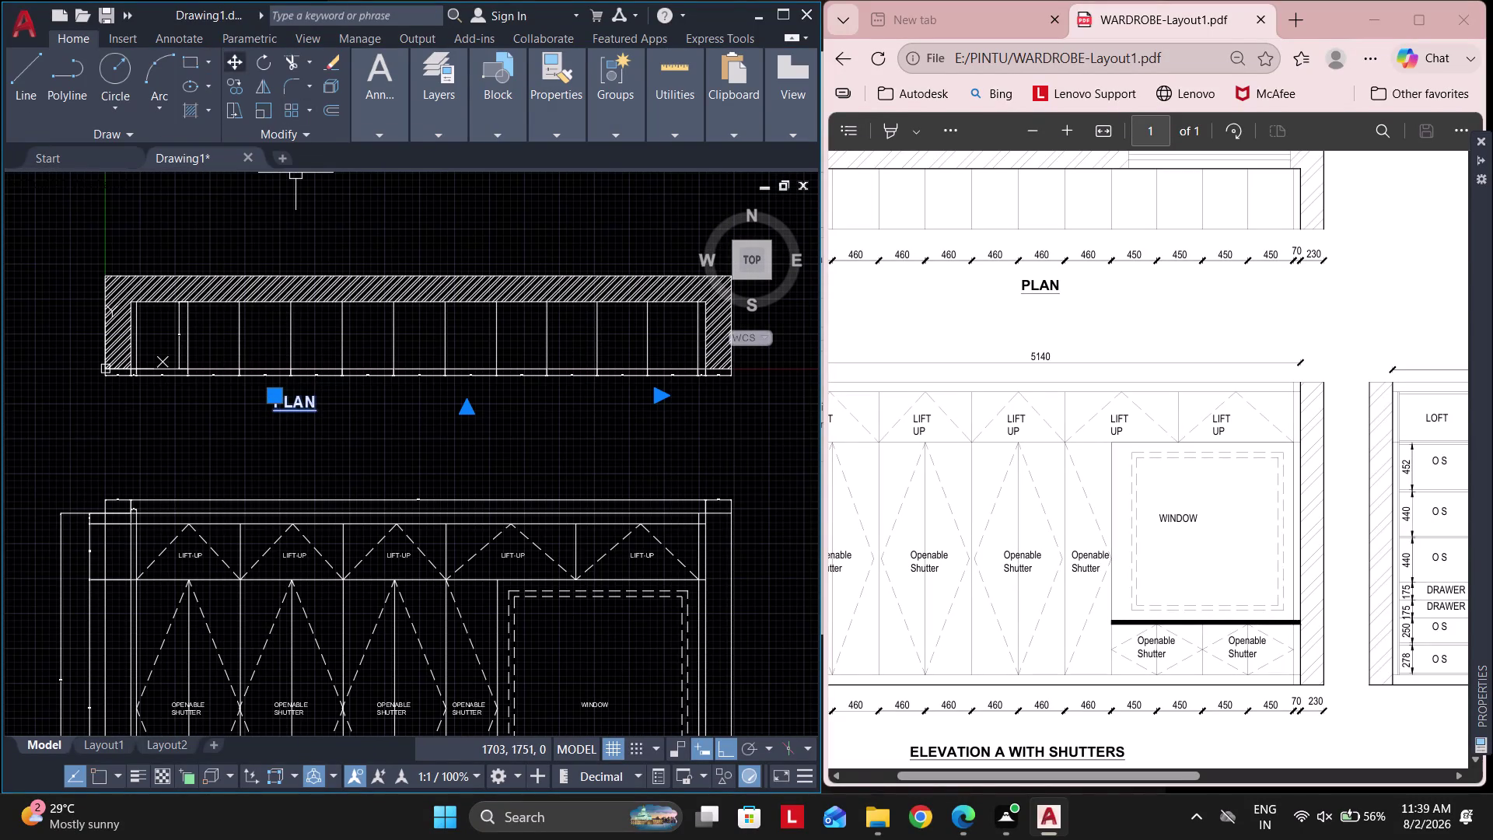
click(228, 59)
scroll(up, 3)
click(316, 479)
scroll(down, 3)
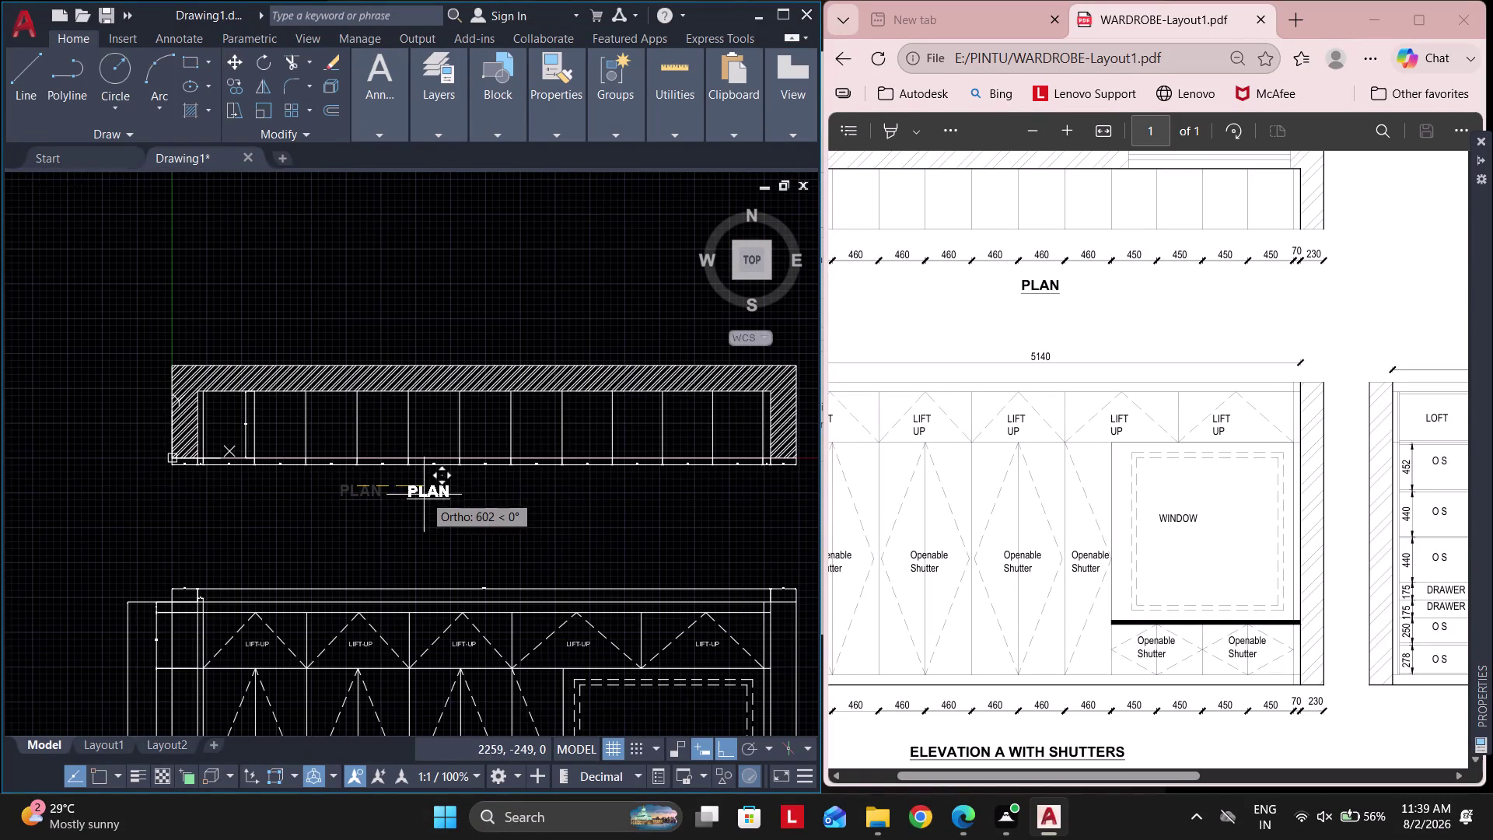
click(487, 496)
scroll(down, 3)
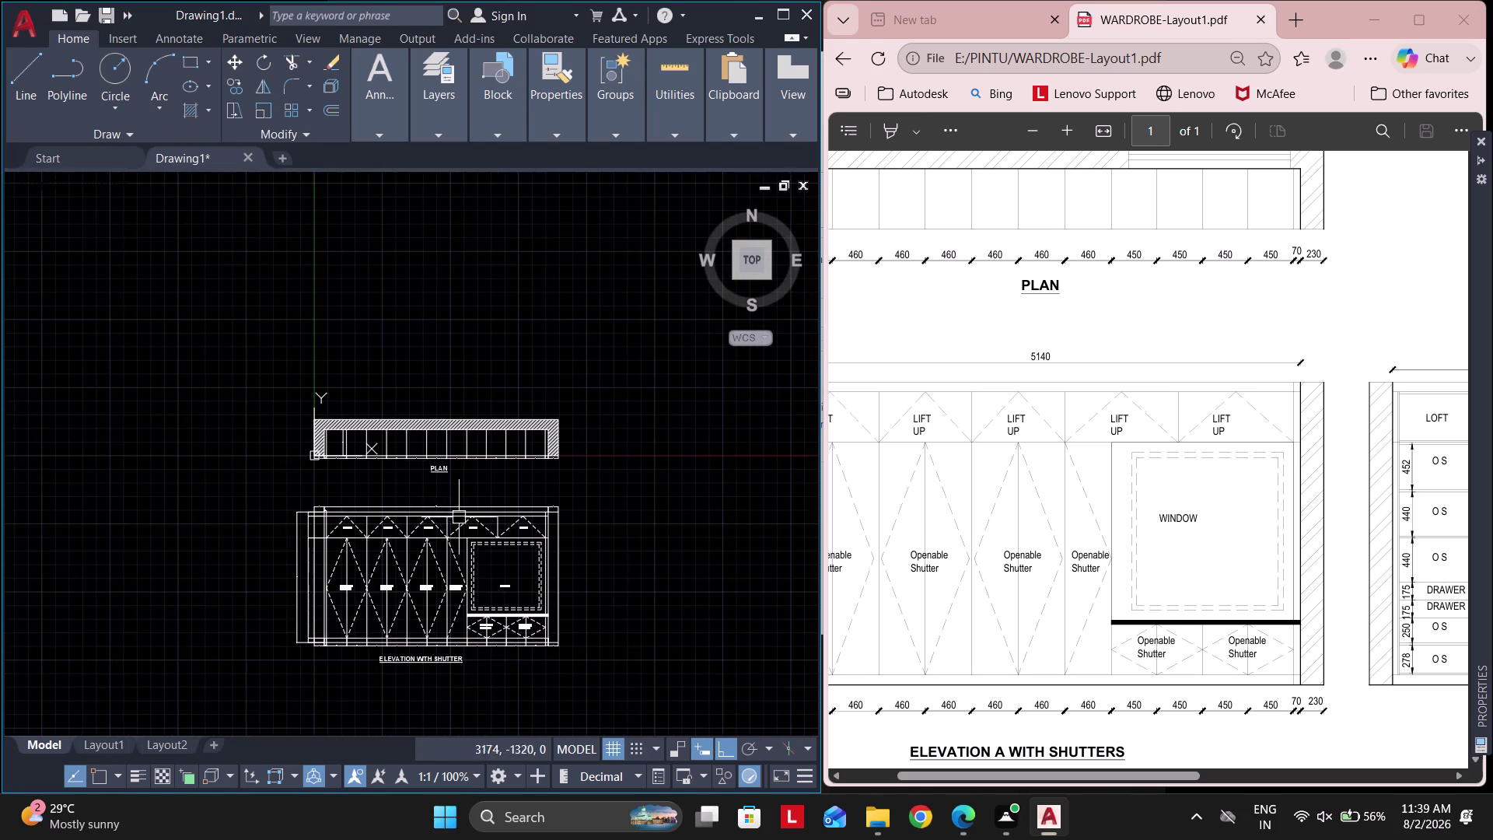
middle_drag(440, 499, 356, 413)
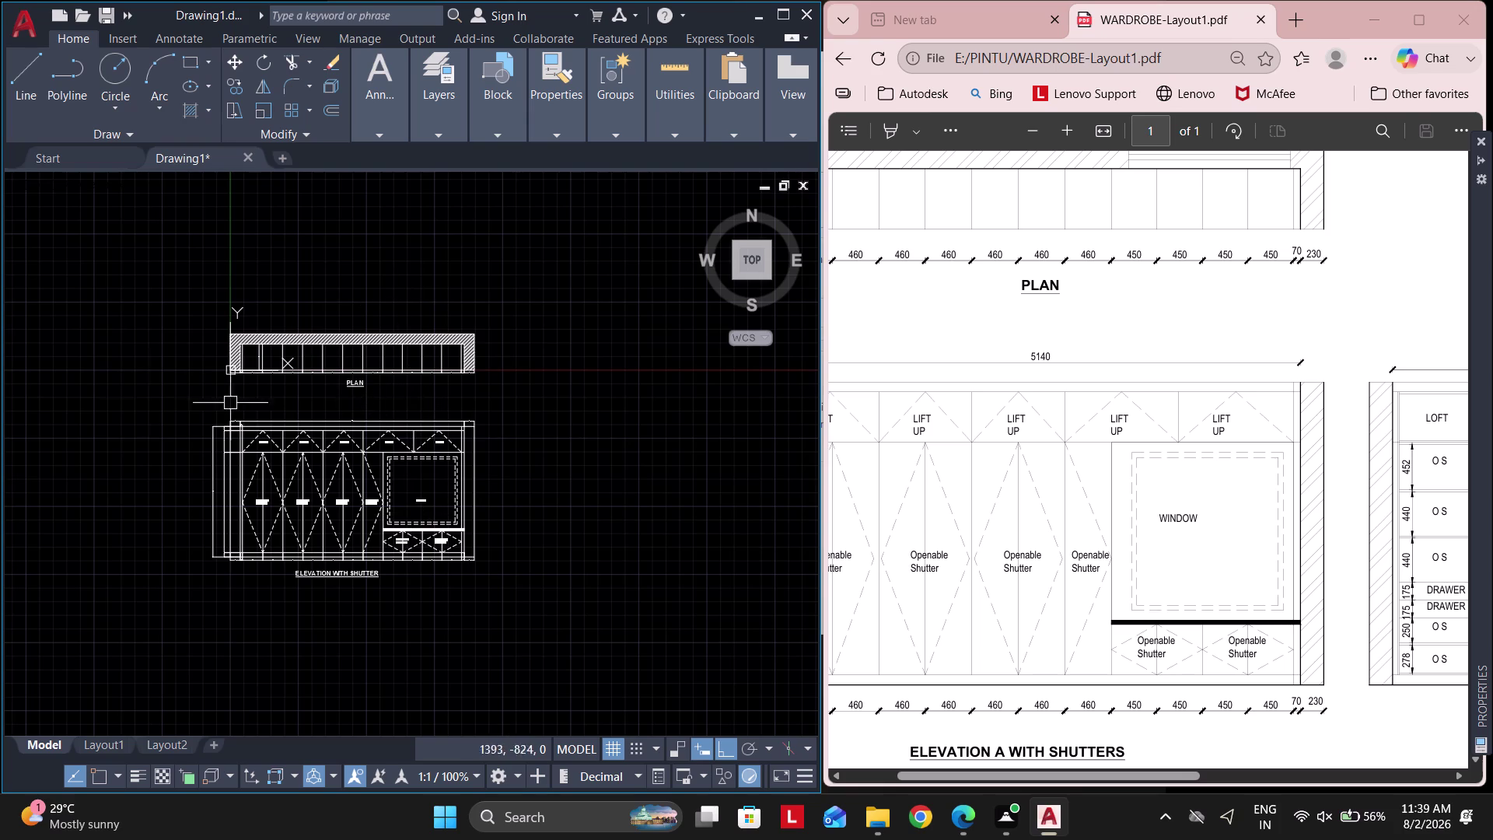
scroll(down, 3)
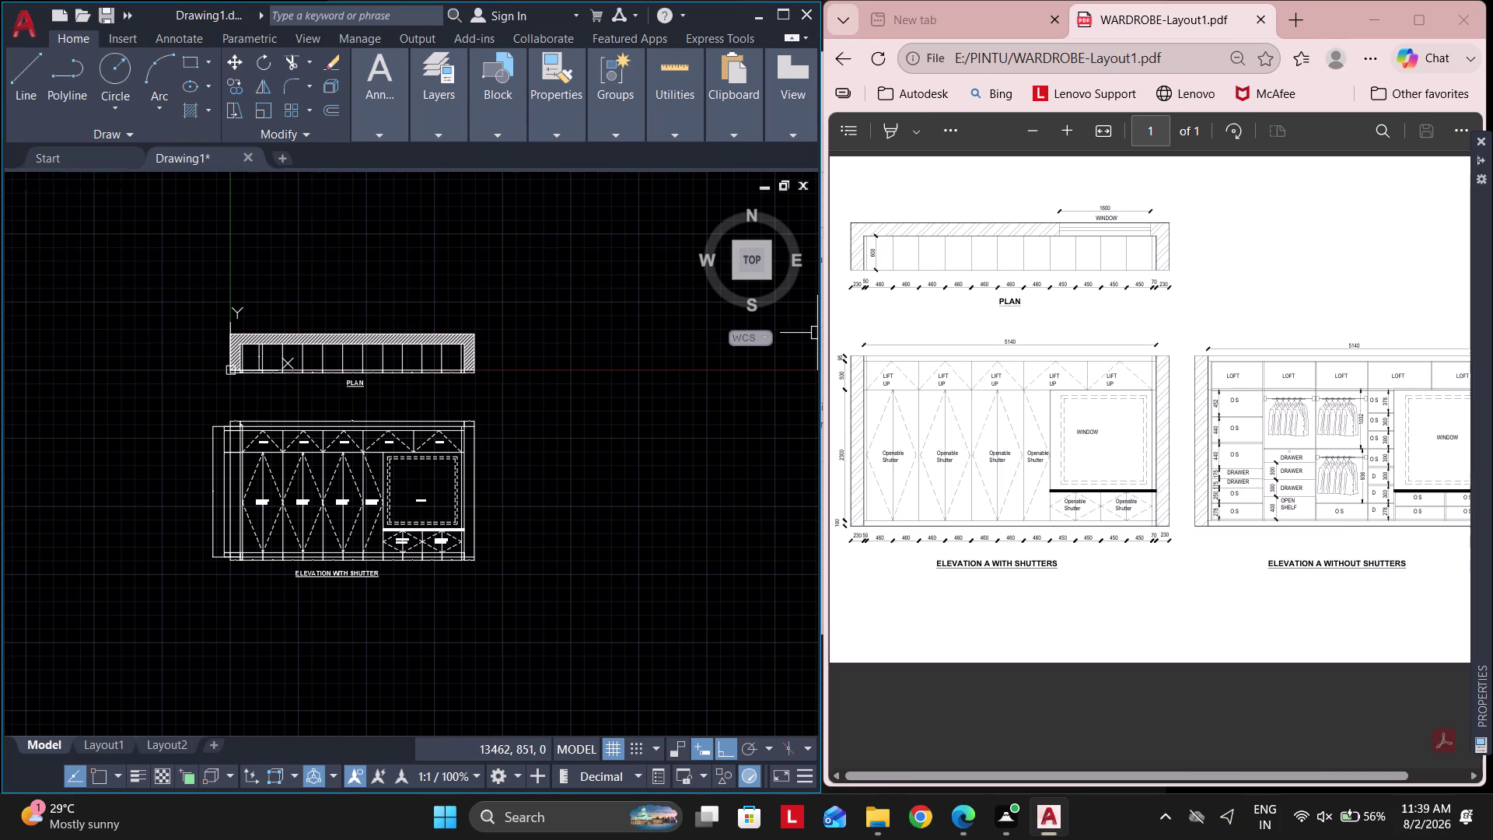